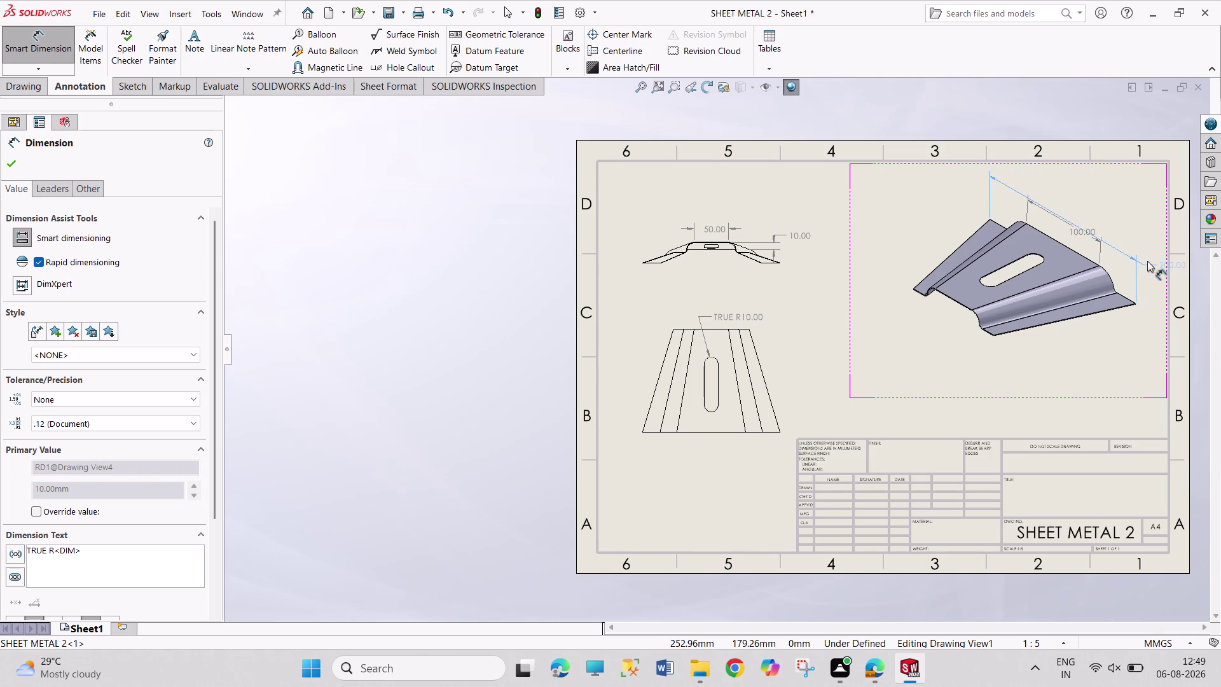
Place the 200.00 length dimension on the isometric view and move the 100.00 dimension below it.
drag(1147, 262, 1142, 241)
drag(1091, 234, 1092, 240)
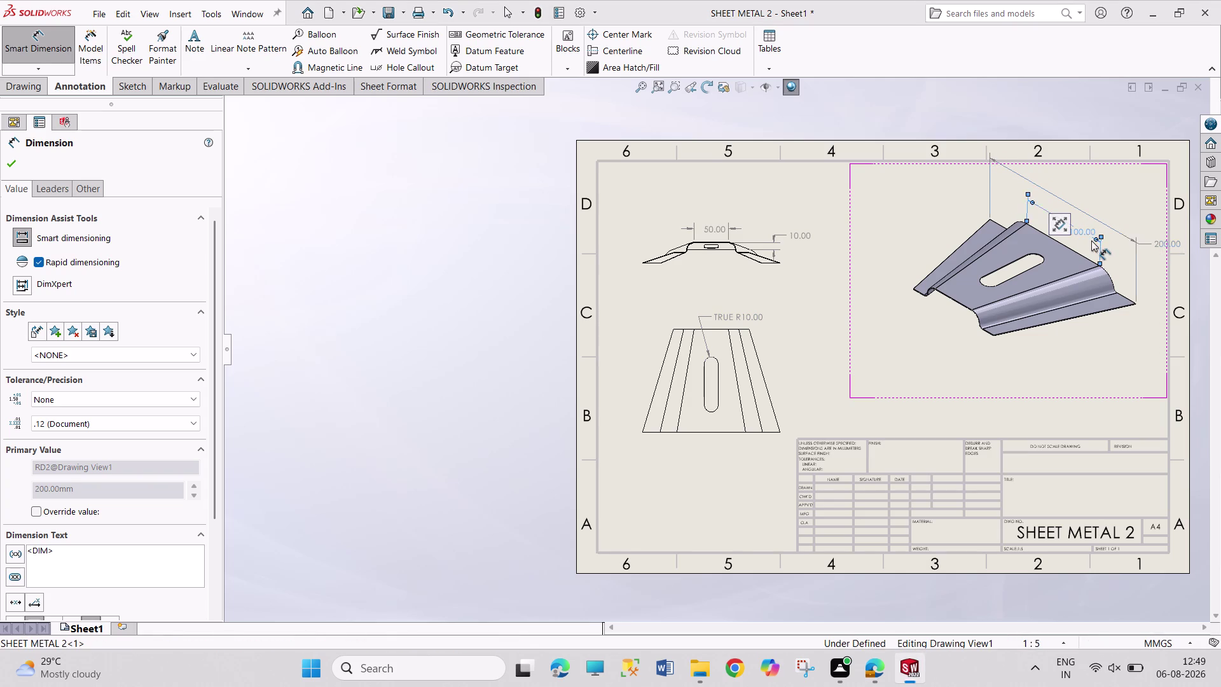
drag(1091, 240, 1091, 242)
drag(1166, 246, 1121, 232)
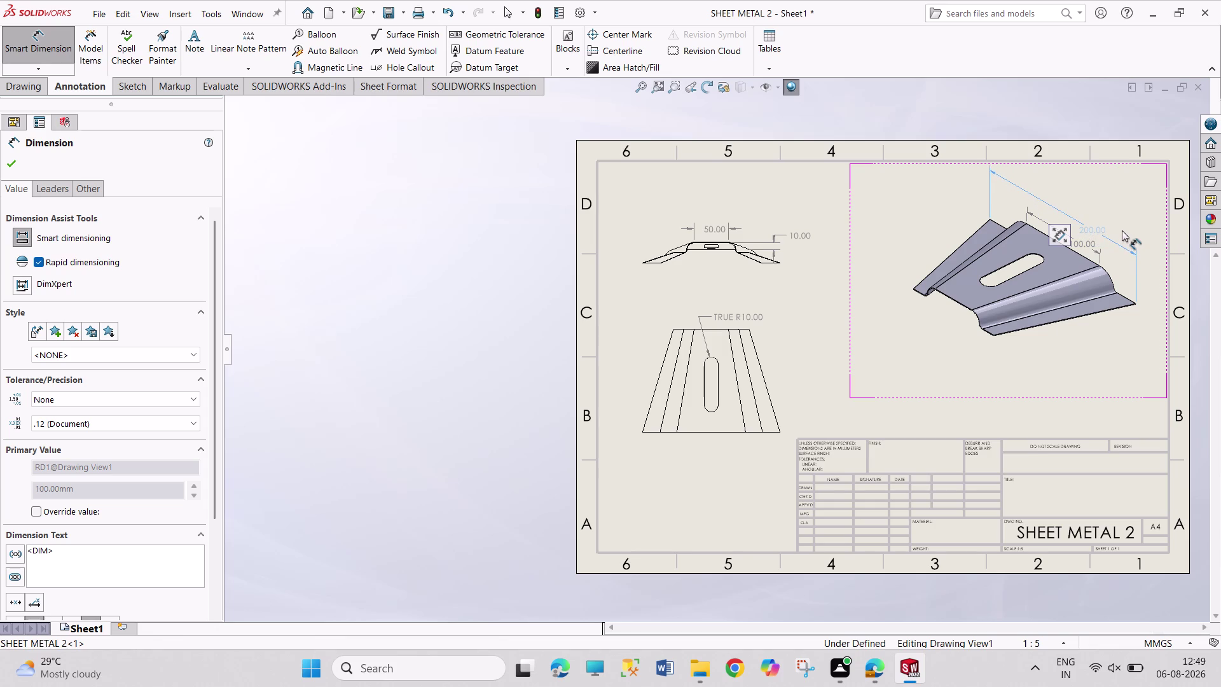
drag(1121, 231, 1123, 230)
click(730, 487)
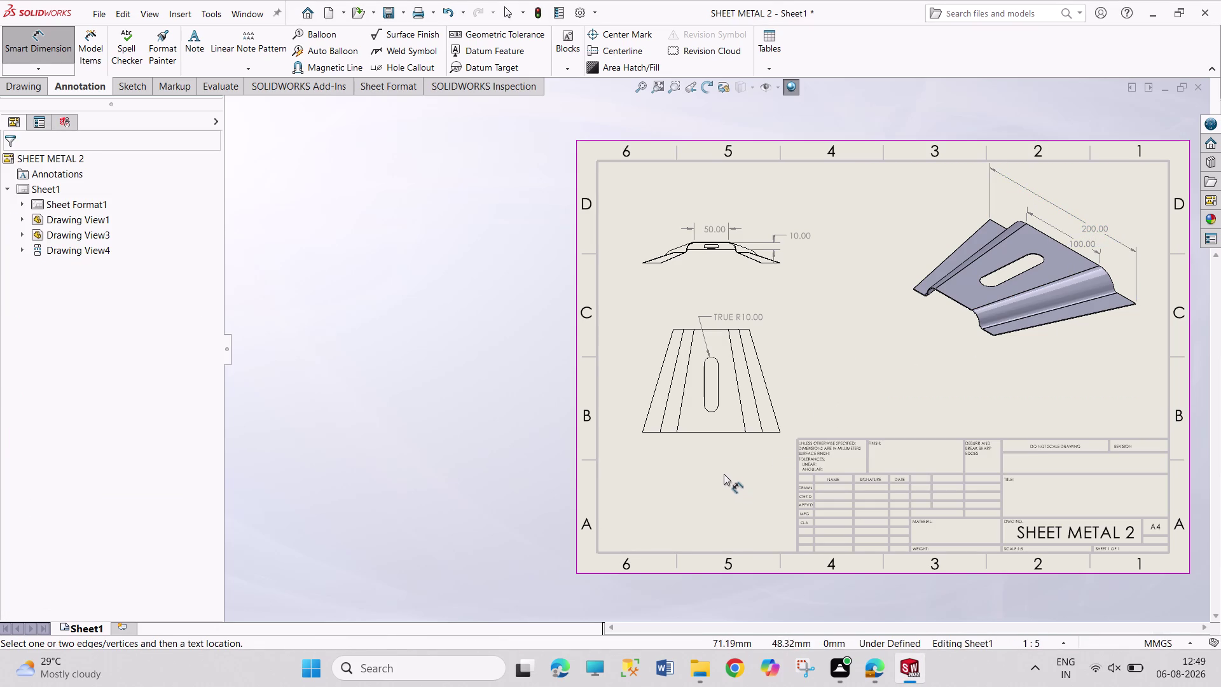
Zoom into the front view and dimension across its two bend points as 100.00, above the 50.00.
scroll(down, 3)
scroll(down, 3)
scroll(down, 3)
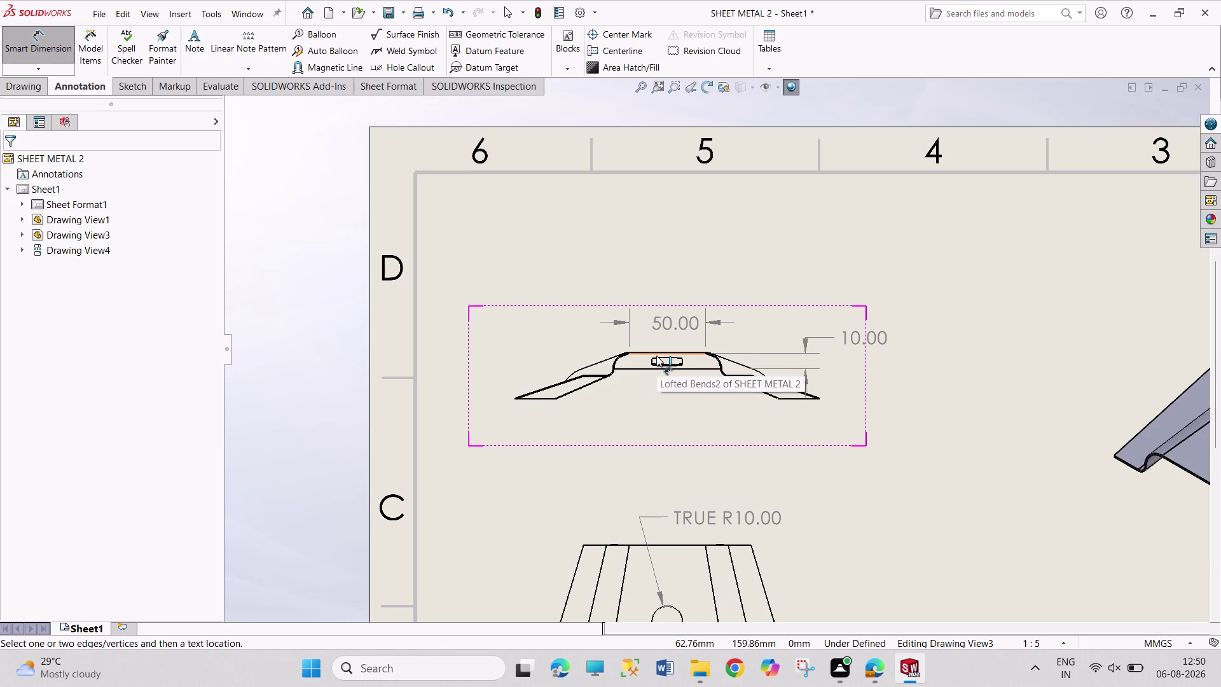
scroll(down, 3)
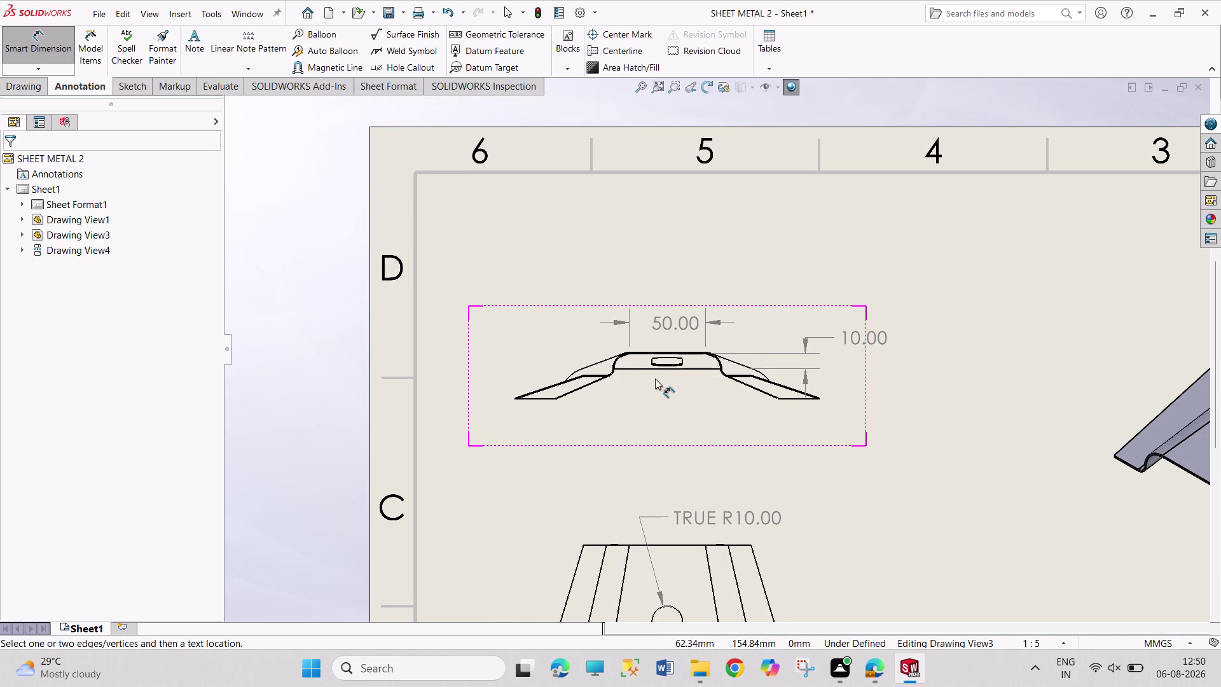
scroll(down, 3)
click(662, 357)
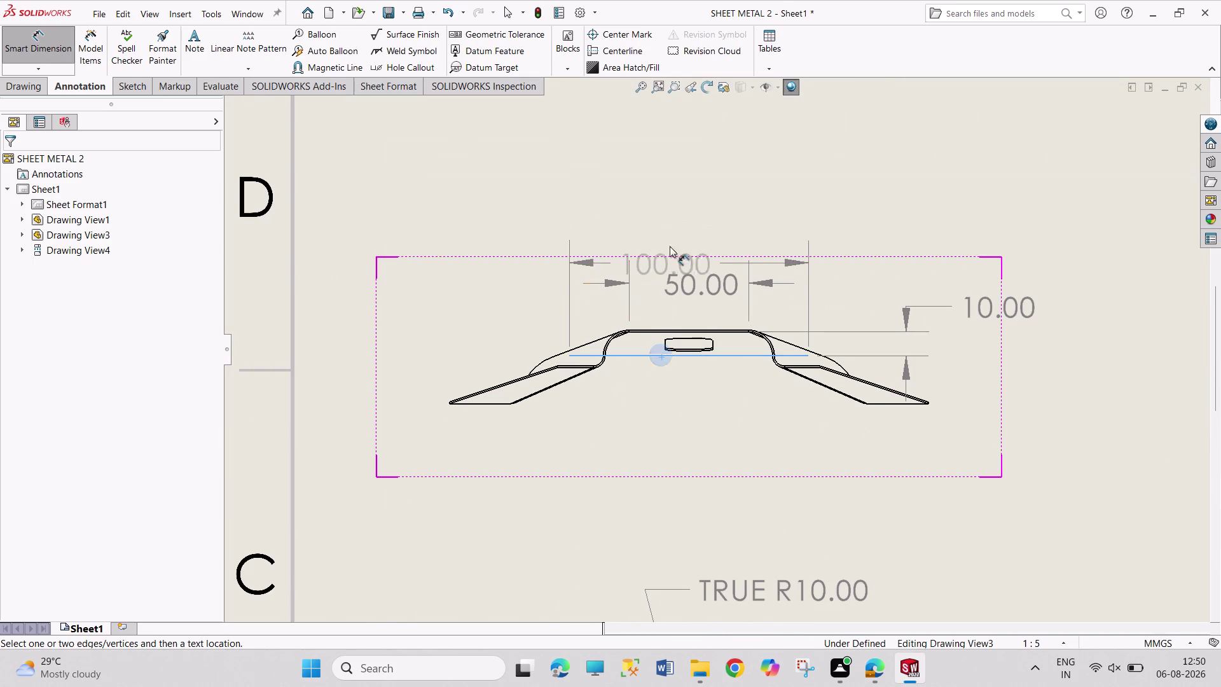
click(686, 194)
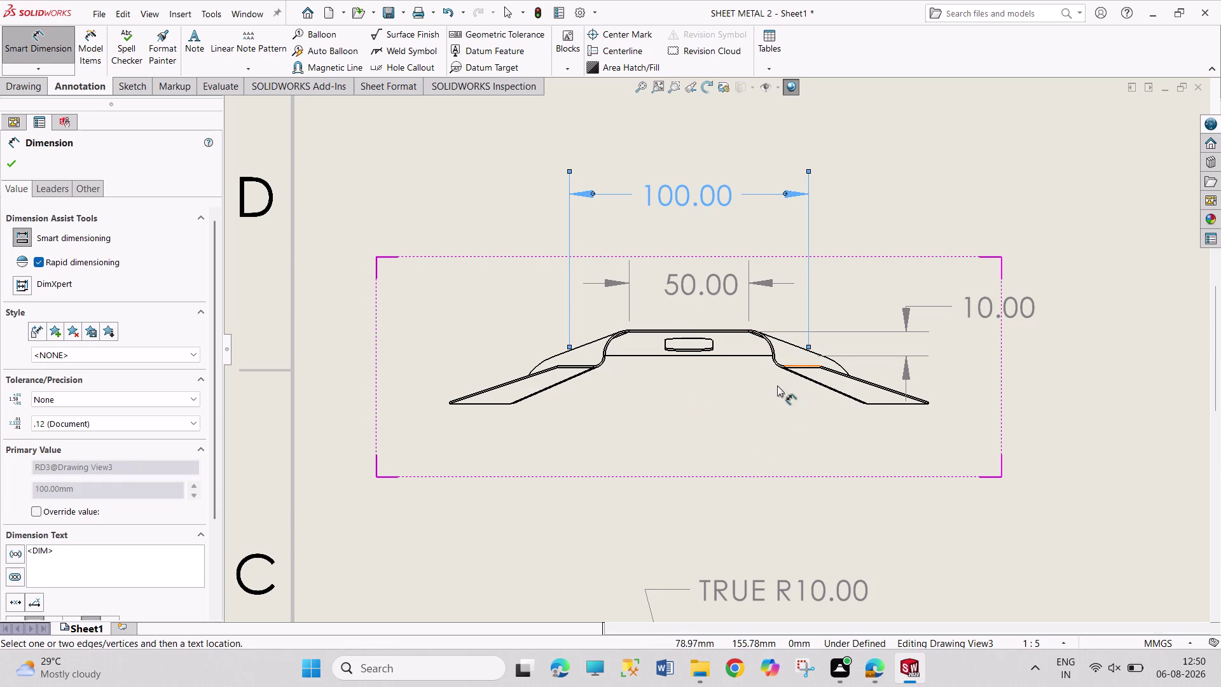
key(Escape)
key(Escape)
key(Escape)
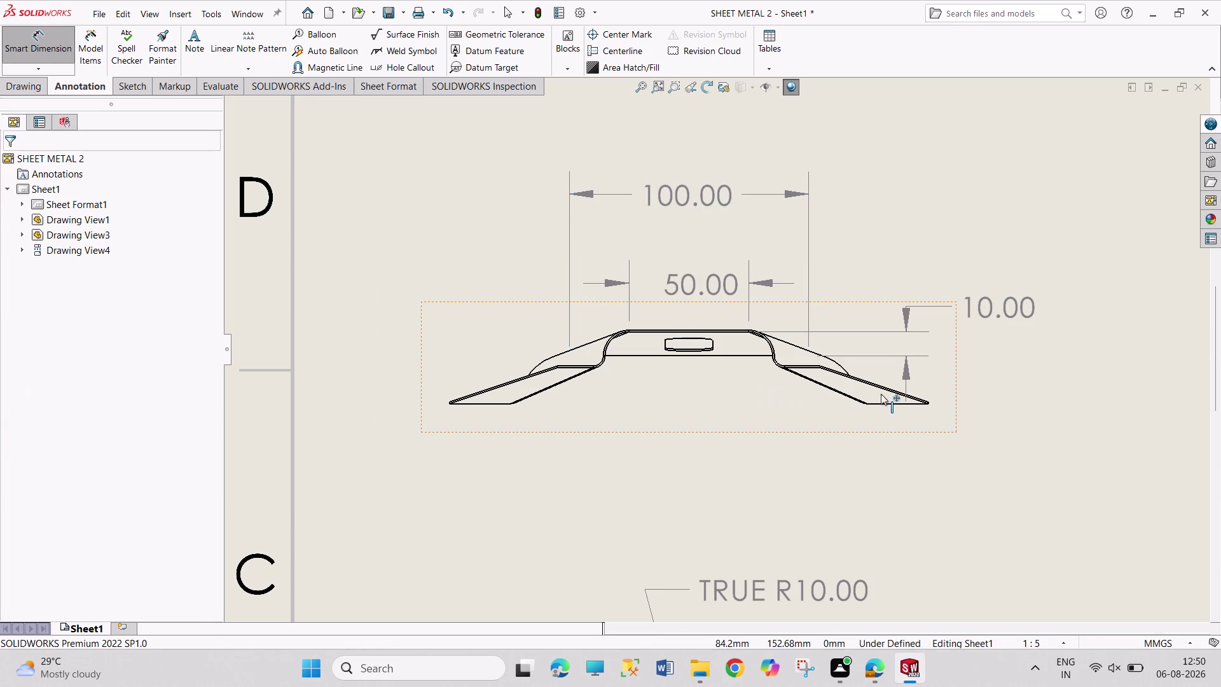
Set Drawing View3's display style to Hidden Lines Visible and confirm.
right_click(1035, 440)
click(981, 205)
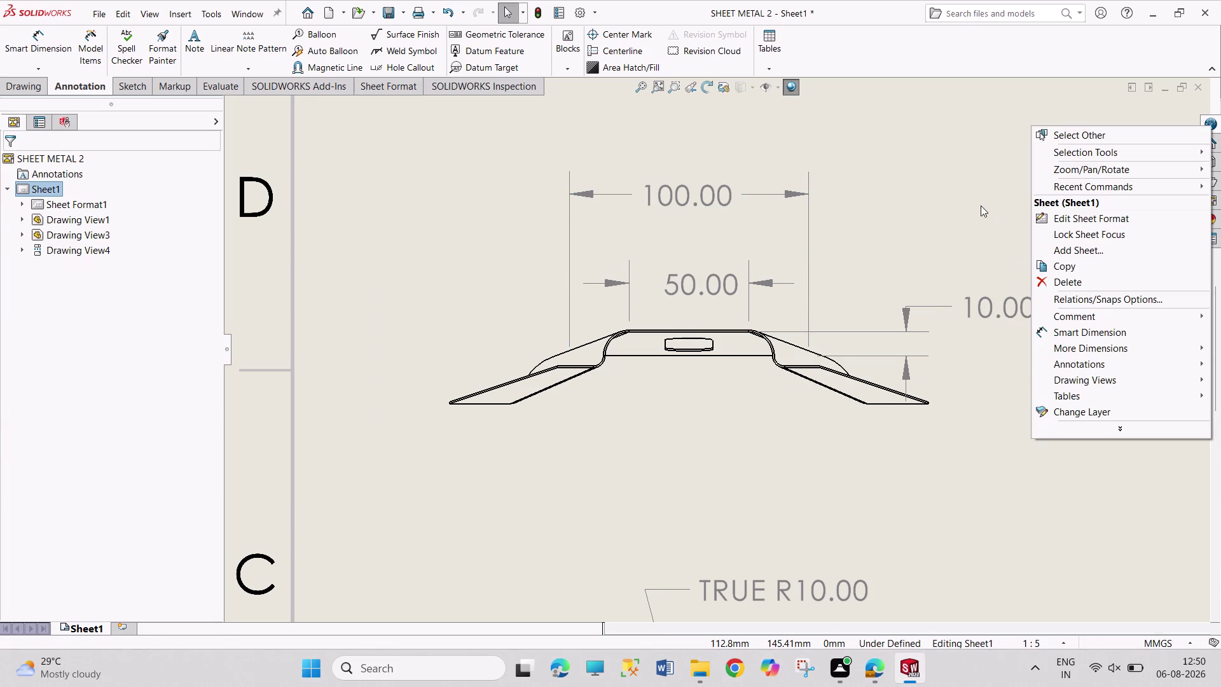
click(955, 416)
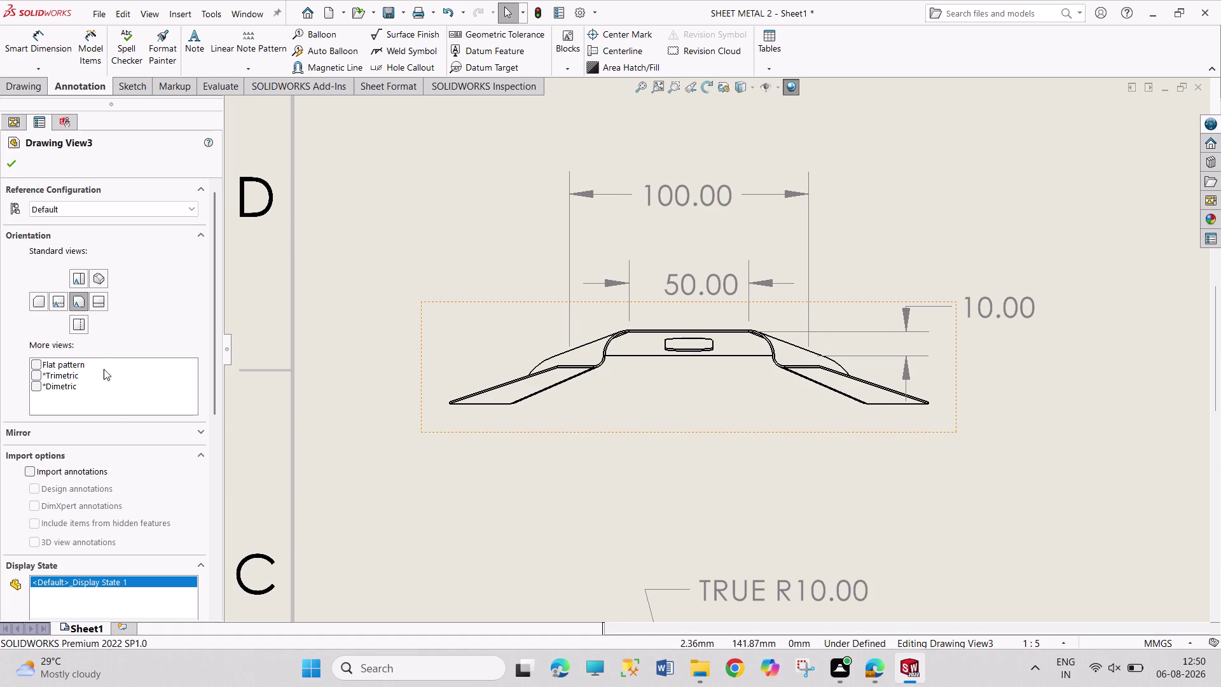
drag(218, 392, 228, 501)
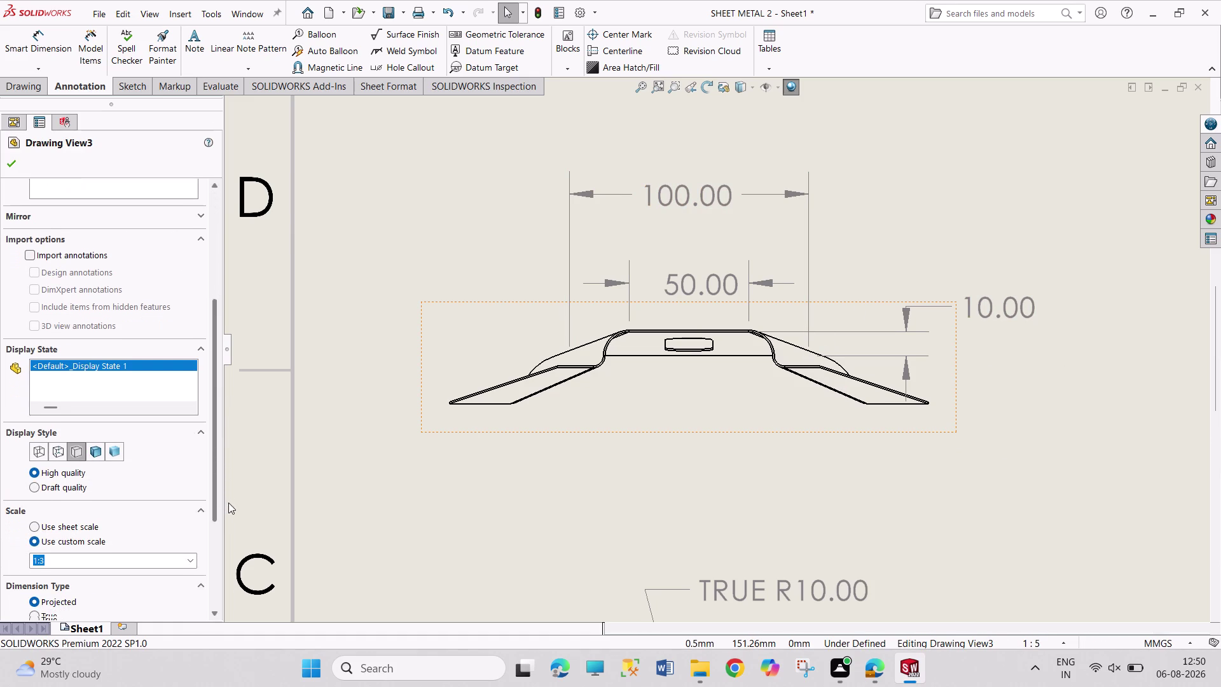
drag(229, 501, 225, 501)
click(43, 451)
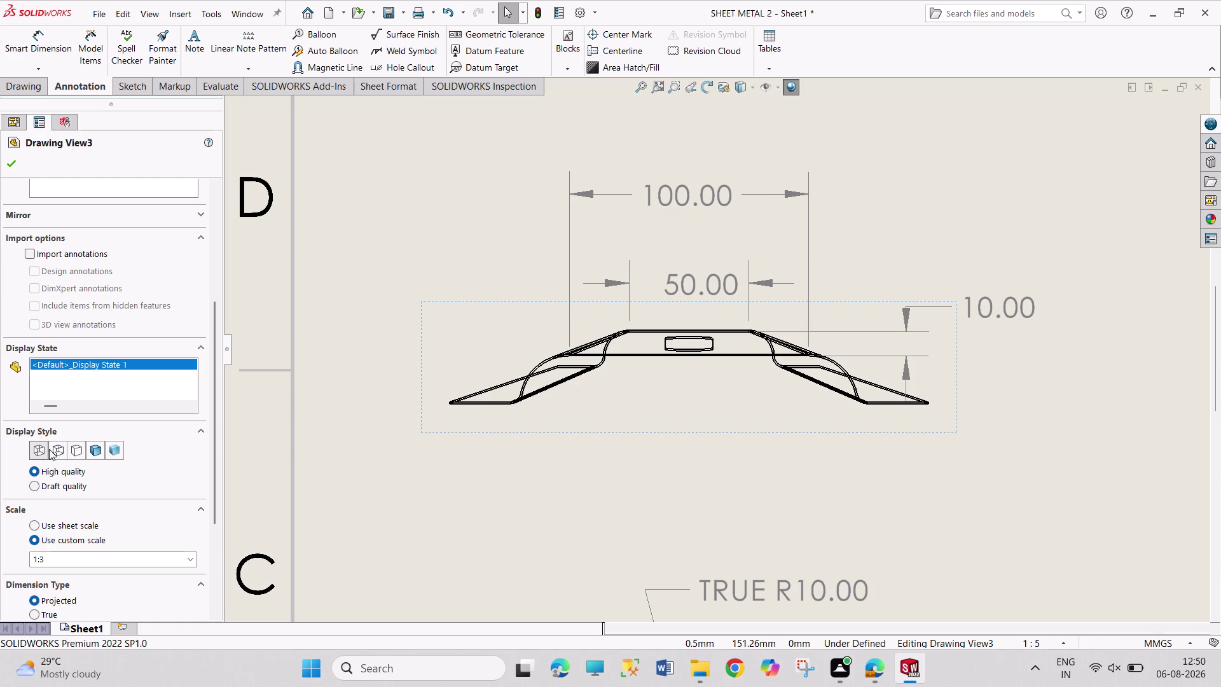
click(77, 448)
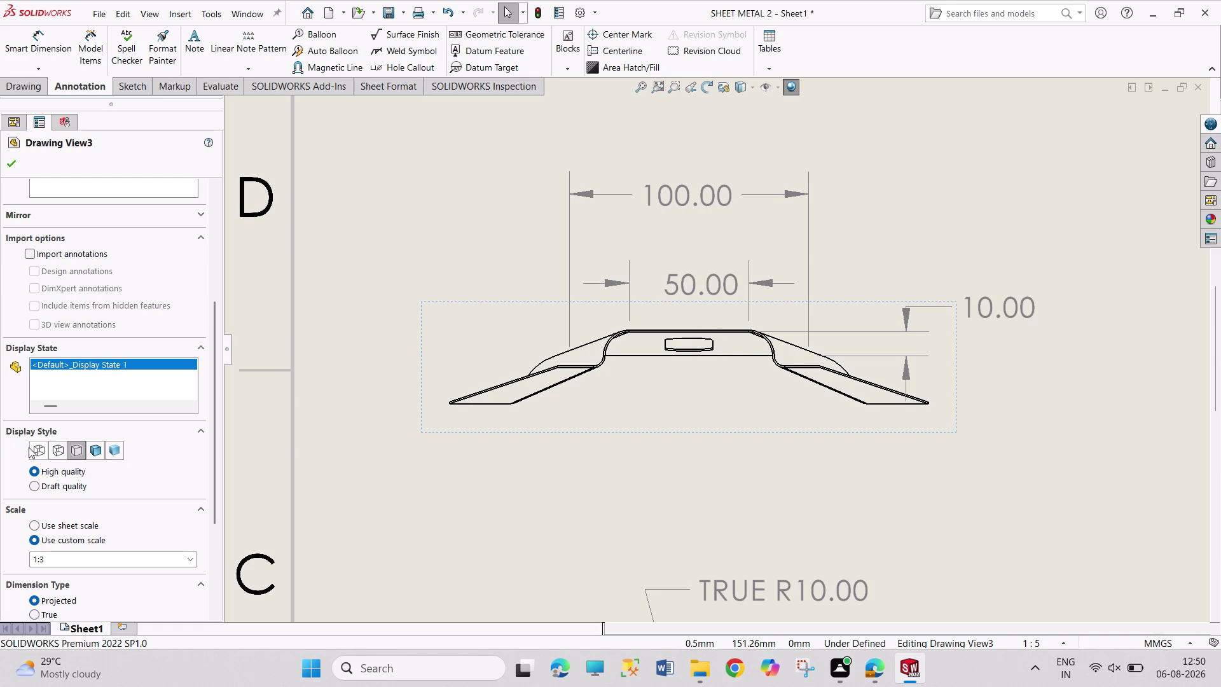
click(34, 447)
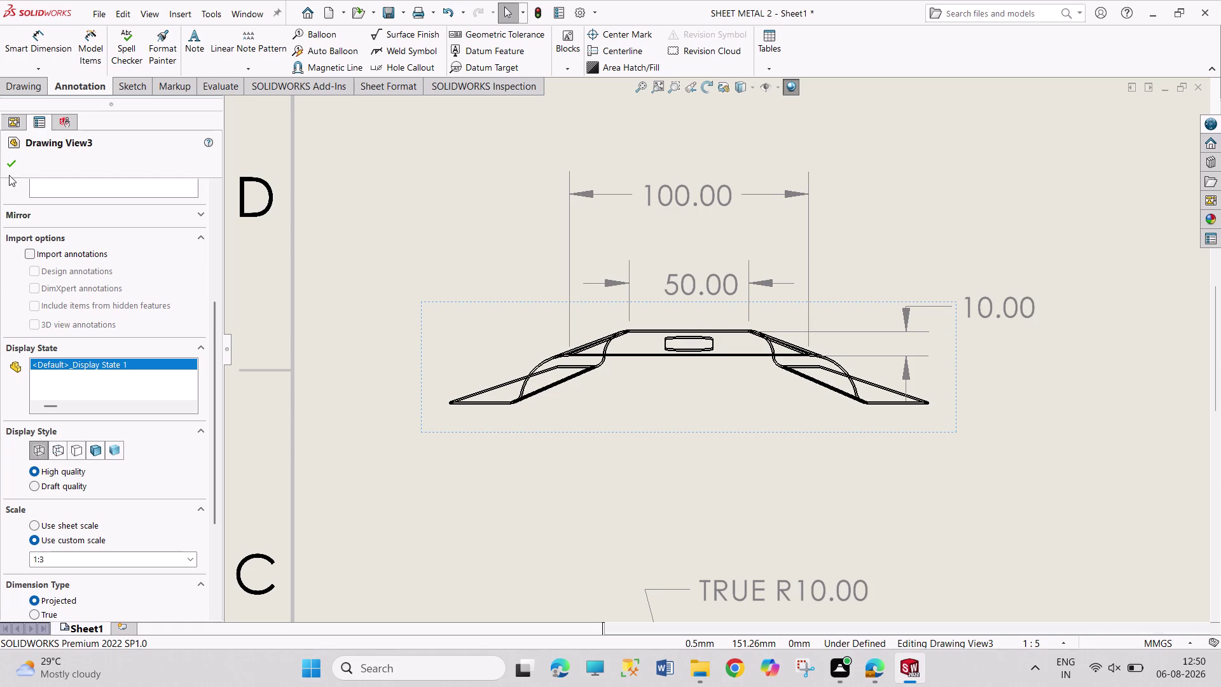
click(15, 160)
right_drag(765, 513, 752, 453)
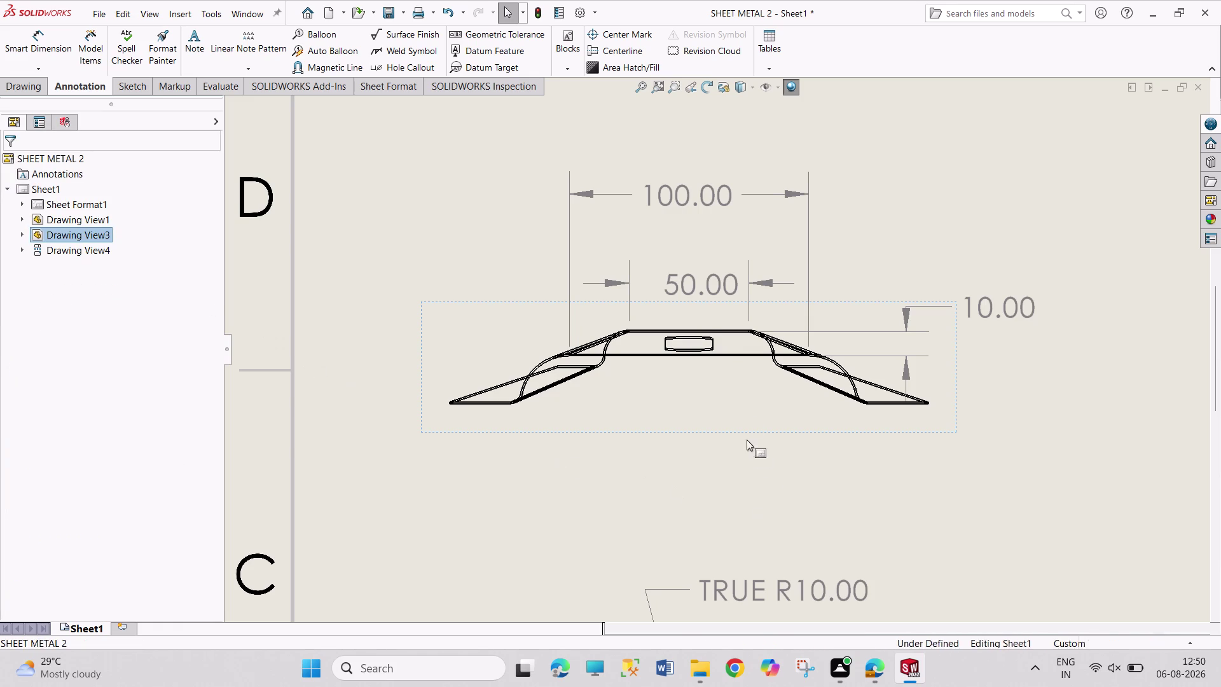
right_drag(752, 453, 707, 311)
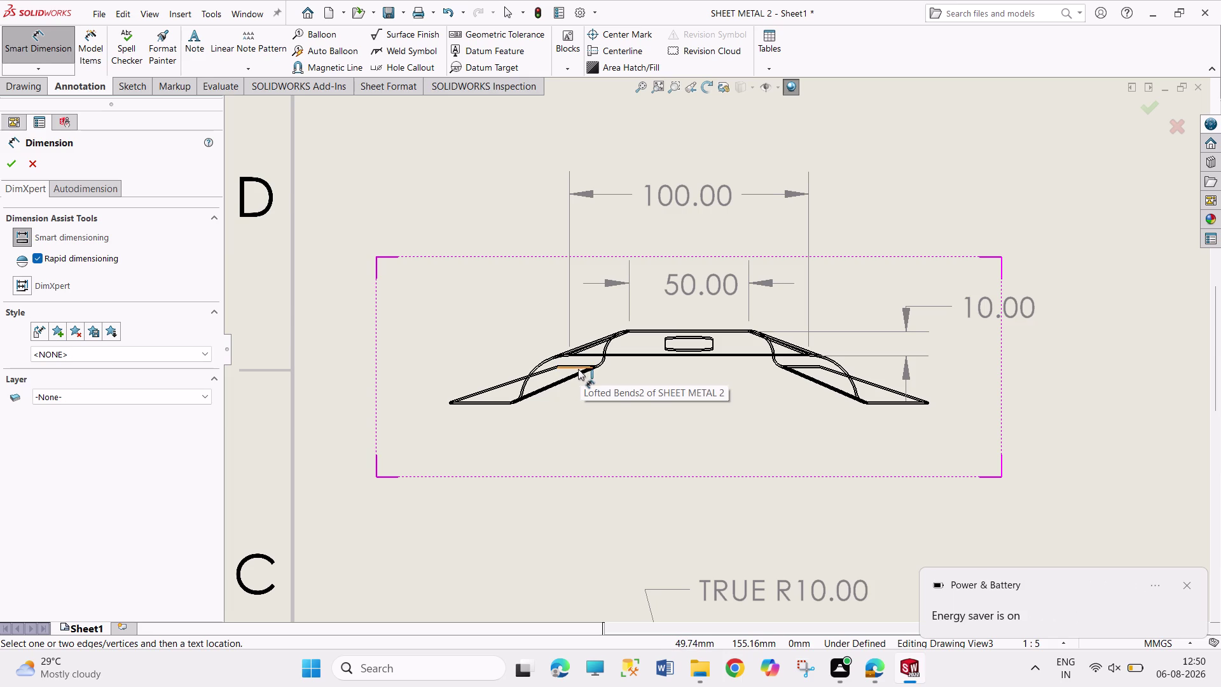
click(578, 369)
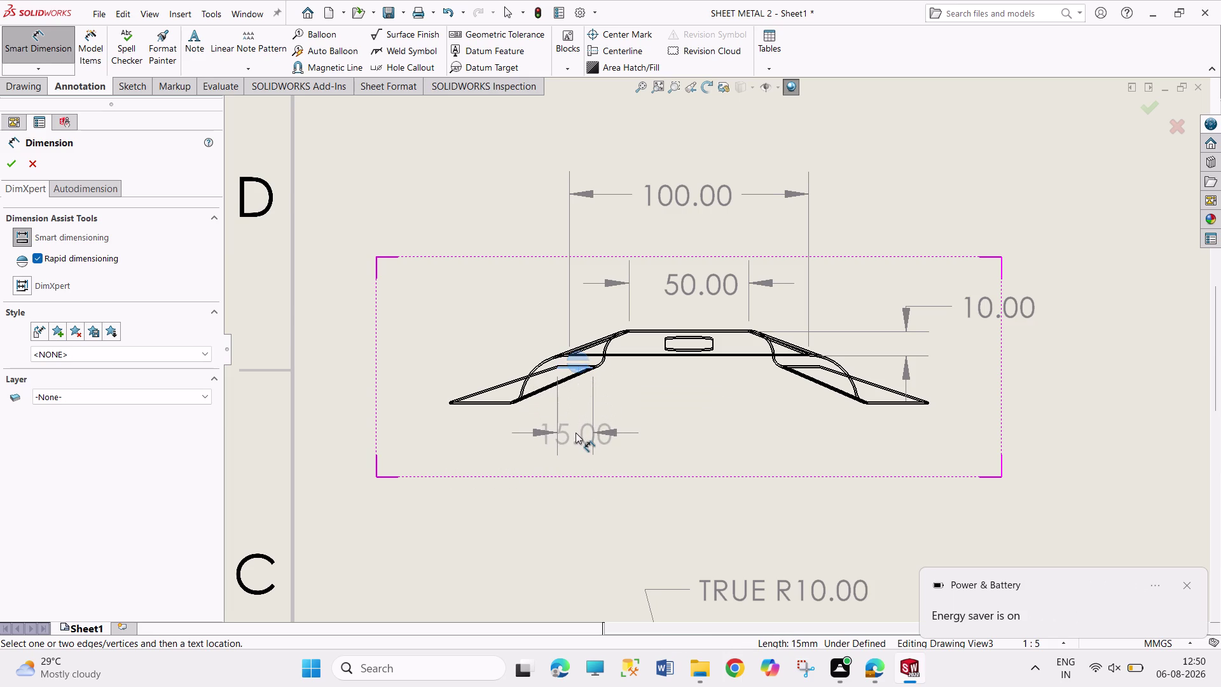
key(Escape)
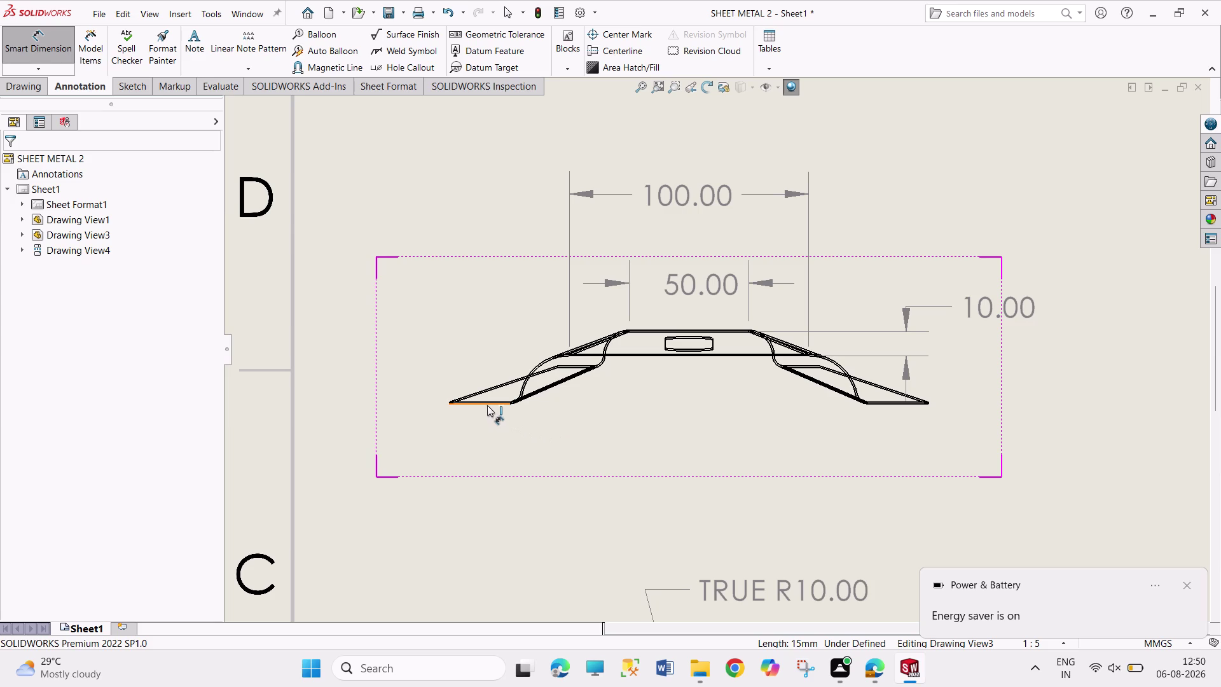
click(487, 404)
key(Escape)
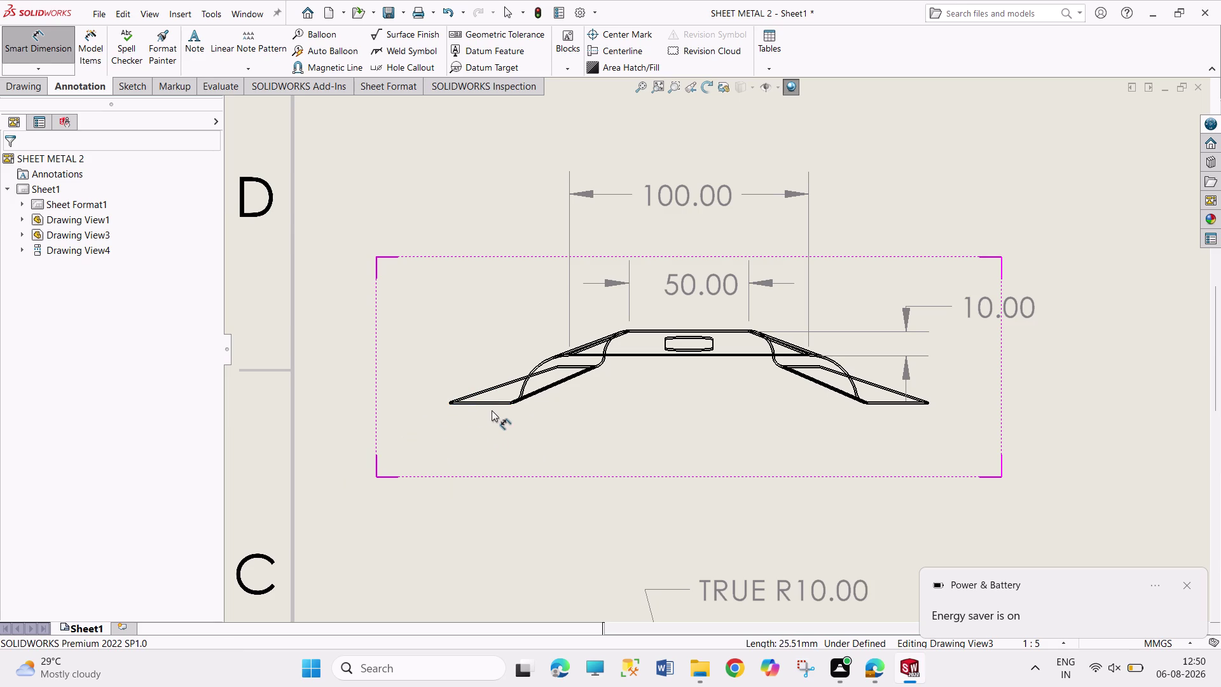
click(492, 402)
key(Escape)
click(1187, 582)
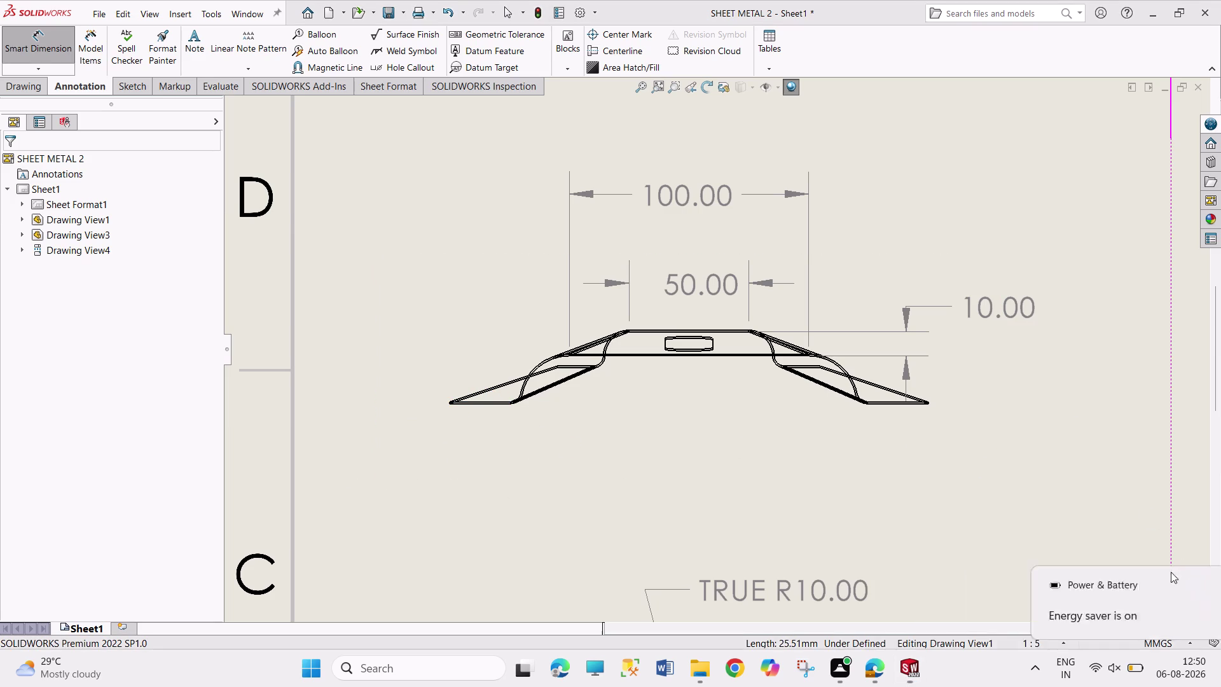
Zoom in and dimension the isometric view's short flange edge as 15.00, placed below the flange.
scroll(up, 3)
scroll(up, 3)
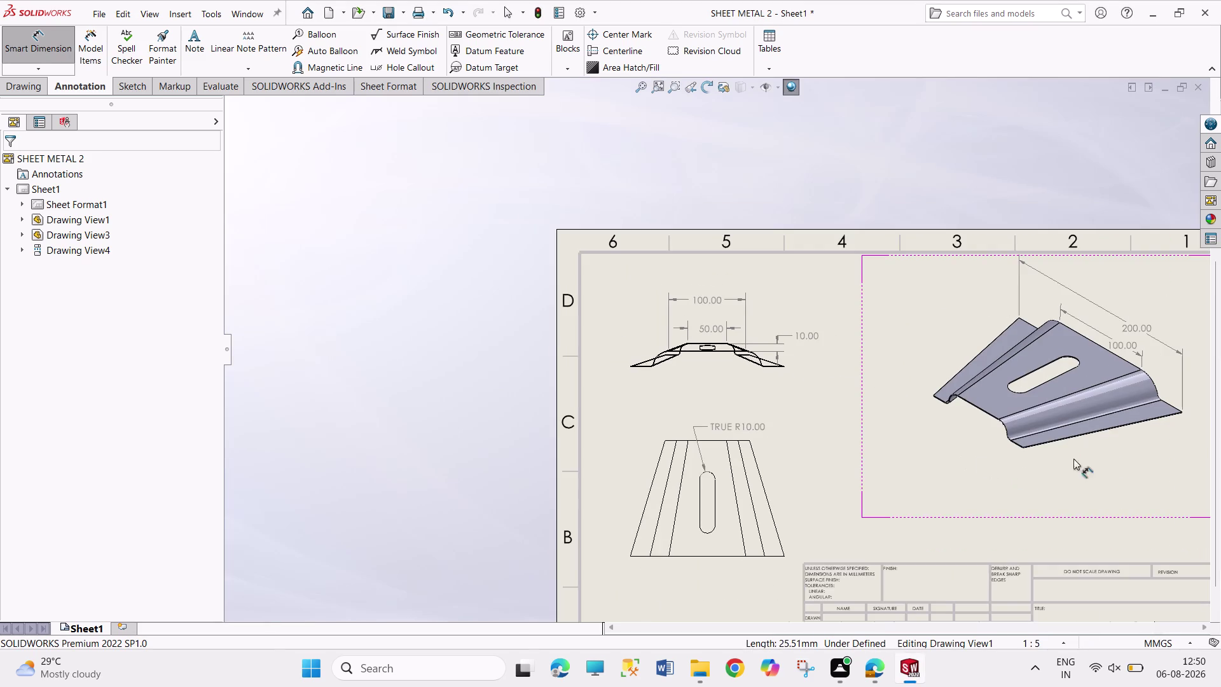
scroll(up, 3)
scroll(down, 3)
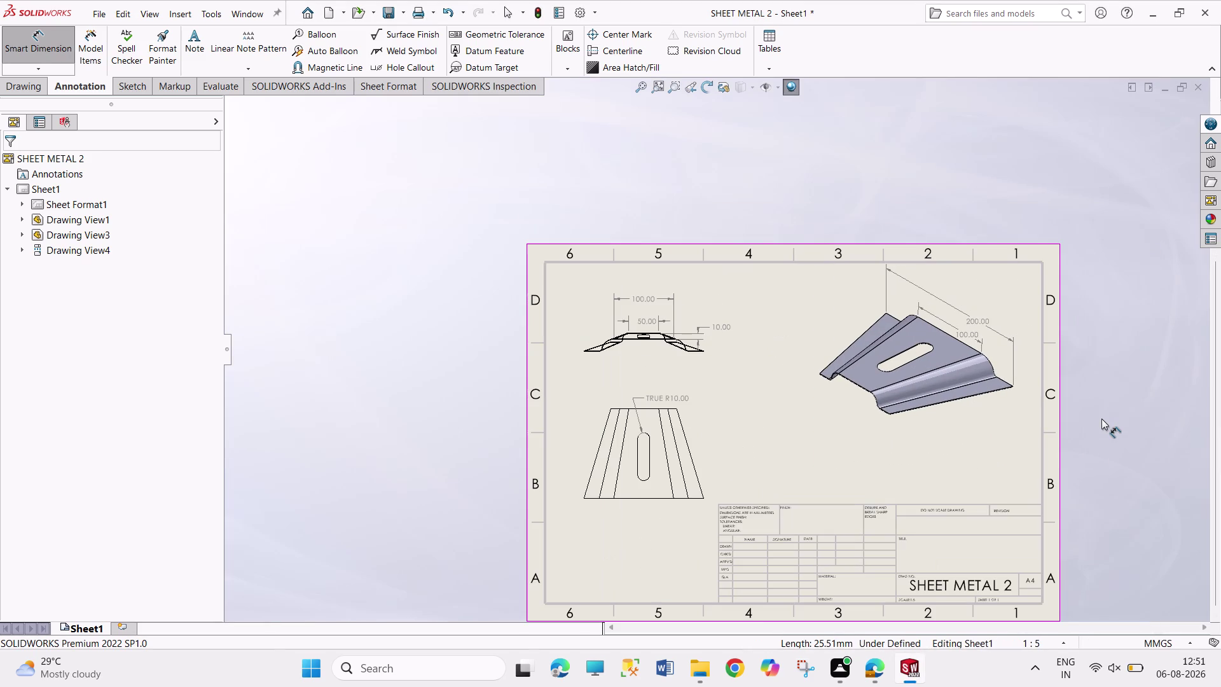
scroll(down, 3)
scroll(down, 3)
scroll(down, 3)
scroll(down, 3)
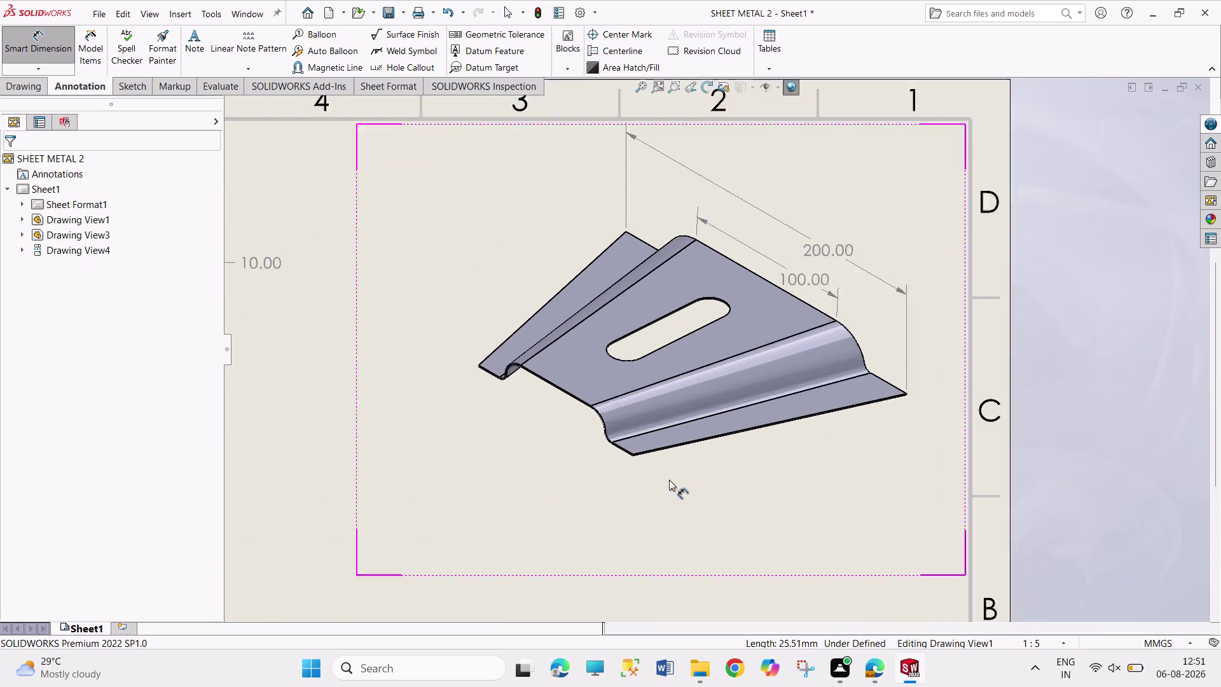
scroll(down, 3)
scroll(down, 3)
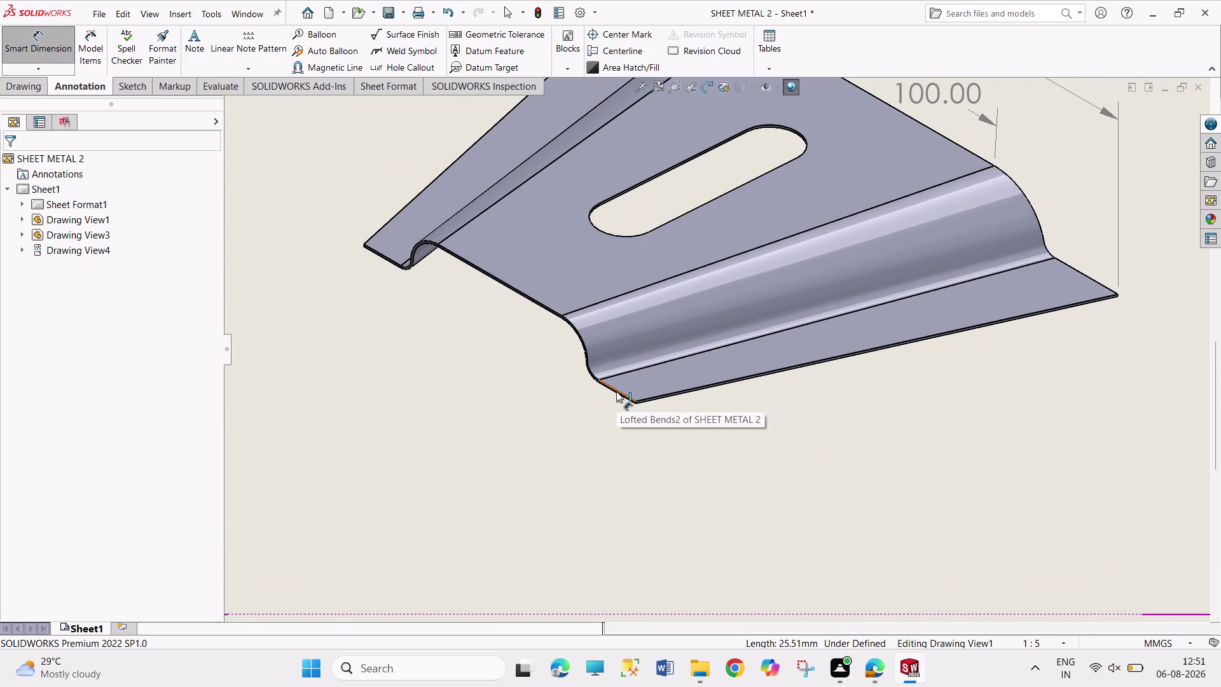
click(616, 391)
key(Escape)
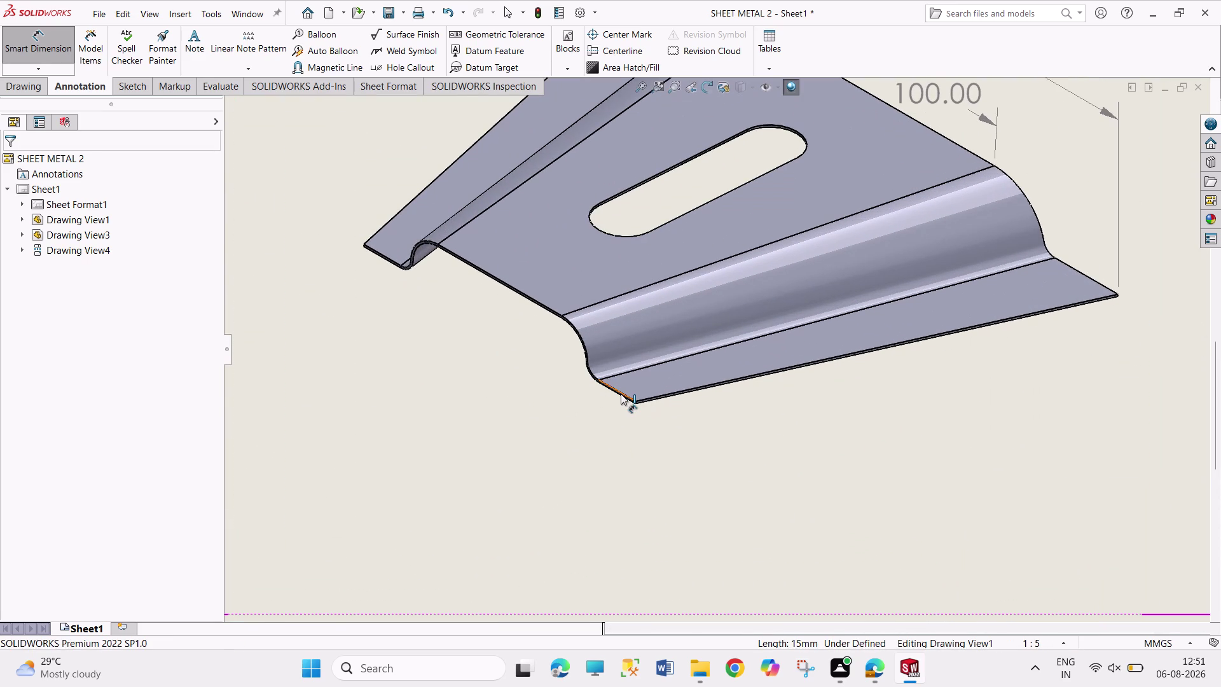
click(620, 394)
click(578, 420)
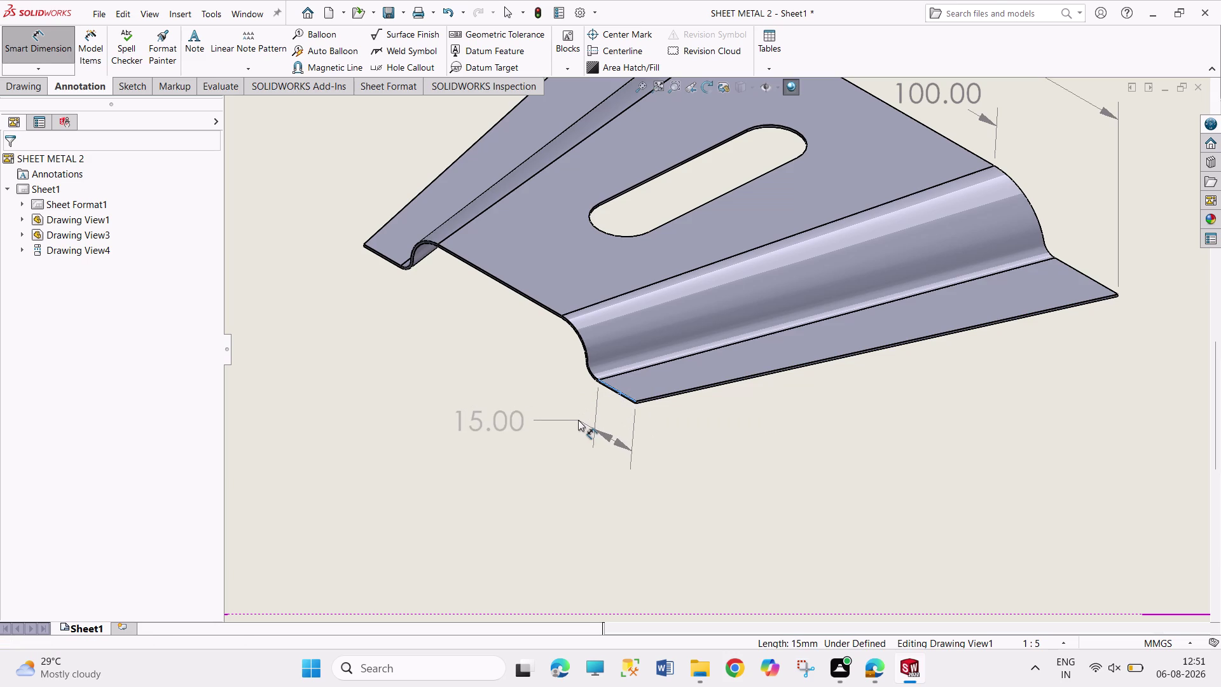
click(1084, 274)
key(Escape)
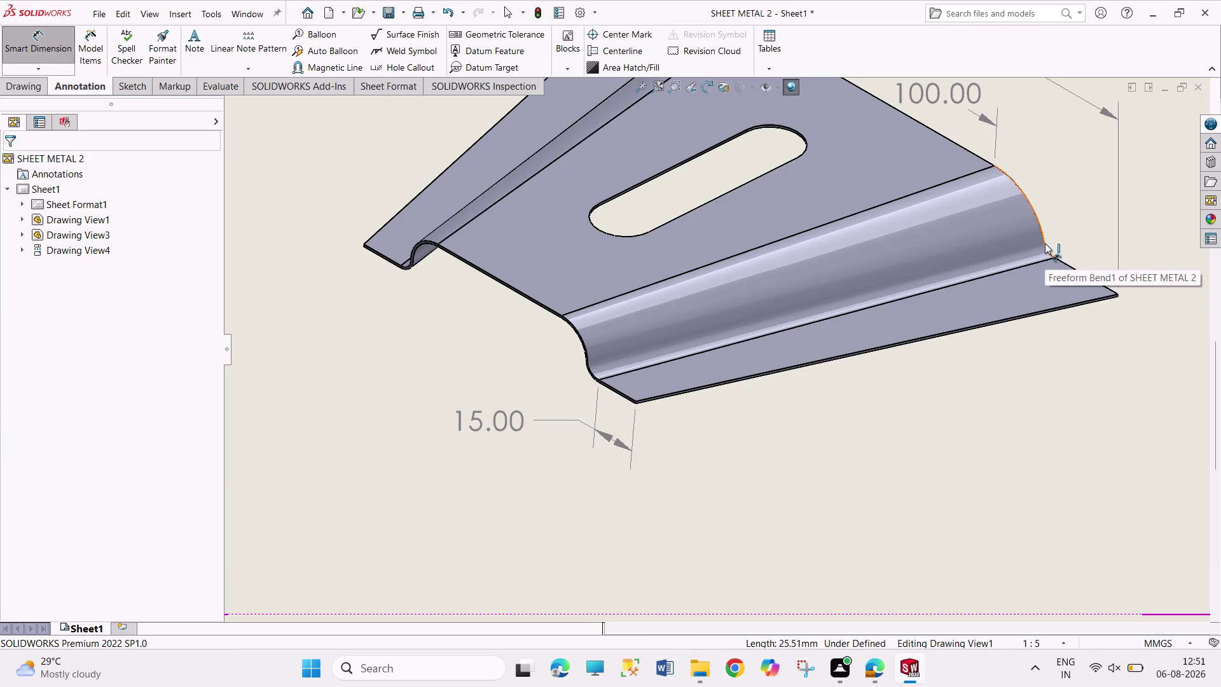
scroll(up, 3)
scroll(up, 3)
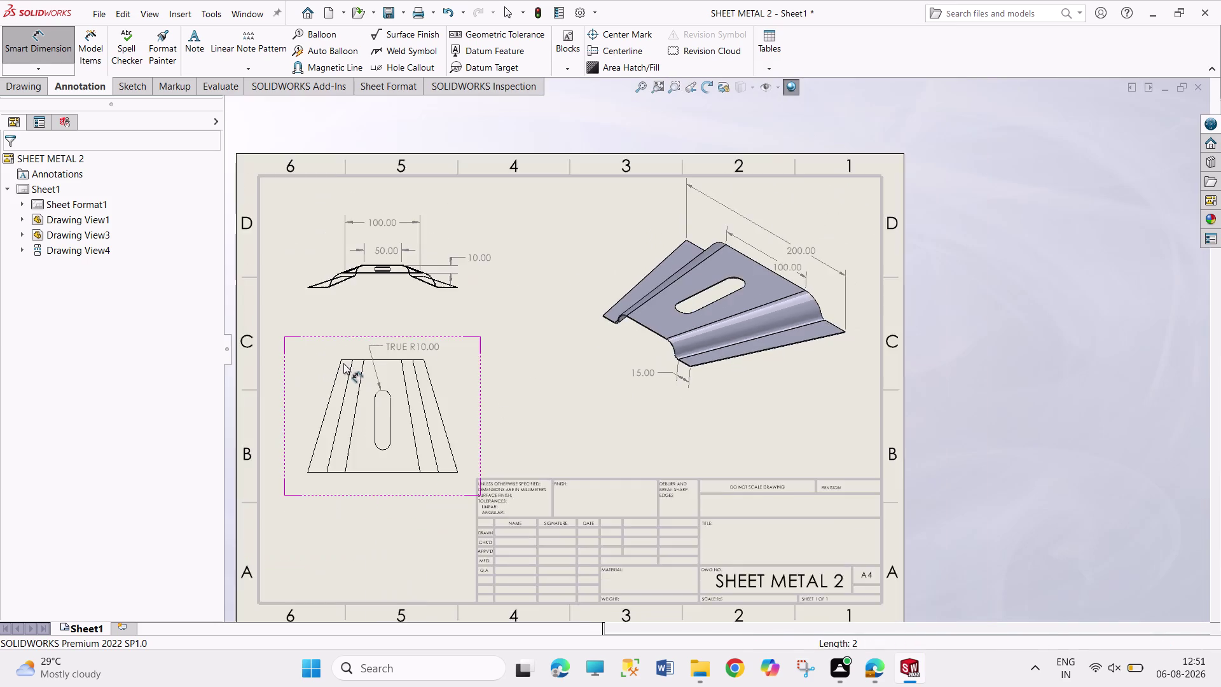
scroll(down, 3)
scroll(down, 3)
scroll(down, 3)
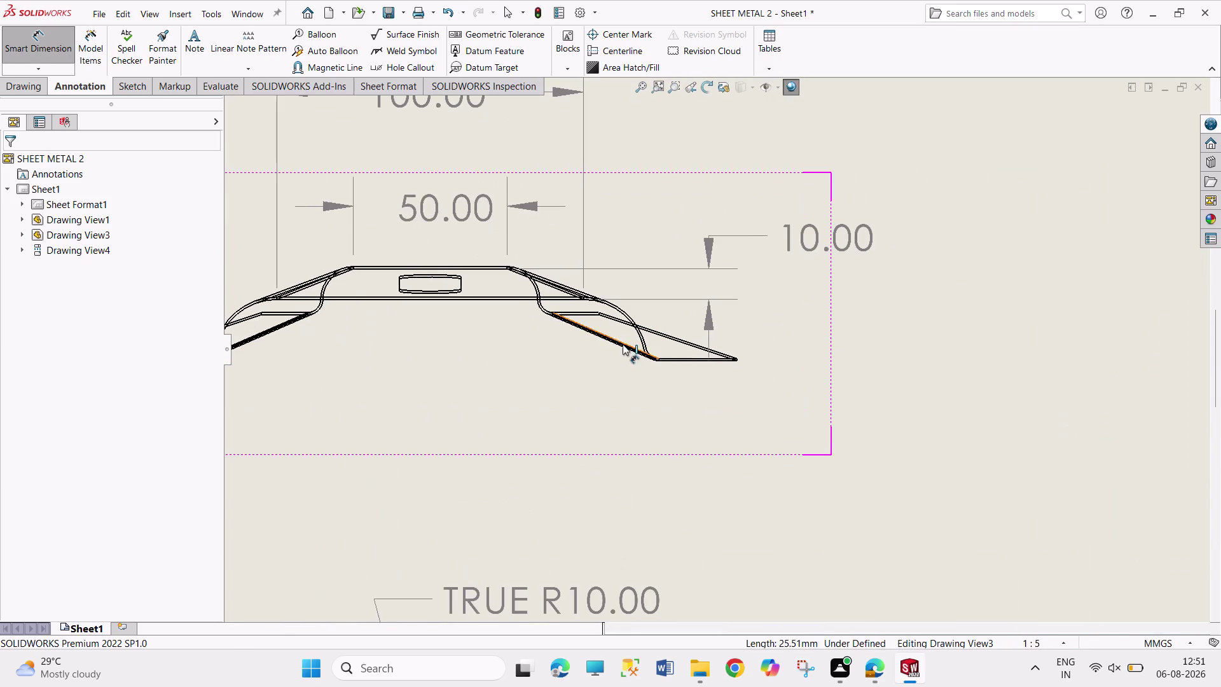
scroll(up, 3)
scroll(down, 3)
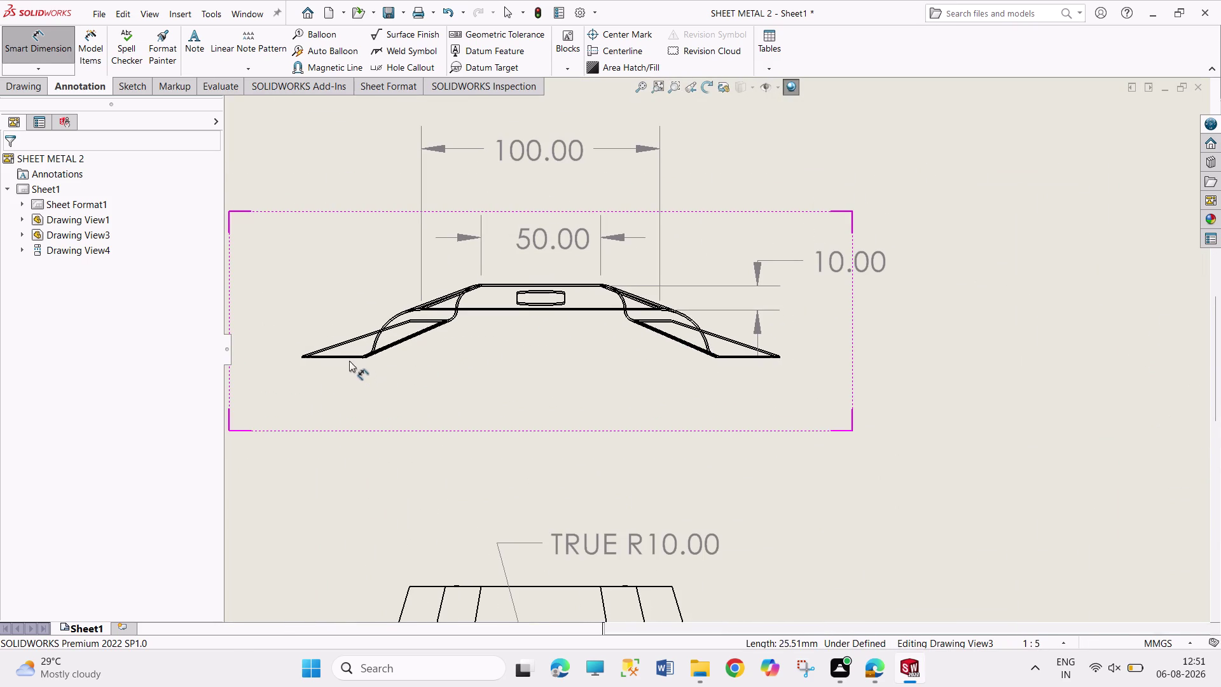
click(349, 357)
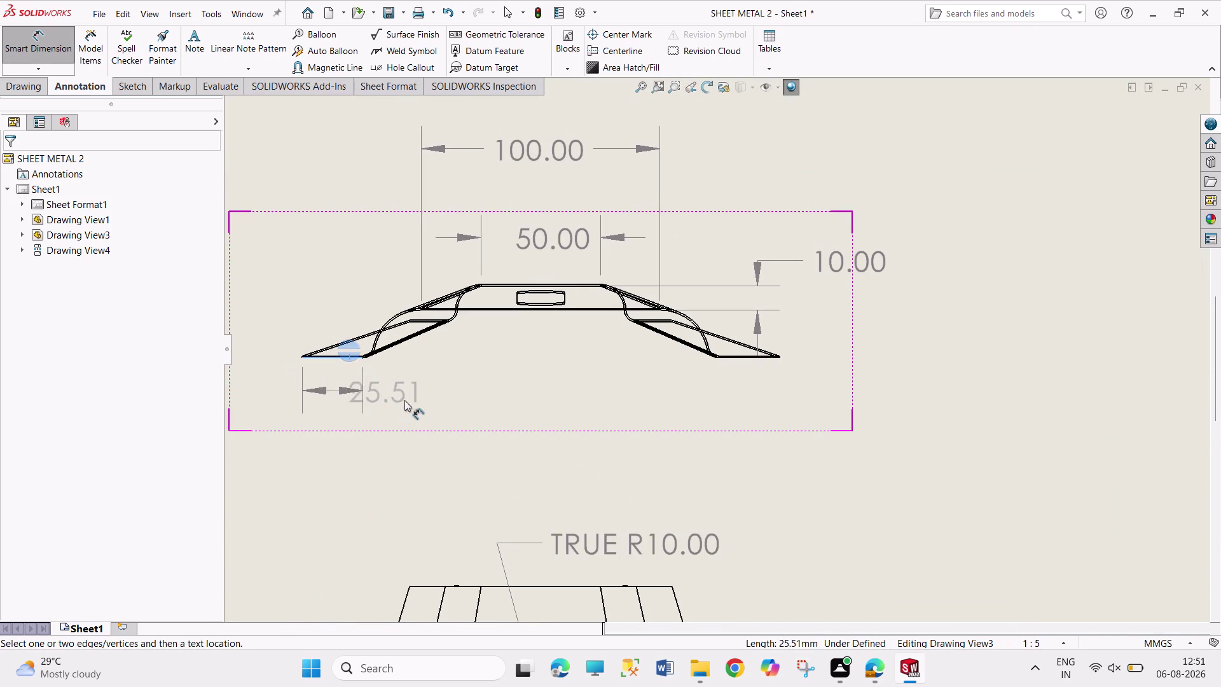
key(Escape)
scroll(down, 3)
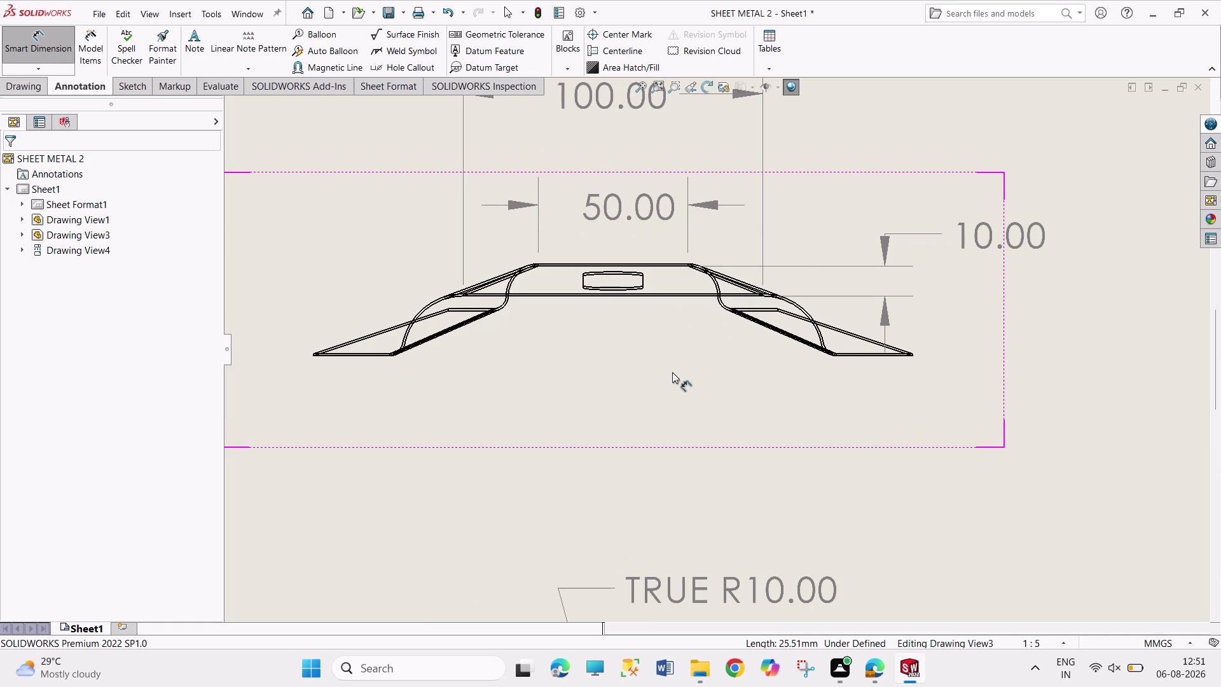
scroll(up, 3)
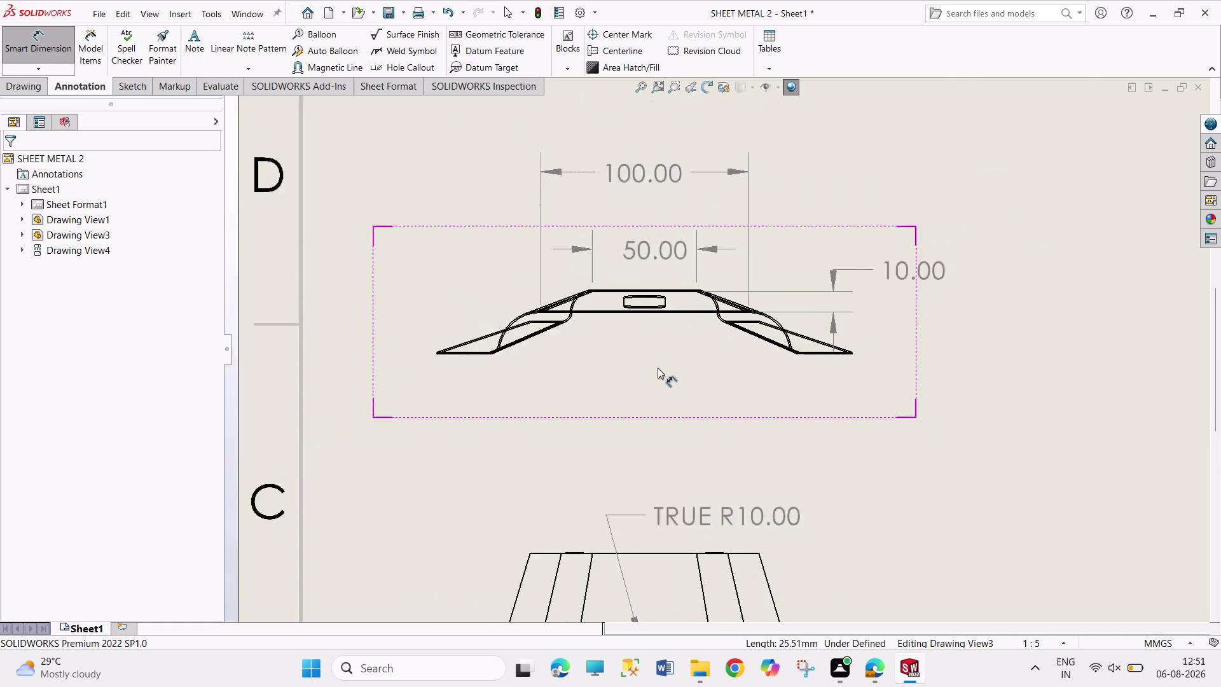
scroll(up, 3)
scroll(up, 3)
scroll(up, 3)
scroll(down, 3)
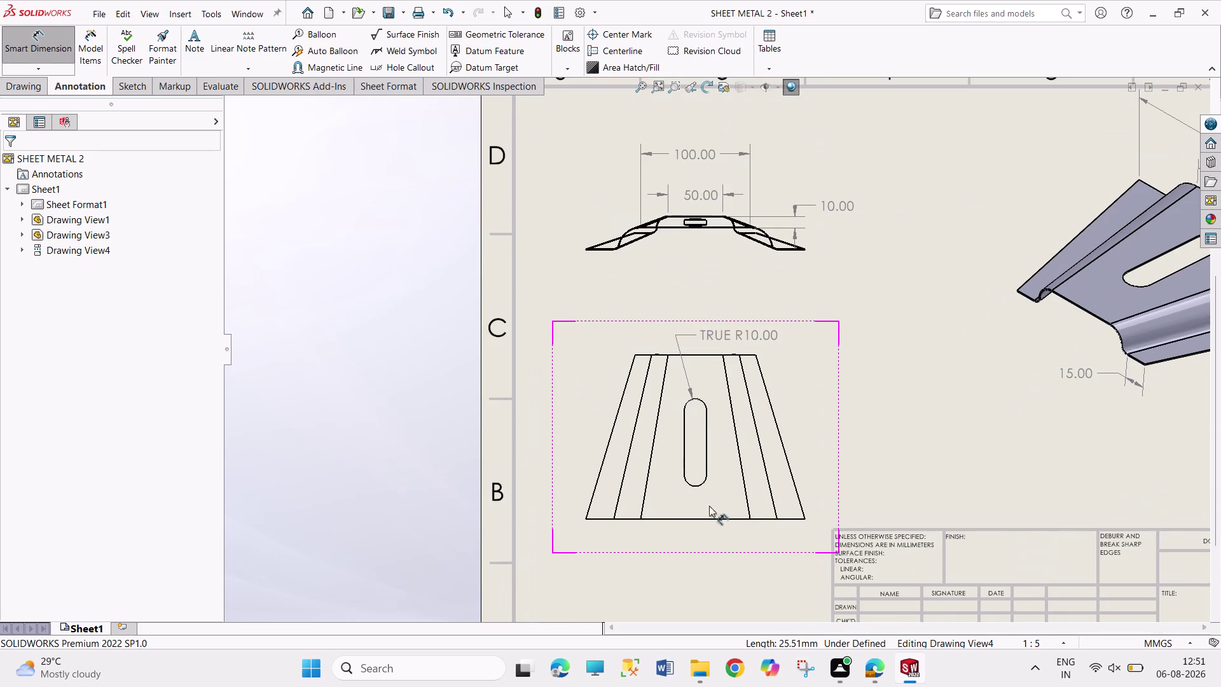
click(700, 487)
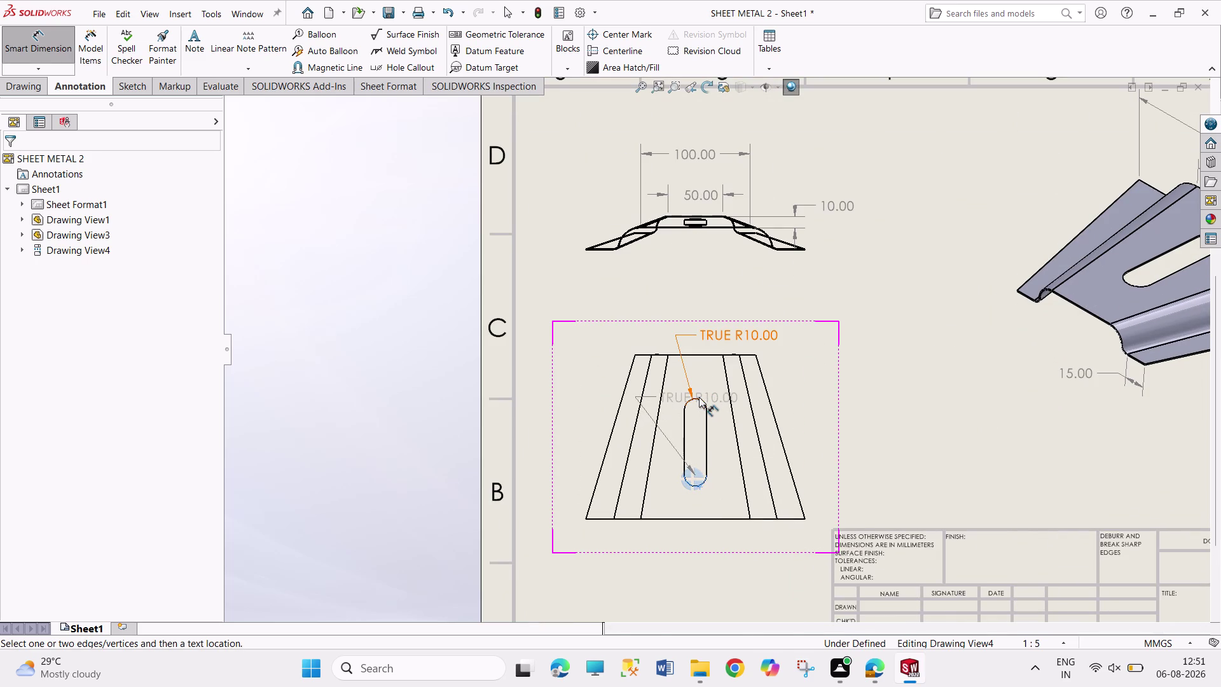
click(700, 399)
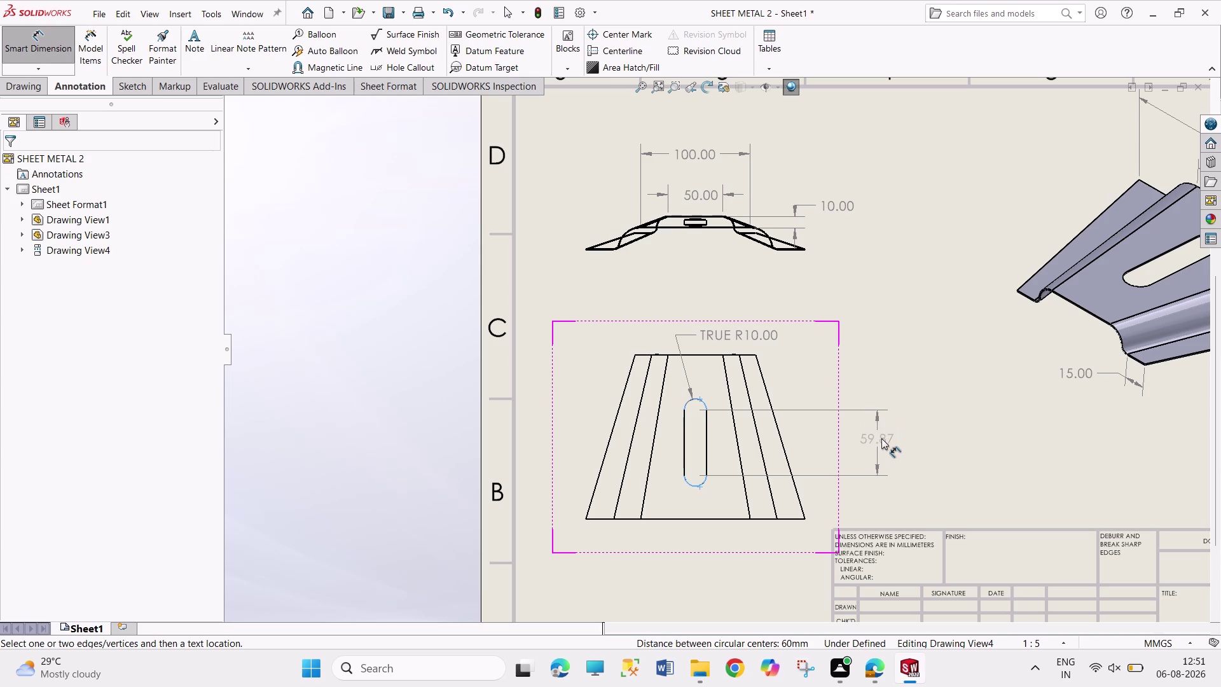
key(Escape)
key(Escape)
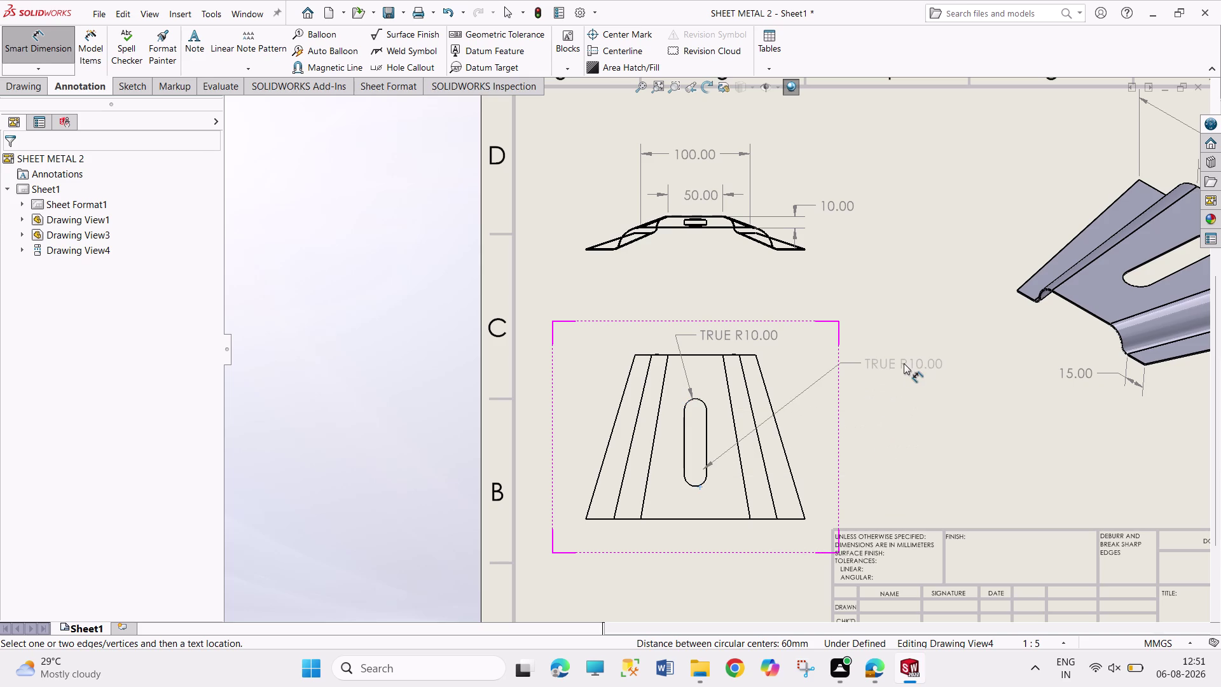
key(Escape)
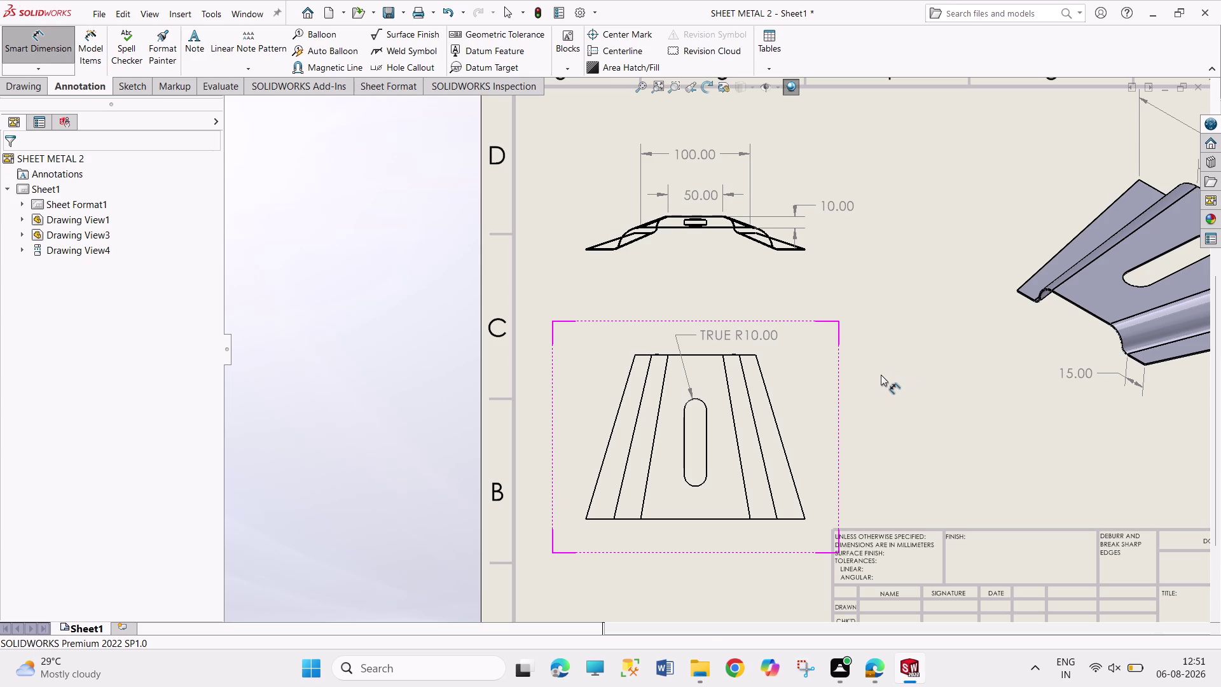
scroll(up, 3)
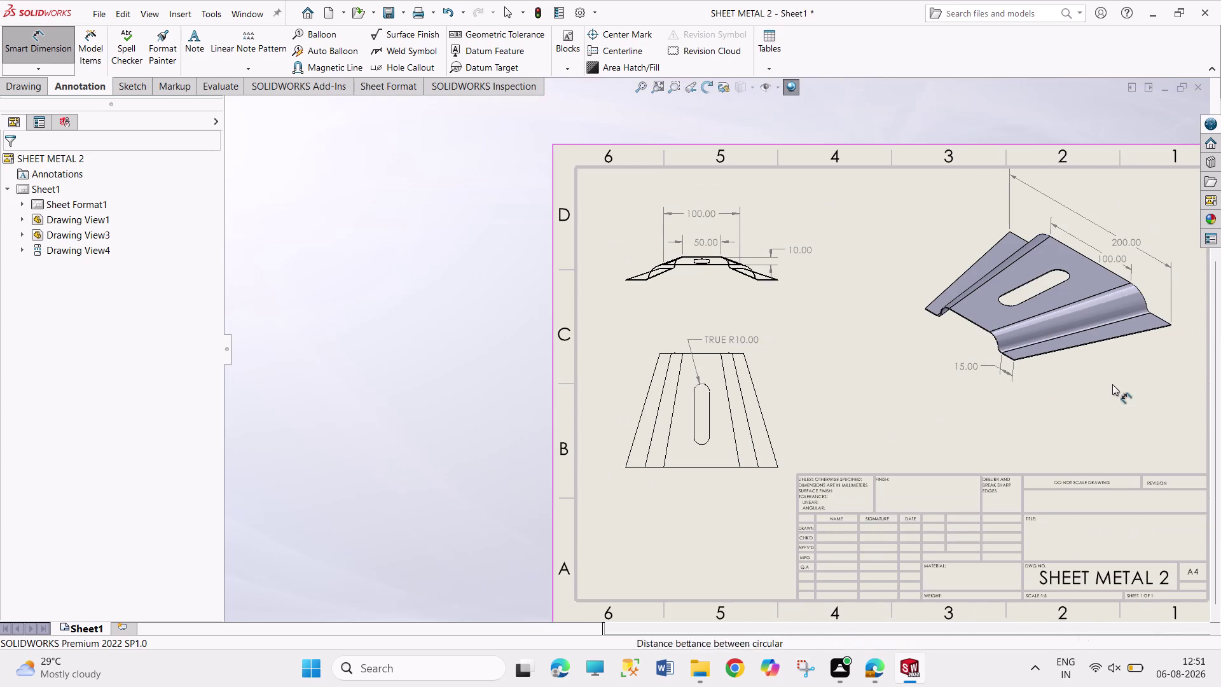
Try dimensioning isometric edges and the bend, cancelling the unwanted 50.00 dimension.
scroll(down, 3)
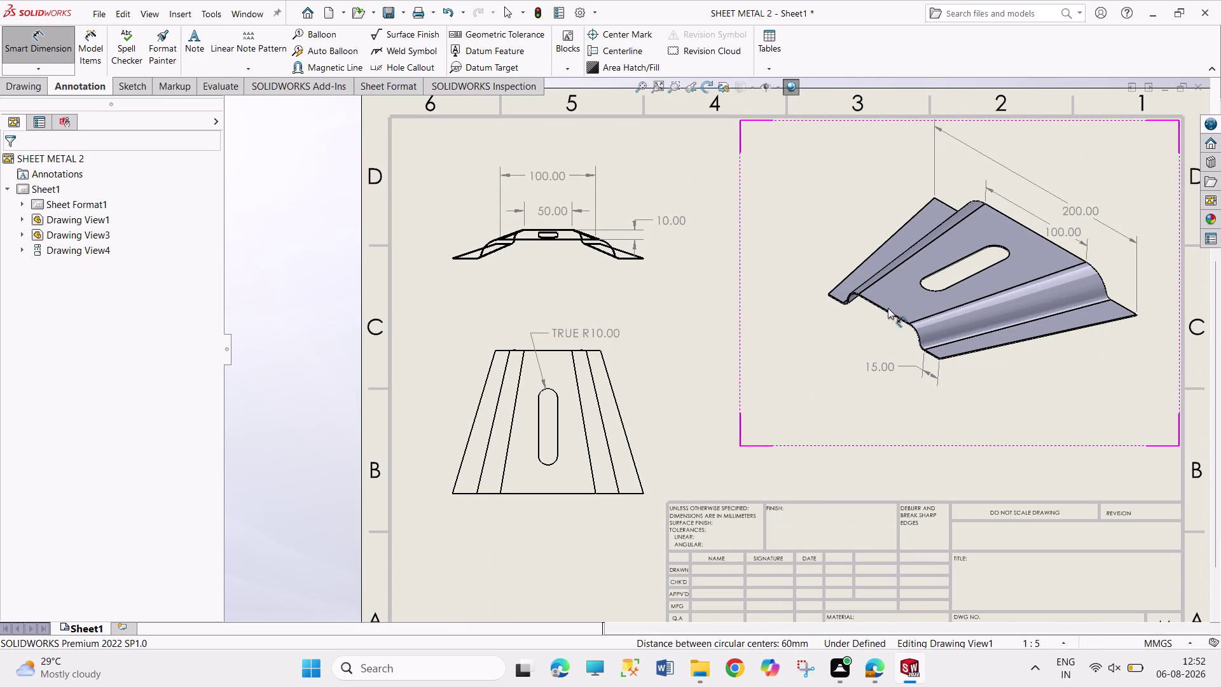
click(888, 311)
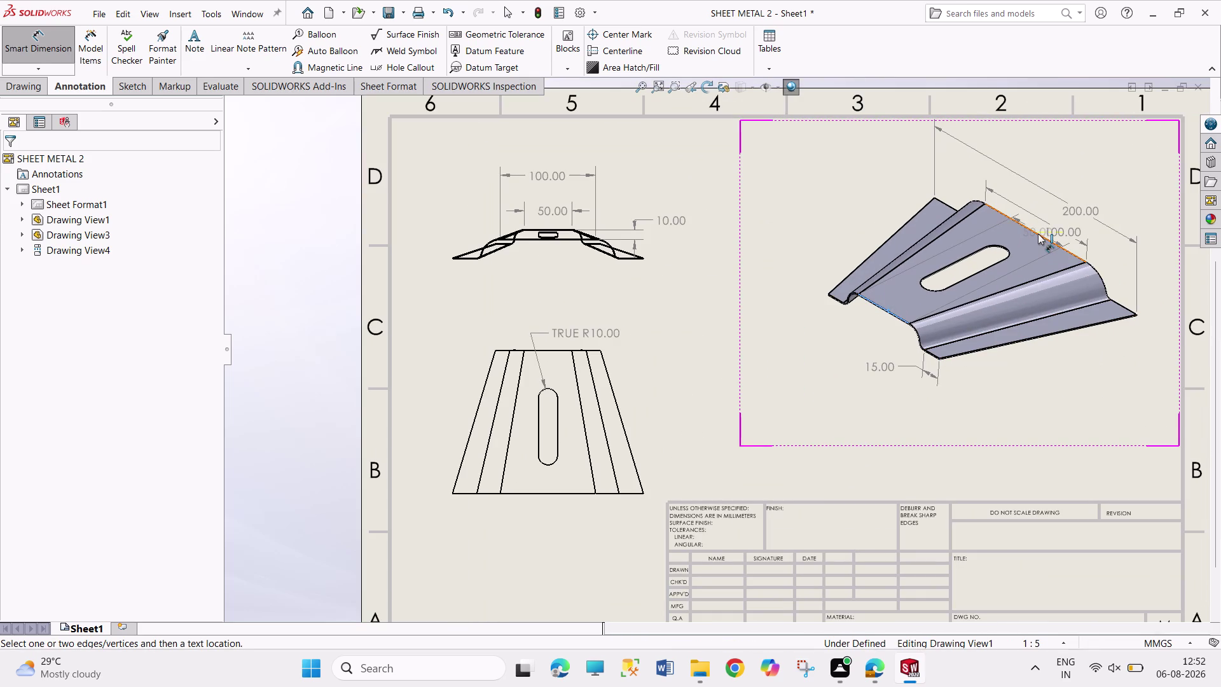
click(1038, 233)
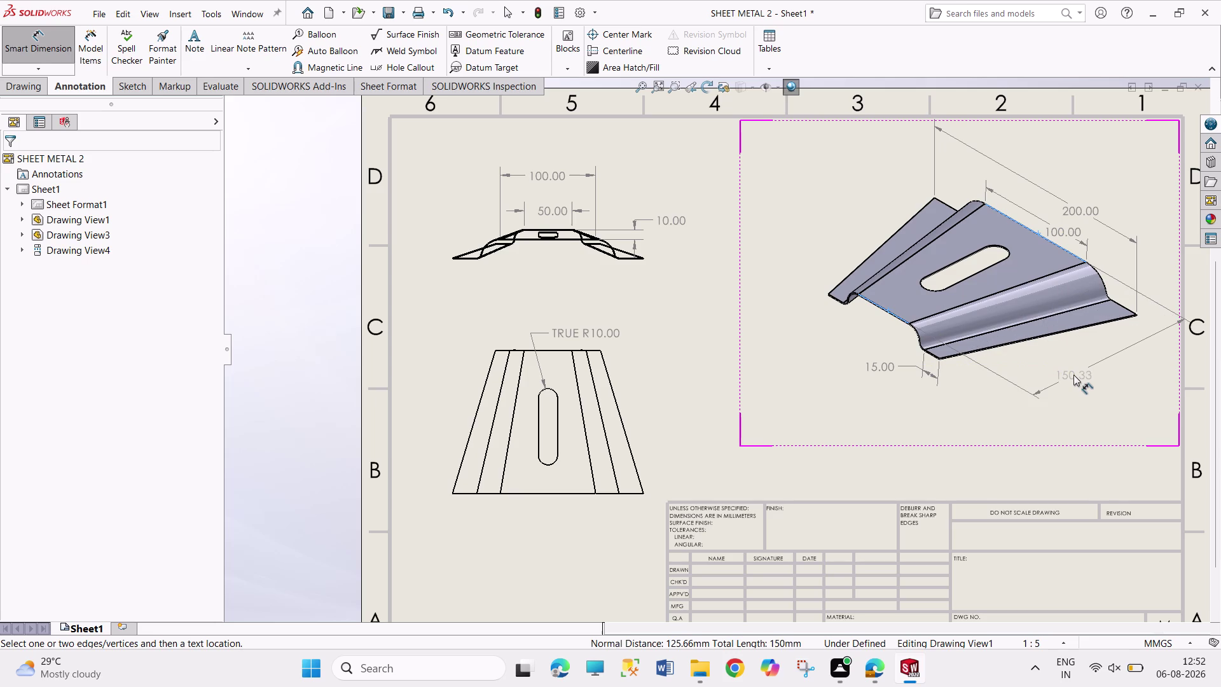
key(Escape)
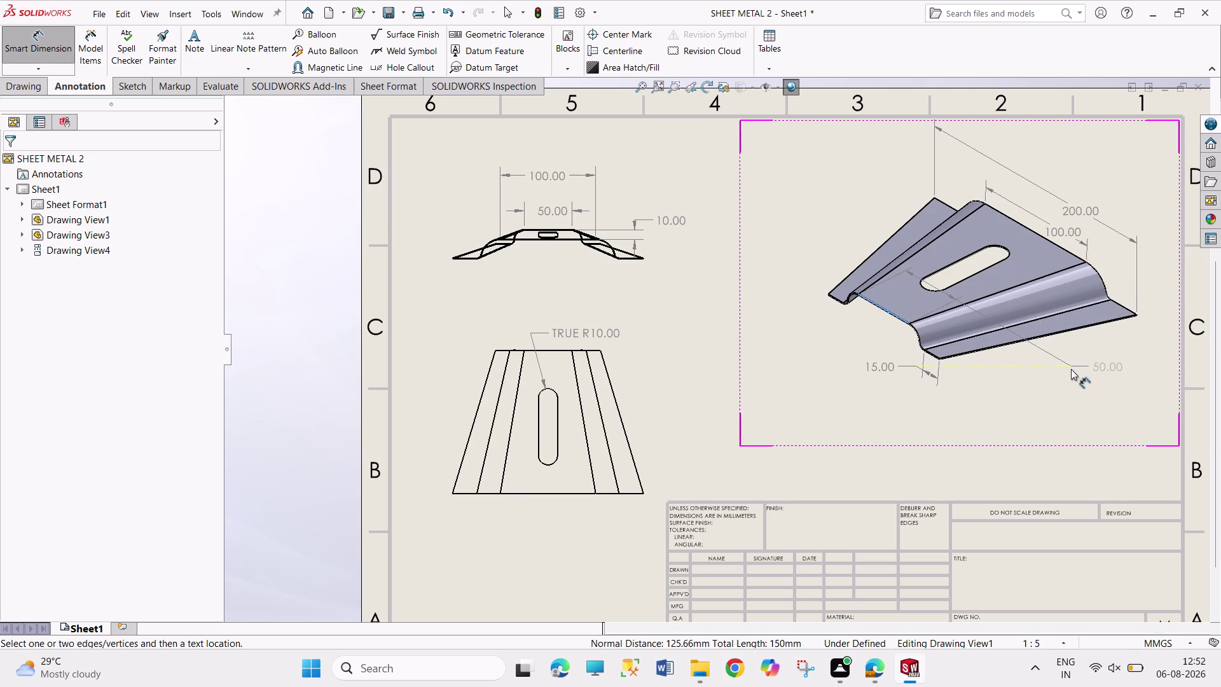
key(Escape)
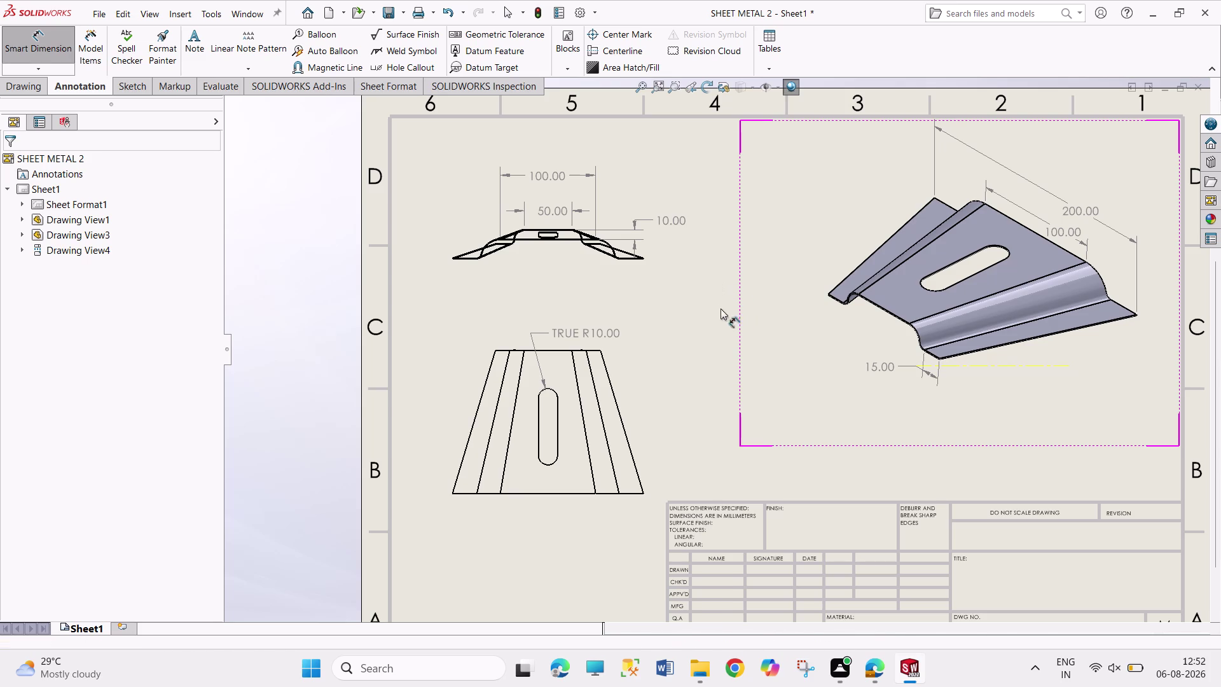
scroll(down, 3)
scroll(down, 3)
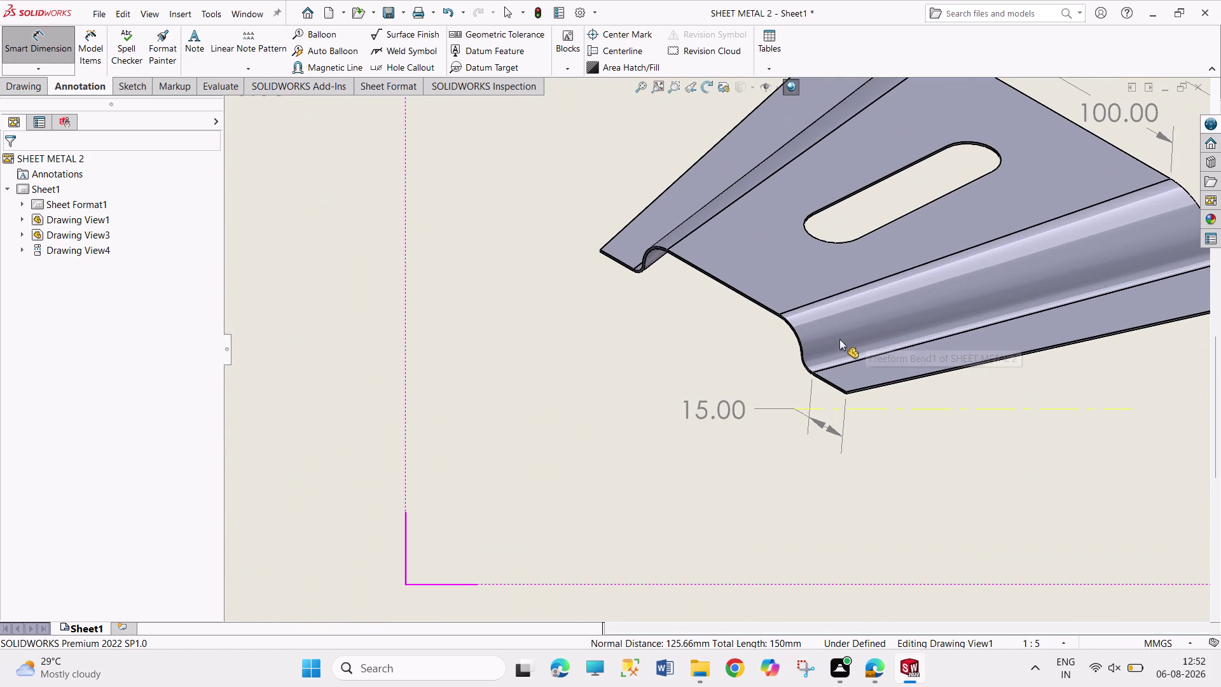
click(801, 342)
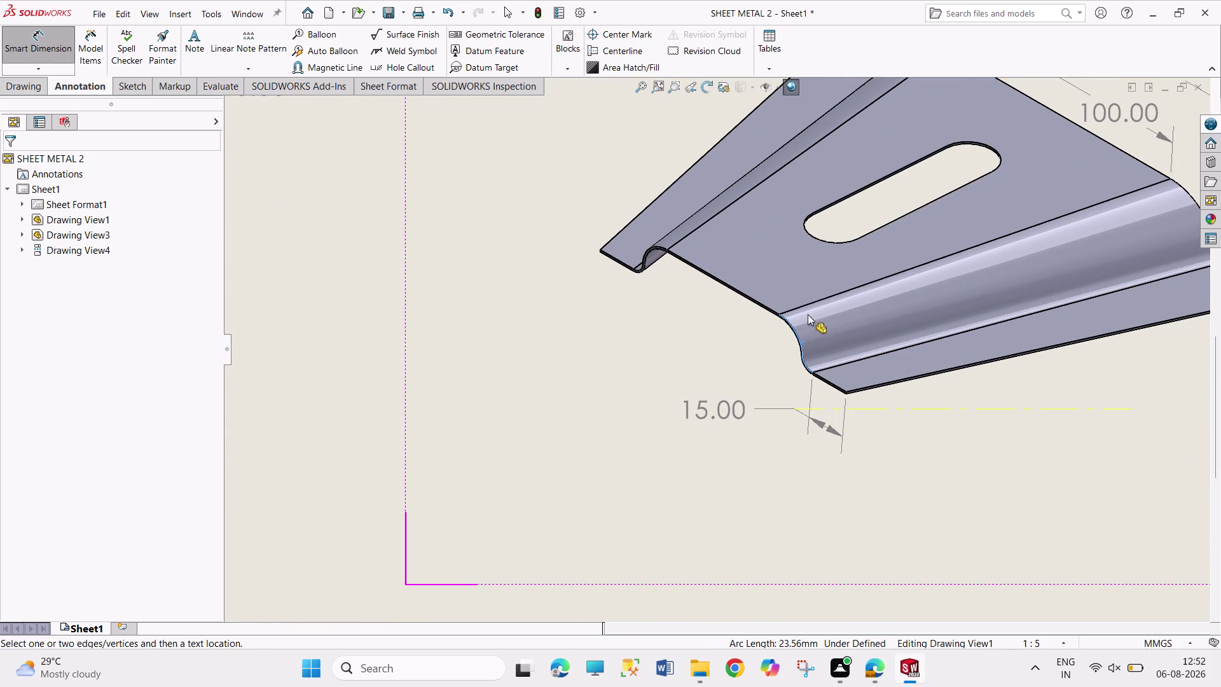
click(797, 342)
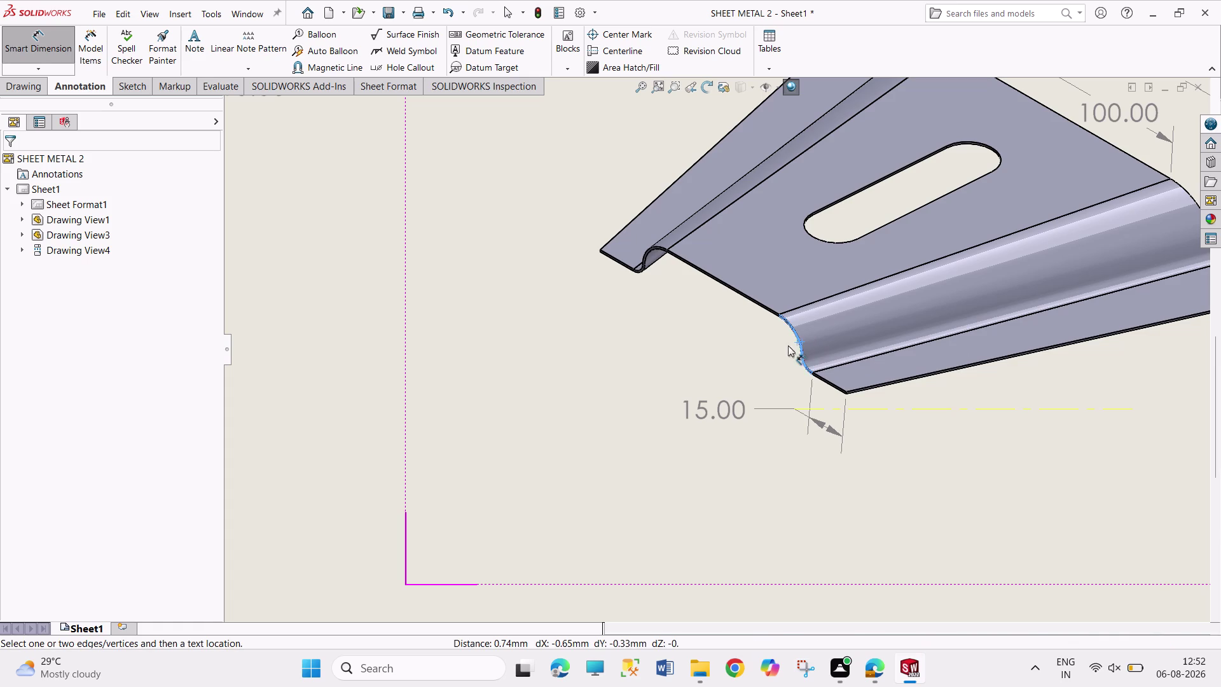
key(Escape)
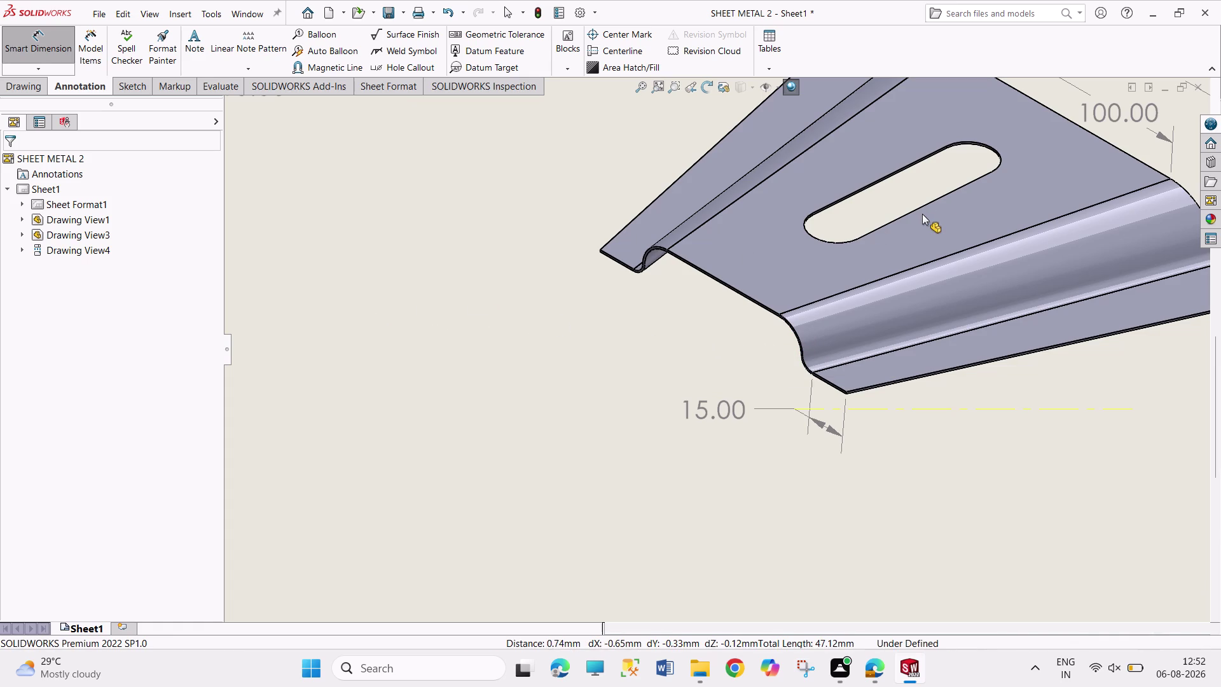
Dimension the slot's straight edge as 60.00 and drag it clear of the part.
click(918, 208)
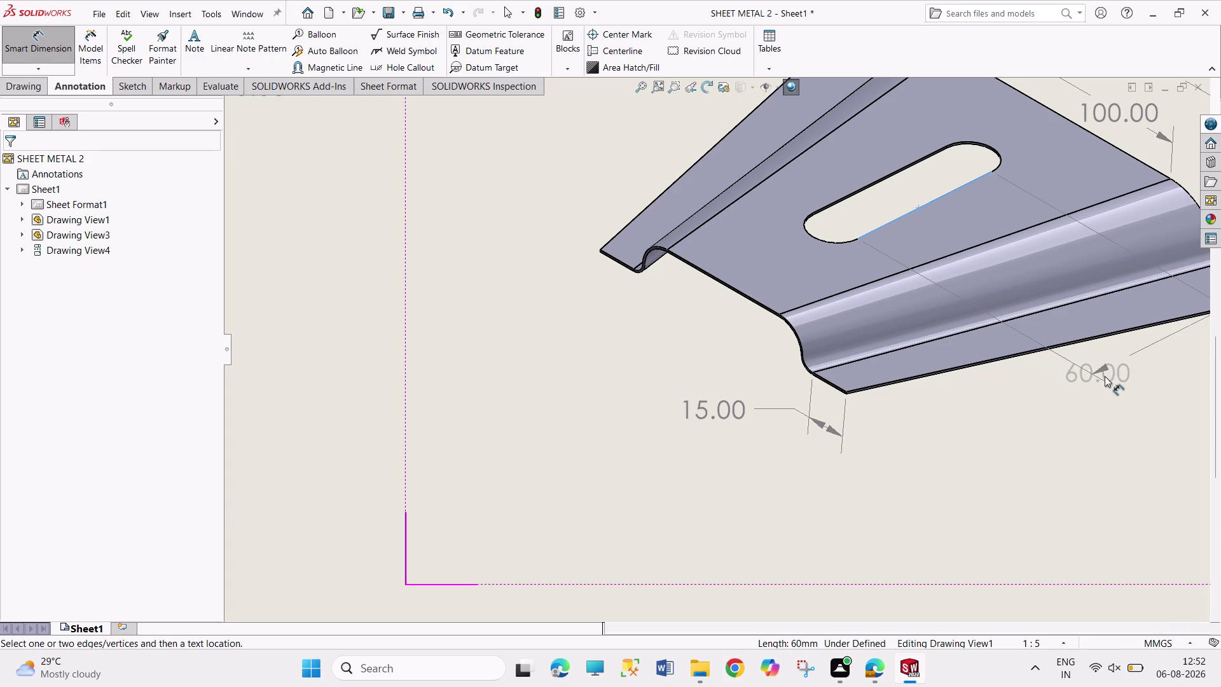
click(1165, 362)
scroll(up, 3)
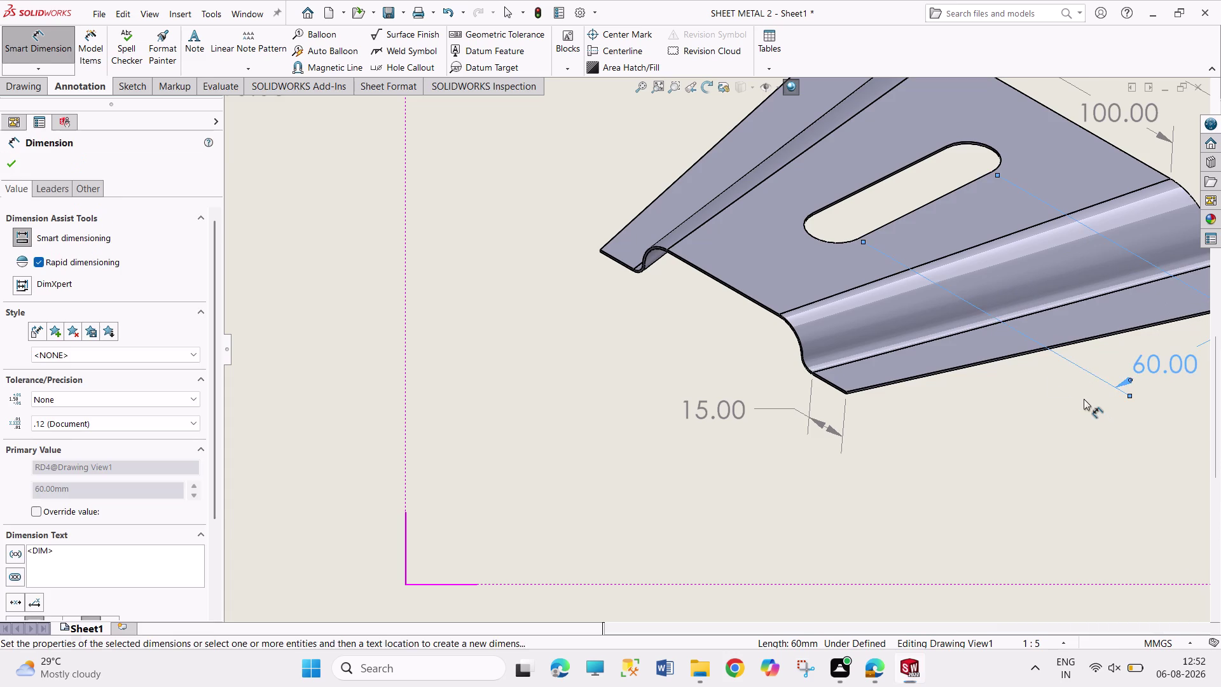
scroll(up, 3)
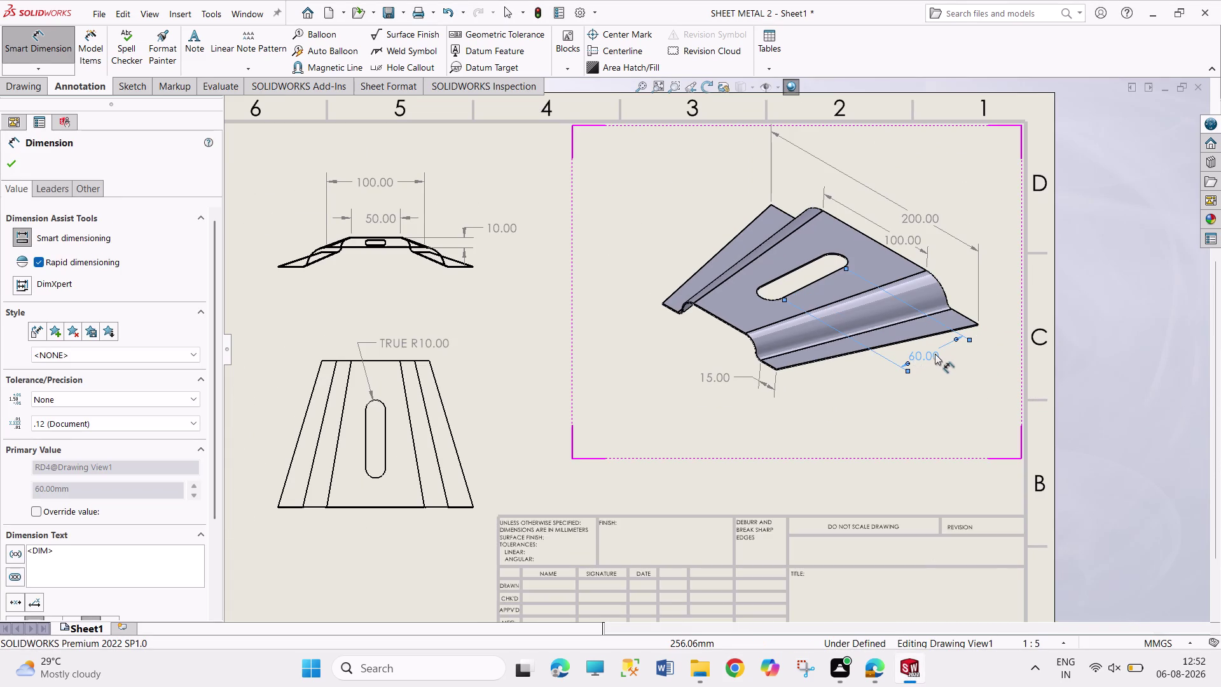
drag(933, 352, 945, 370)
click(969, 417)
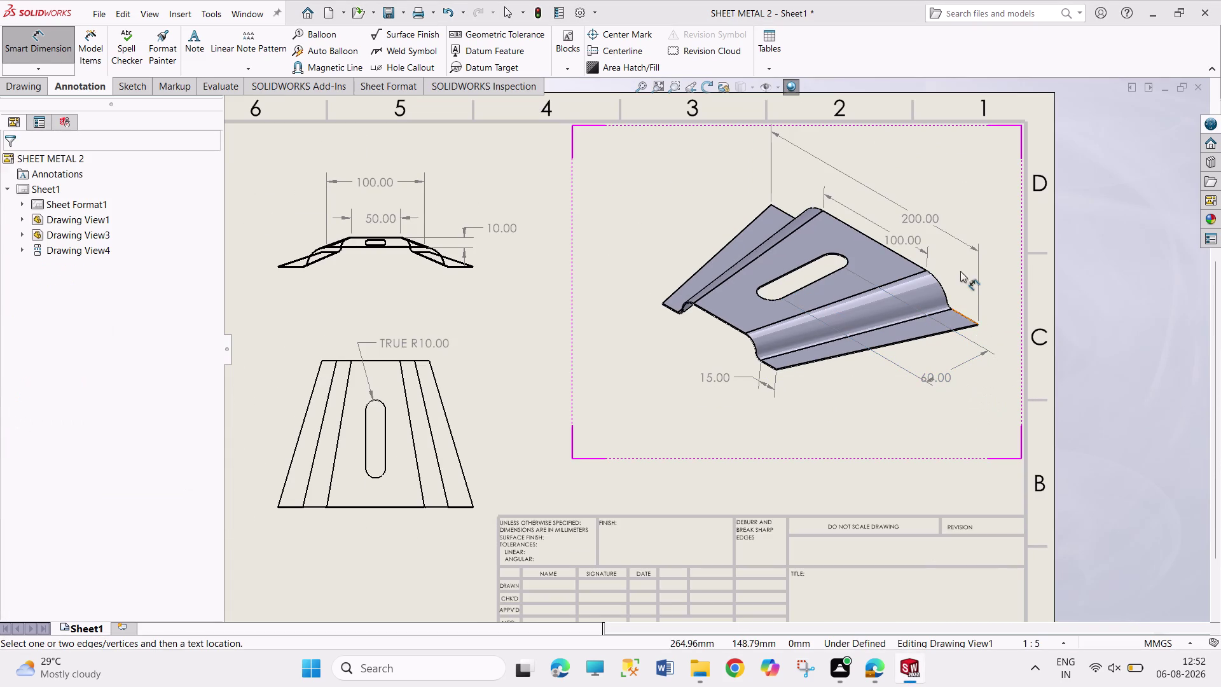
Pick further bend and flange edges, then cancel them and exit Smart Dimension.
click(938, 285)
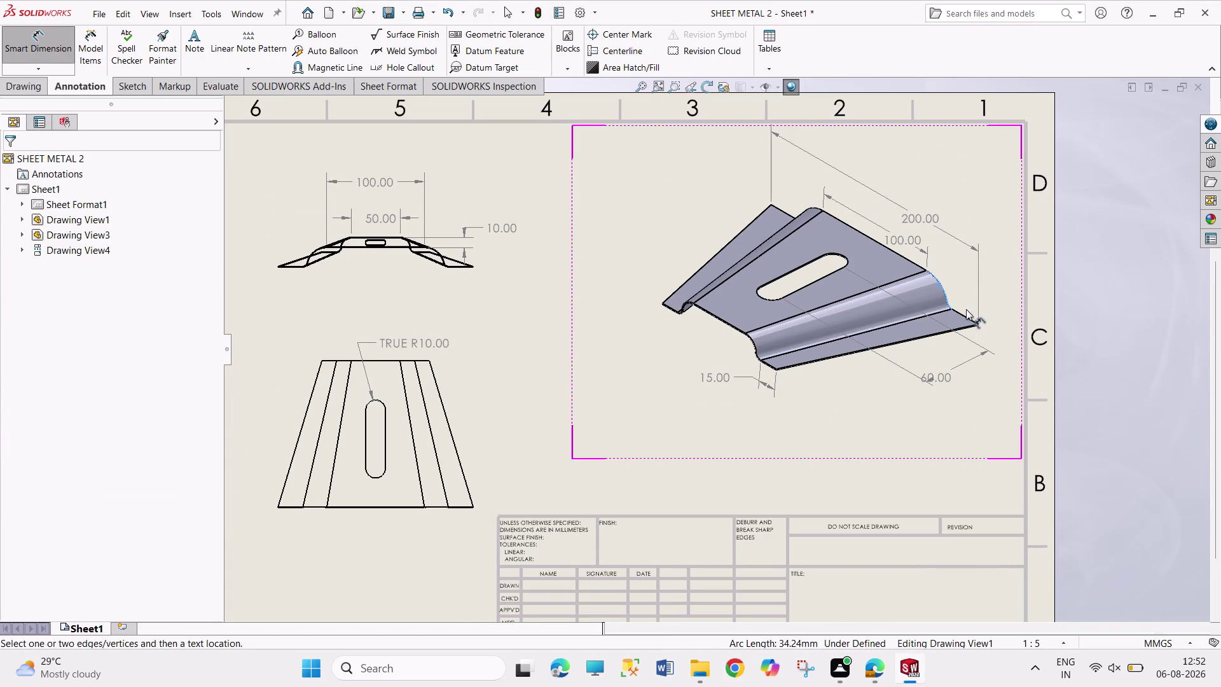
click(963, 315)
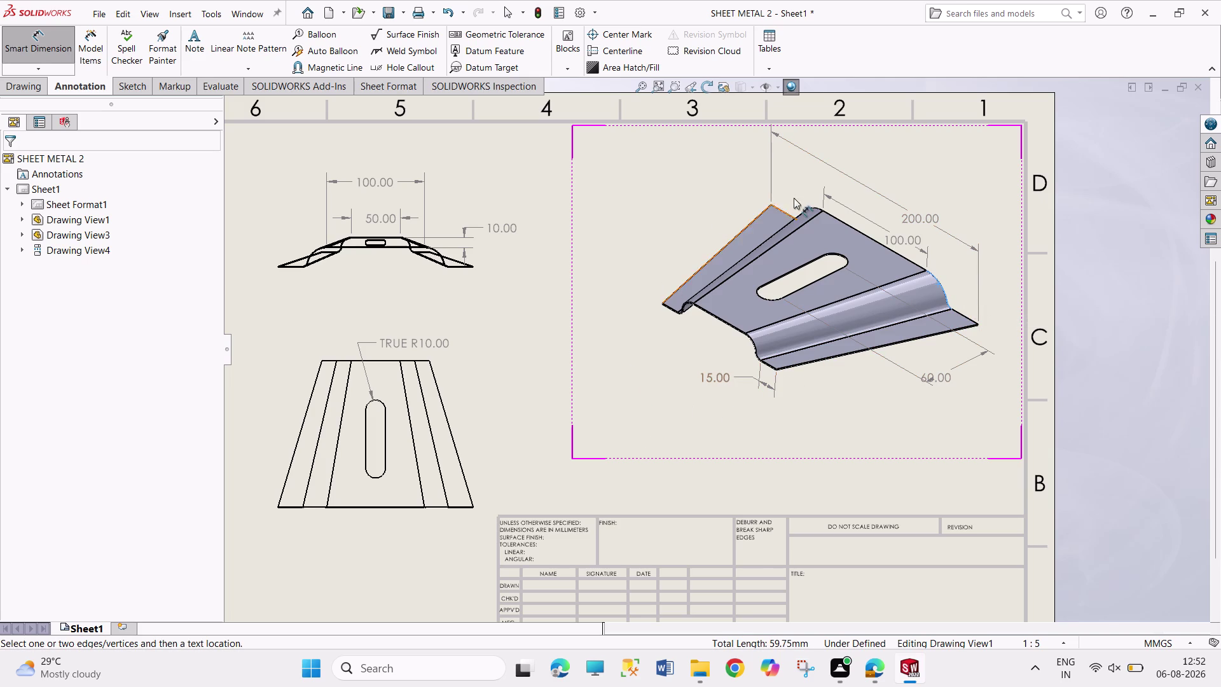
scroll(down, 3)
scroll(down, 3)
scroll(down, 3)
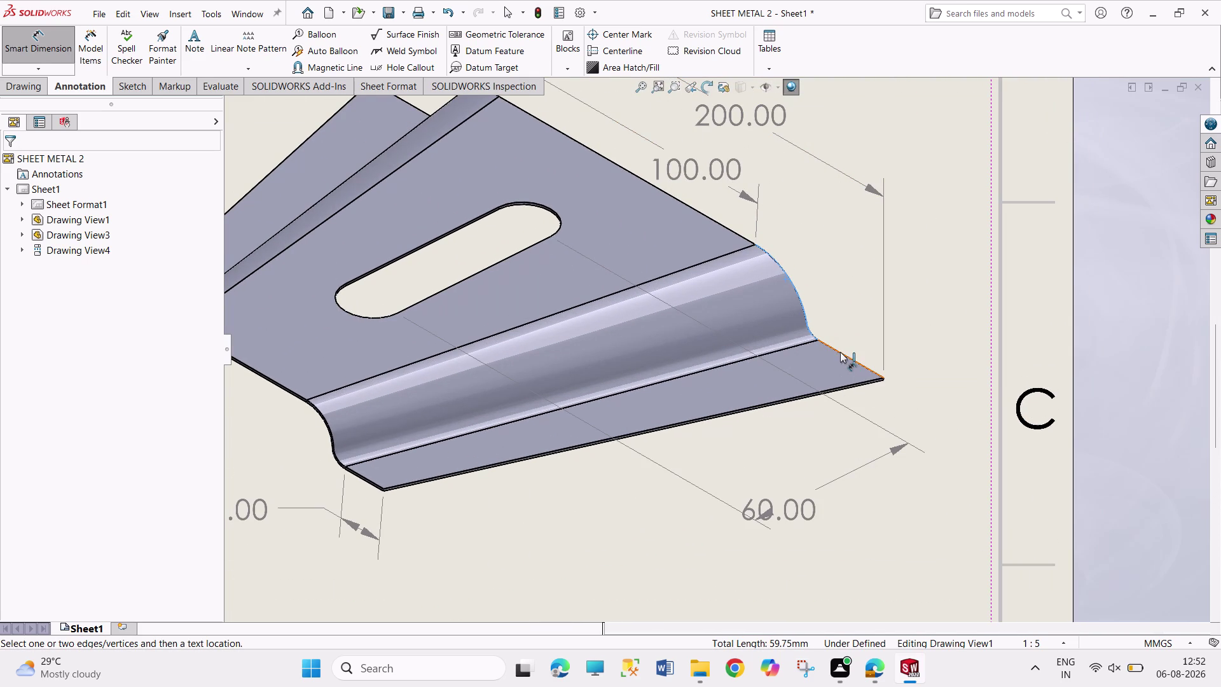
click(841, 353)
key(Escape)
key(Escape)
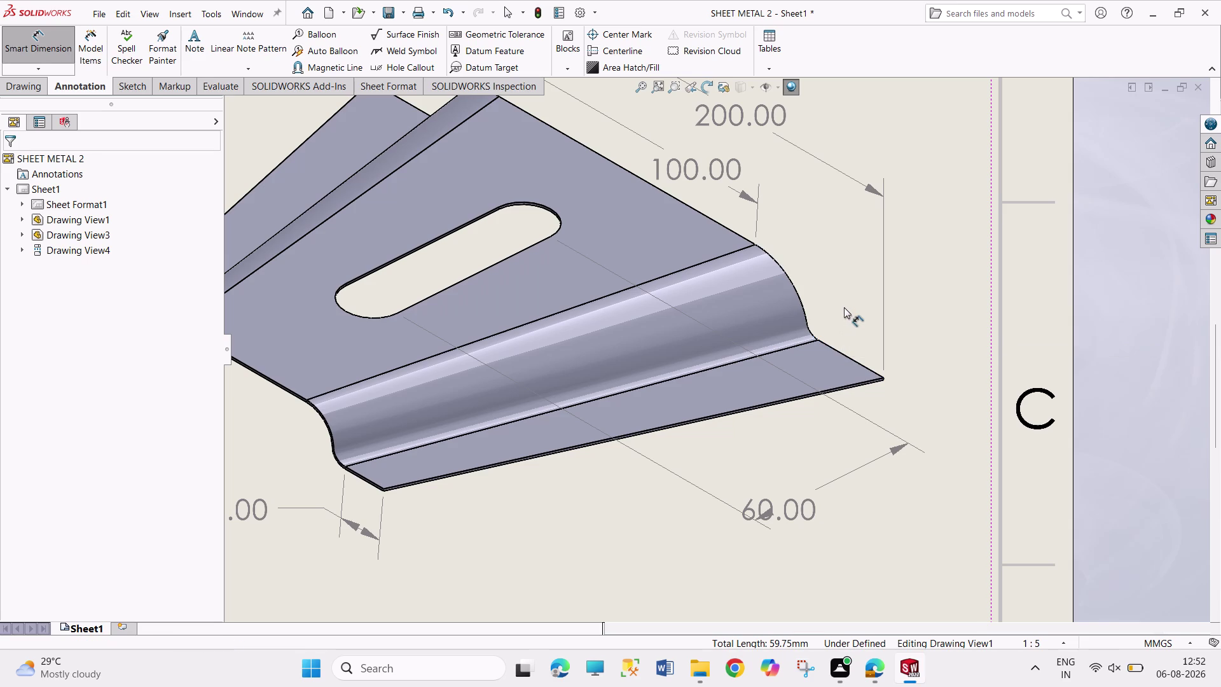
key(Escape)
key(Escape)
scroll(up, 3)
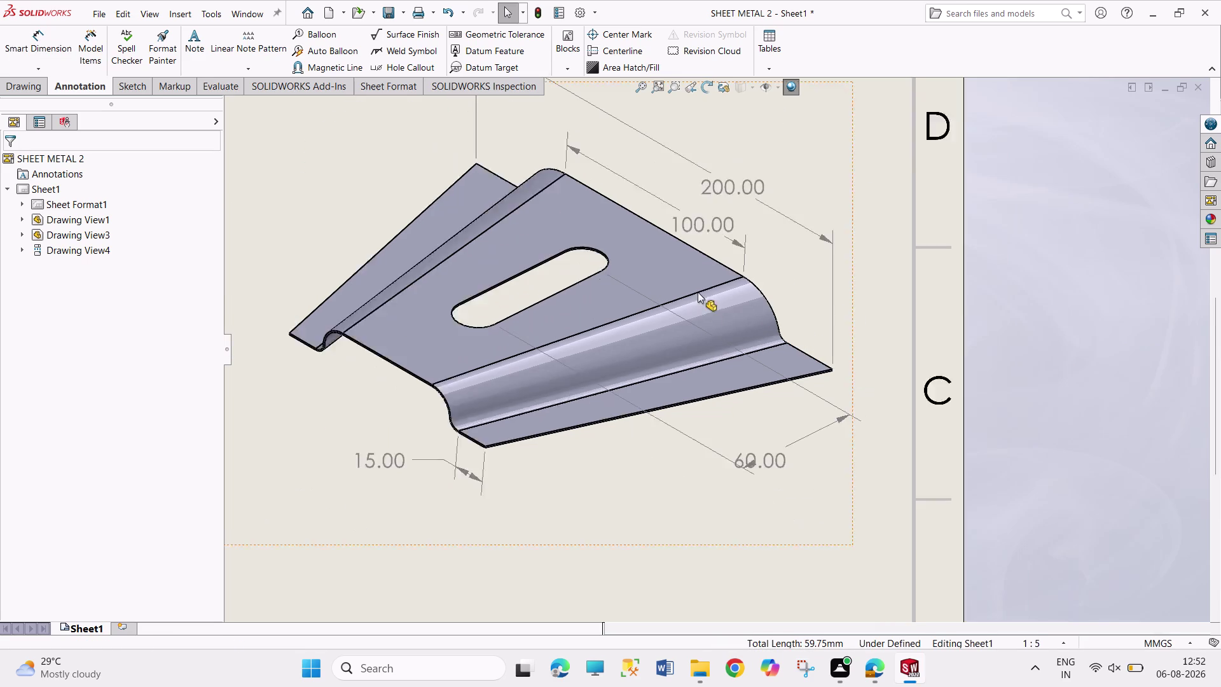
scroll(up, 3)
scroll(up, 3)
scroll(up, 3)
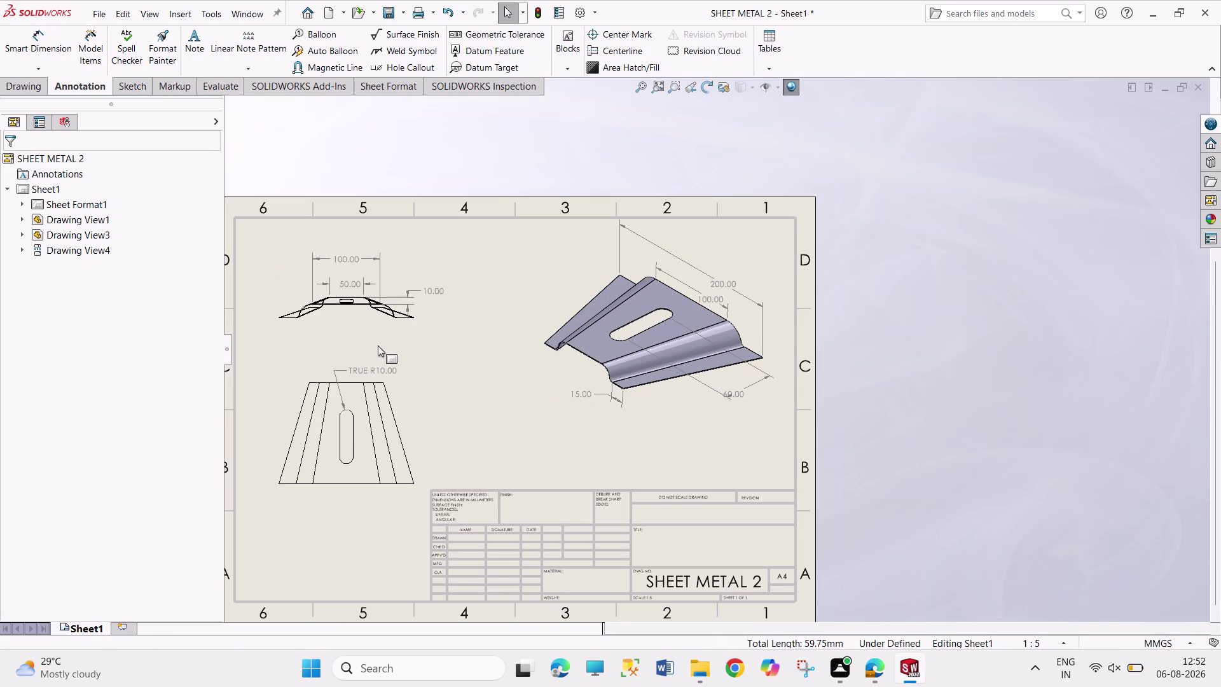
scroll(up, 3)
scroll(down, 3)
scroll(down, 3)
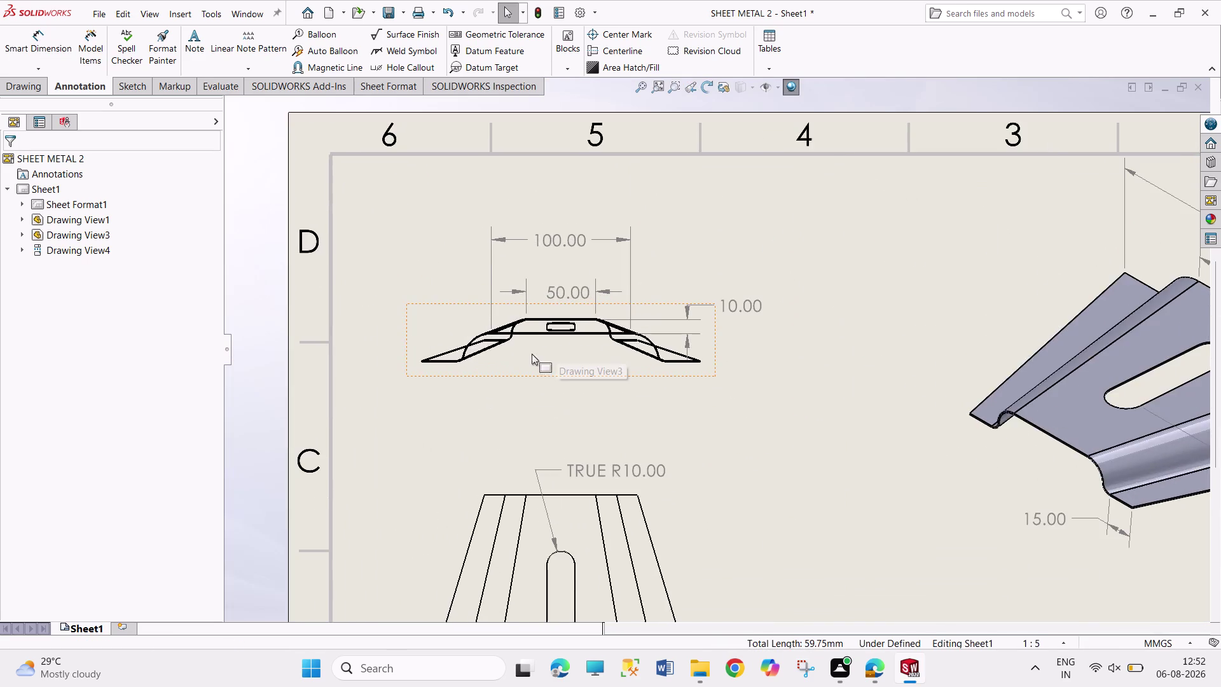
scroll(down, 3)
scroll(down, 3)
right_drag(549, 442, 551, 291)
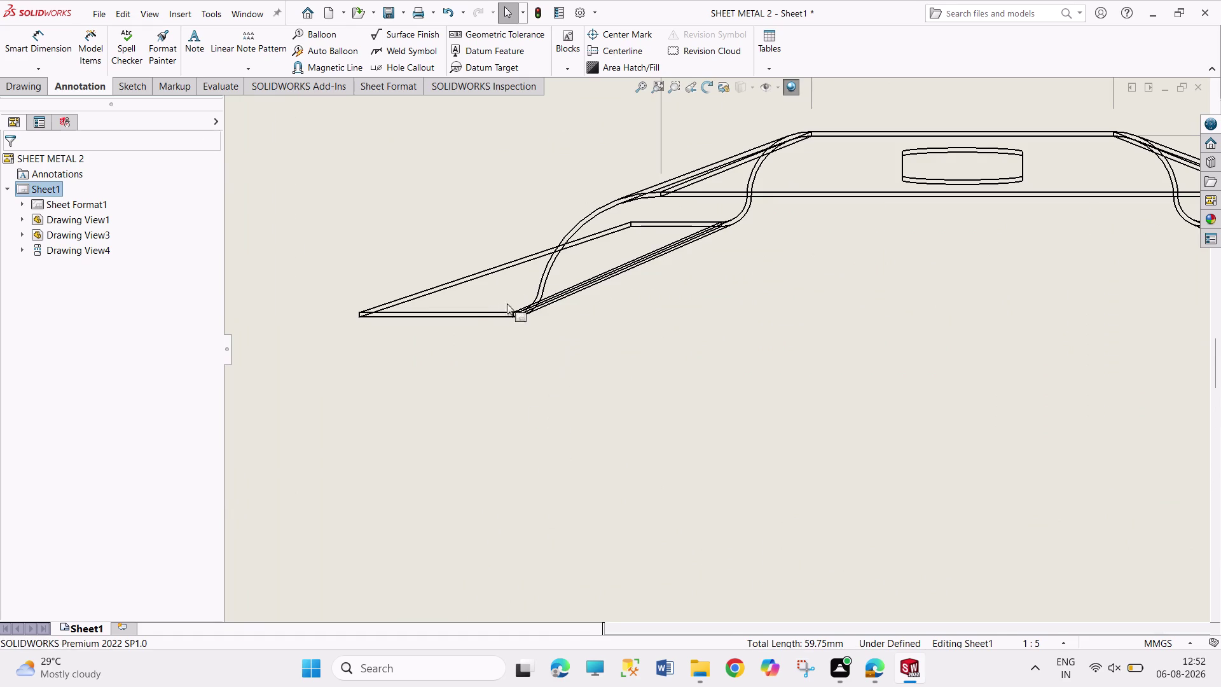
click(471, 316)
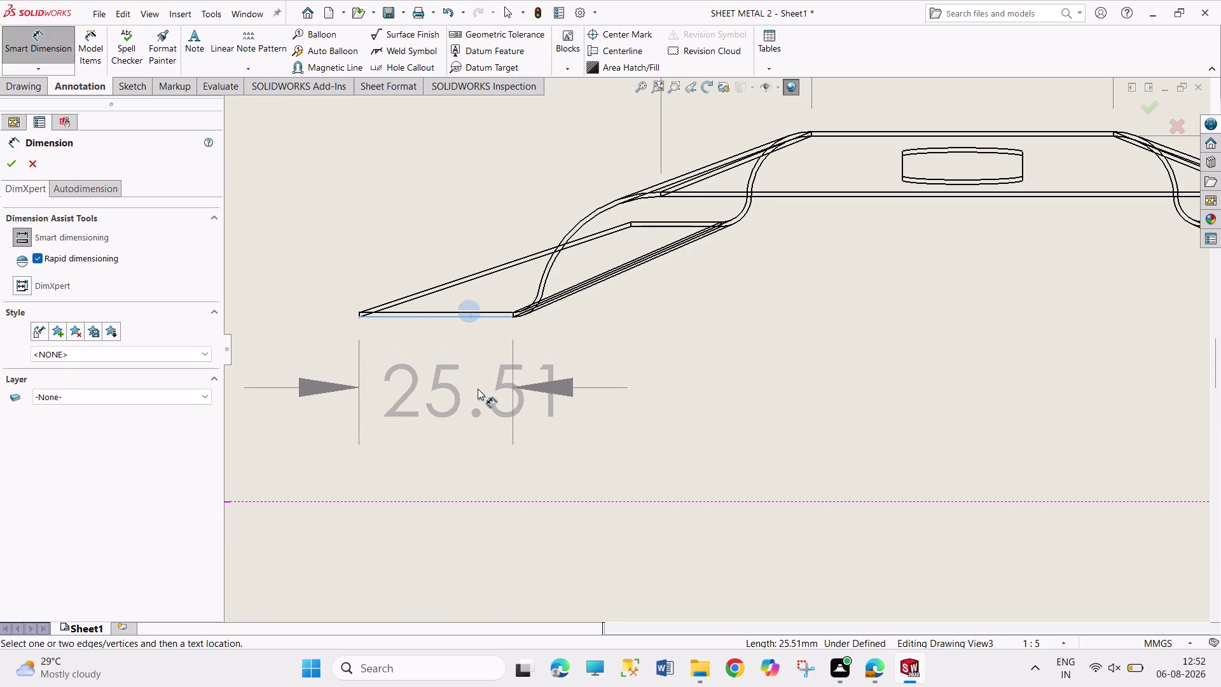
key(Escape)
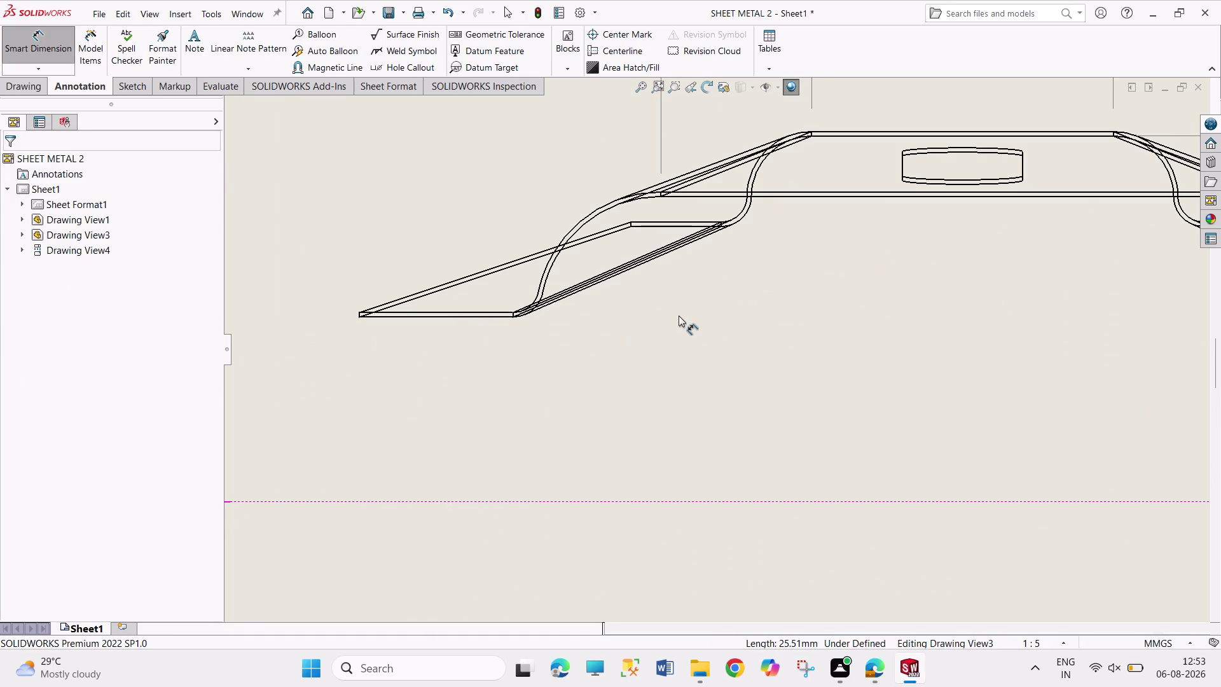
scroll(down, 3)
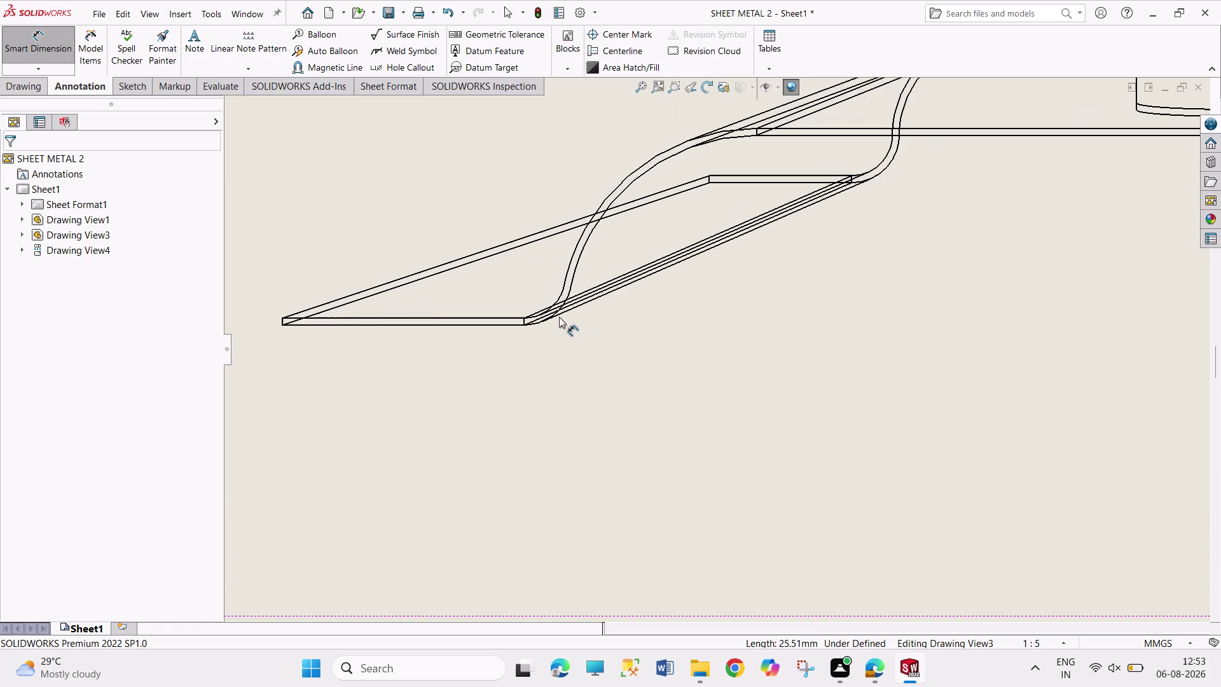
scroll(up, 3)
scroll(up, 3)
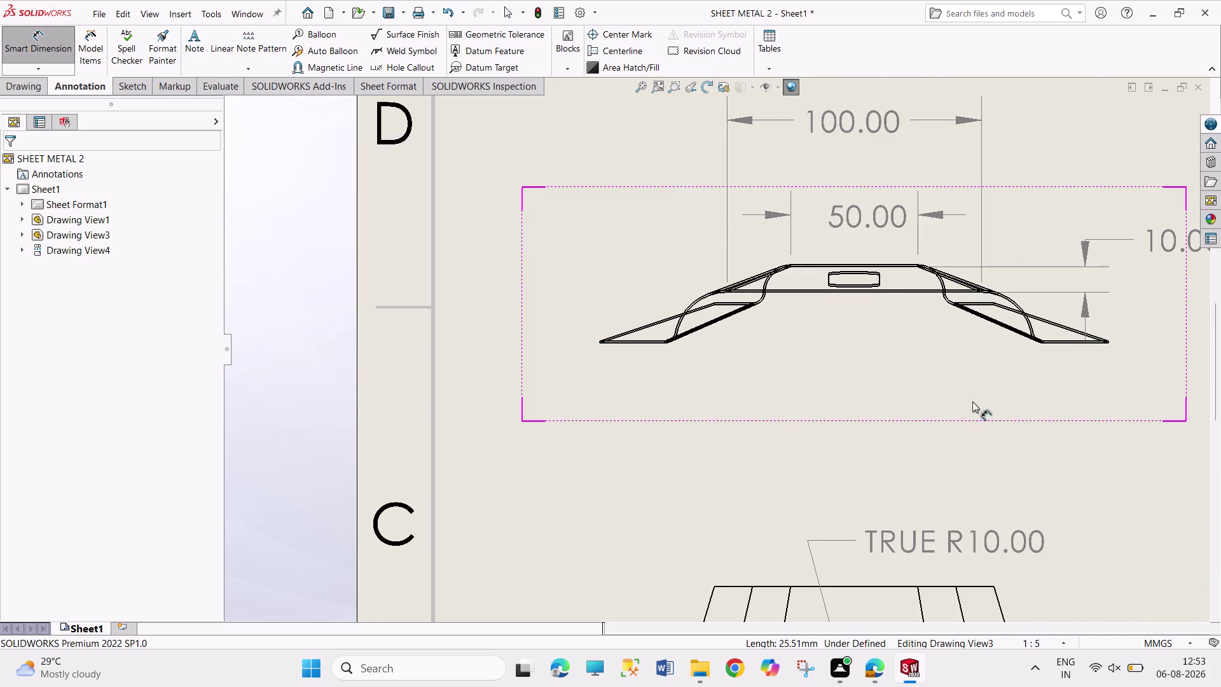
scroll(up, 3)
scroll(up, 3)
scroll(up, 3)
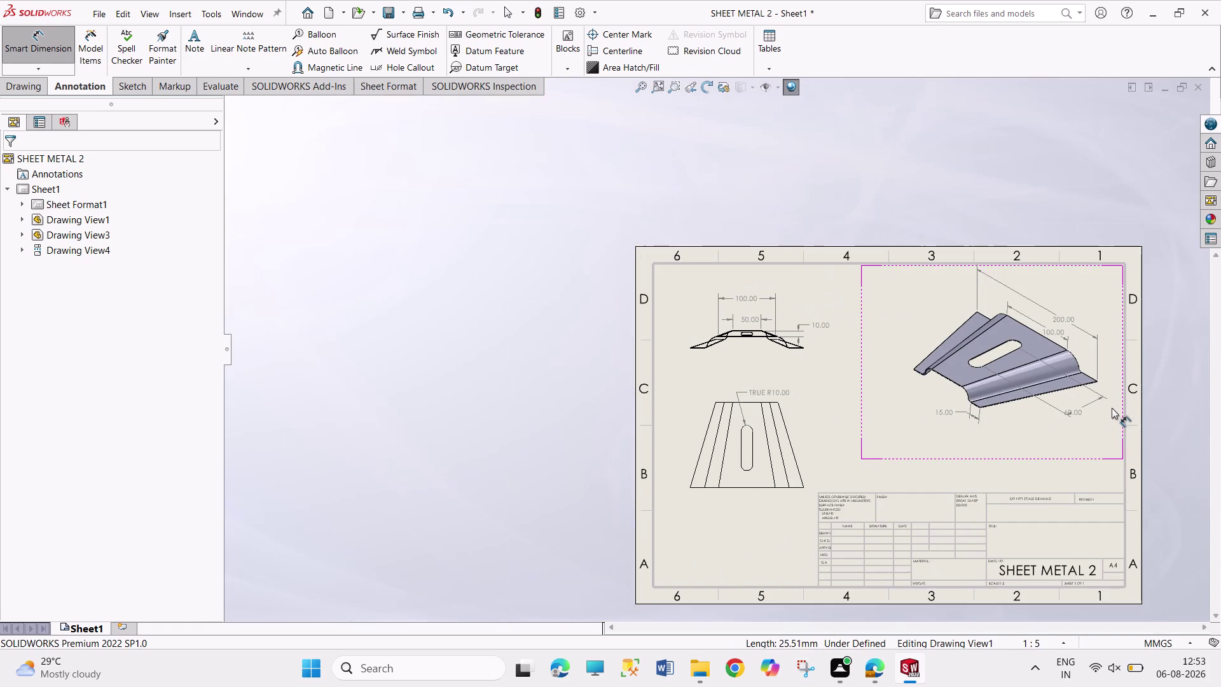
scroll(down, 3)
scroll(down, 3)
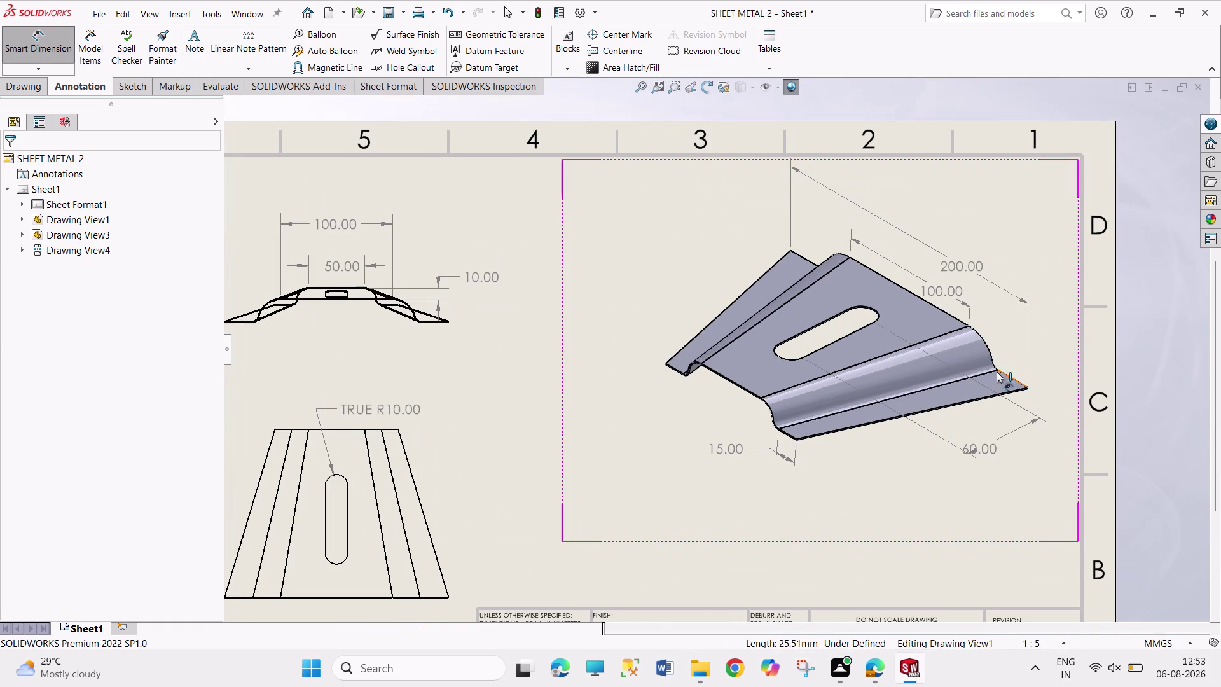
Try dimensioning a plate edge and the hem edge, cancelling the unwanted preview.
click(805, 258)
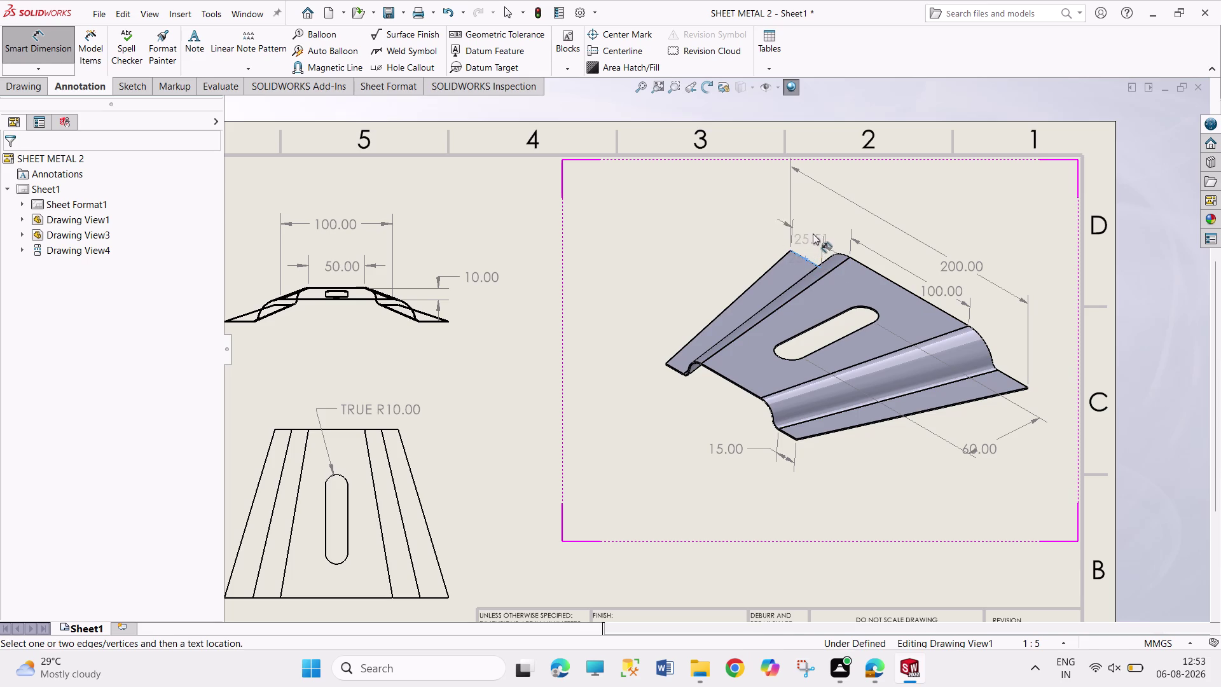
key(Escape)
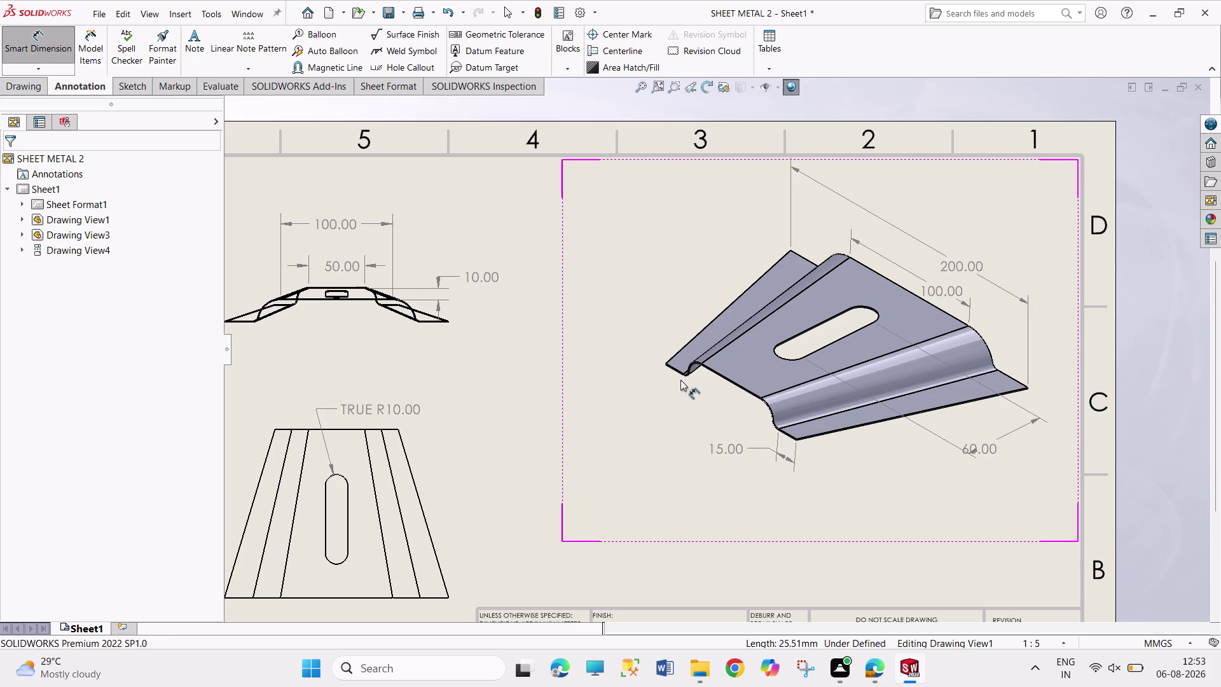
click(691, 365)
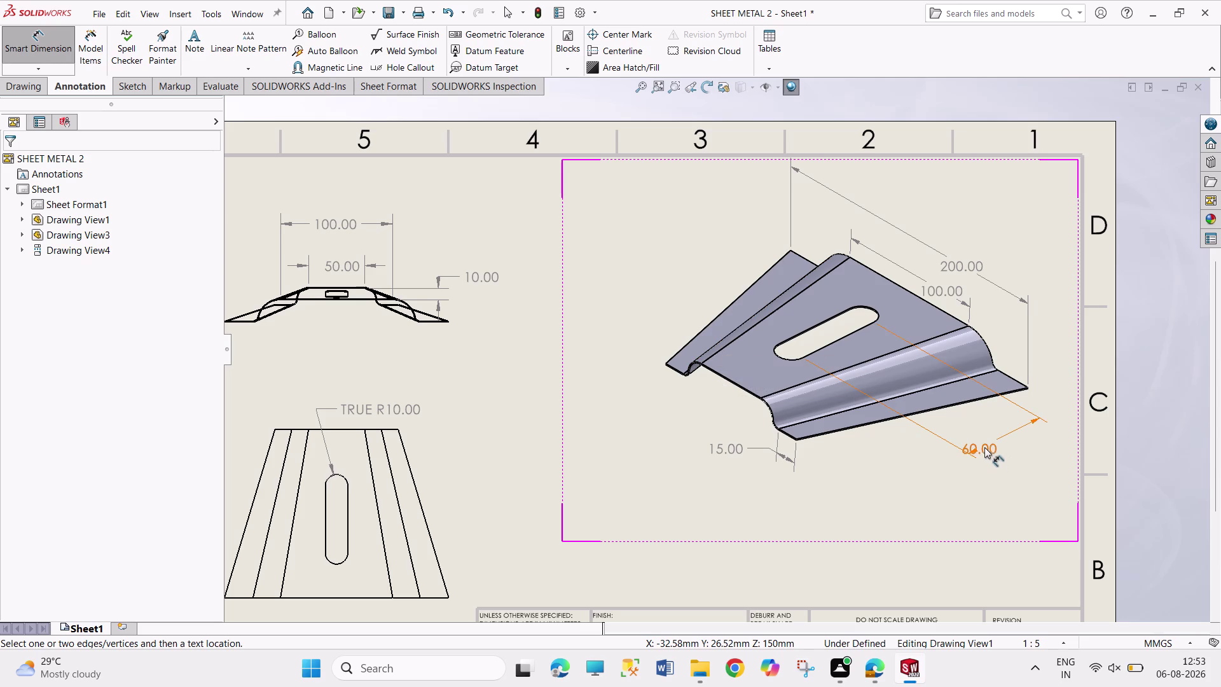
Drag the 60.00 dimension closer to the plate and deselect it.
drag(988, 445, 1005, 434)
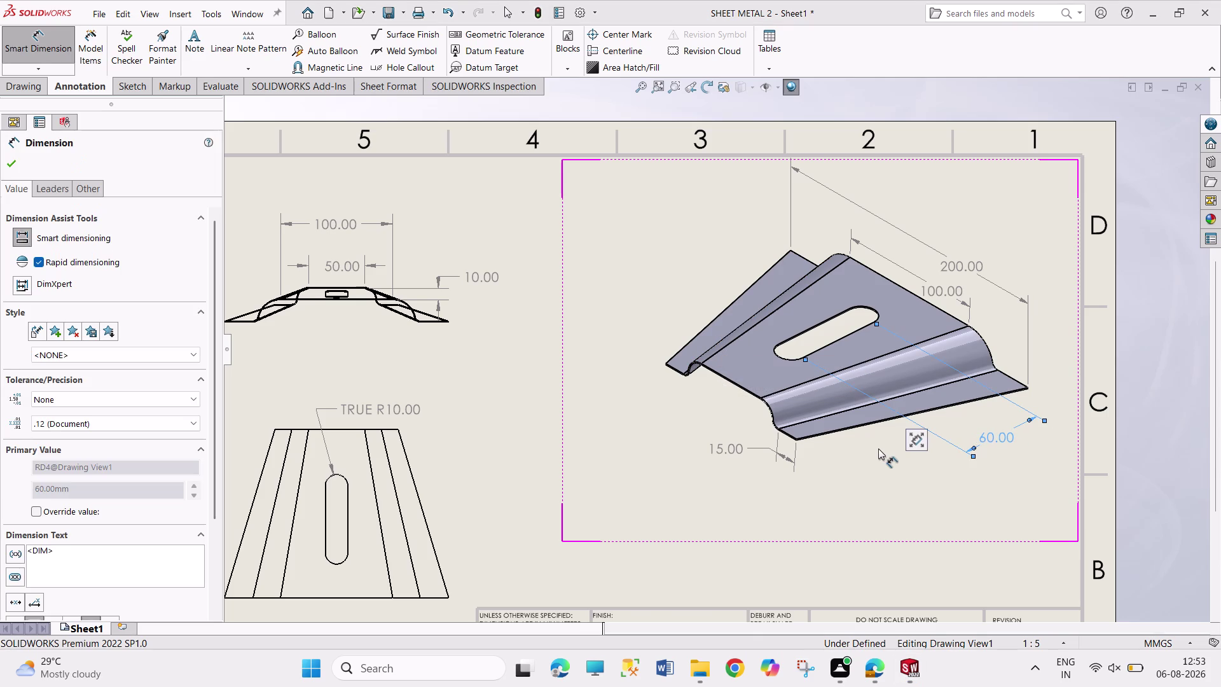
click(877, 452)
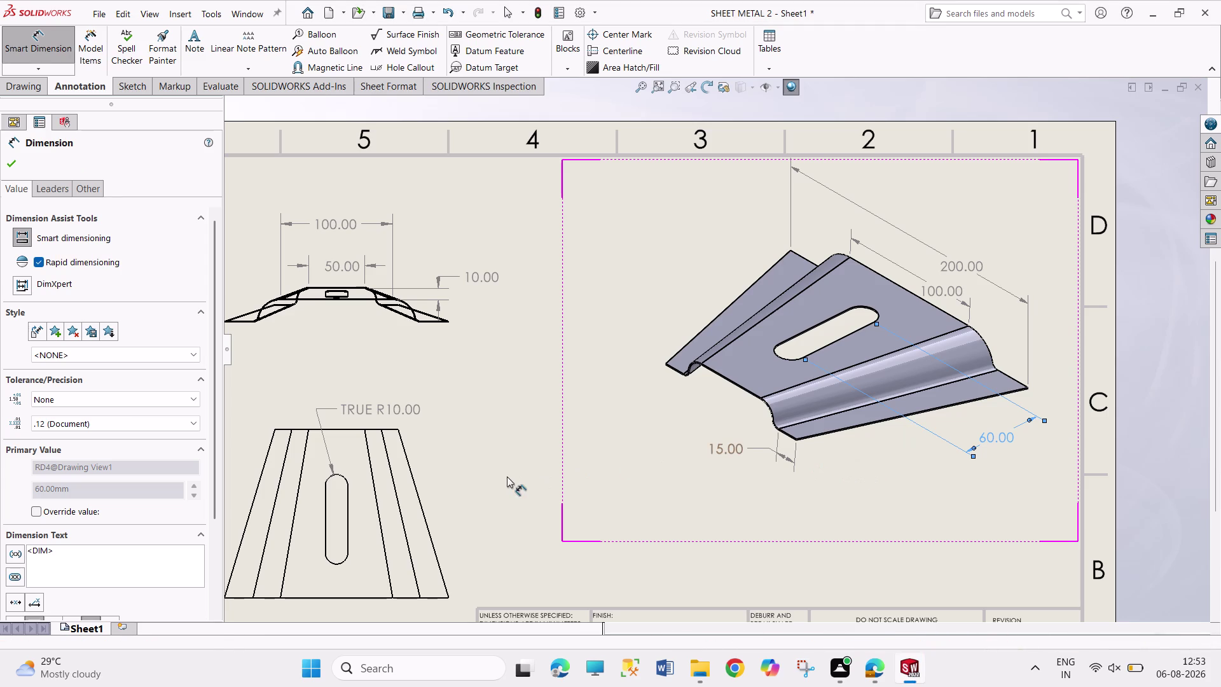
click(873, 311)
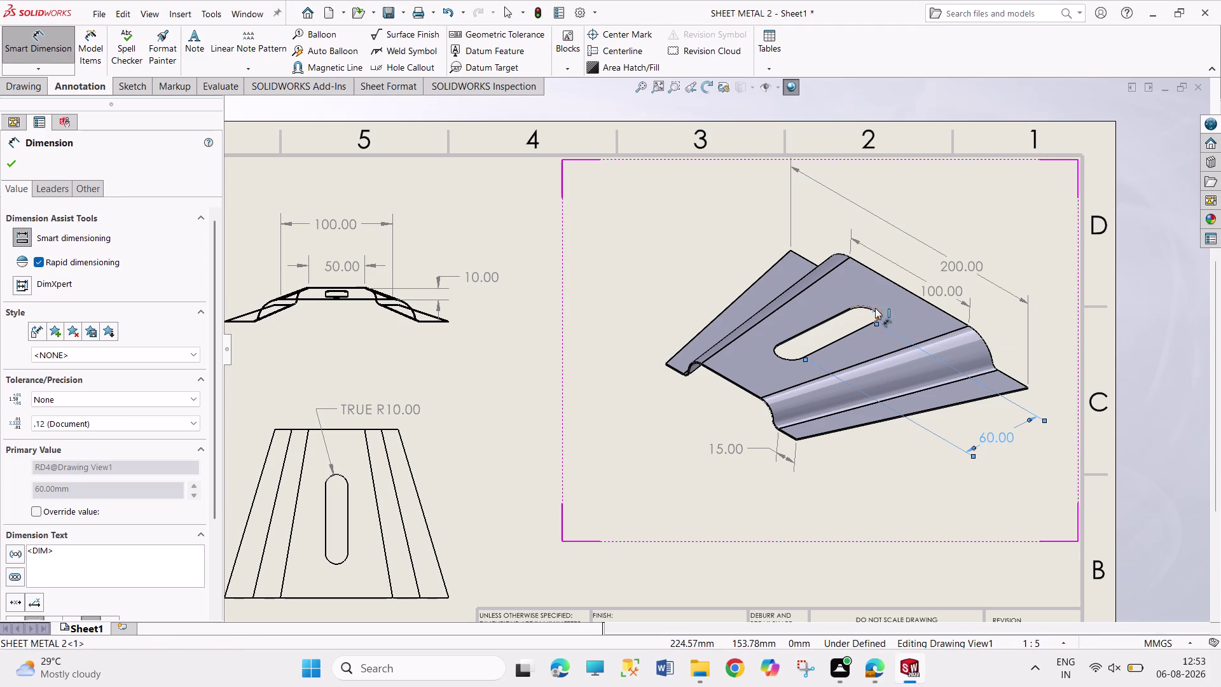
click(901, 287)
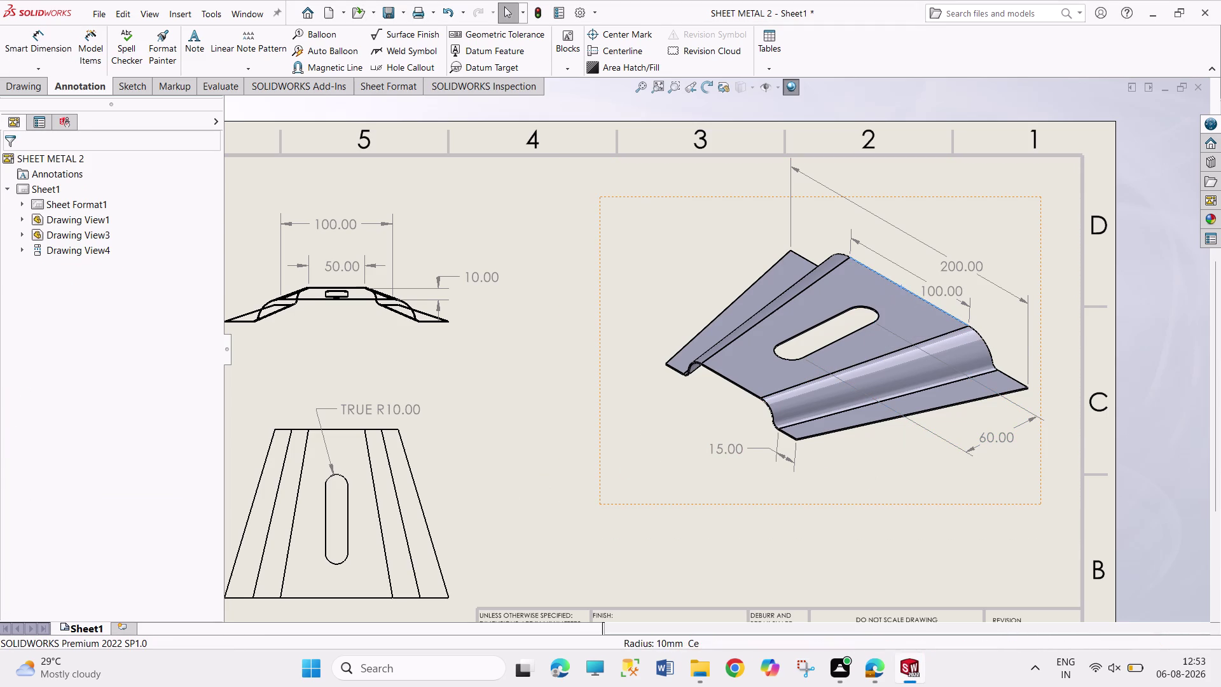
key(Escape)
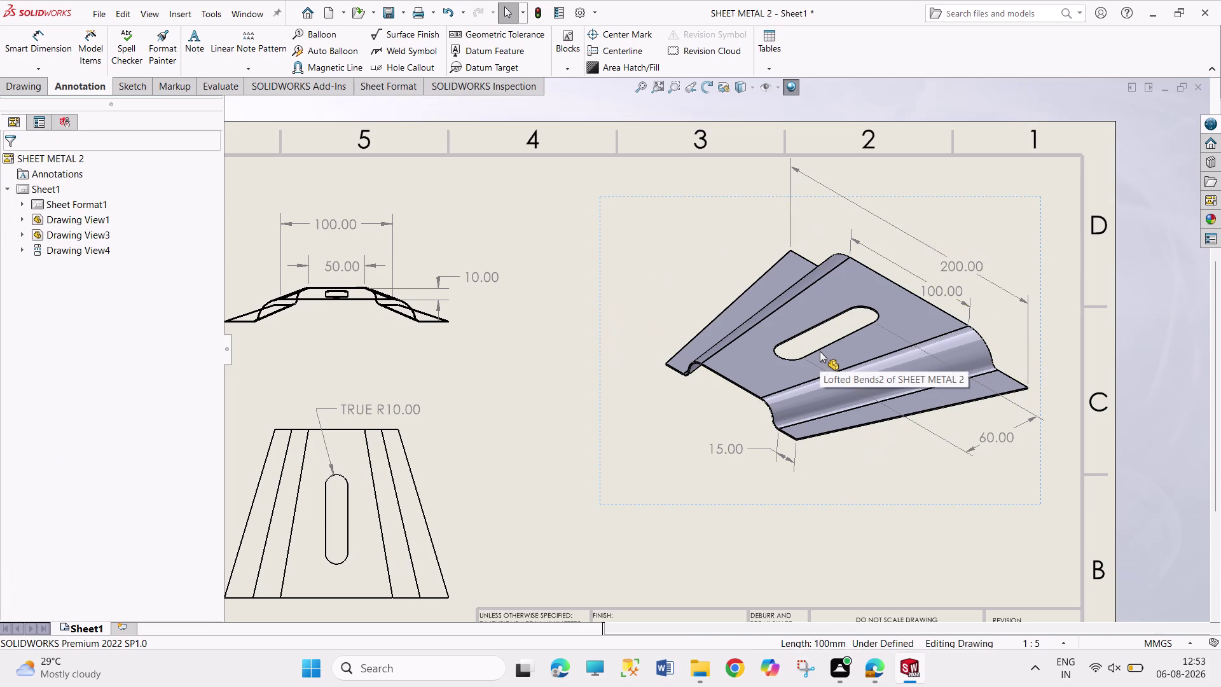
right_drag(559, 368, 558, 357)
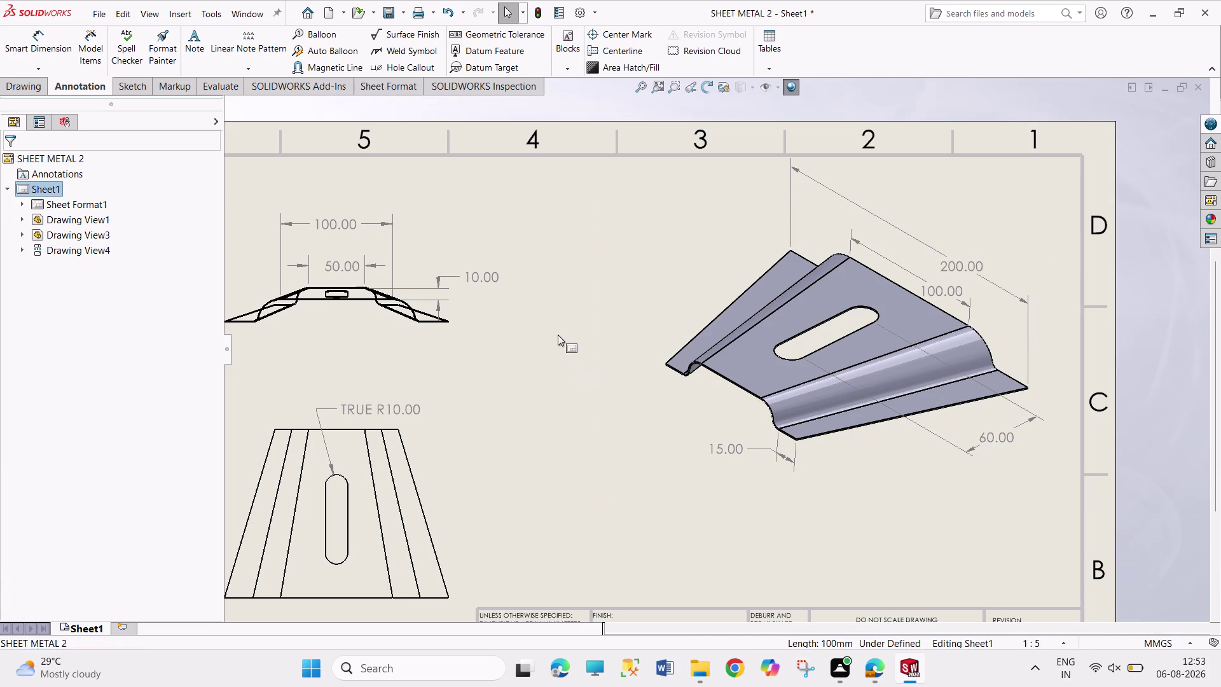
right_drag(559, 358, 562, 244)
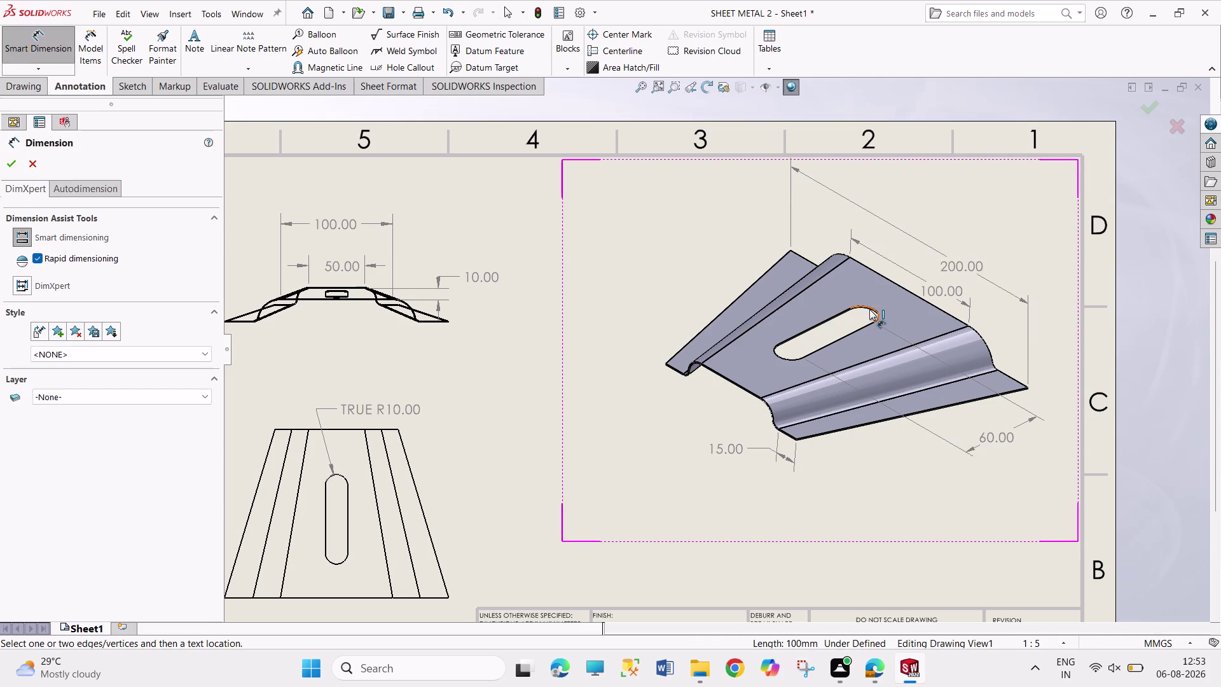
Dimension the plate's top edge as 40.00, placed above the plate at upper left.
click(869, 309)
click(901, 286)
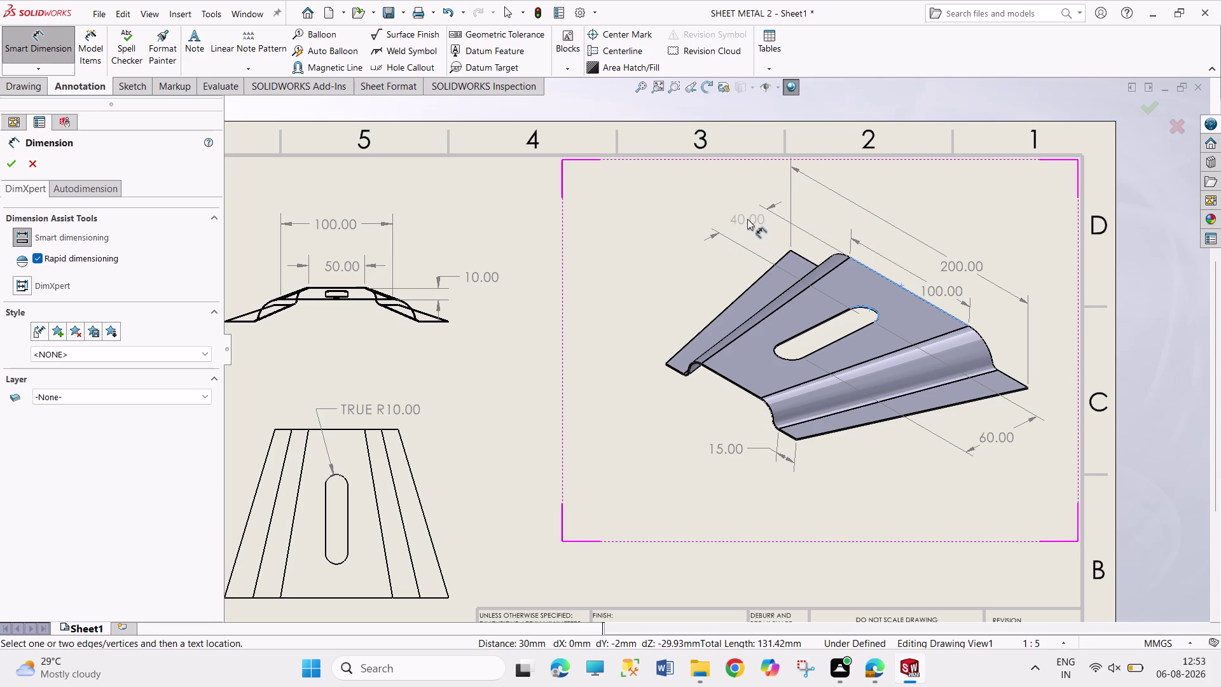
click(746, 218)
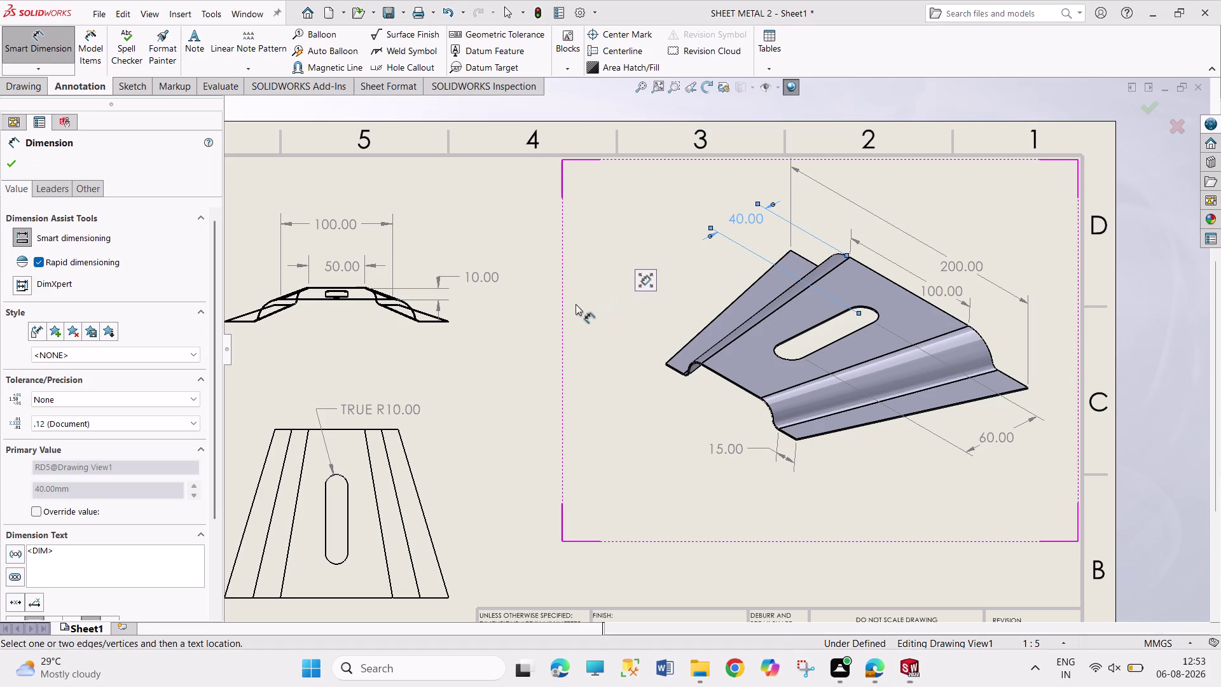
key(Escape)
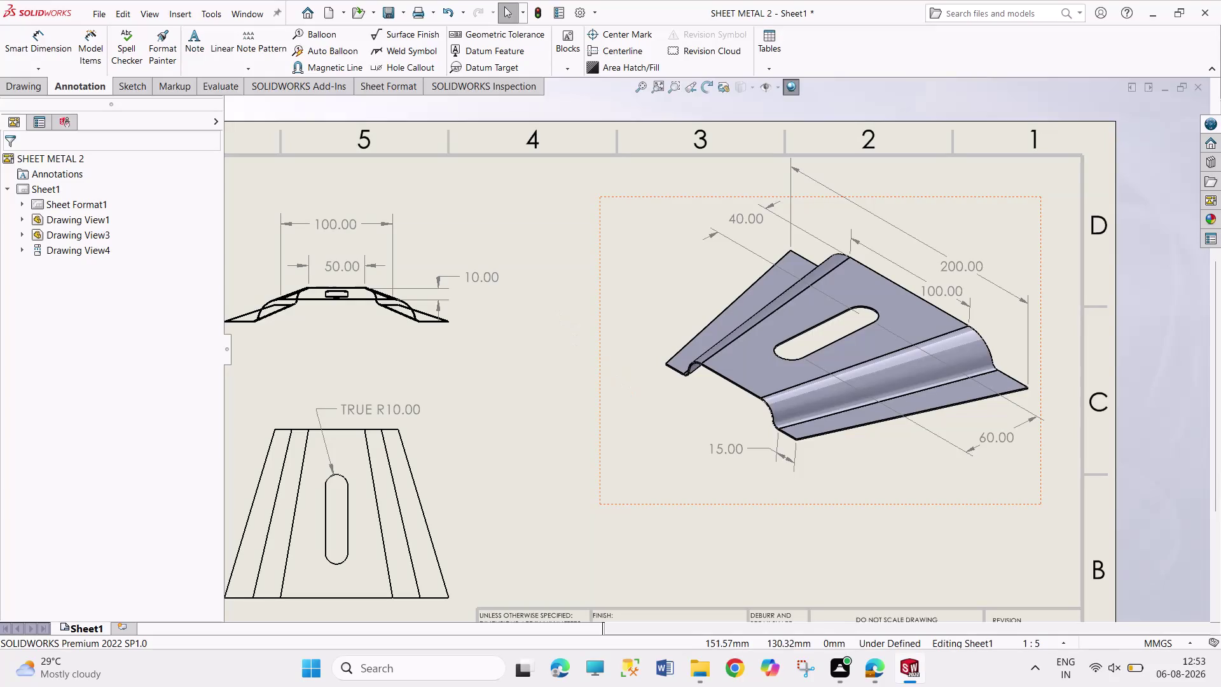
scroll(down, 3)
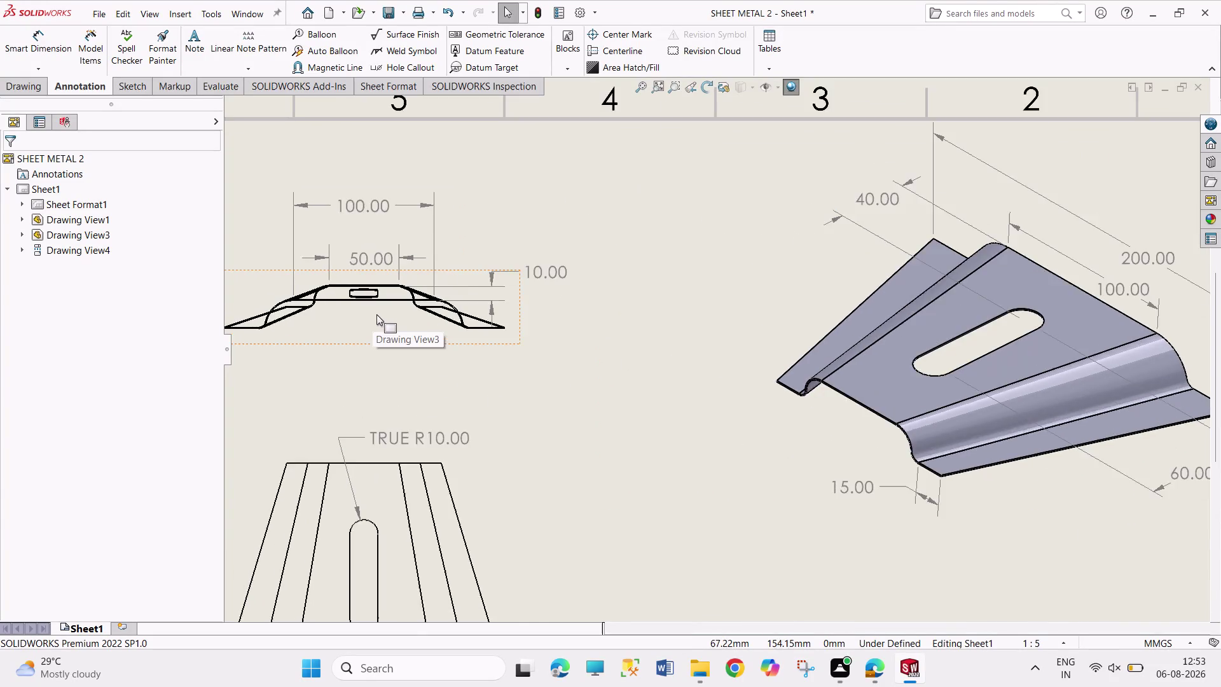
scroll(down, 3)
scroll(down, 3)
scroll(down, 3)
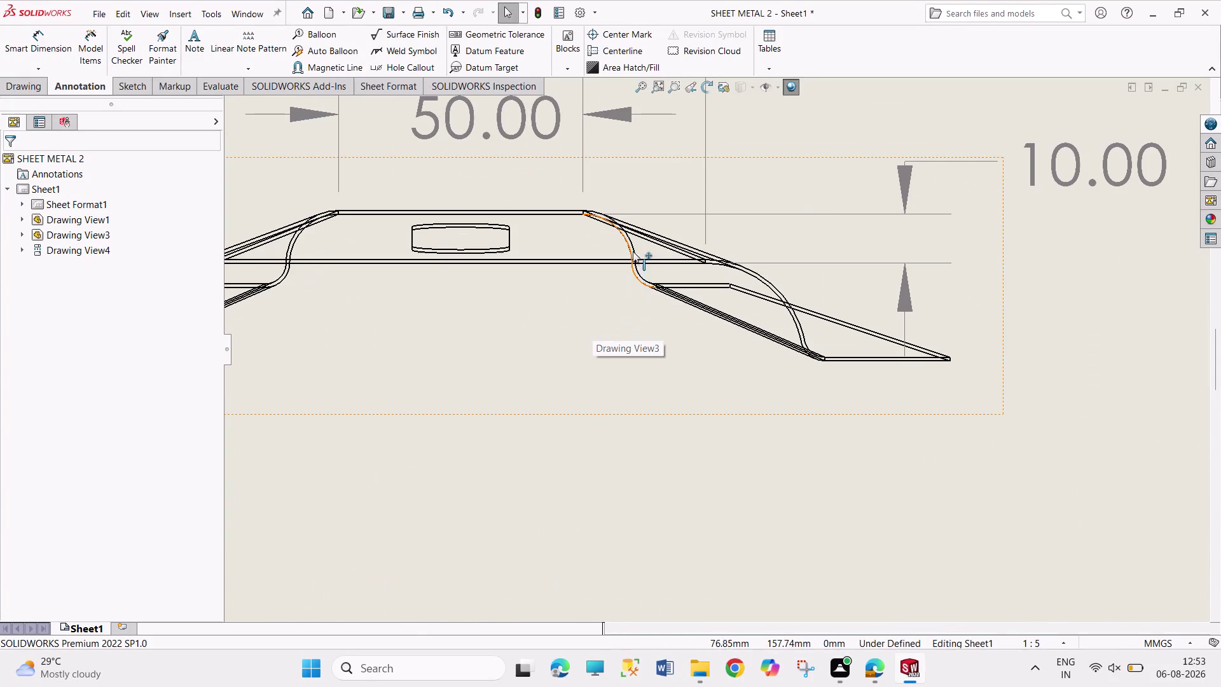
click(634, 249)
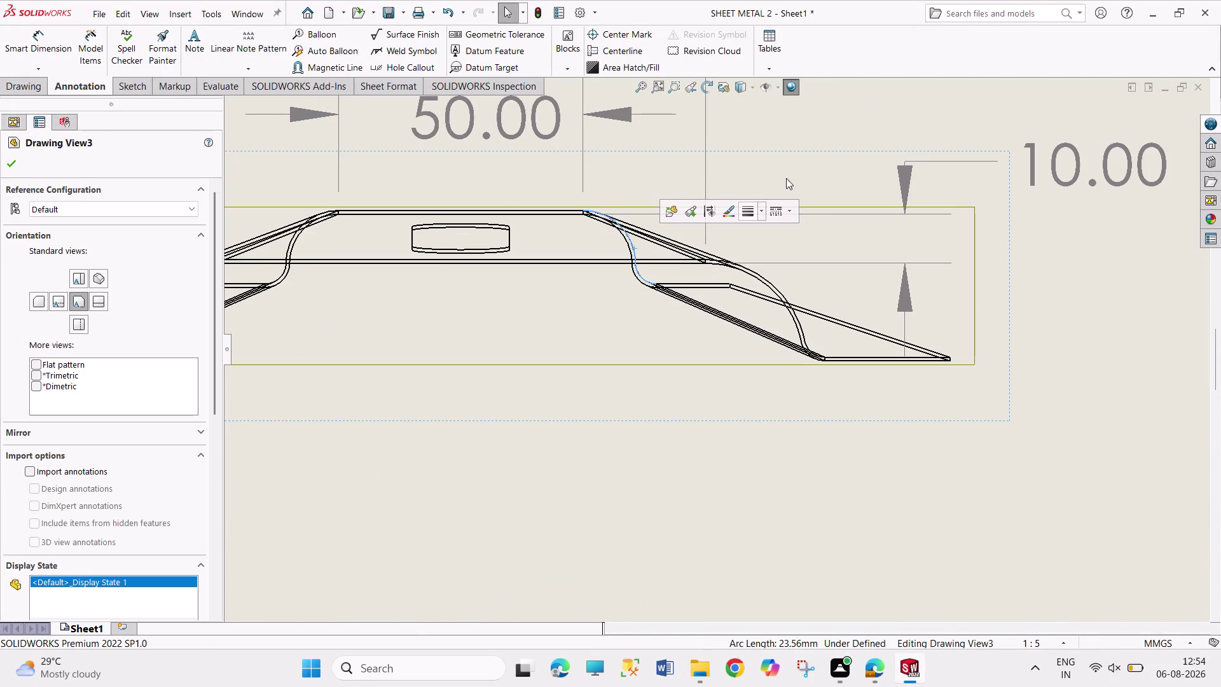
key(Escape)
key(Escape)
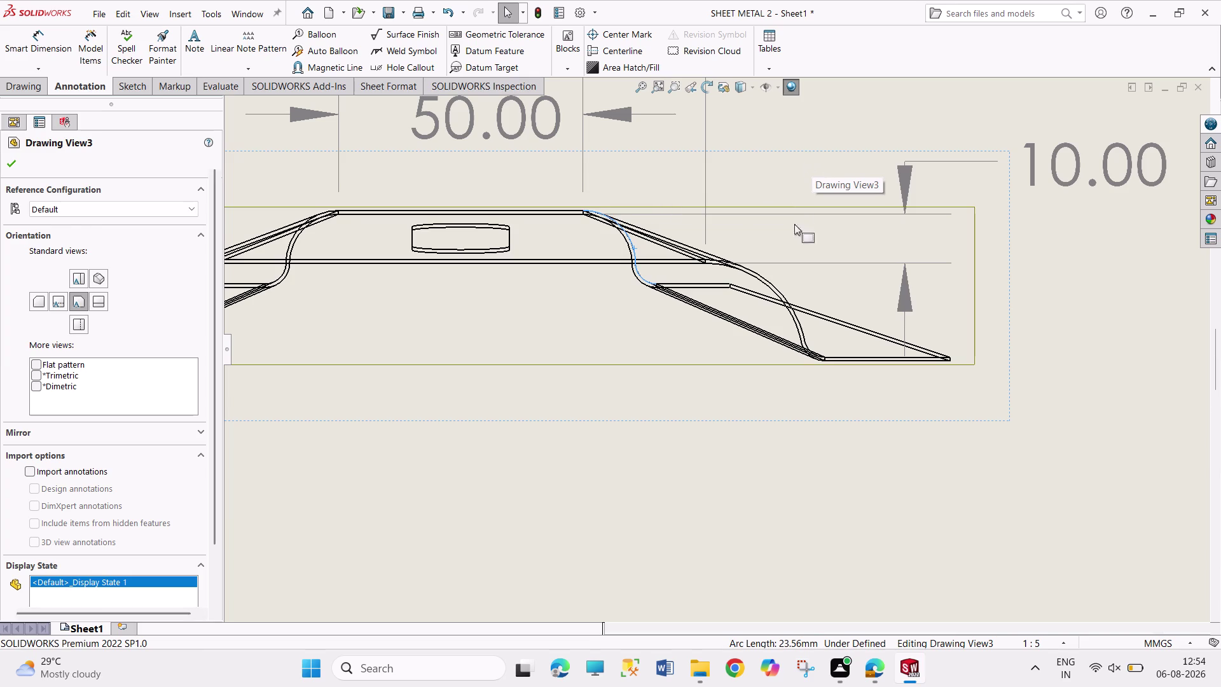
click(39, 45)
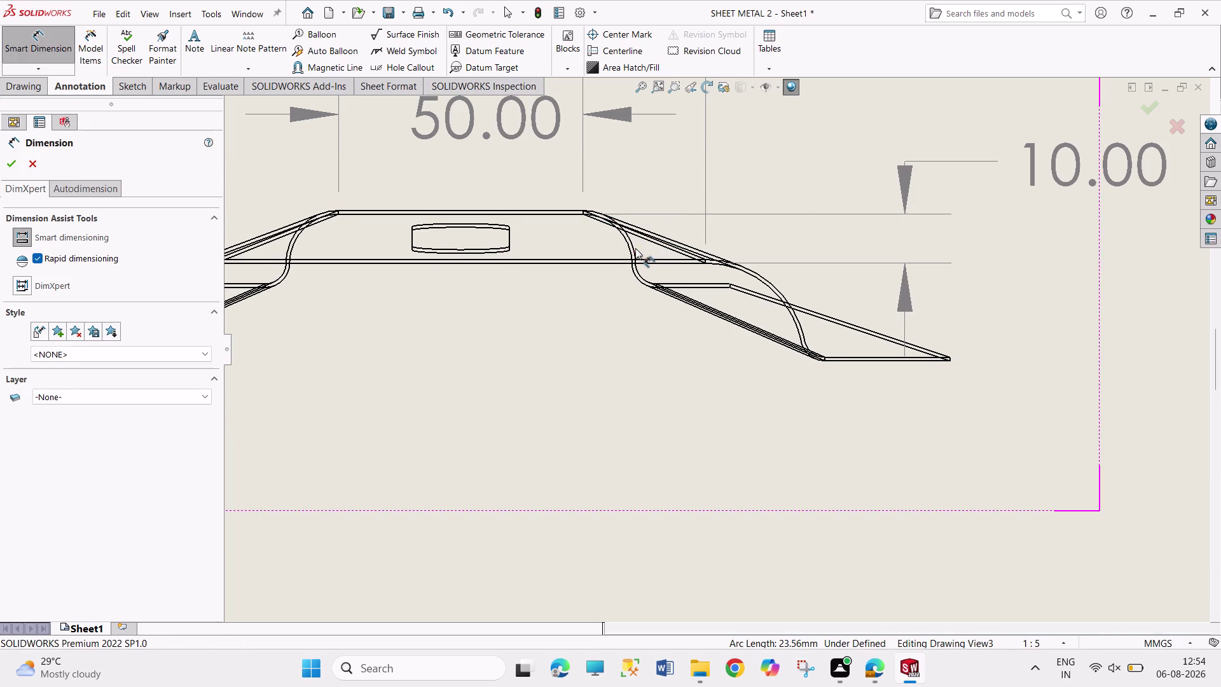
click(633, 248)
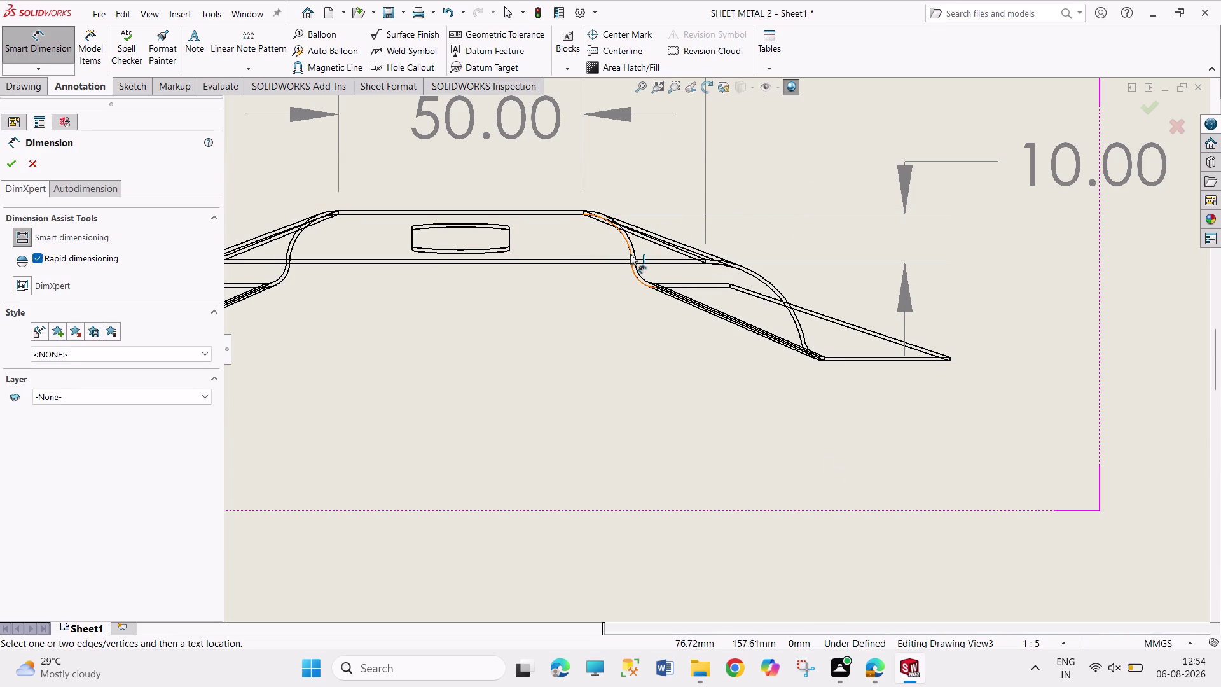
click(630, 254)
key(Escape)
key(Escape)
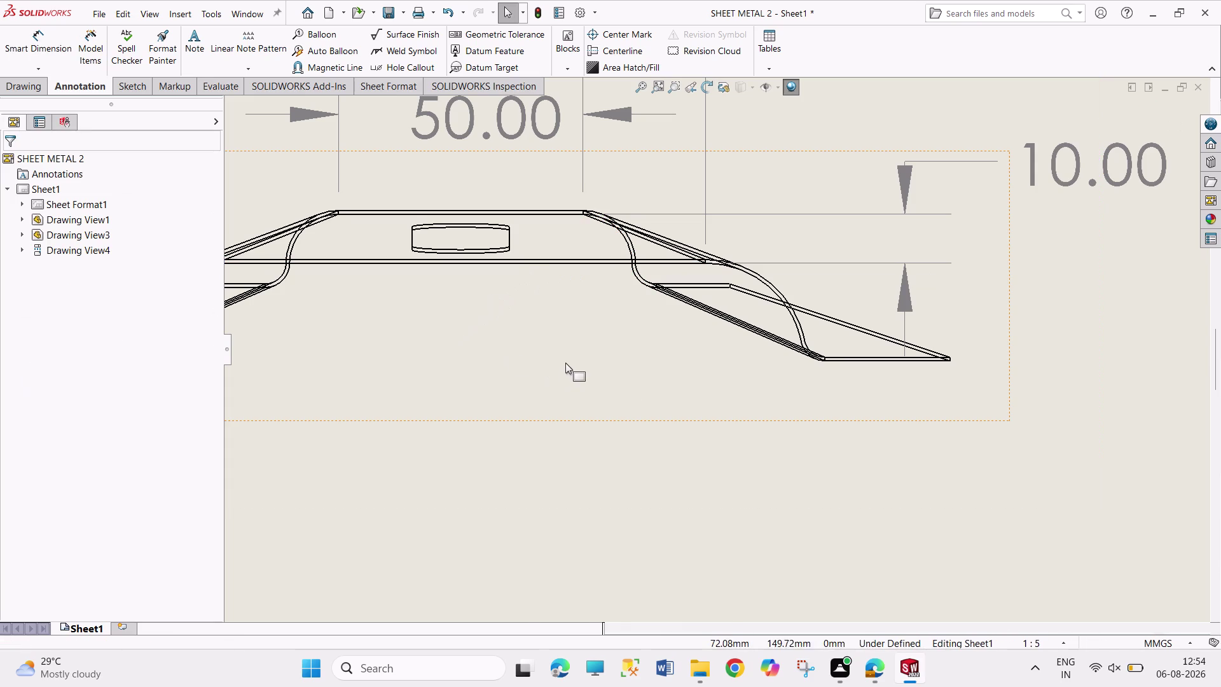
scroll(up, 3)
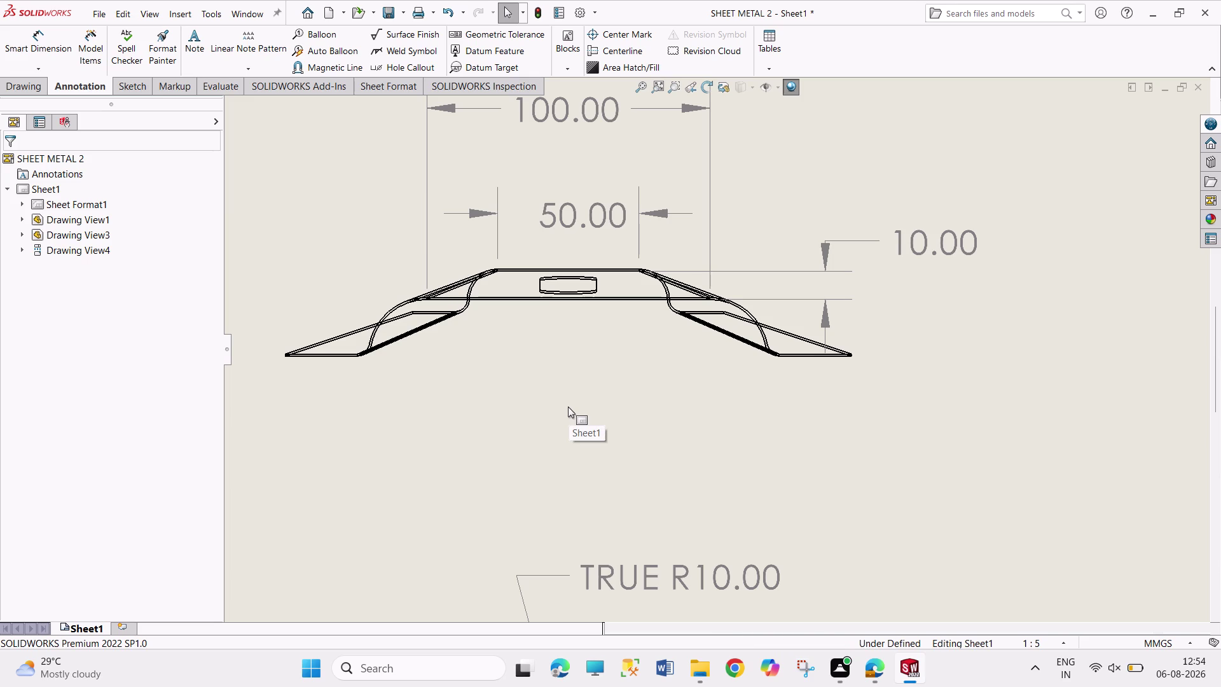
scroll(up, 3)
scroll(up, 3)
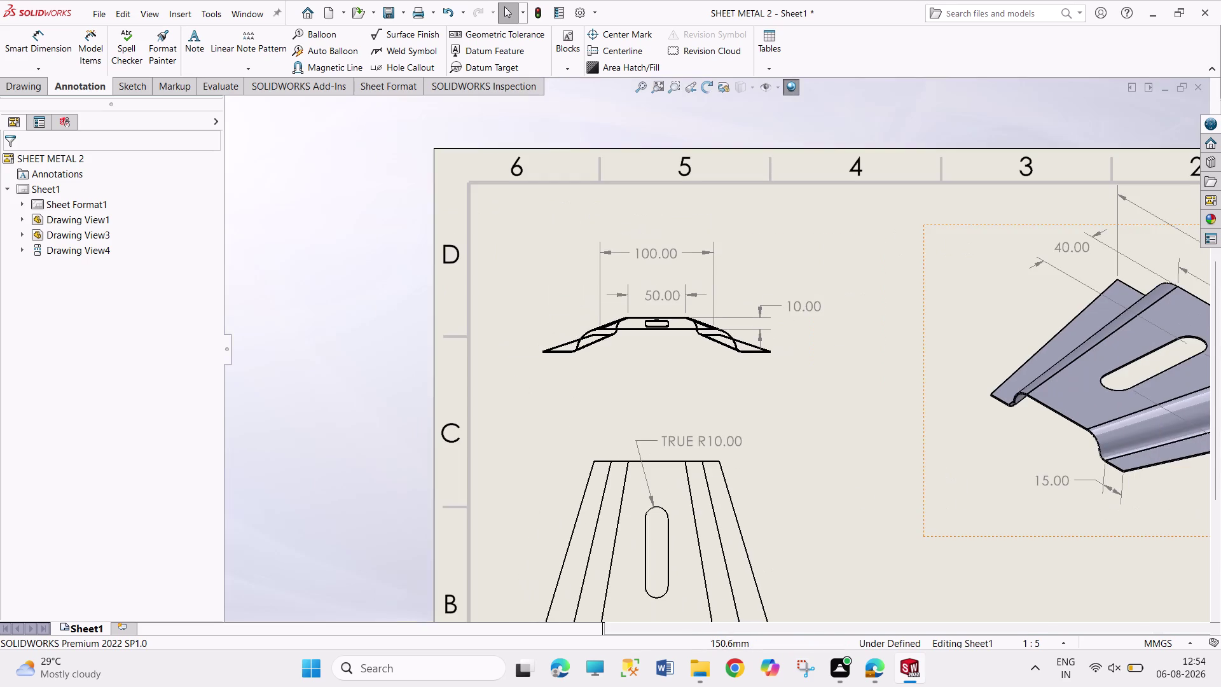
scroll(up, 3)
scroll(down, 3)
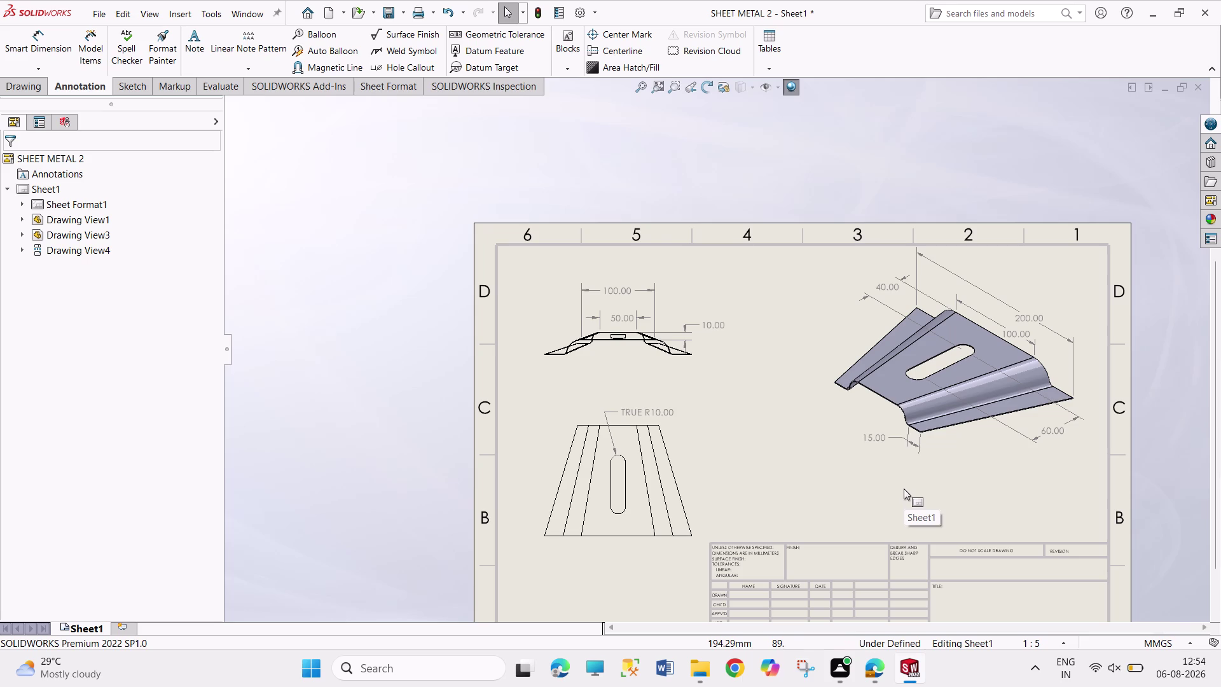
scroll(down, 3)
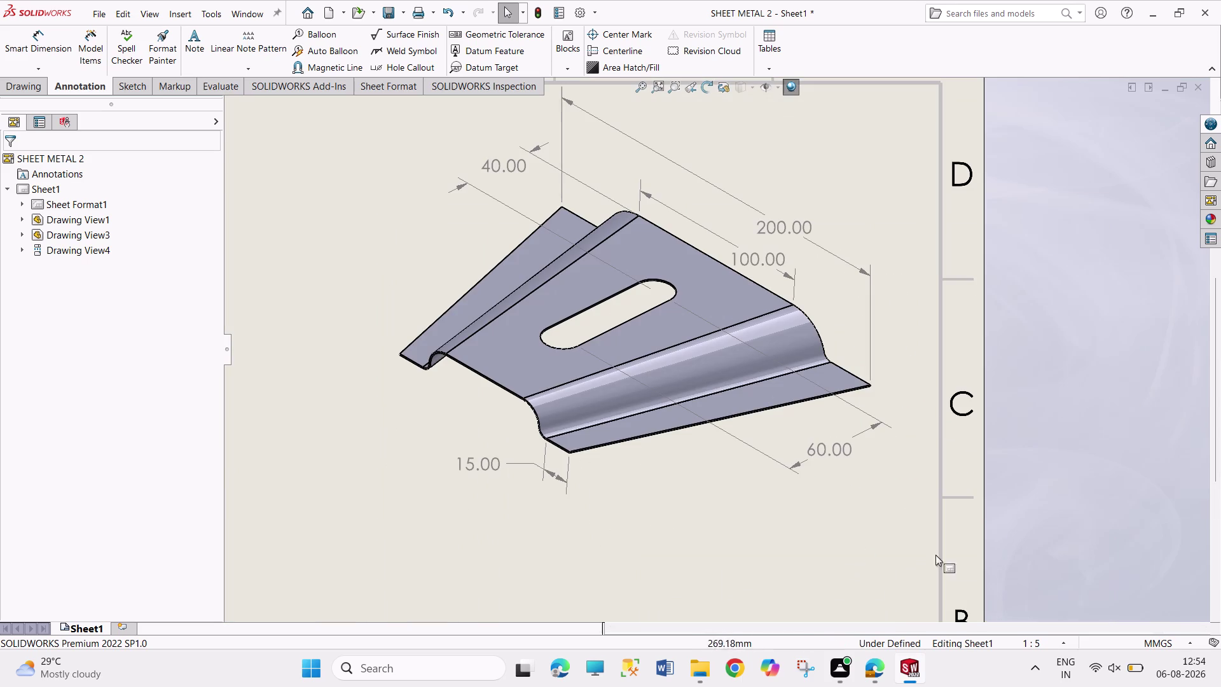
Cancel trial 25.51 and bend-line dimensions, then zoom out to the full sheet.
right_drag(1064, 490, 1052, 336)
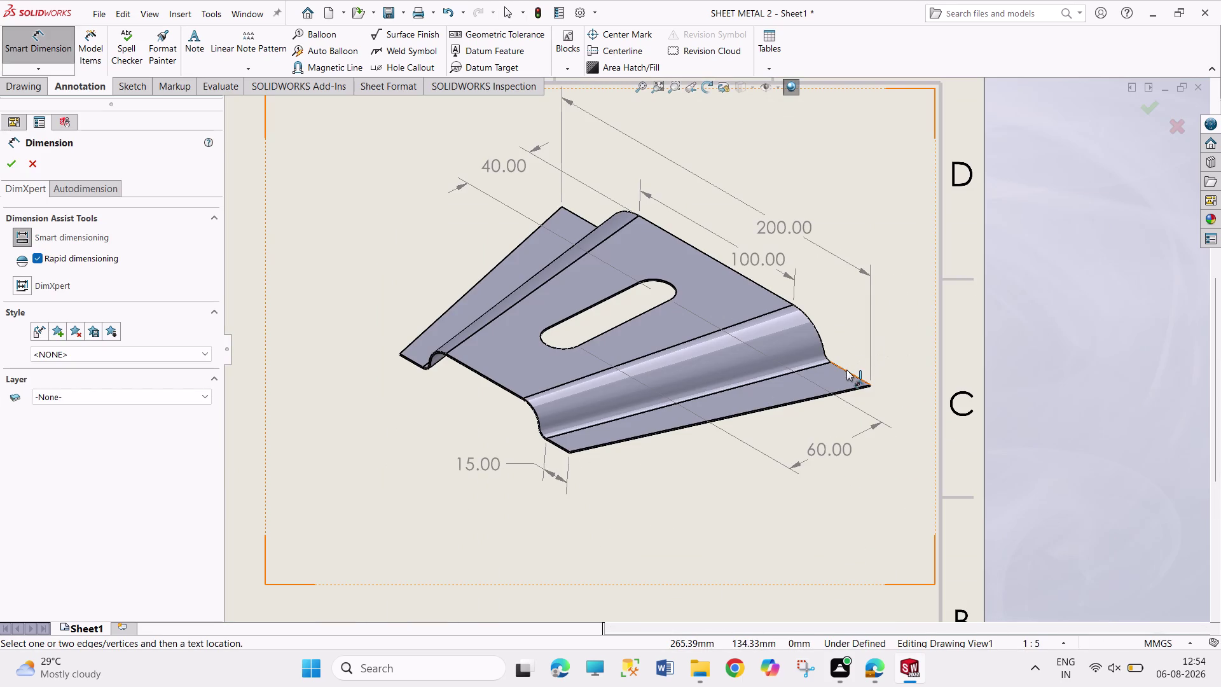
click(847, 370)
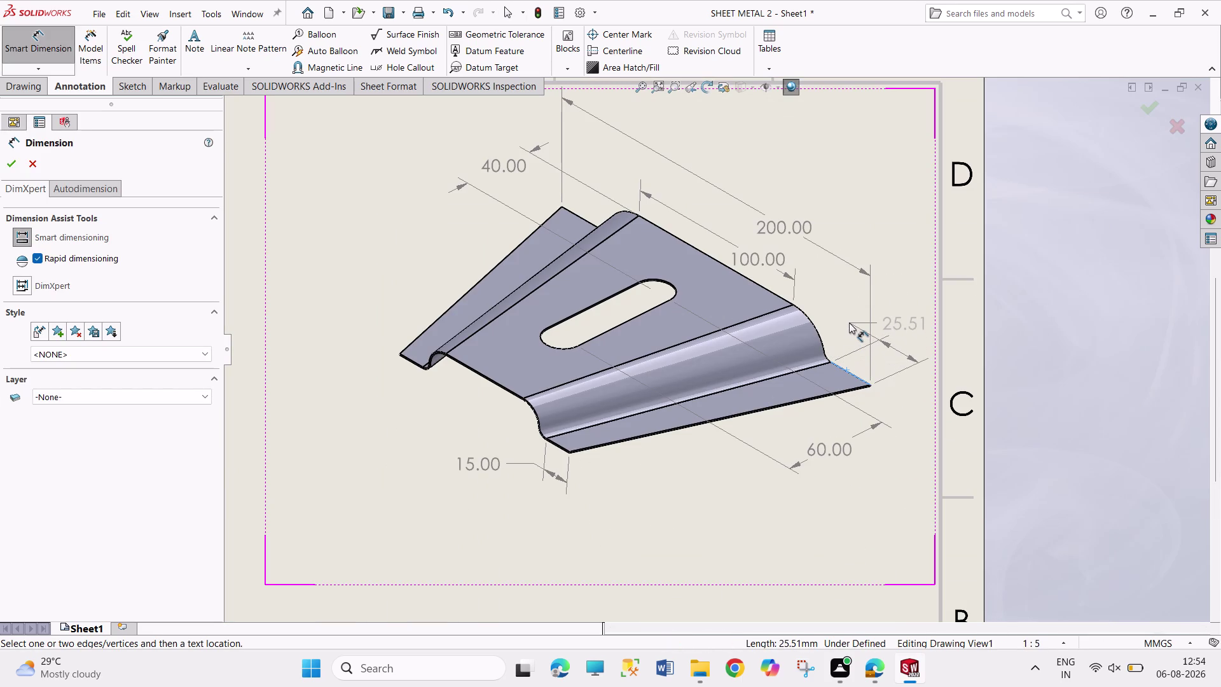
key(Escape)
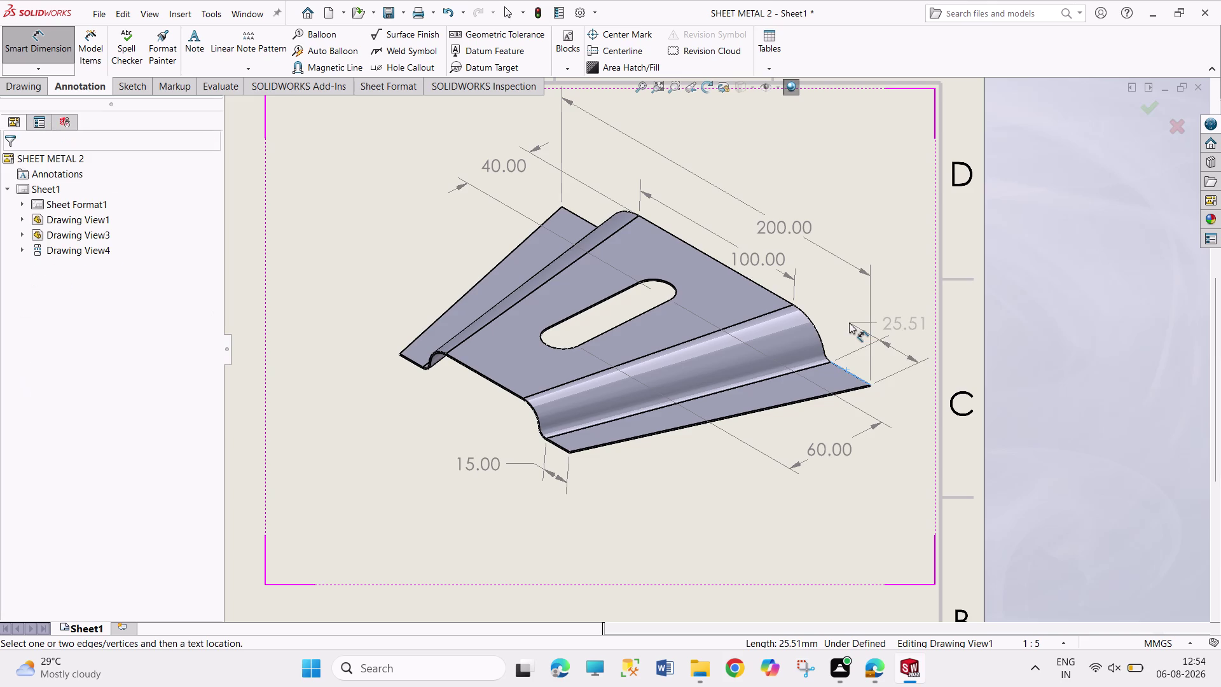
click(776, 309)
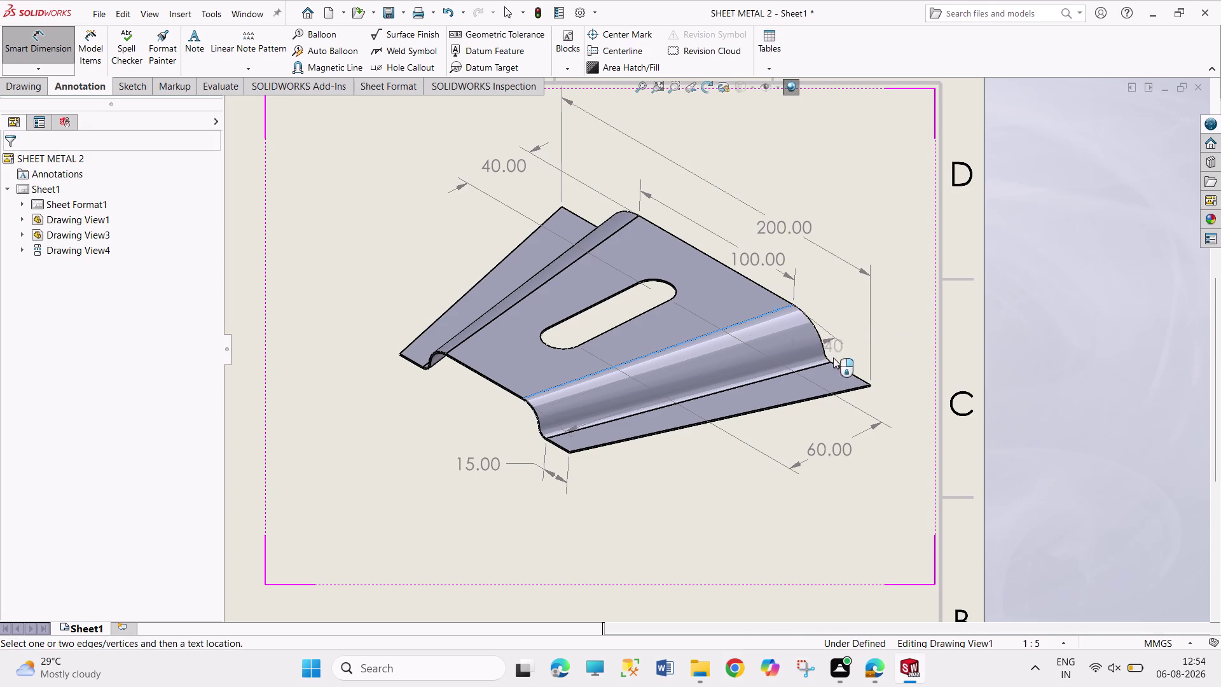
click(851, 388)
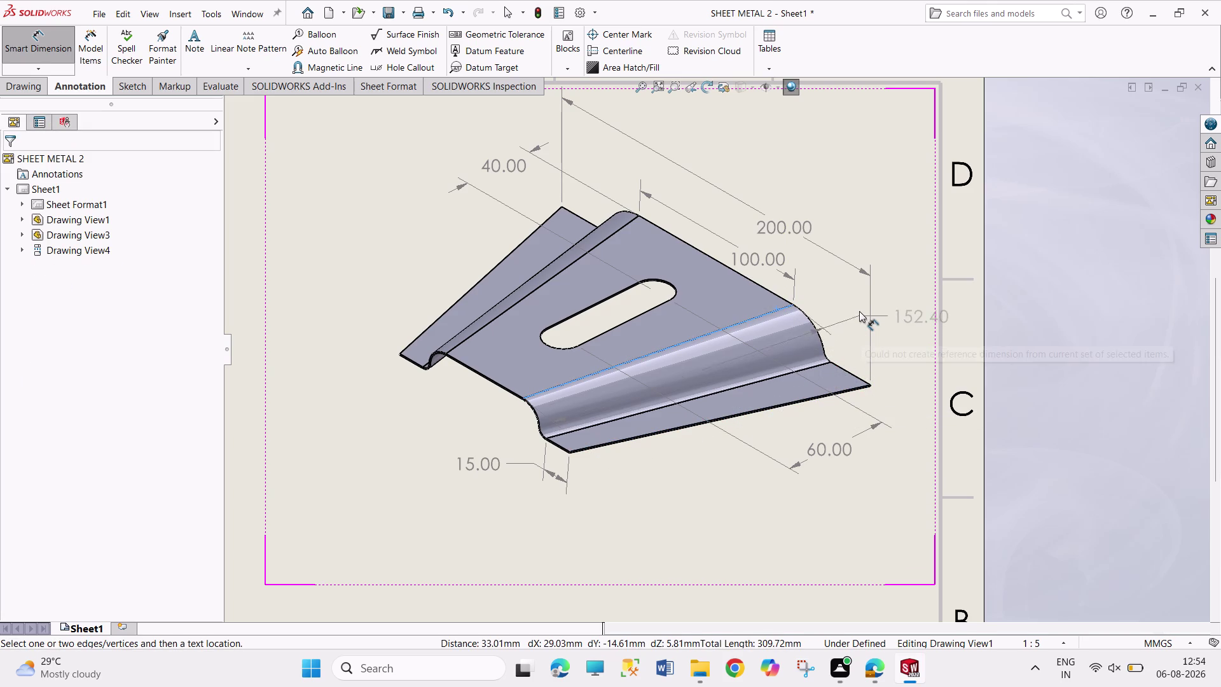
key(Escape)
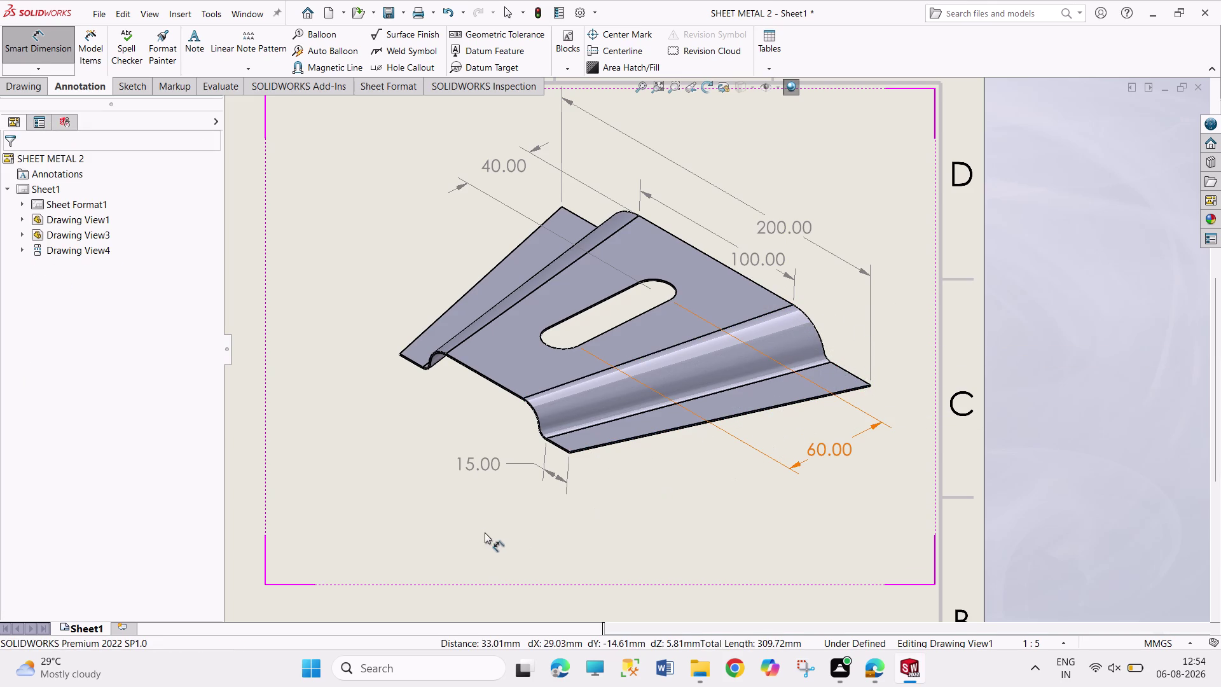
scroll(up, 3)
scroll(up, 3)
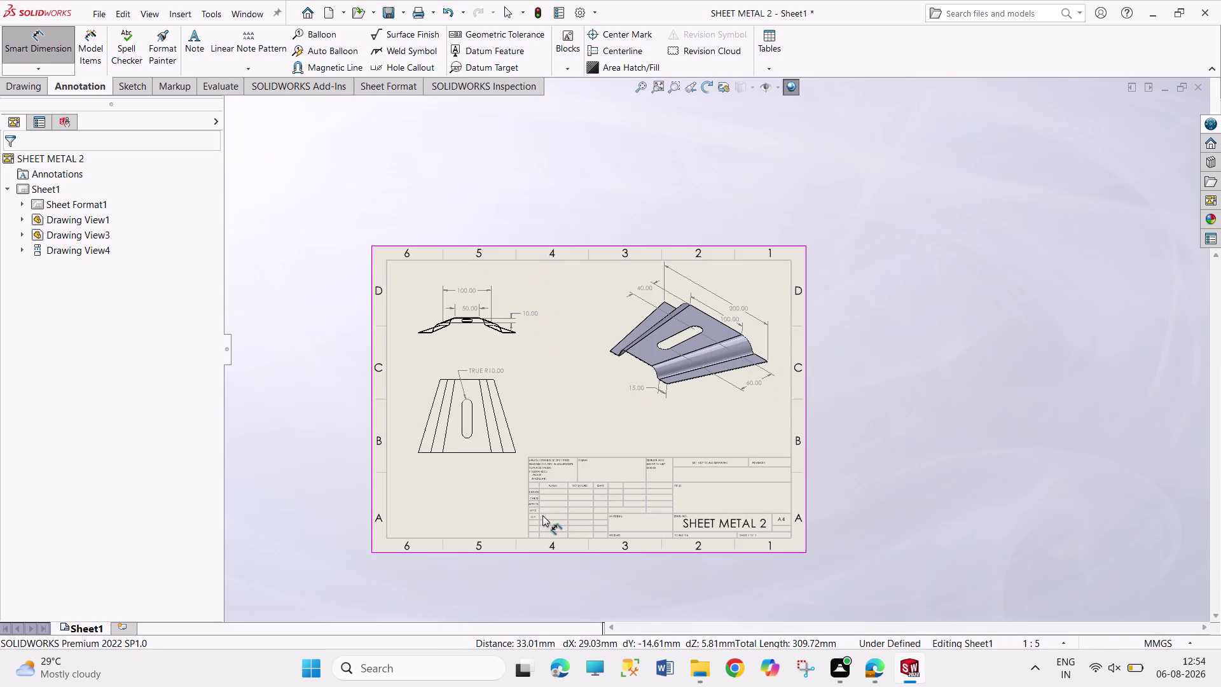
scroll(down, 3)
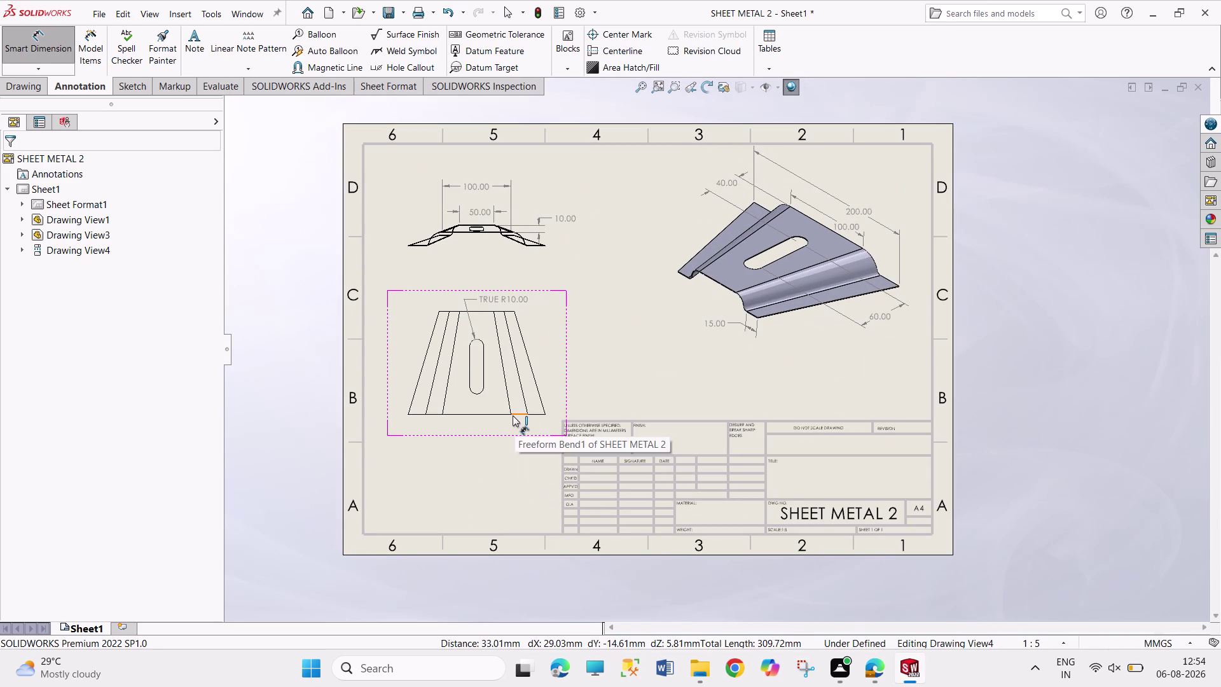
click(512, 415)
click(545, 414)
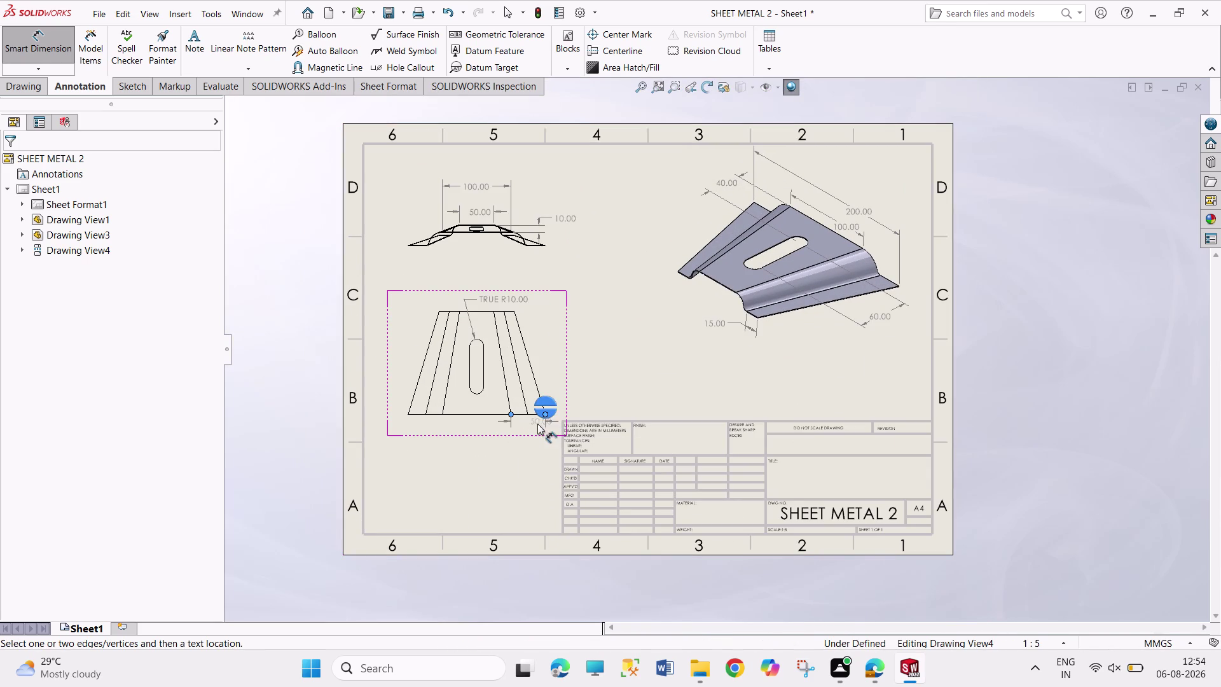
key(Escape)
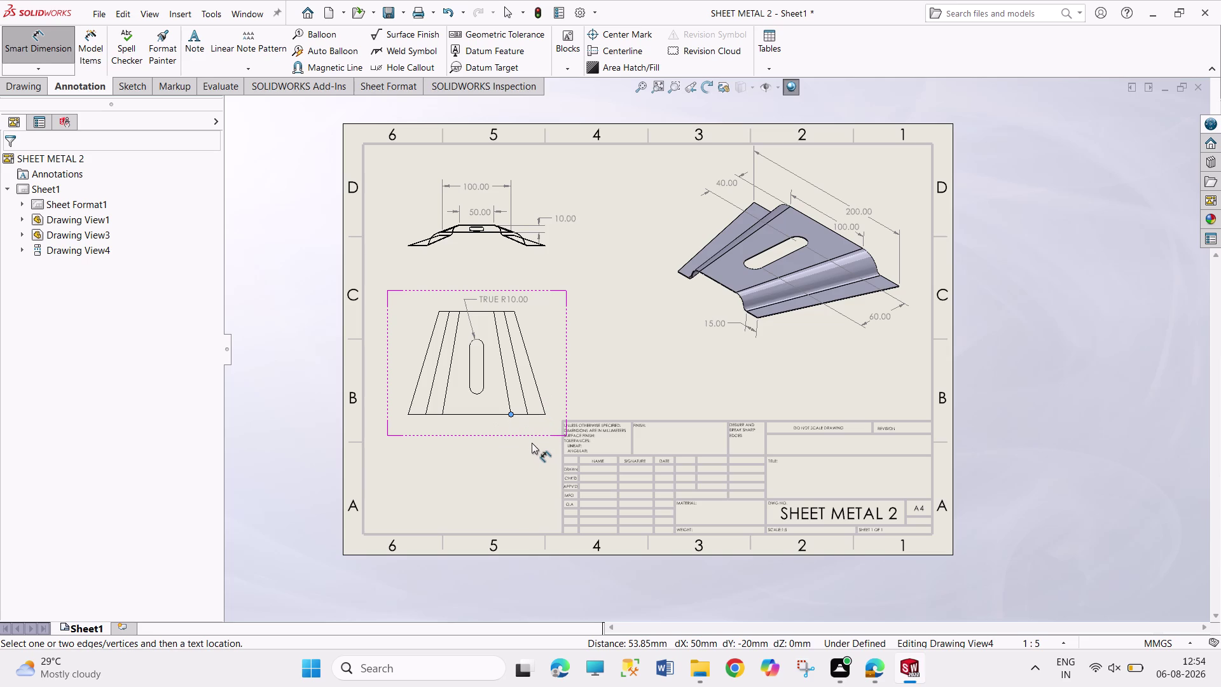
key(Escape)
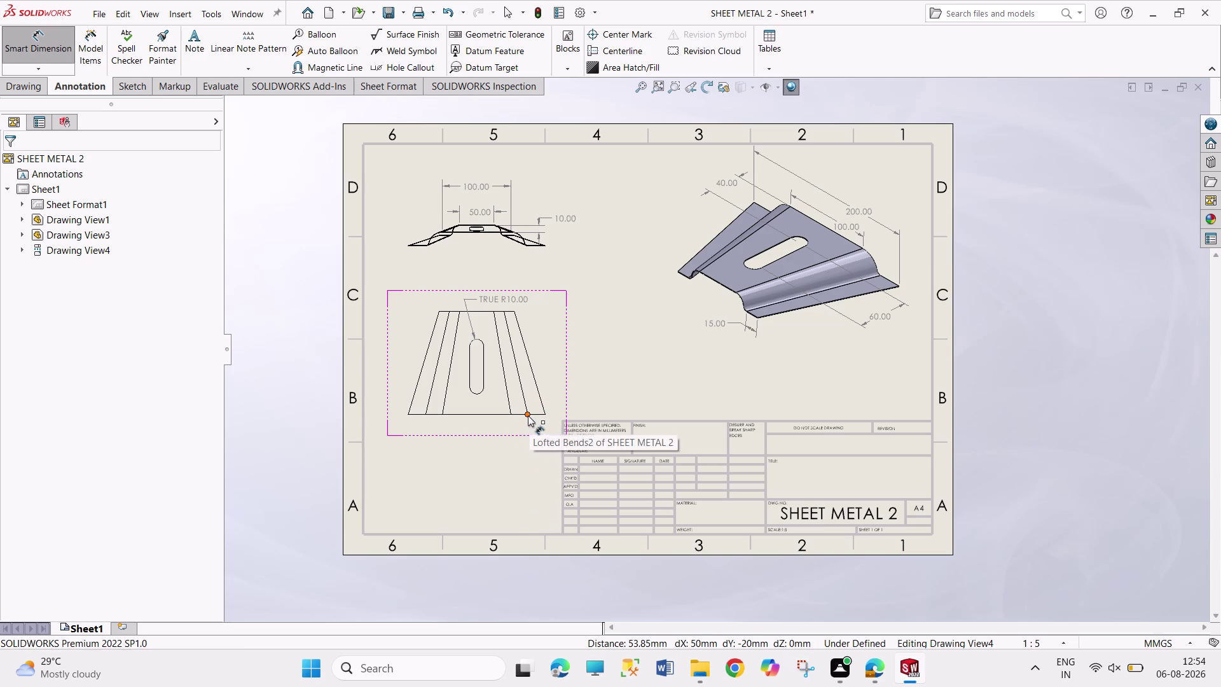
click(527, 416)
click(544, 414)
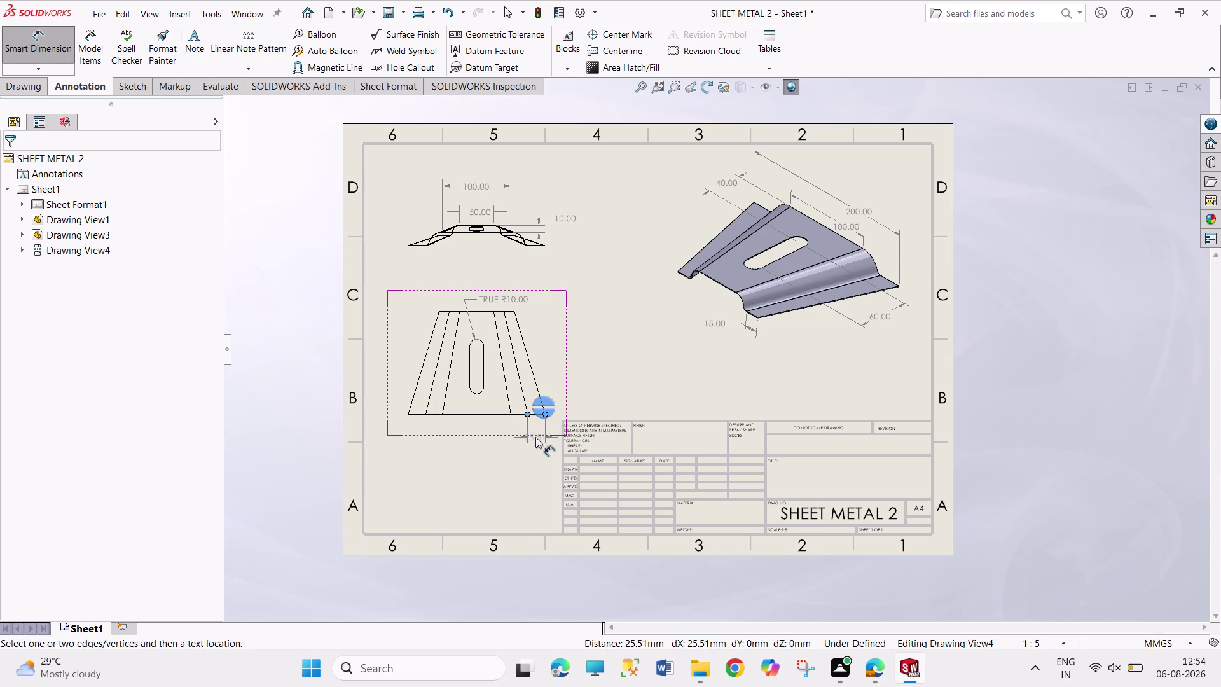
key(Escape)
click(511, 416)
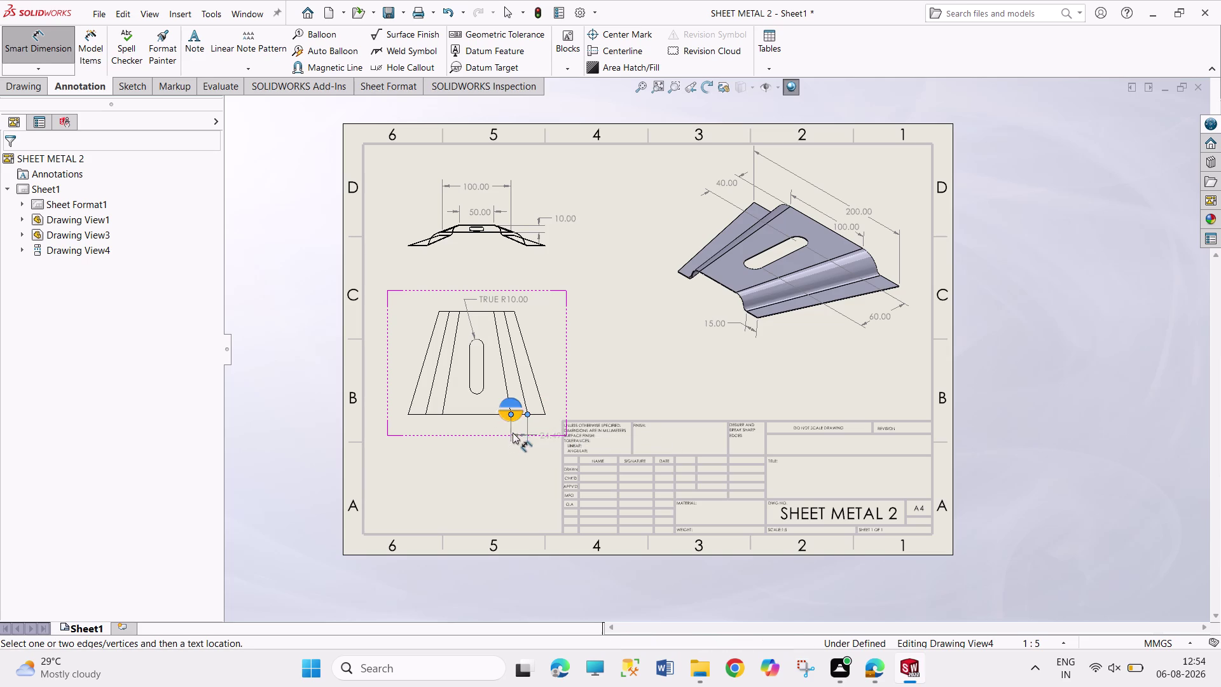
key(Escape)
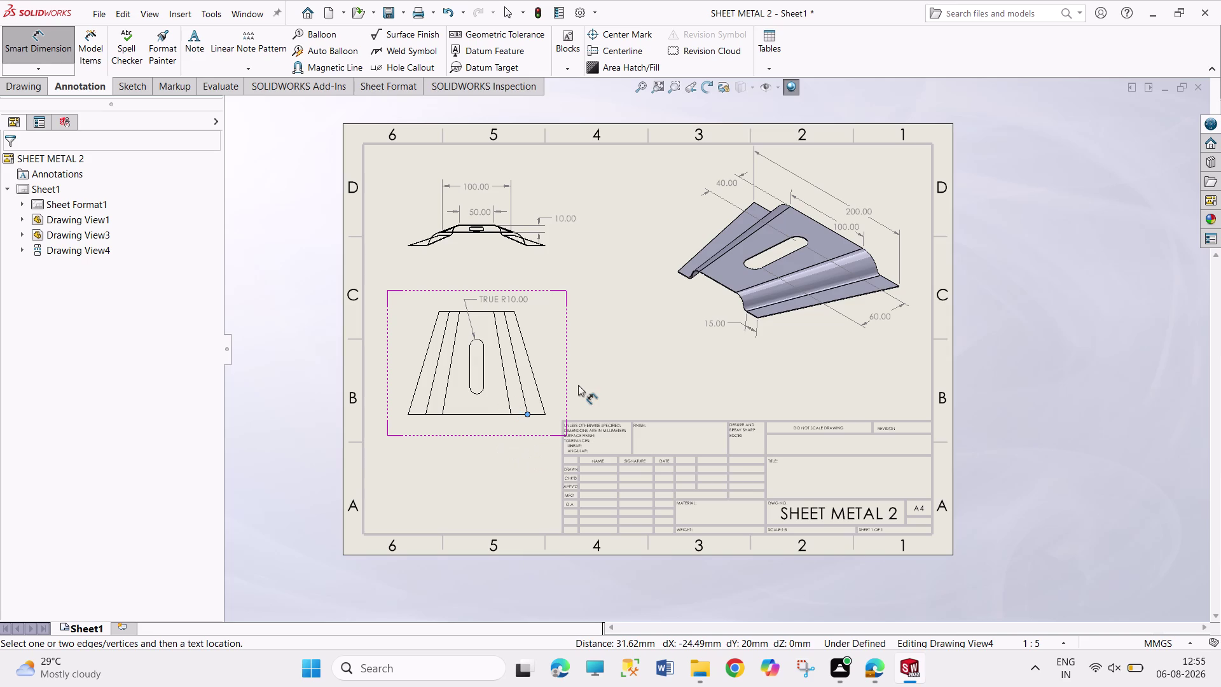
key(Escape)
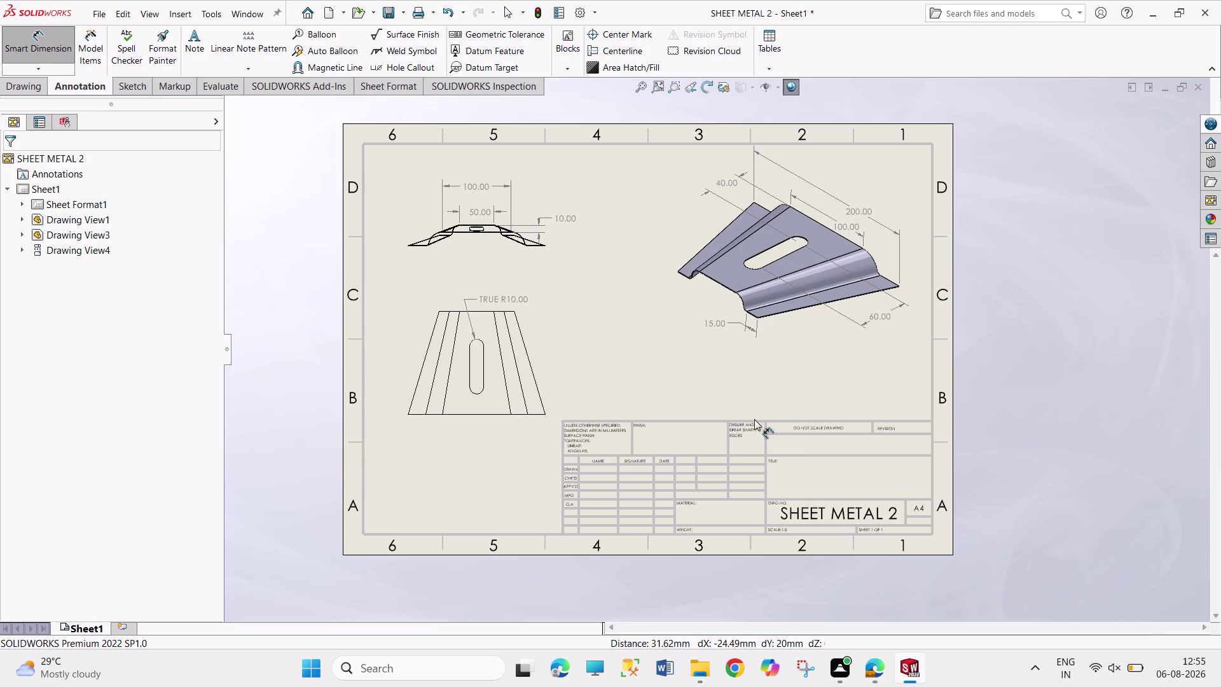
scroll(down, 3)
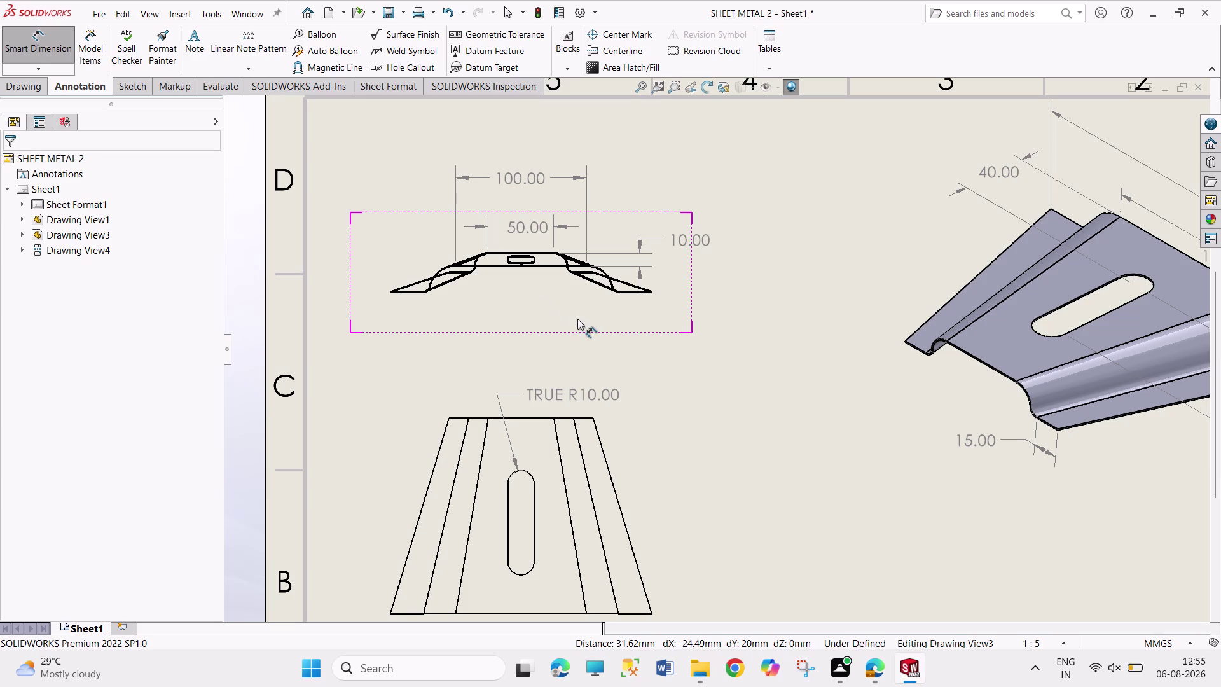
scroll(up, 3)
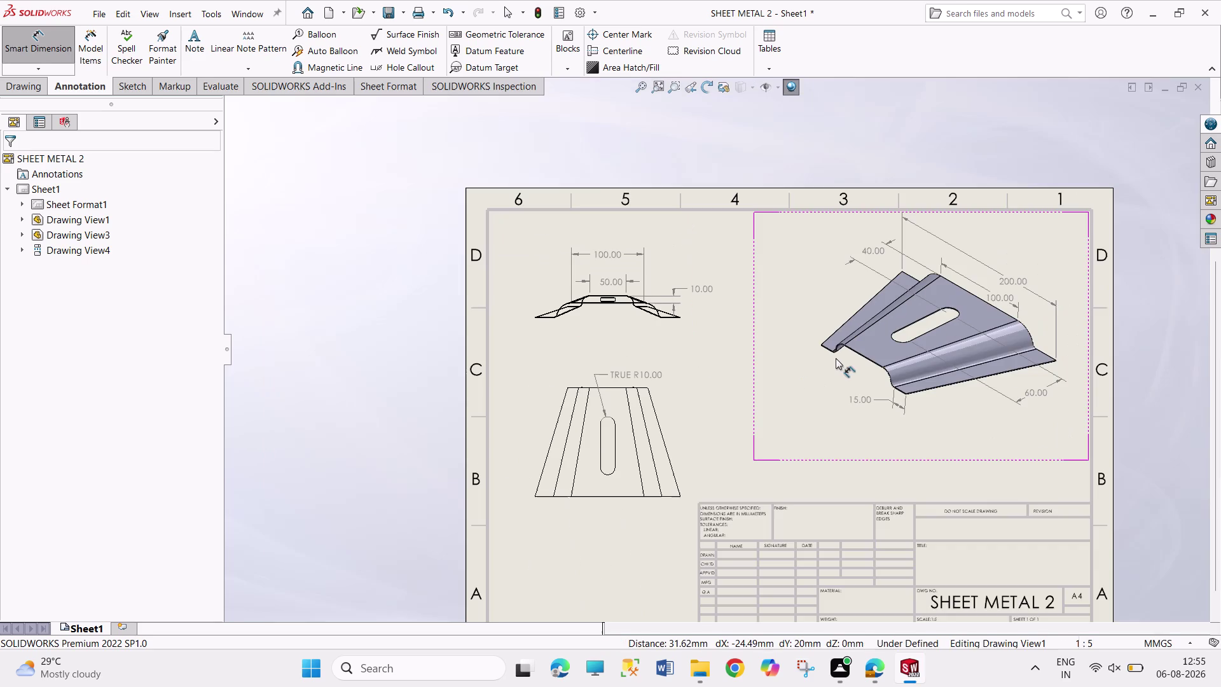
scroll(down, 3)
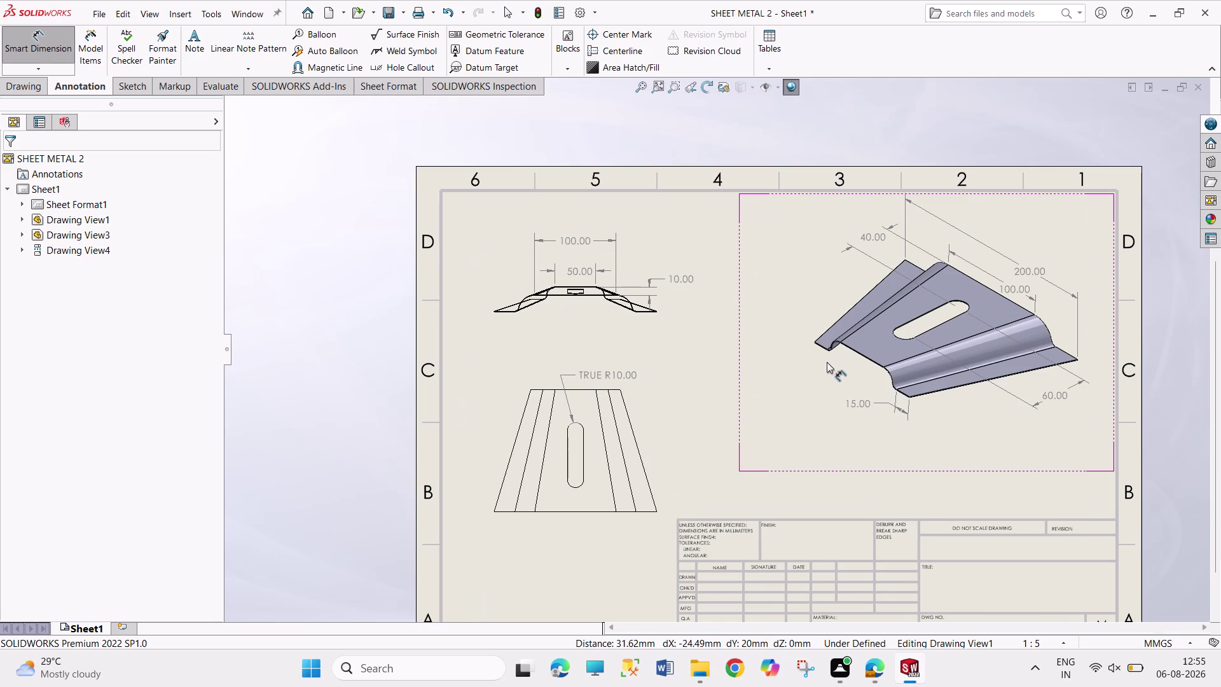
scroll(down, 3)
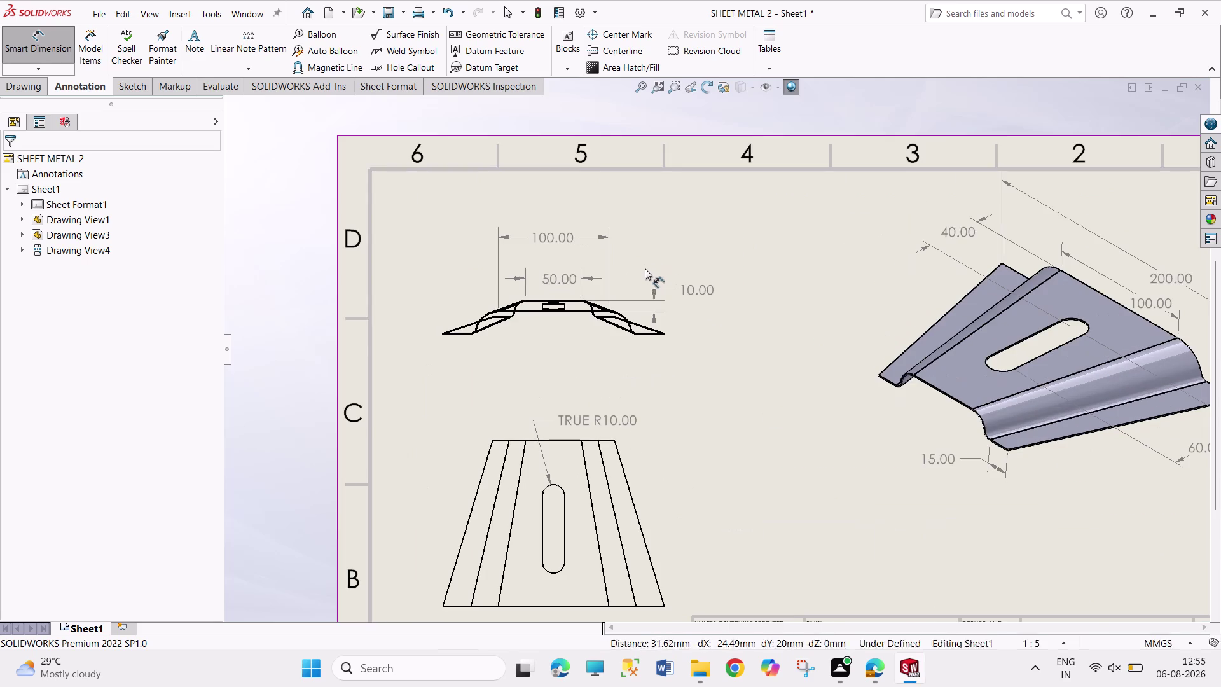
scroll(down, 3)
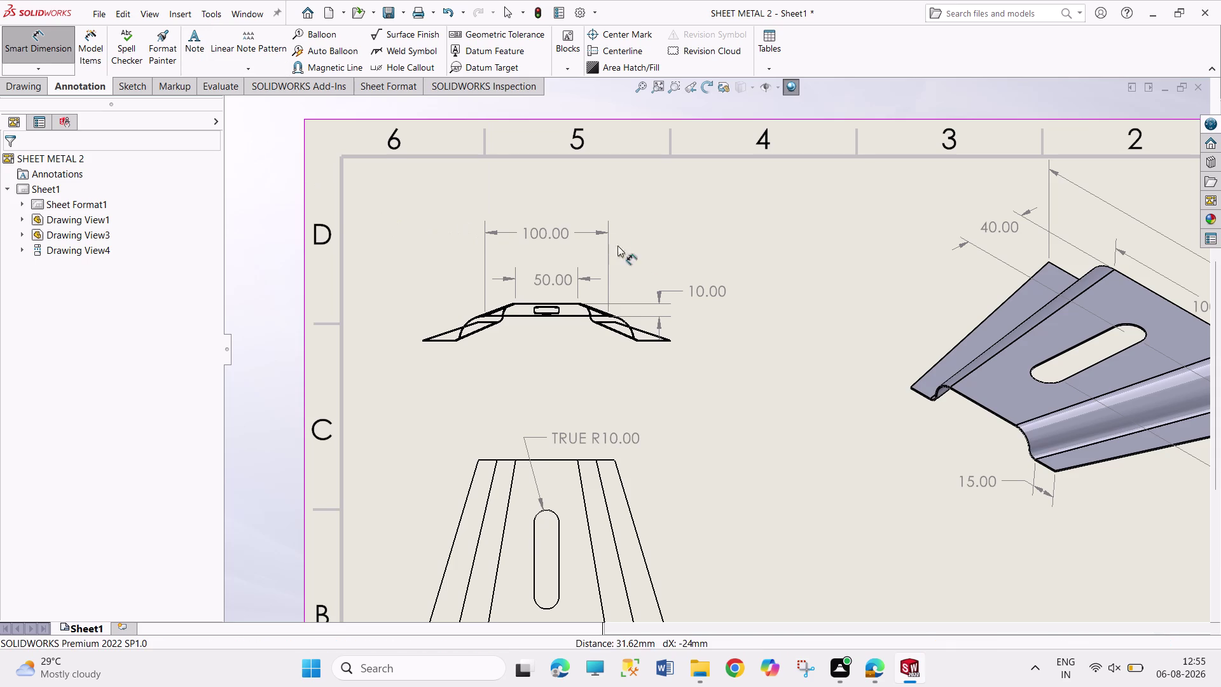
scroll(up, 3)
scroll(up, 3)
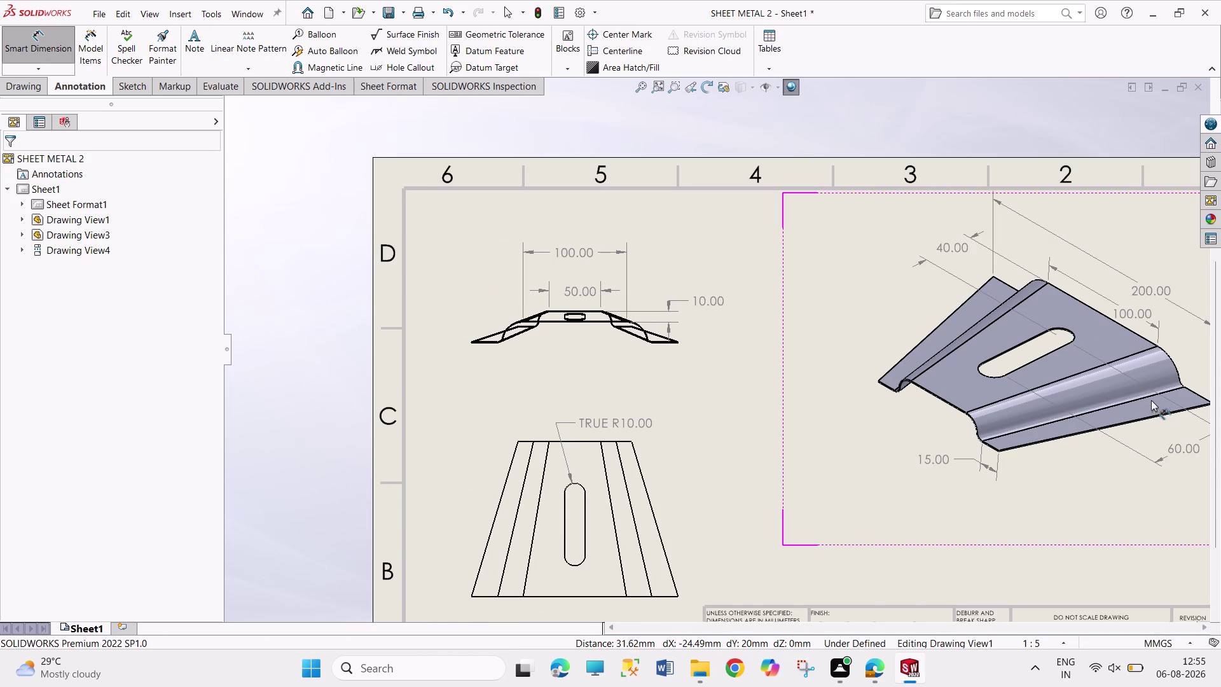
scroll(down, 3)
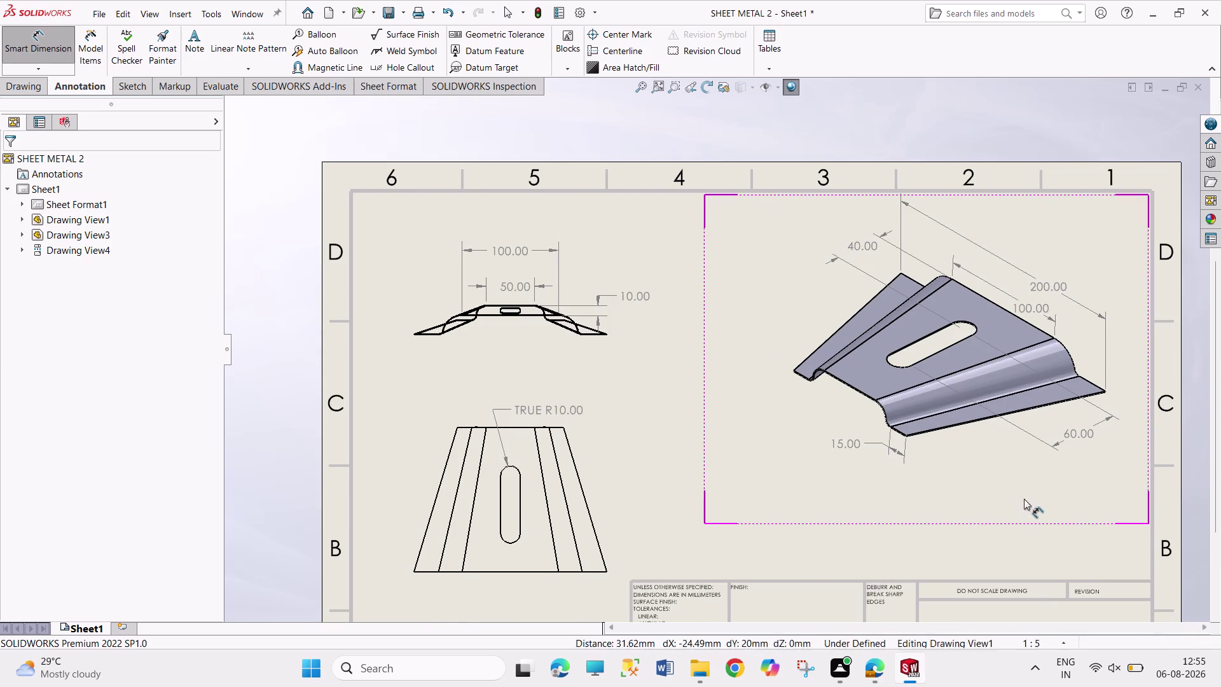
right_drag(1024, 494, 1026, 388)
right_drag(952, 504, 952, 334)
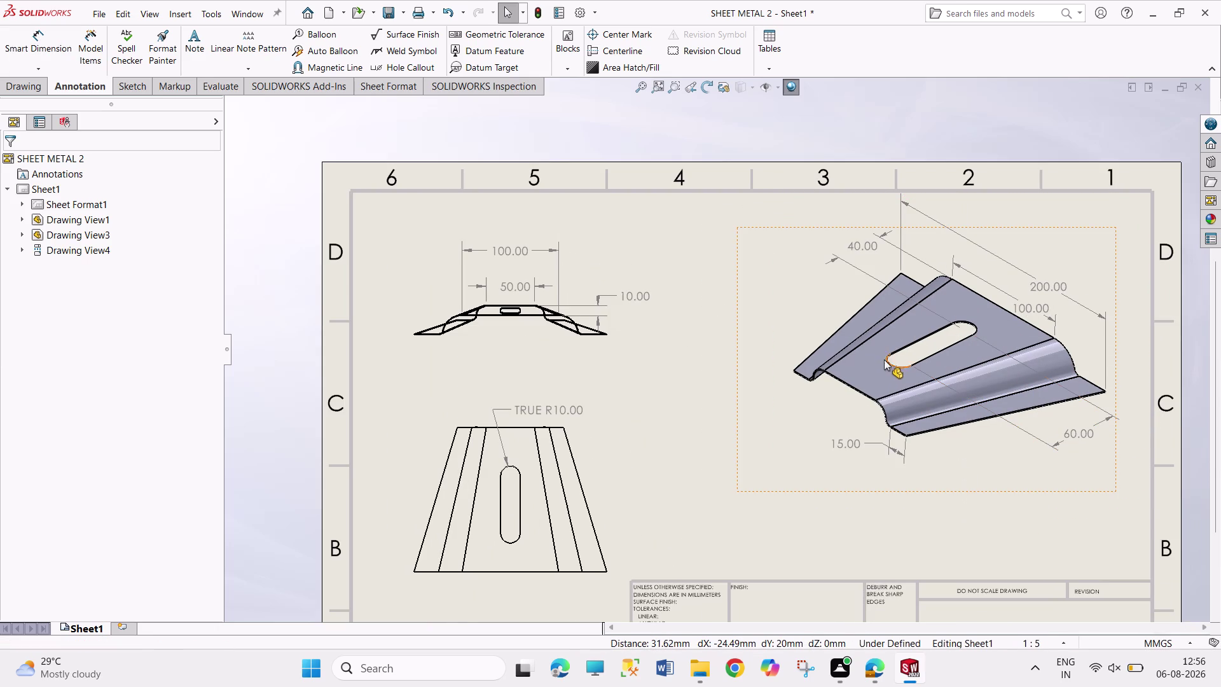
click(10, 48)
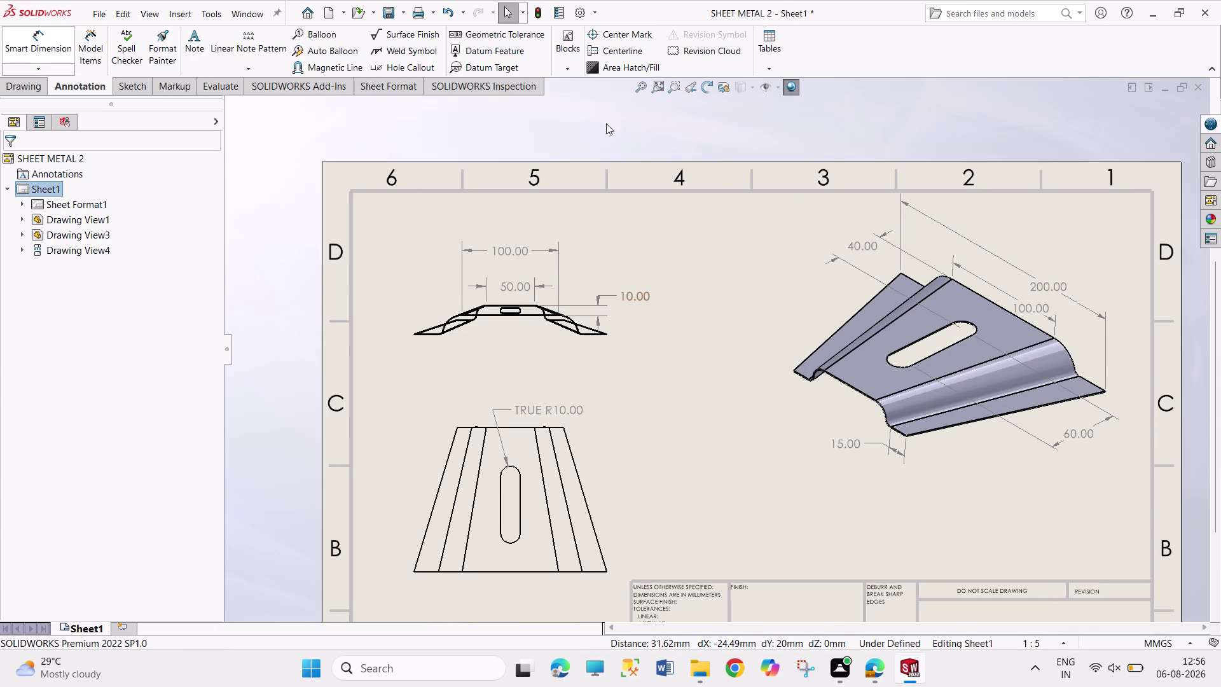
Dimension the isometric view's bend as TRUE R10.00, placed to the left.
click(890, 363)
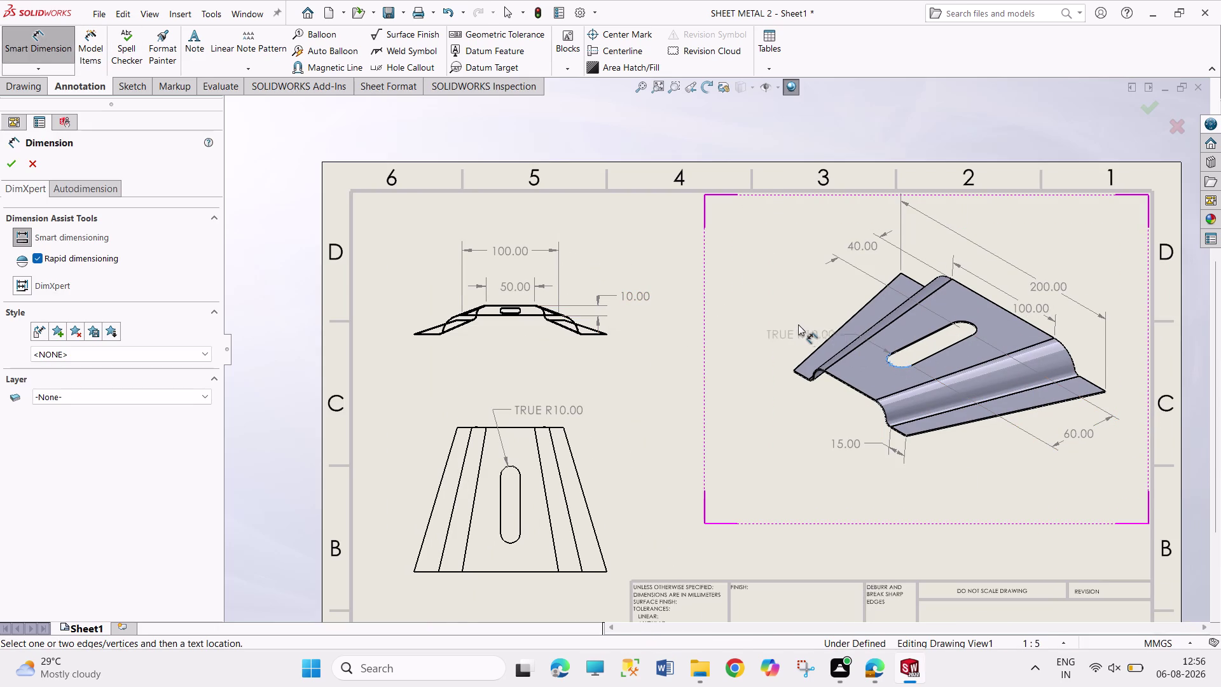
click(777, 305)
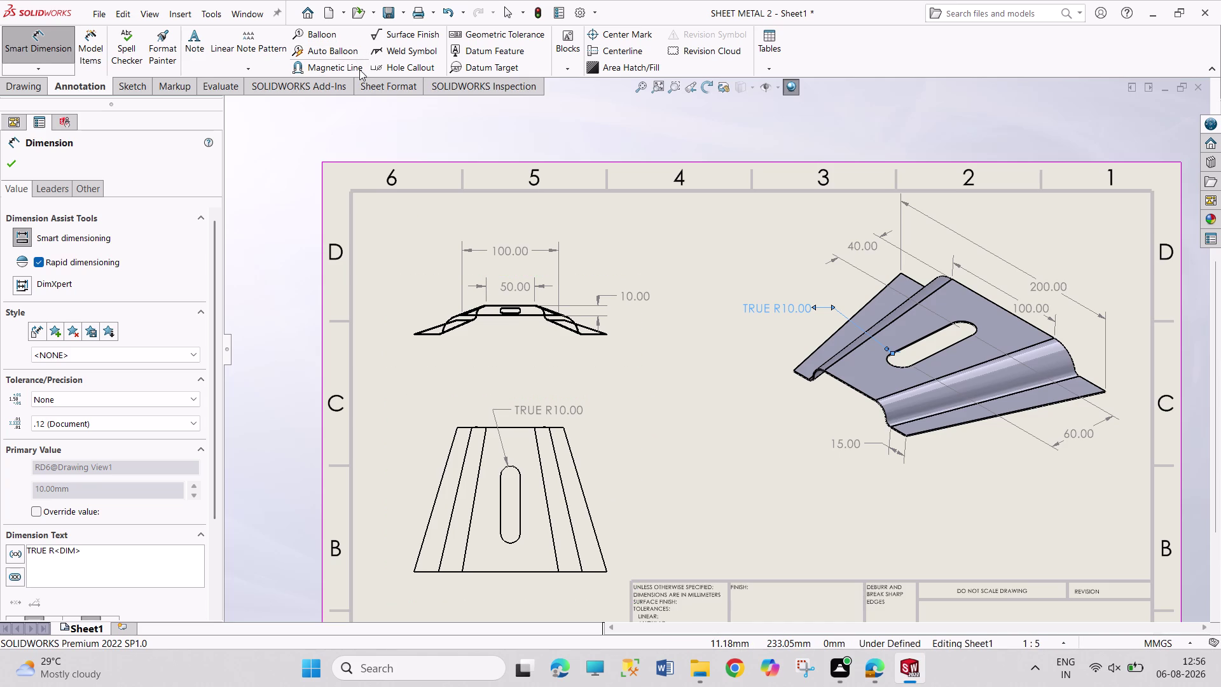
click(198, 47)
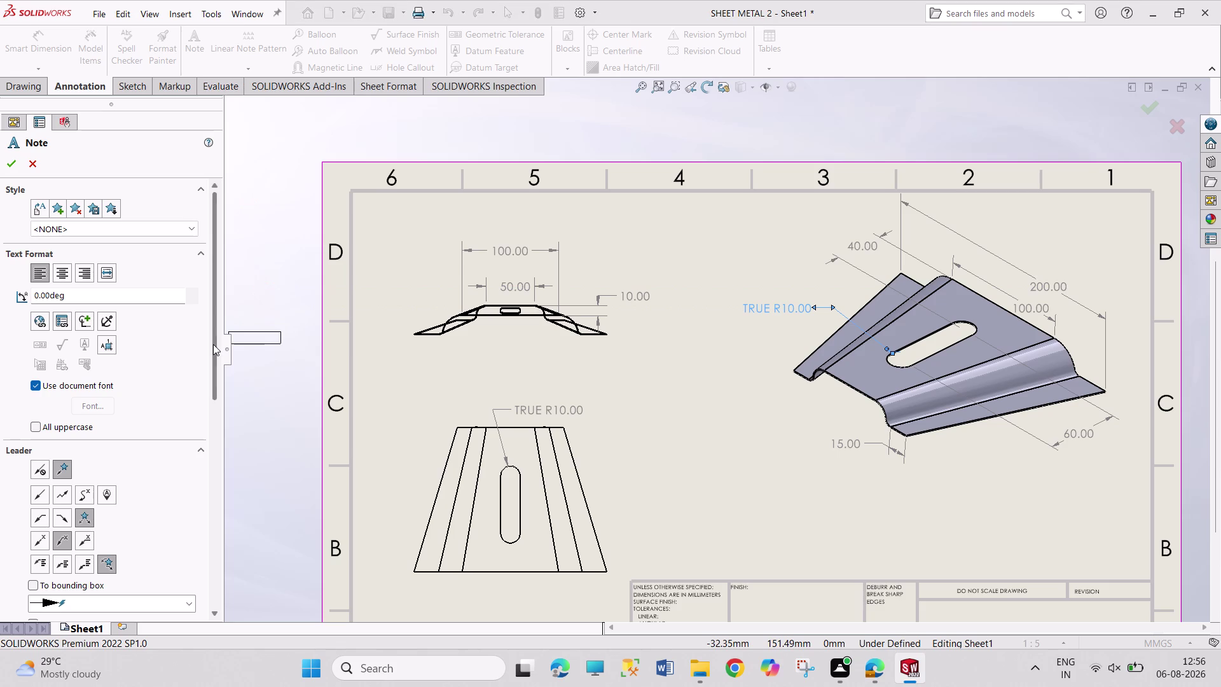
Add an 'R10' note with a straight leader pointing to the bend in Drawing View3.
drag(213, 344, 210, 403)
click(44, 371)
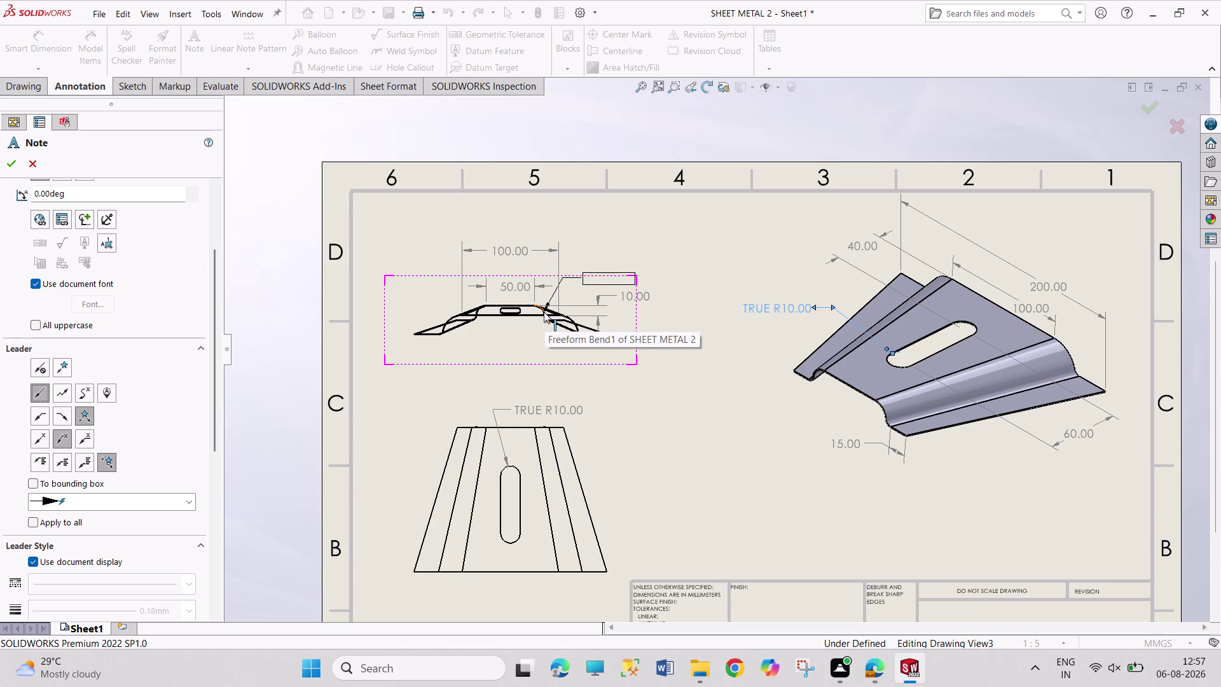
drag(544, 311, 583, 272)
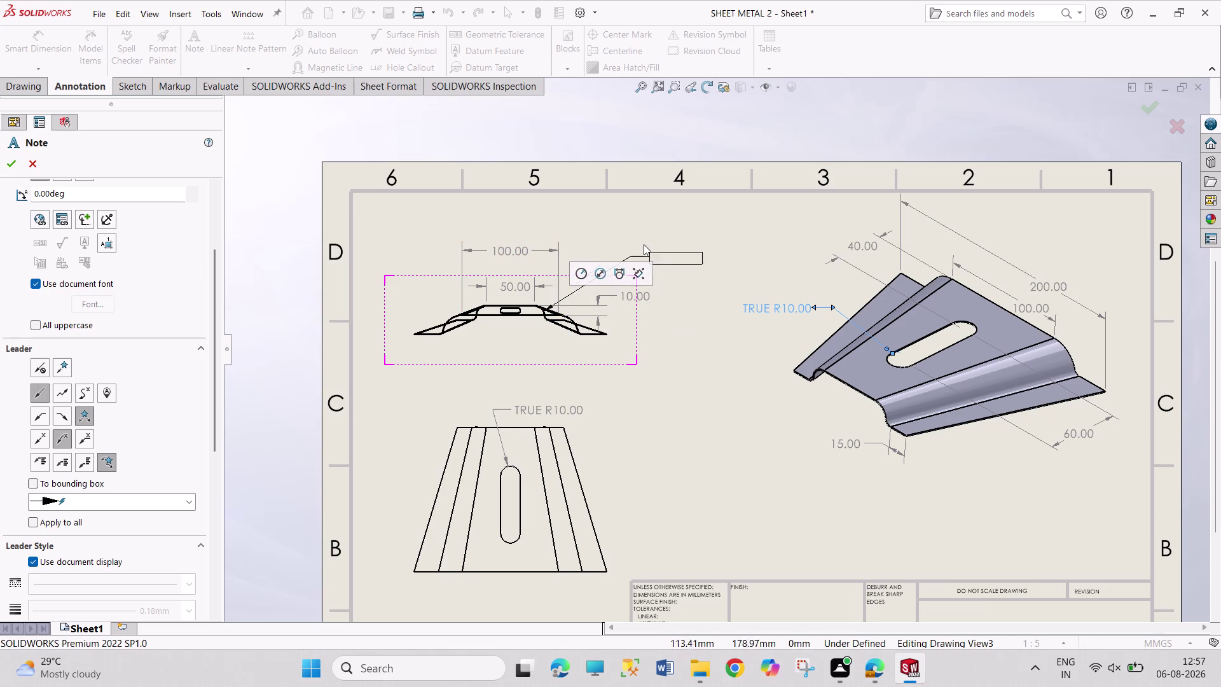
click(582, 269)
click(600, 251)
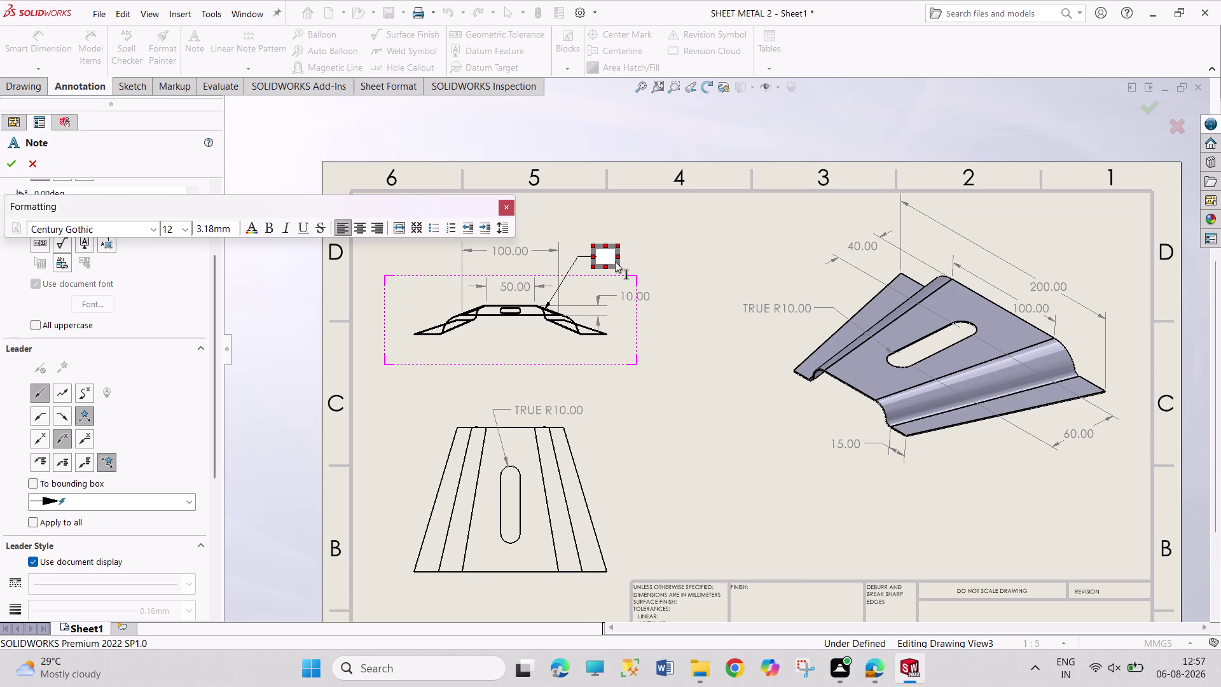
key(r)
text(10)
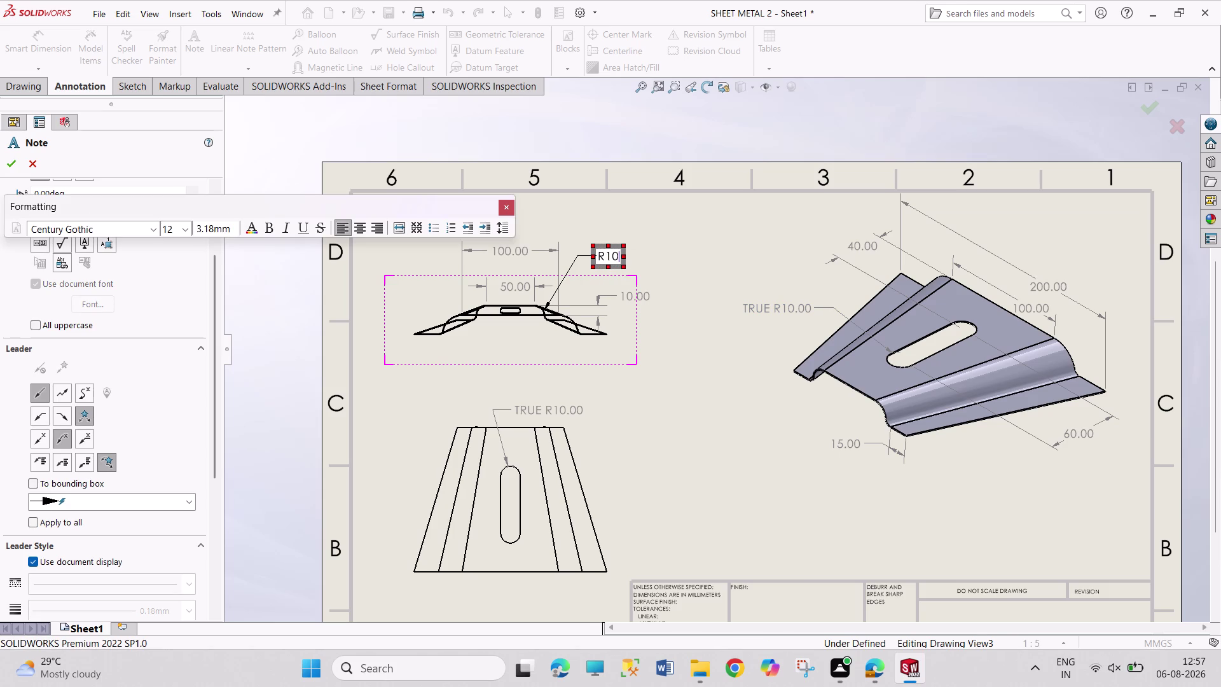
key(Escape)
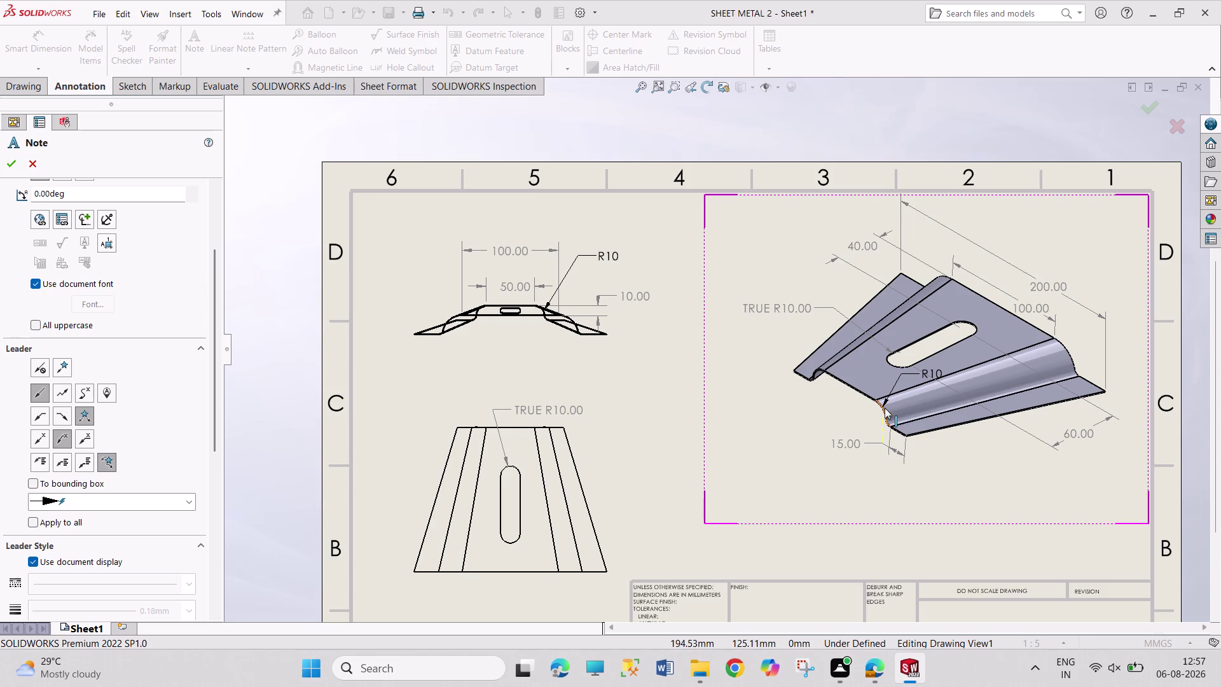
Start an R20 leader note on the isometric view's upper bend, then discard it.
click(1069, 352)
click(1105, 295)
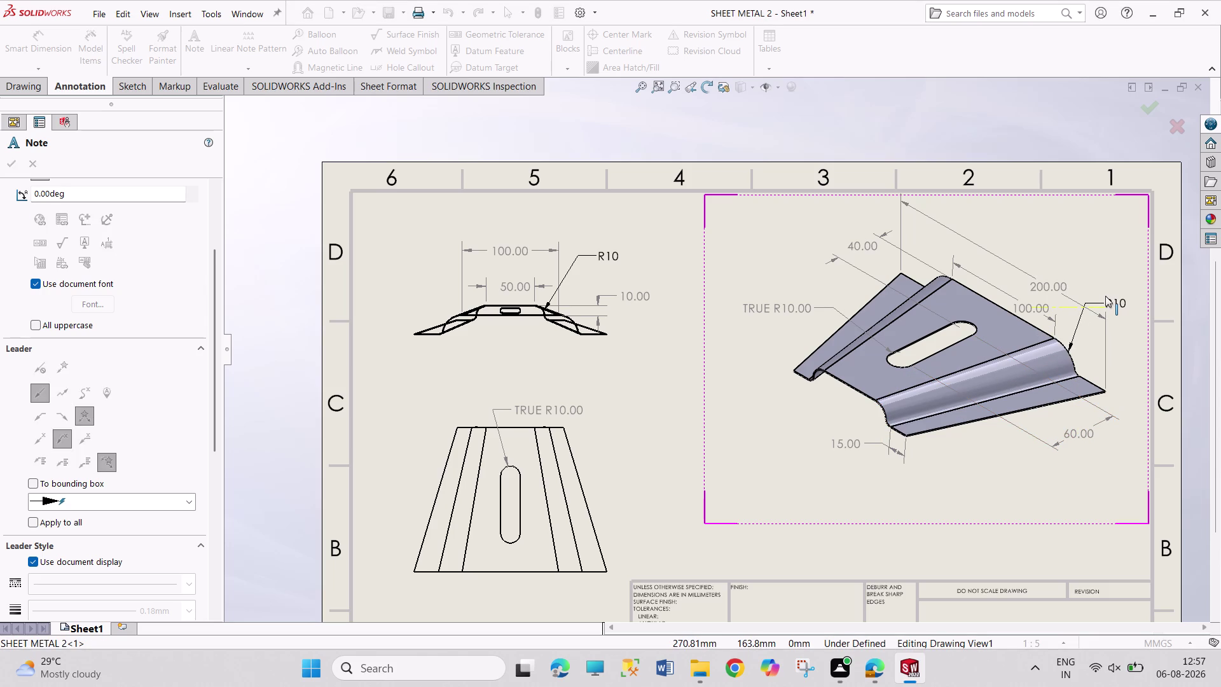
text(R)
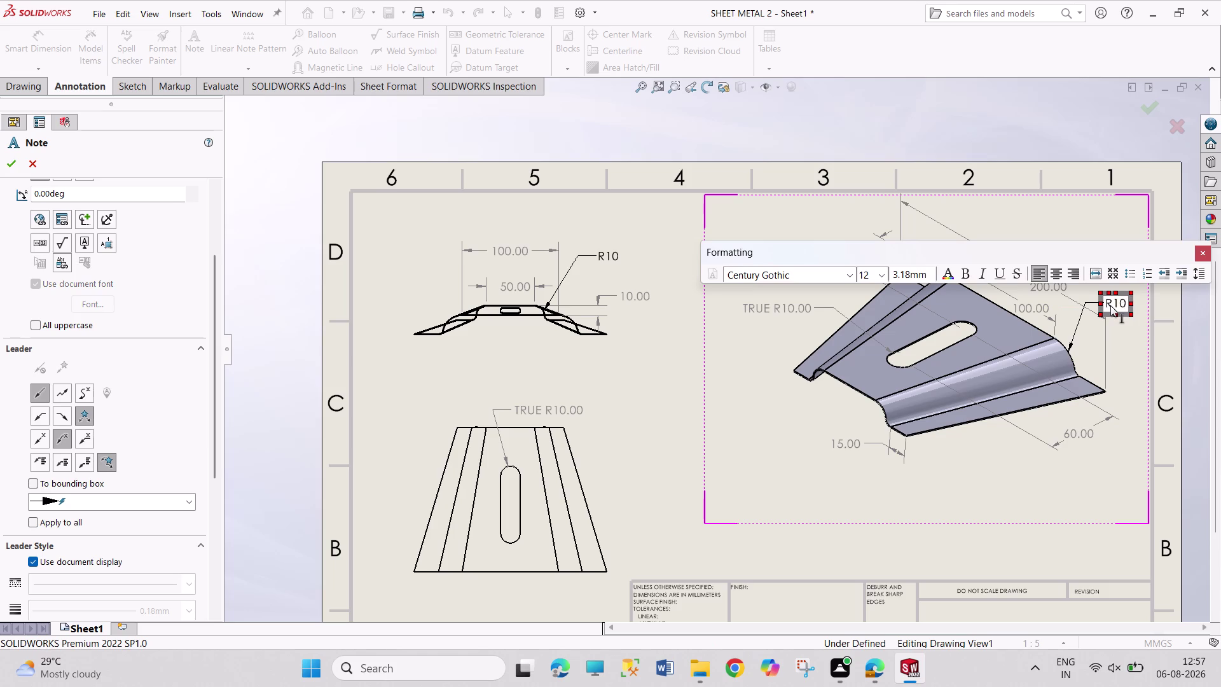
text(20)
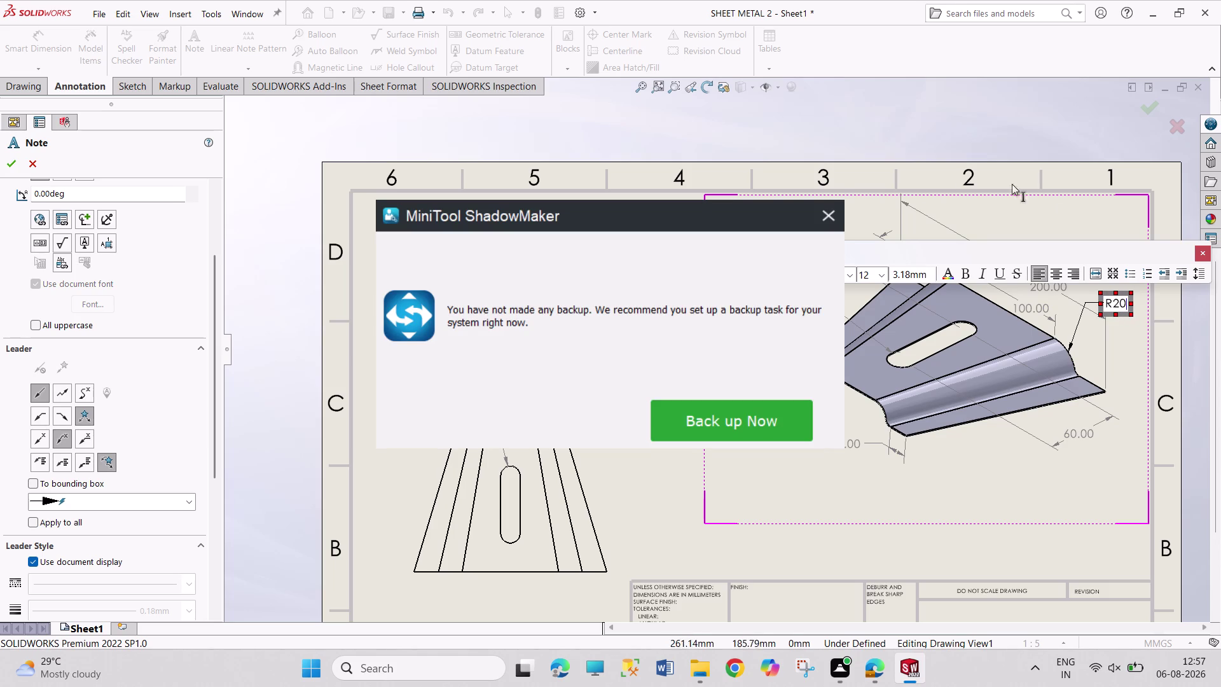
key(Escape)
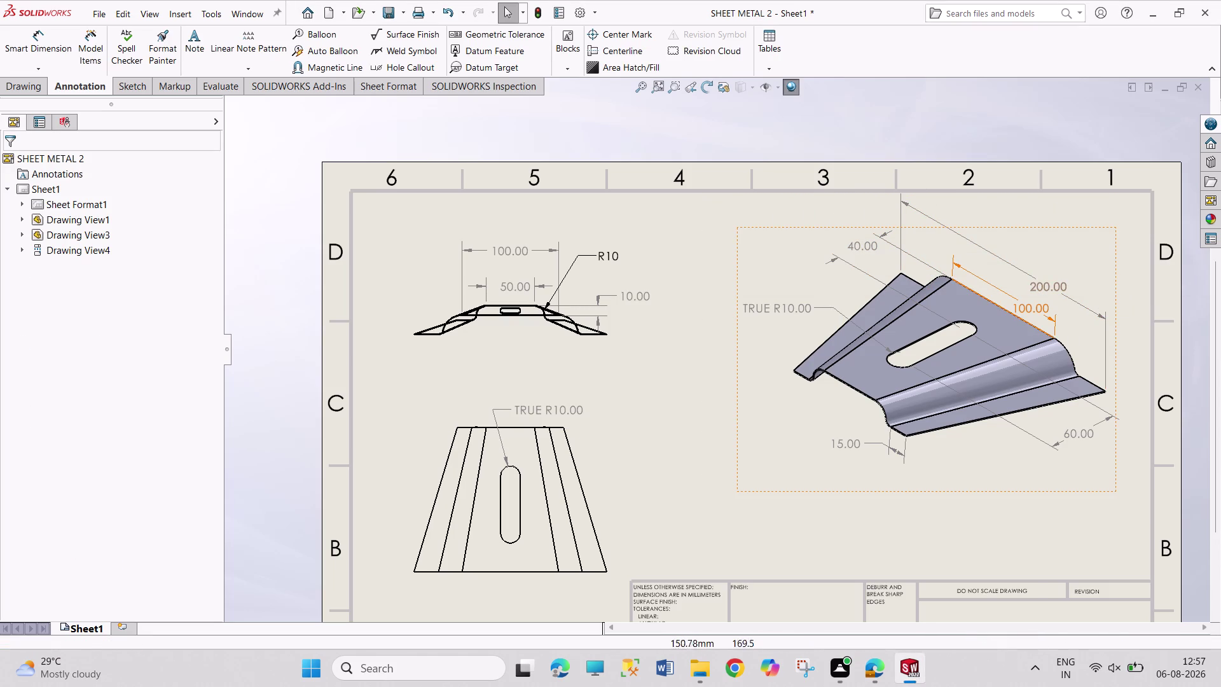
Copy the front view's existing R10 note, then deselect it.
click(604, 257)
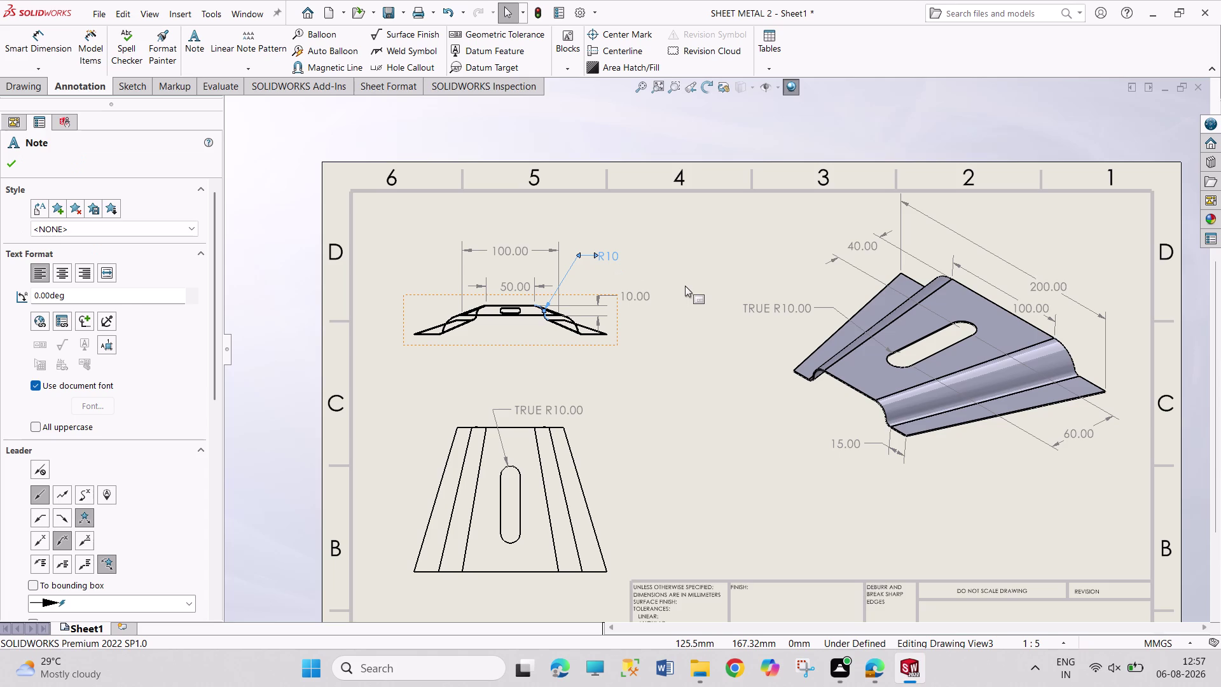
key(ctrl+c)
click(18, 172)
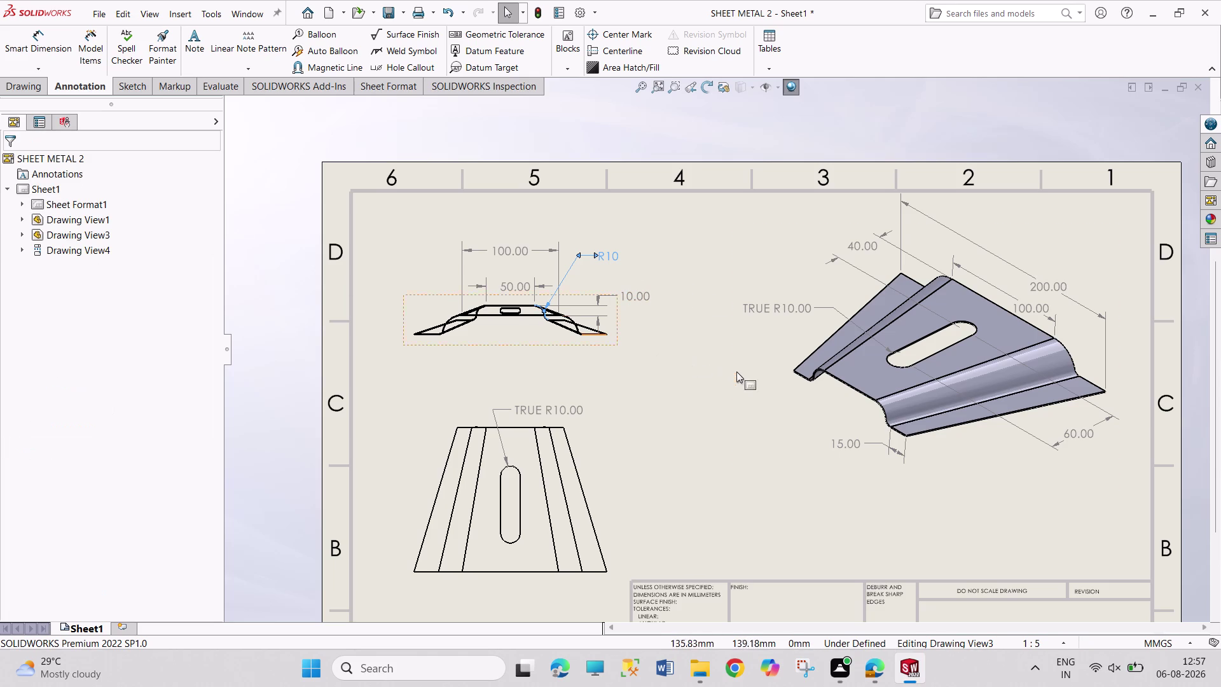
click(691, 350)
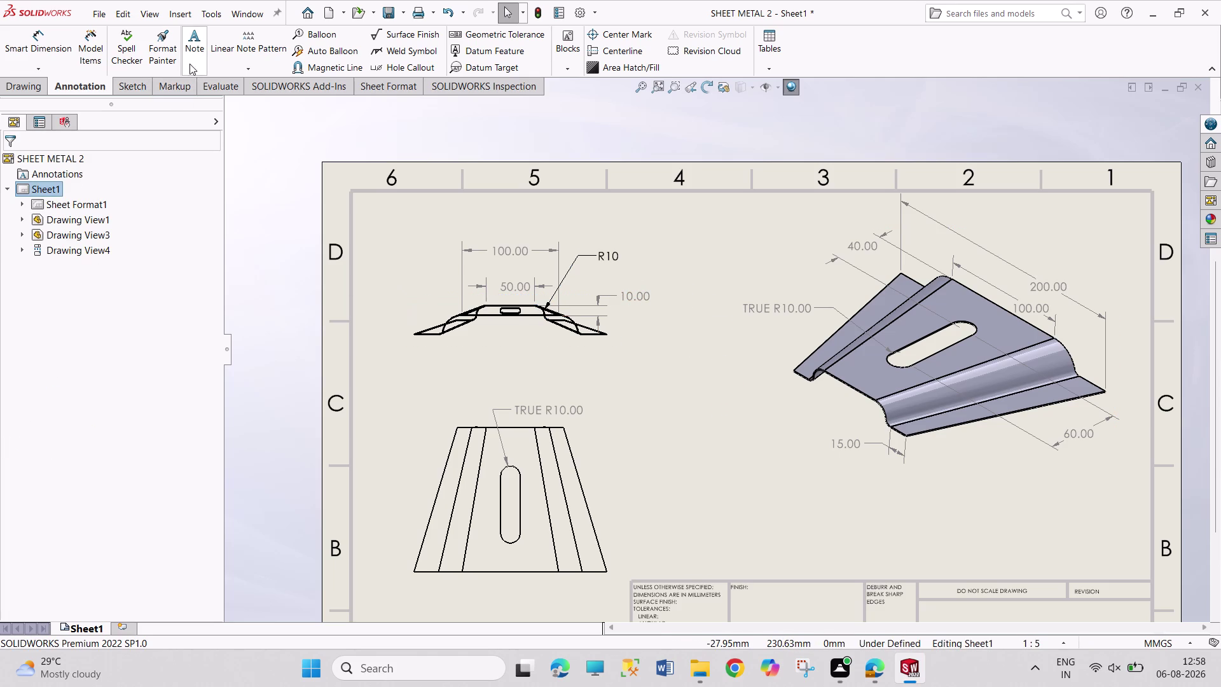
Add an R20 leader note to the isometric view's upper bend beside the 200.00 dimension.
click(193, 46)
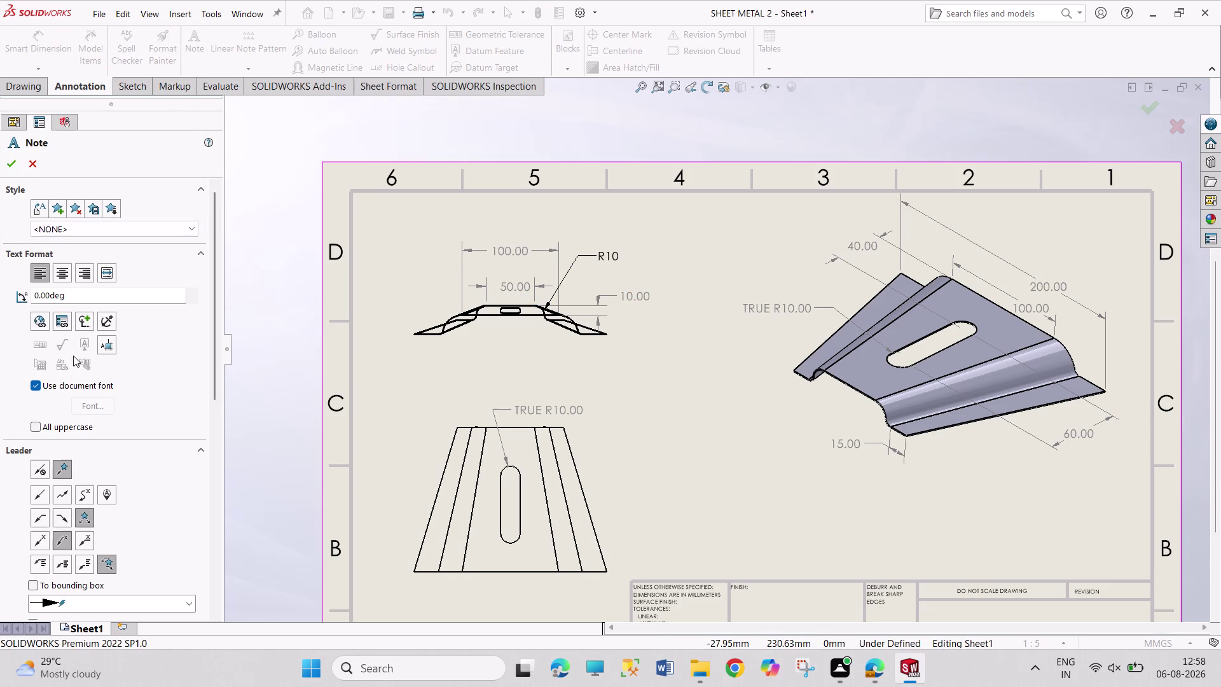
click(43, 498)
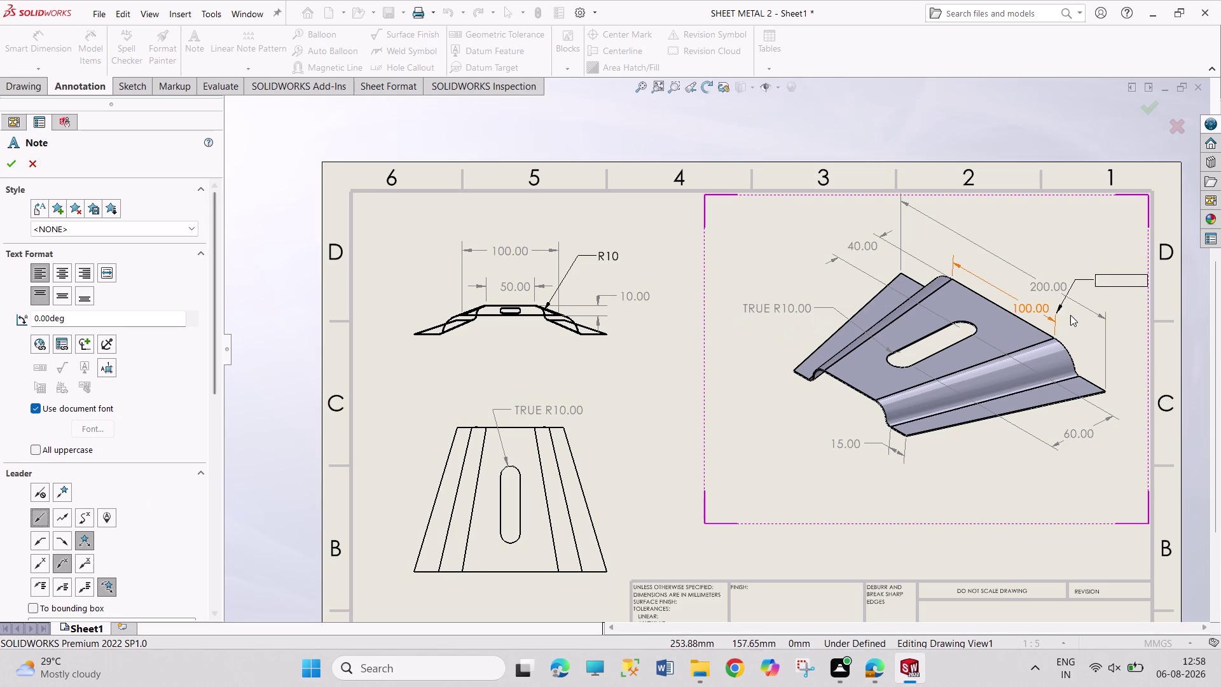
click(1064, 344)
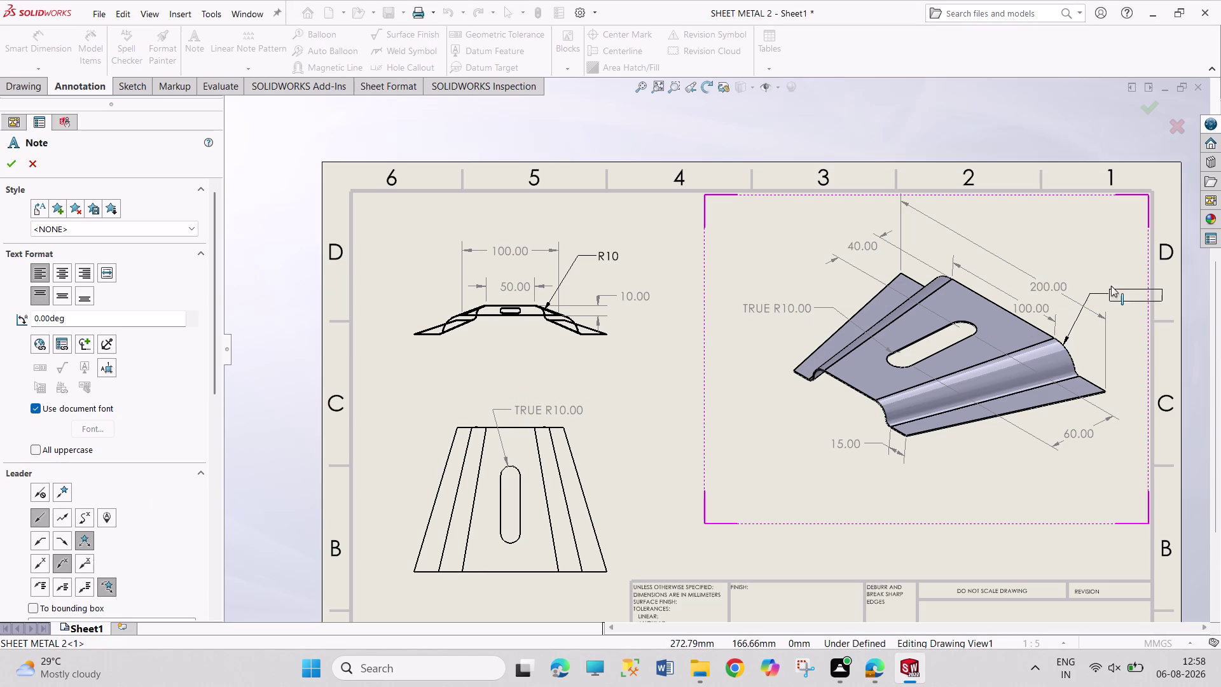
click(1093, 272)
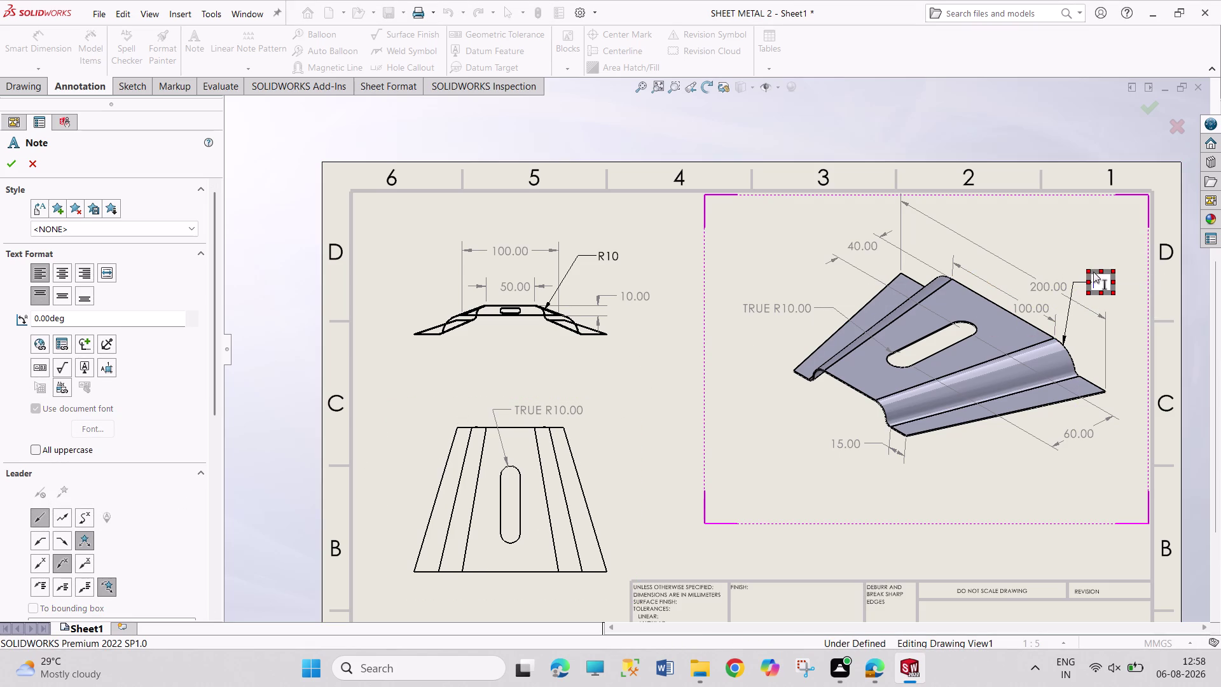
text(R20)
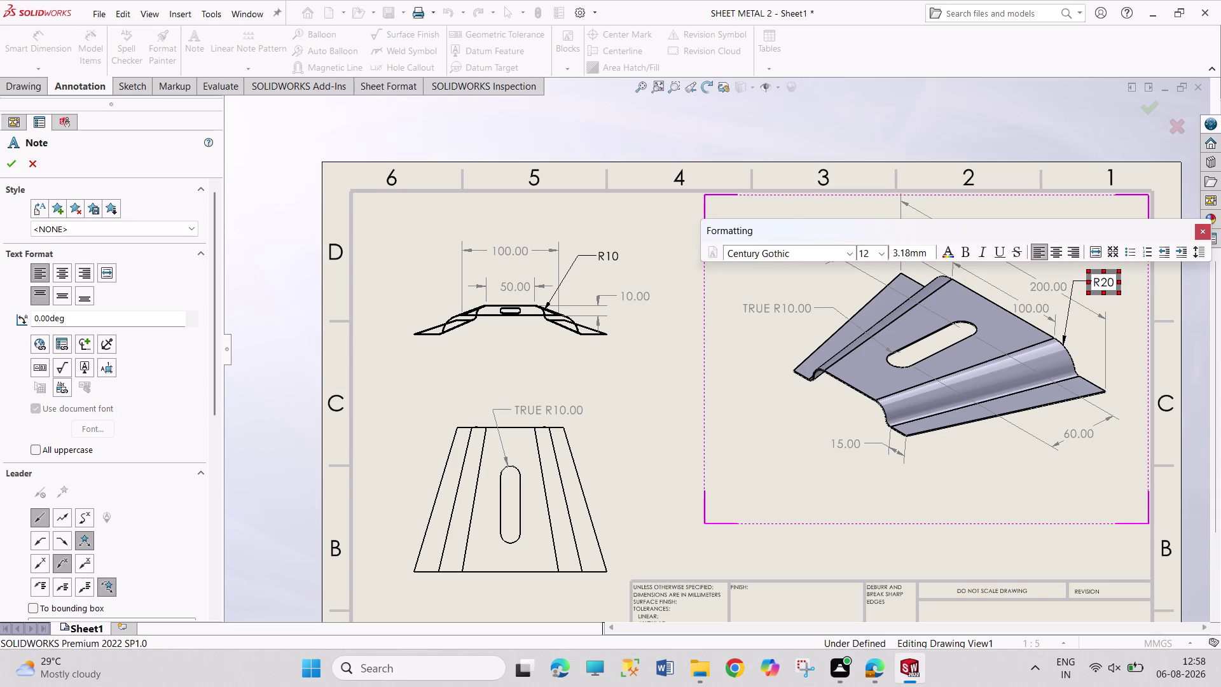
key(Return)
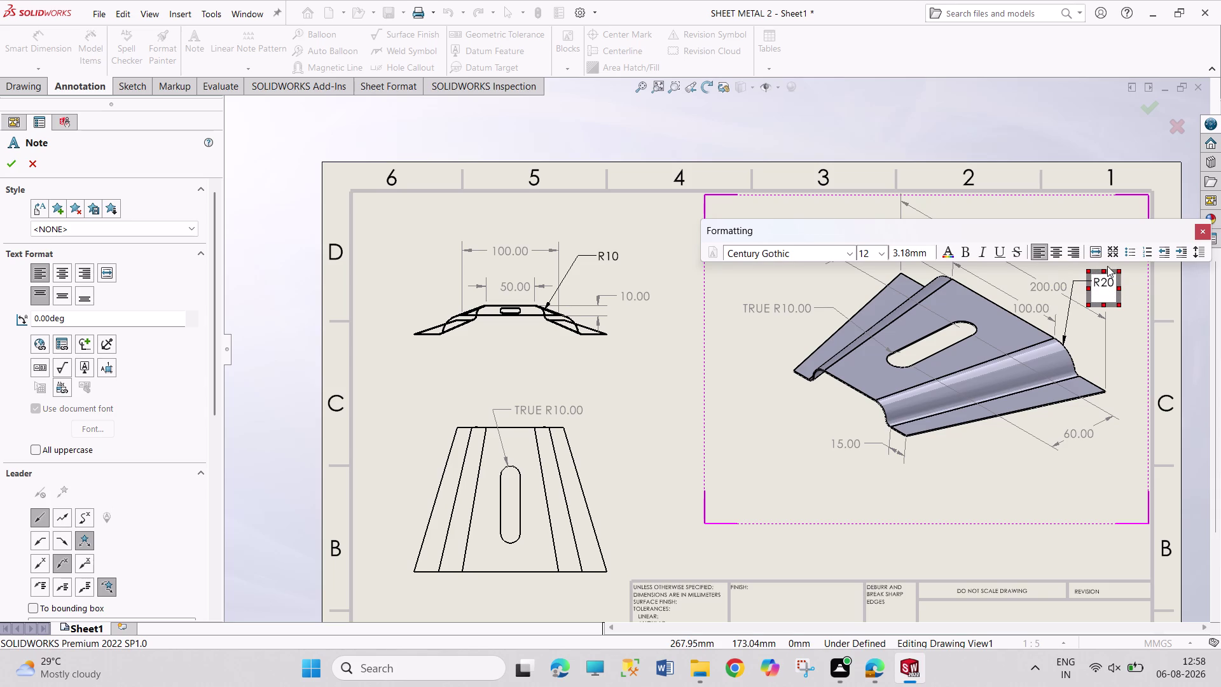
click(1076, 209)
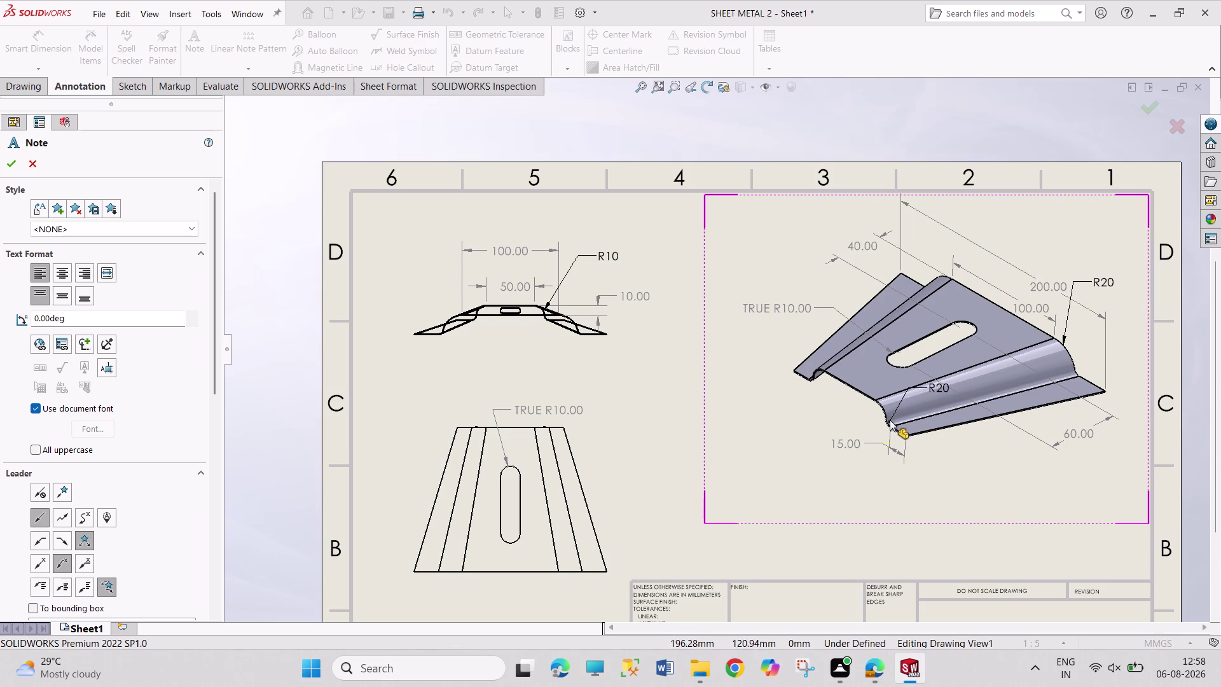
Add an R5 leader note to the lower bend, dropping the extra copy.
scroll(down, 3)
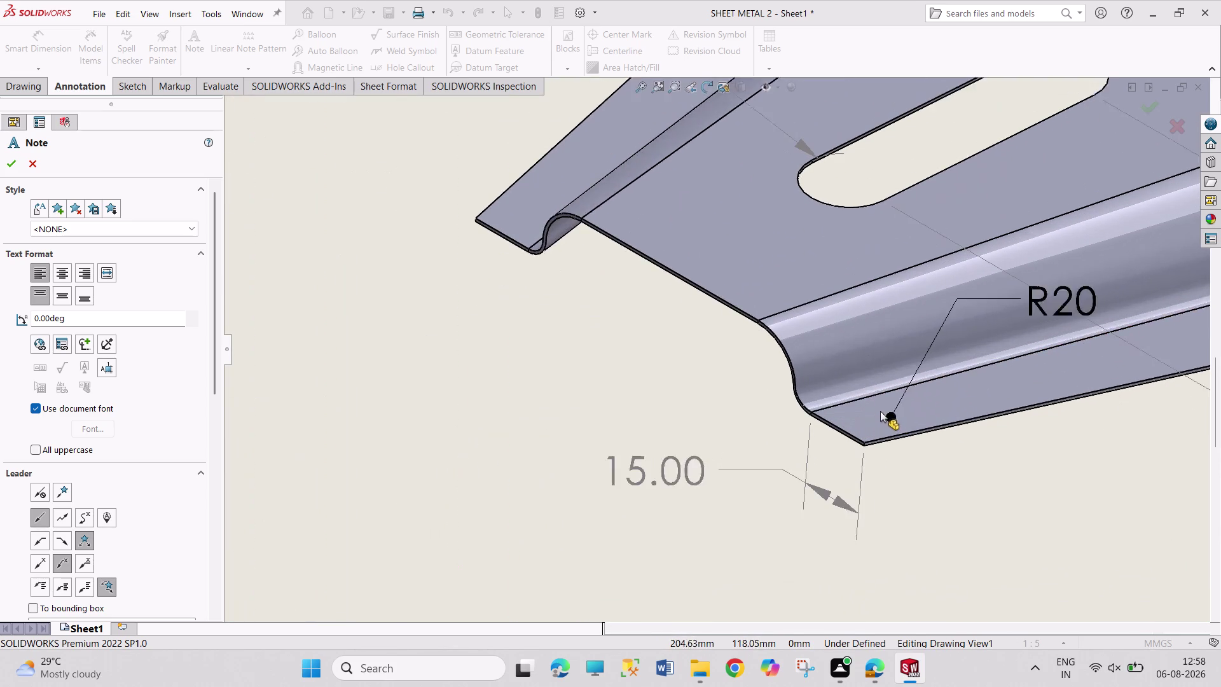
click(784, 398)
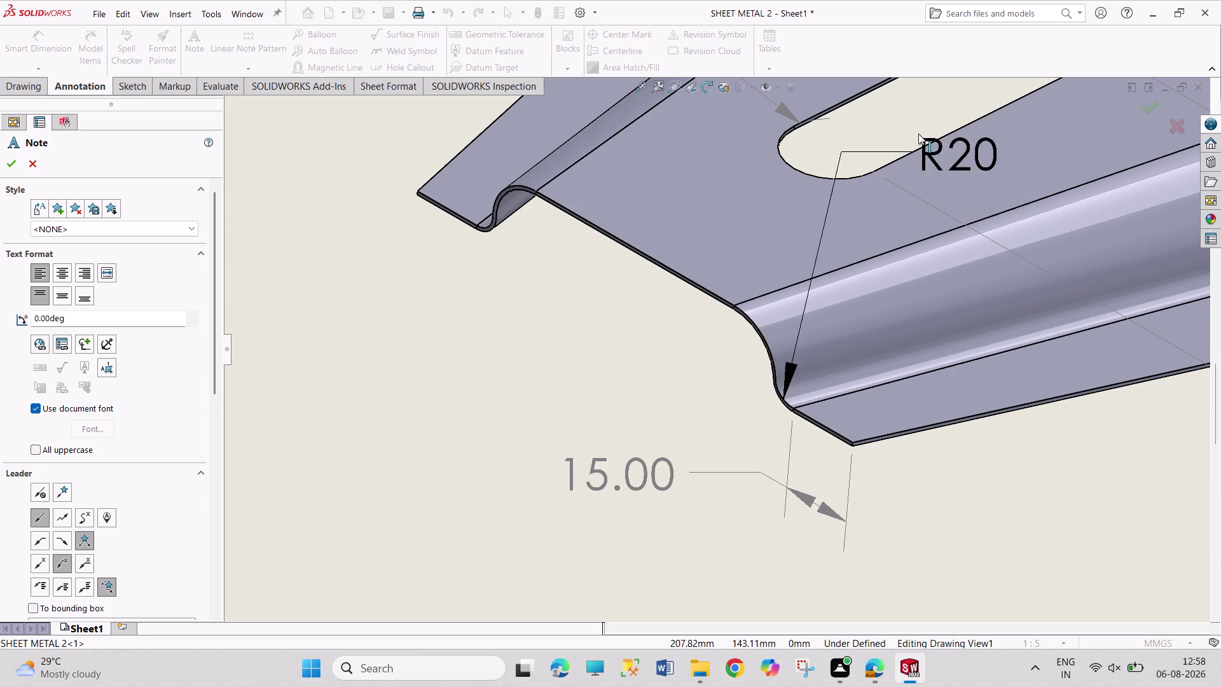
click(874, 95)
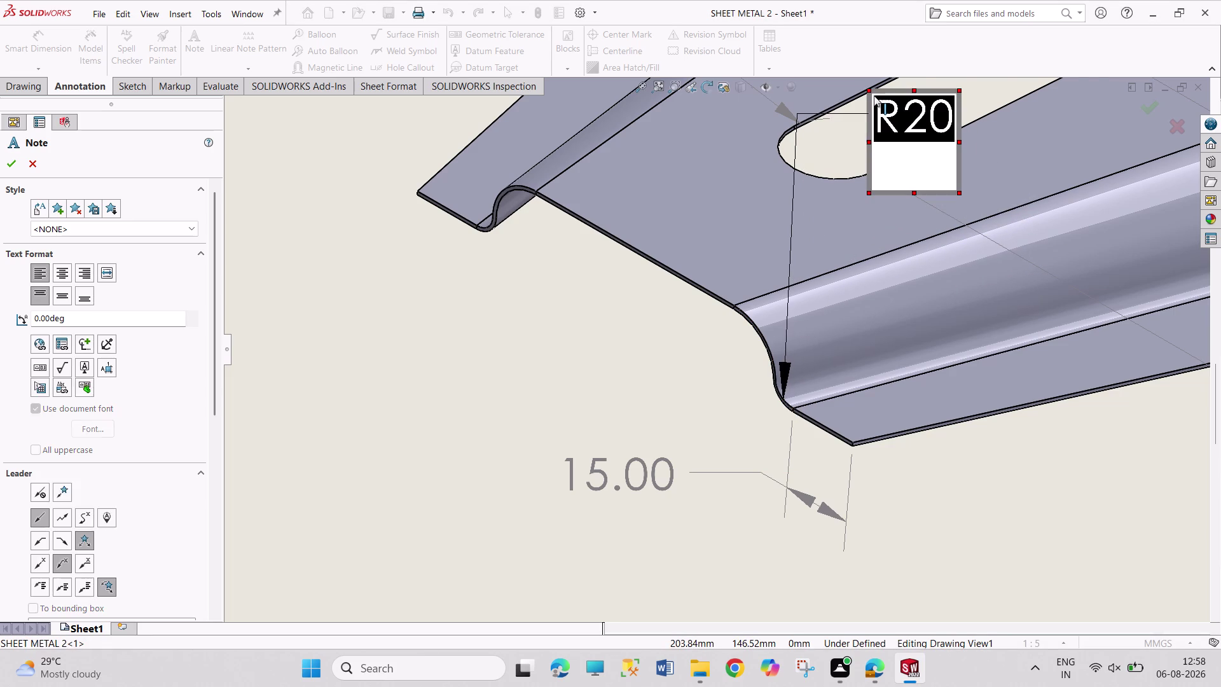
text(R5)
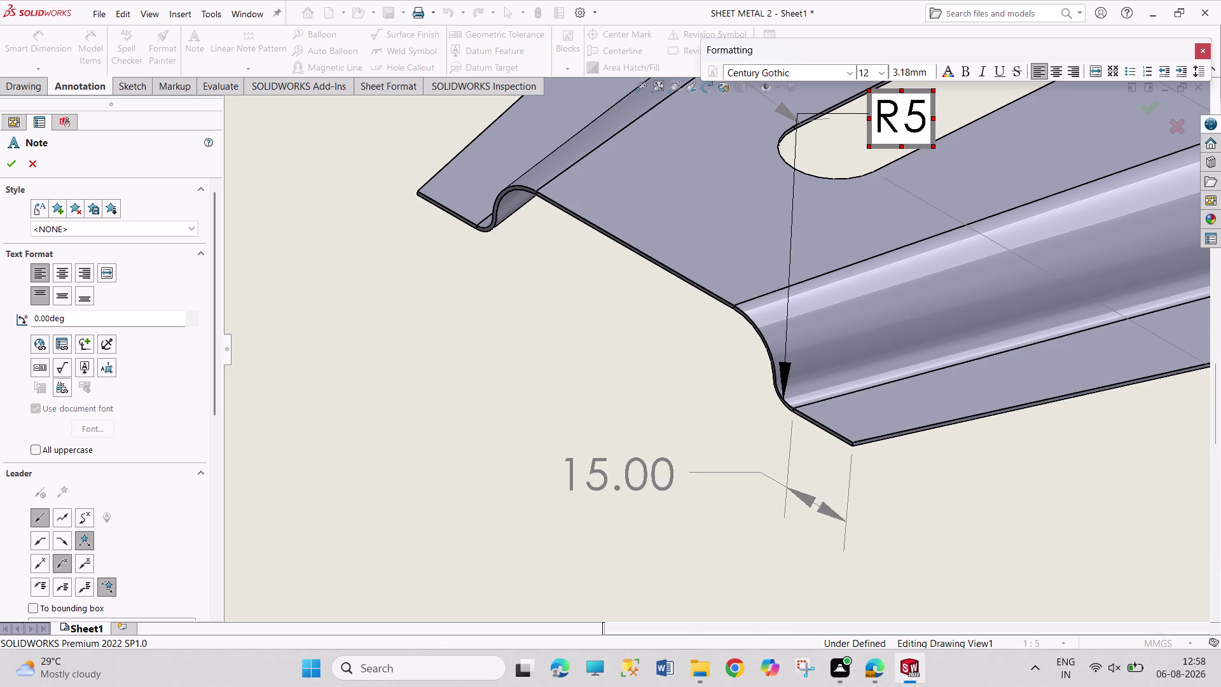
click(682, 331)
scroll(up, 3)
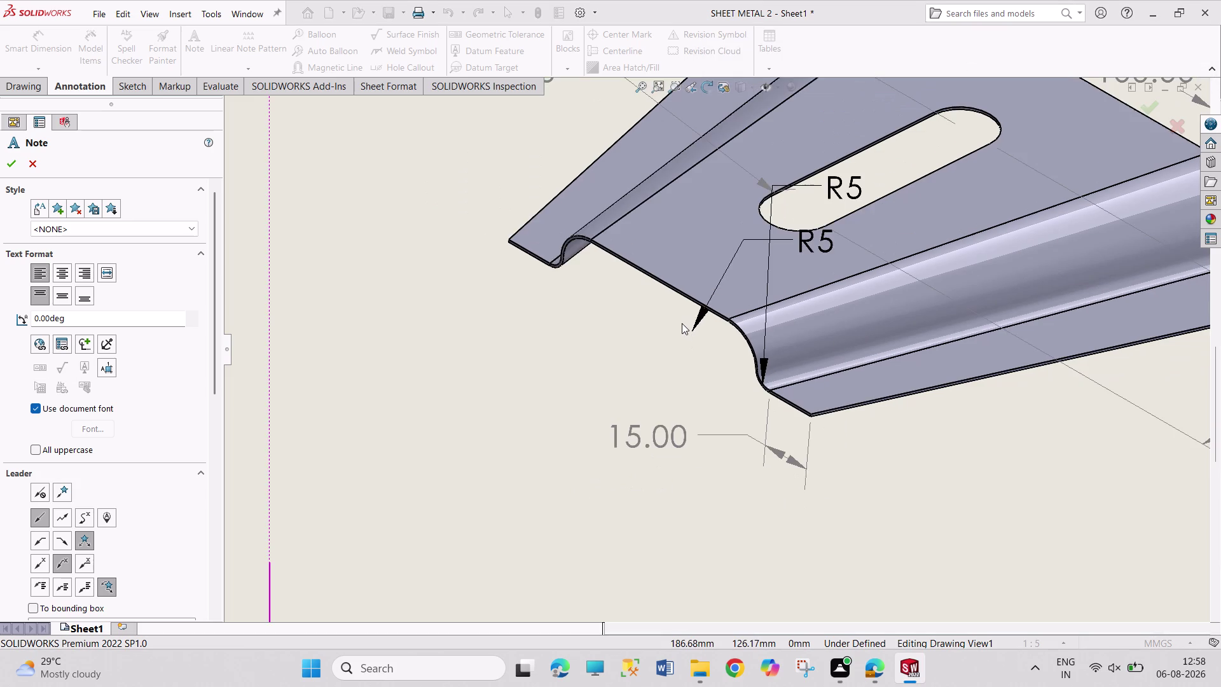
key(Escape)
Move the R5 note to the left of the bend.
scroll(up, 3)
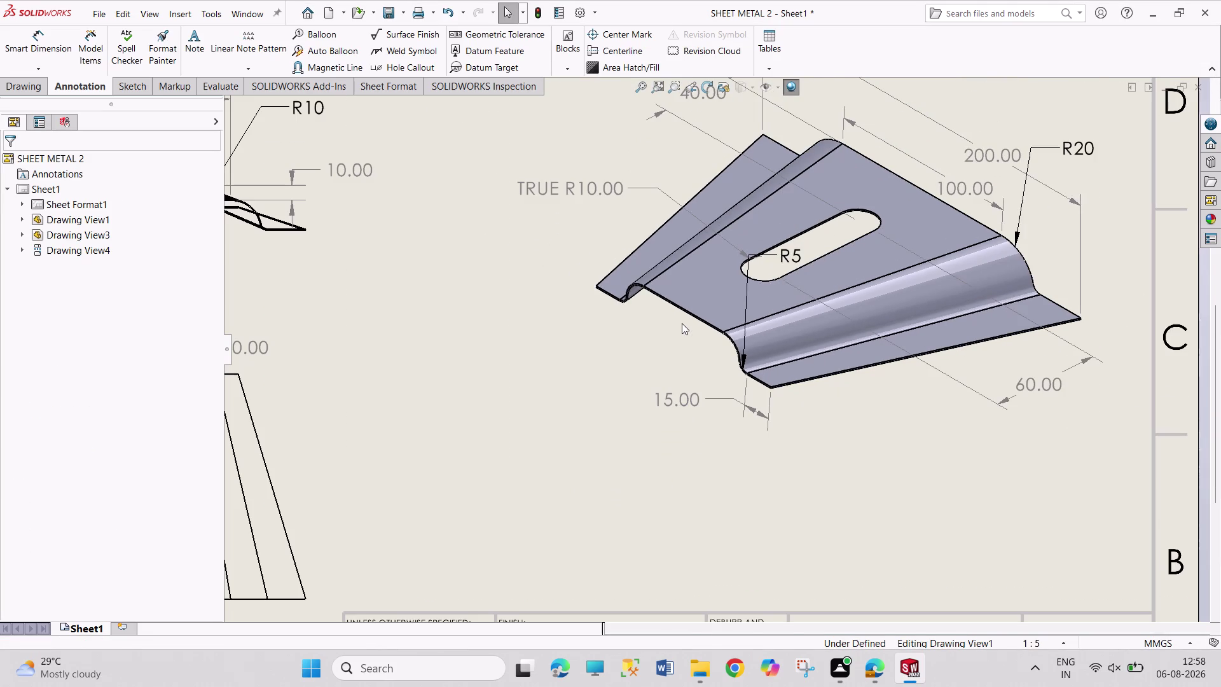
drag(787, 255, 699, 317)
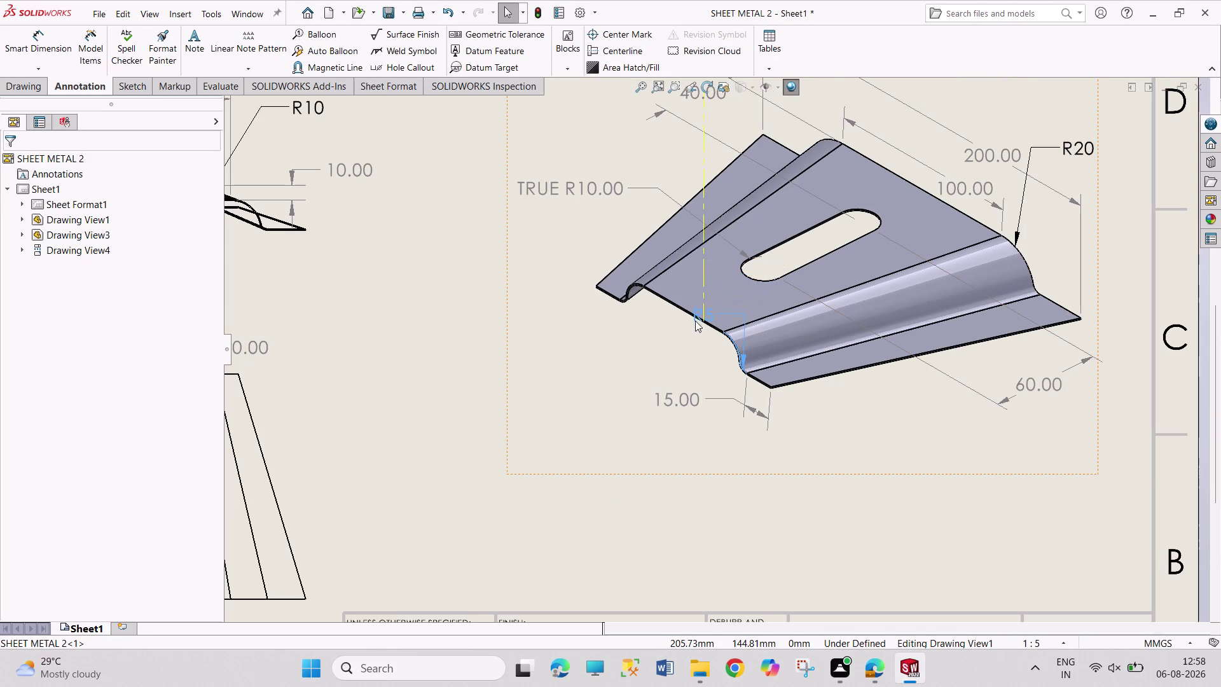
drag(699, 316, 651, 335)
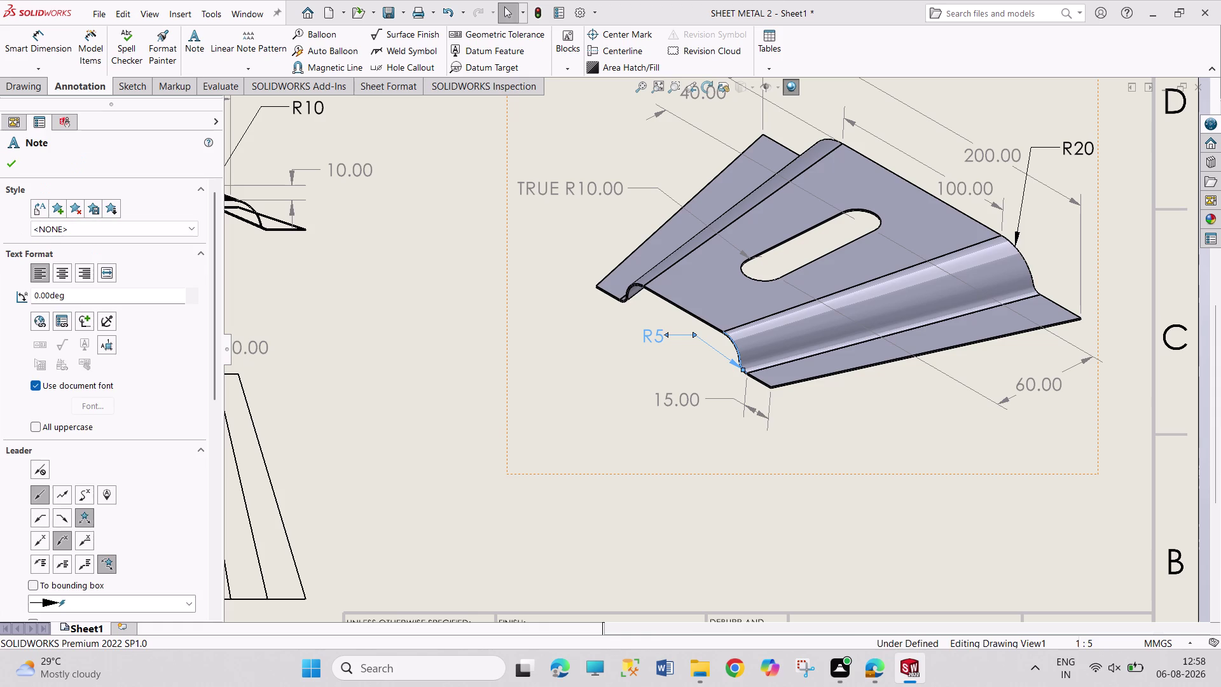
click(638, 352)
key(Escape)
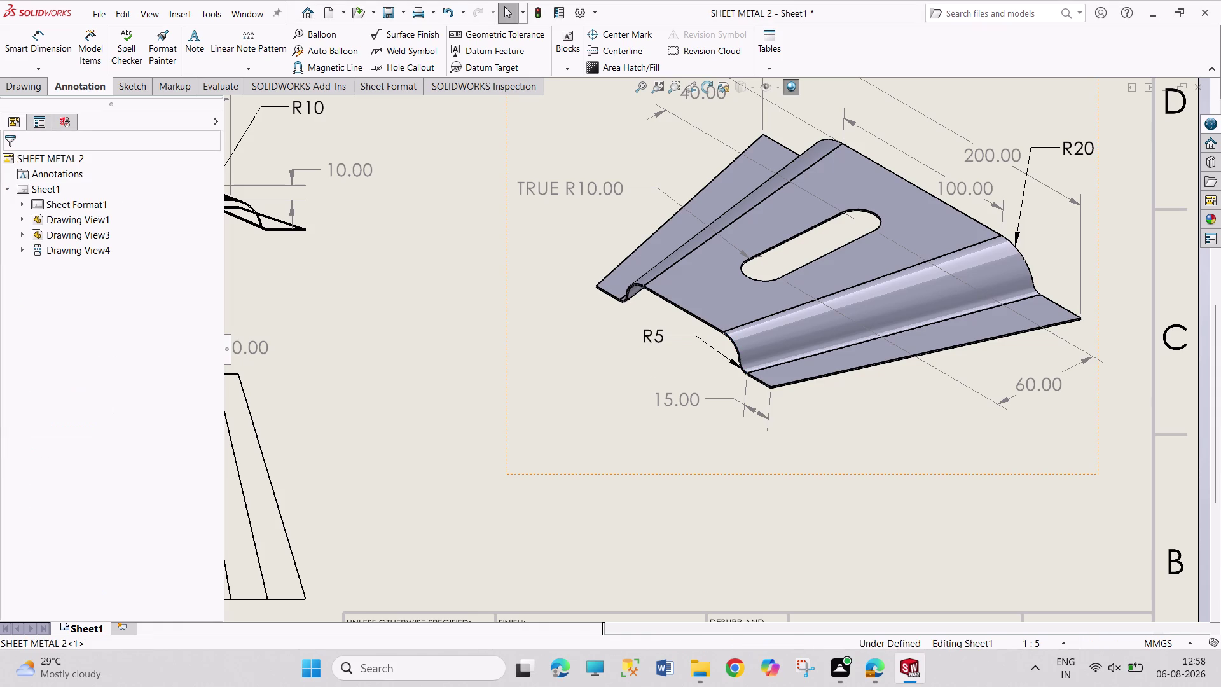
Select the front view's R10 note and shift it slightly.
scroll(up, 3)
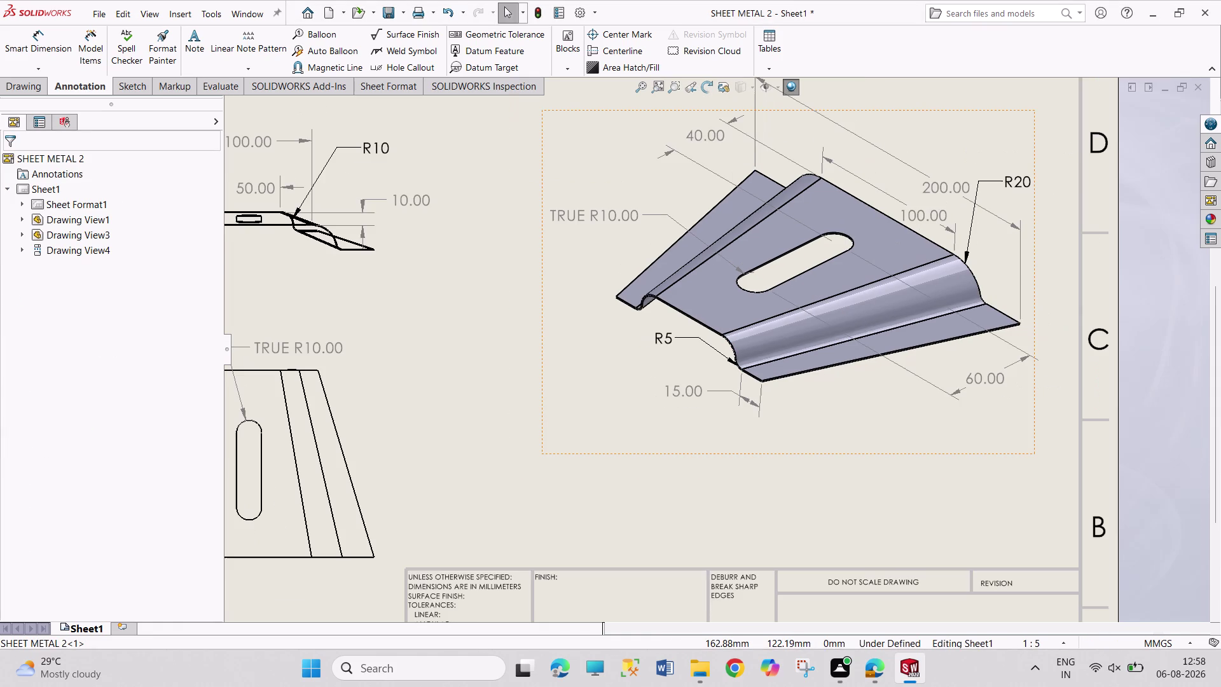
scroll(up, 3)
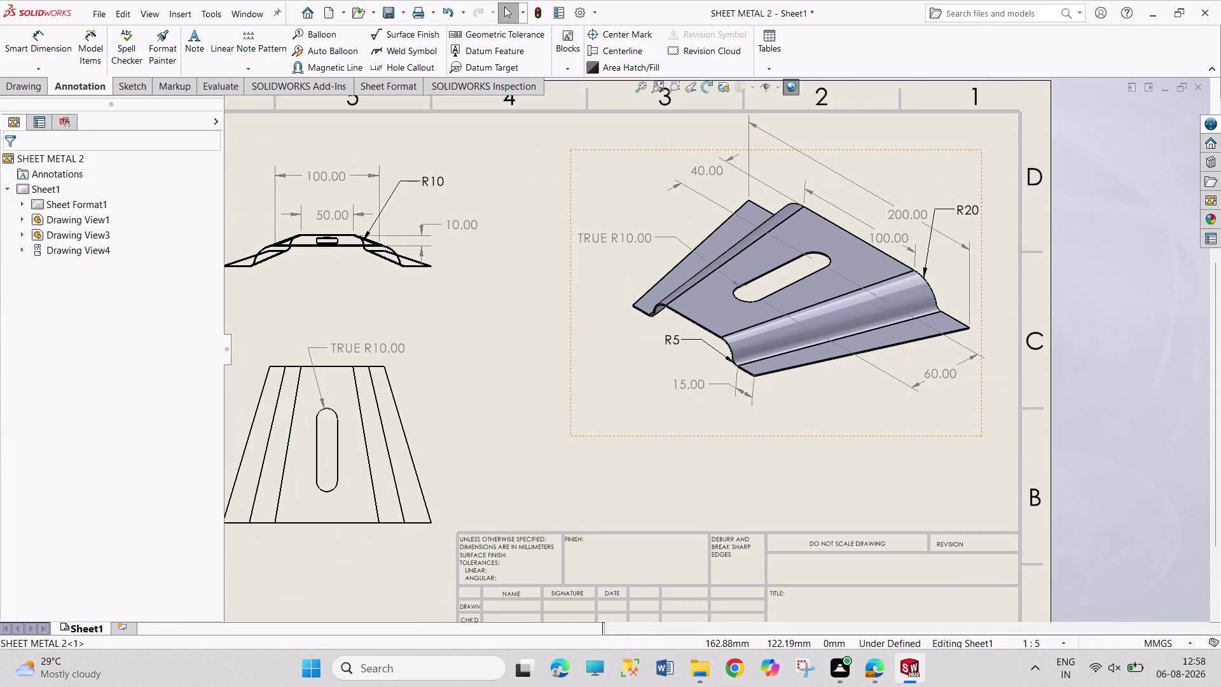
drag(417, 183, 434, 188)
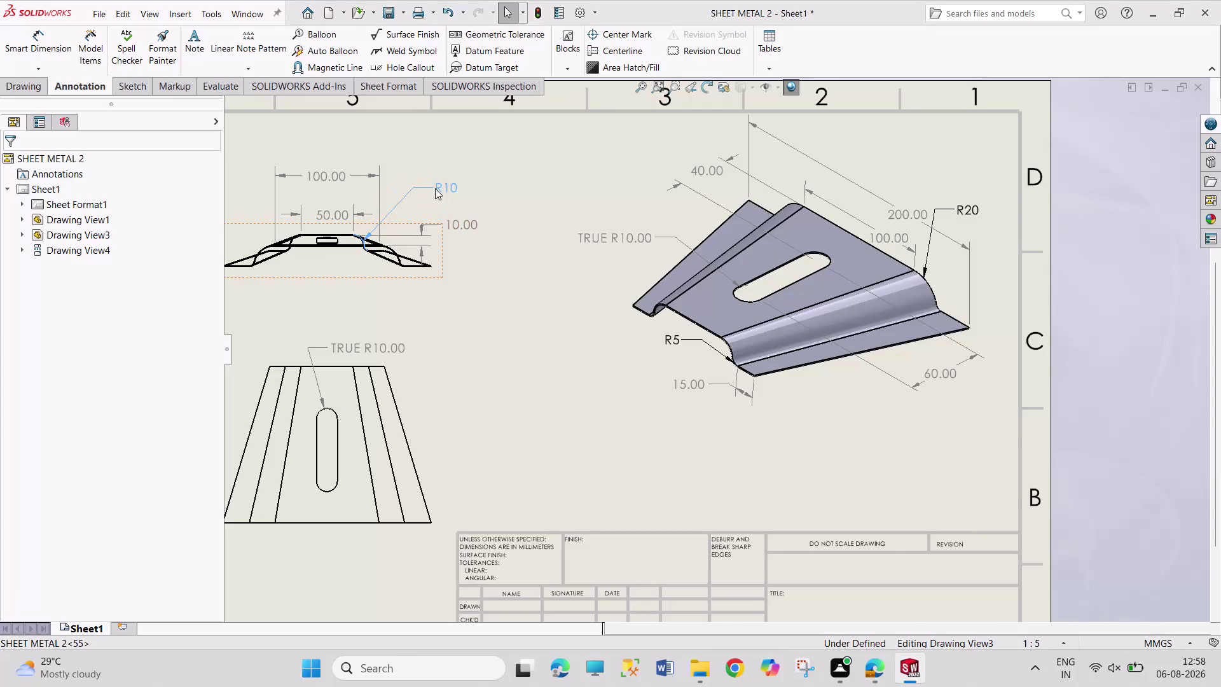
drag(434, 188, 446, 191)
key(Escape)
key(Escape)
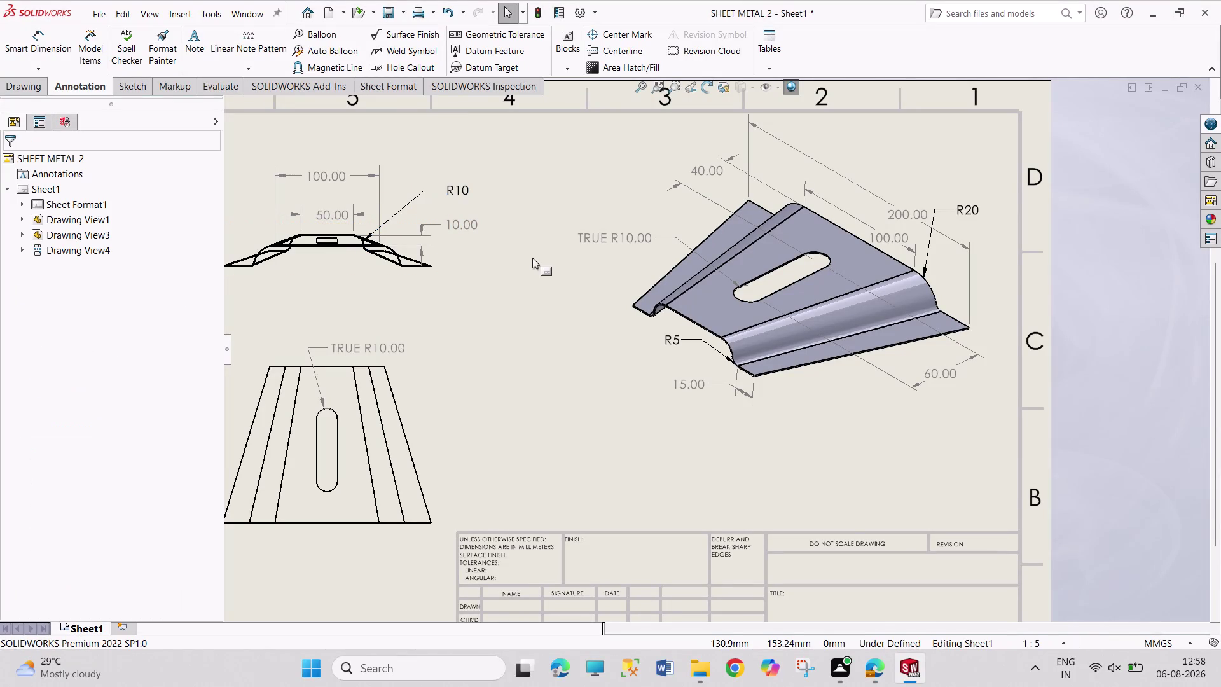
key(Escape)
Delete the front view's R10 note and select the R5 note.
key(Escape)
key(Escape)
key(Escape)
click(461, 192)
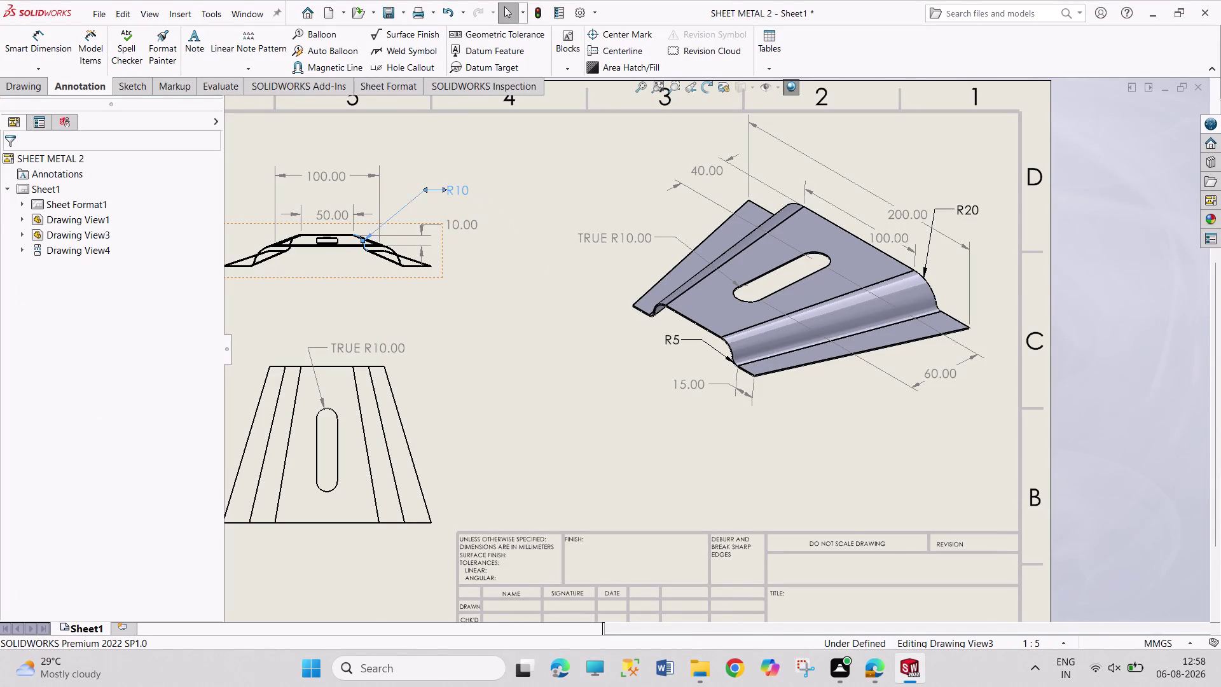
key(Delete)
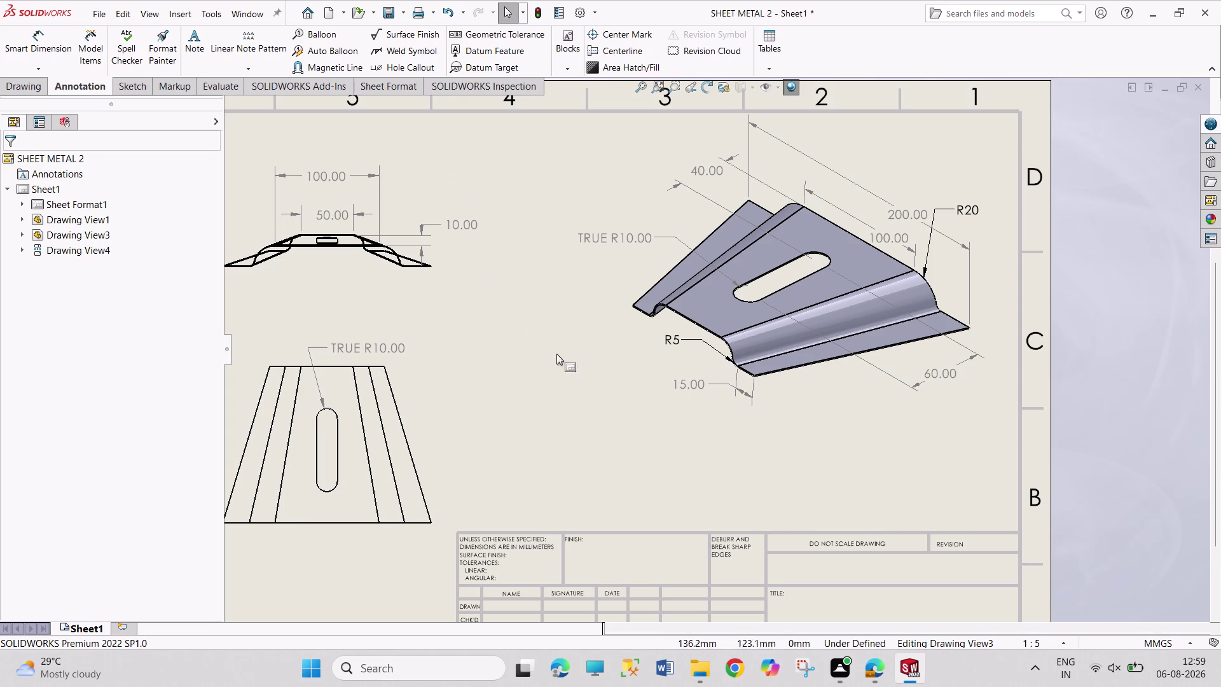
drag(668, 341, 672, 364)
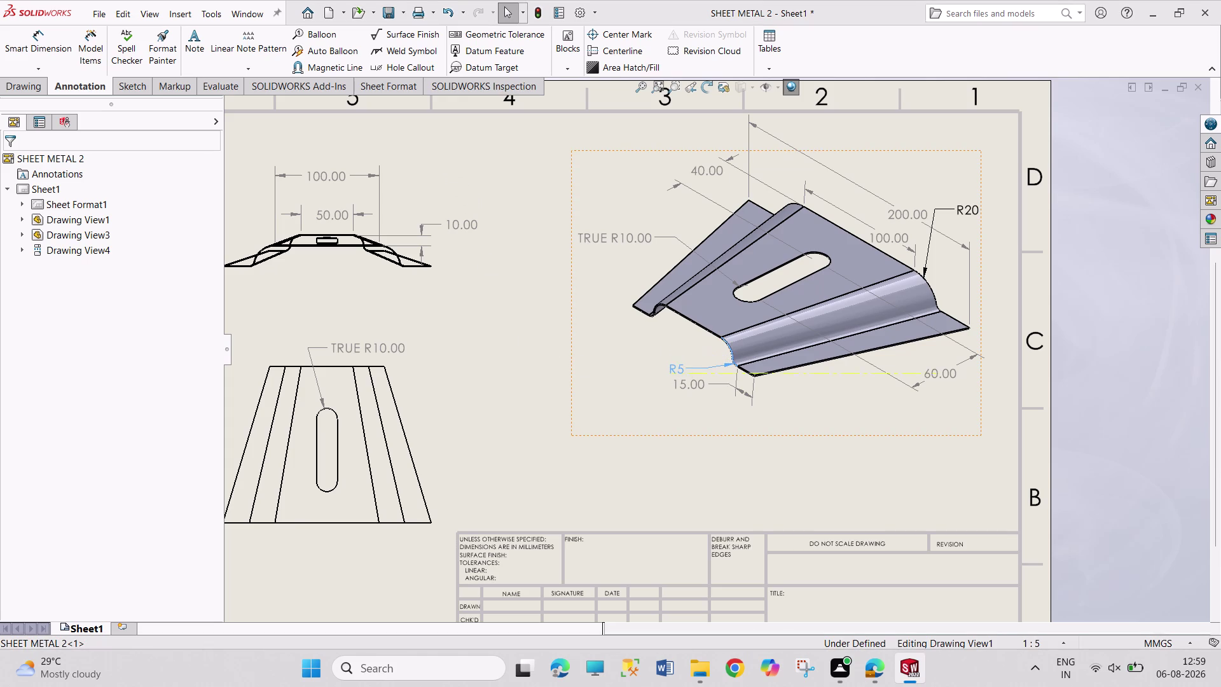
Nudge the R5 note slightly within the isometric view.
drag(680, 371, 678, 370)
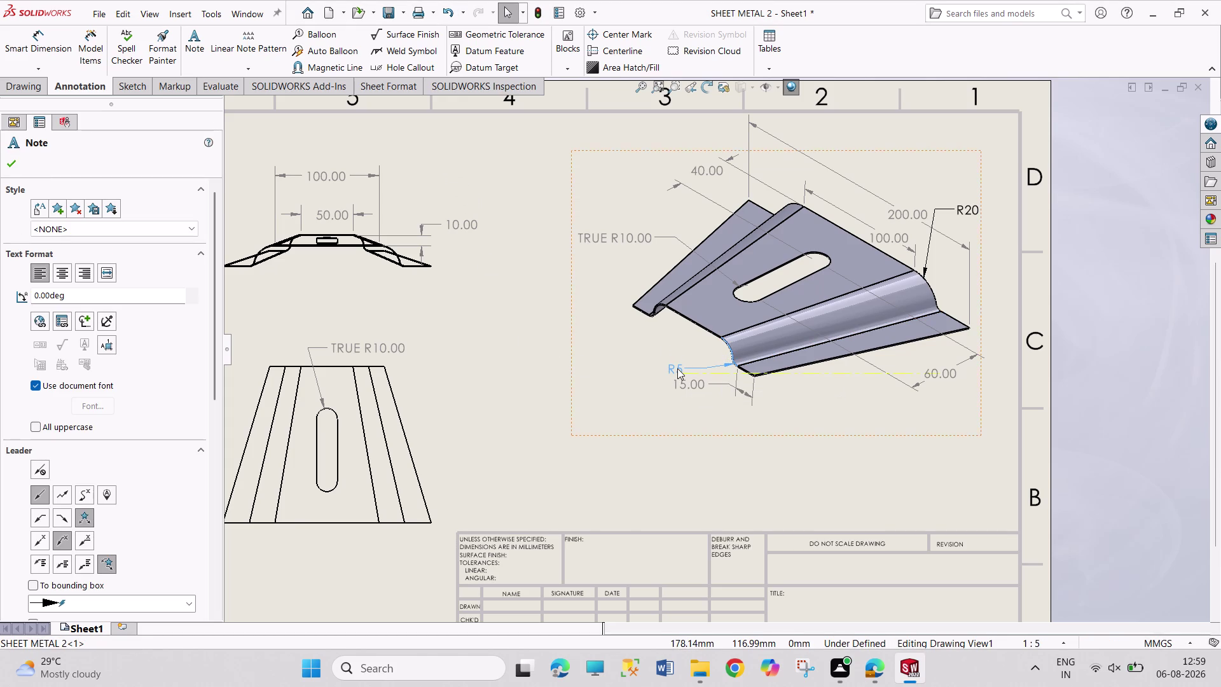
drag(678, 370, 675, 365)
click(630, 407)
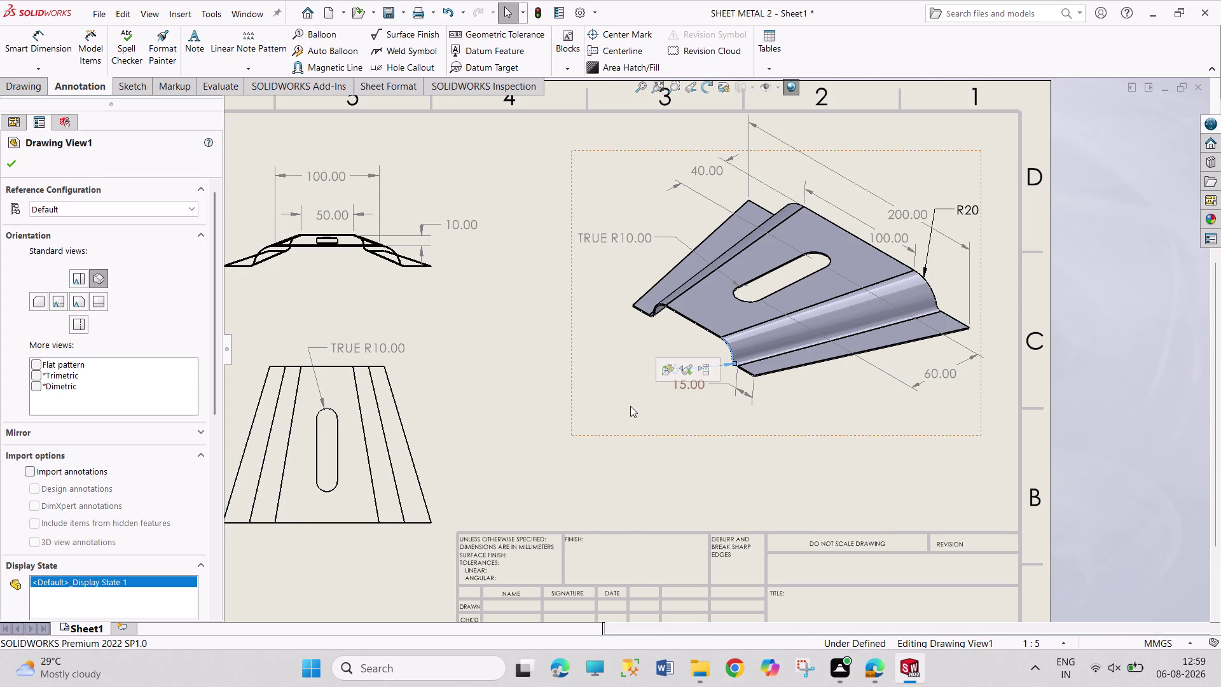
key(Escape)
Add an R10 leader note anchored on the isometric view's slot edge.
click(189, 32)
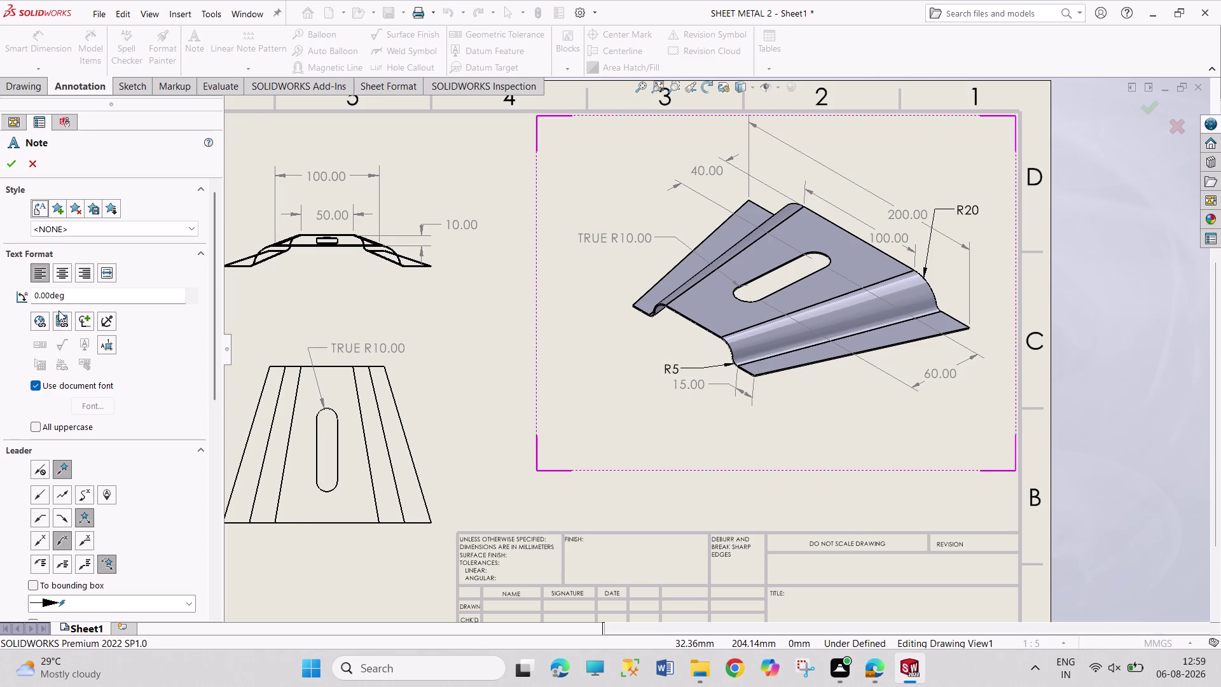
click(36, 497)
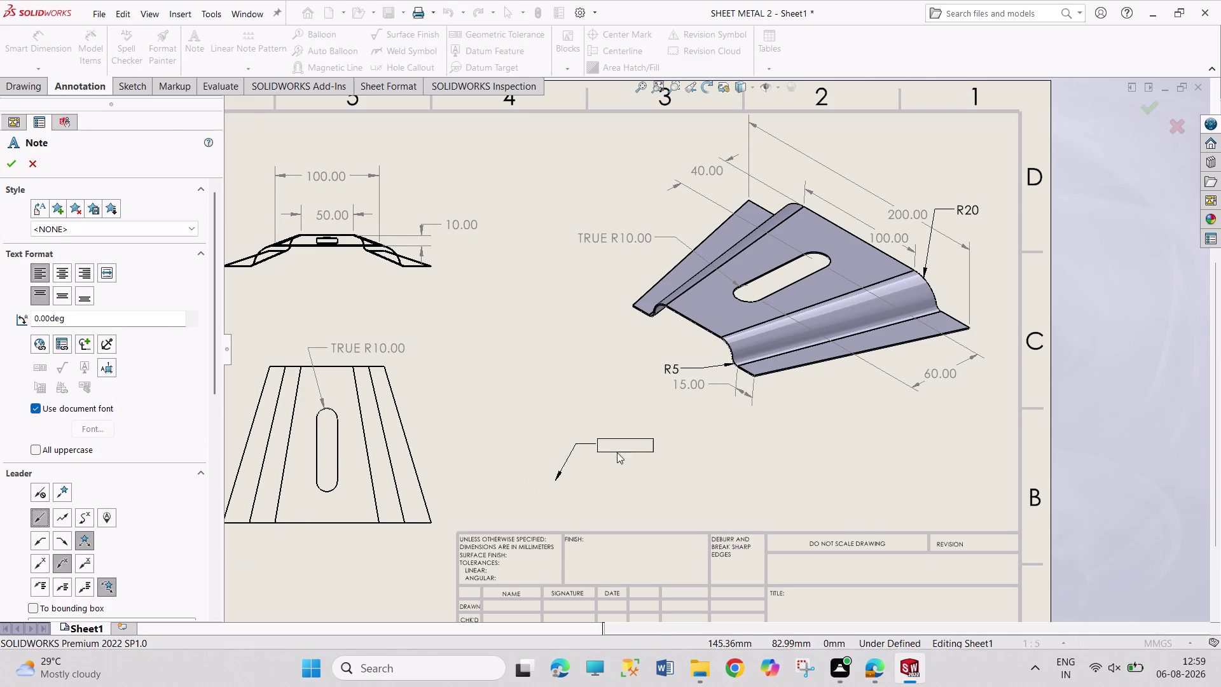
click(730, 347)
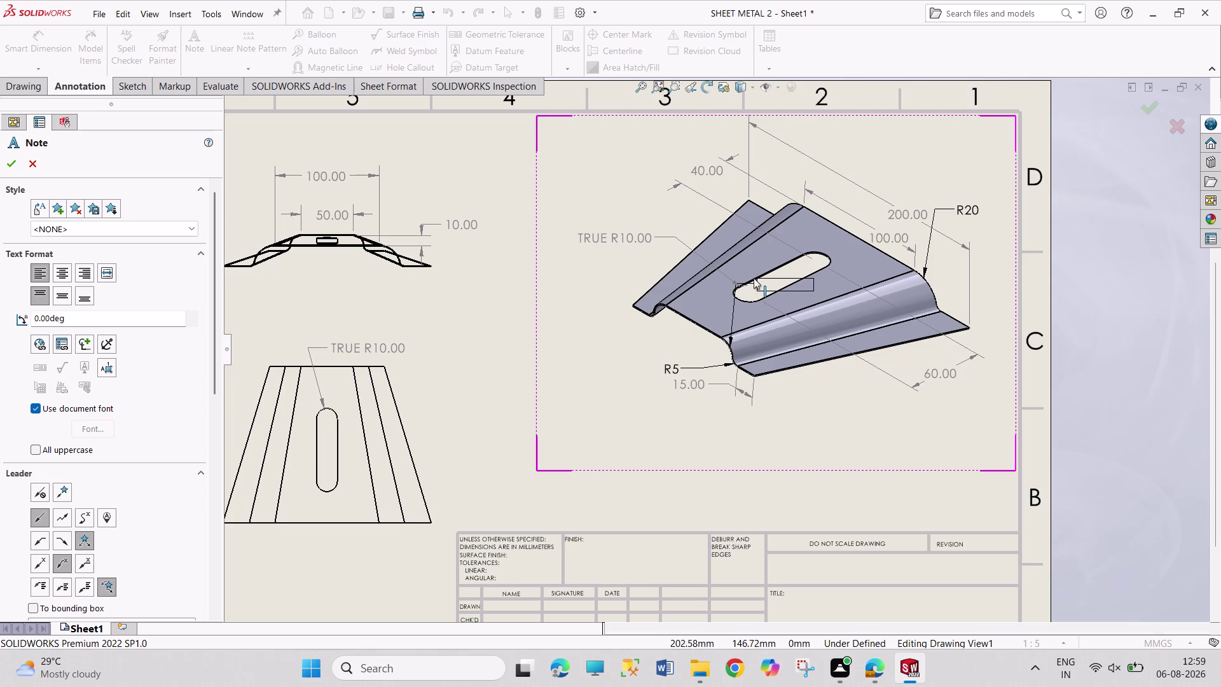
click(735, 307)
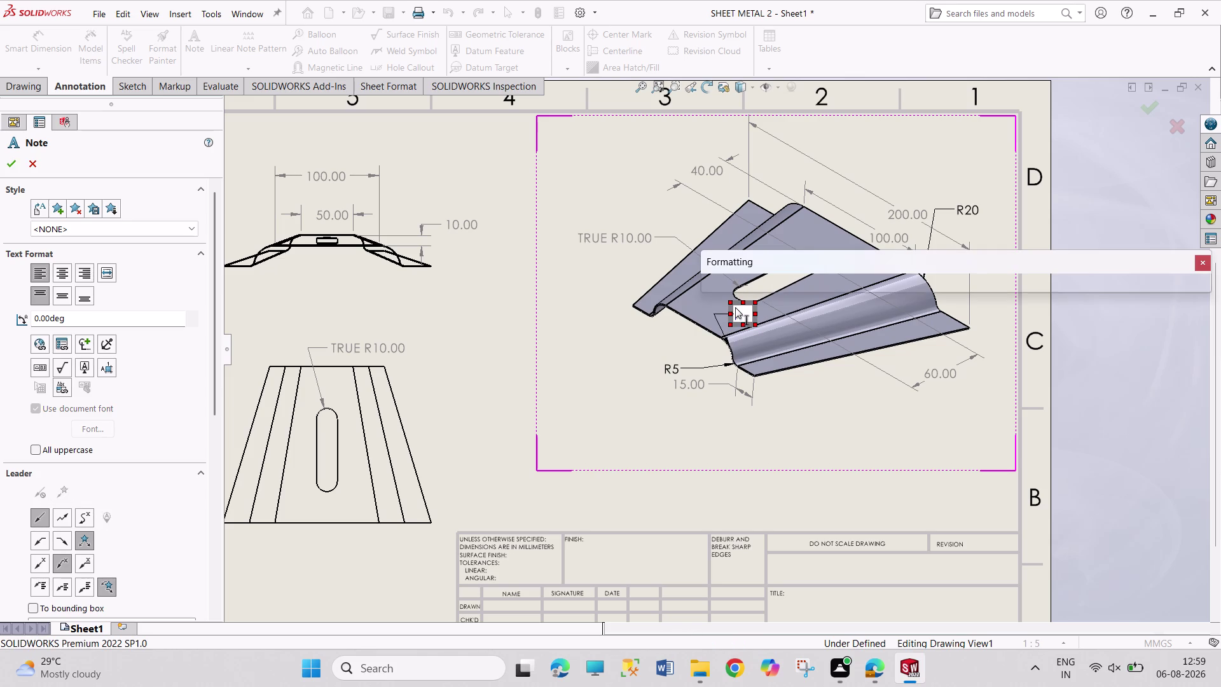
key(r)
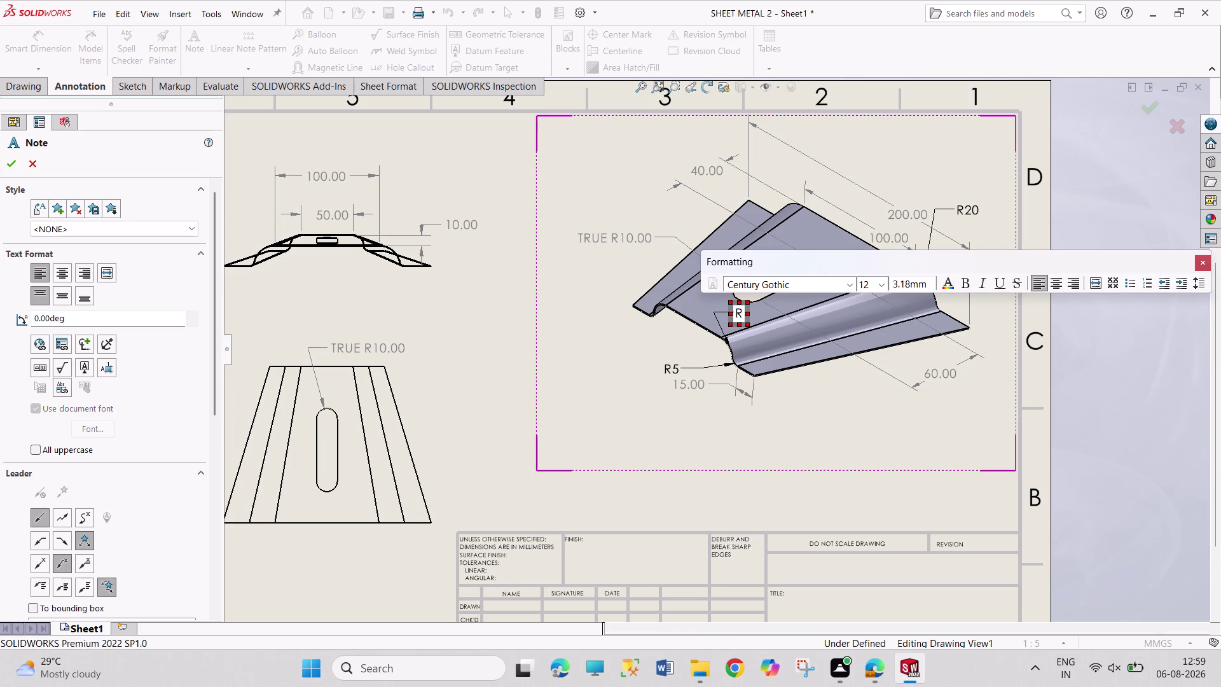
text(10)
key(Escape)
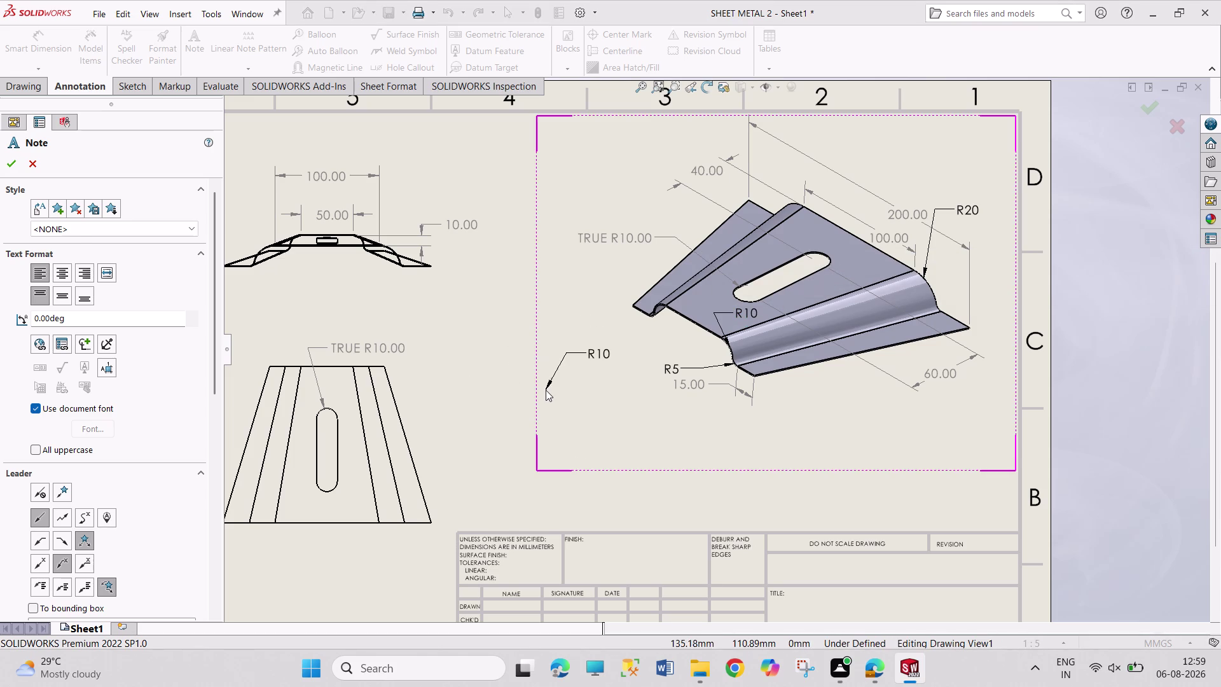
key(Escape)
Arrange the R10 note just above R5 beside the hem bend.
drag(671, 367, 739, 336)
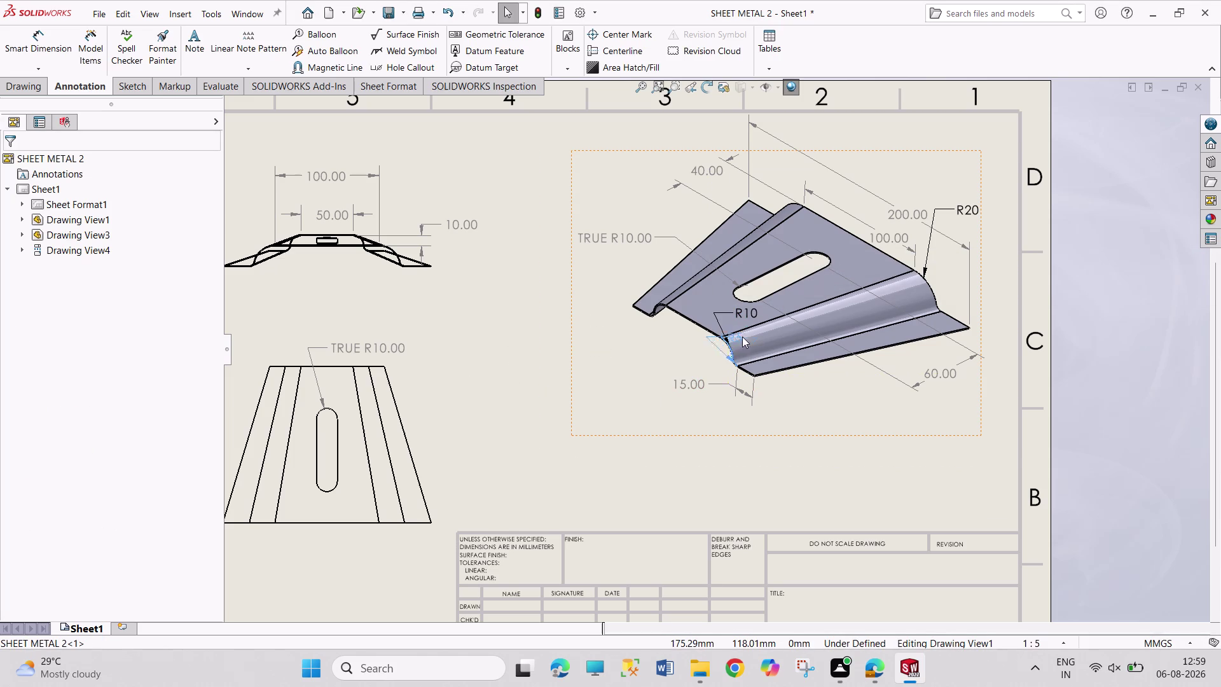
drag(740, 336, 783, 334)
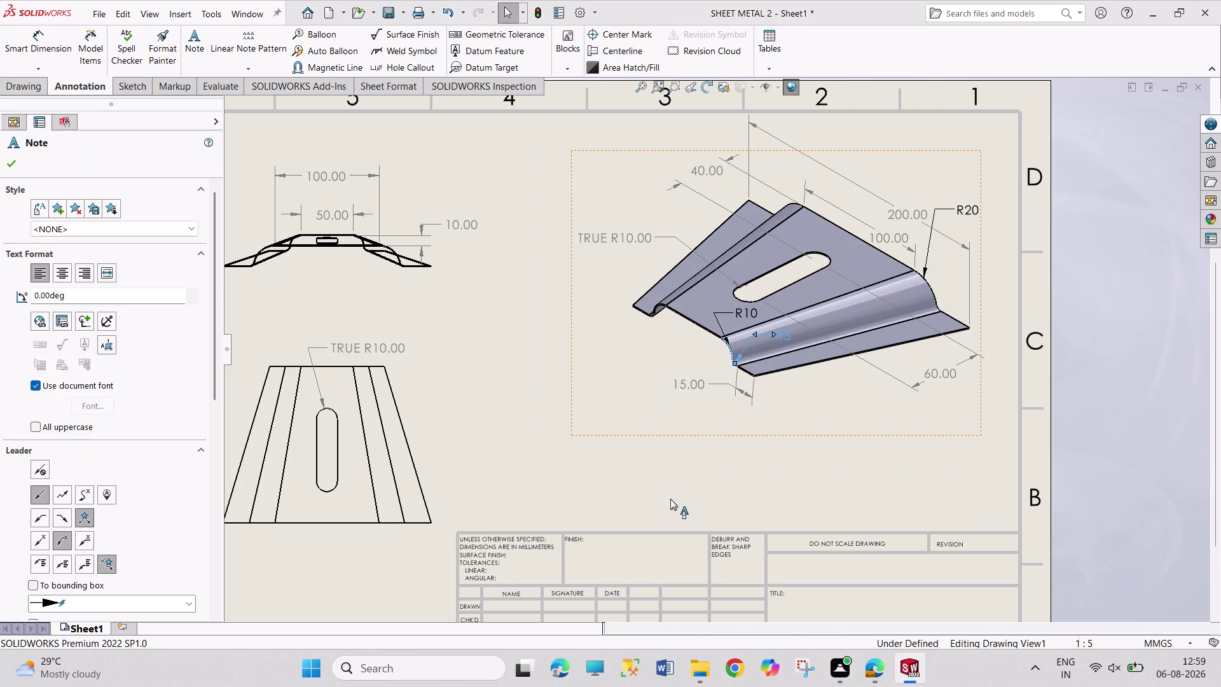
key(Escape)
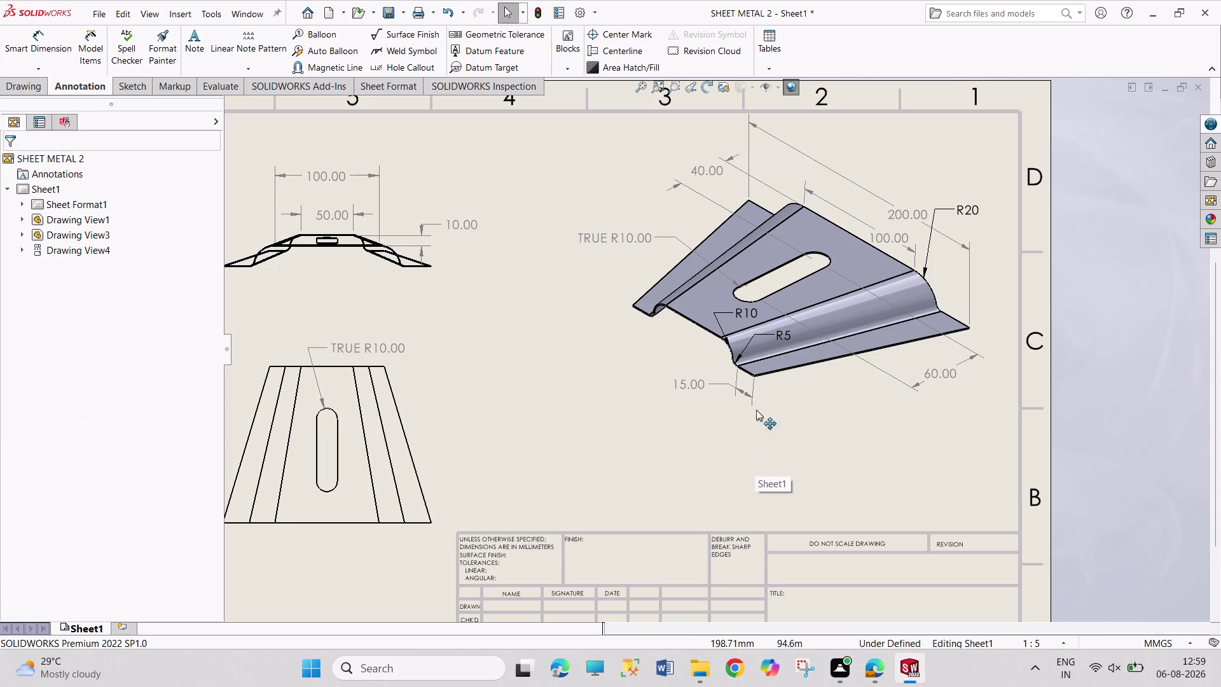
drag(752, 312, 784, 306)
key(Escape)
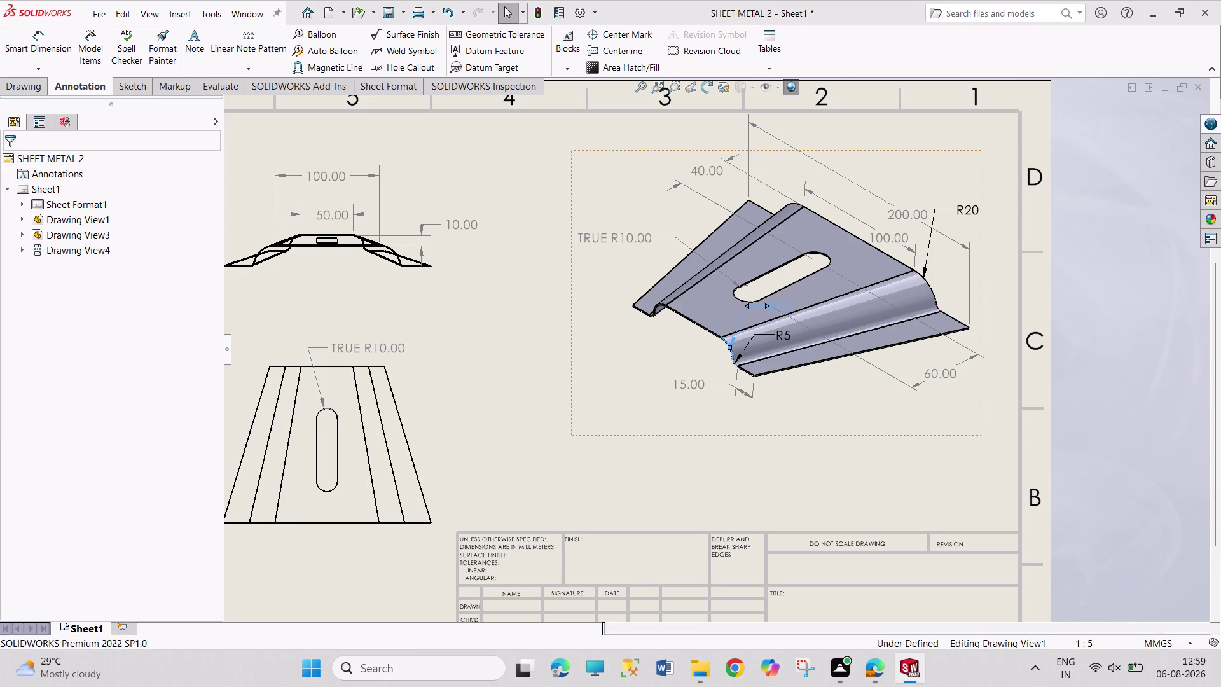
key(Escape)
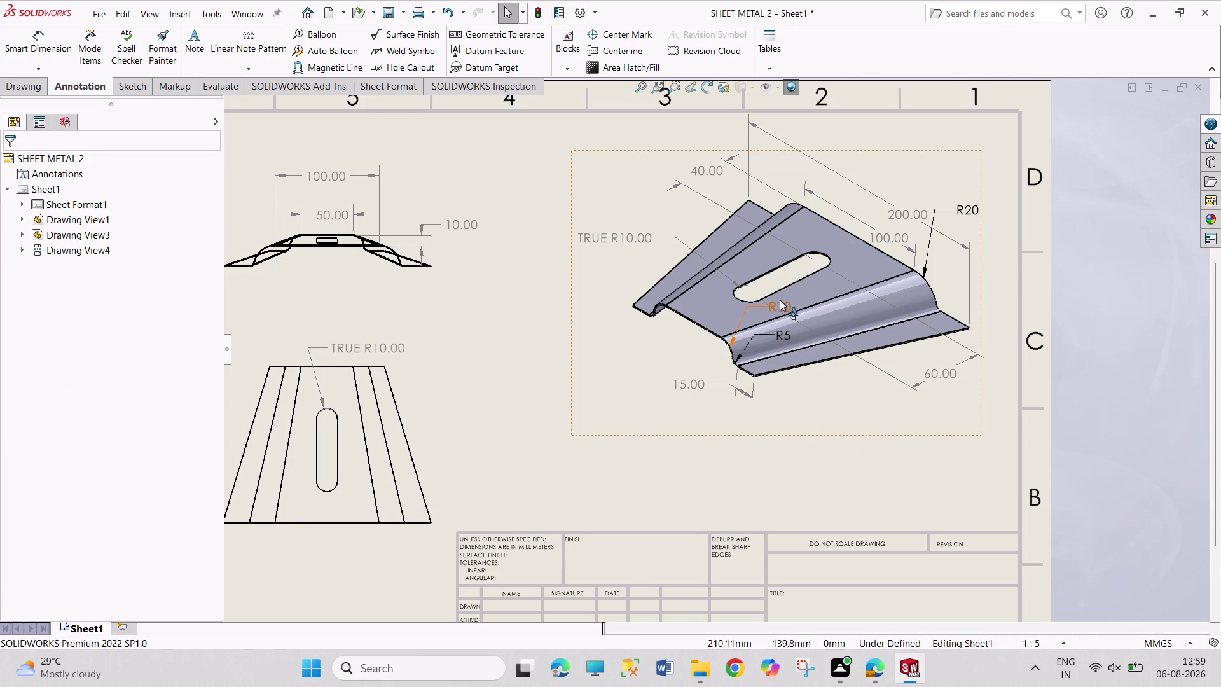
drag(779, 299, 759, 307)
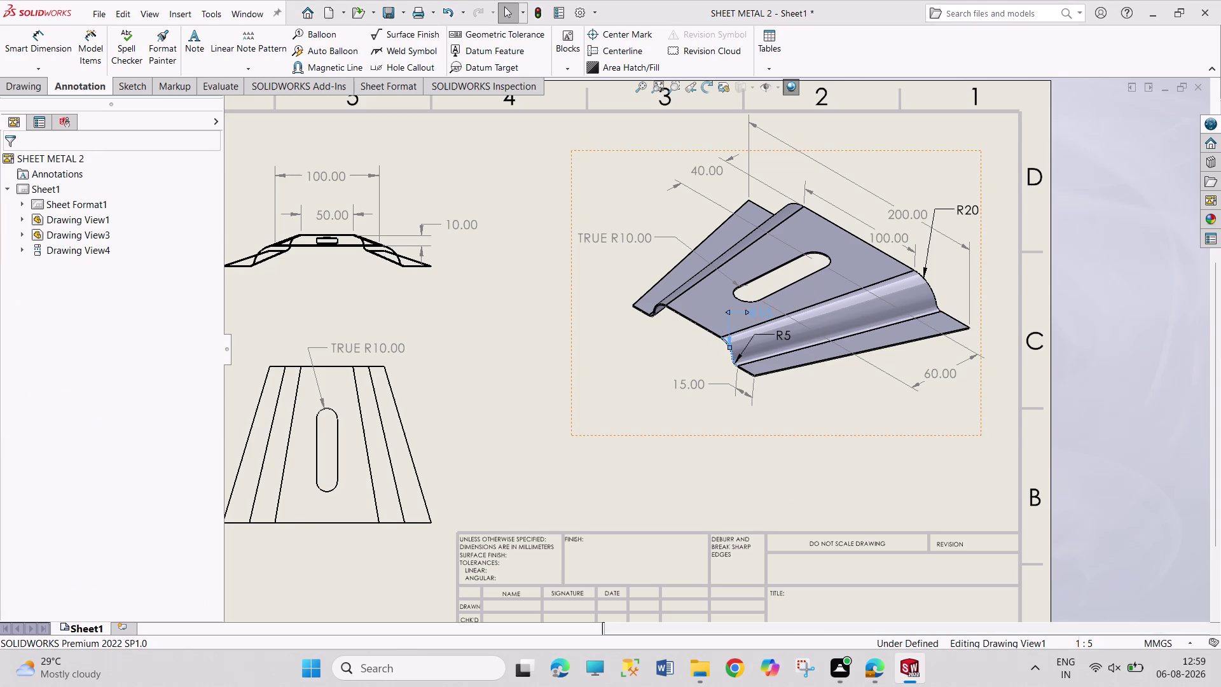
key(Escape)
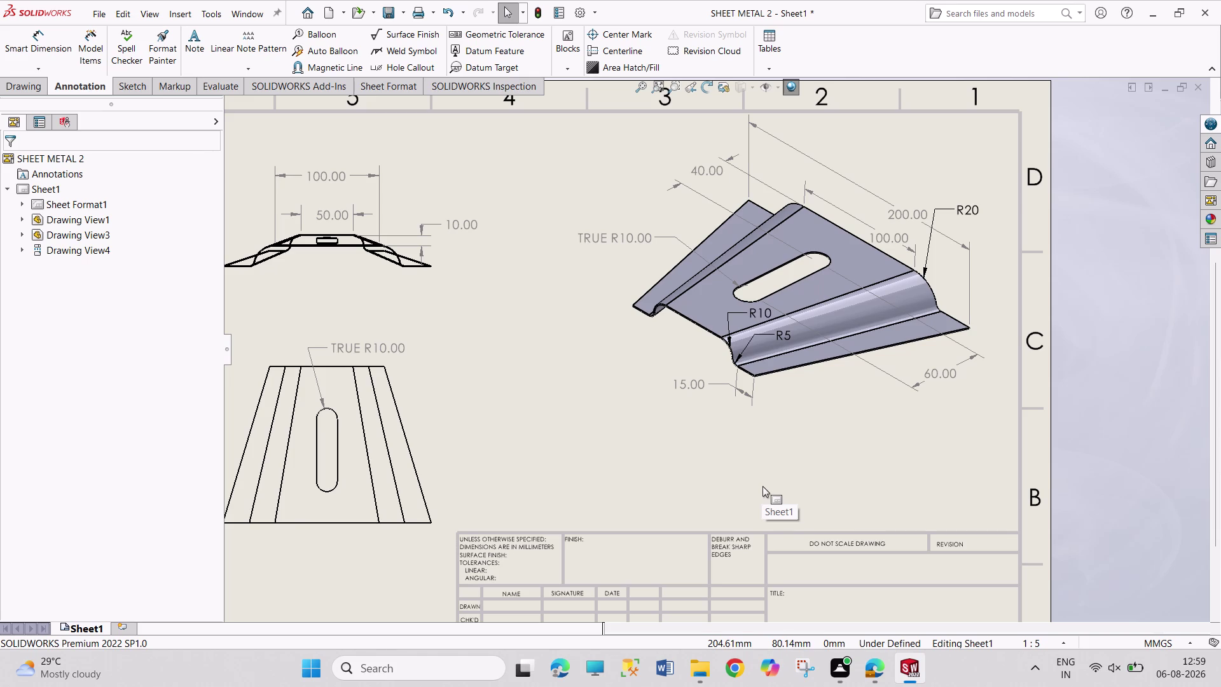
scroll(up, 3)
Place a FRONT VIEW label under the front view.
scroll(up, 3)
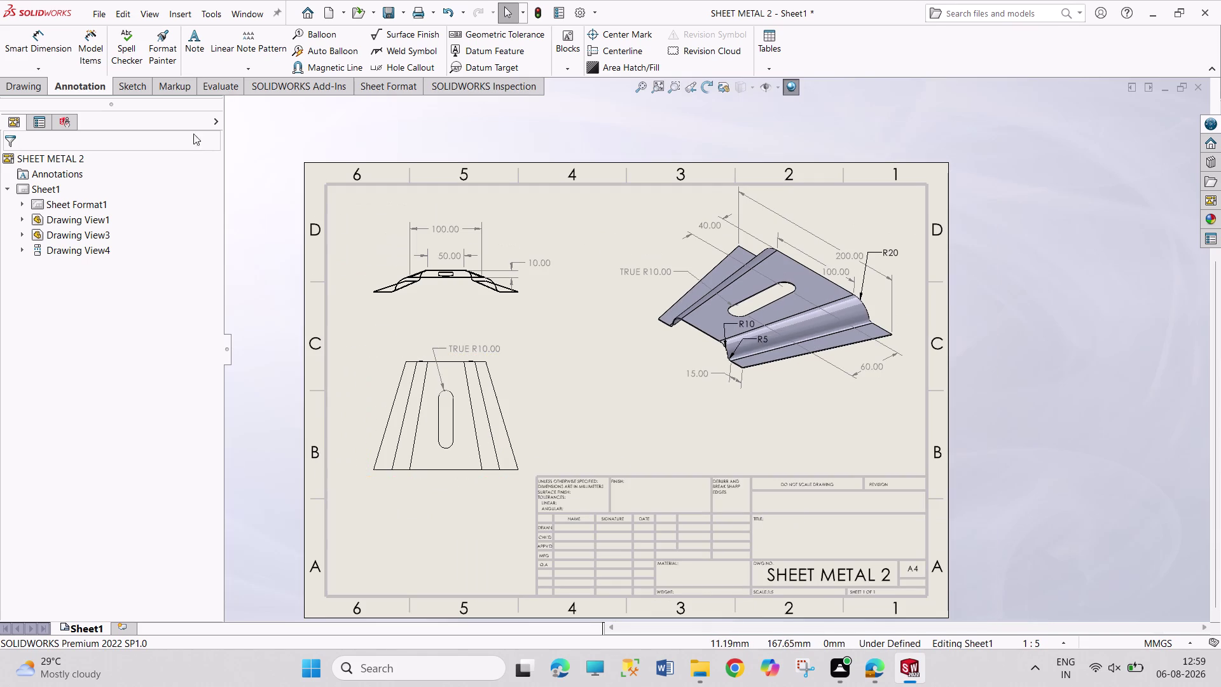
click(196, 48)
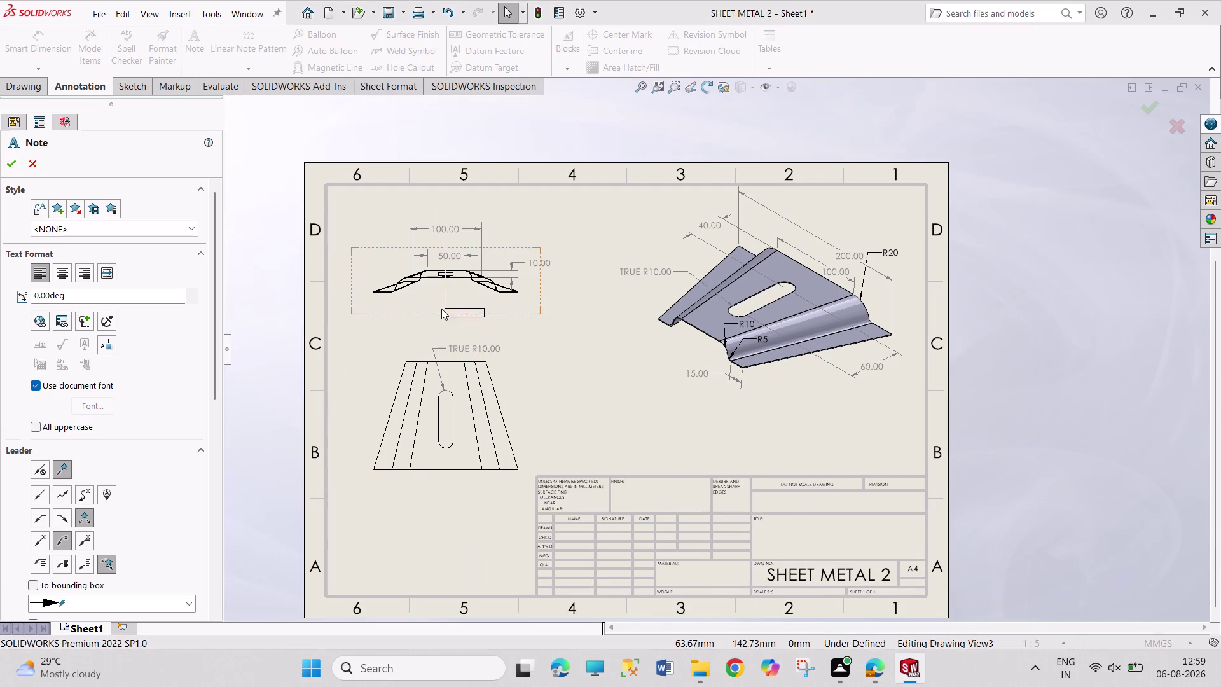
click(433, 301)
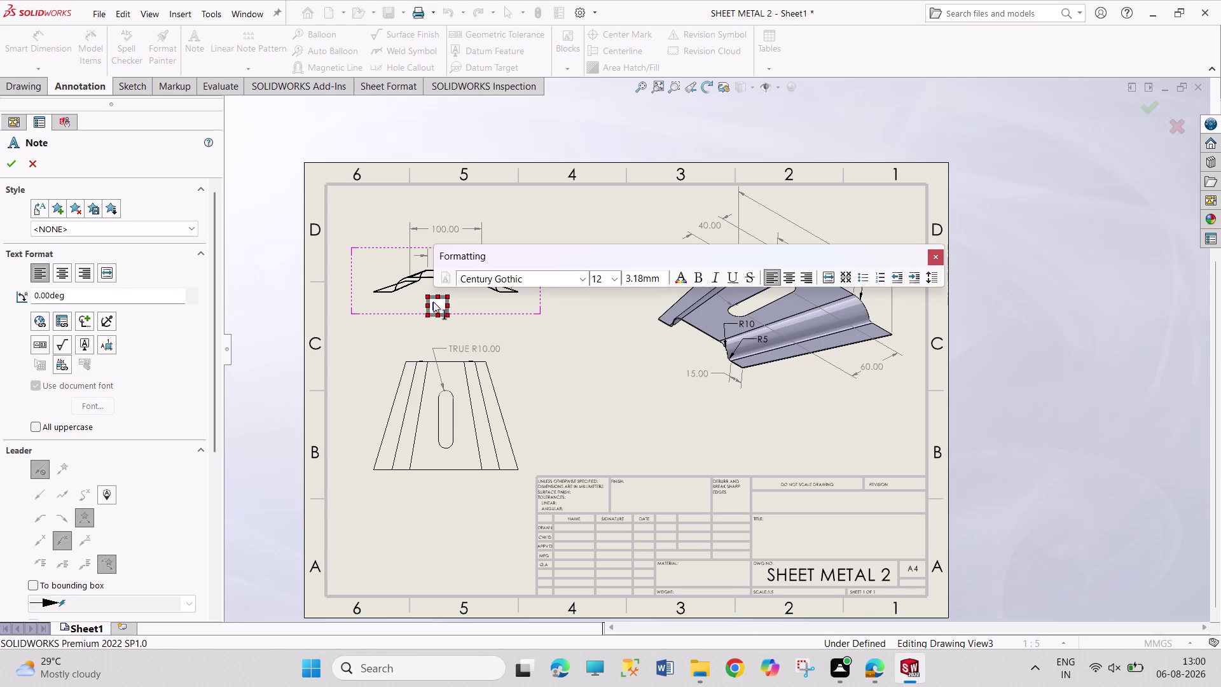
text(FRONT V)
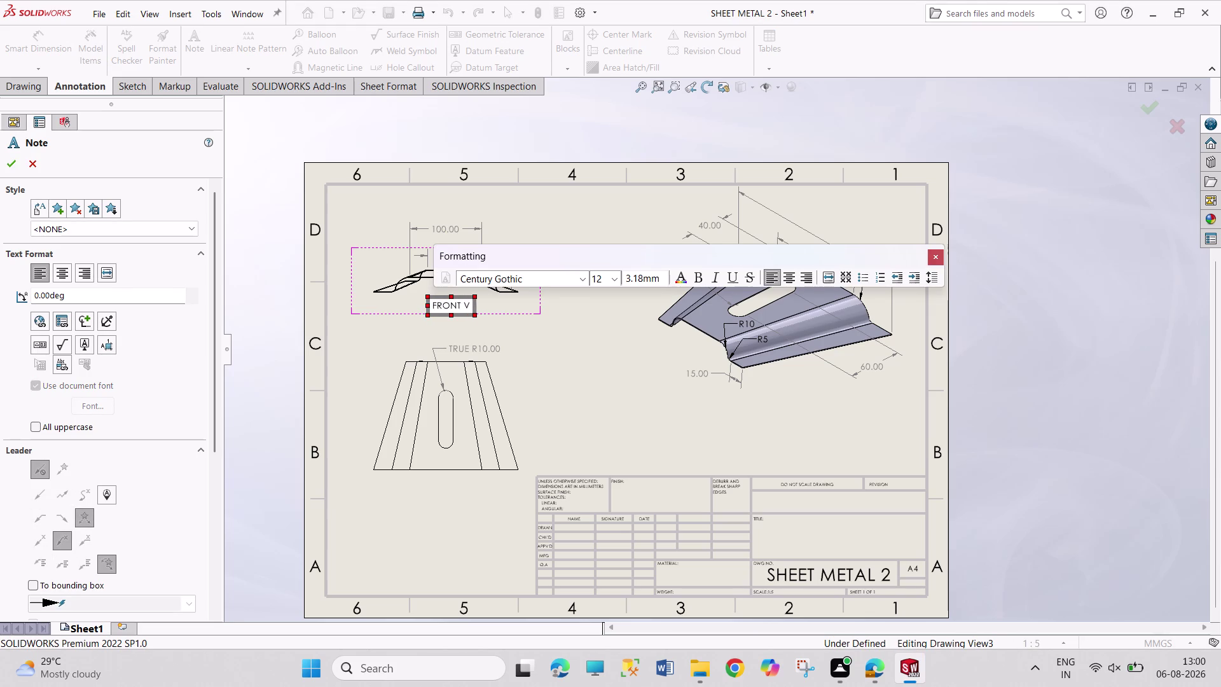
text(IEW)
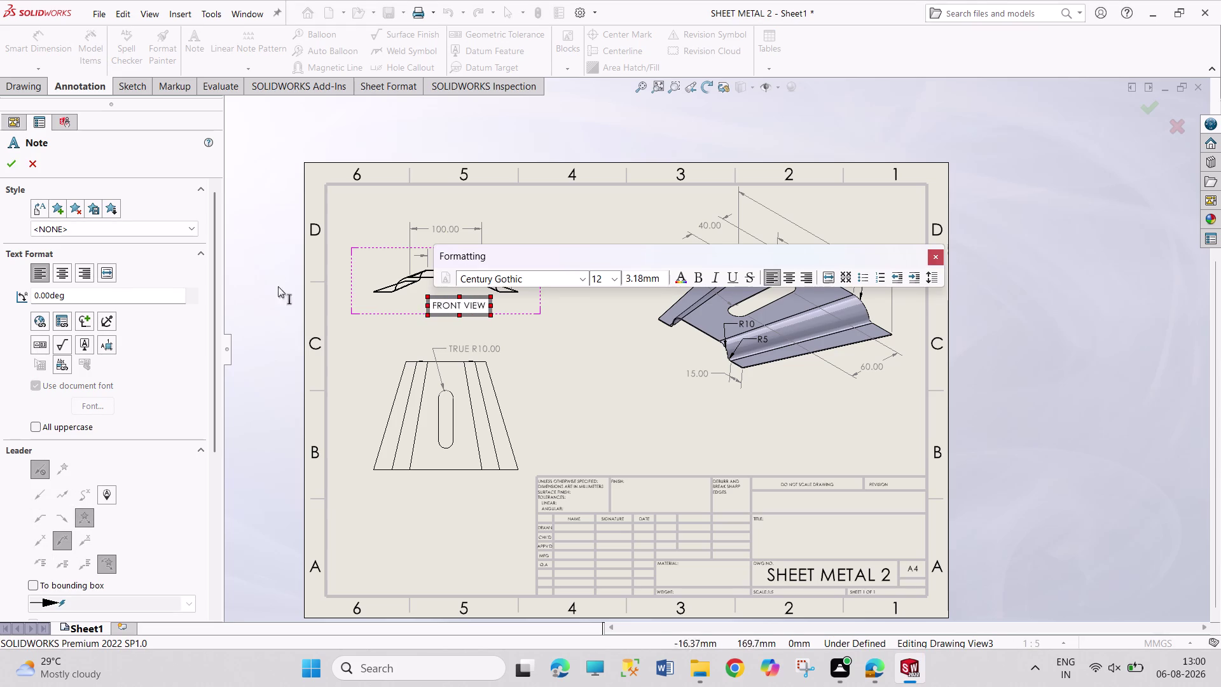
click(434, 492)
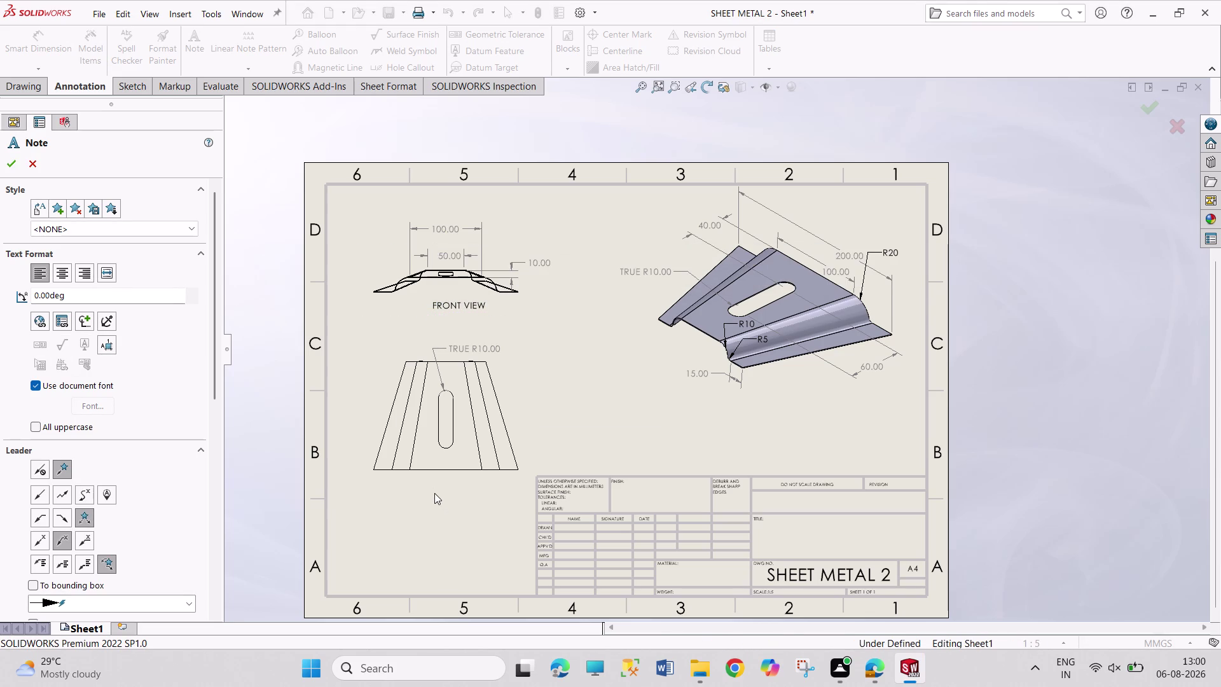
click(434, 493)
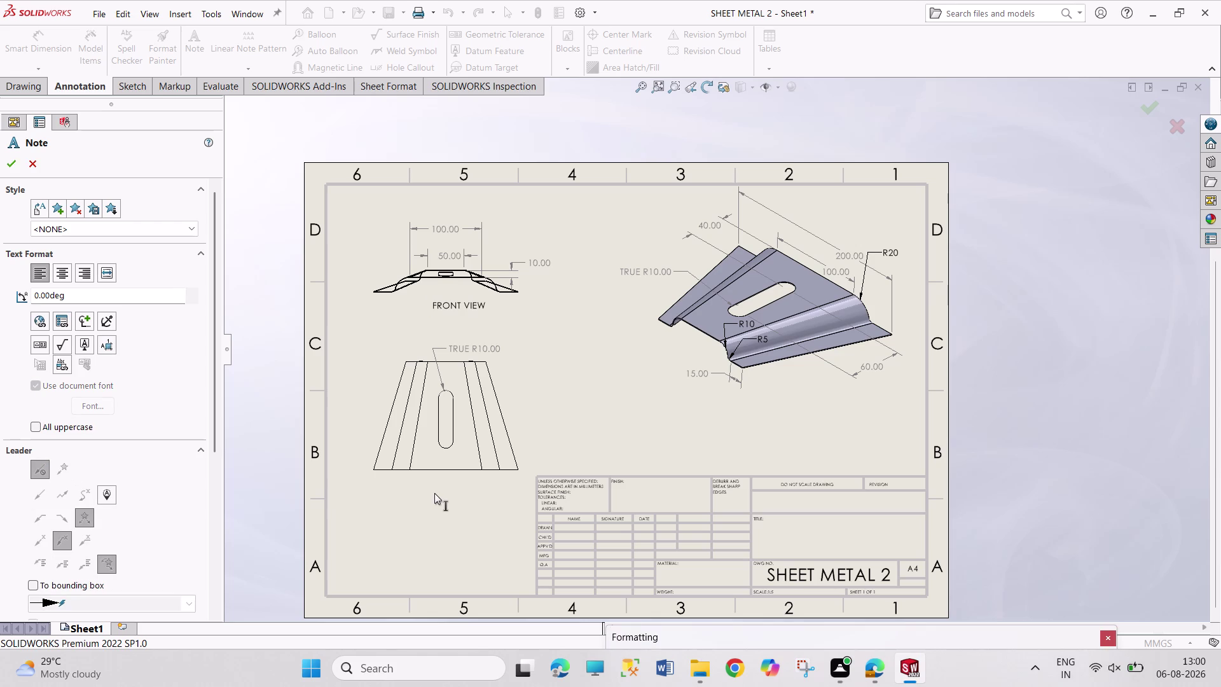
Place a TOP VIEW label under the top view.
click(437, 491)
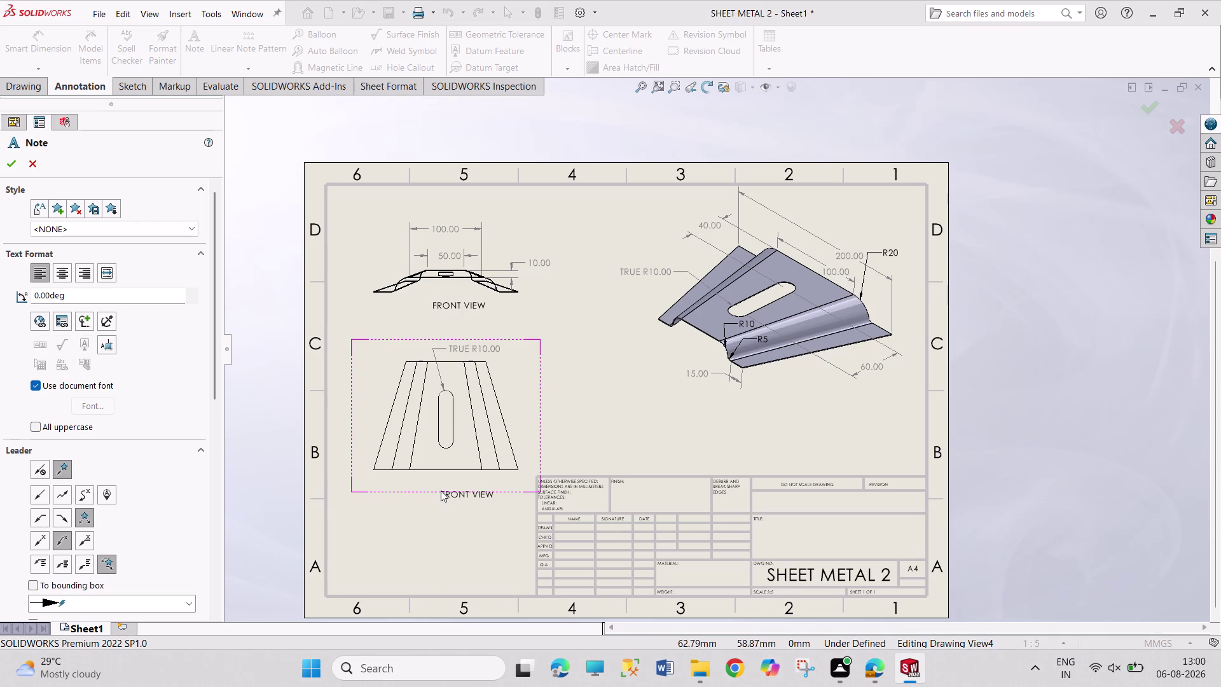
click(428, 483)
text(TP)
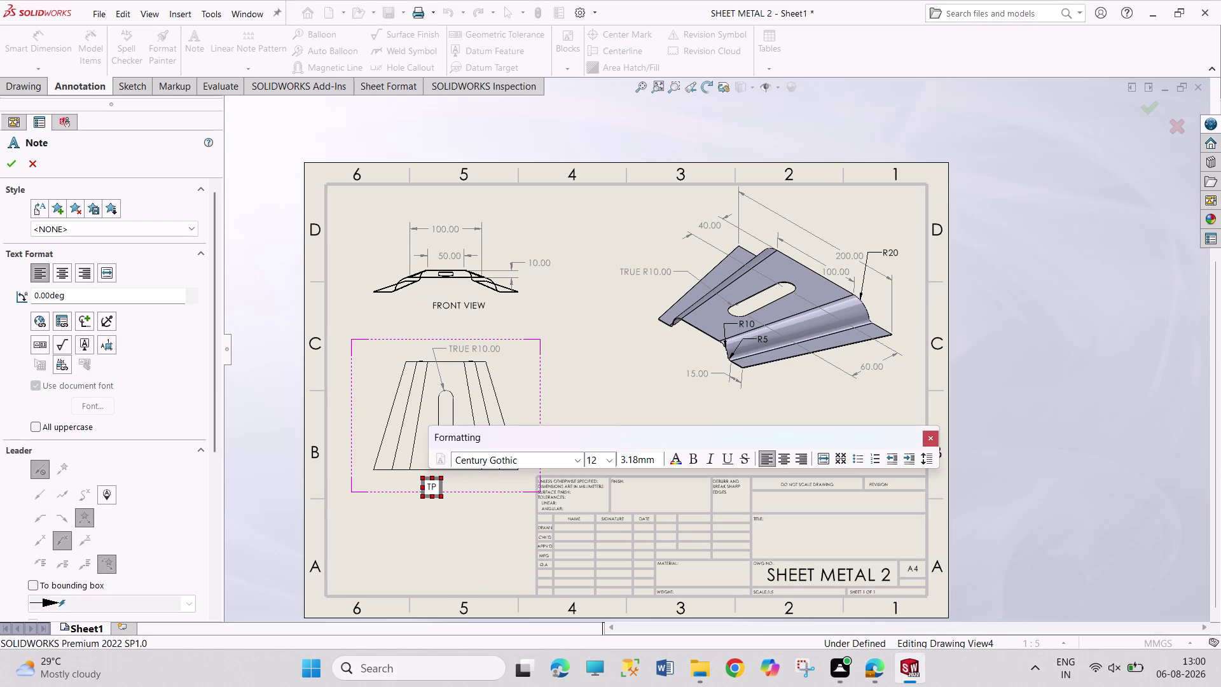
key(BackSpace)
text(OP)
key(space)
text(VIEW)
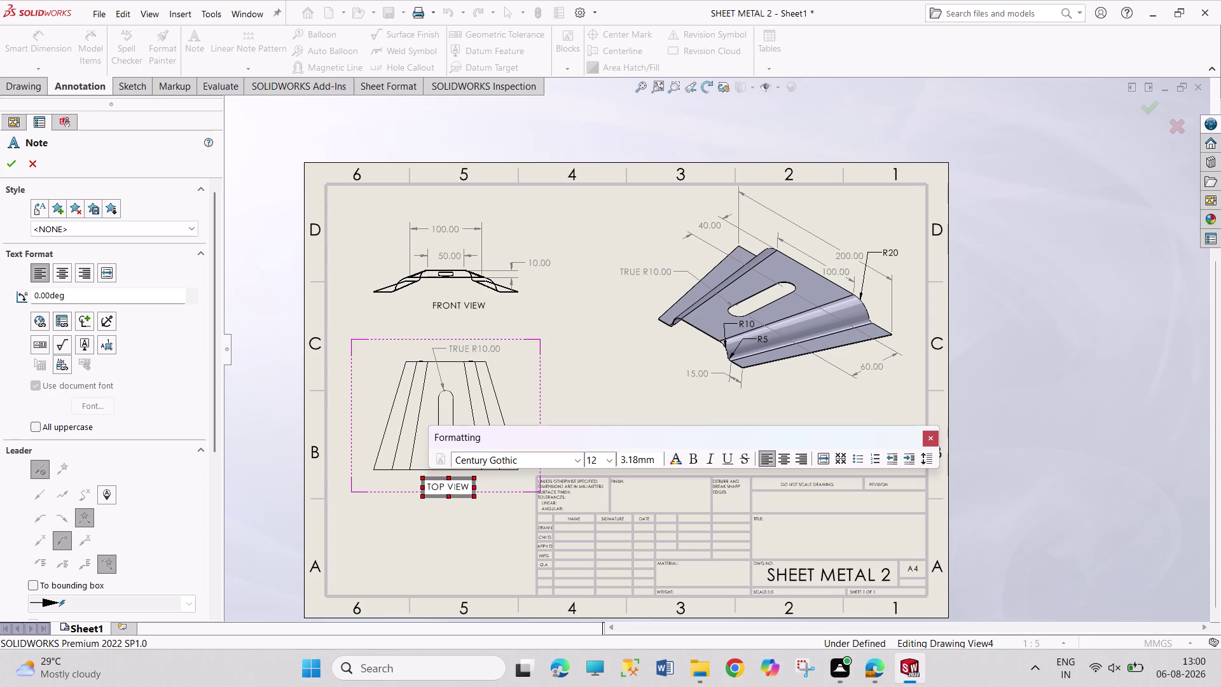
click(760, 396)
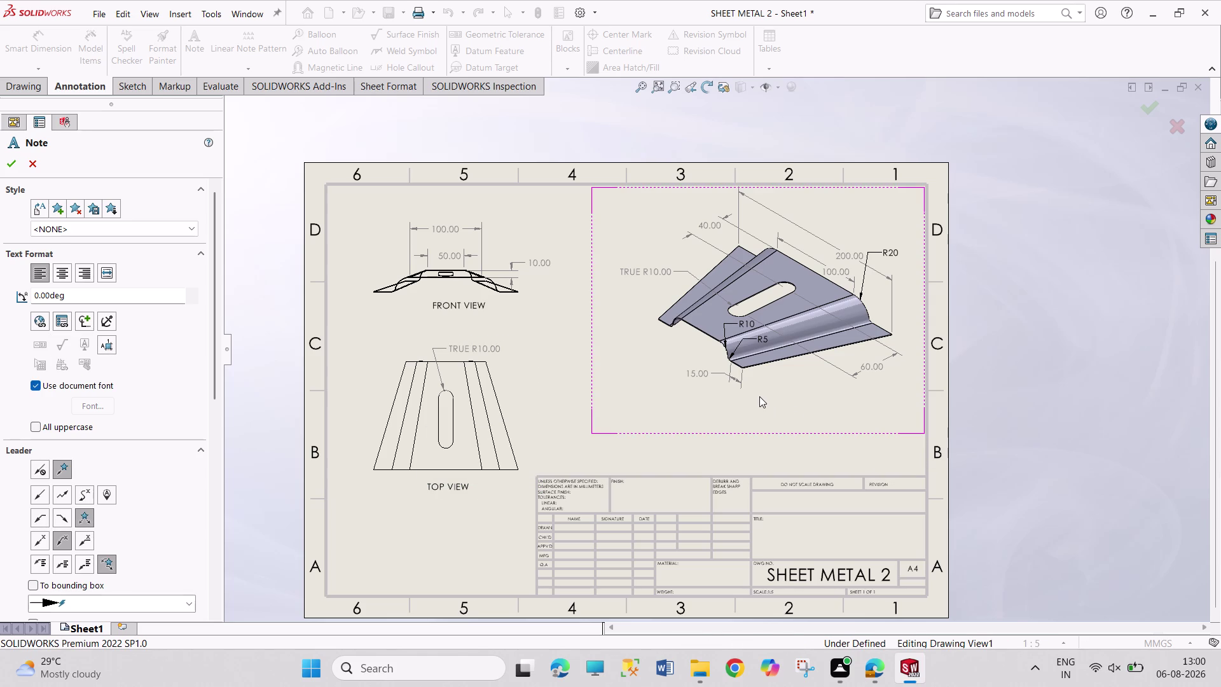
Place an ISO METRIC VIEW label under the isometric view.
click(759, 408)
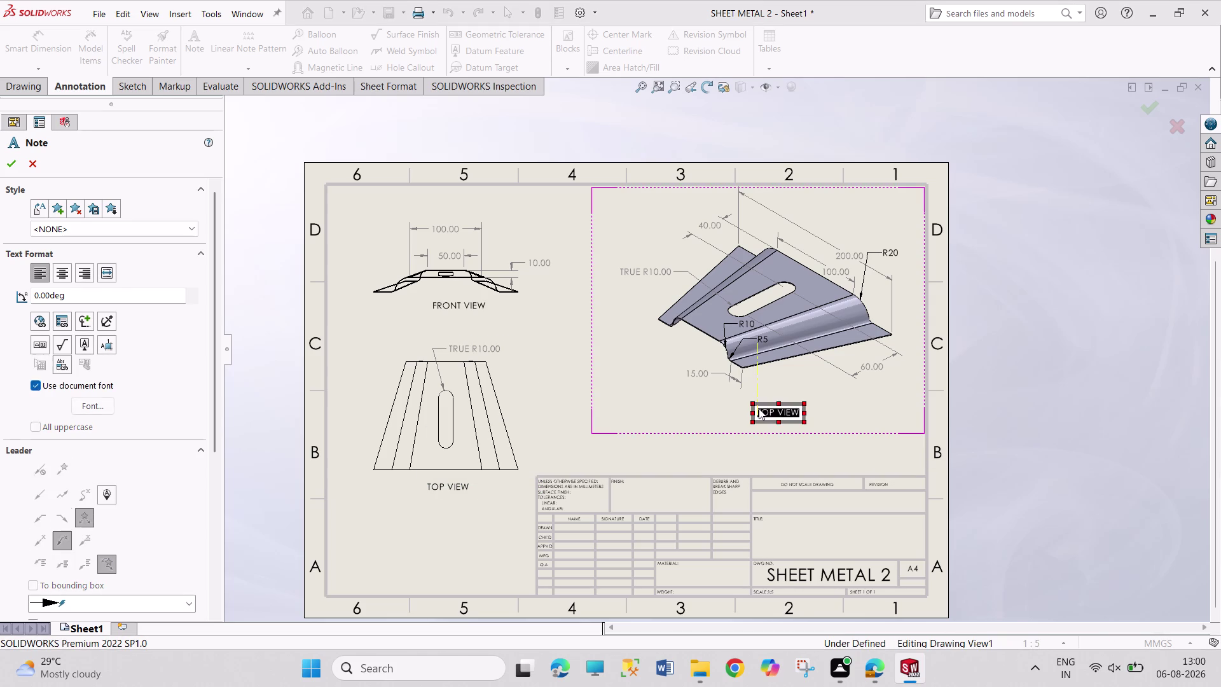
text(ISO MET)
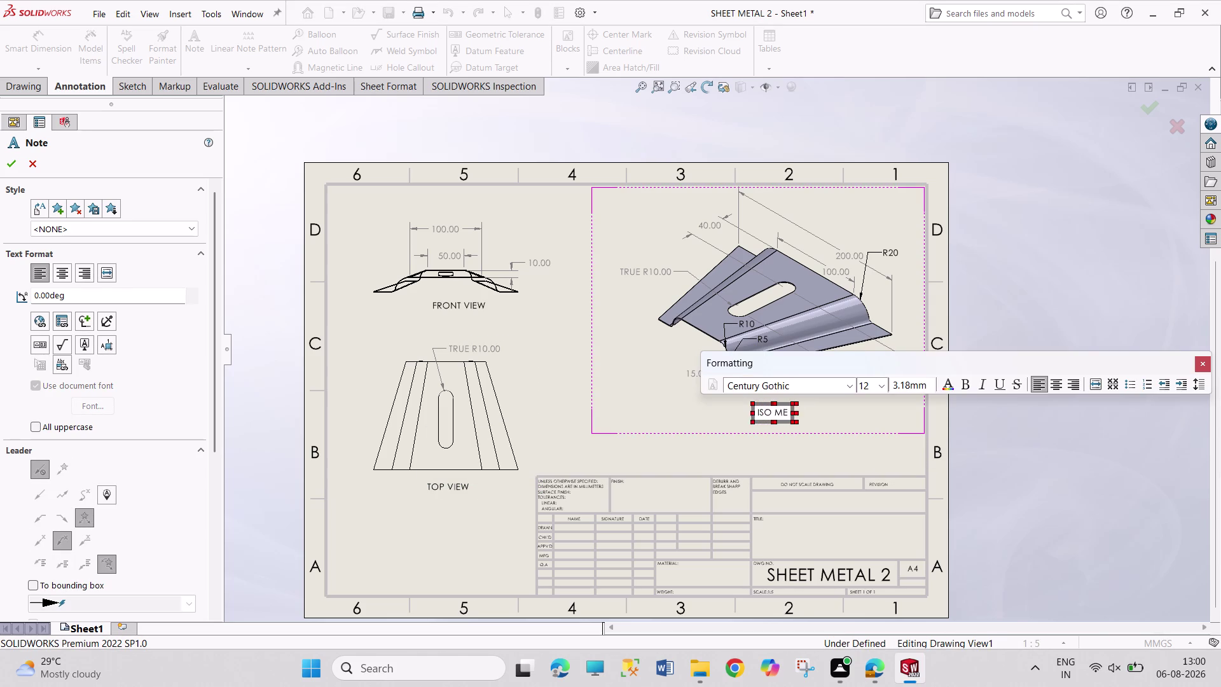
text(RIC VI)
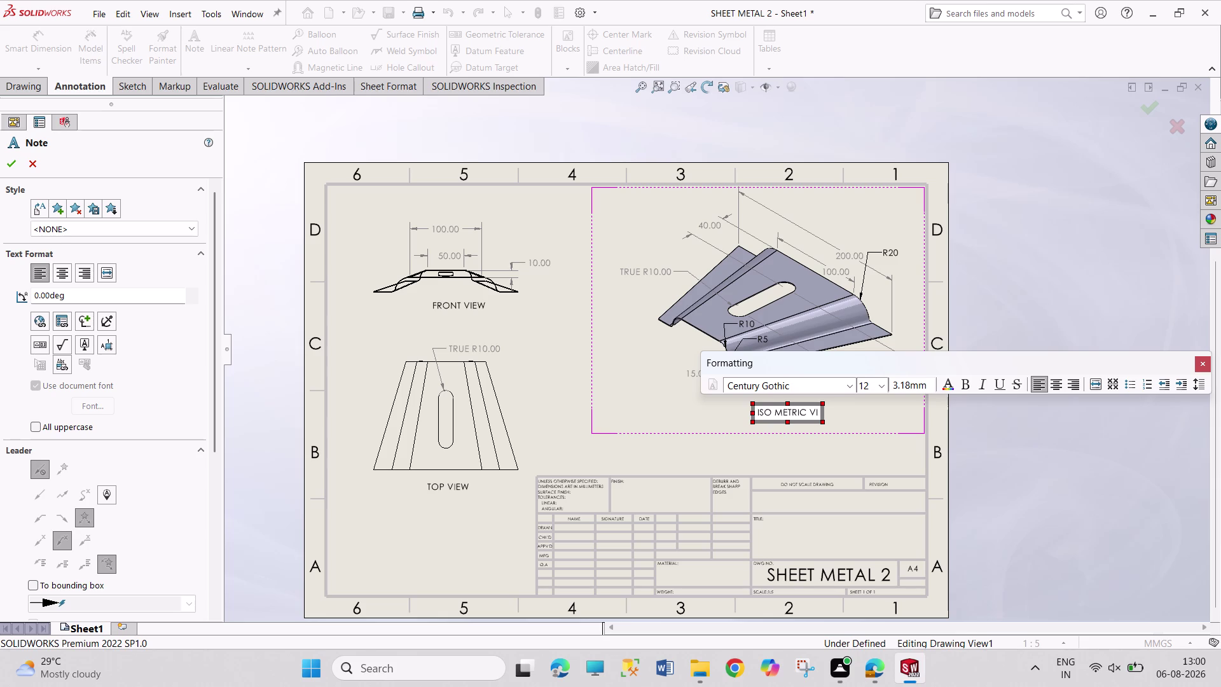
text(EW)
key(Escape)
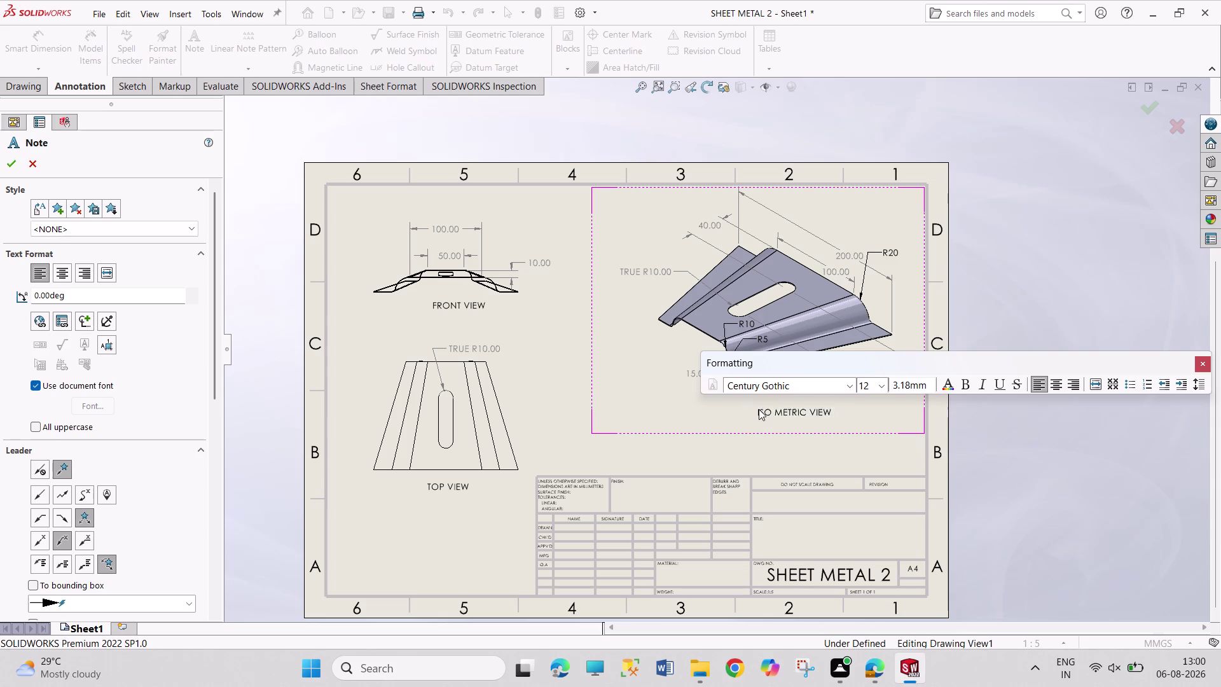
key(Escape)
key(Escape)
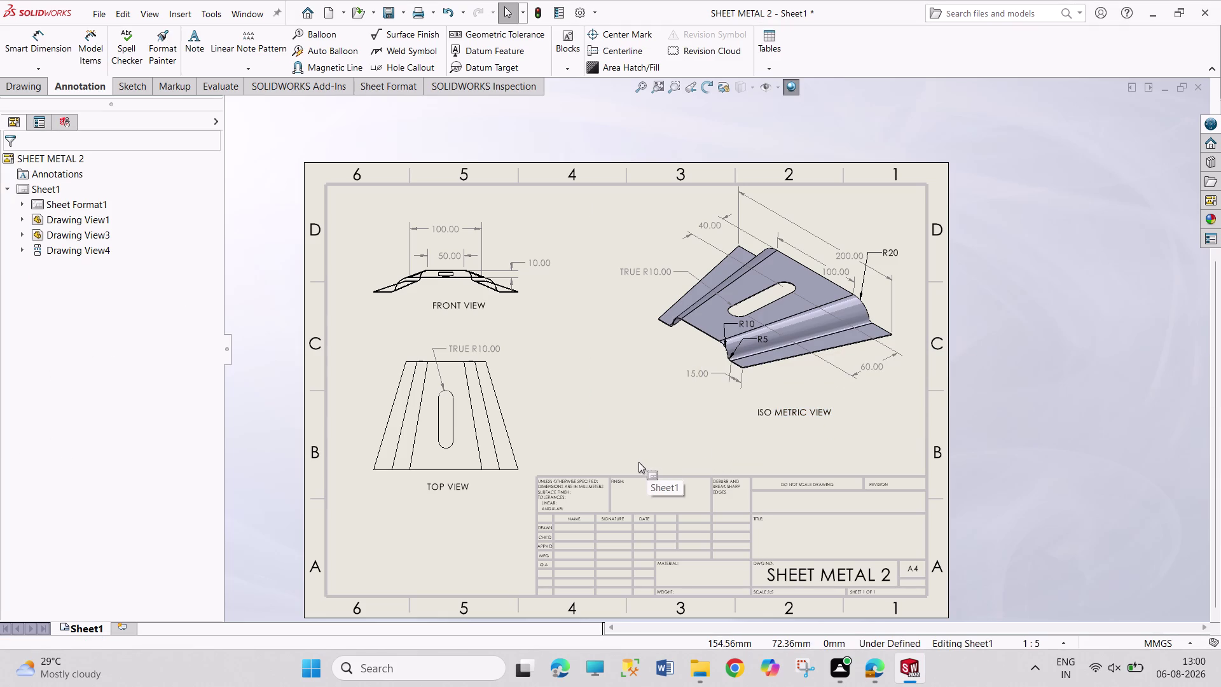
key(Escape)
Choose Edit Sheet Format from Sheet1's context menu and zoom toward the title block.
key(Escape)
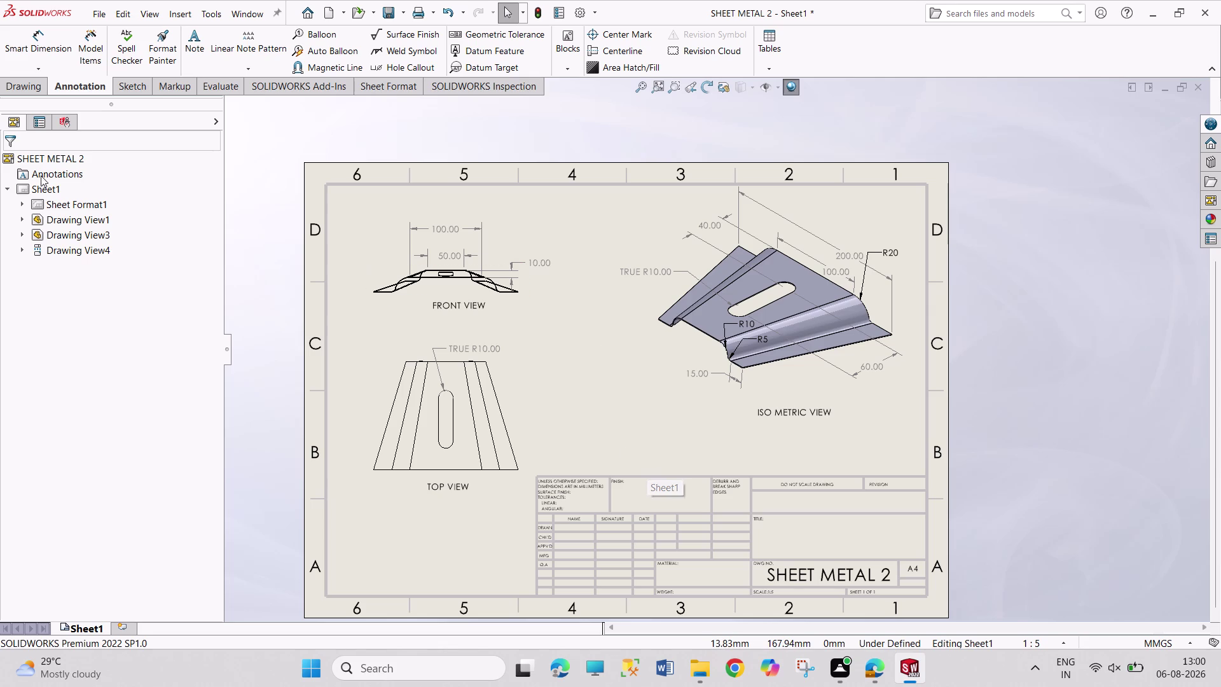
right_click(37, 194)
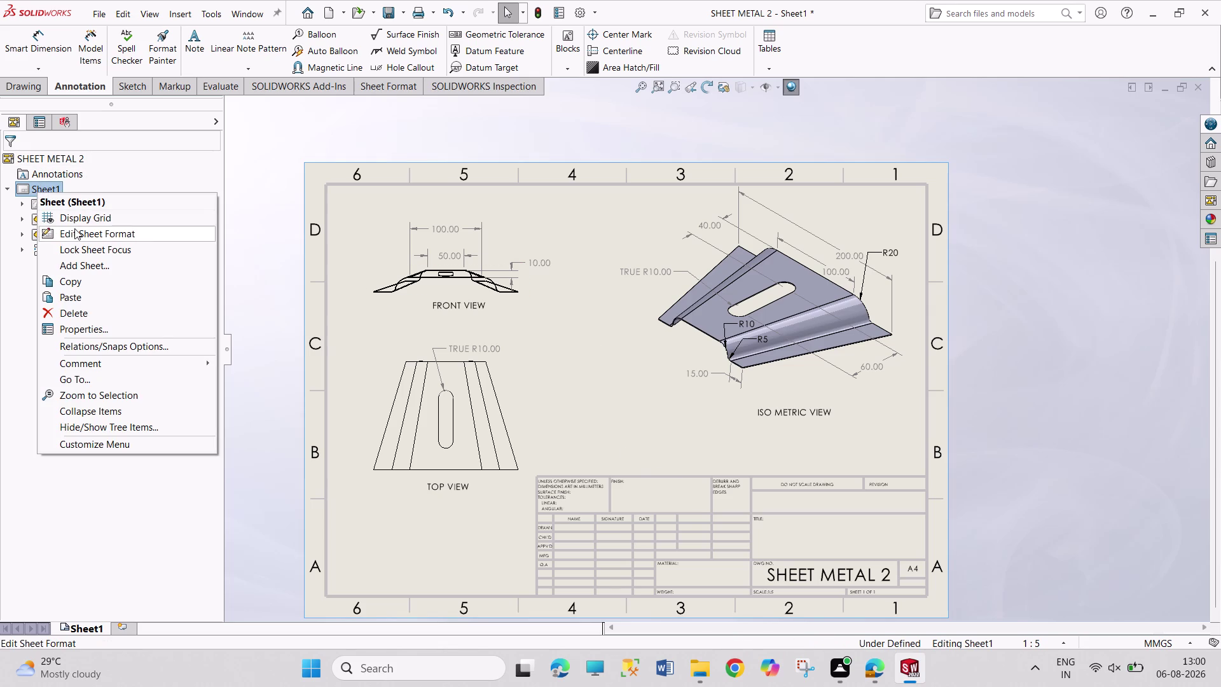
click(77, 232)
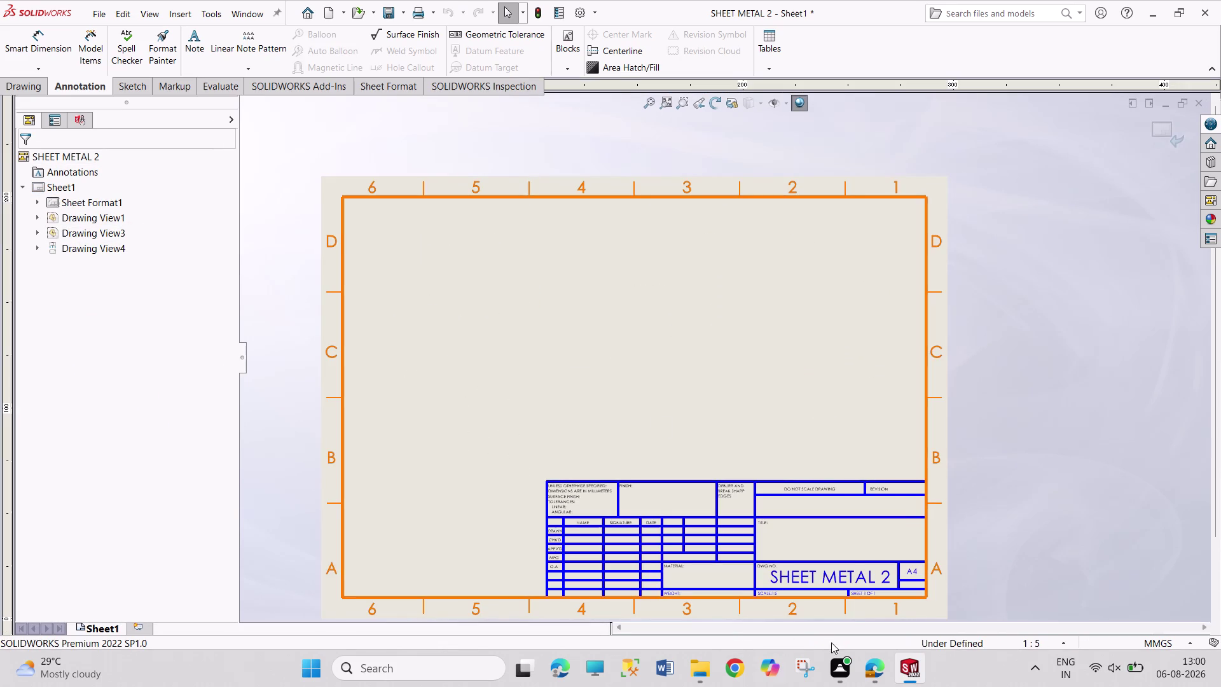
scroll(down, 3)
scroll(down, 3)
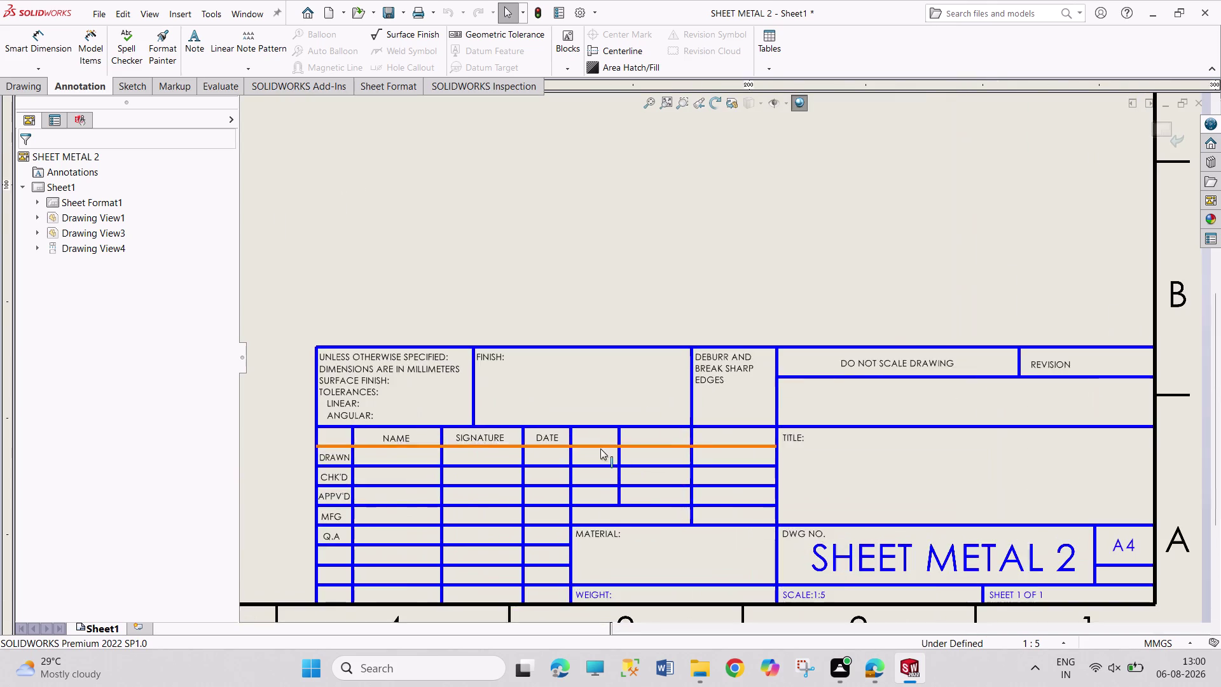
scroll(down, 3)
Enter SHEET METAL as the title-block title.
click(377, 452)
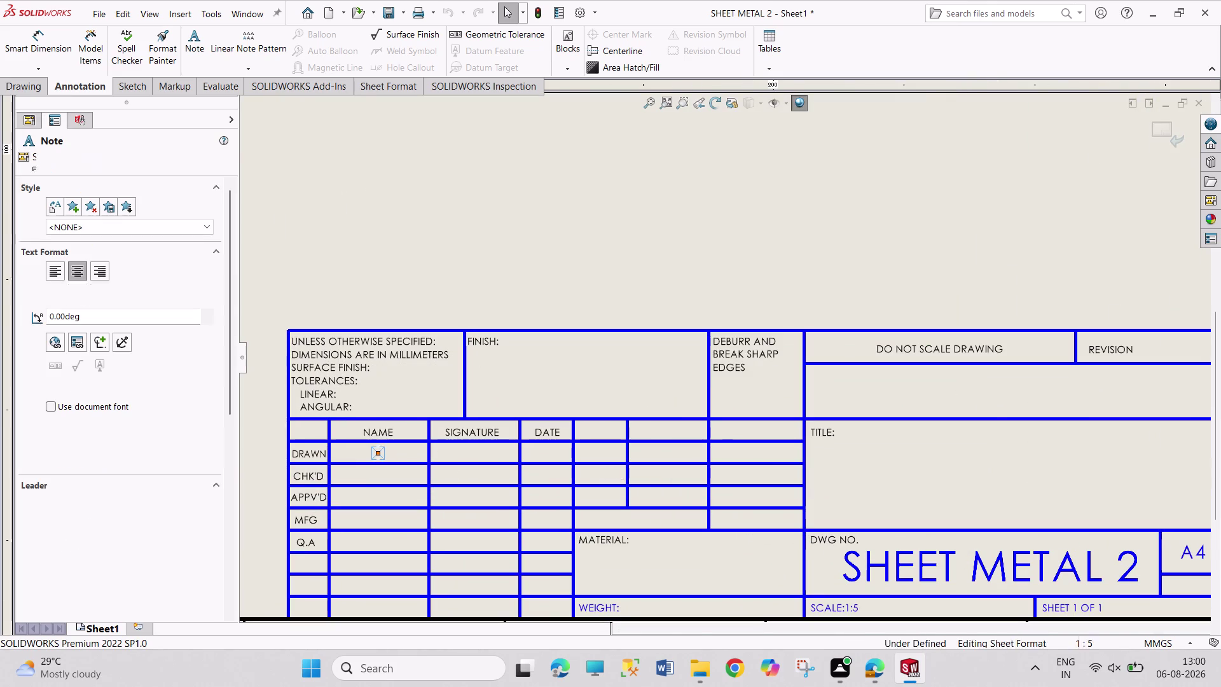
click(952, 474)
double_click(952, 475)
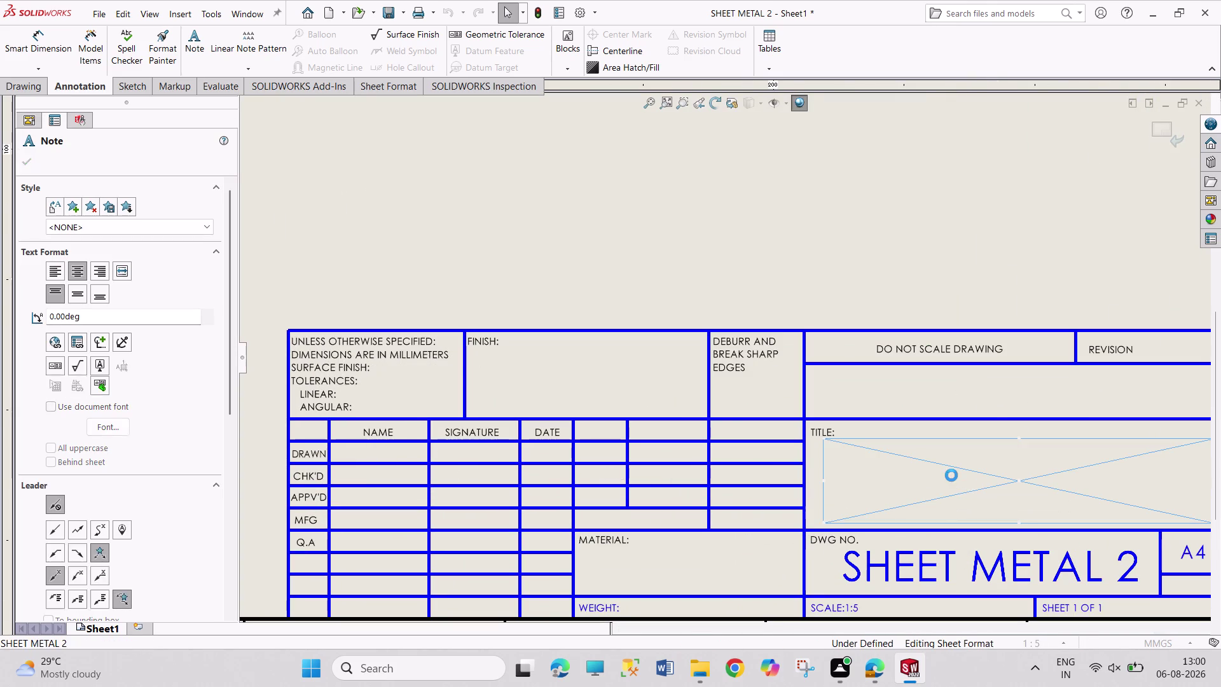
text(SHEET)
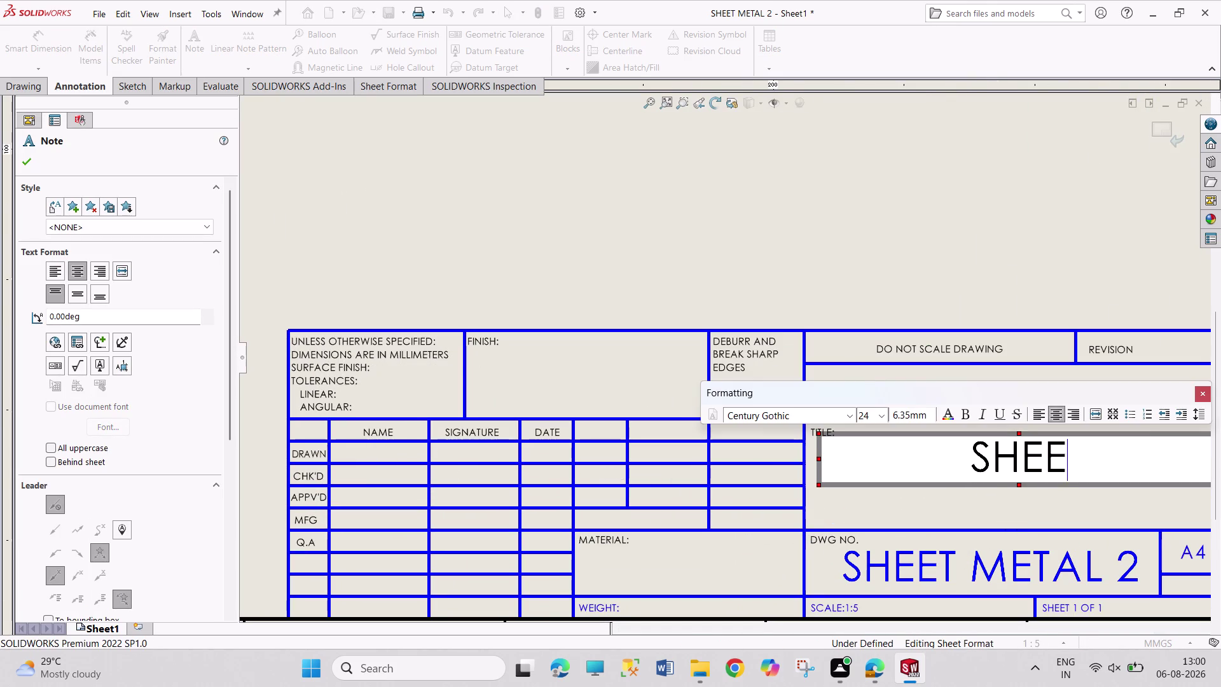
key(space)
text(ME)
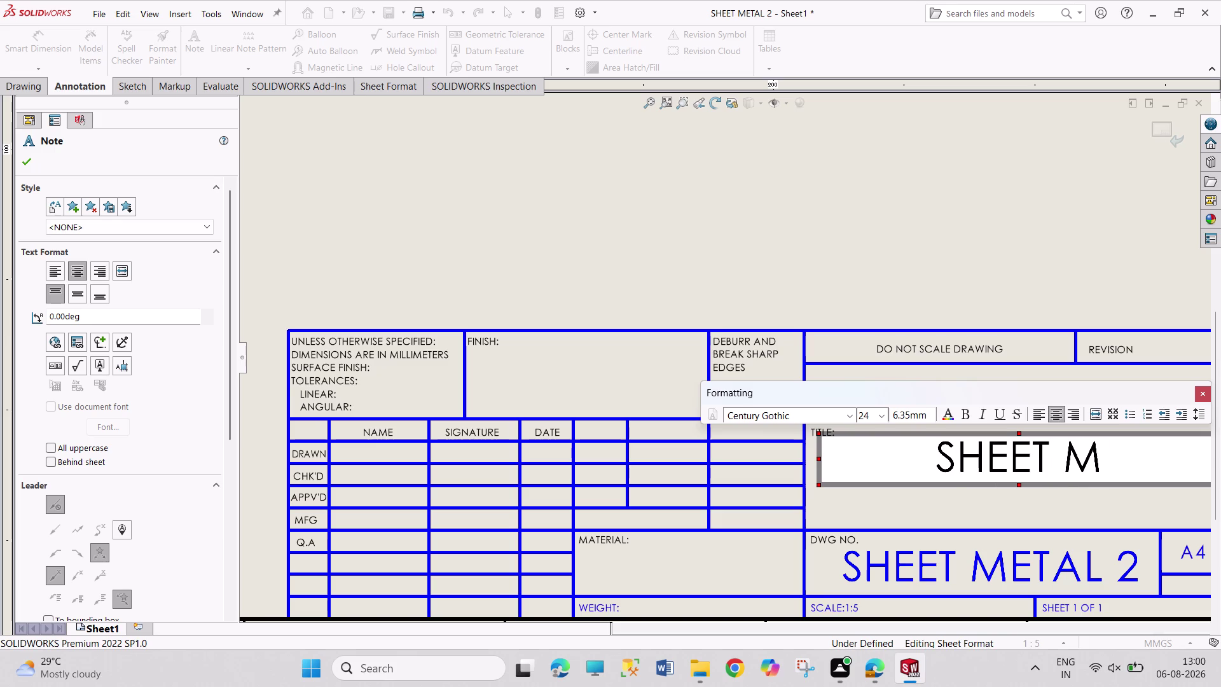
text(TAL)
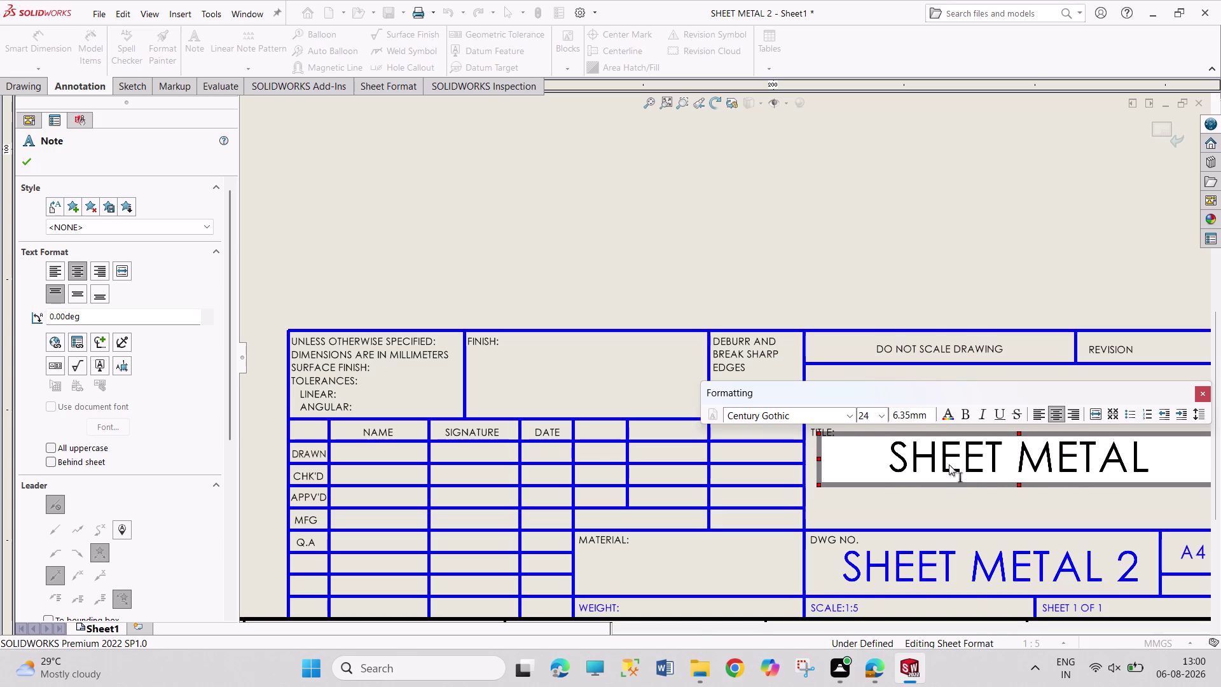
scroll(up, 3)
scroll(down, 3)
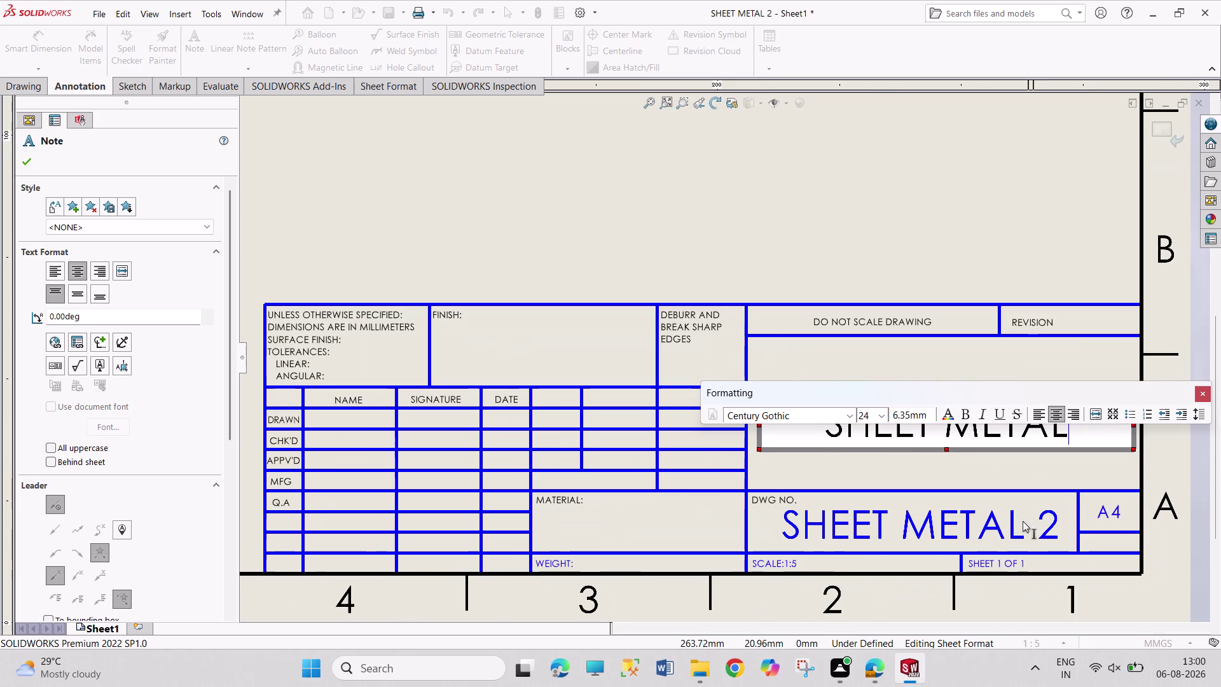
Append the word SHEET to the drawing number and set its size to 16.
double_click(938, 523)
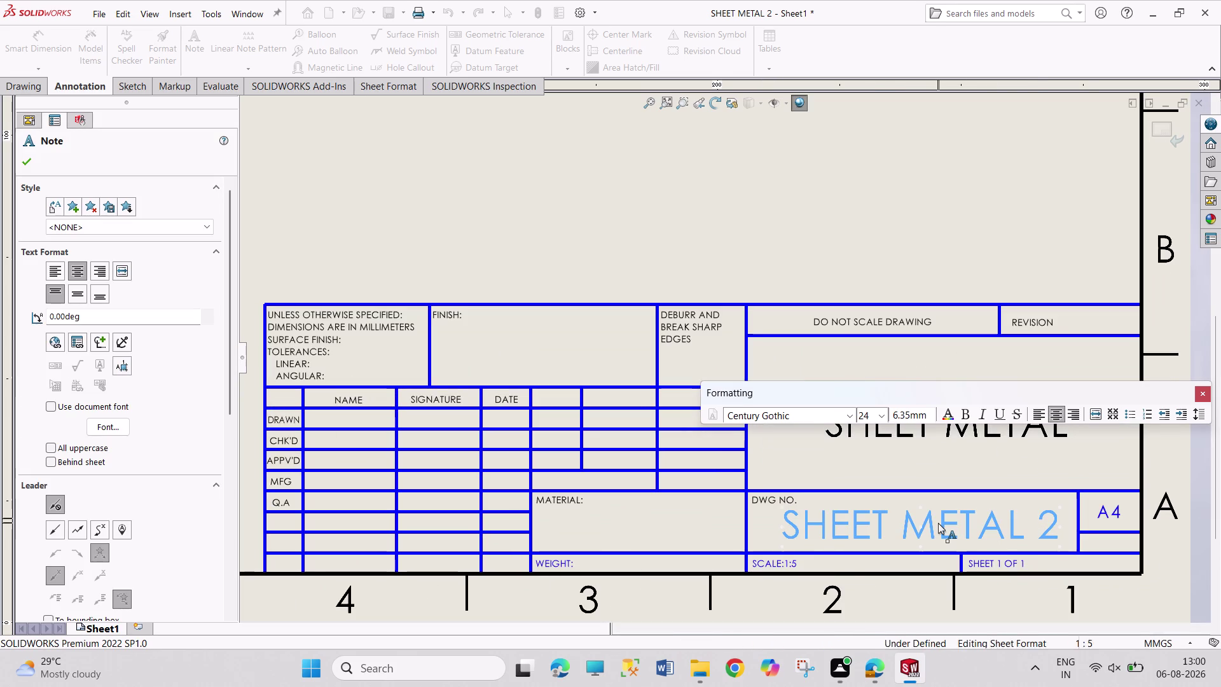
double_click(938, 522)
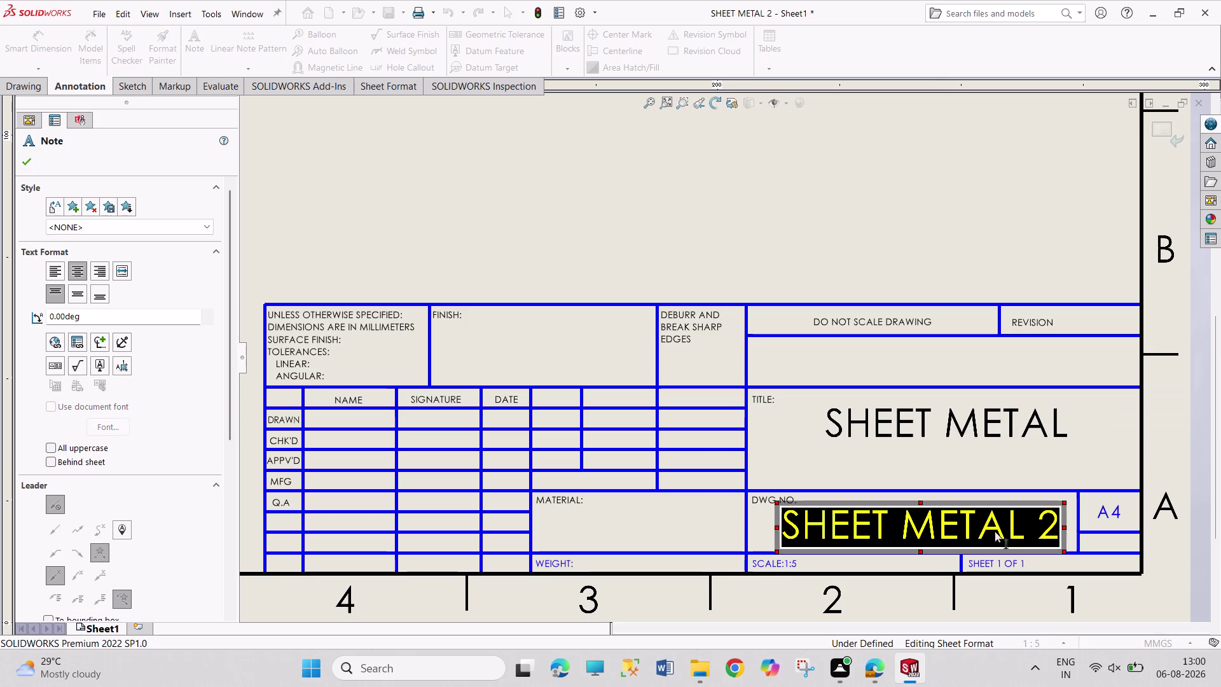
click(1033, 529)
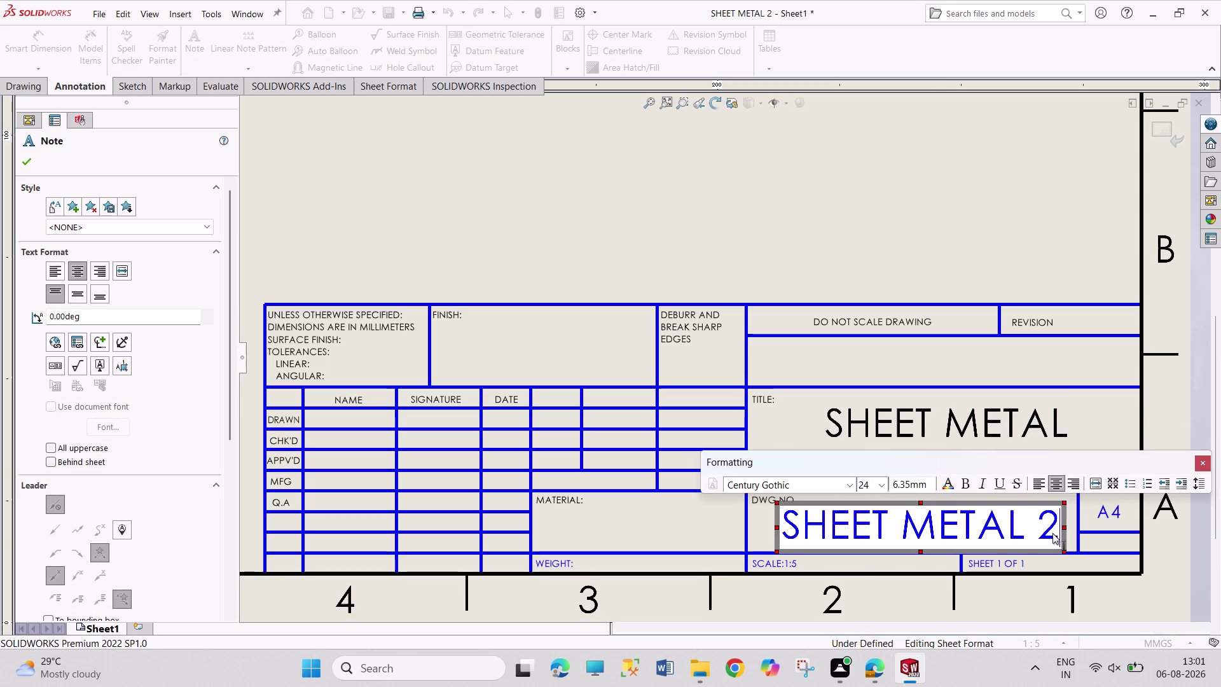
key(space)
text(SH)
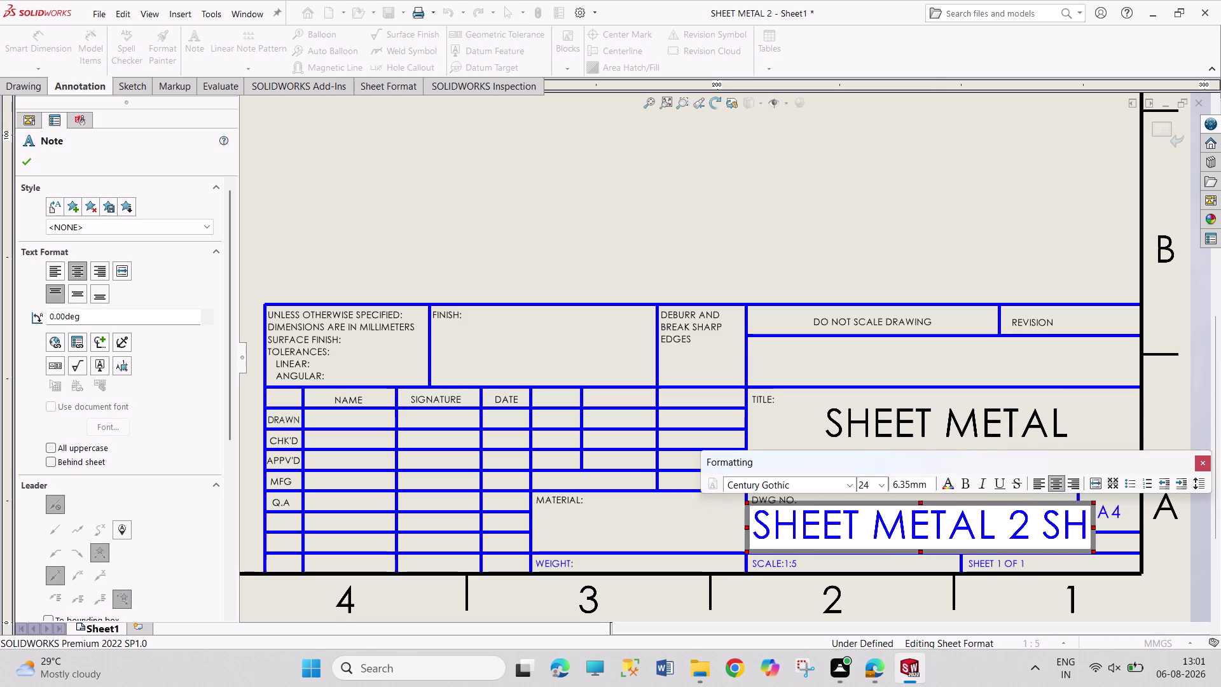
text(EET)
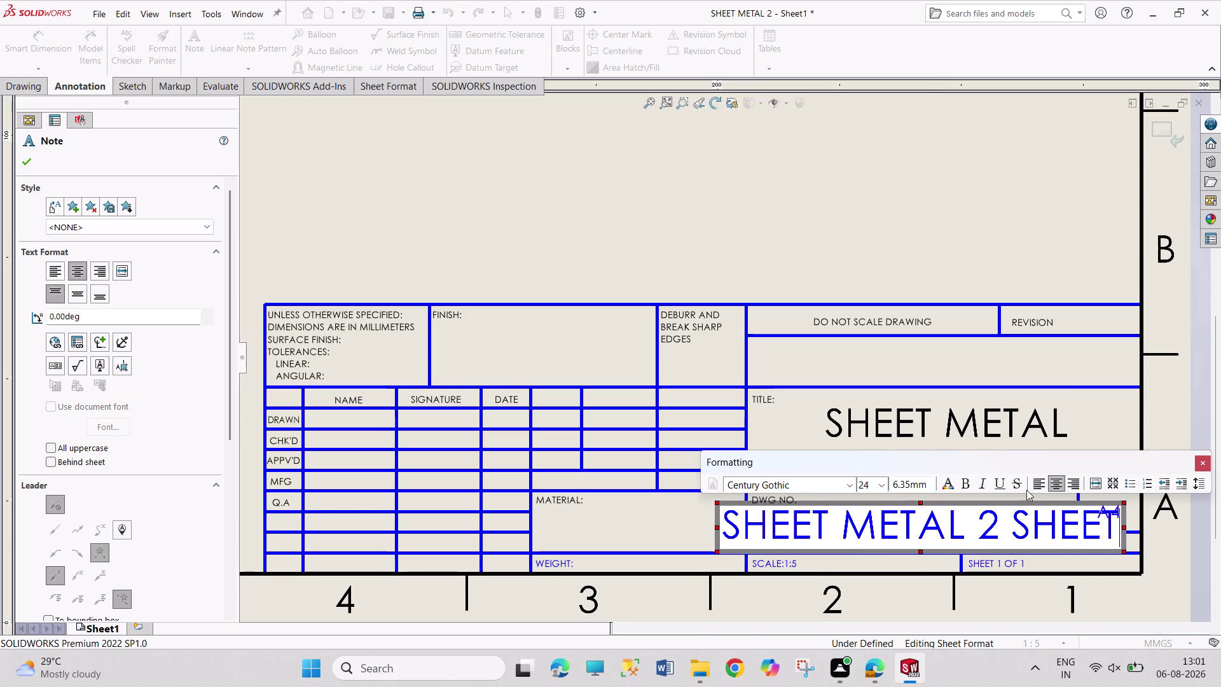
click(885, 484)
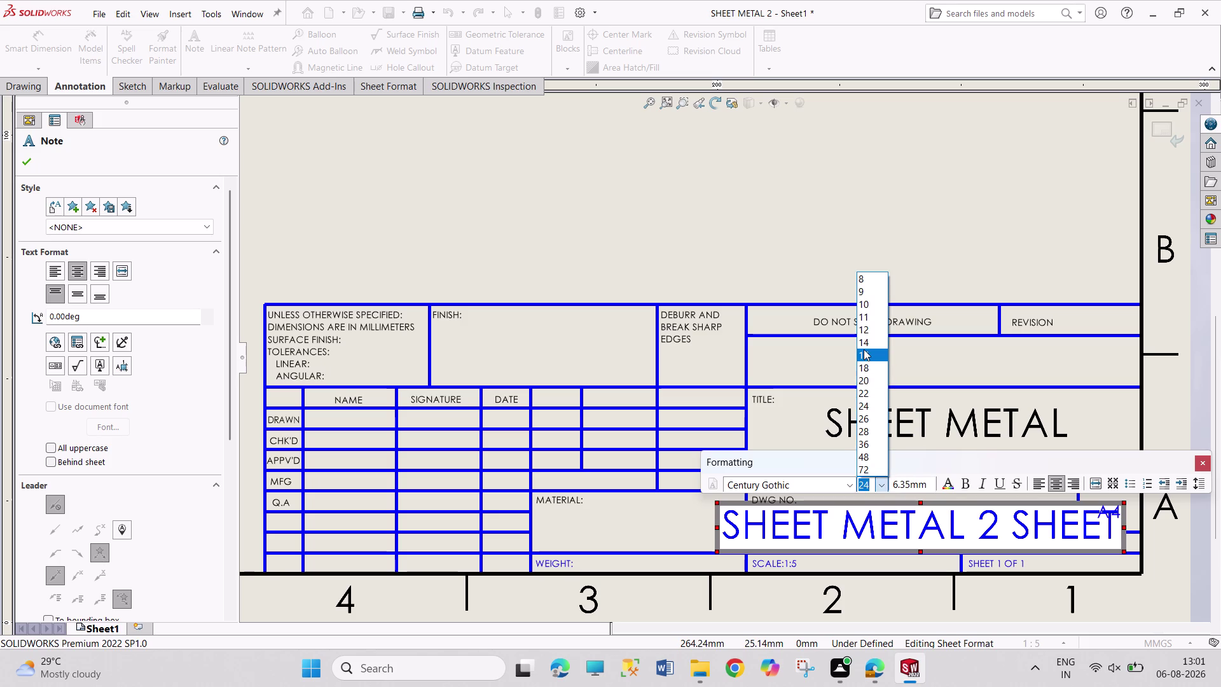
click(864, 349)
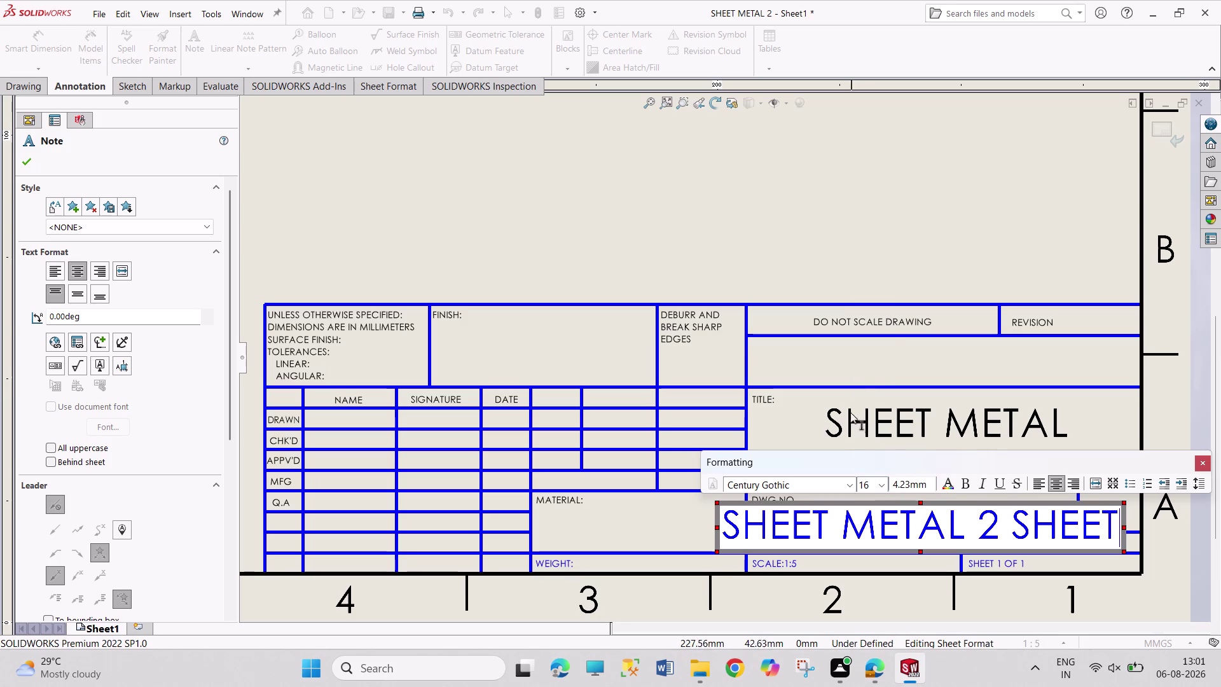
click(839, 261)
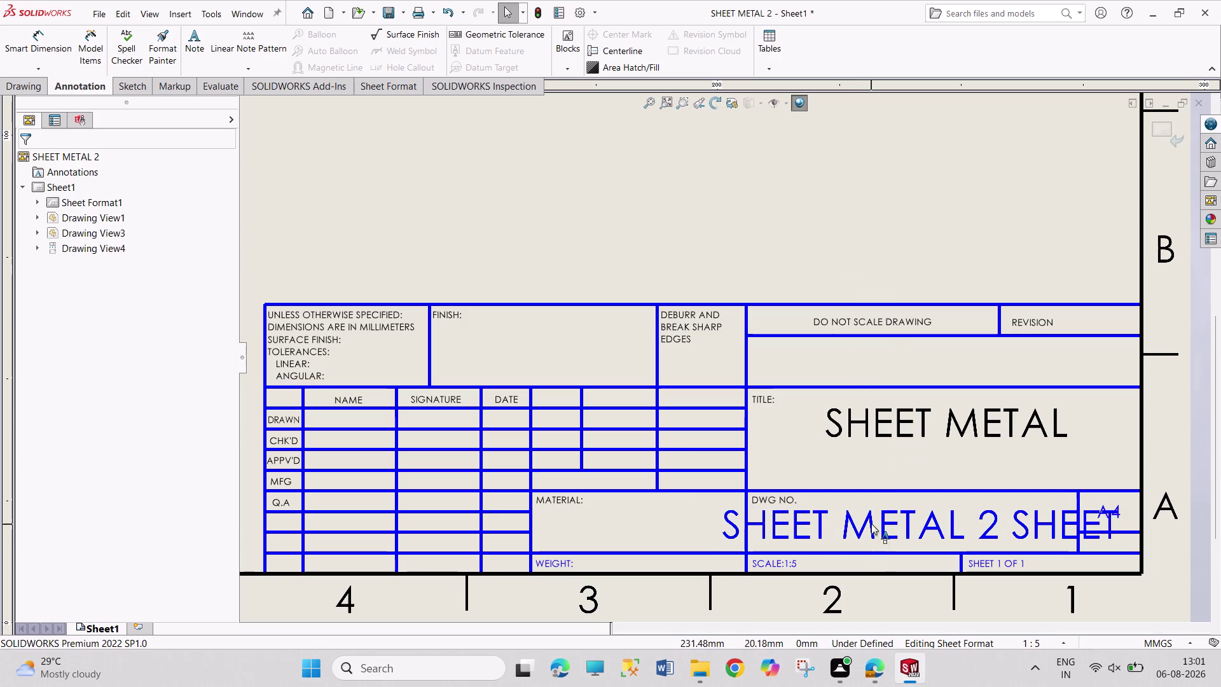
Change the drawing number text size to 18.
click(871, 524)
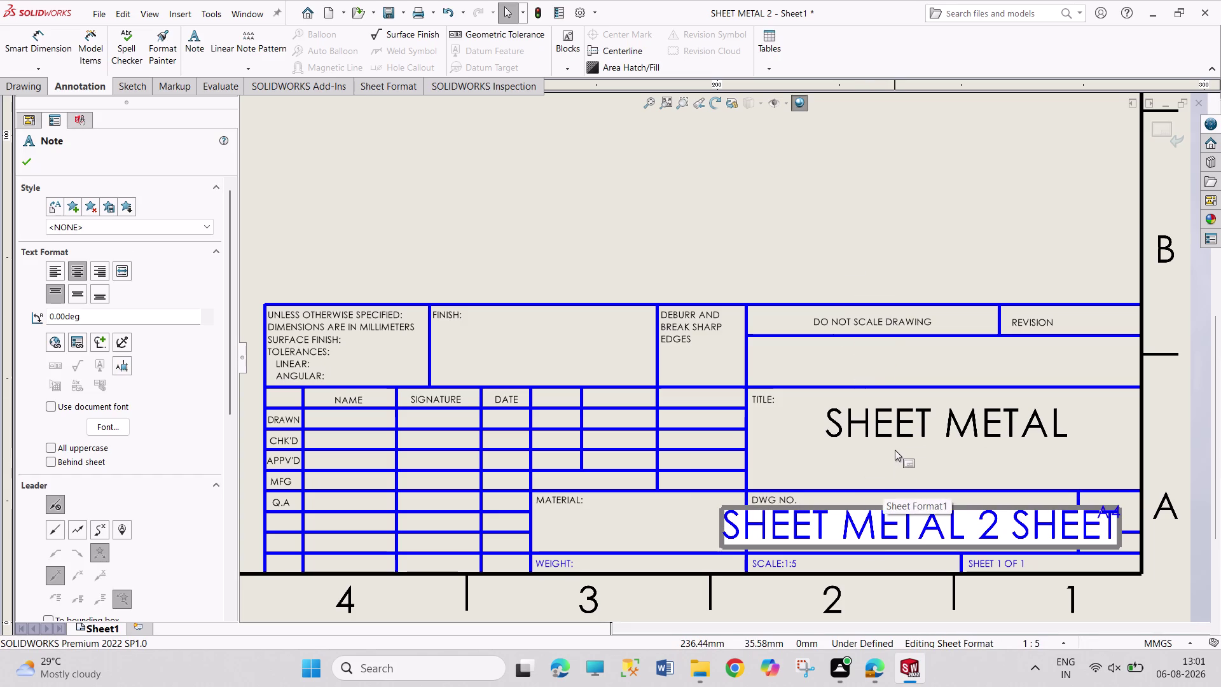
double_click(882, 518)
double_click(882, 517)
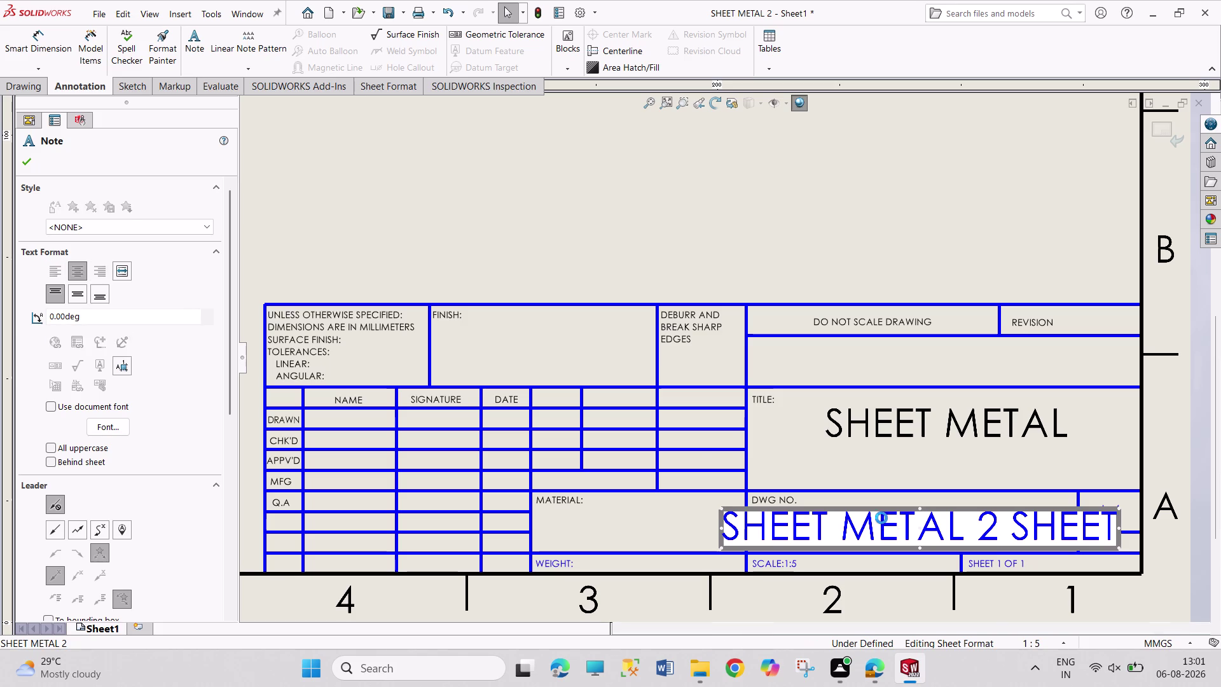
click(881, 485)
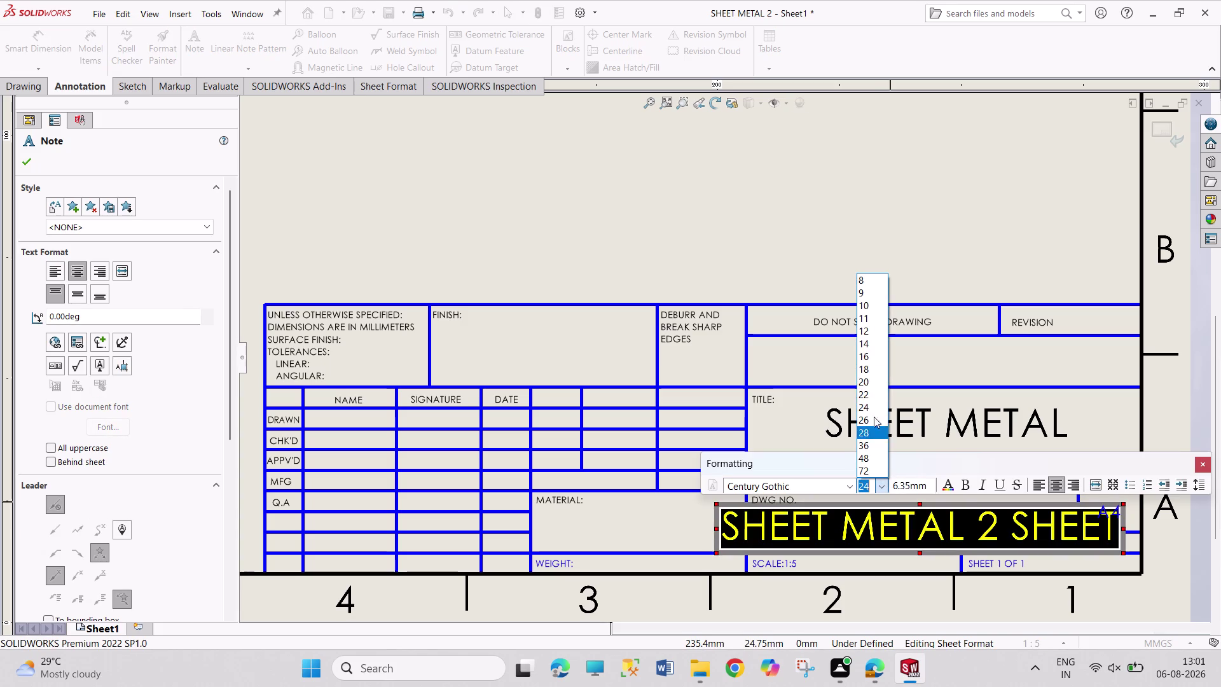
click(879, 365)
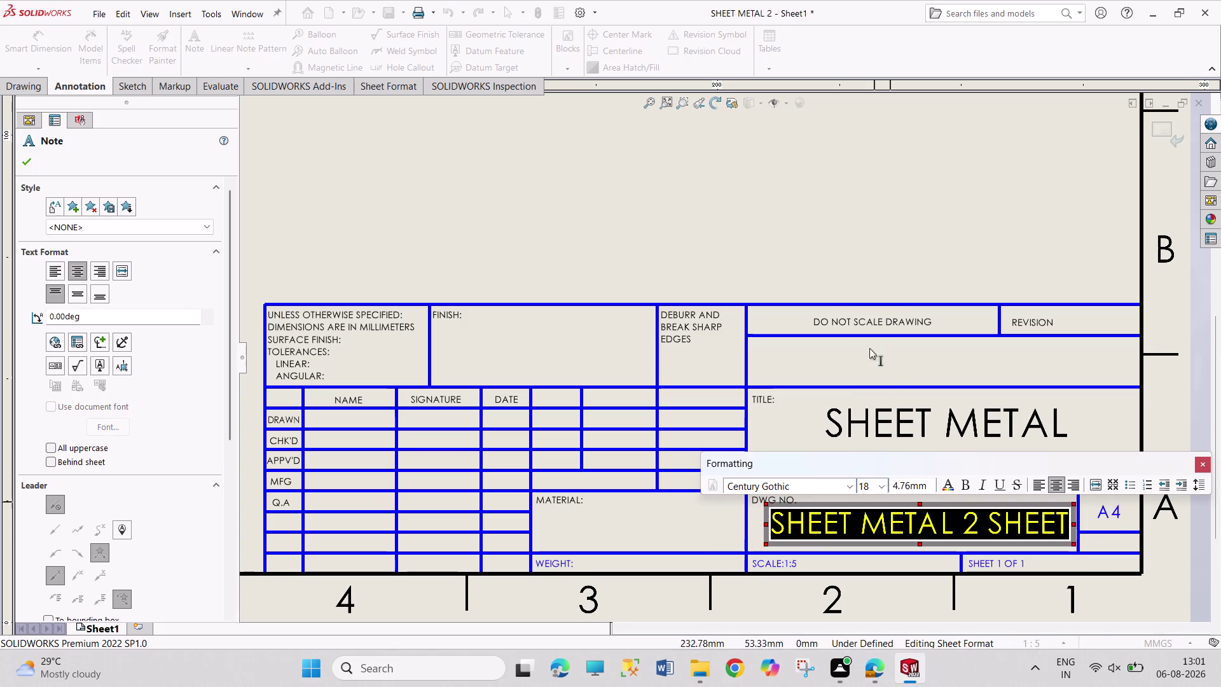
Remove the extra word so the drawing number reads SHEET METAL 2.
click(1044, 527)
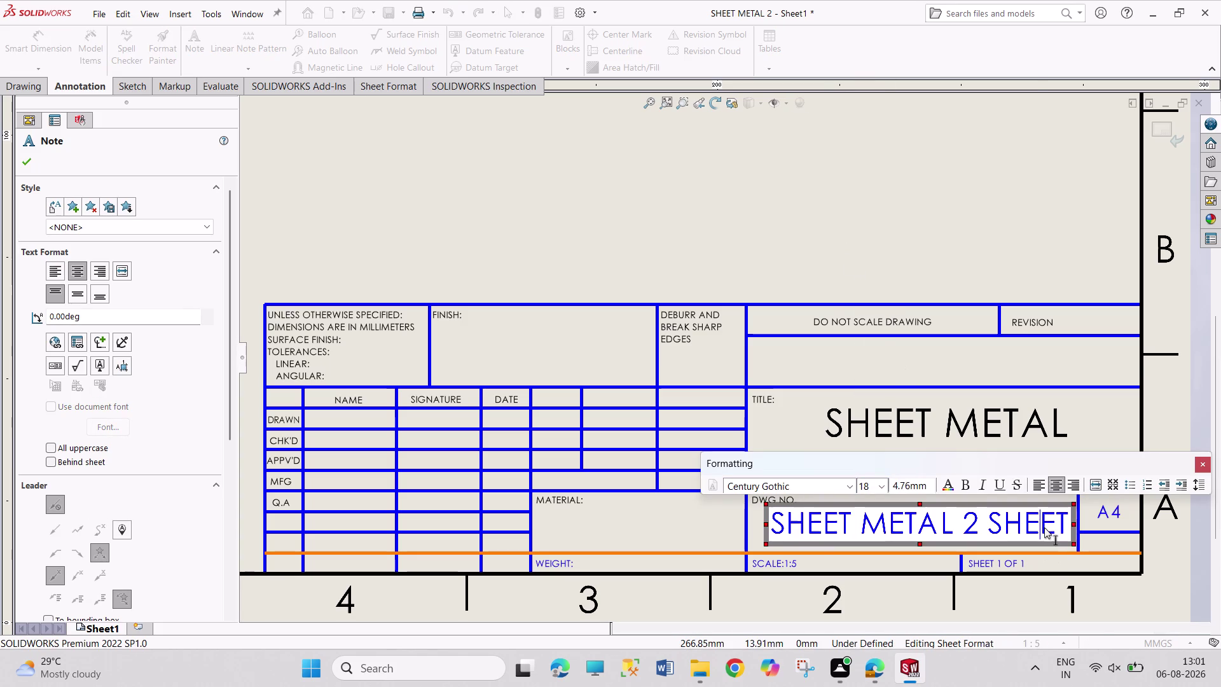
click(1065, 520)
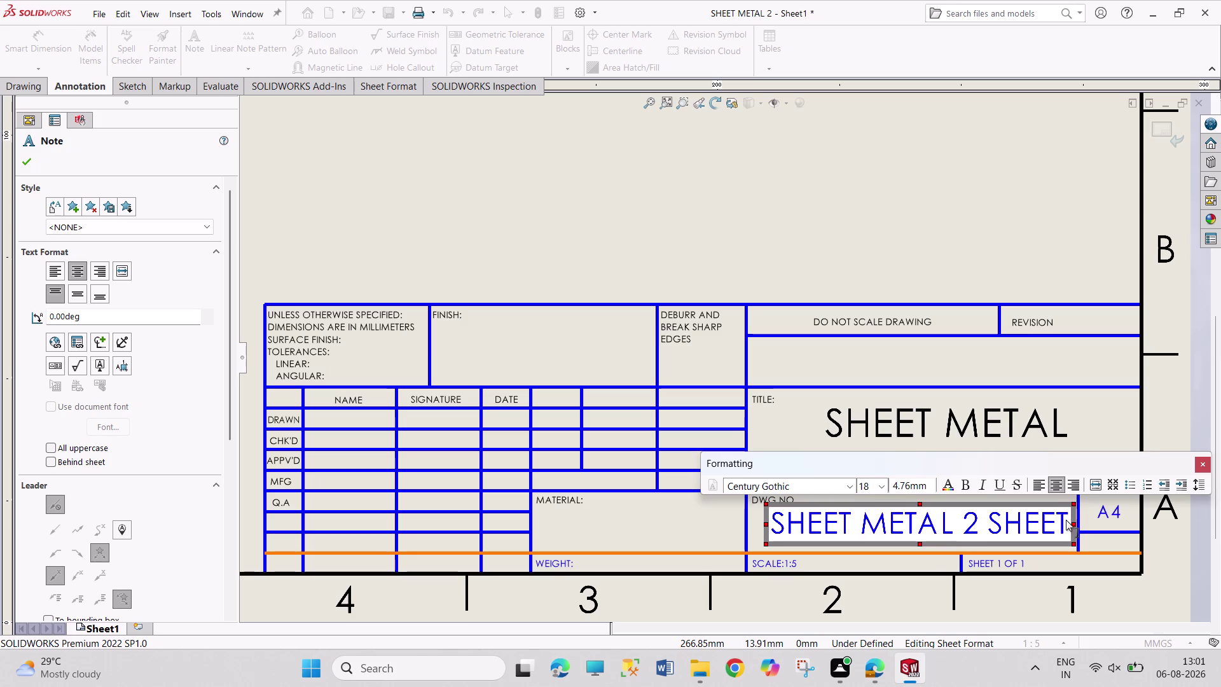
key(BackSpace)
key(BackSpace)
key(BackSpace)
key(BackSpace)
key(BackSpace)
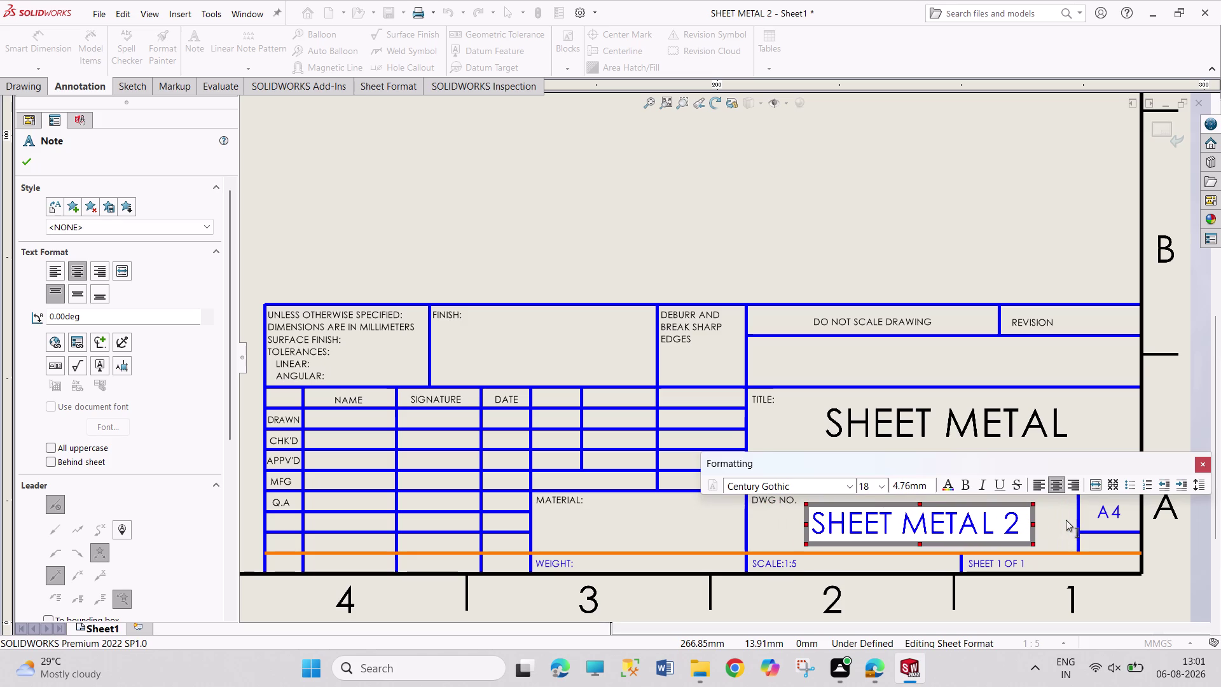
key(Escape)
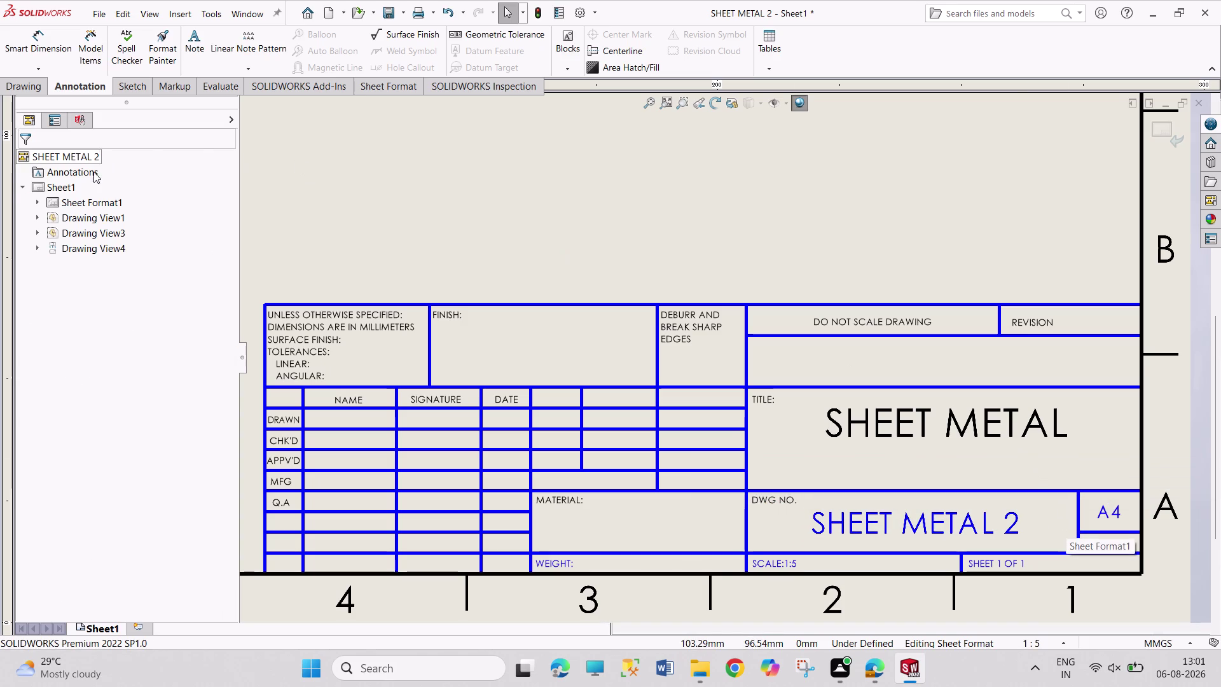
Make selections in the sheet format near the title block's DRAWN row.
drag(443, 145, 582, 219)
drag(404, 140, 570, 215)
drag(399, 156, 599, 236)
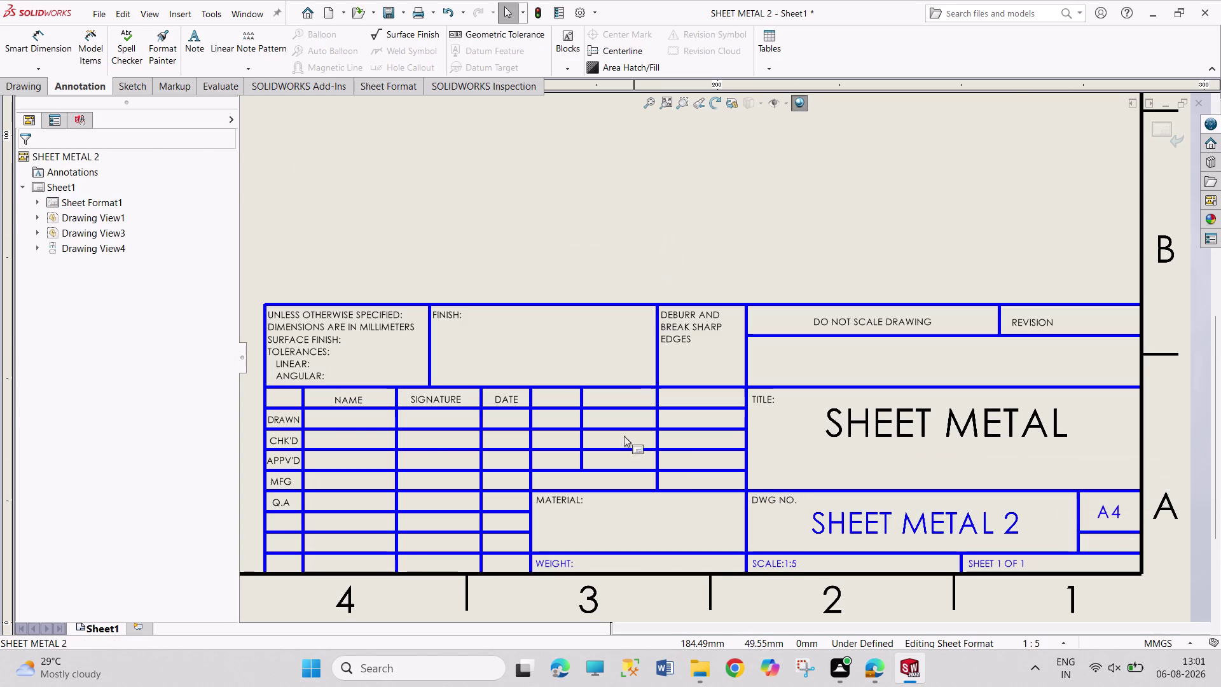
double_click(336, 419)
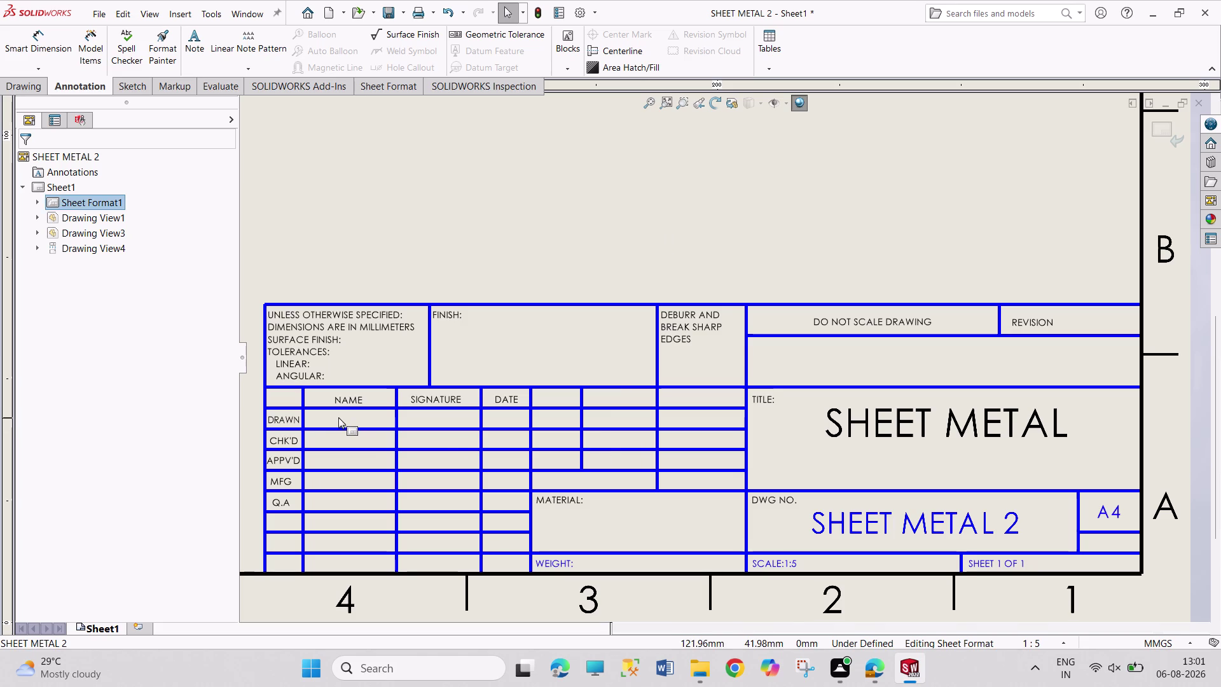
double_click(338, 417)
key(Escape)
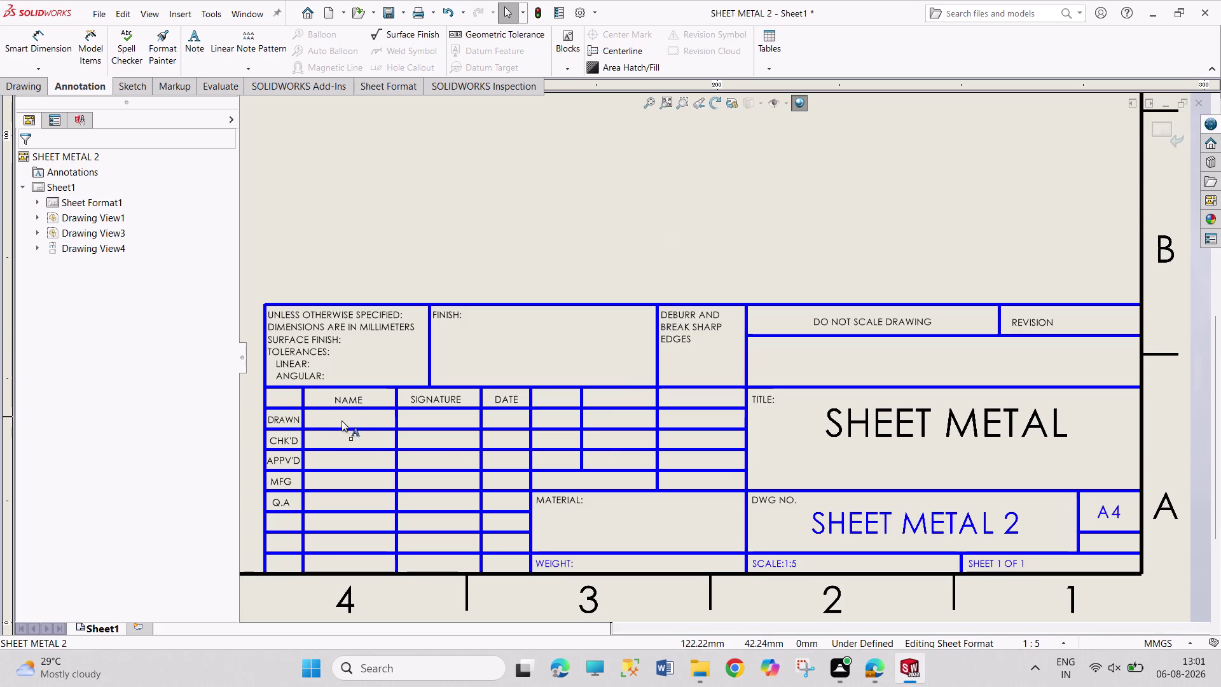
Enter PRAVEEN KUMAR in the DRAWN row's NAME cell.
double_click(344, 418)
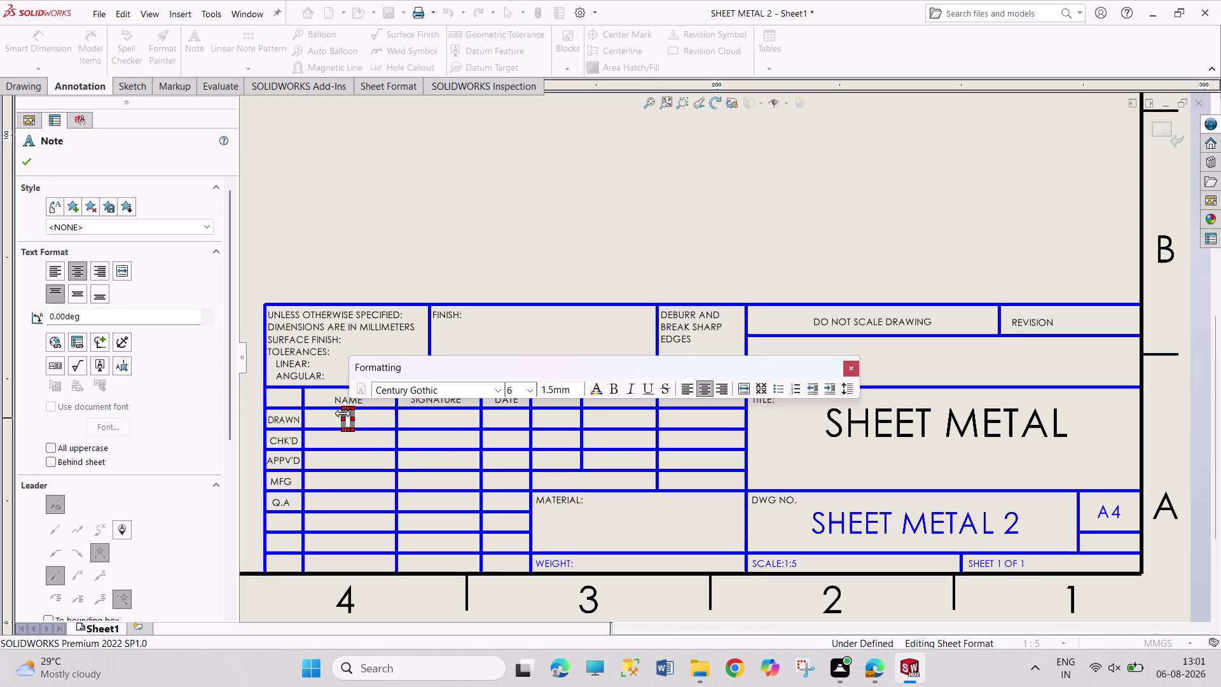
key(p)
text(RAVE)
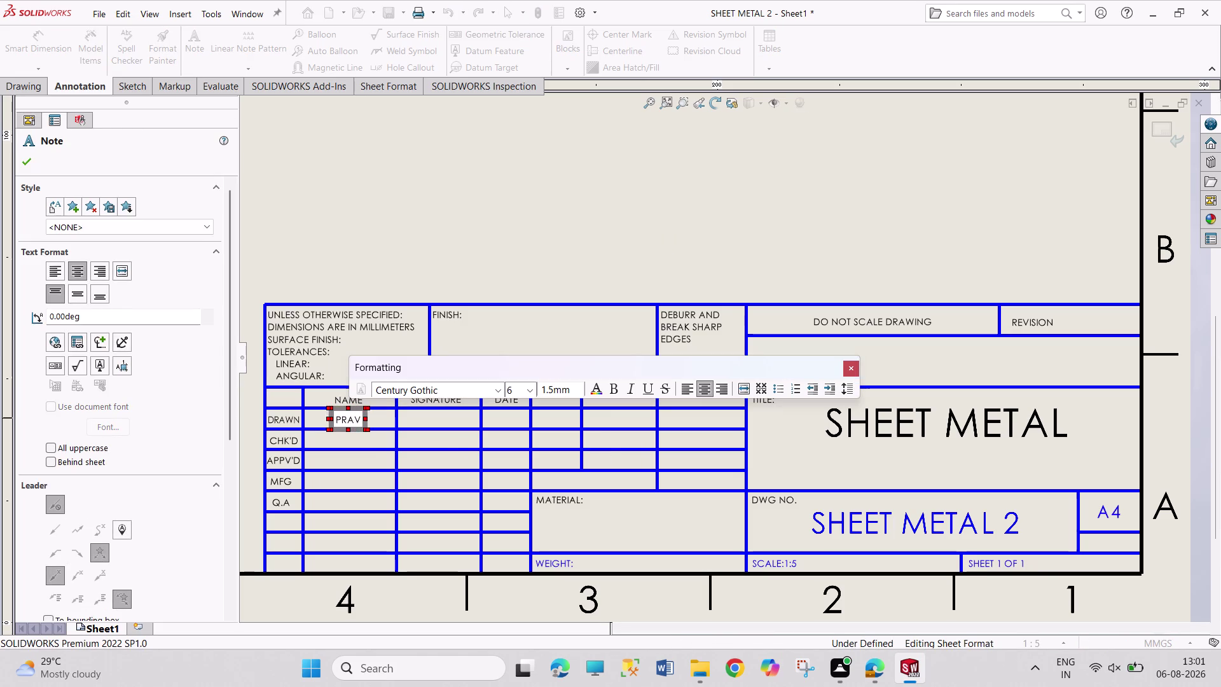
text(EN KUM)
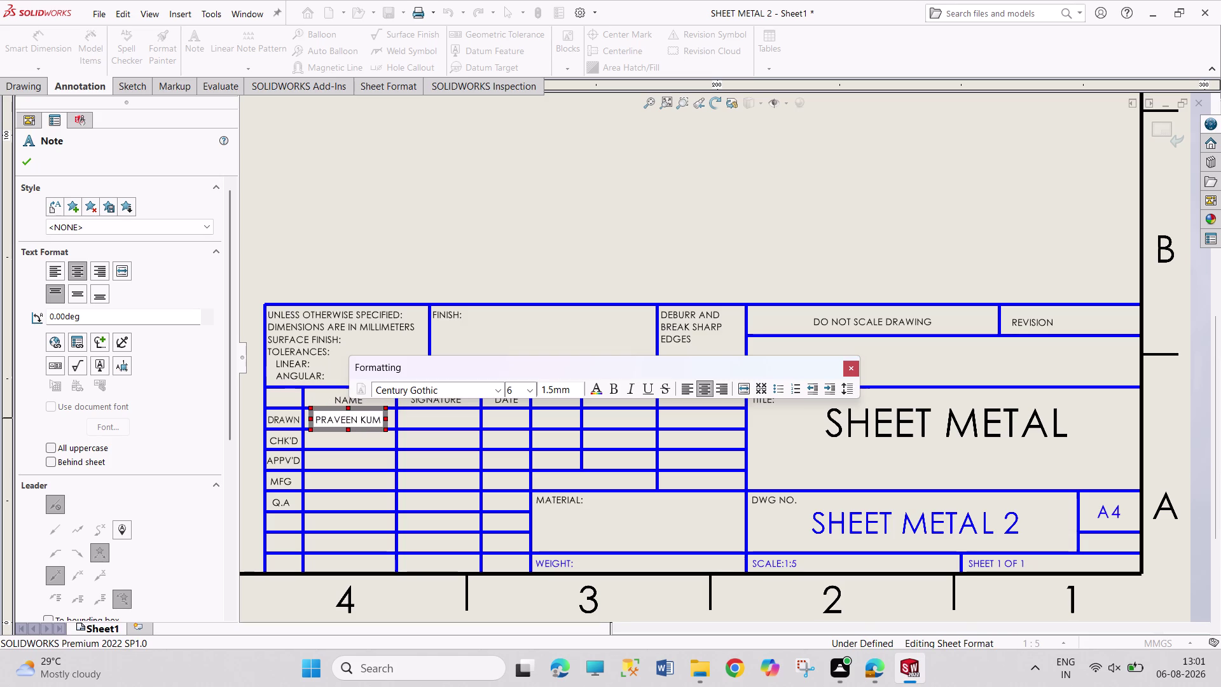
text(AR)
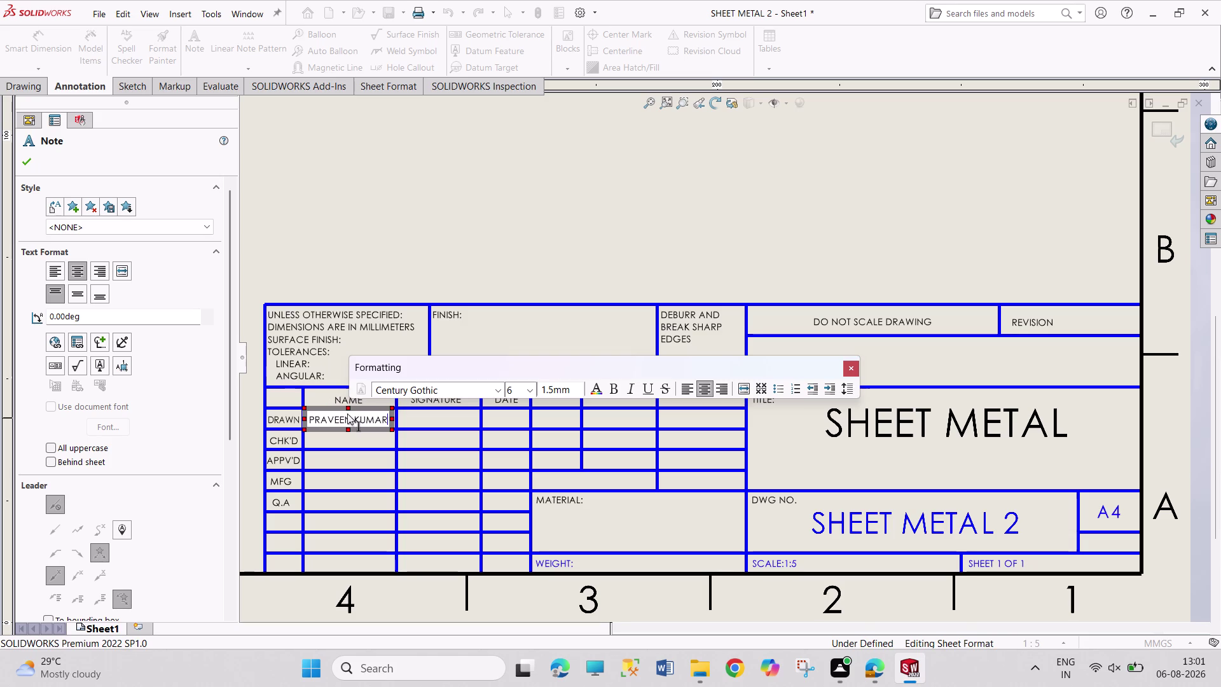
click(455, 233)
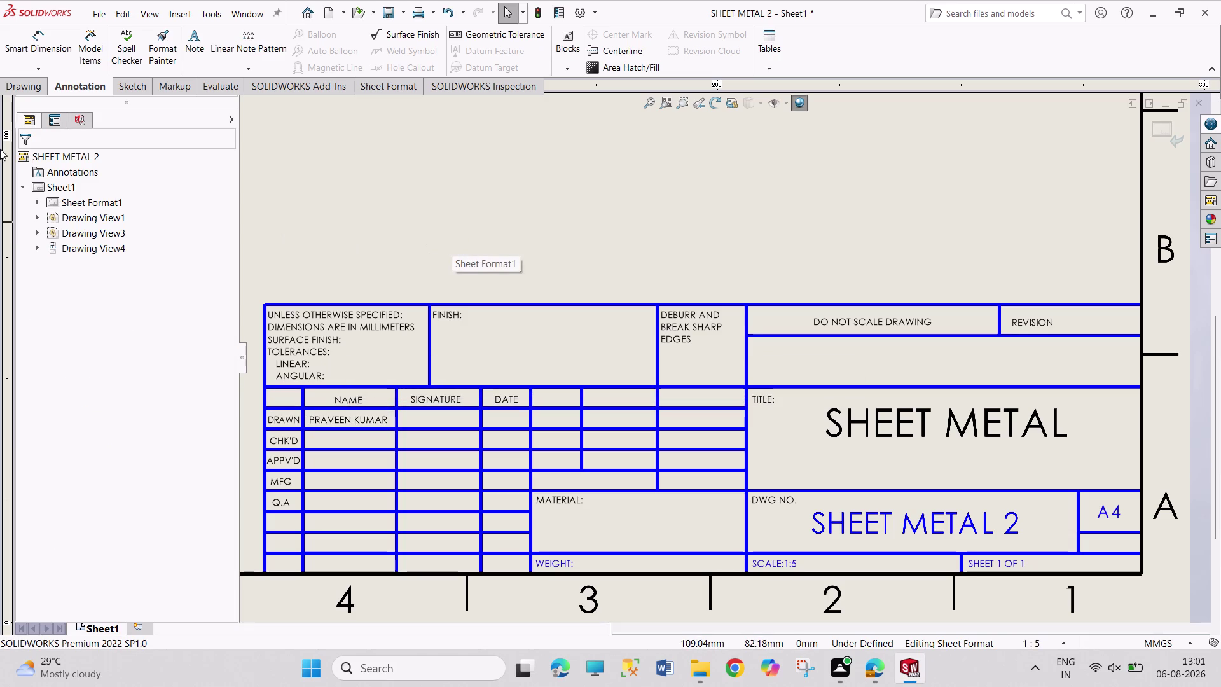
Leave the sheet's options and return to editing the drawing sheet itself.
right_click(64, 185)
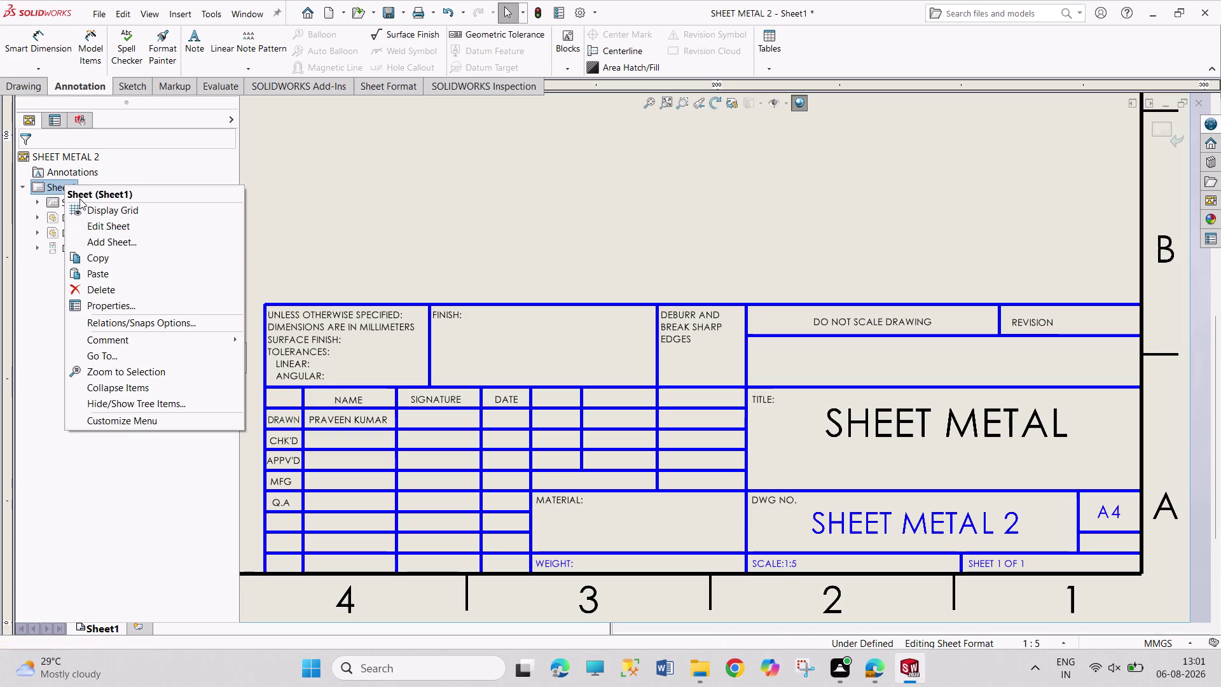
click(94, 225)
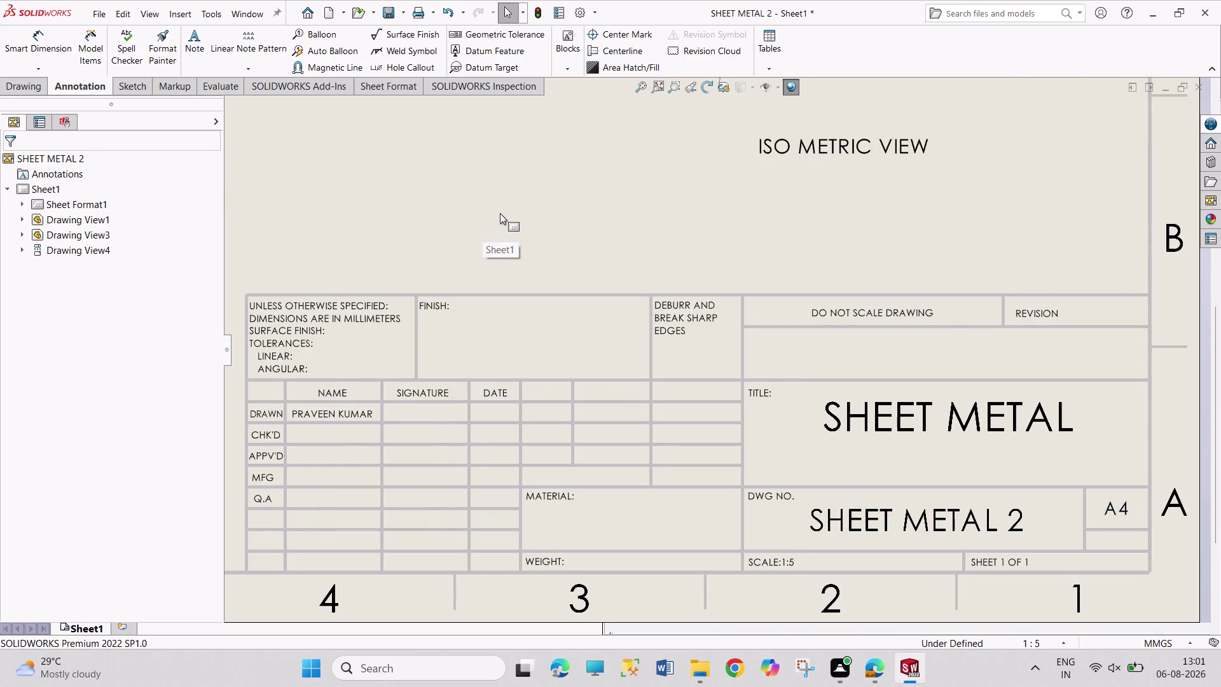
scroll(up, 3)
scroll(up, 3)
scroll(up, 3)
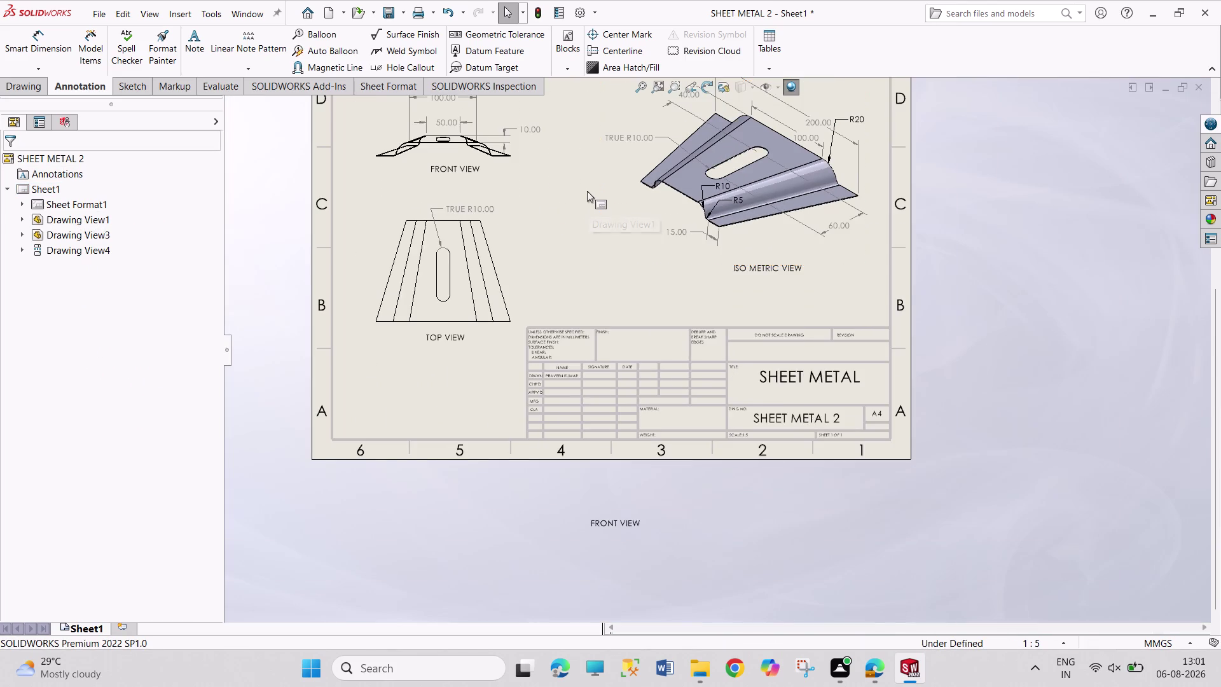
scroll(up, 3)
scroll(up, 3)
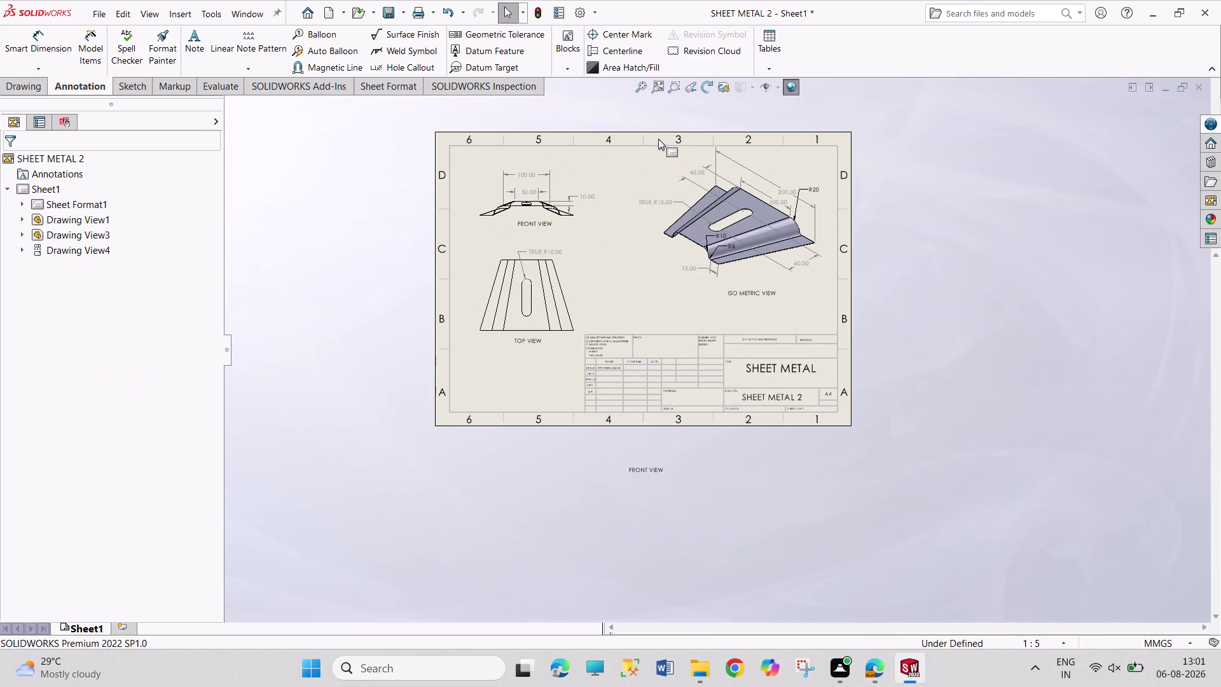
scroll(down, 3)
Save the drawing and its part, choosing Save All for the modified documents.
key(ctrl+s)
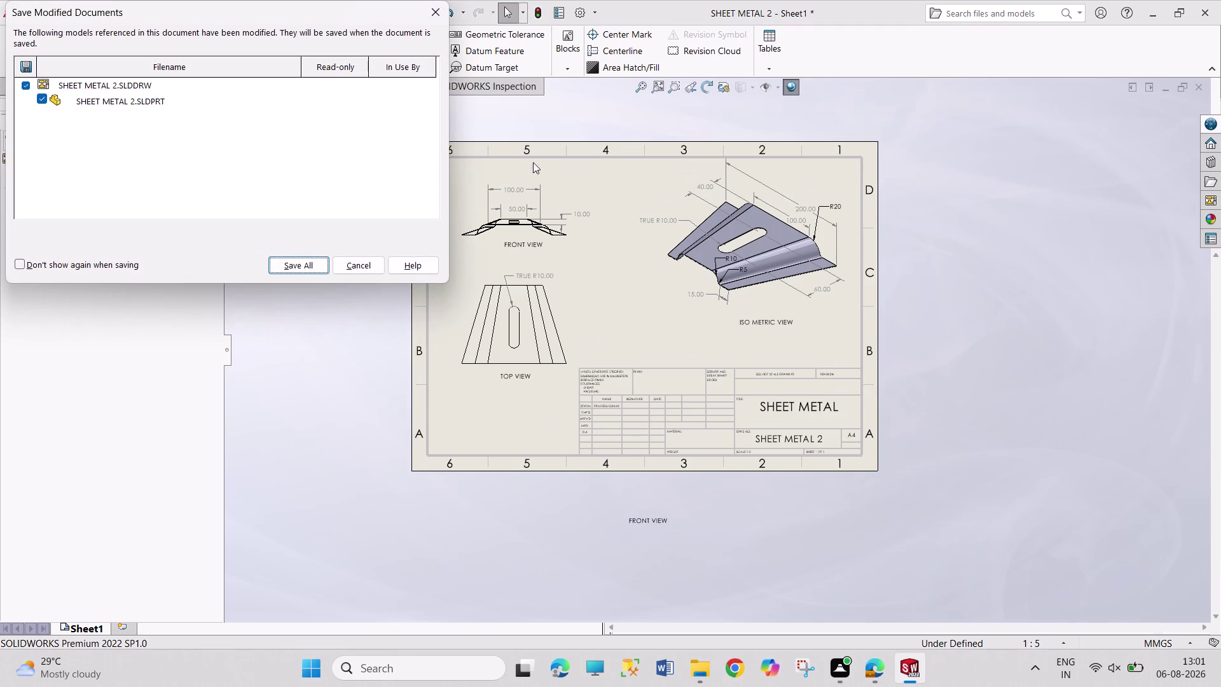
click(316, 265)
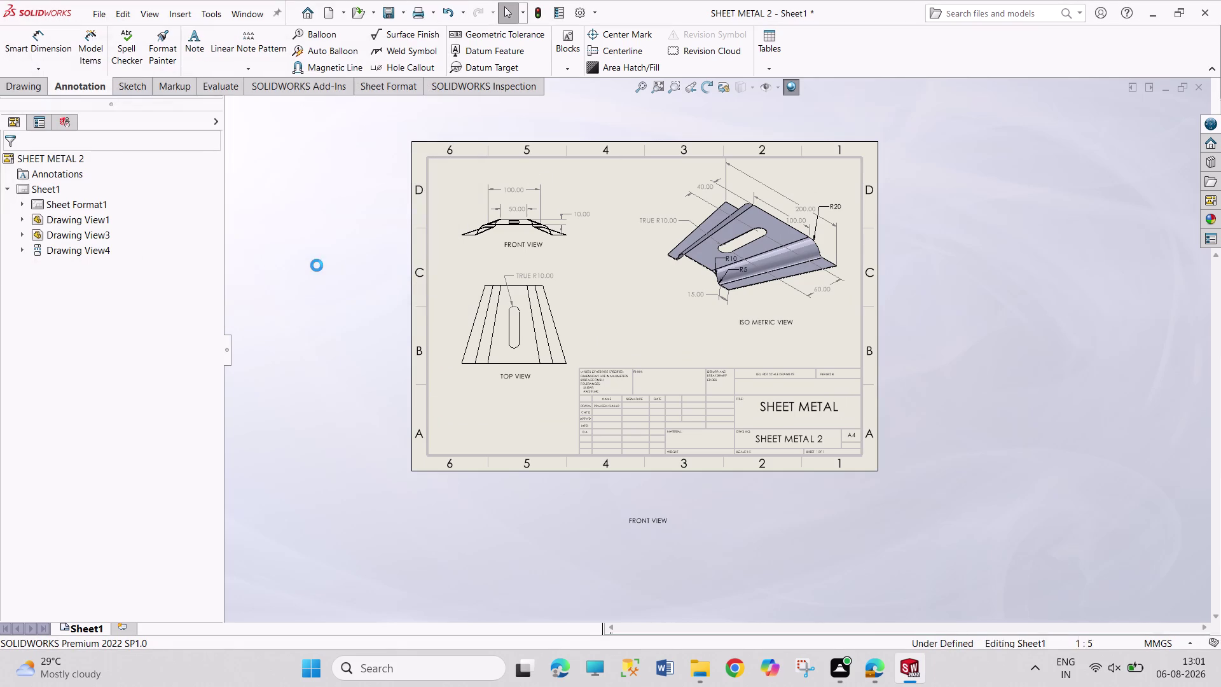
key(s)
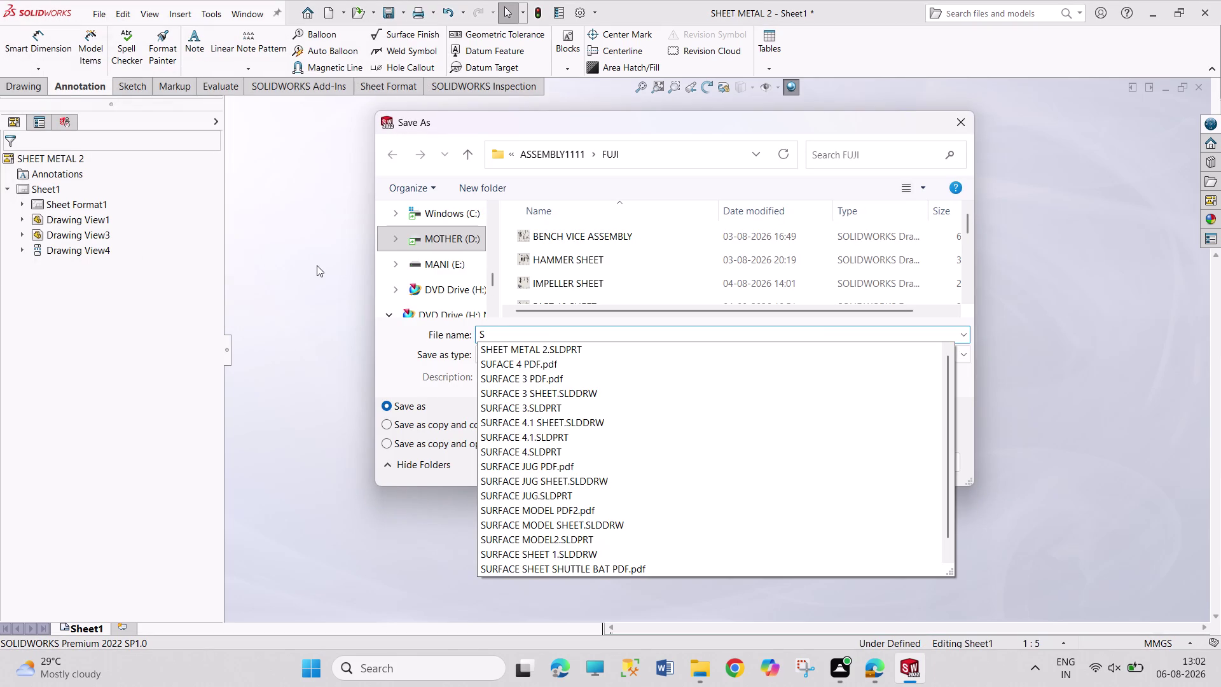
key(Escape)
key(Escape)
Save the drawing under the new name SHEET METAL 2 SHEET.
key(ctrl+s)
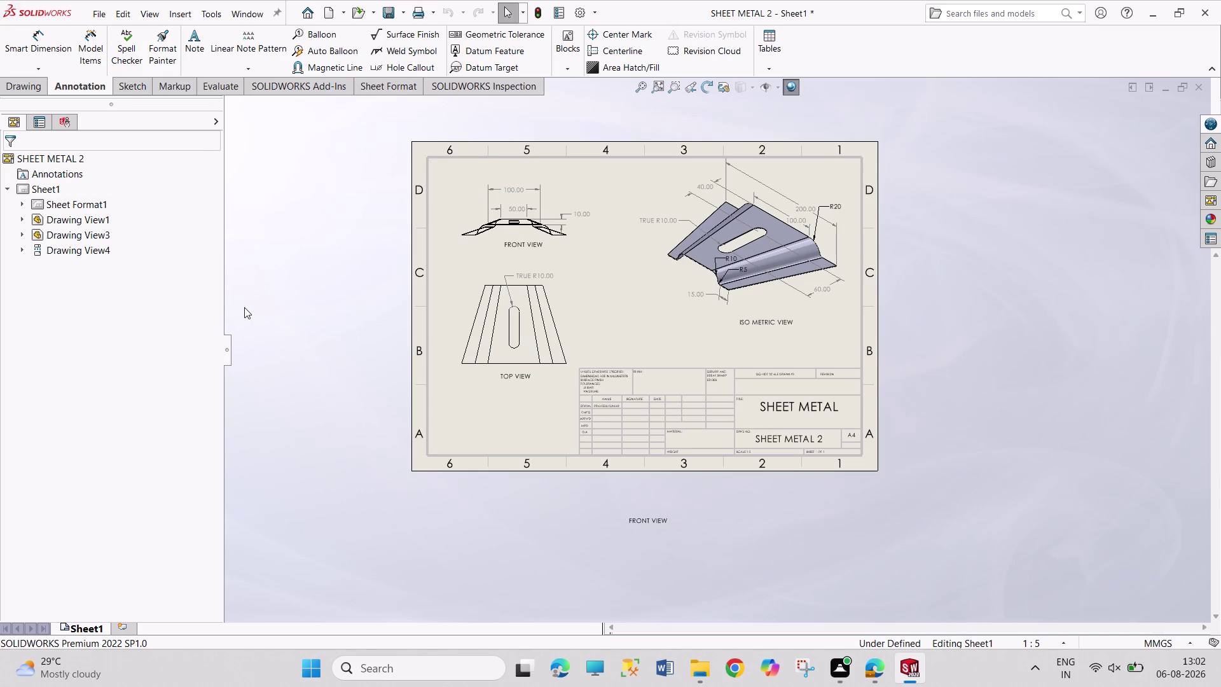
click(287, 253)
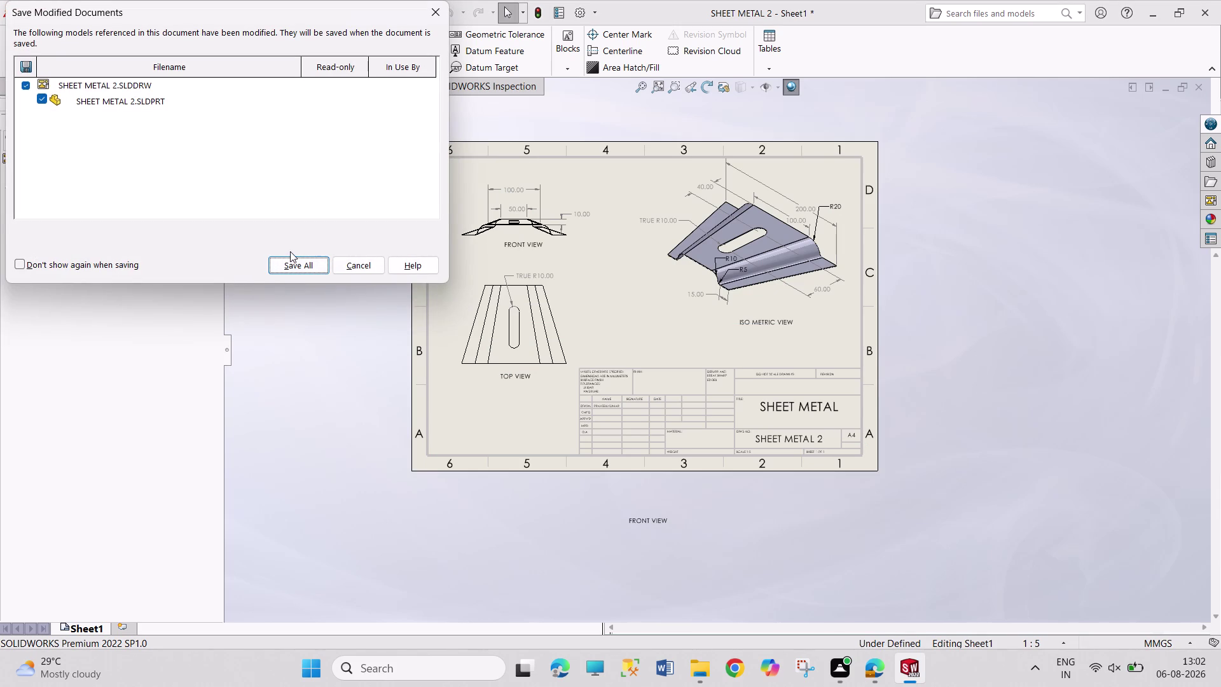
click(302, 265)
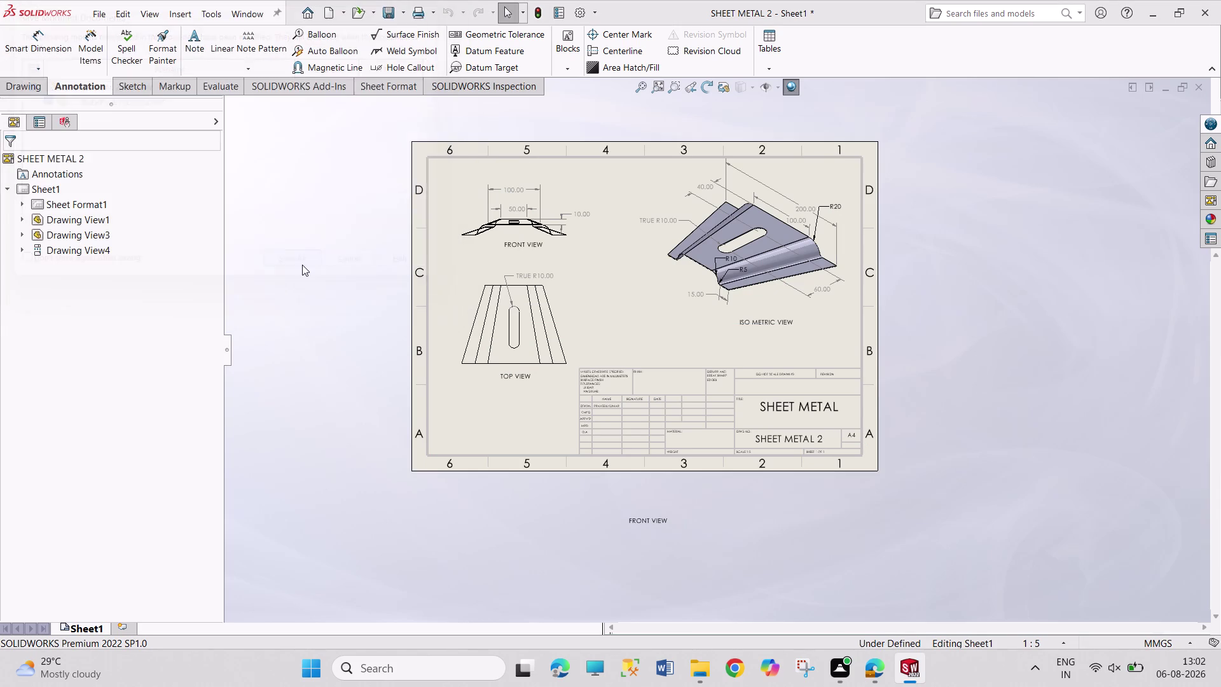
click(561, 335)
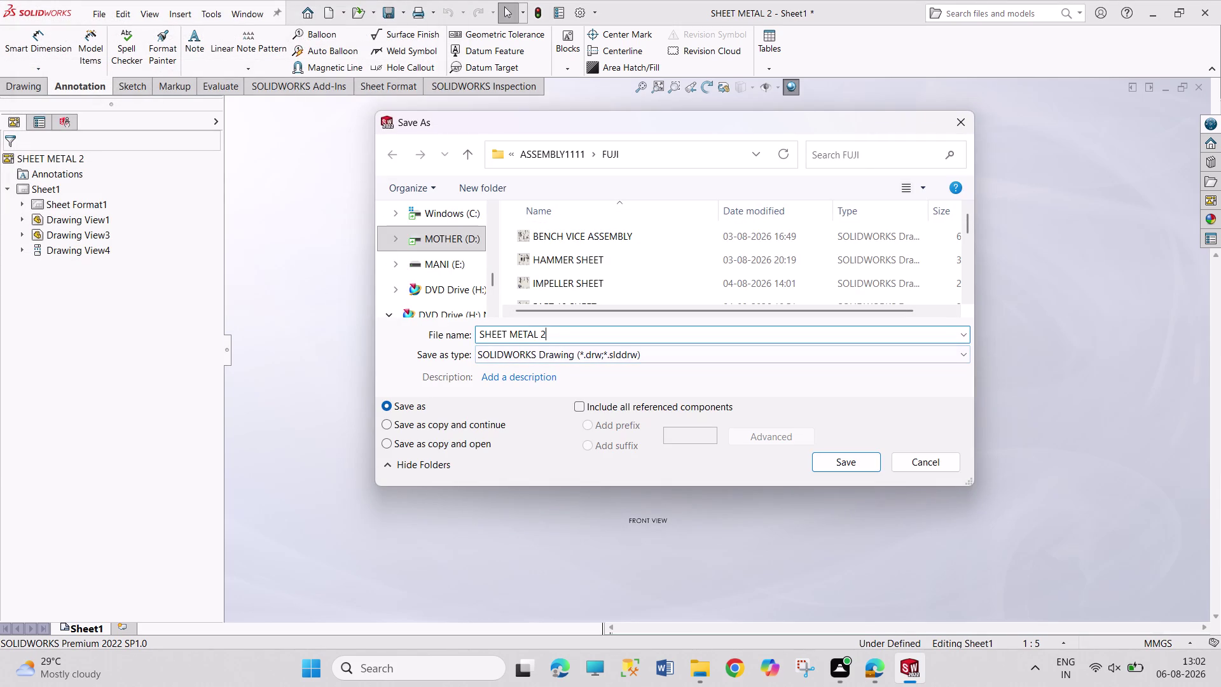
key(space)
text(SH)
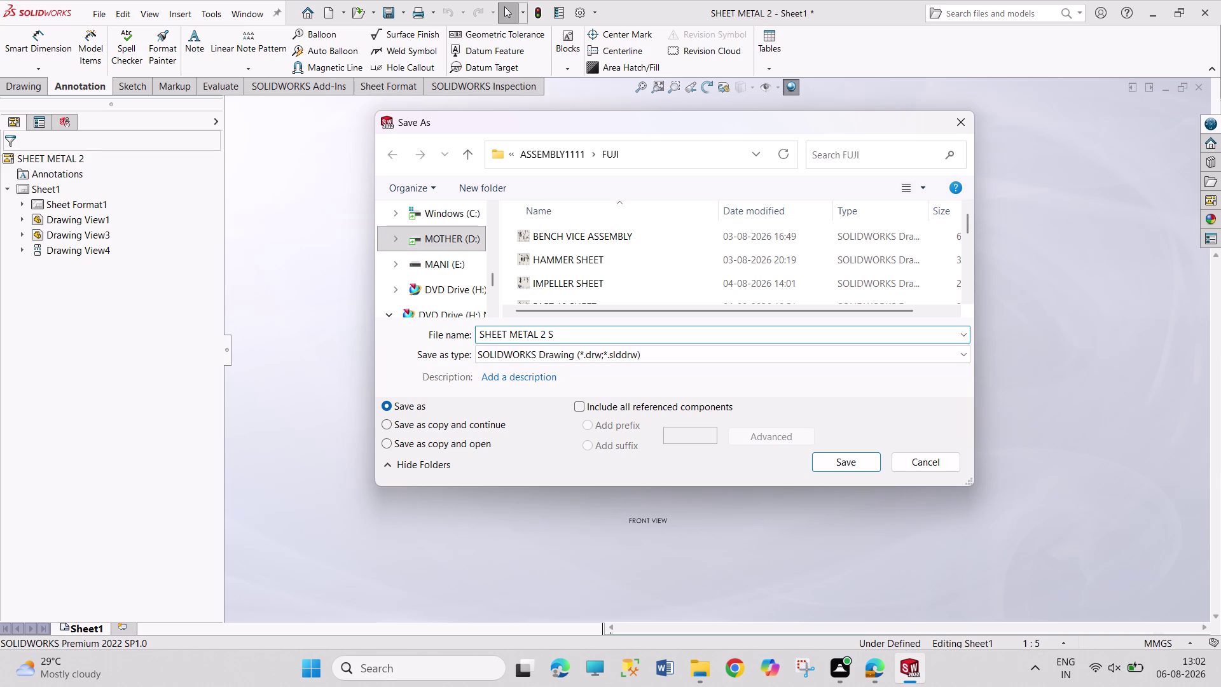
text(EET)
key(Return)
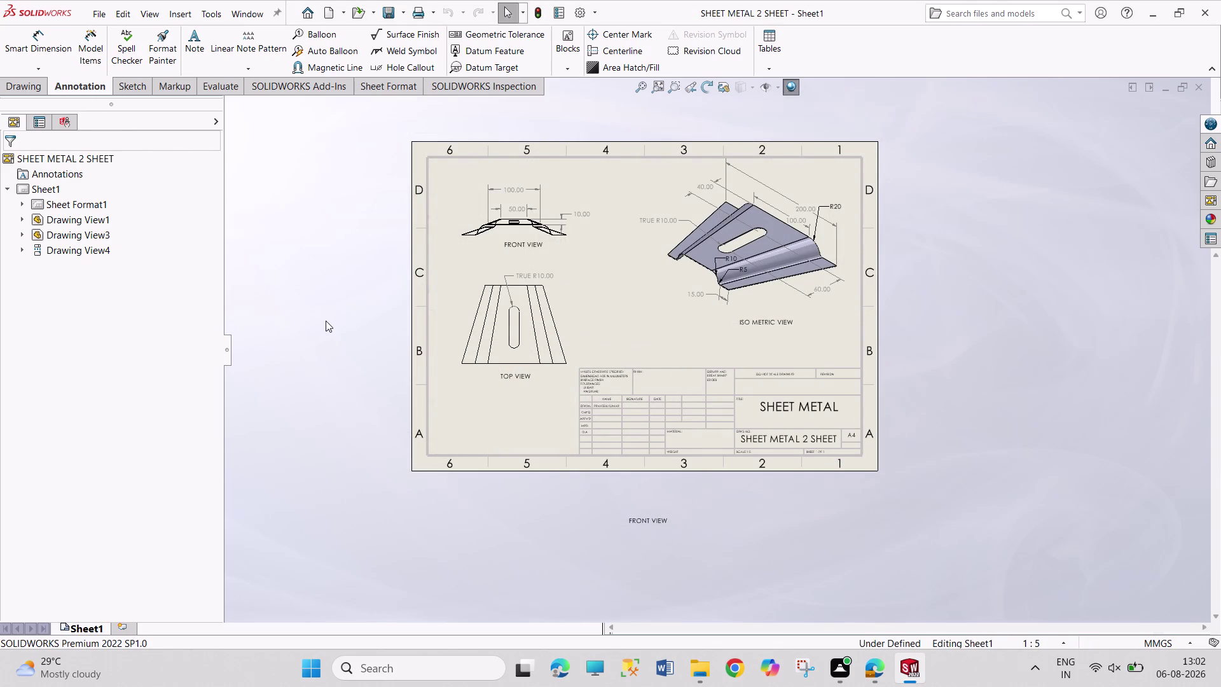
key(ctrl+s)
Set the drawing's print page setup to A4 paper size.
key(ctrl+p)
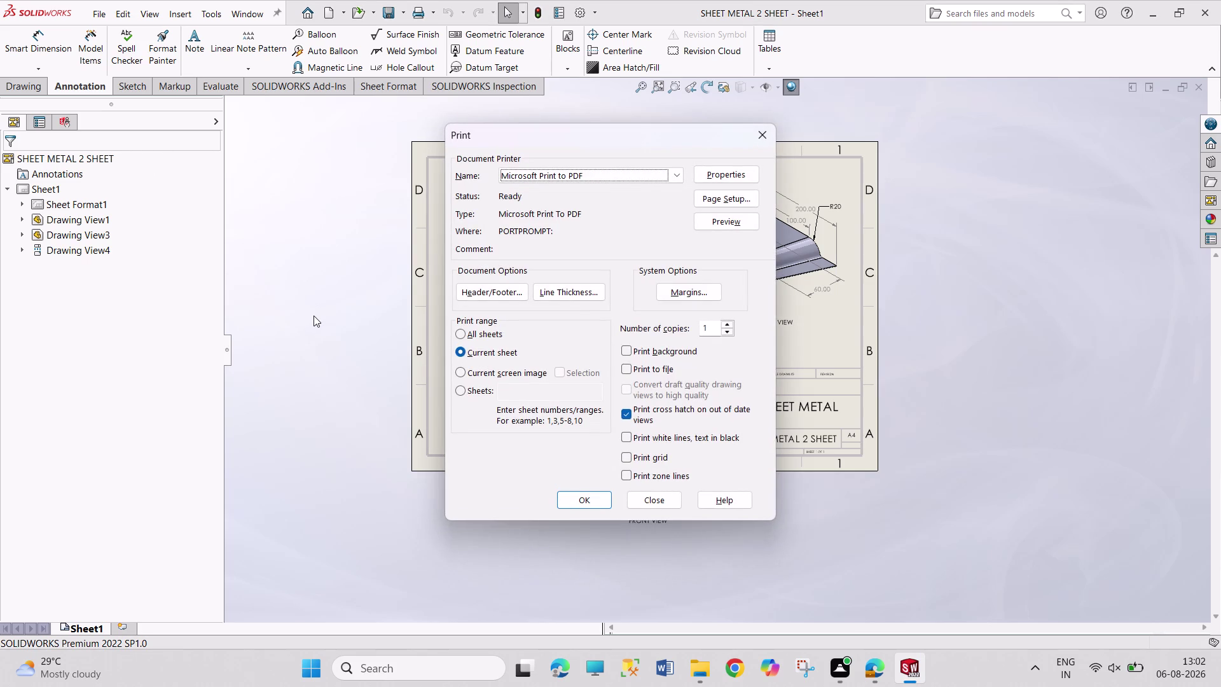
click(752, 198)
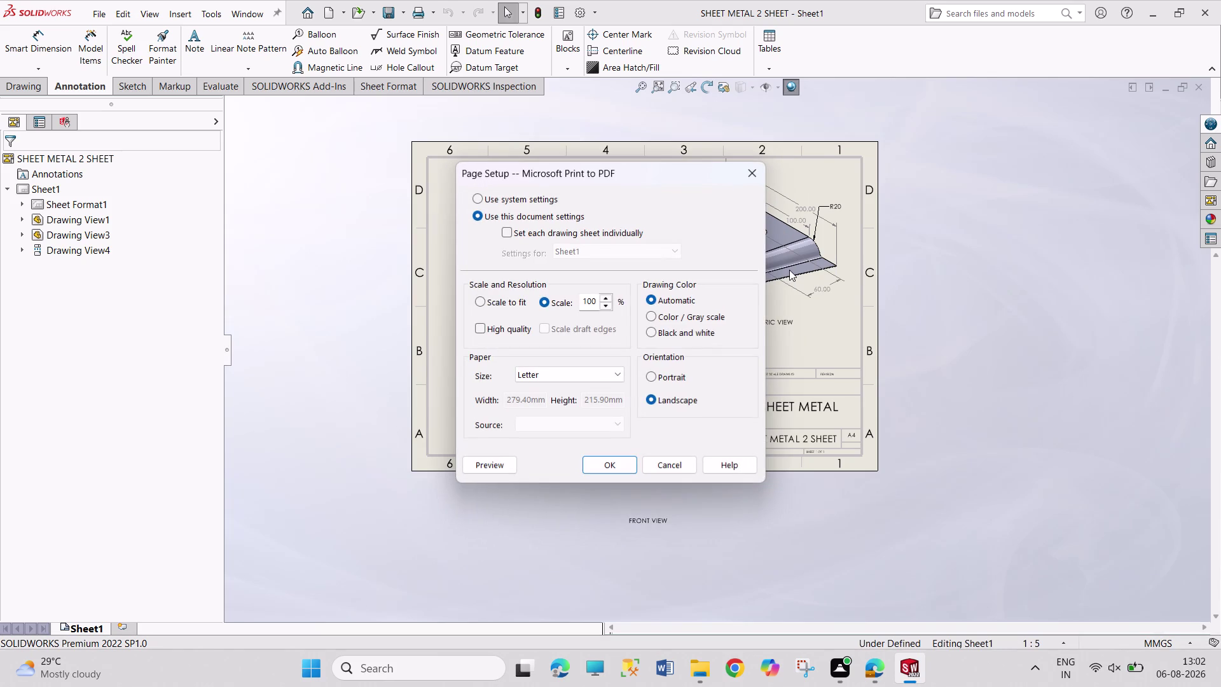
click(574, 366)
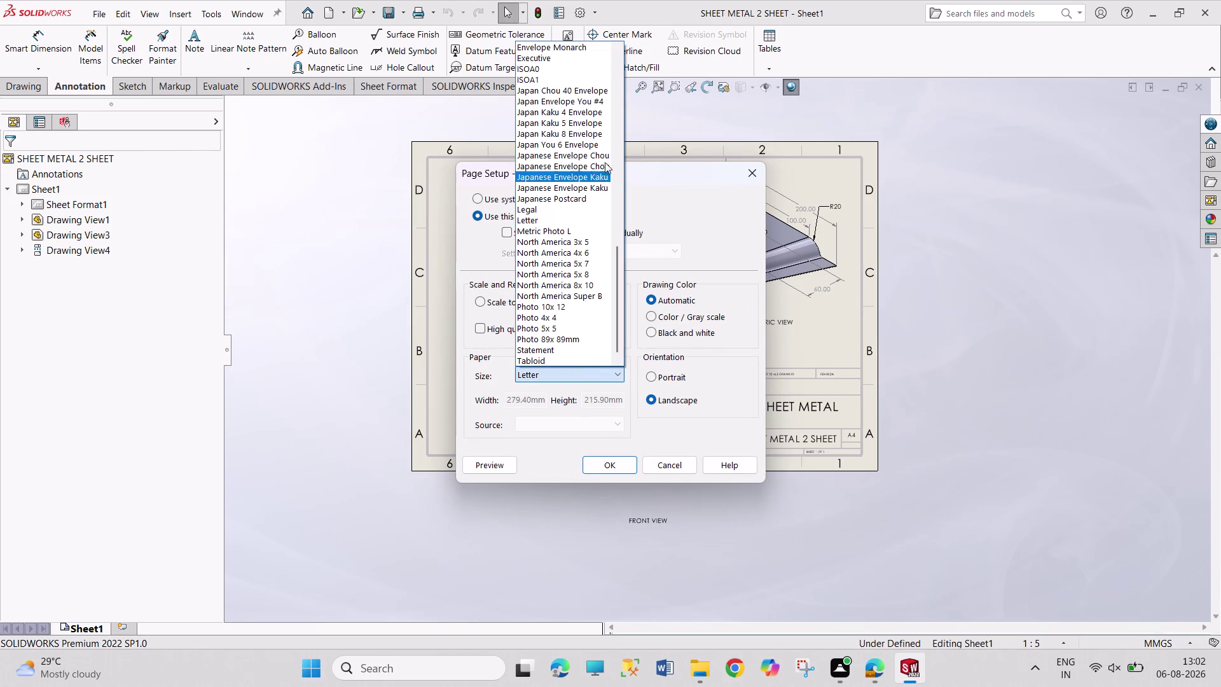
scroll(up, 3)
scroll(up, 3)
scroll(up, 3)
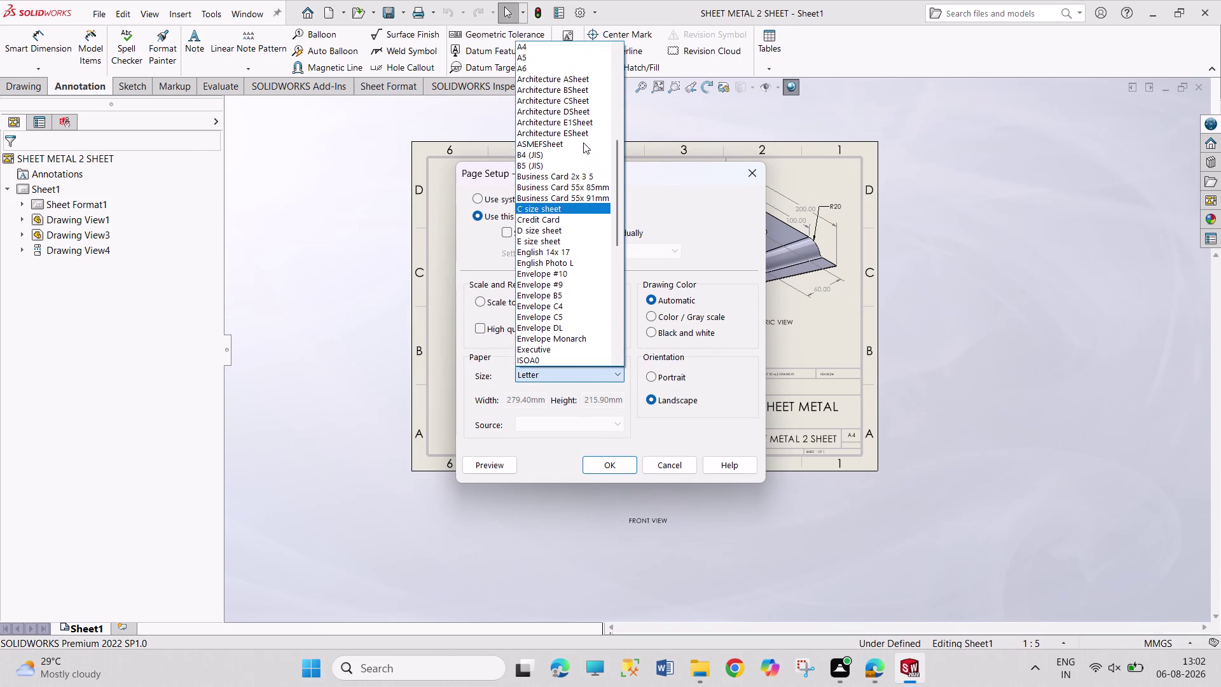
click(548, 81)
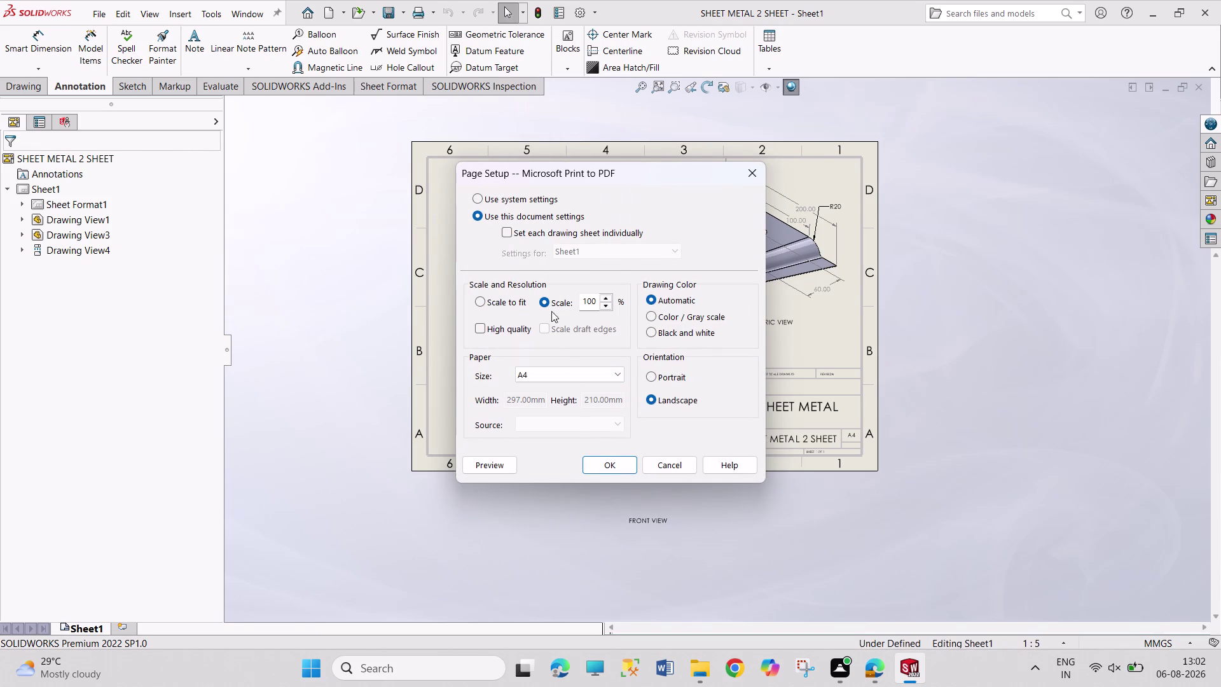
click(601, 459)
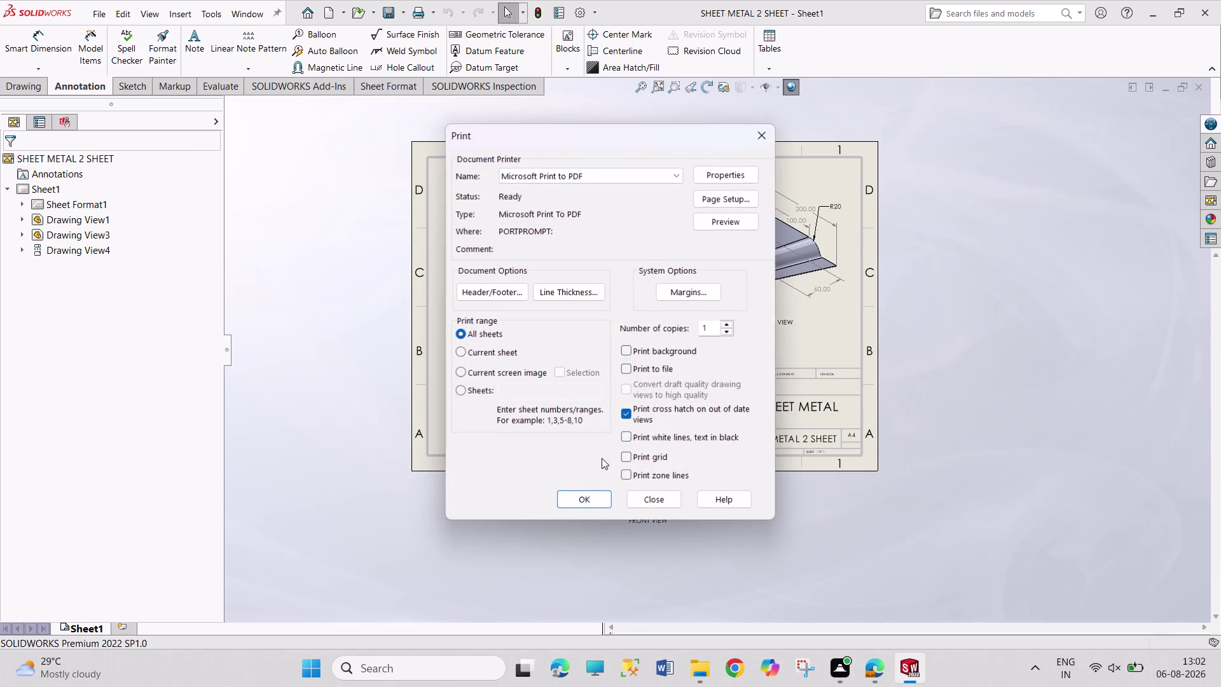
Print all sheets to a PDF named SHEET METAL 2 PDF, then dismiss the memory notice.
click(601, 499)
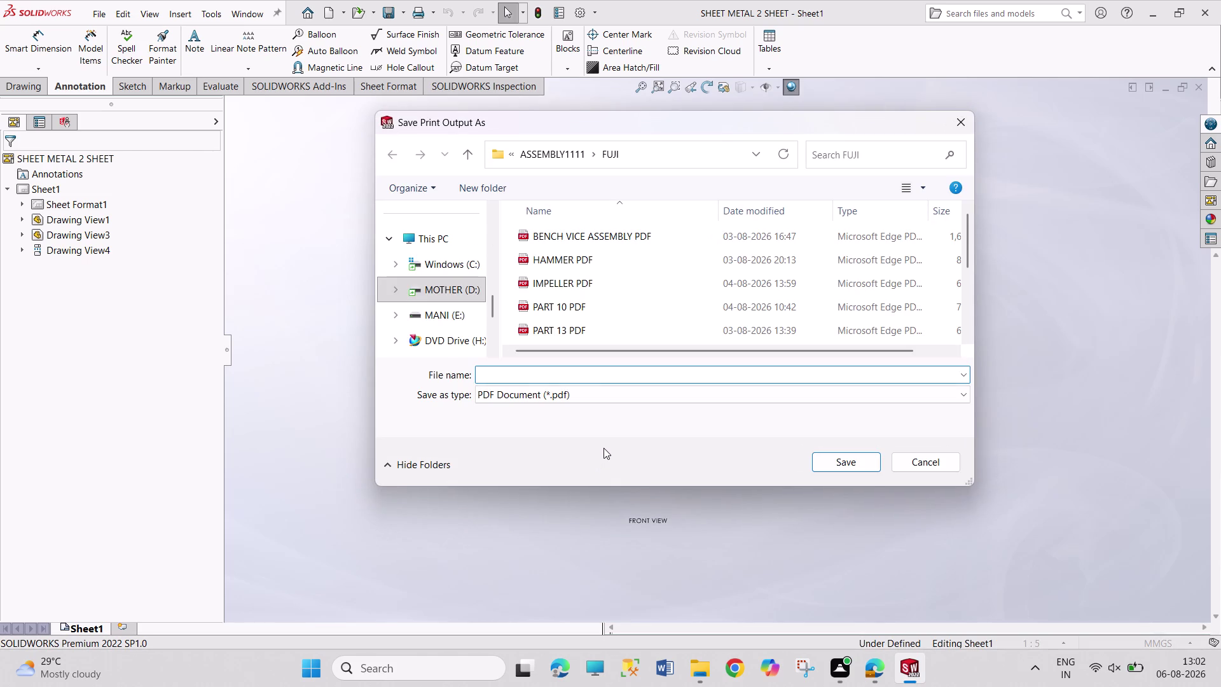
text(SHEET)
key(space)
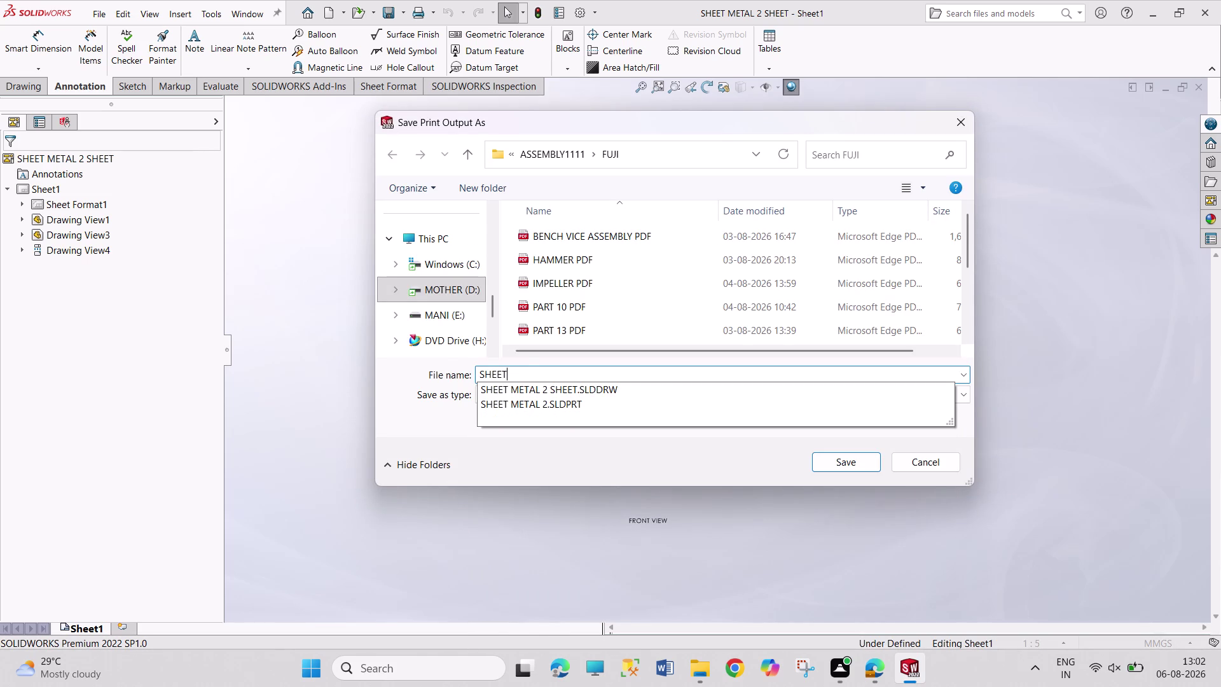
text(MET)
text(AL)
key(space)
text(2)
key(space)
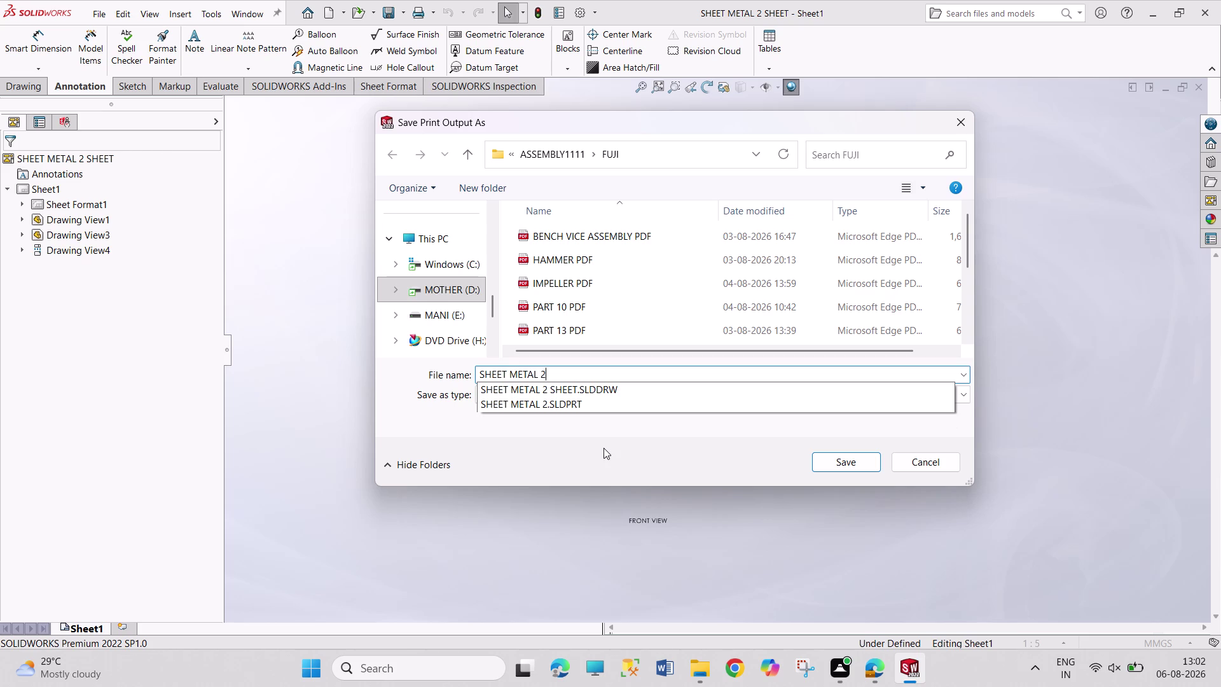
text(PDF)
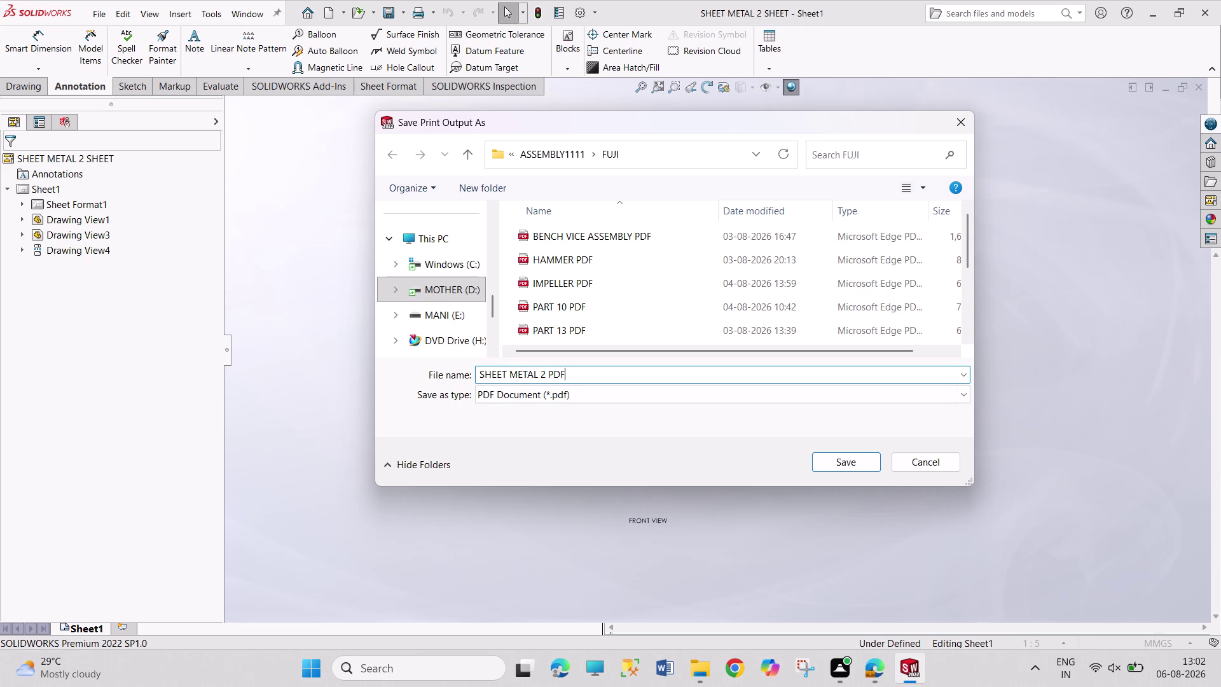
key(Return)
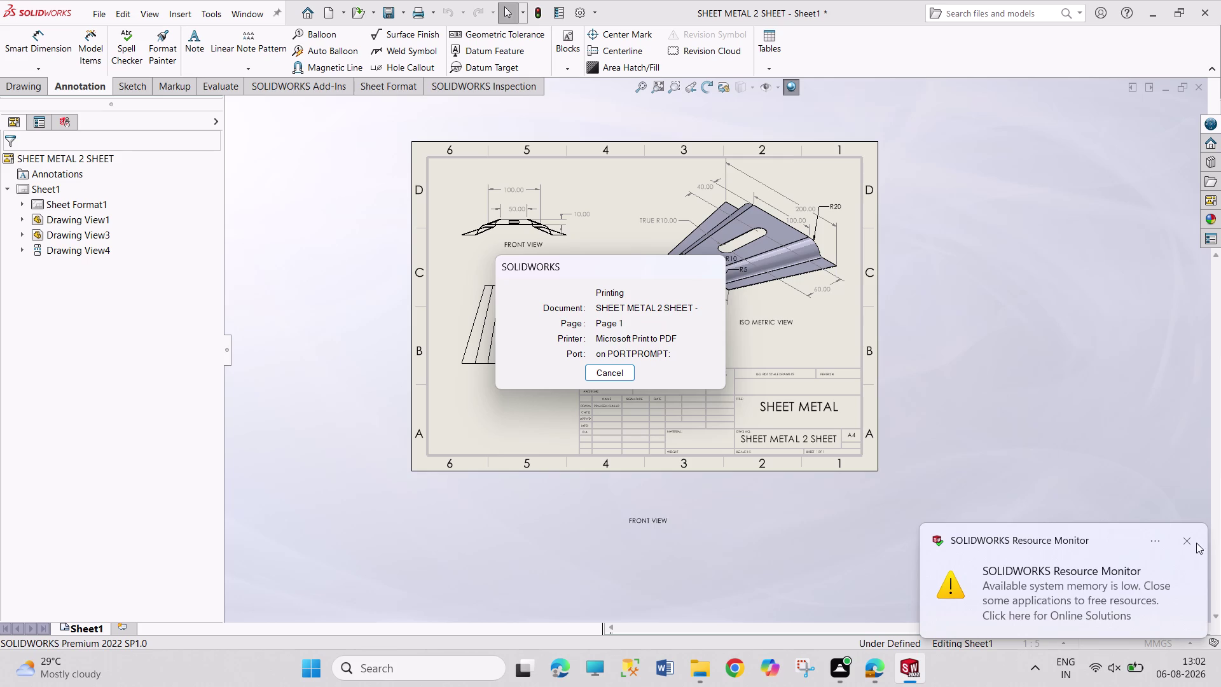
click(1188, 540)
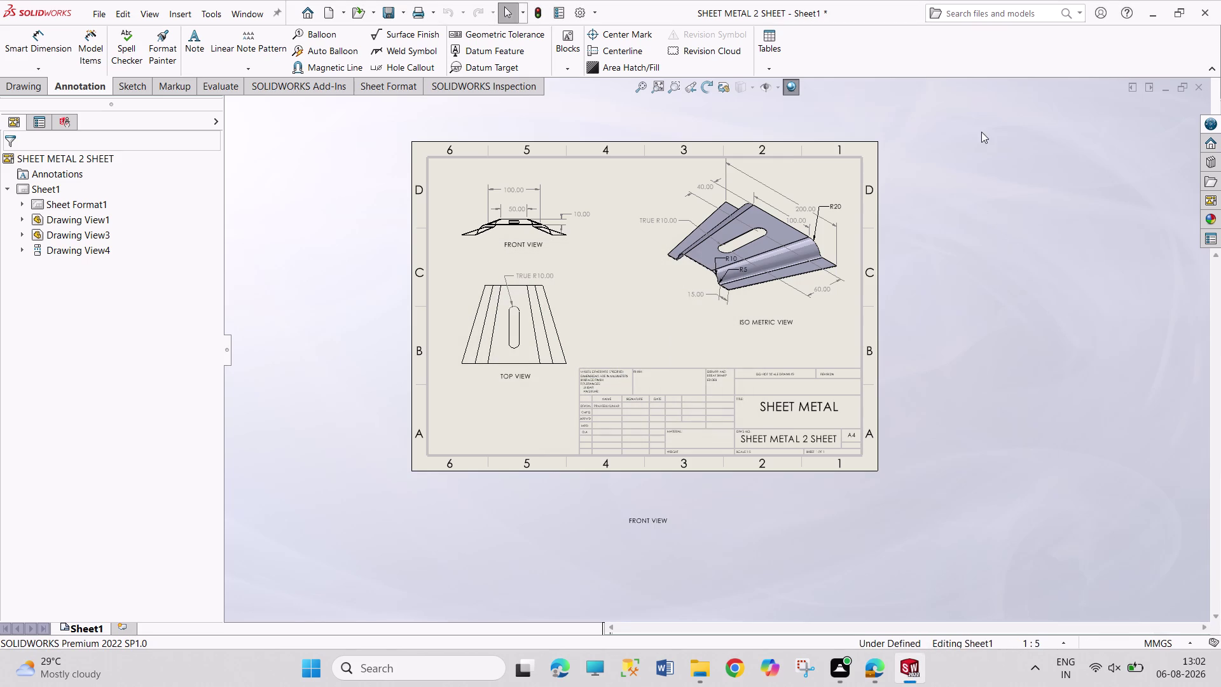
Dismiss the Resource Monitor popup and switch to the SHEET METAL 2 part window.
drag(954, 150, 1126, 314)
drag(959, 157, 959, 158)
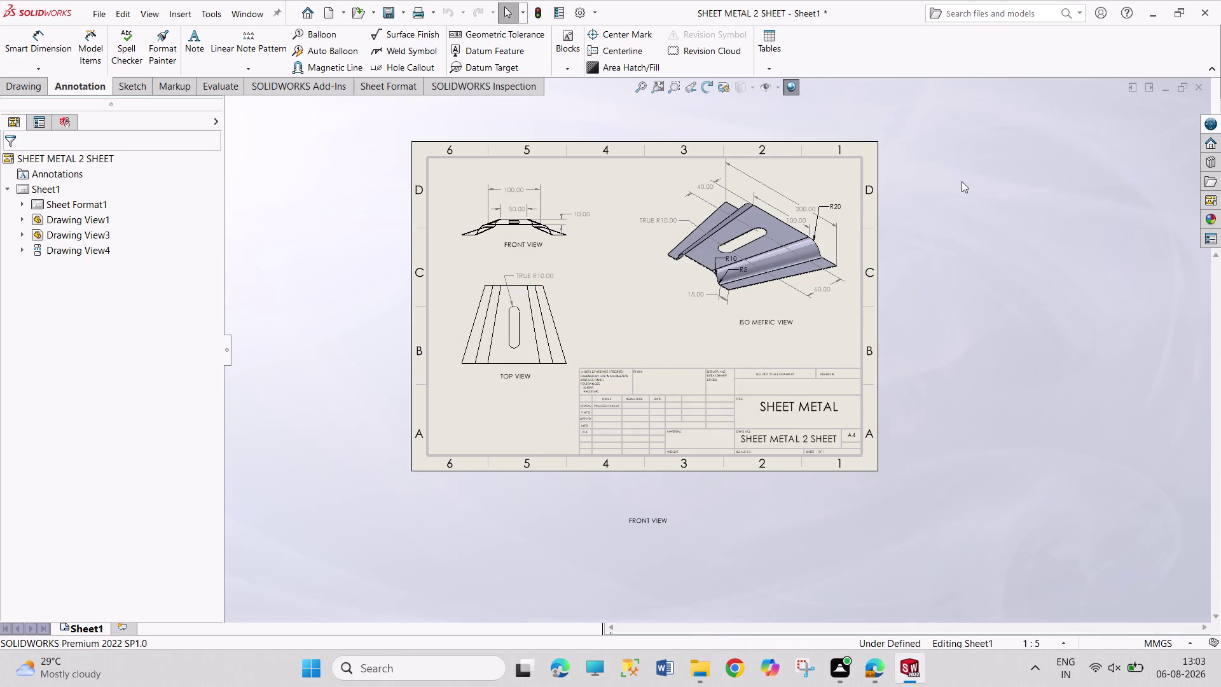
drag(959, 158, 1121, 388)
drag(978, 187, 1078, 391)
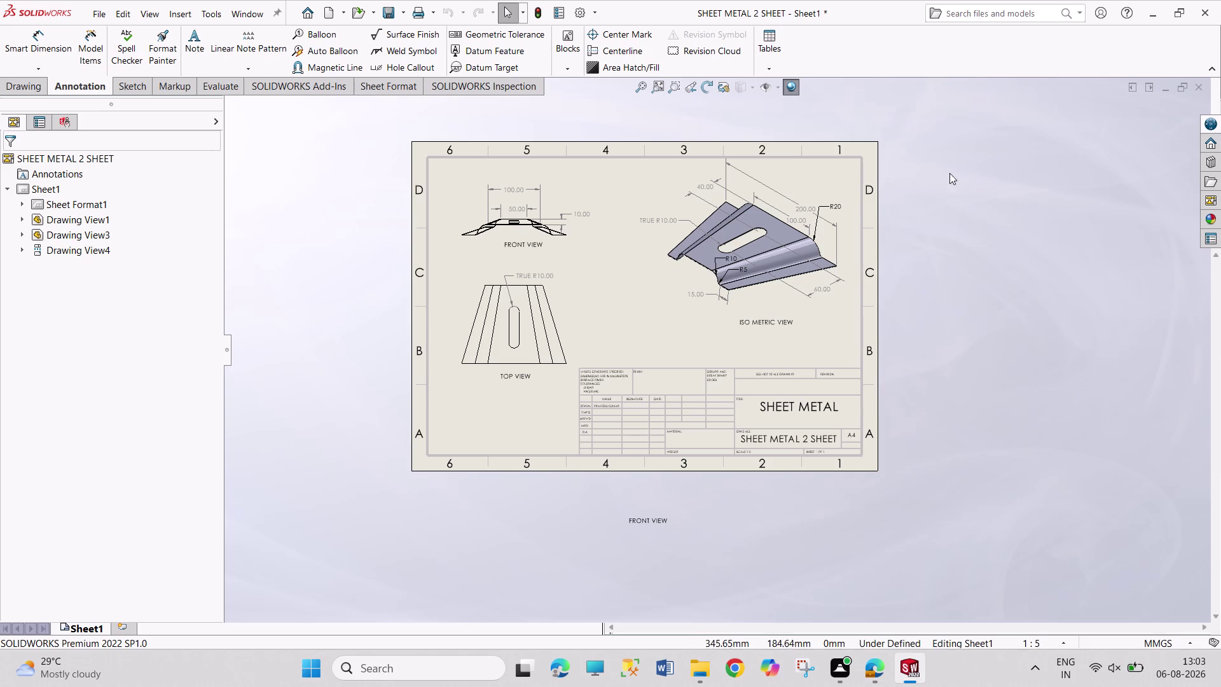
drag(933, 142, 1076, 419)
click(1199, 82)
click(649, 311)
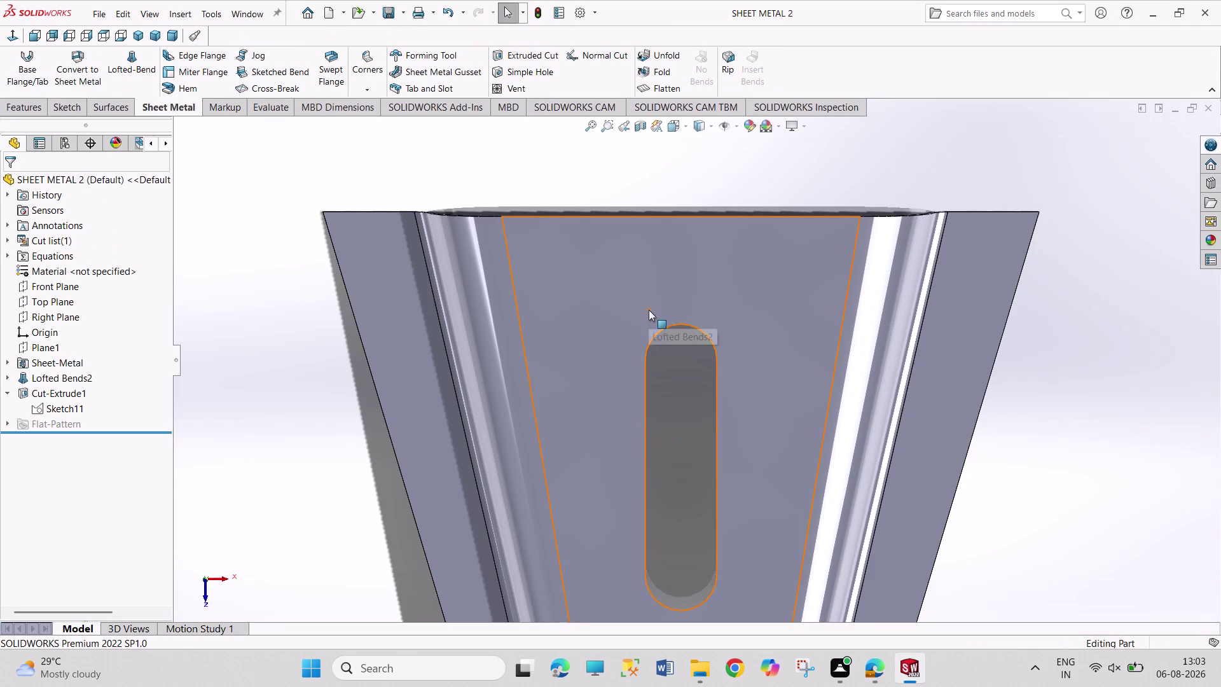
Select Lofted Bends2 and bring up the new-document window with Ctrl+N.
scroll(up, 3)
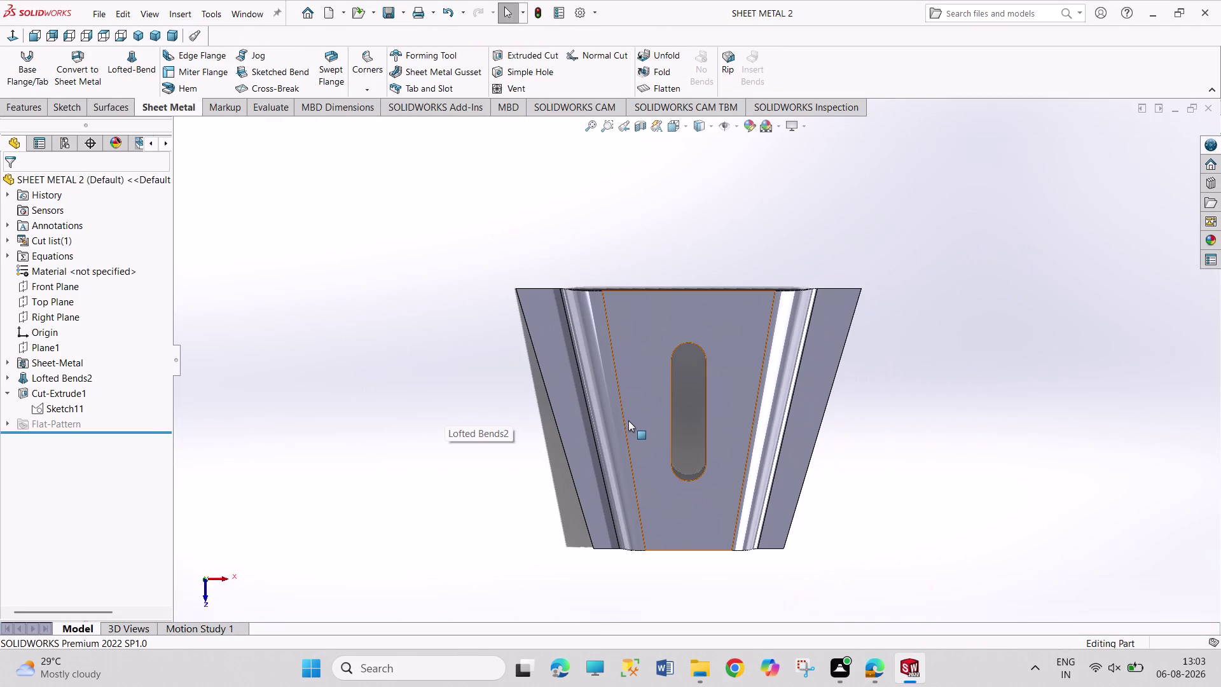
click(629, 406)
key(ctrl+n)
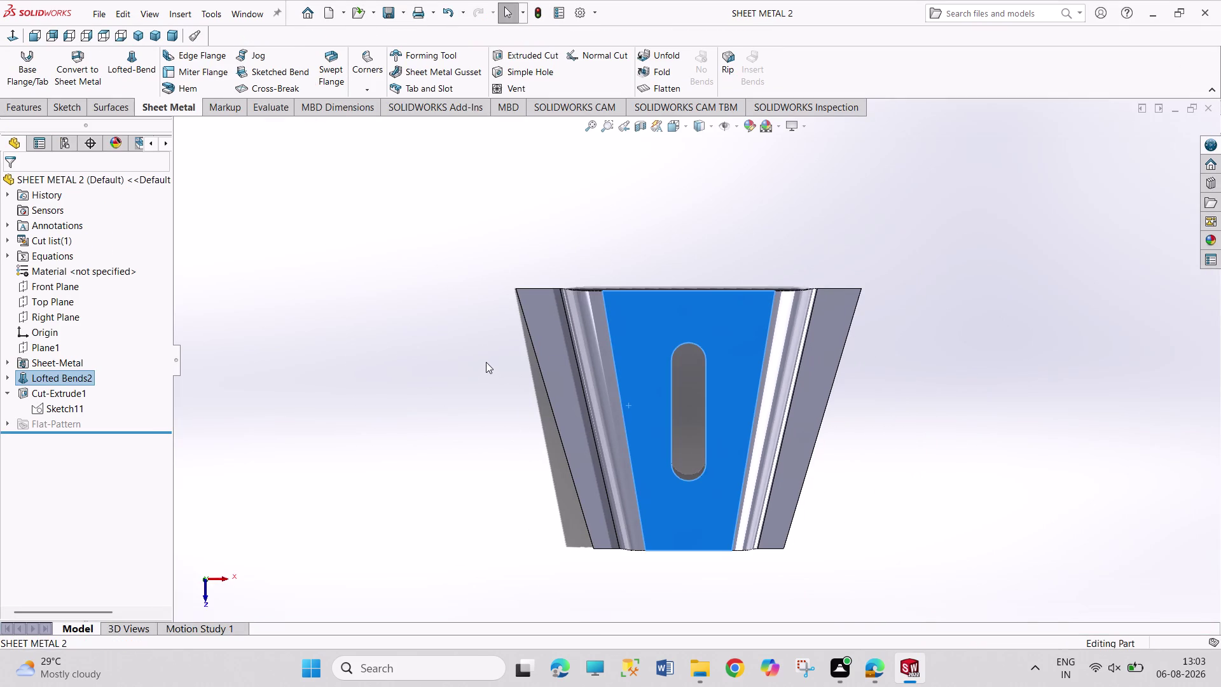
key(ctrl+n)
key(Left)
key(Left)
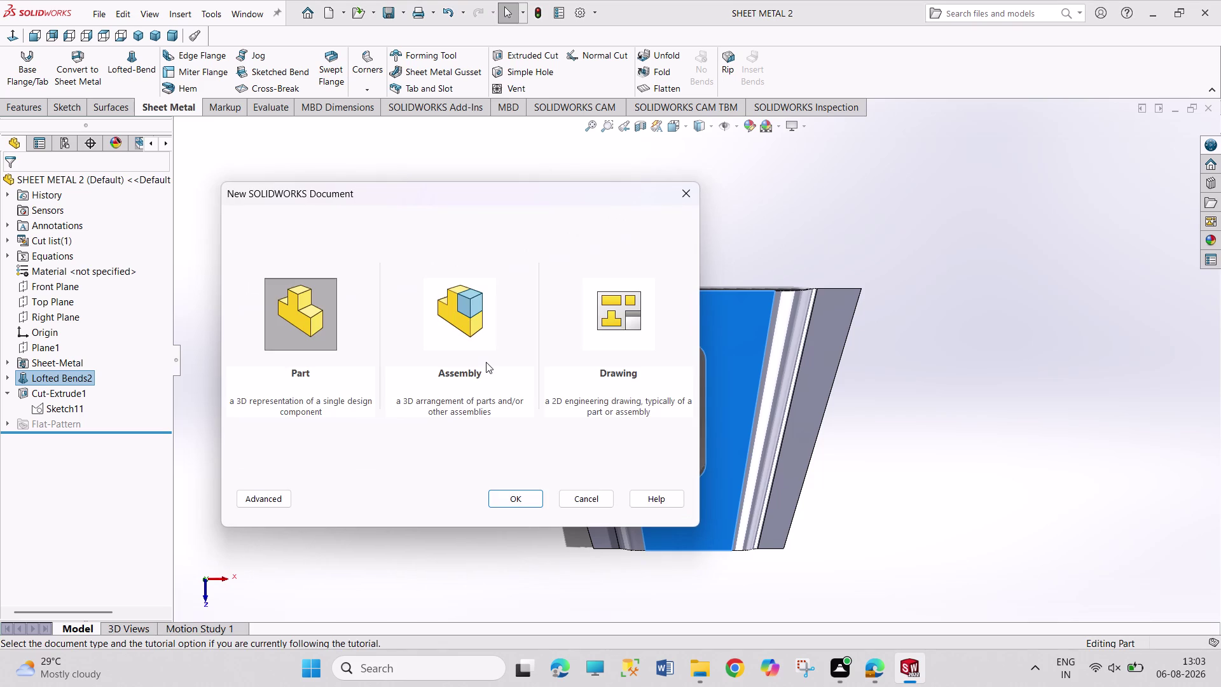
Confirm Part as the new document type, opening the blank Part3.
key(Return)
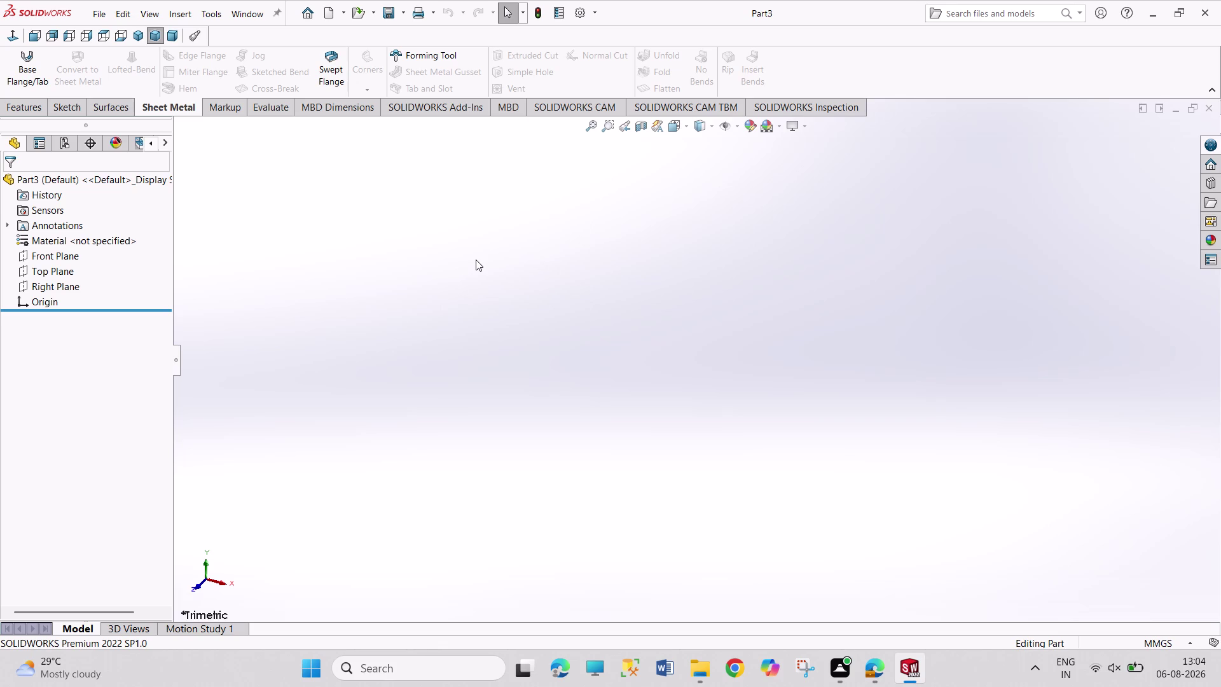
drag(428, 205, 511, 370)
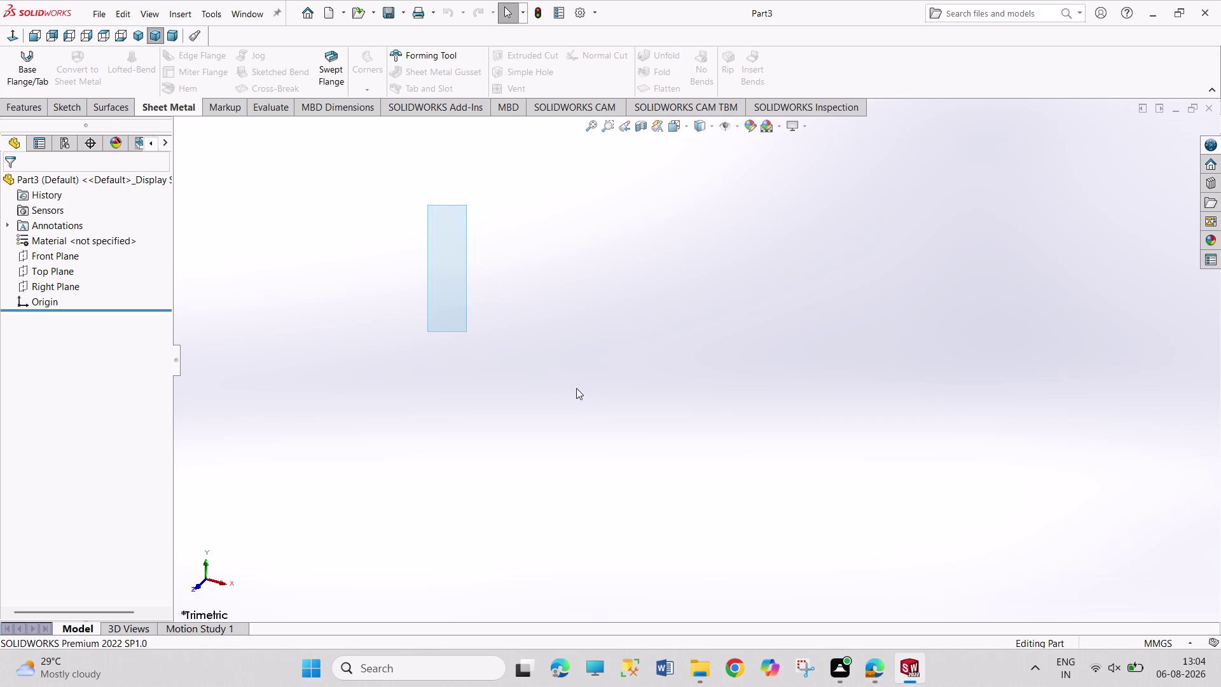
drag(511, 370, 720, 357)
drag(380, 210, 727, 483)
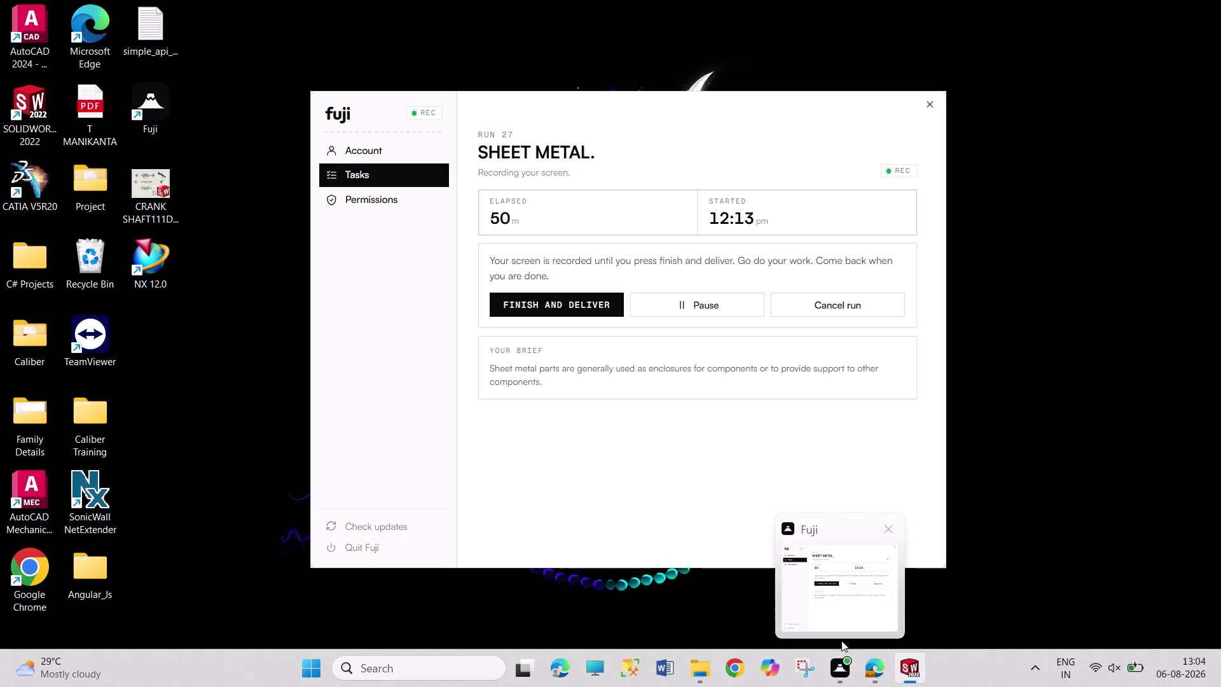
drag(789, 243, 922, 383)
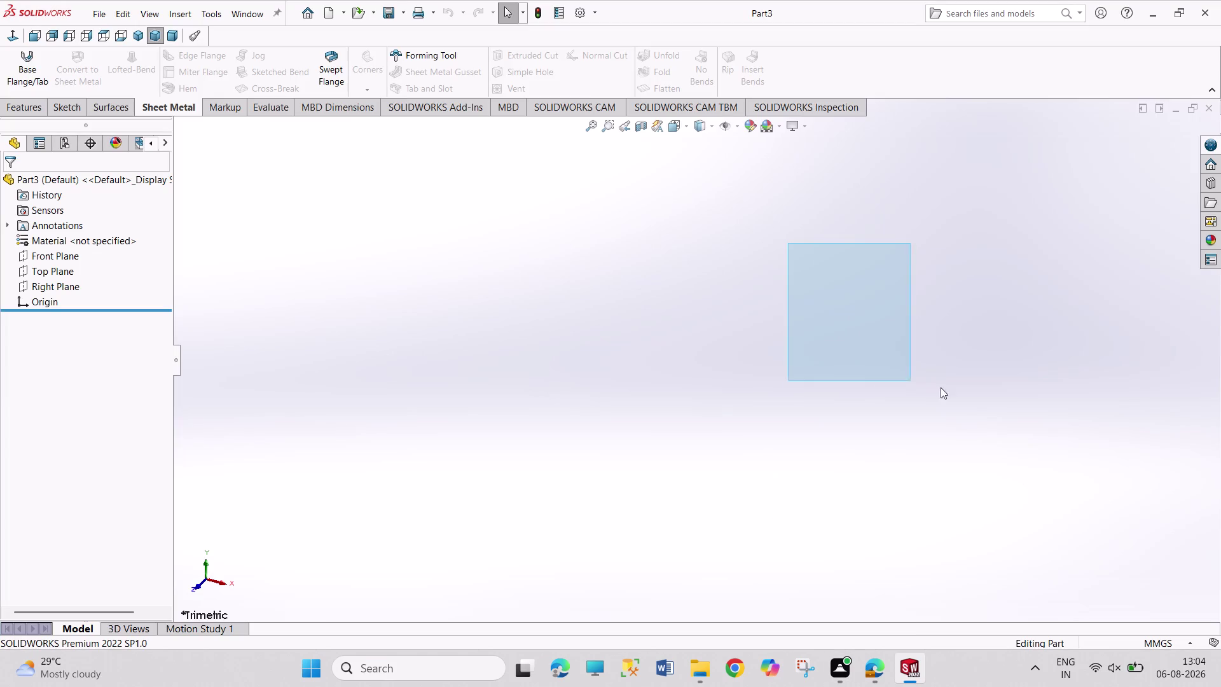
drag(923, 382, 948, 387)
drag(762, 234, 1011, 430)
drag(741, 234, 804, 373)
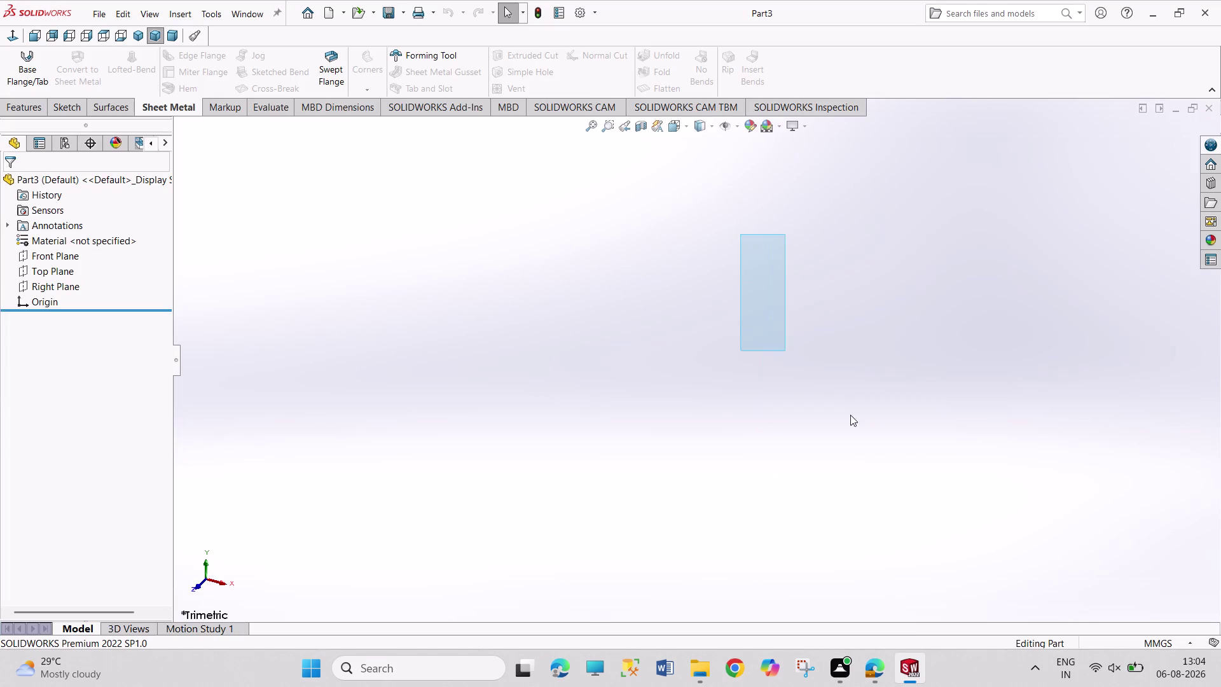
drag(804, 373, 907, 447)
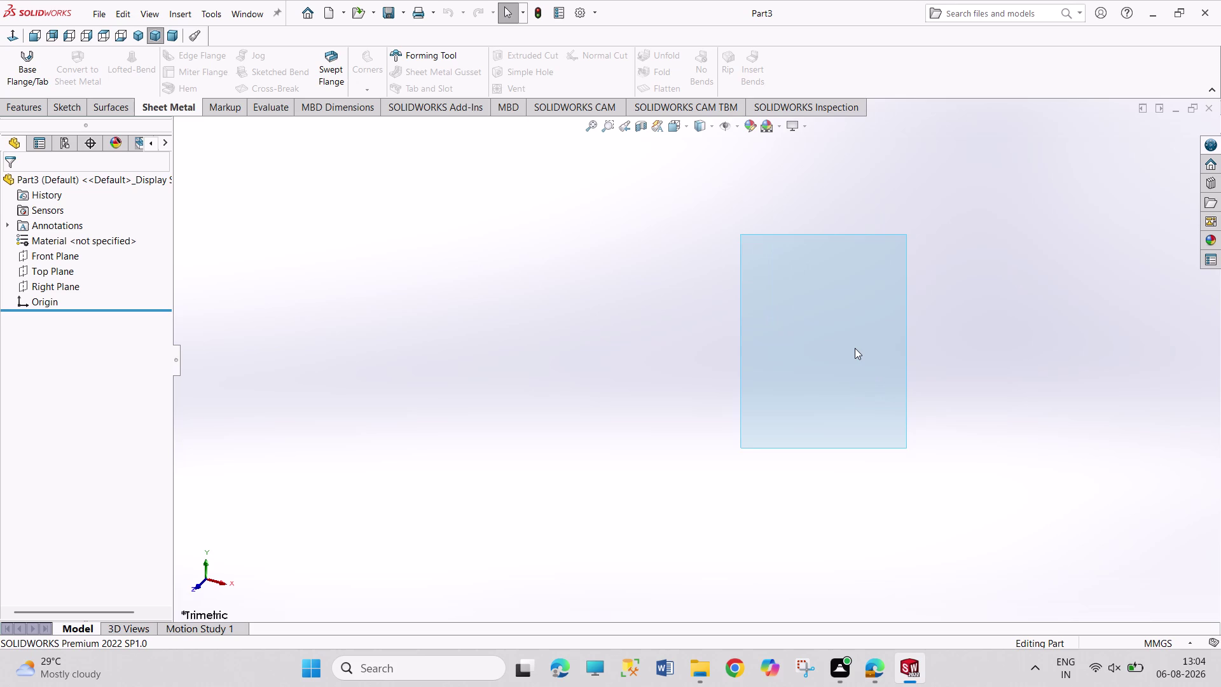
drag(217, 192, 396, 356)
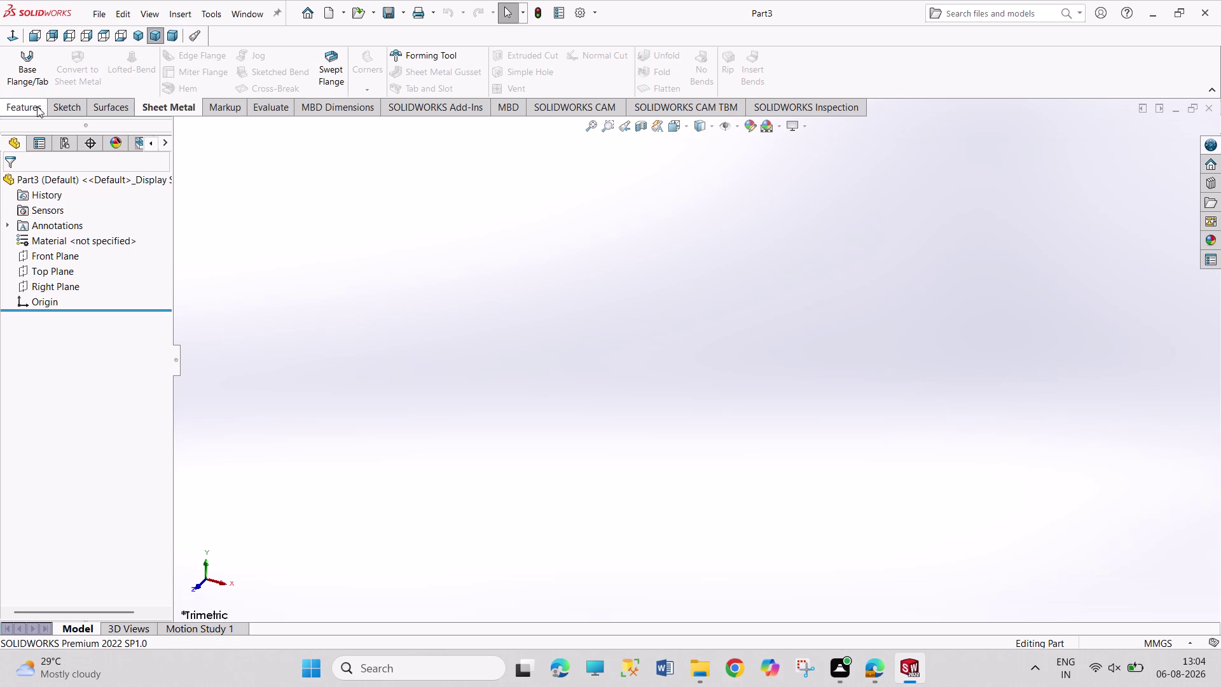
Start a sketch on the Top Plane and draw a centre rectangle around the origin.
click(75, 107)
click(18, 69)
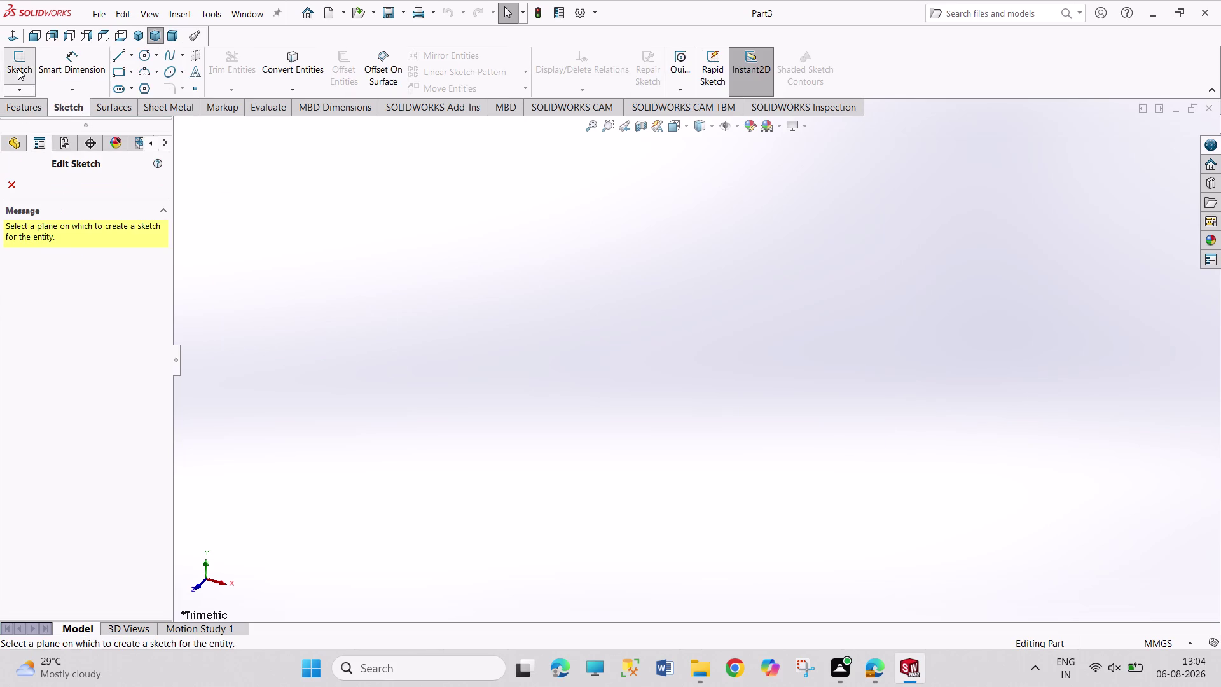
click(479, 350)
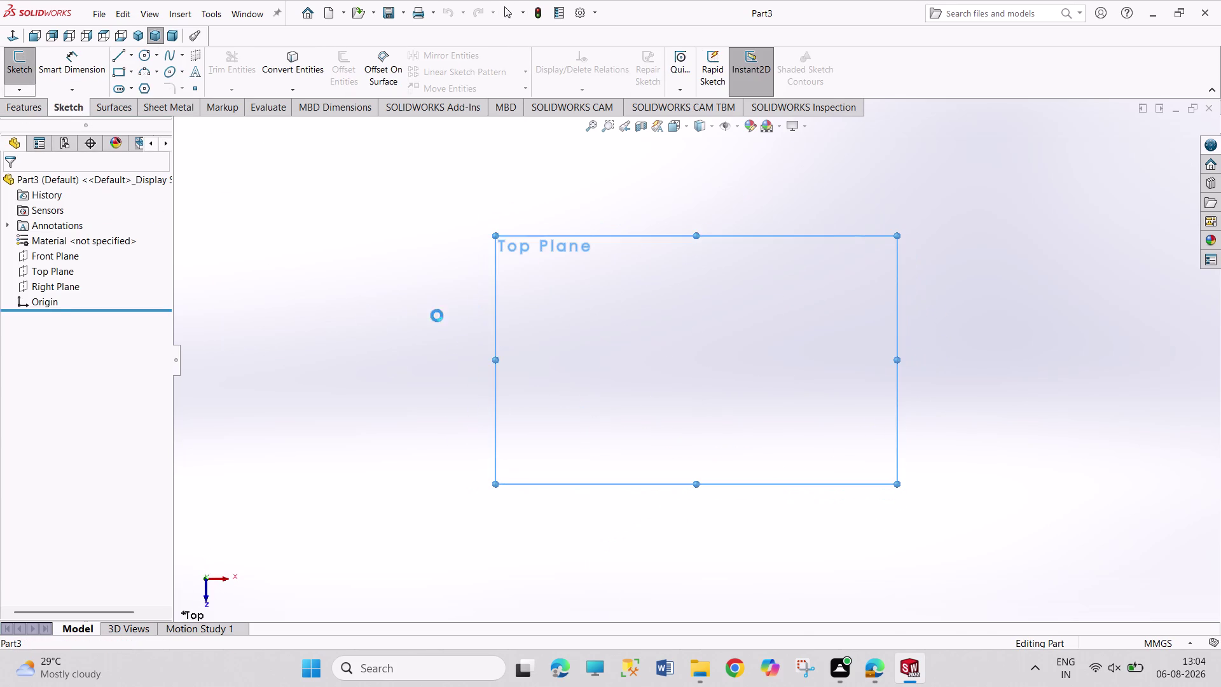
click(130, 72)
drag(151, 105, 149, 112)
click(696, 361)
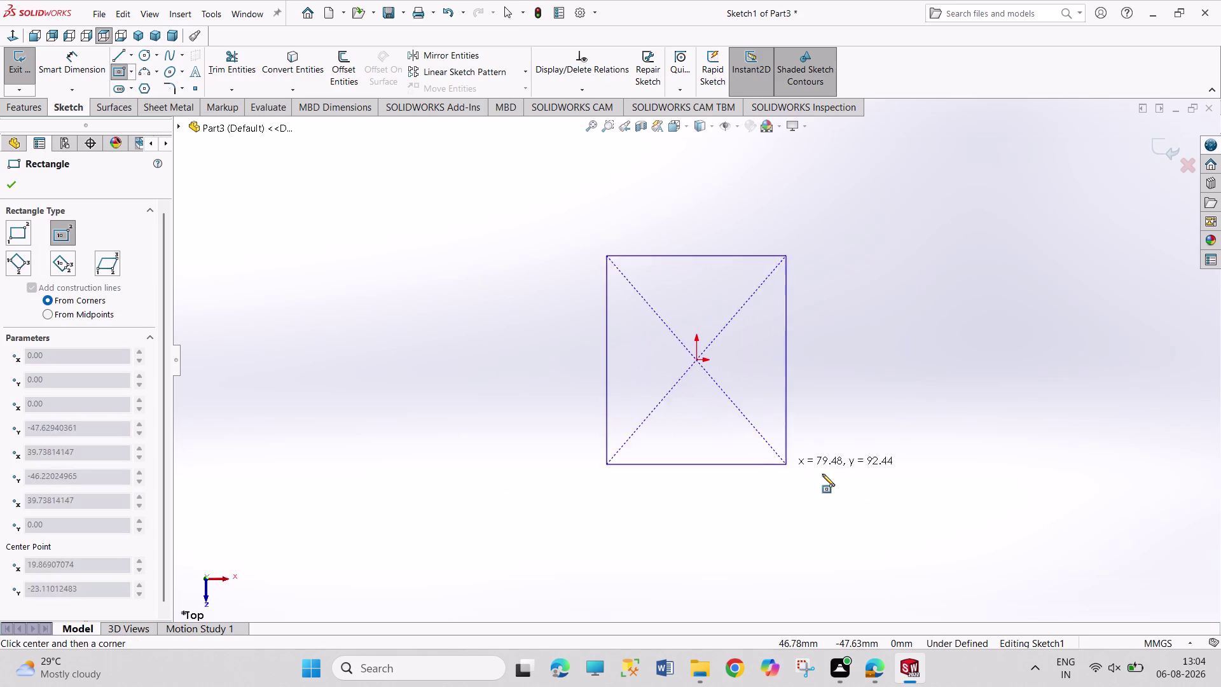
click(972, 485)
right_drag(1071, 414, 987, 140)
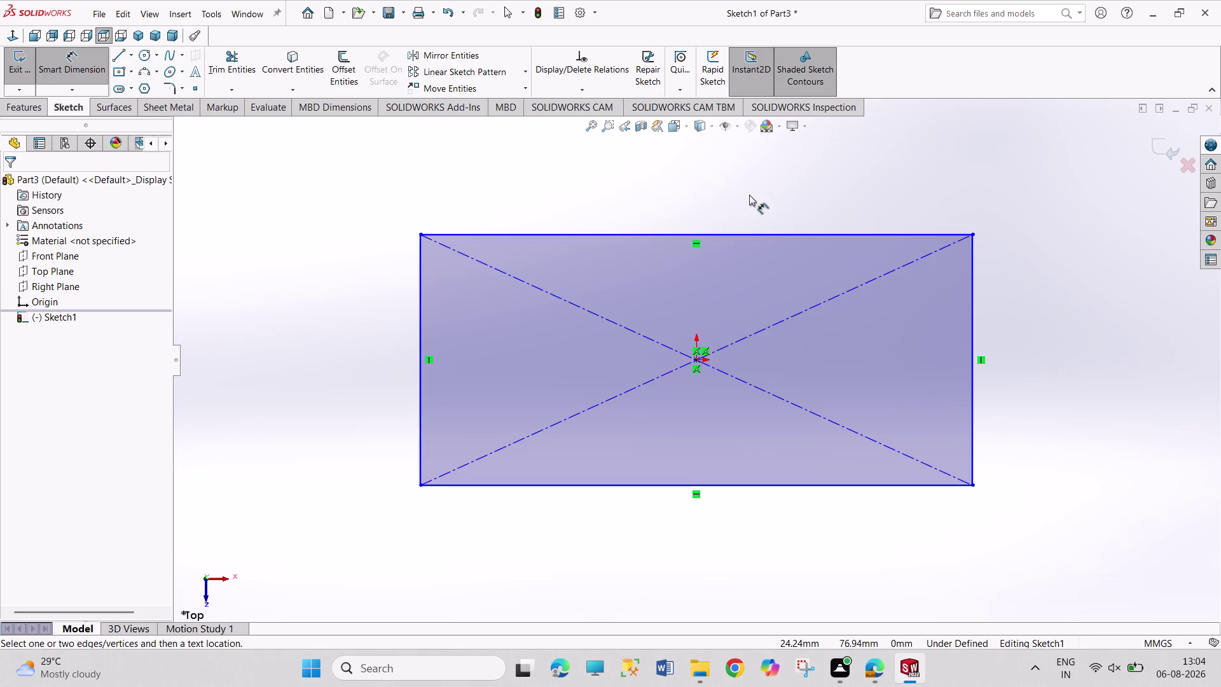
Dimension the rectangle 200 wide and 60 high, then exit the sketch.
drag(749, 232, 750, 221)
click(748, 192)
text(2)
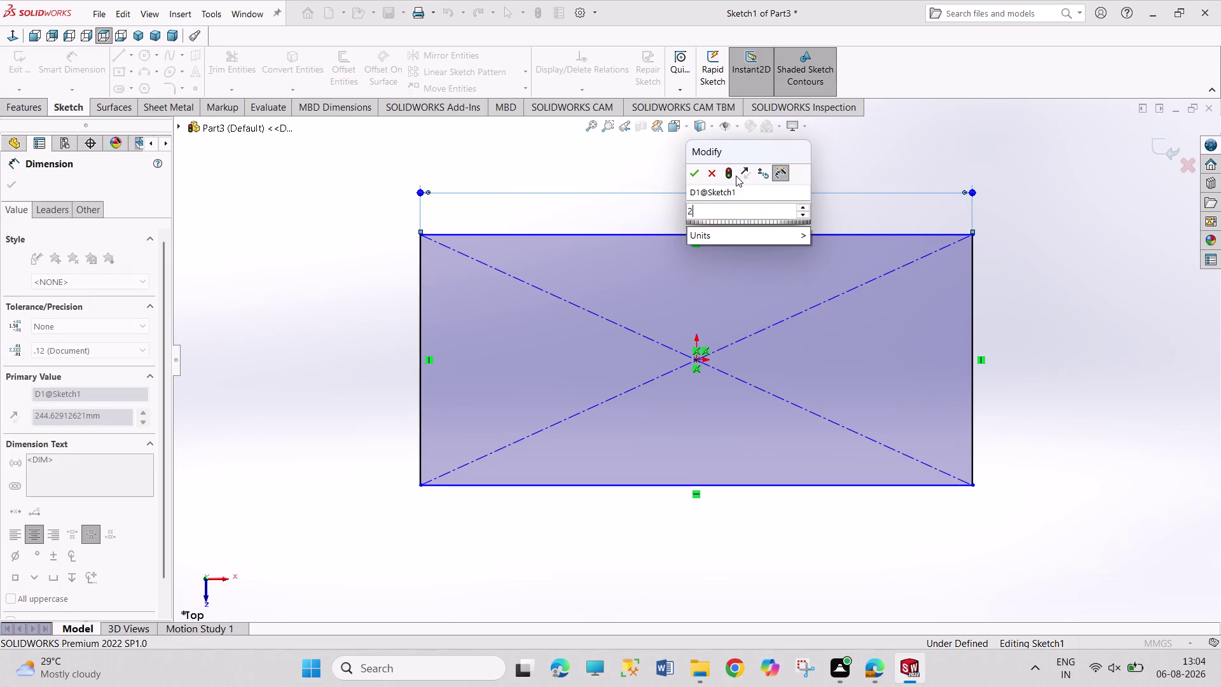
text(00)
key(Return)
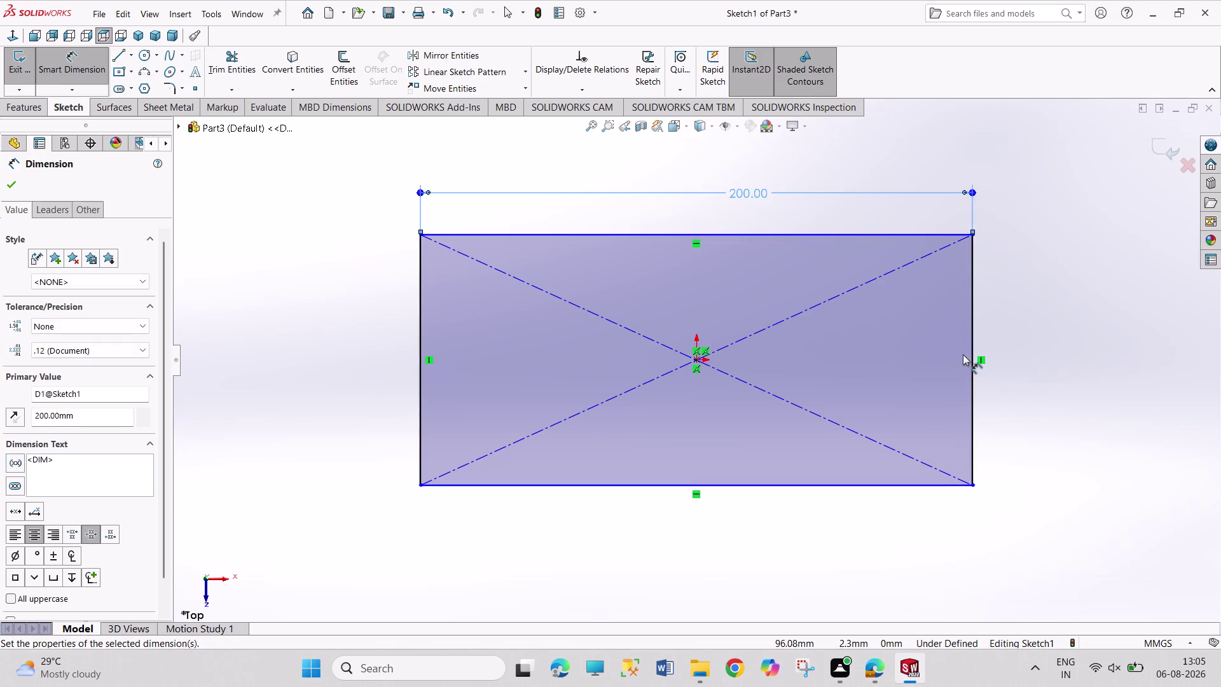
click(970, 355)
click(1012, 348)
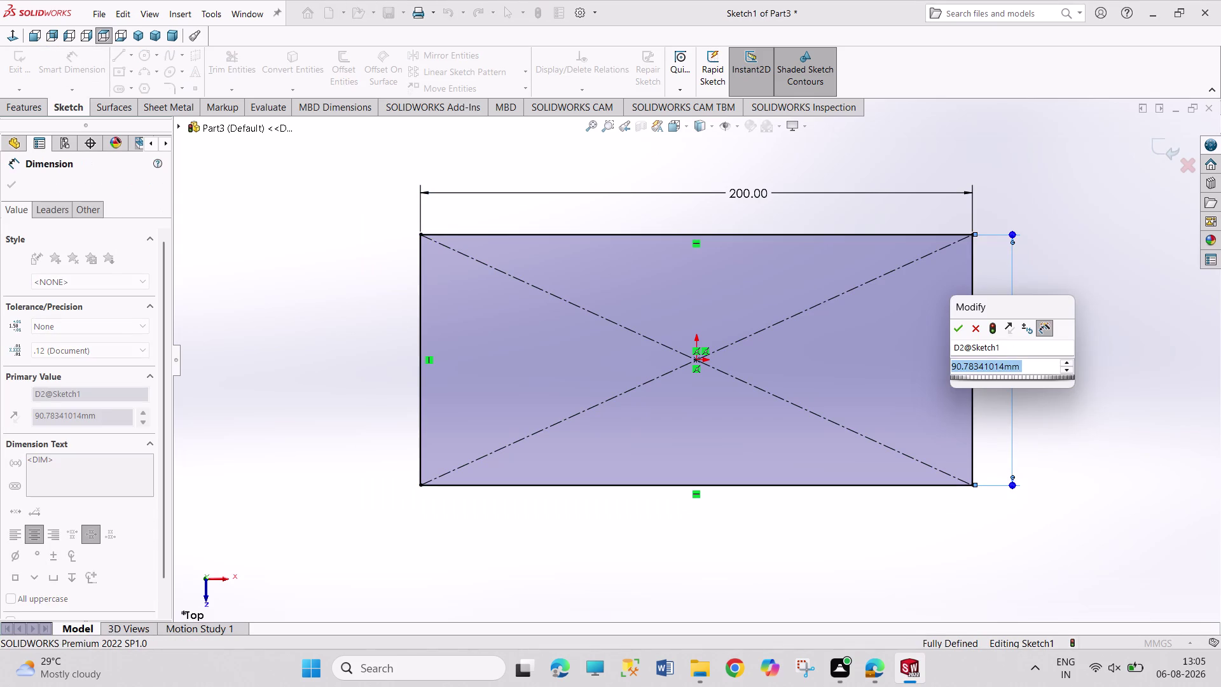
text(60)
key(Return)
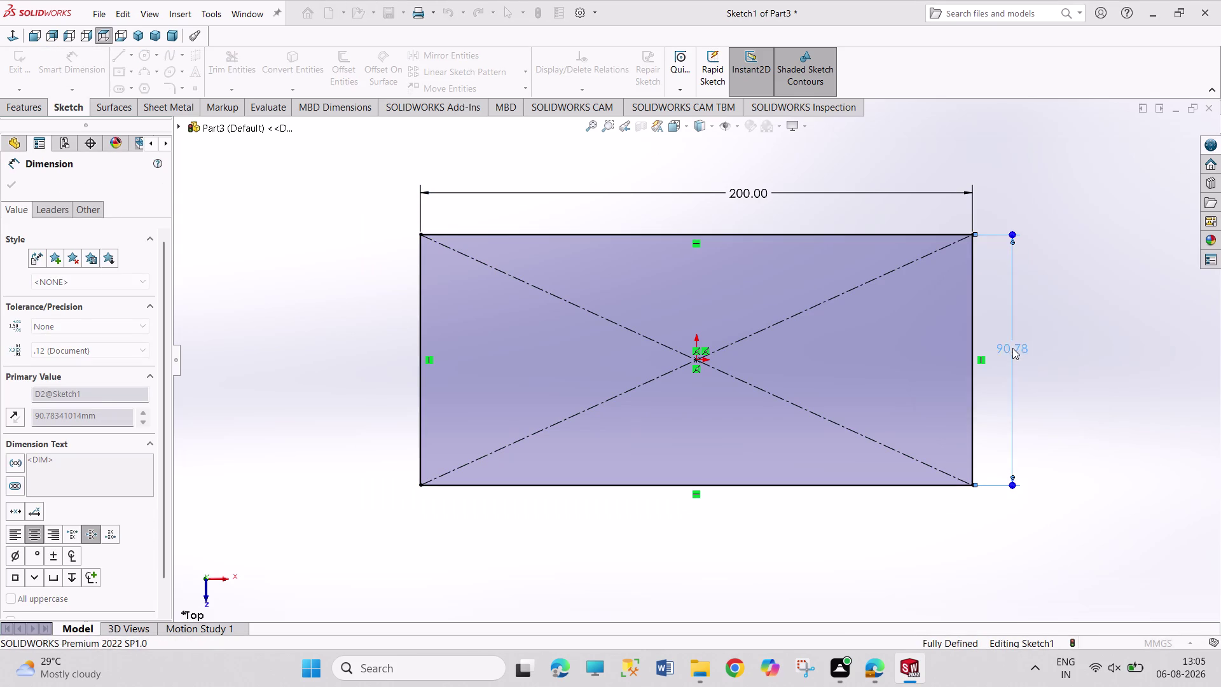
right_click(1102, 318)
click(1119, 360)
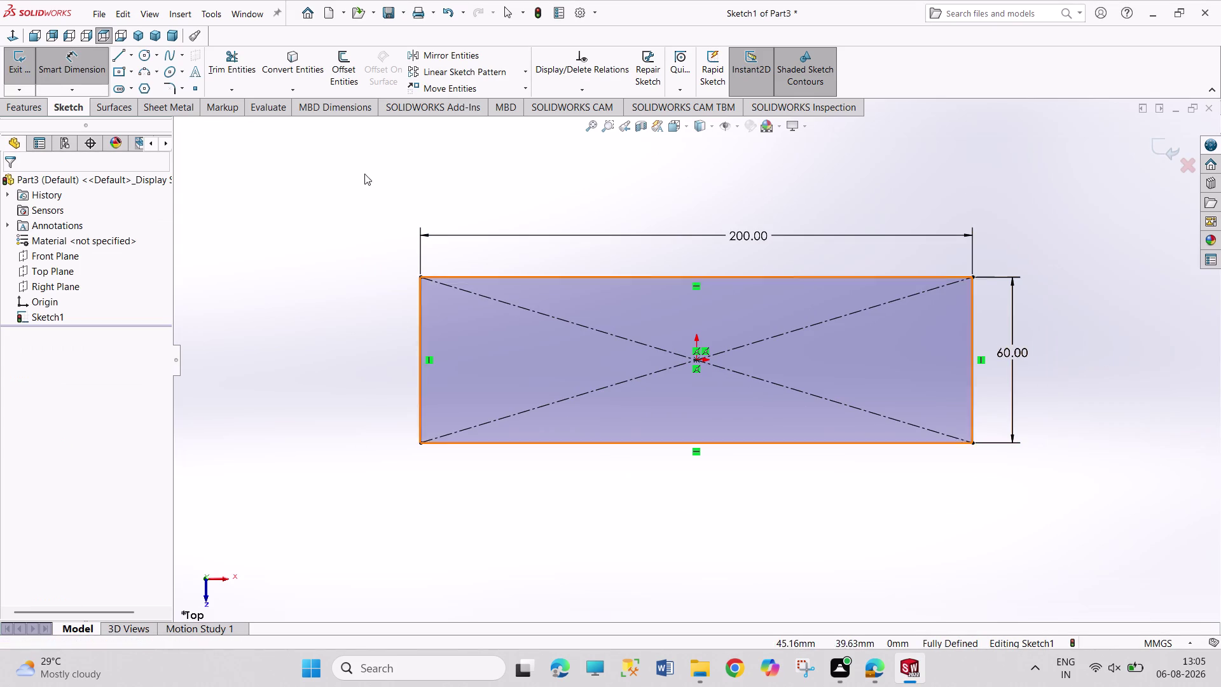
click(28, 65)
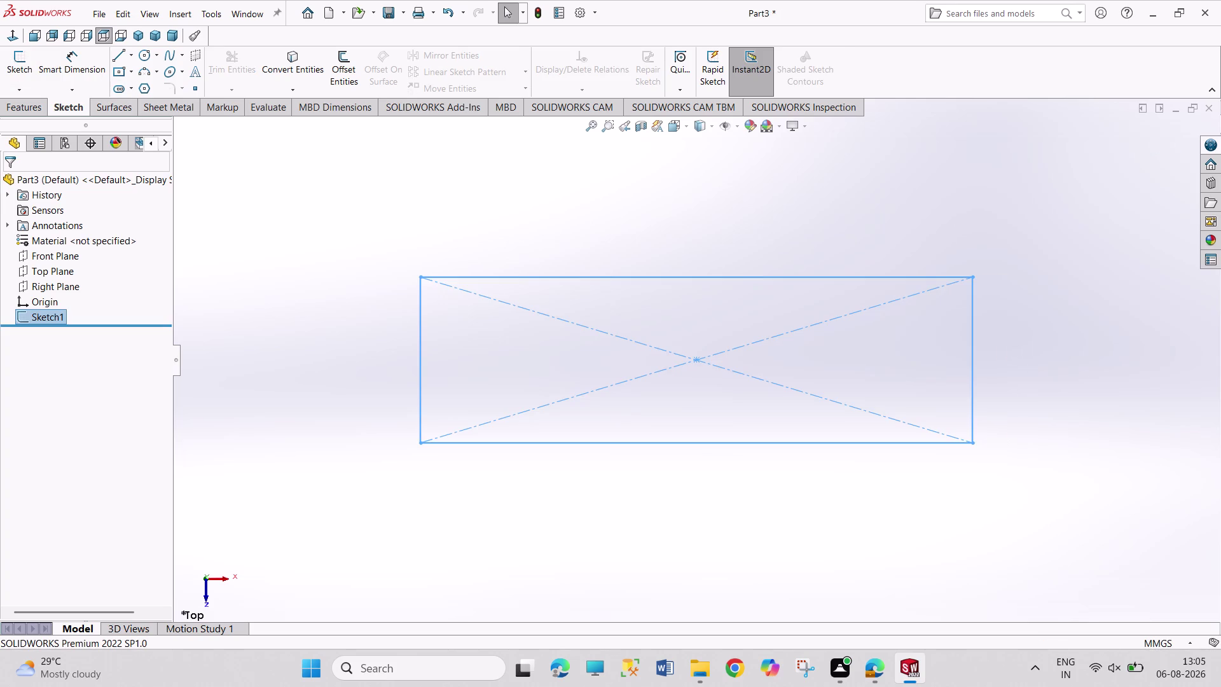
click(160, 112)
Create Base-Flange1 from the rectangle sketch, accepting the default thickness.
click(19, 79)
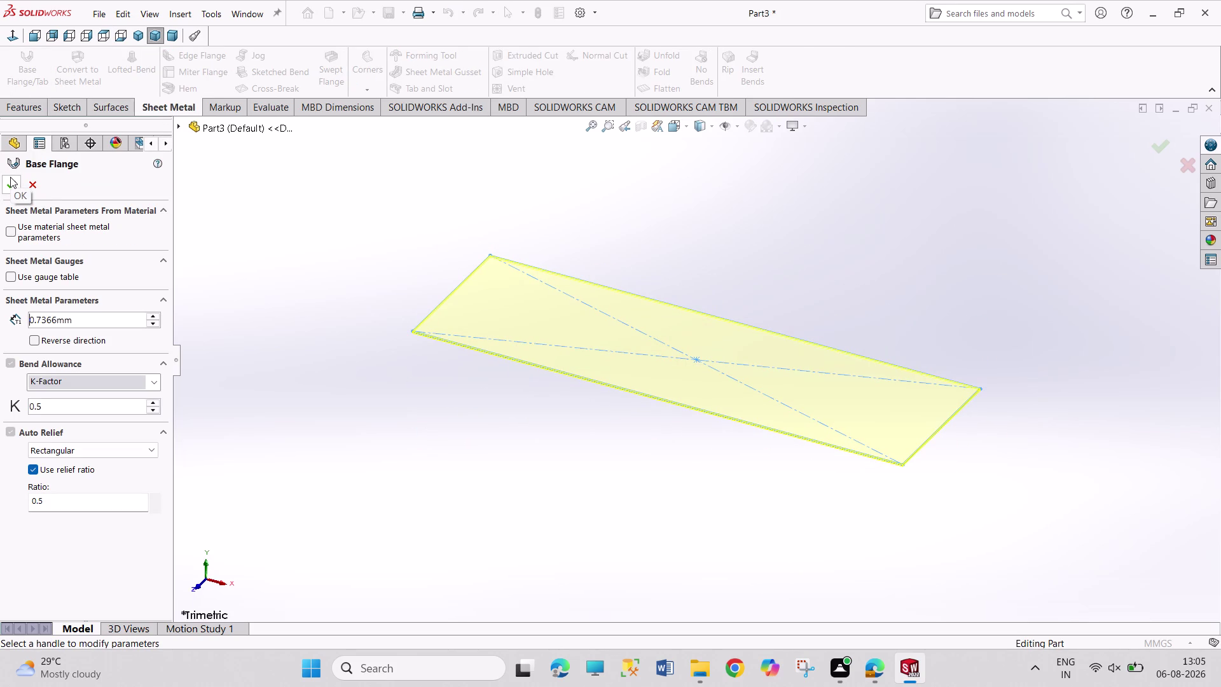
click(10, 177)
click(408, 195)
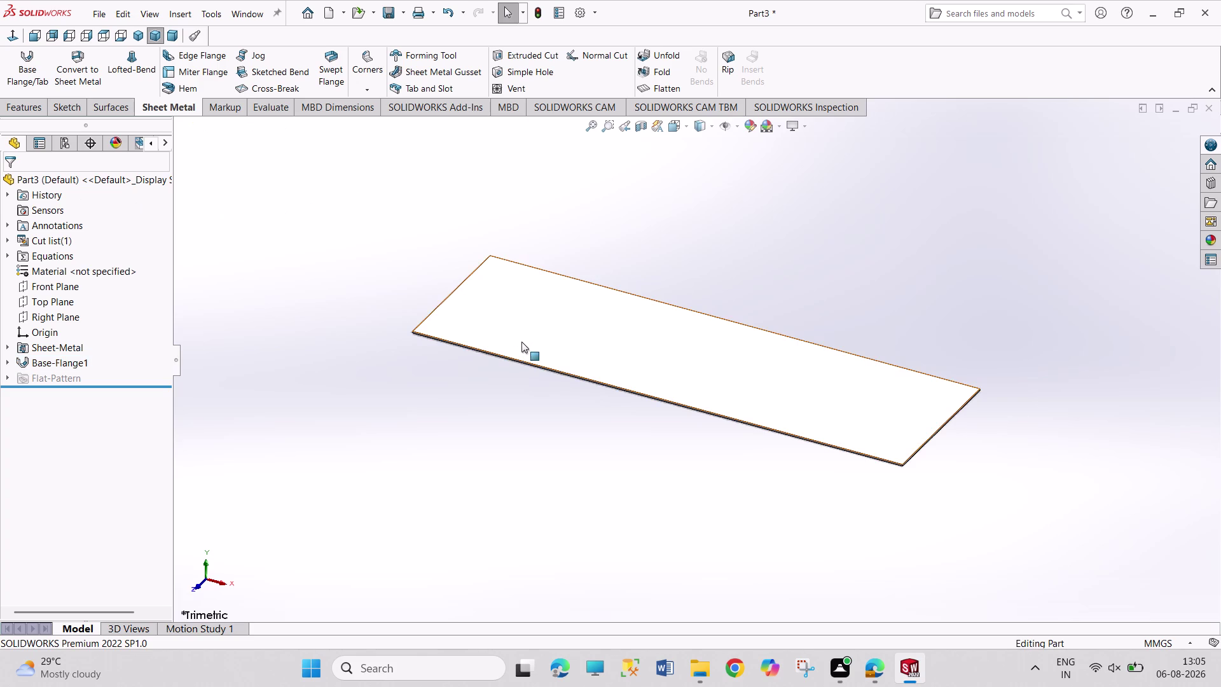
scroll(down, 3)
scroll(down, 3)
scroll(down, 3)
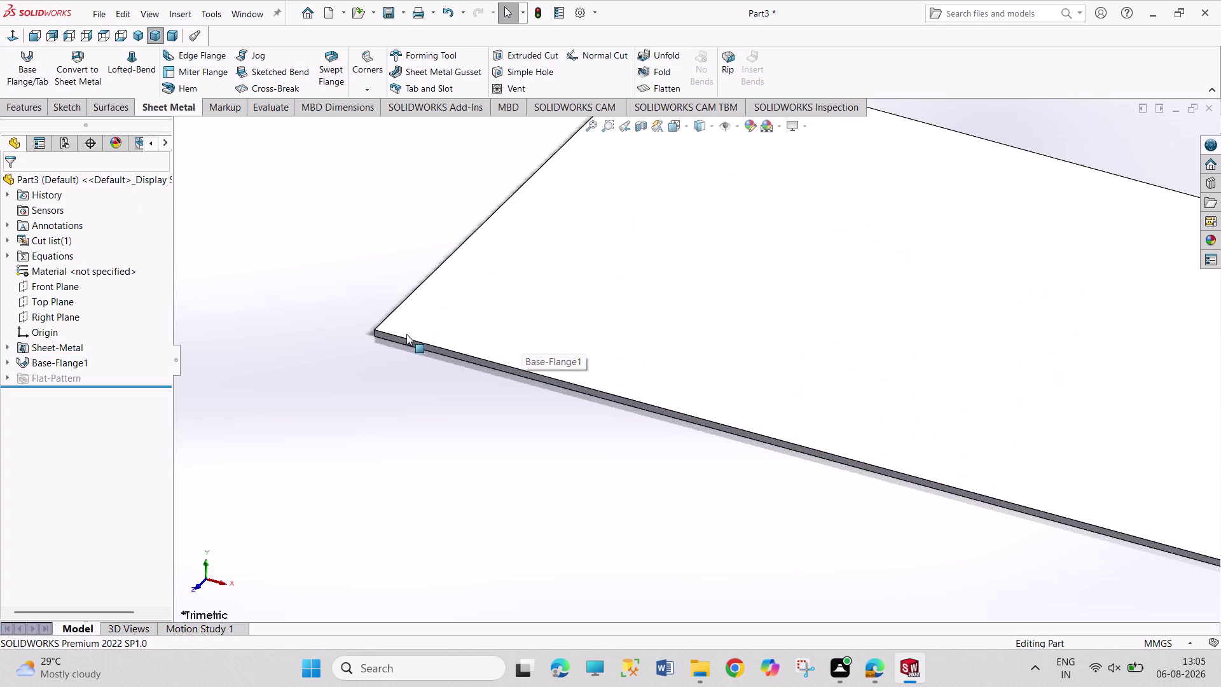
scroll(down, 3)
scroll(down, 3)
scroll(down, 3)
scroll(down, 3)
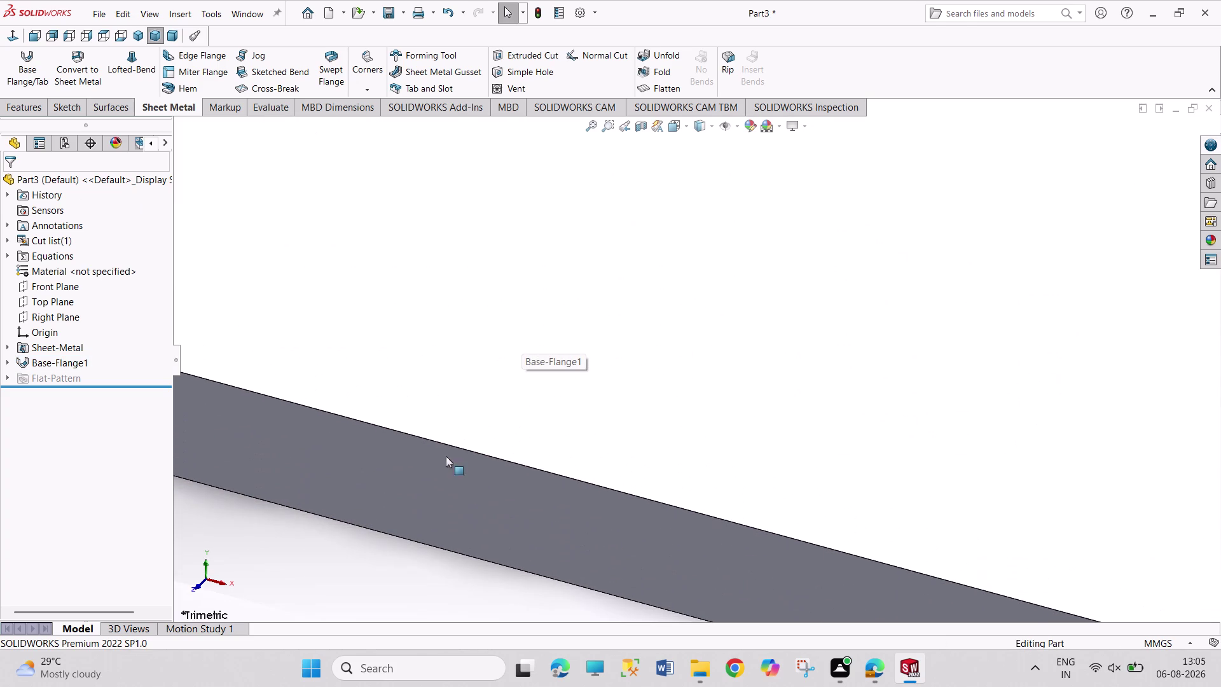
Zoom and reframe the view to inspect the flat plate.
scroll(up, 3)
scroll(down, 3)
scroll(down, 3)
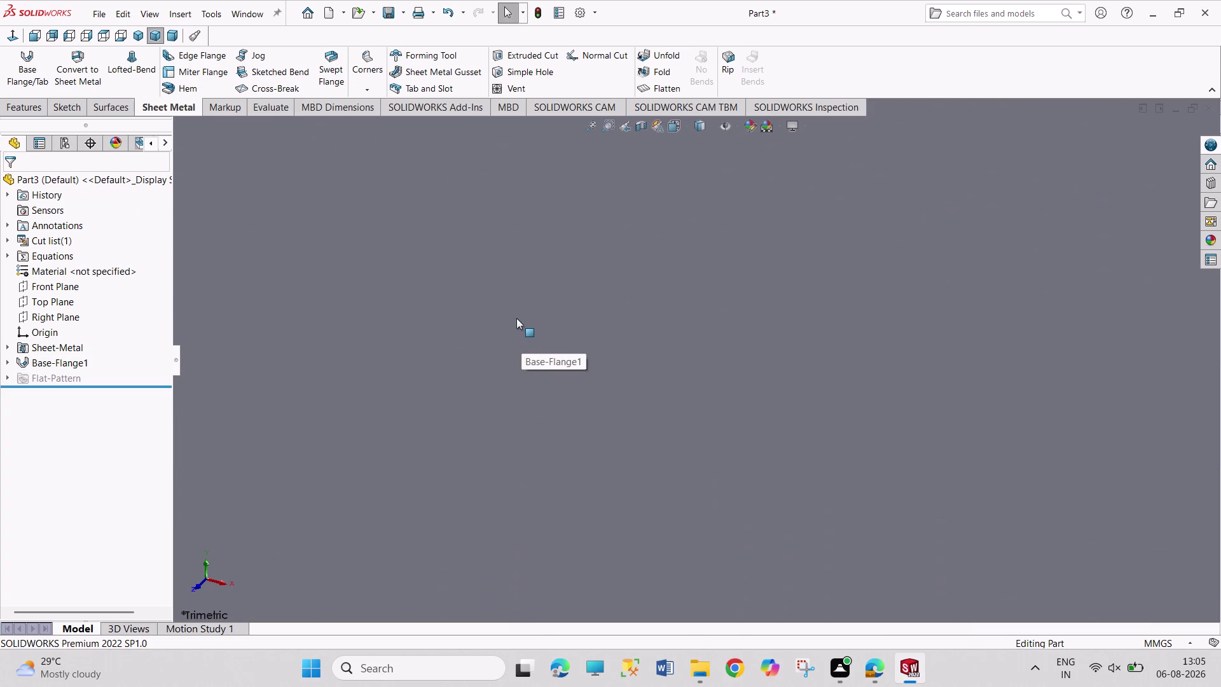
scroll(down, 3)
scroll(down, 3)
scroll(up, 3)
scroll(up, 3)
scroll(up, 3)
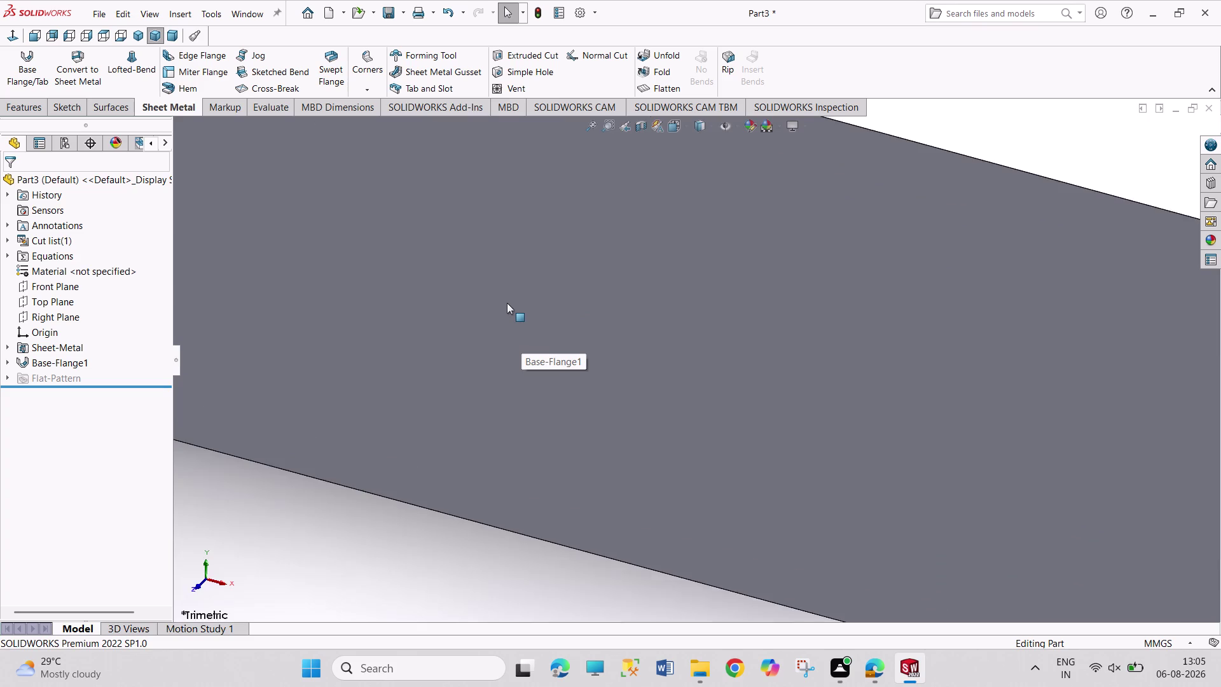
scroll(up, 3)
scroll(up, 3)
scroll(up, 3)
scroll(up, 3)
scroll(up, 3)
scroll(up, 3)
scroll(down, 3)
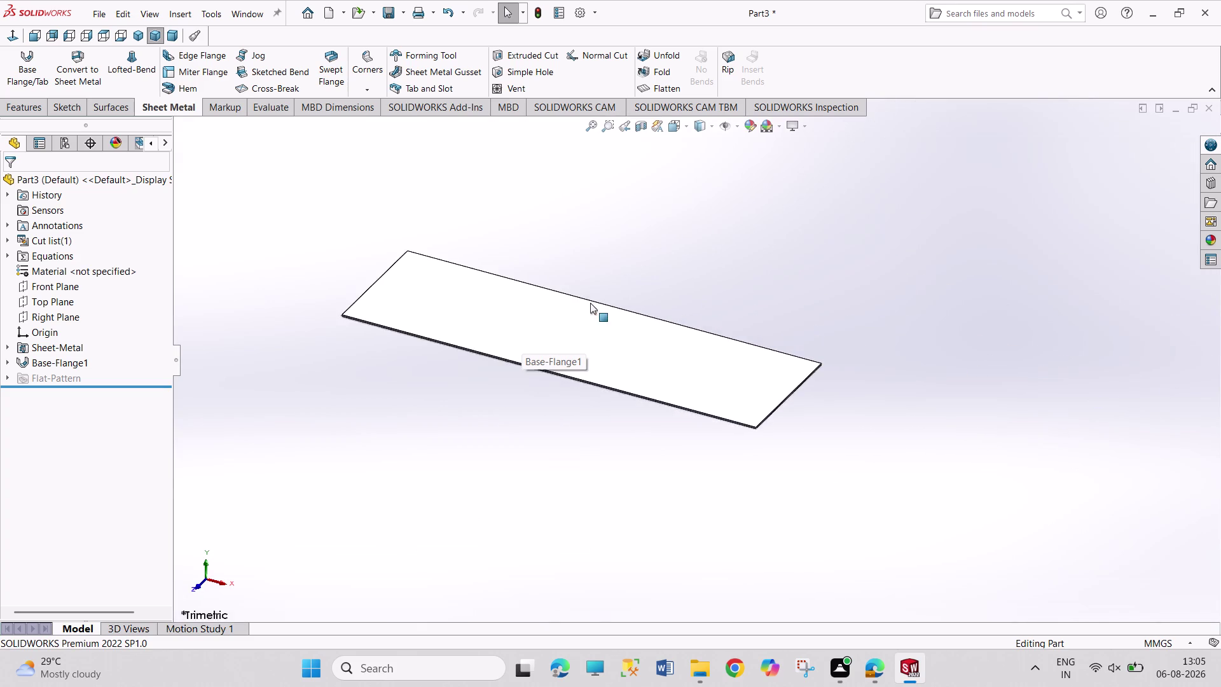
scroll(down, 3)
scroll(down, 3)
drag(415, 270, 522, 340)
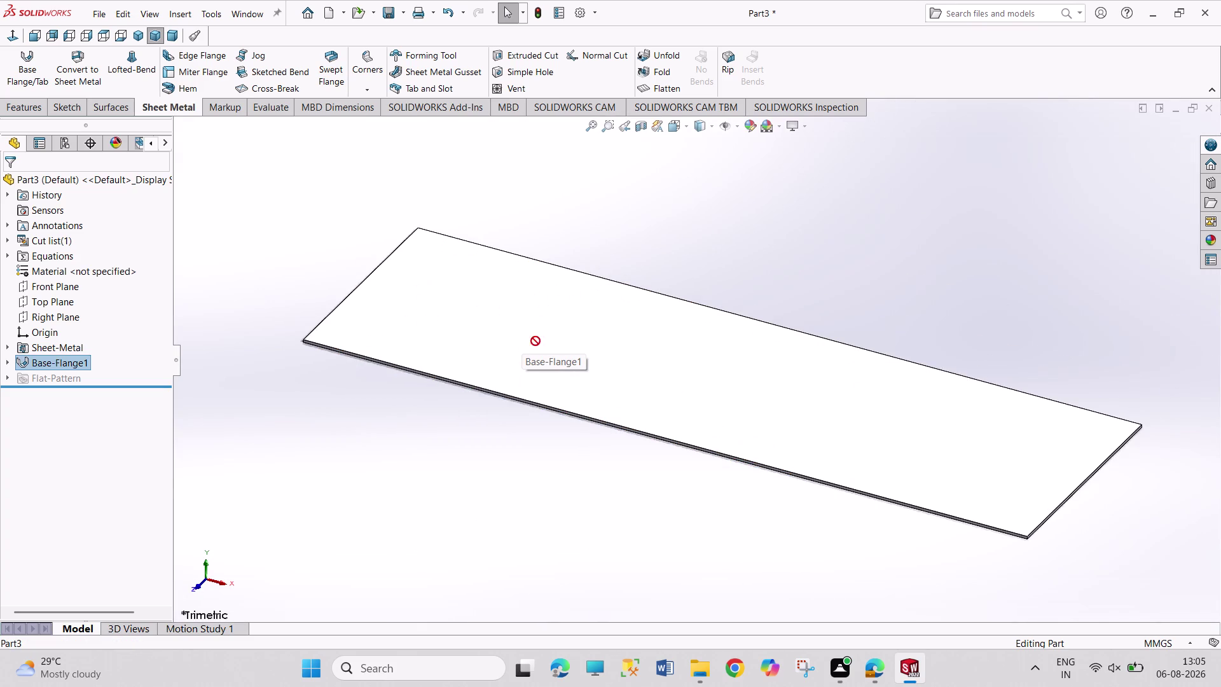
drag(521, 340, 553, 343)
click(619, 223)
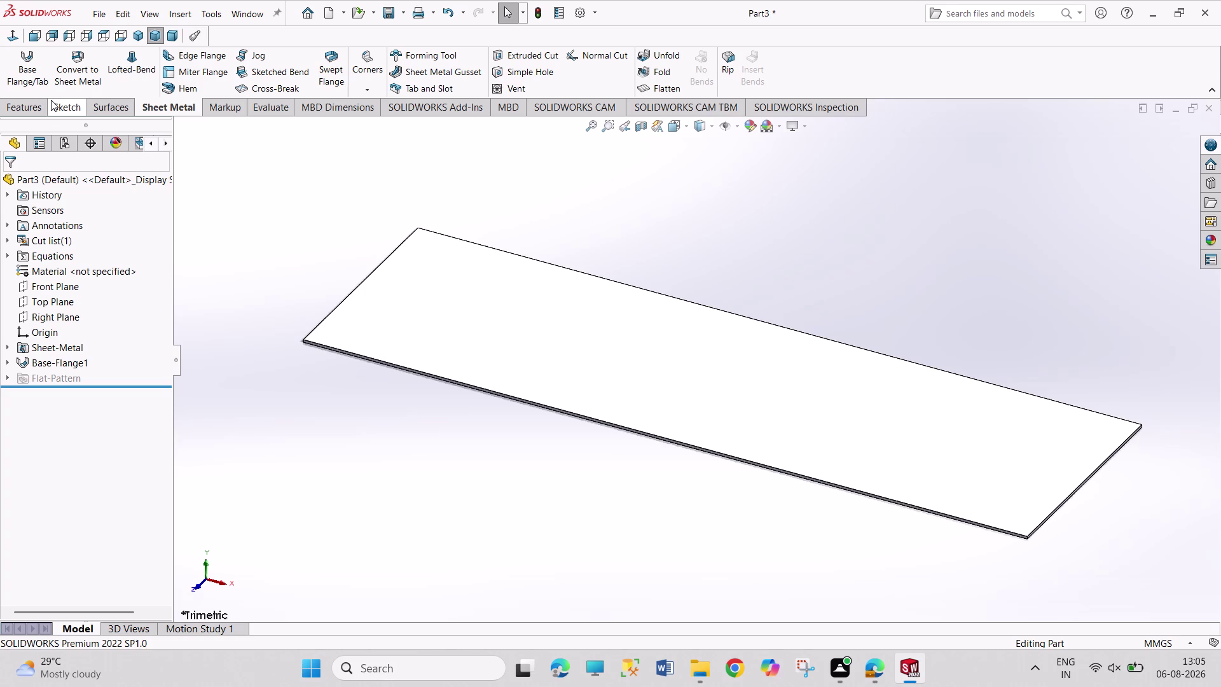
click(79, 84)
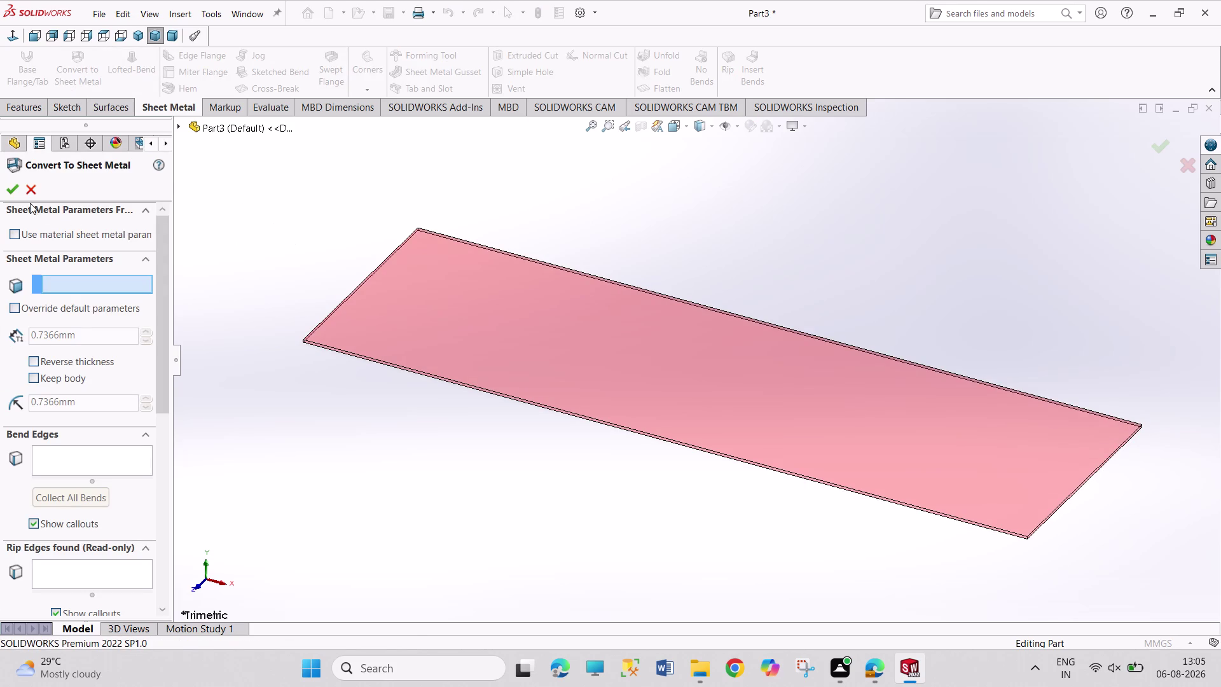
click(17, 191)
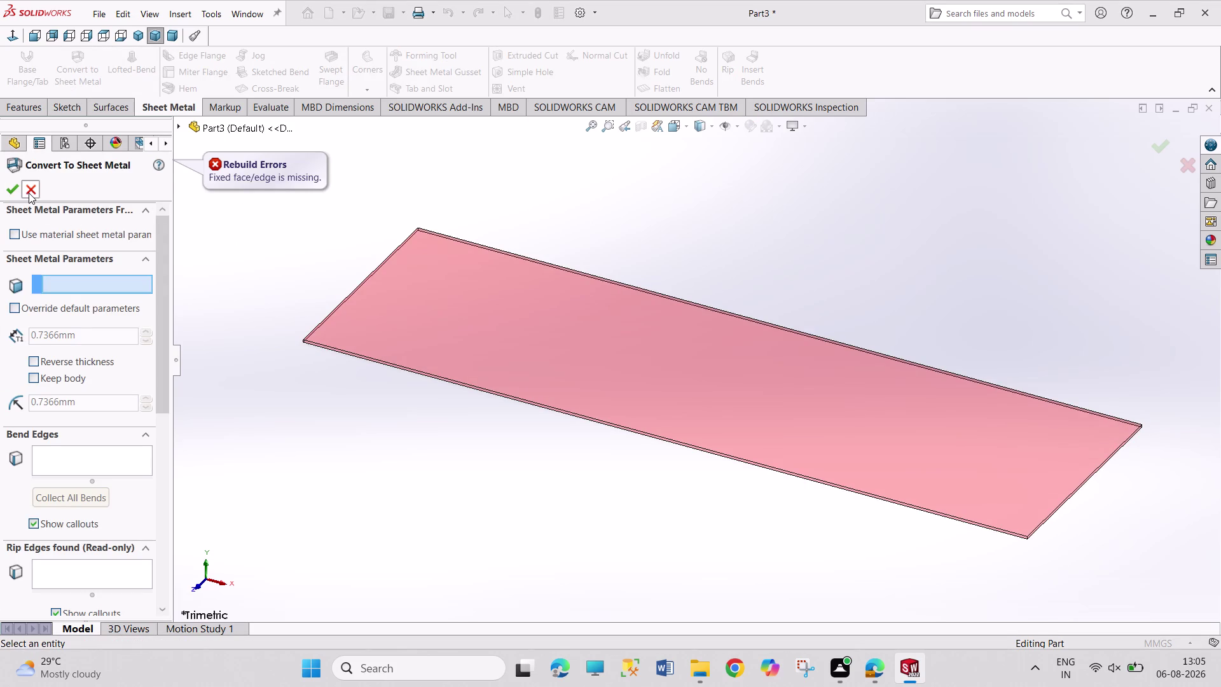
click(404, 354)
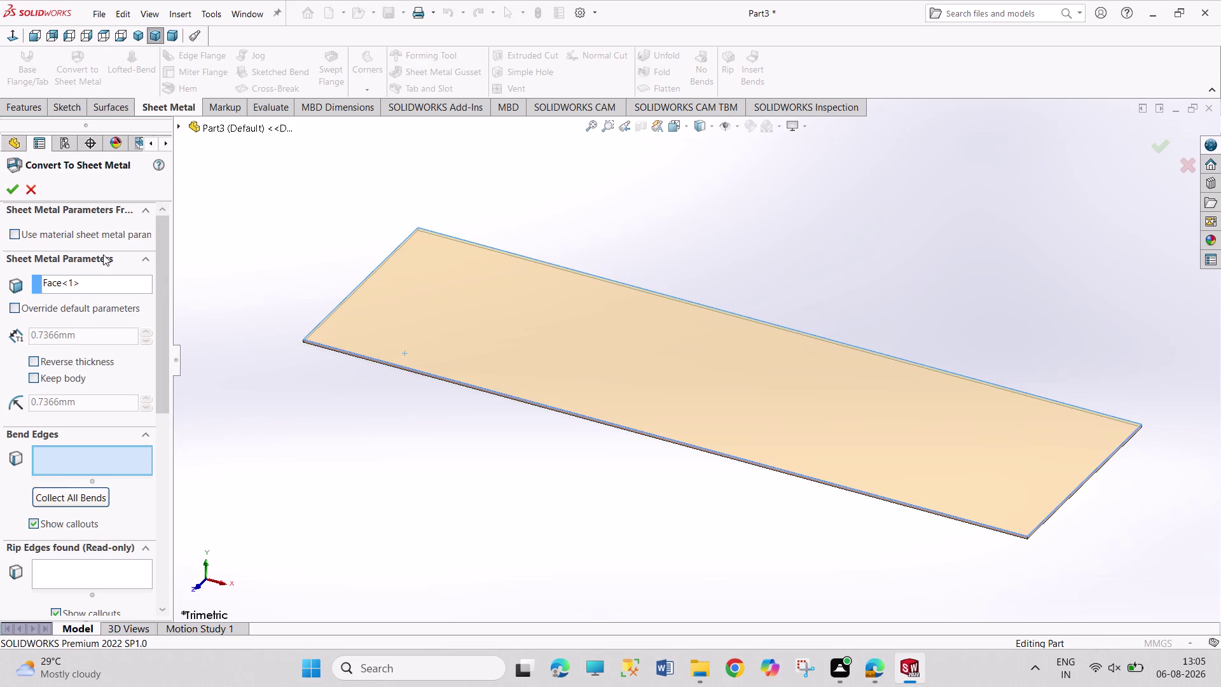
click(14, 184)
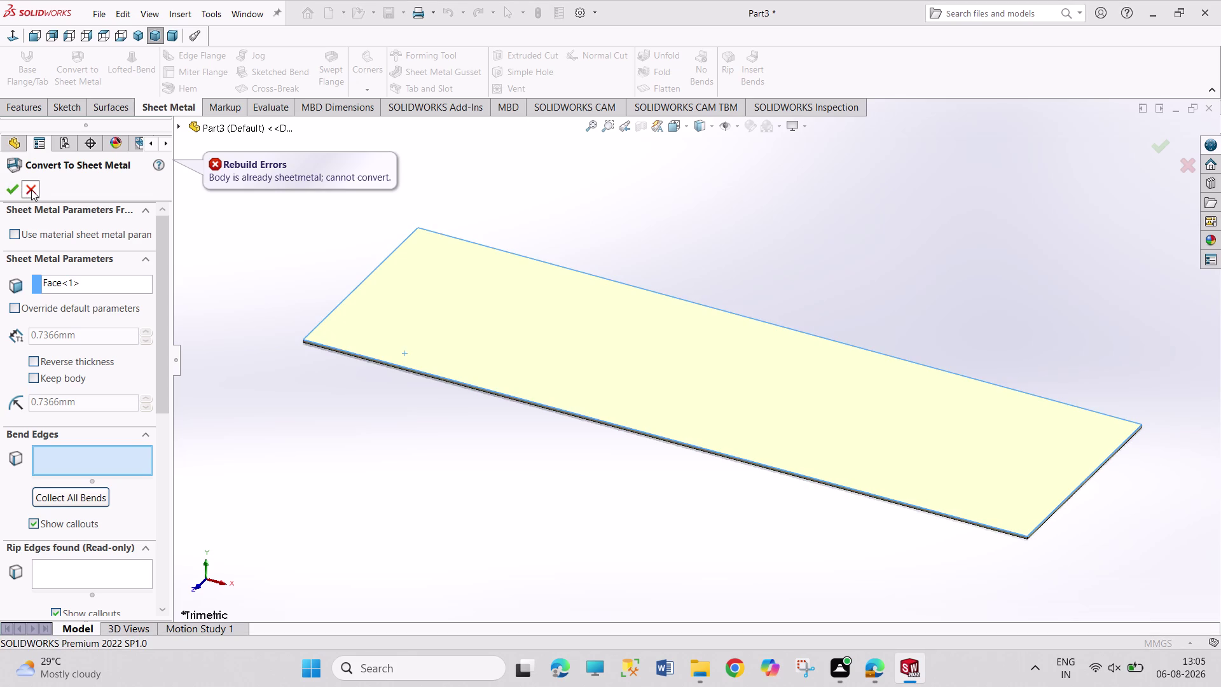
click(32, 189)
click(288, 220)
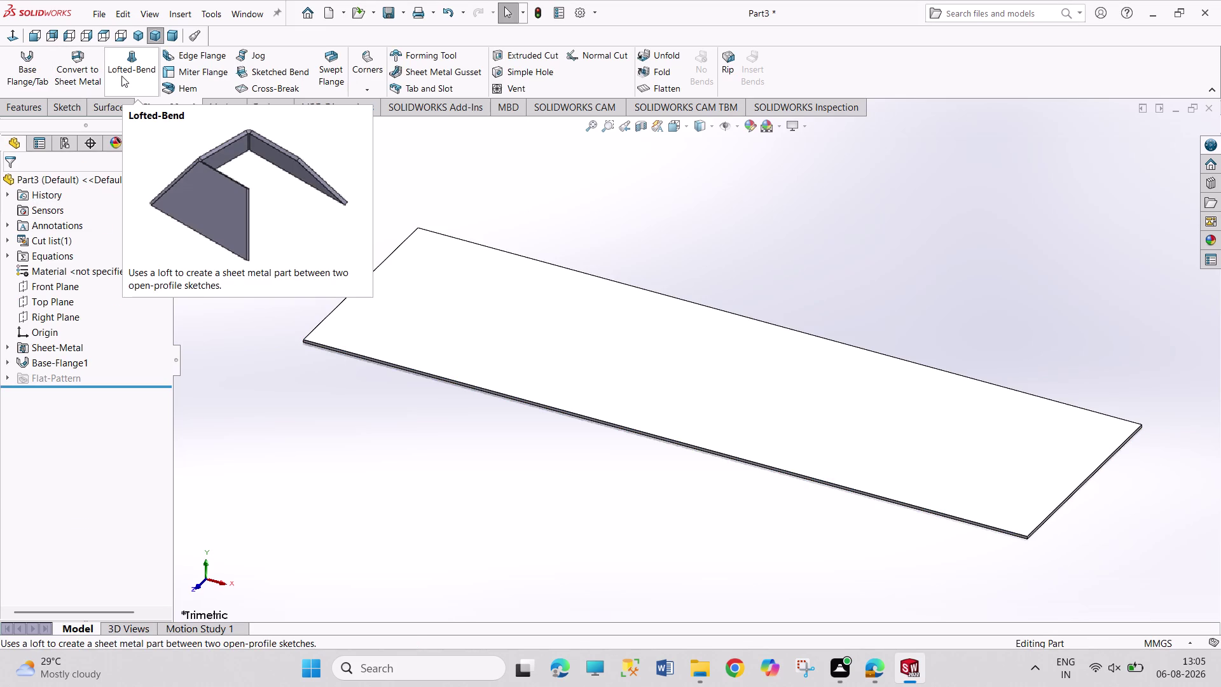
Start an edge flange on the front long and right short edges, about 36 mm high.
click(182, 50)
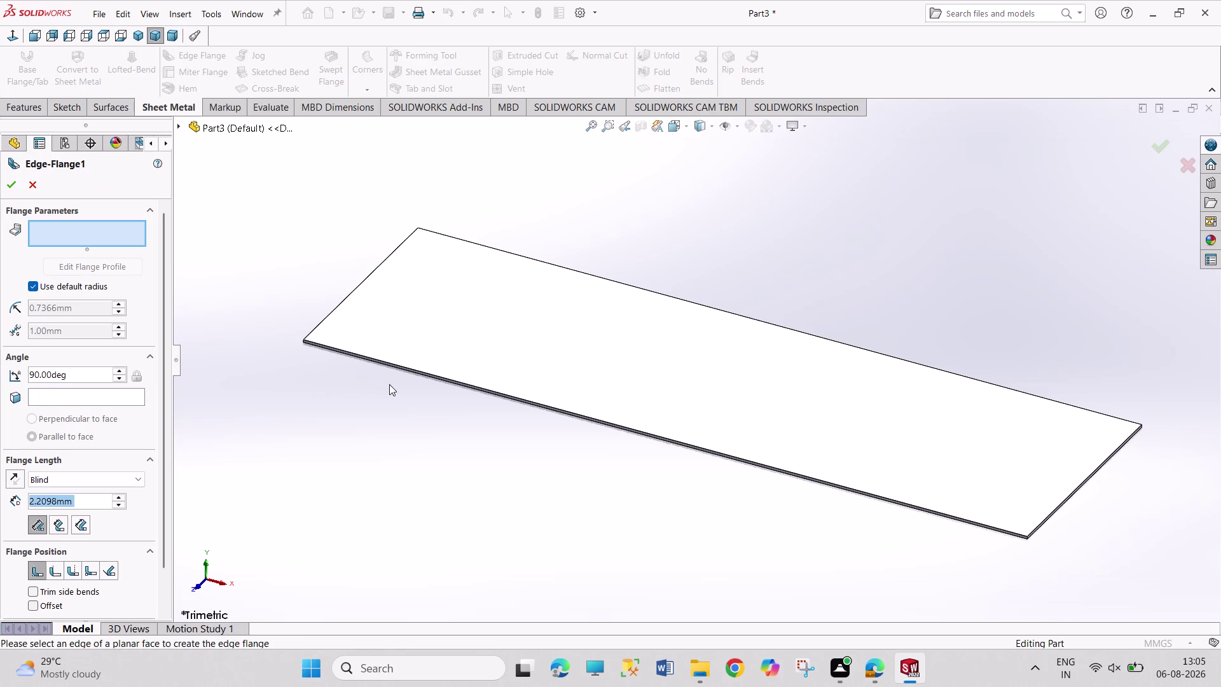
click(403, 369)
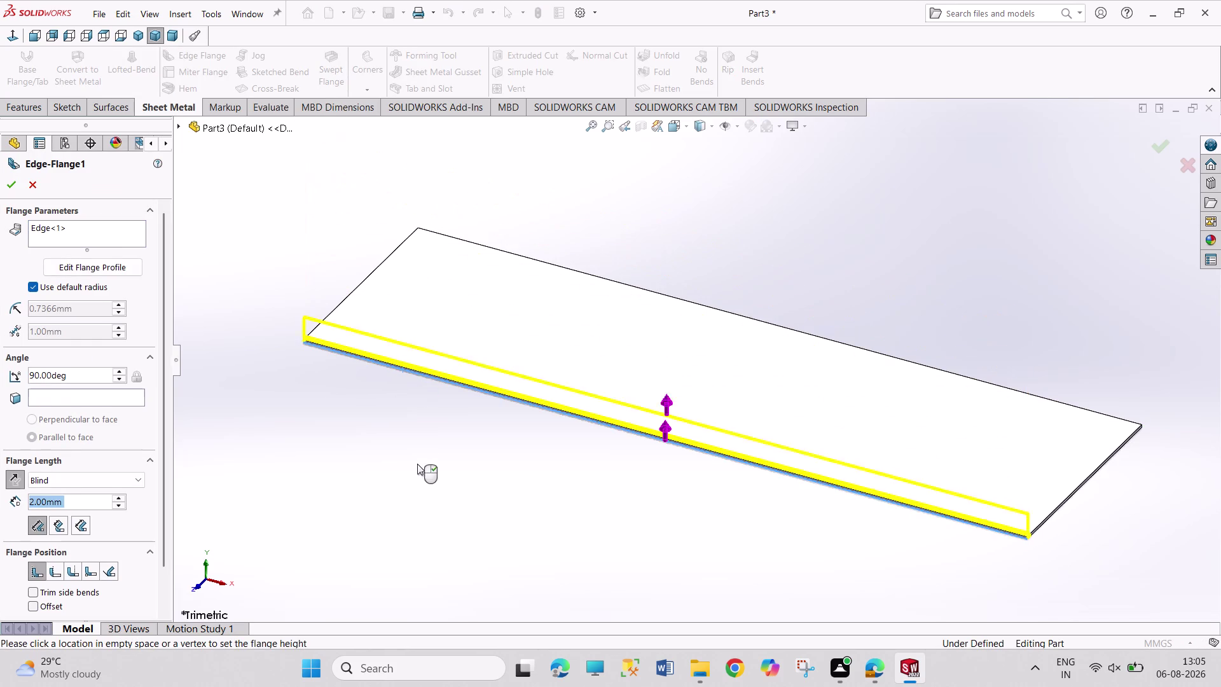
click(467, 310)
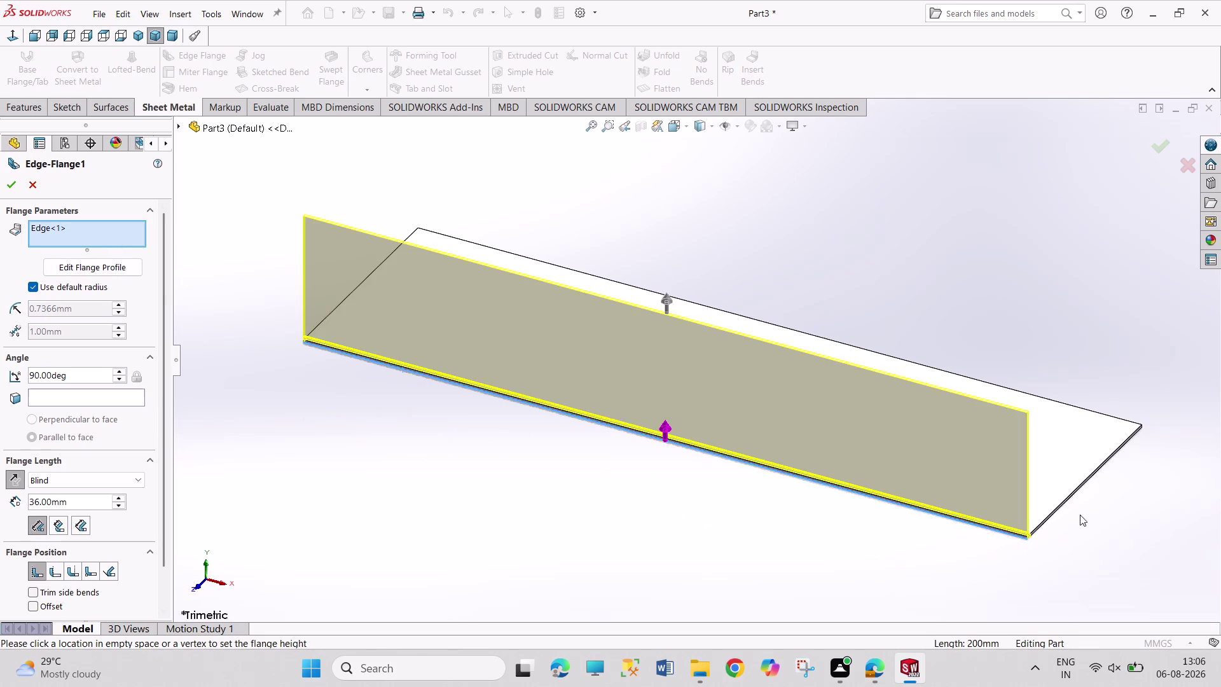
drag(1069, 497, 1067, 490)
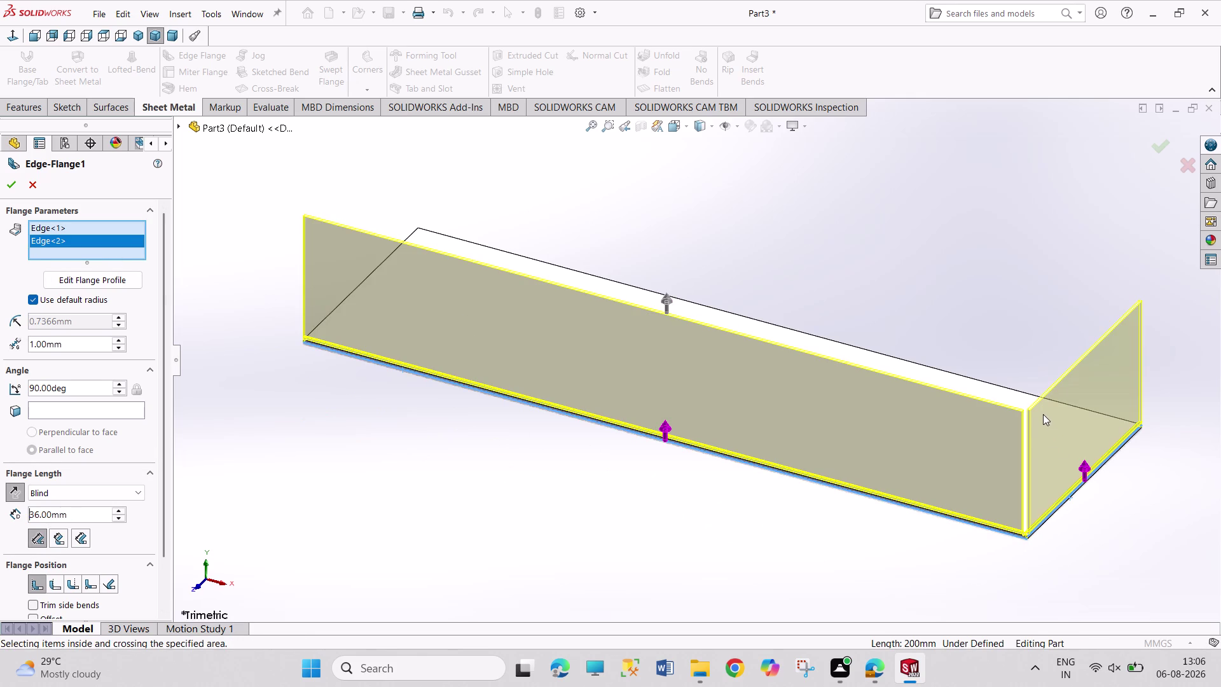
click(1041, 408)
Add the back and remaining plate edges, then accept the 36 mm four-edge flange.
middle_drag(1004, 545, 905, 545)
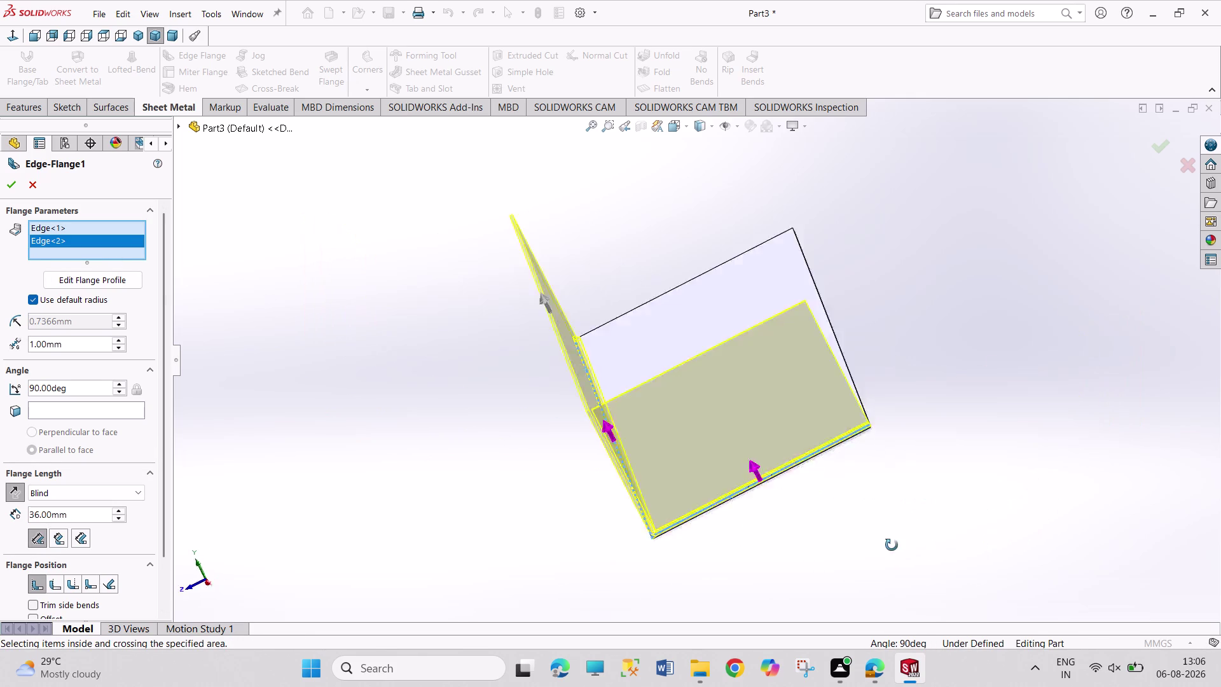
middle_drag(905, 545, 833, 629)
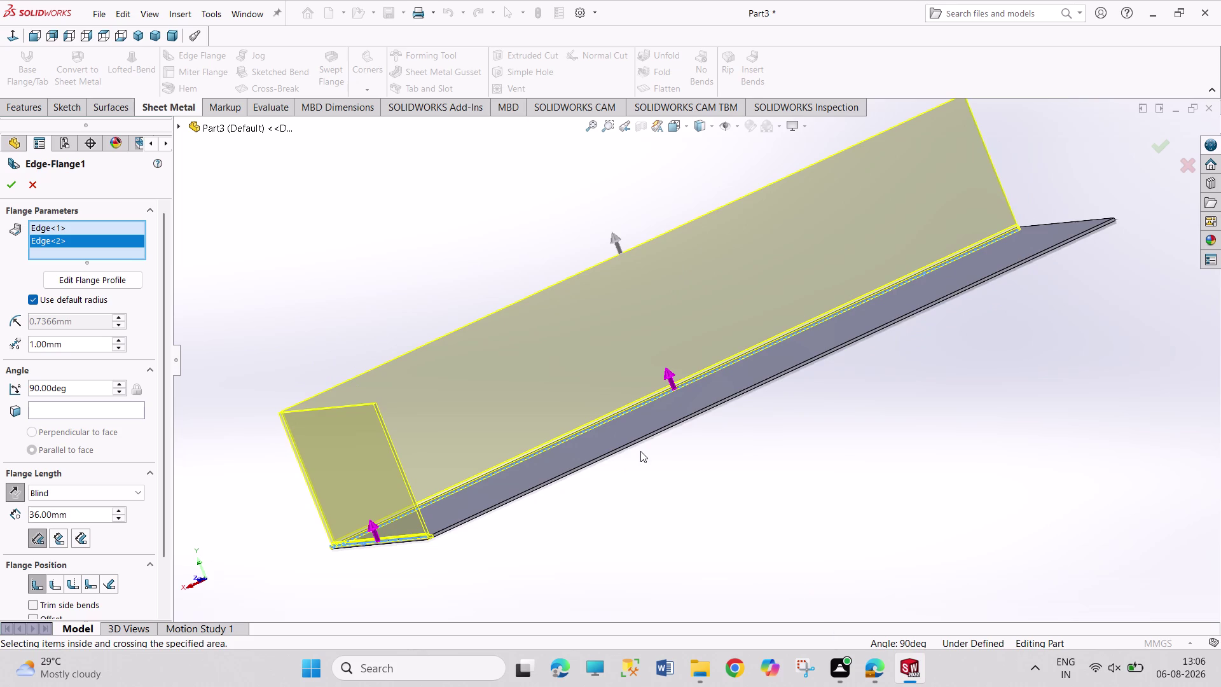
click(636, 443)
click(610, 374)
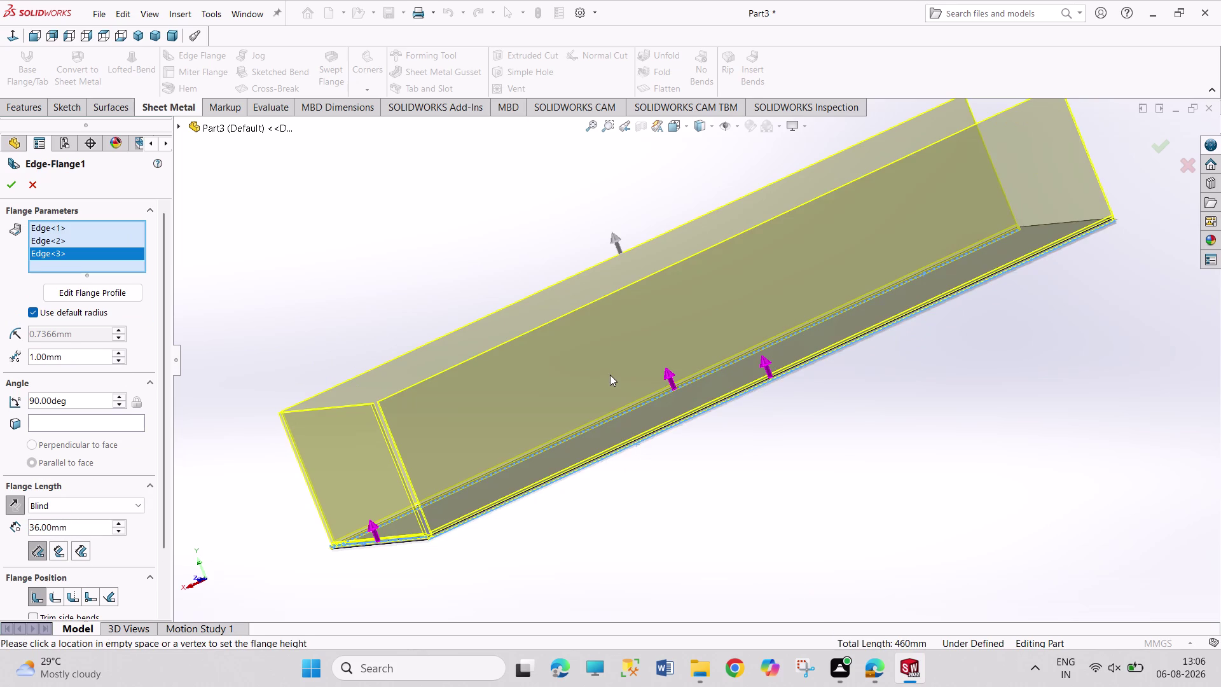
middle_drag(924, 377, 793, 550)
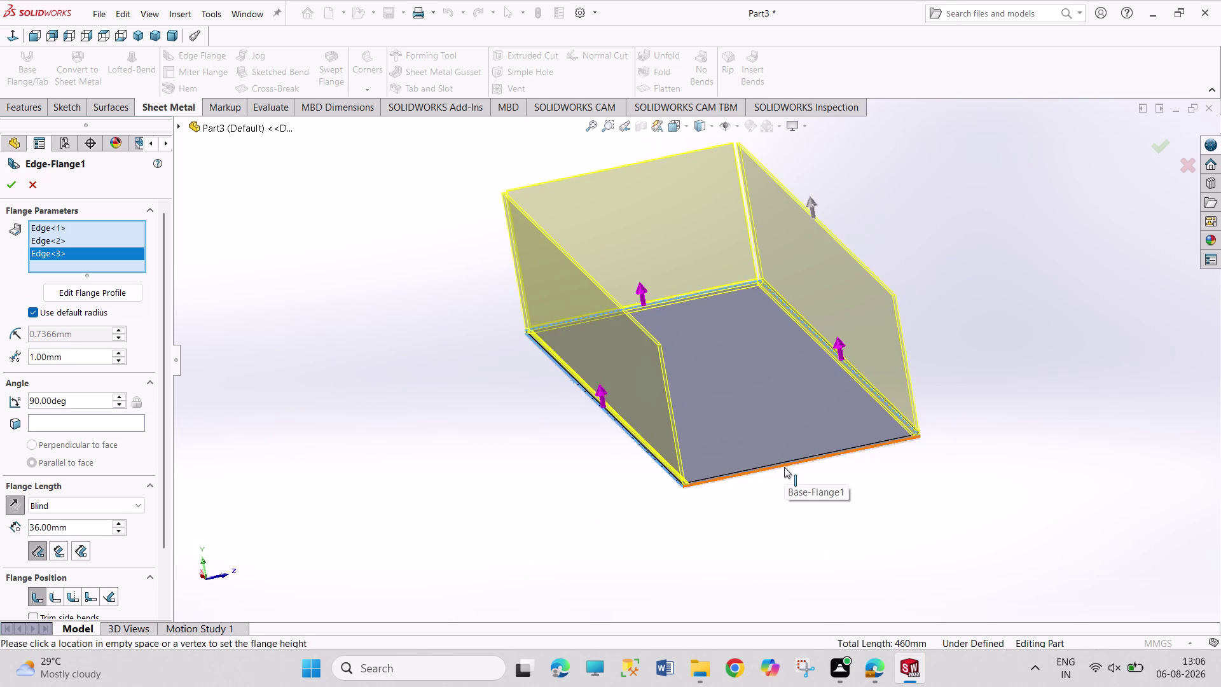
click(784, 467)
click(688, 352)
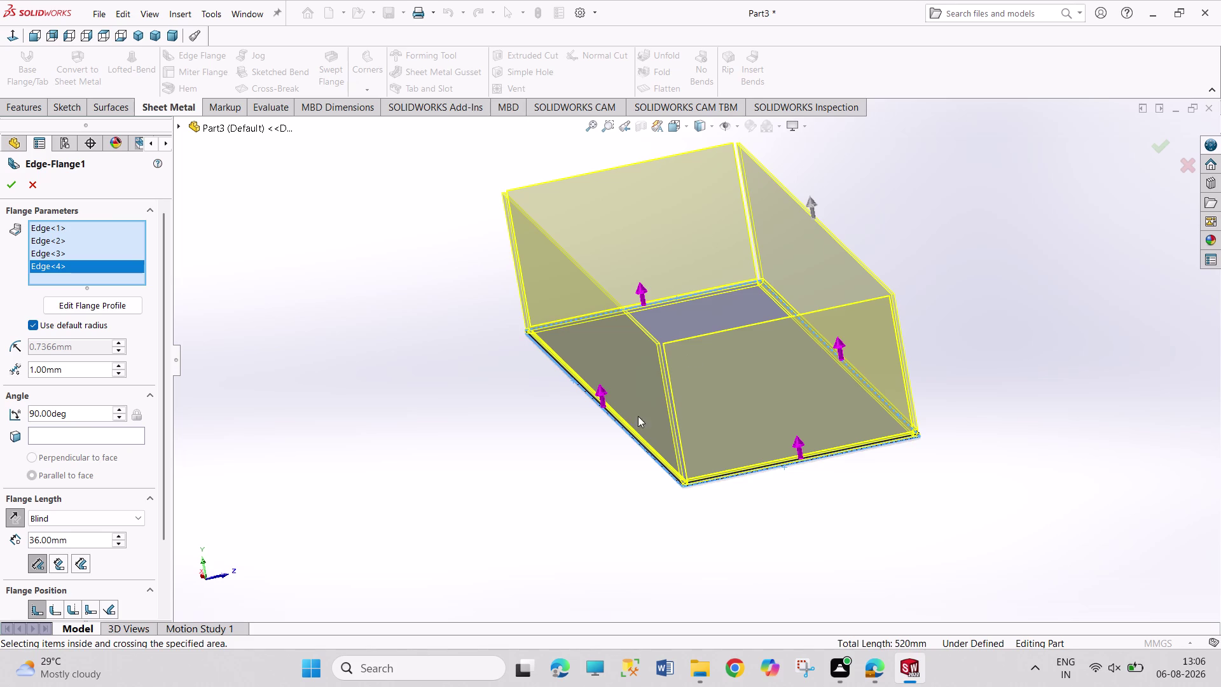
click(9, 186)
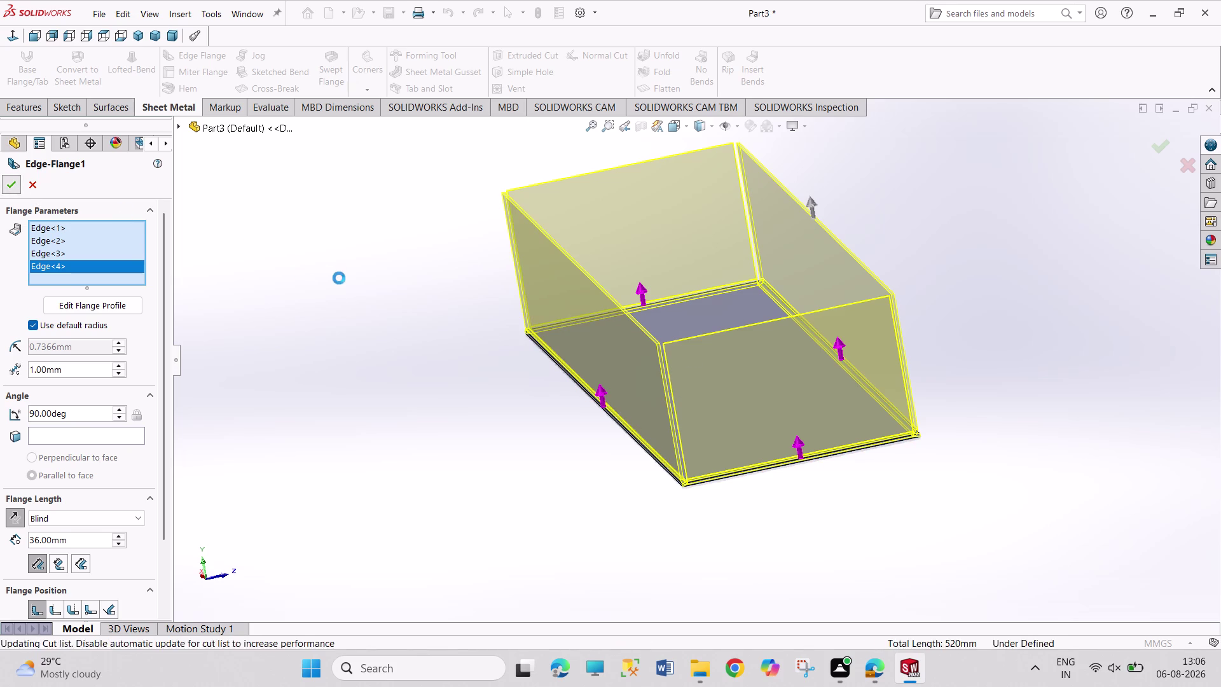
click(339, 278)
scroll(up, 3)
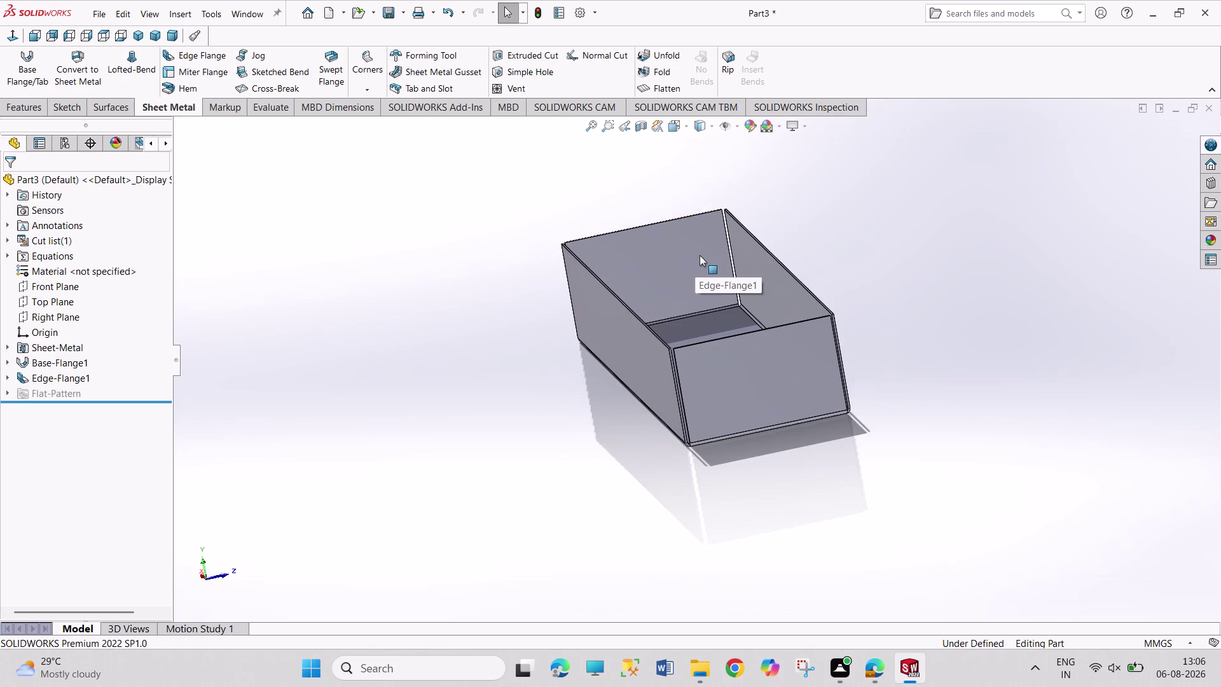
scroll(down, 3)
middle_drag(684, 158, 690, 312)
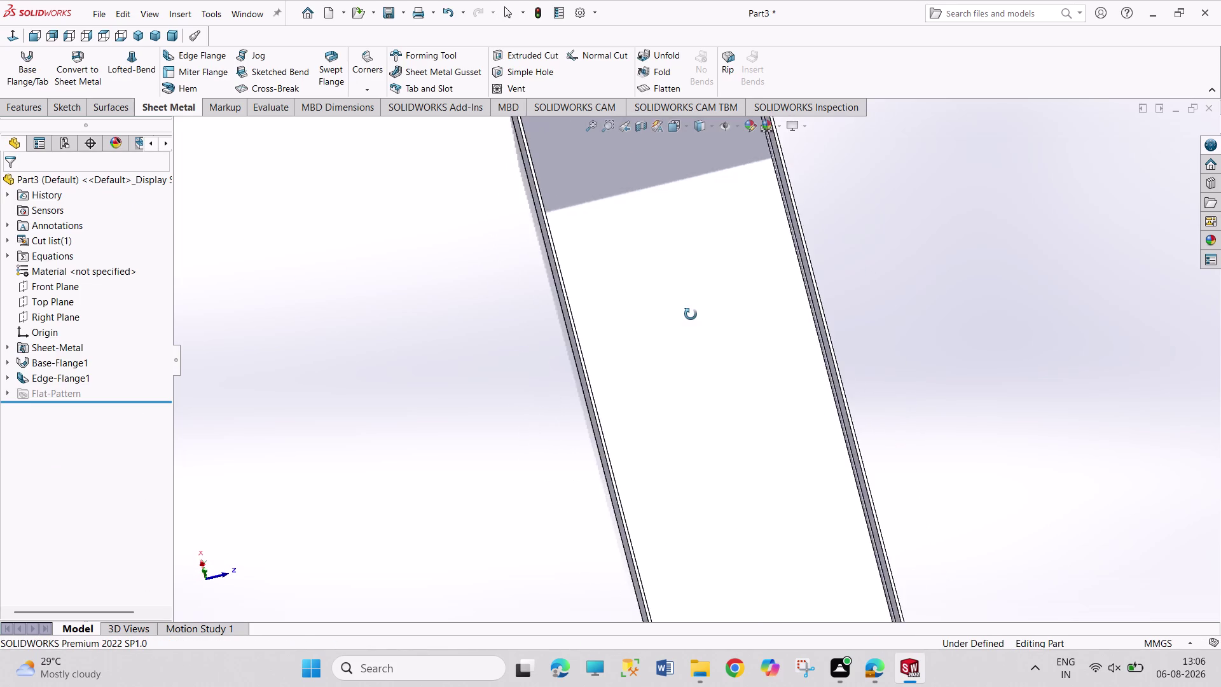
middle_drag(690, 312, 691, 314)
scroll(up, 3)
middle_drag(572, 398, 605, 315)
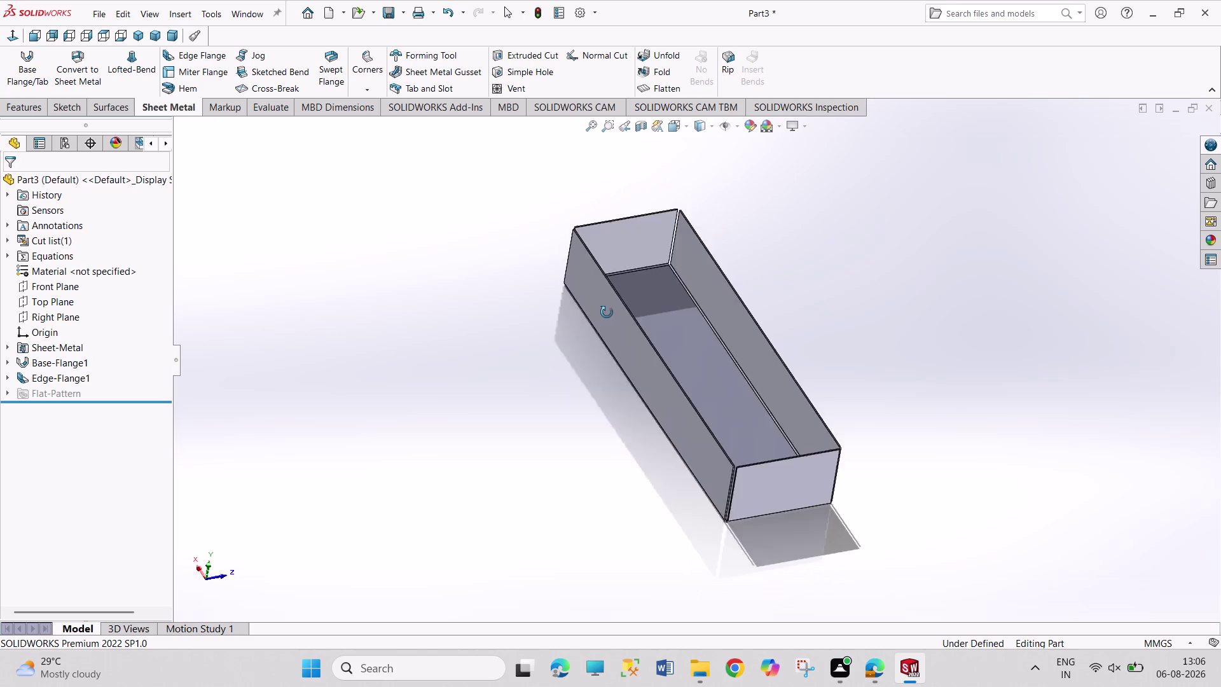
middle_drag(605, 315, 592, 278)
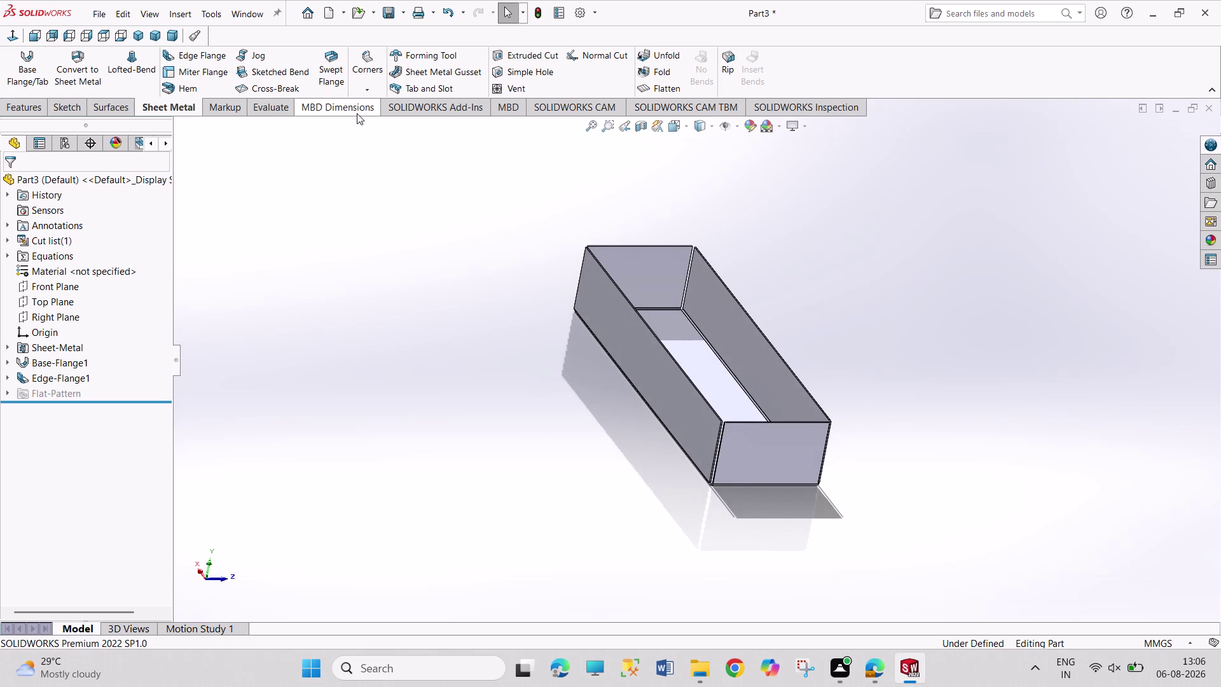
click(212, 57)
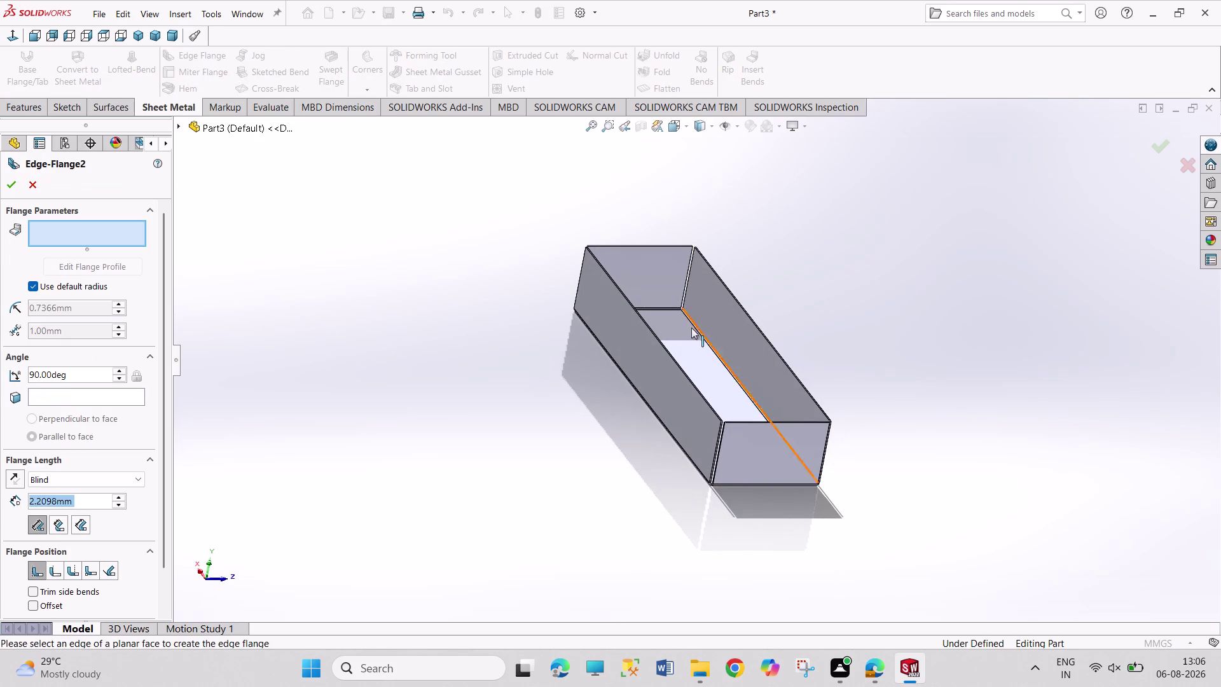
Add Edge-Flange2 on the top long edge, spanning the box top at 61 mm.
click(665, 350)
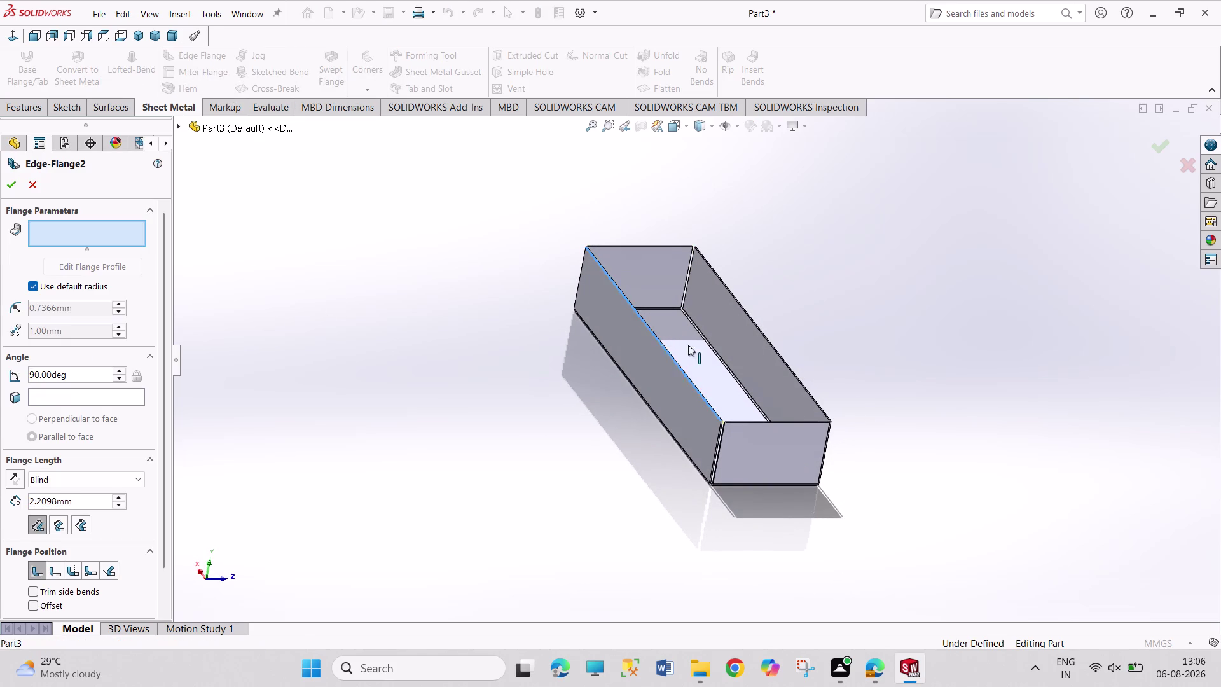
click(767, 347)
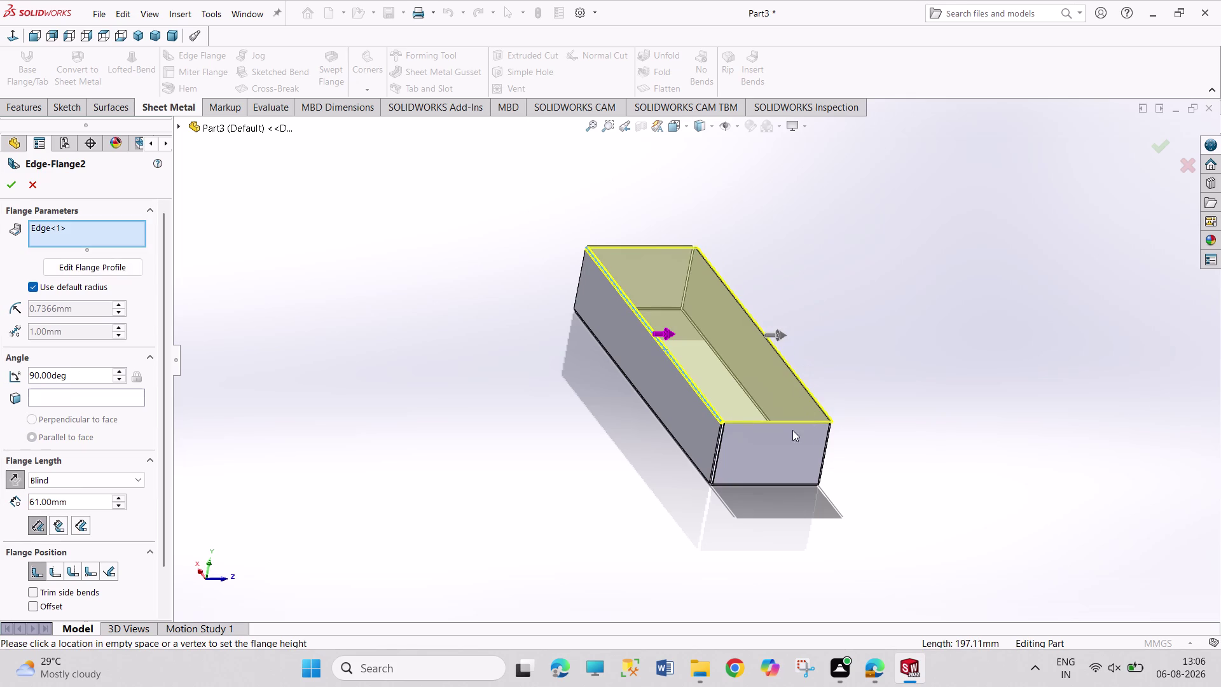
click(8, 178)
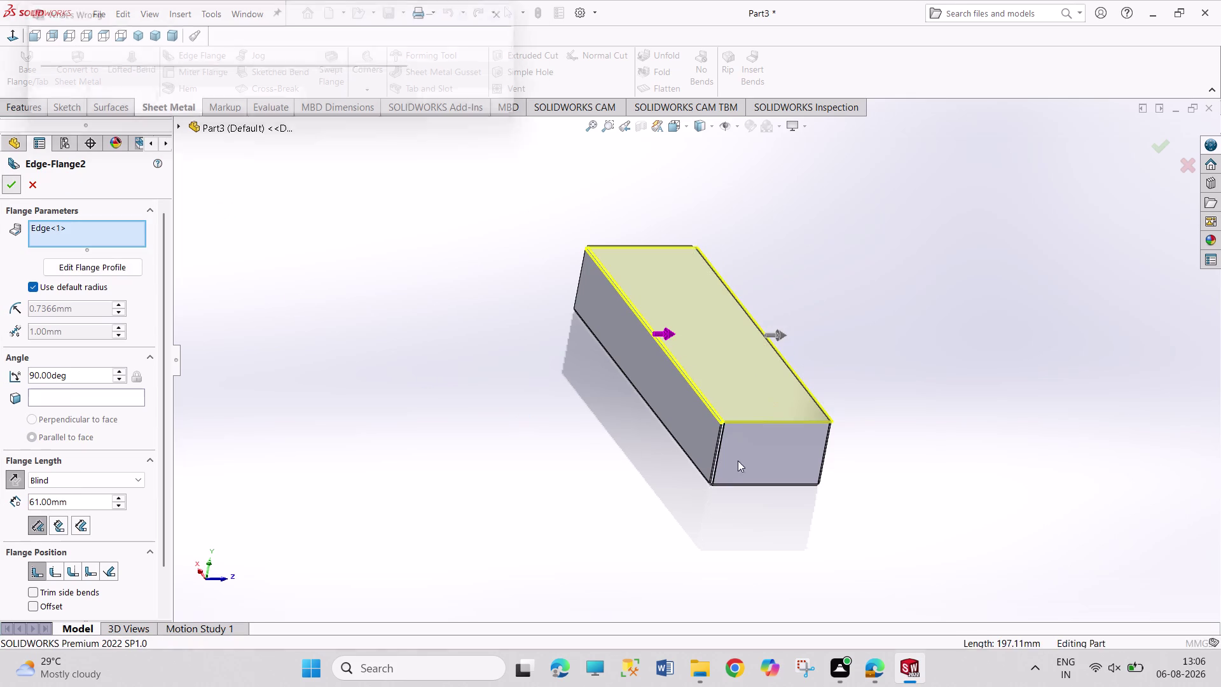
scroll(up, 3)
click(450, 100)
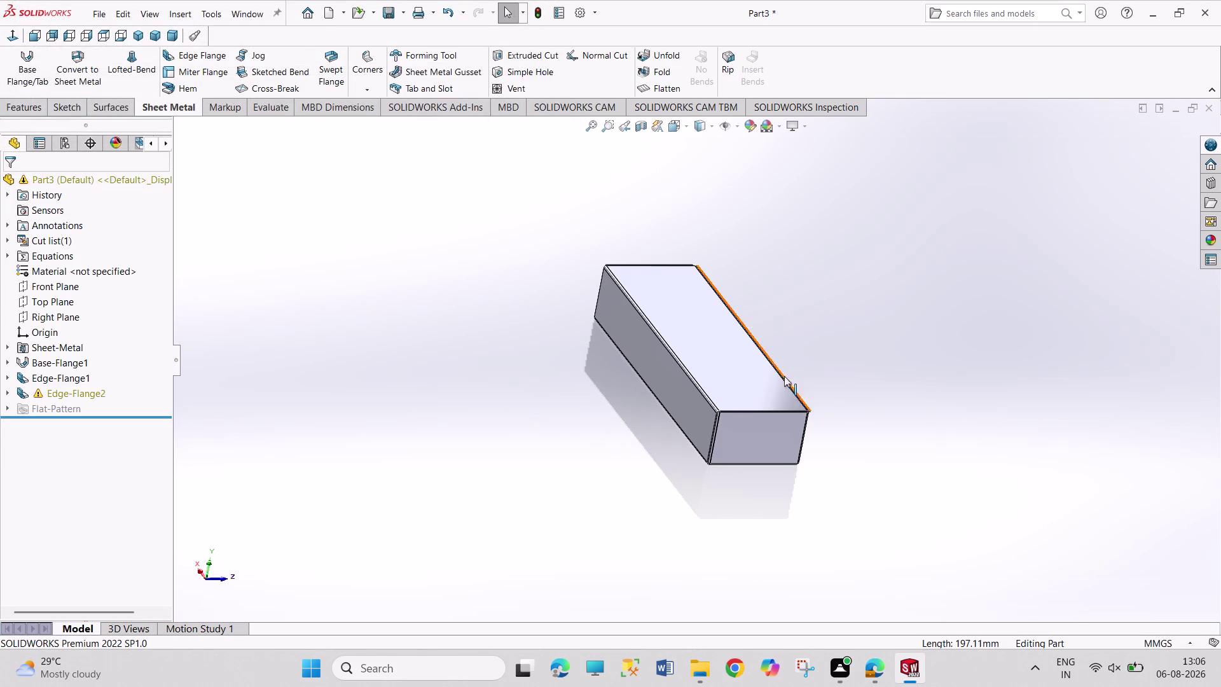
Inspect the new flange, then undo both edge flanges back to the flat plate.
middle_drag(805, 412, 698, 354)
scroll(down, 3)
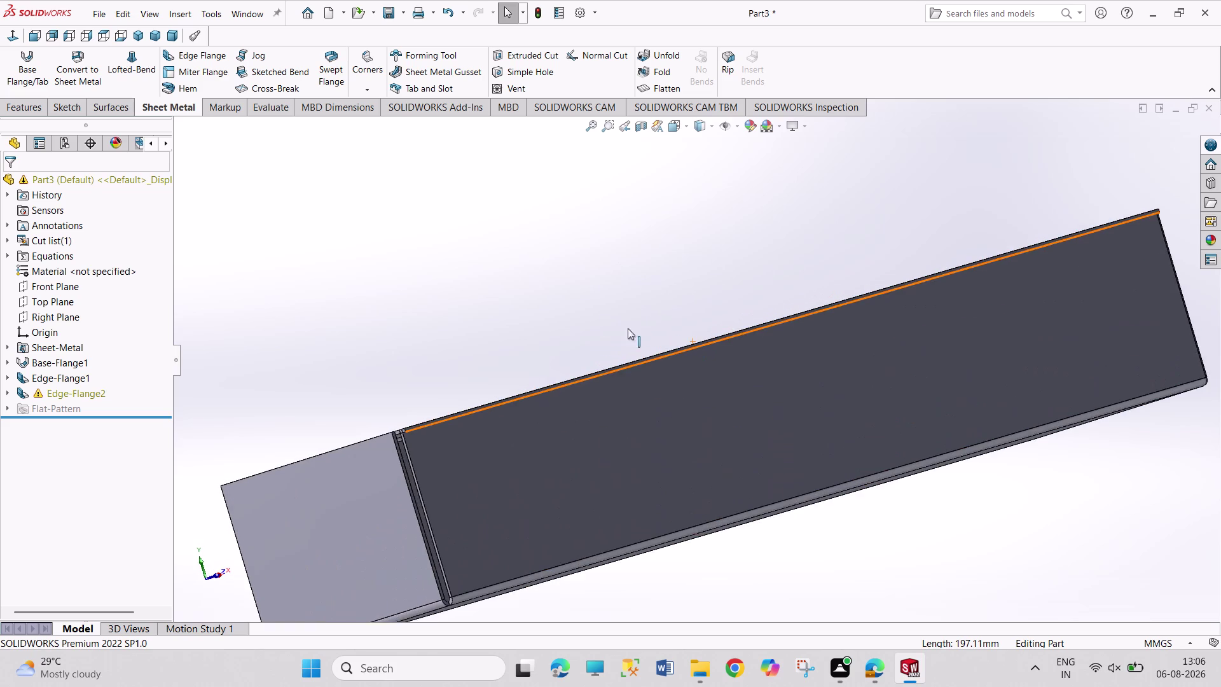
middle_drag(603, 316, 664, 395)
scroll(down, 3)
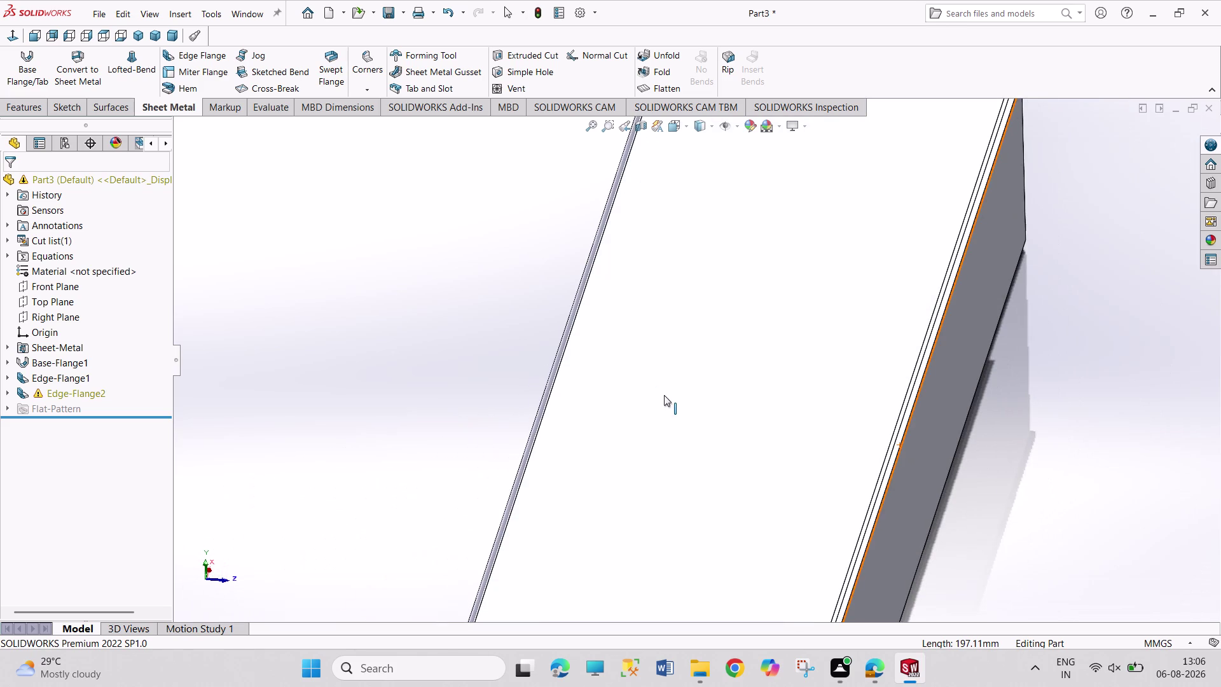
key(ctrl+z)
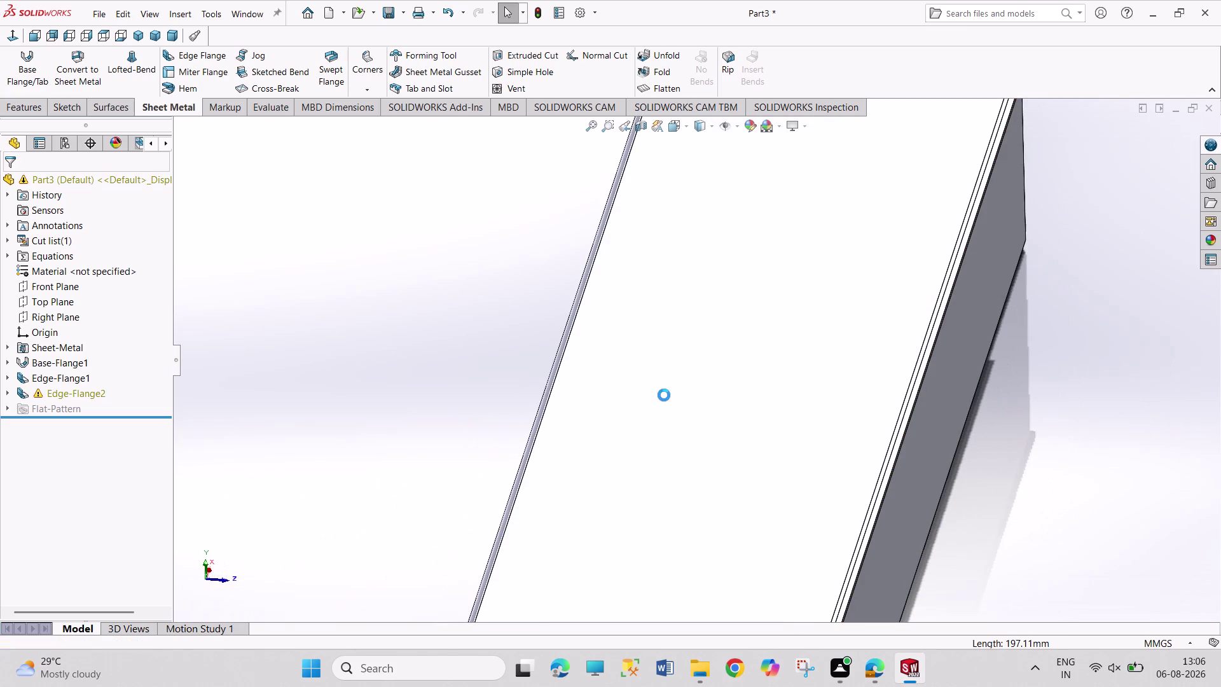
key(ctrl+z)
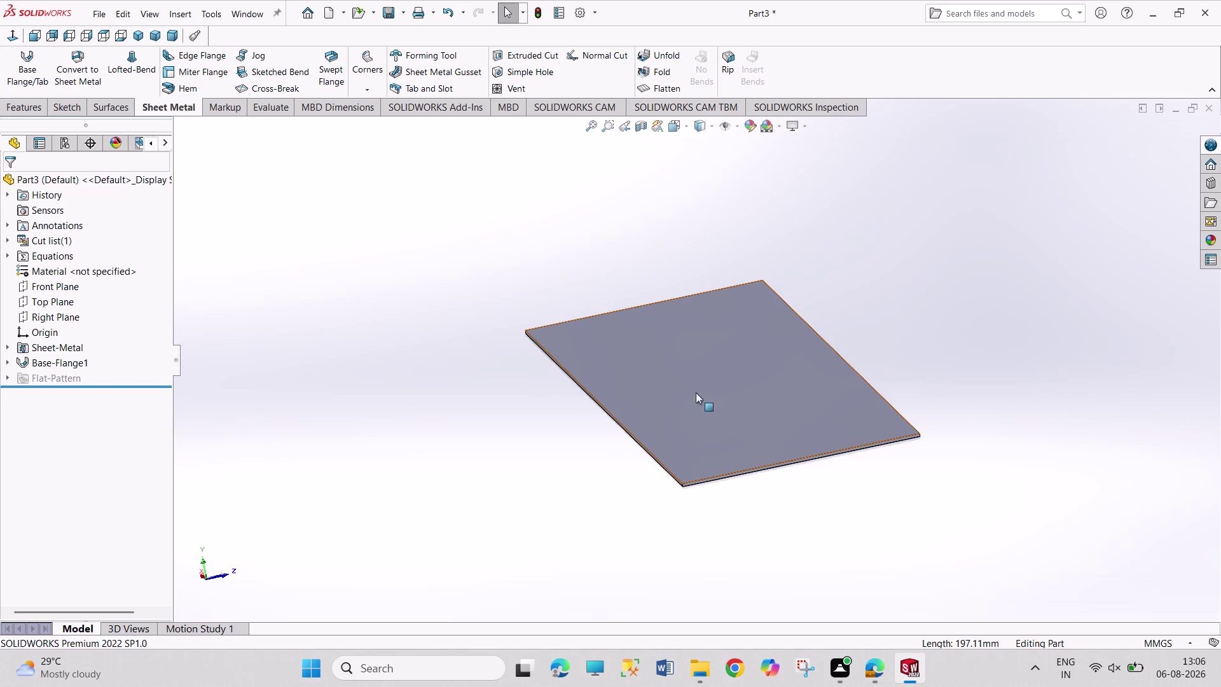
Show the flat plate in isometric view and launch the Jog command.
drag(920, 261, 1099, 425)
drag(958, 332, 1090, 444)
drag(1016, 344, 1158, 447)
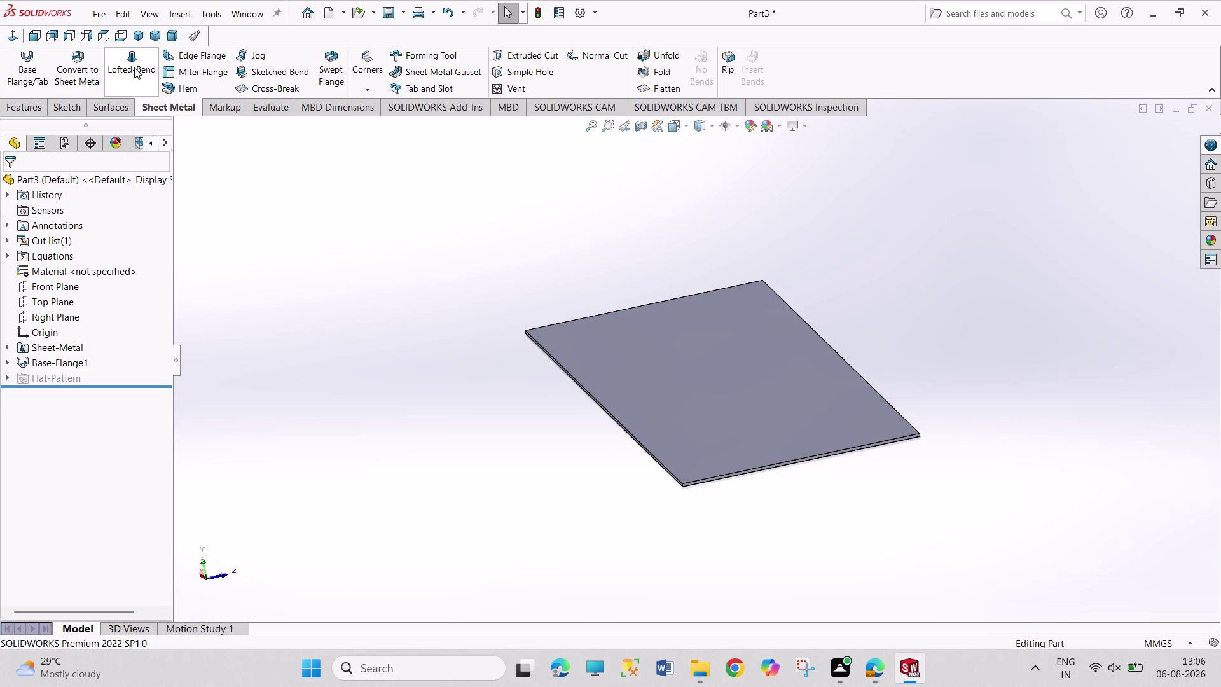
click(140, 36)
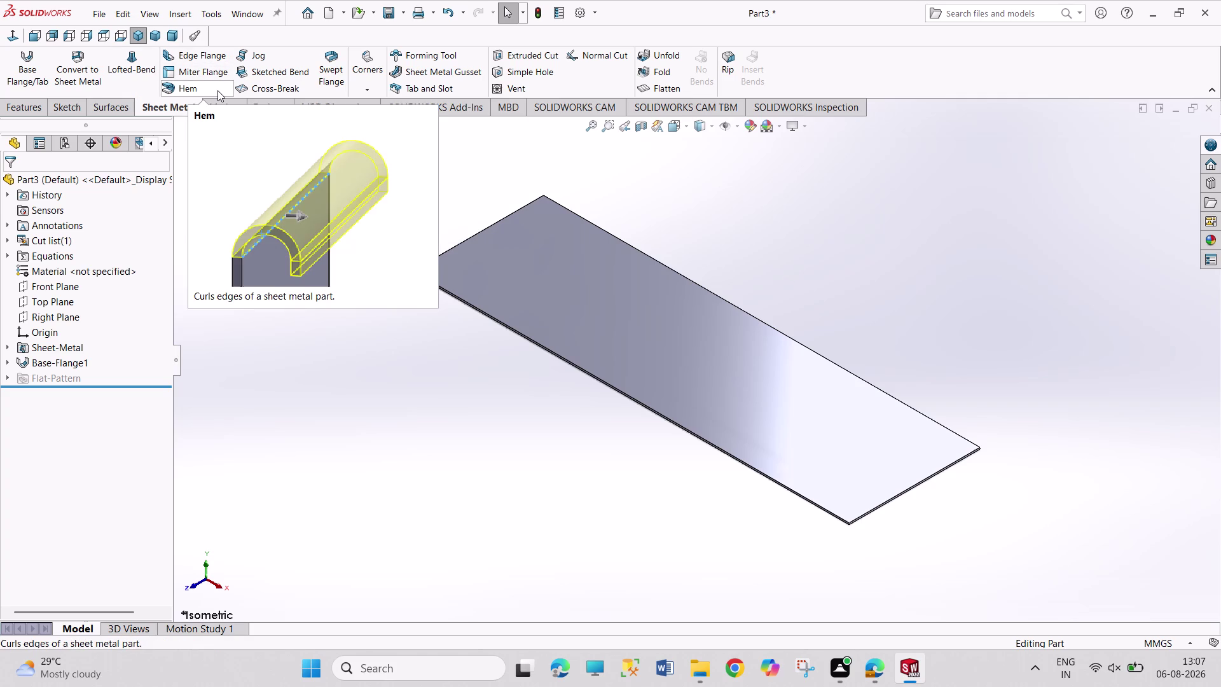
click(256, 79)
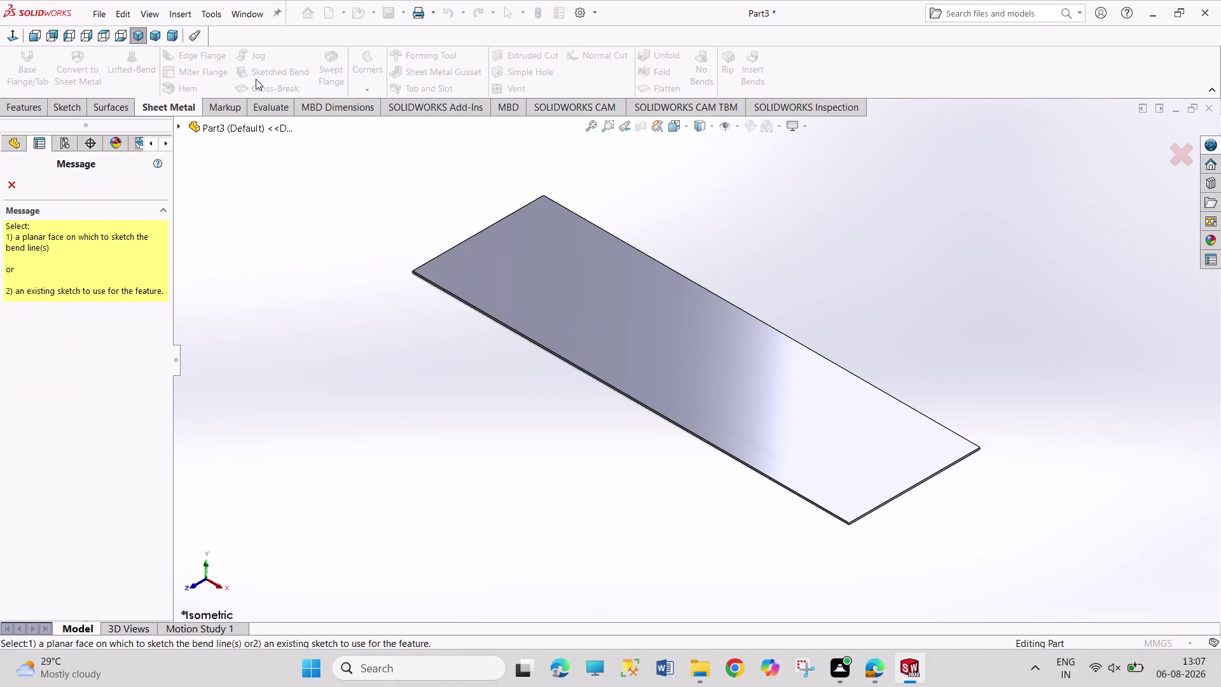
Open Sketch23 on the plate's end face, view it Isometric then Normal To, and pick Line.
scroll(down, 3)
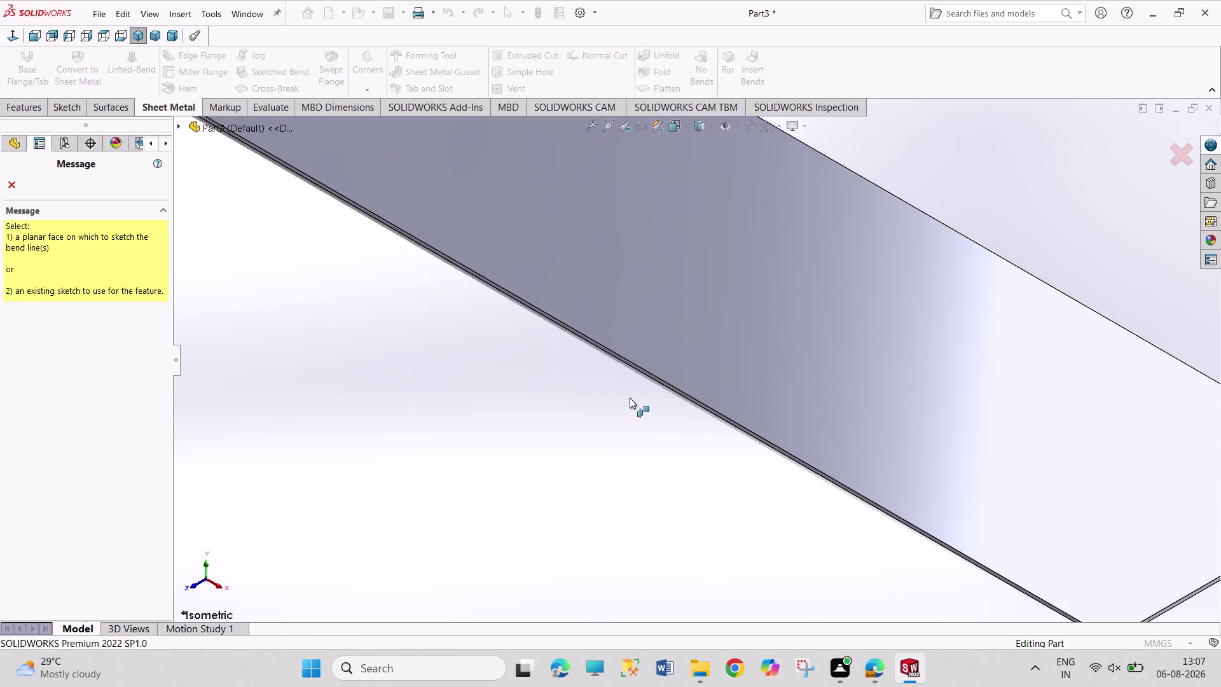
scroll(down, 3)
click(668, 351)
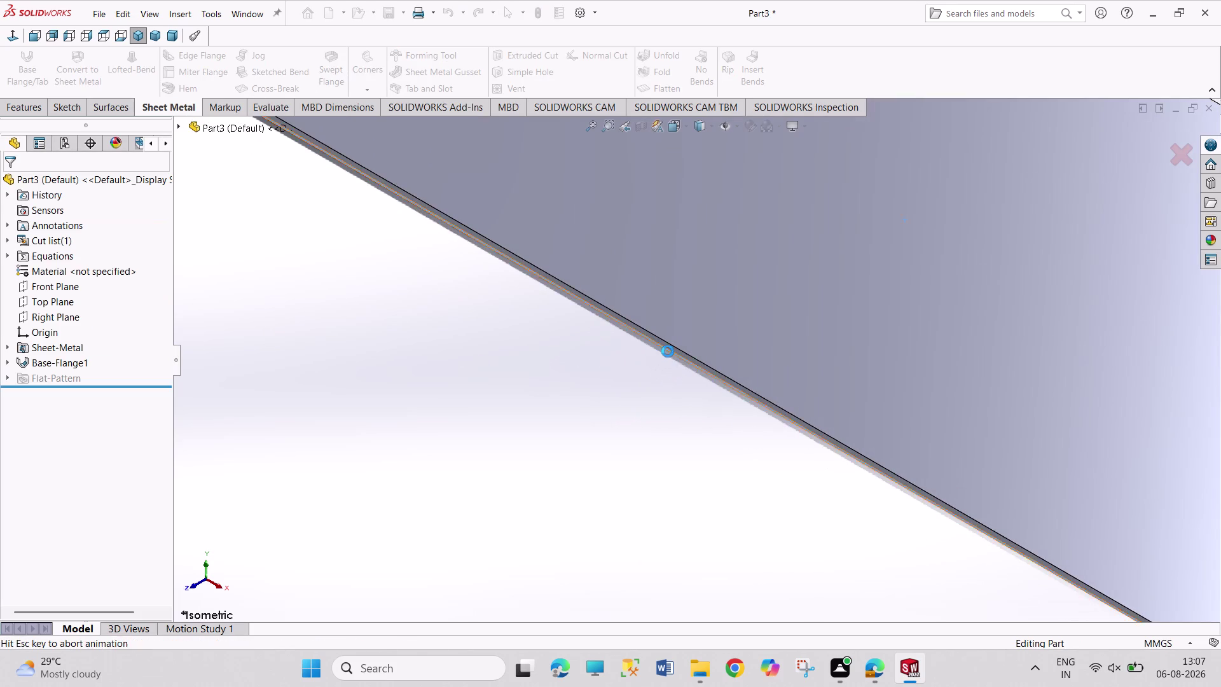
scroll(down, 3)
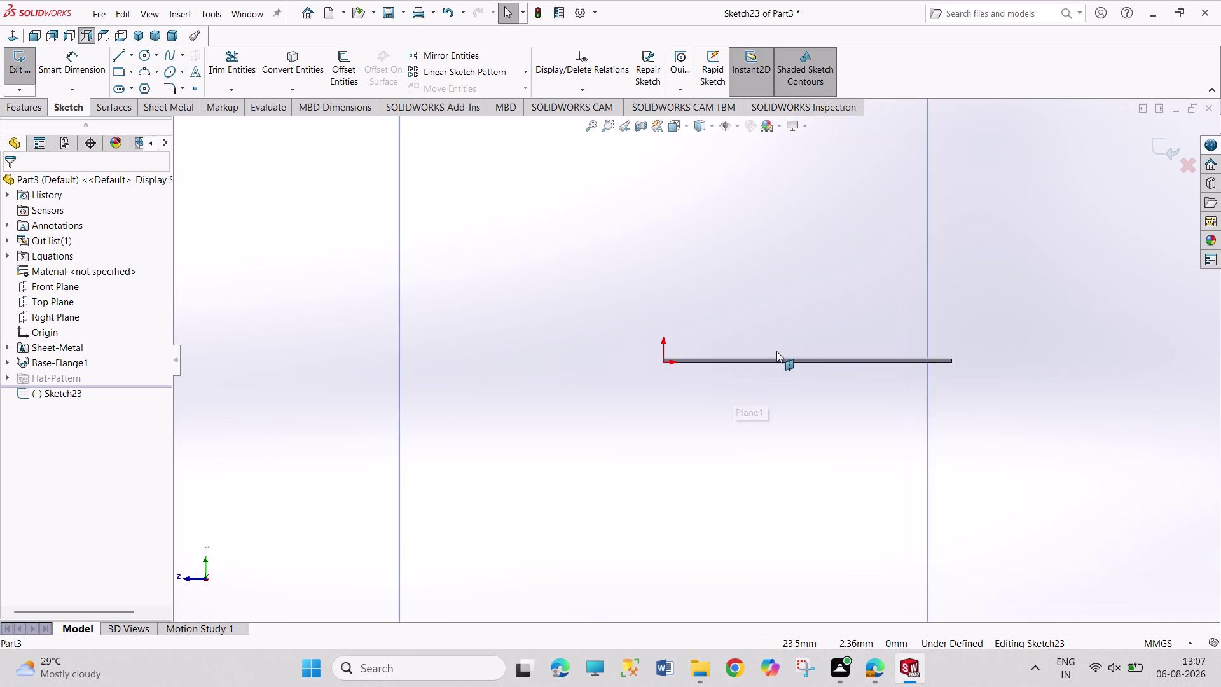
scroll(down, 3)
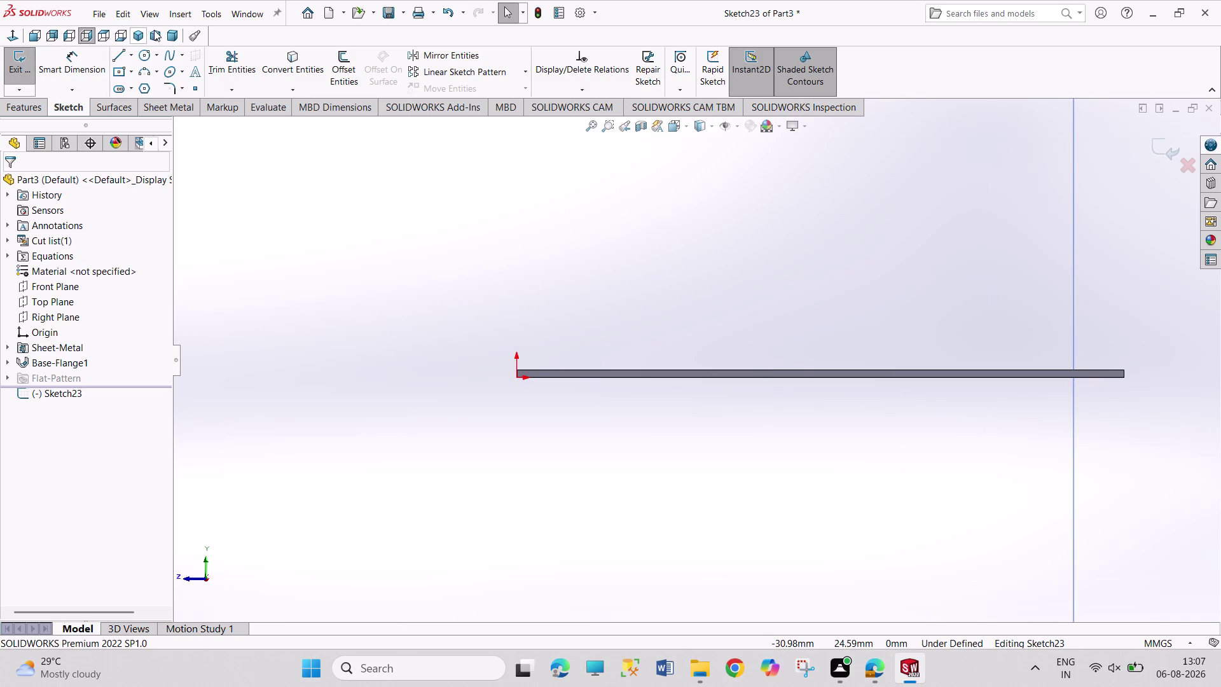
click(145, 35)
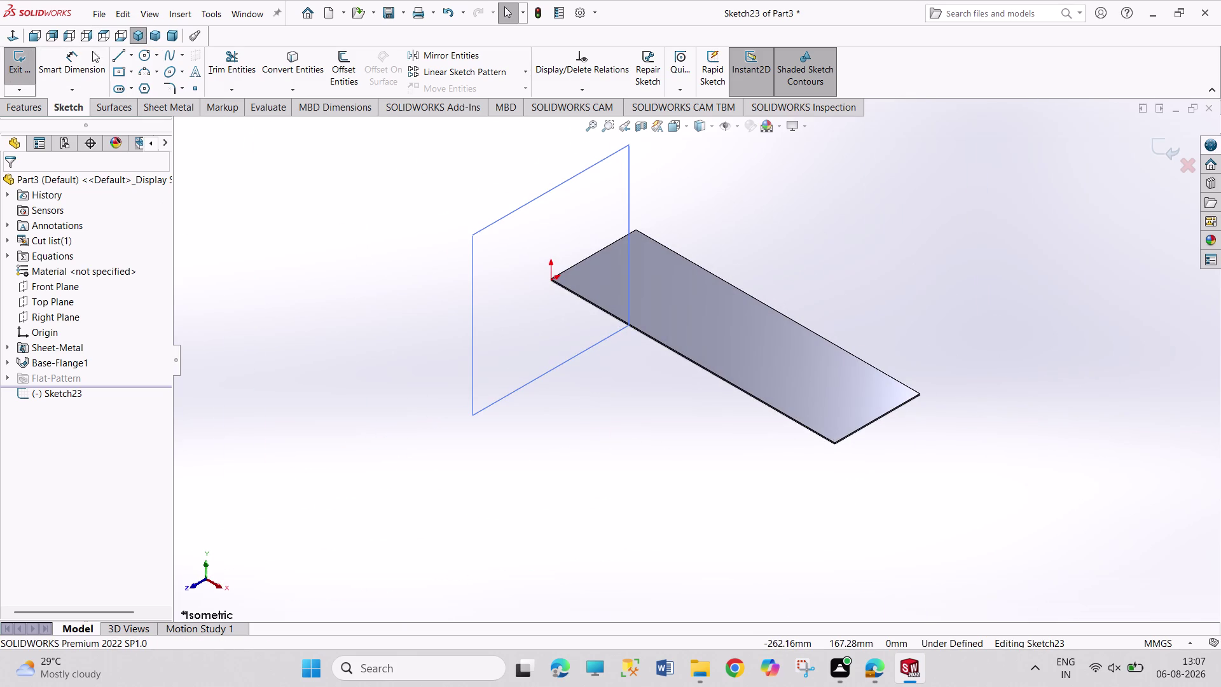
click(7, 37)
click(8, 37)
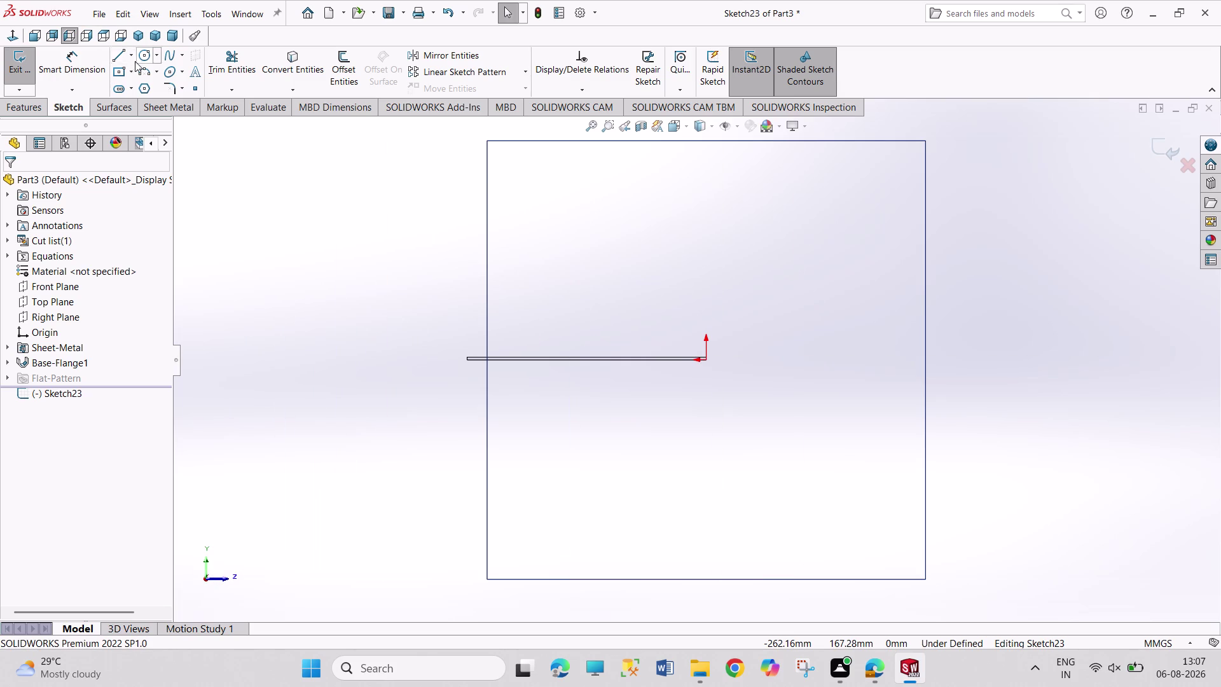
click(115, 57)
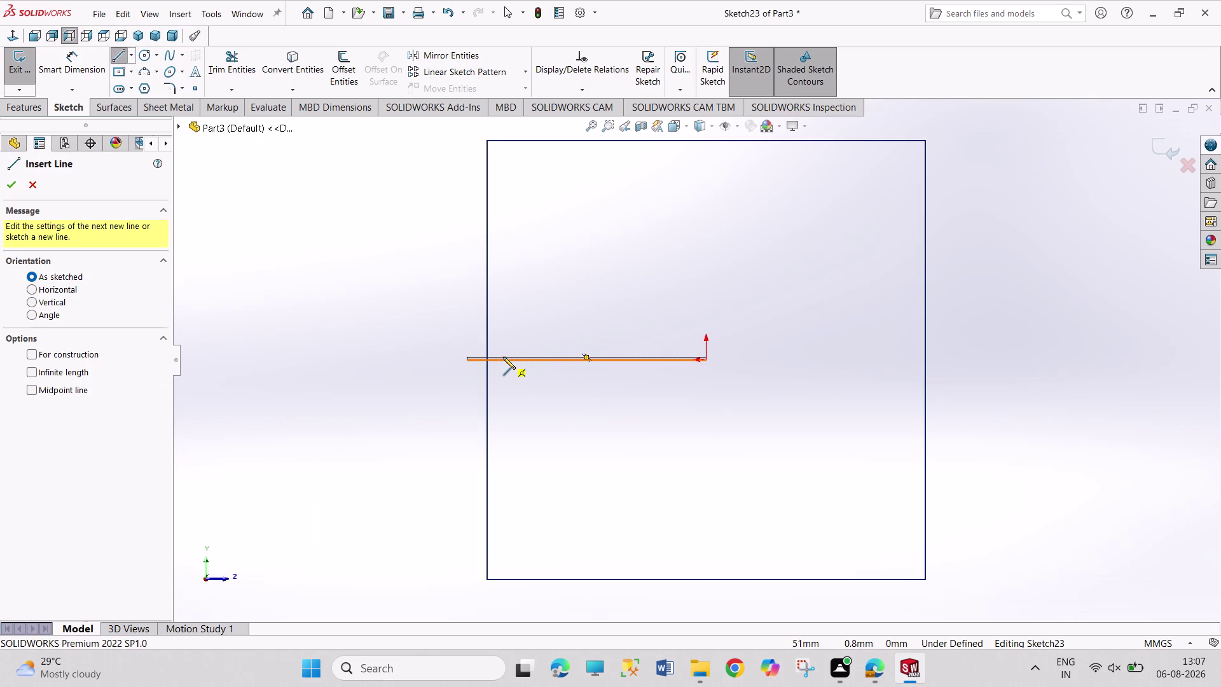
Draw a closed five-sided, house-shaped profile starting and ending on the plate's edge.
click(503, 357)
click(503, 294)
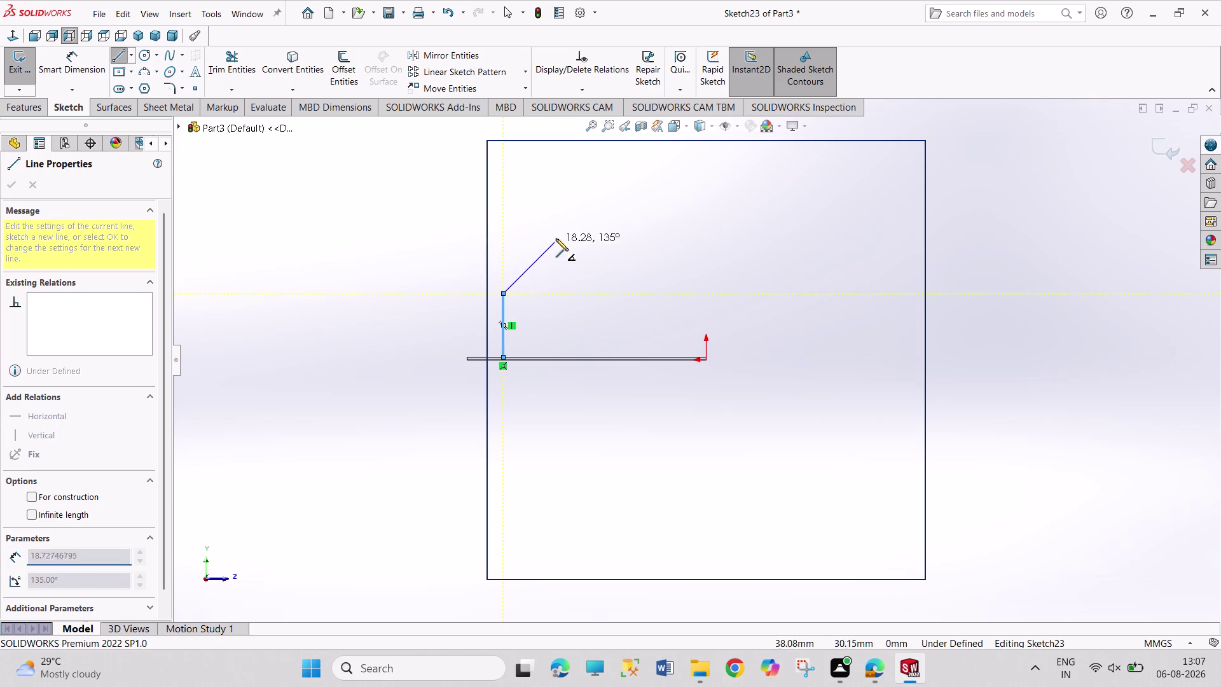
click(558, 237)
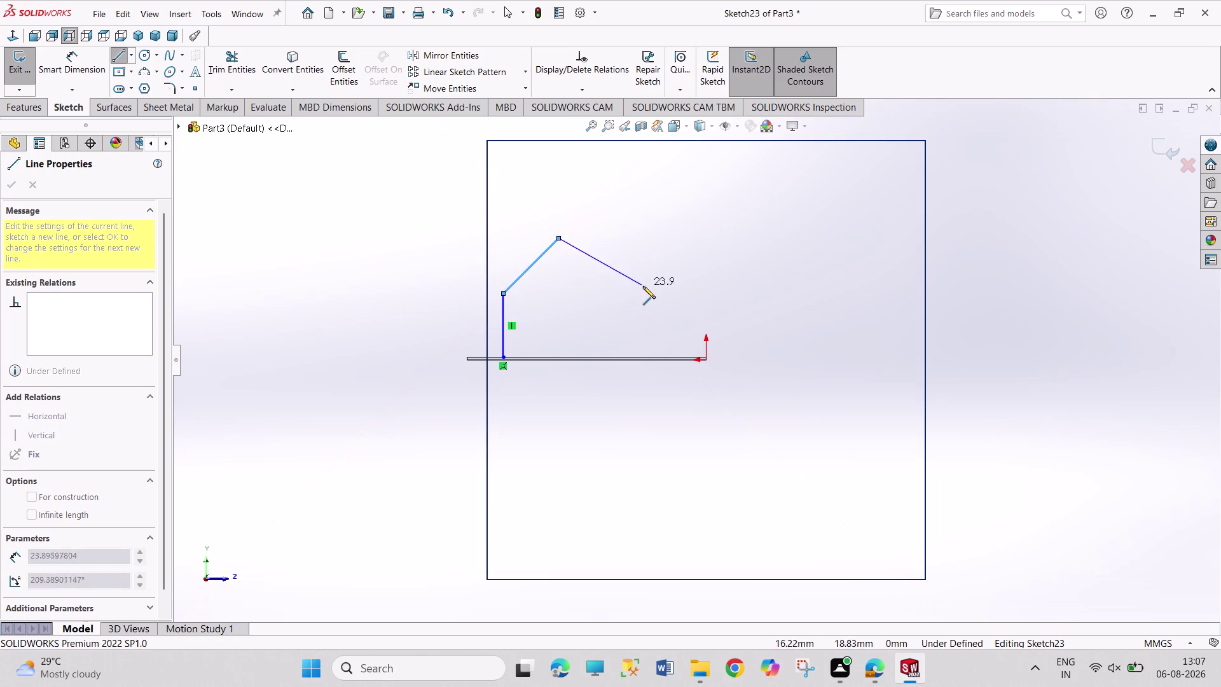
click(648, 290)
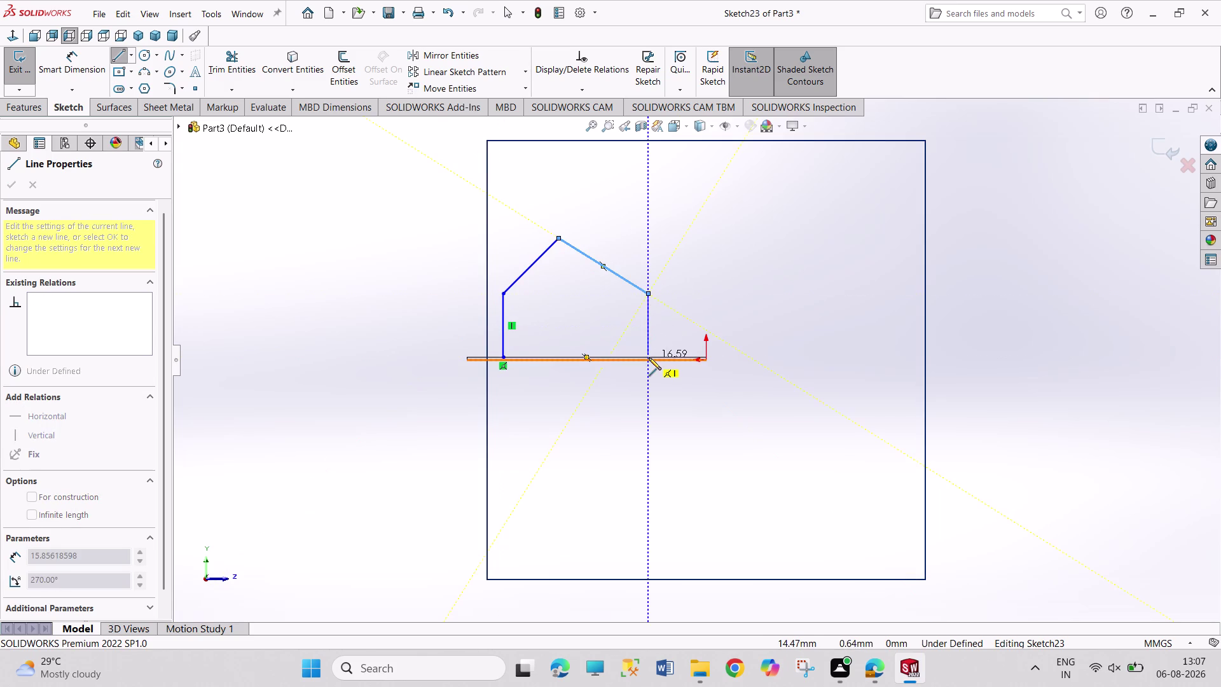
click(649, 355)
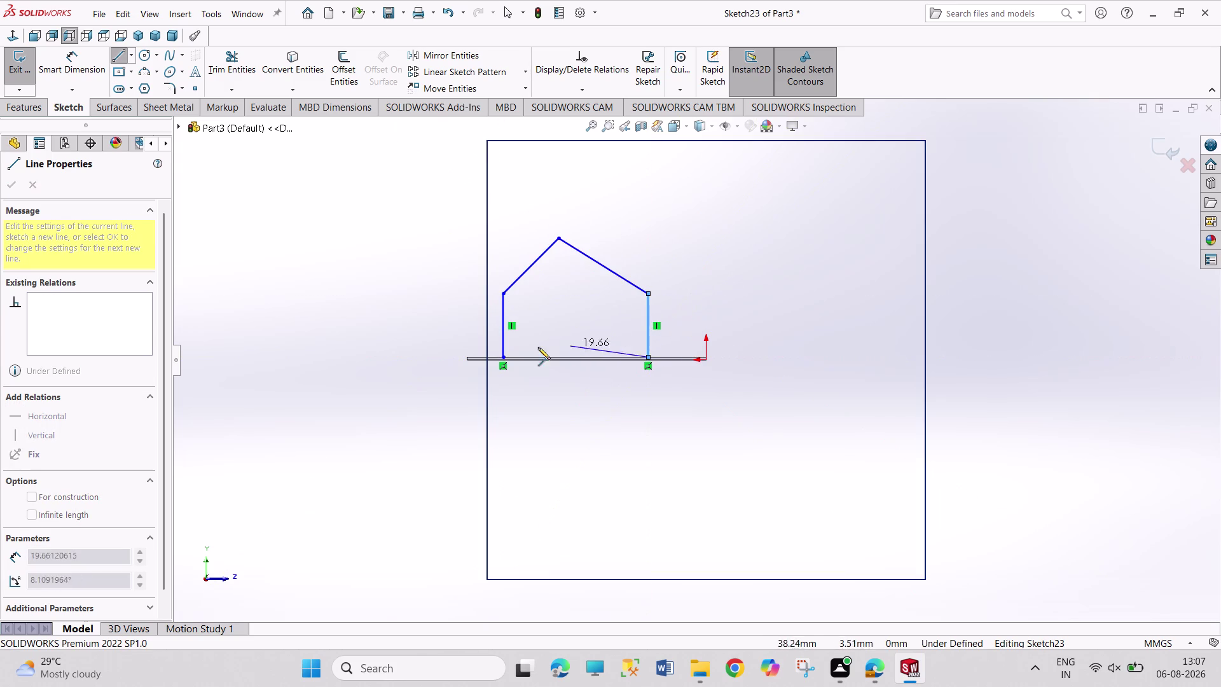
click(503, 357)
End line drawing and bring up the Sheet Metal tools.
right_click(437, 294)
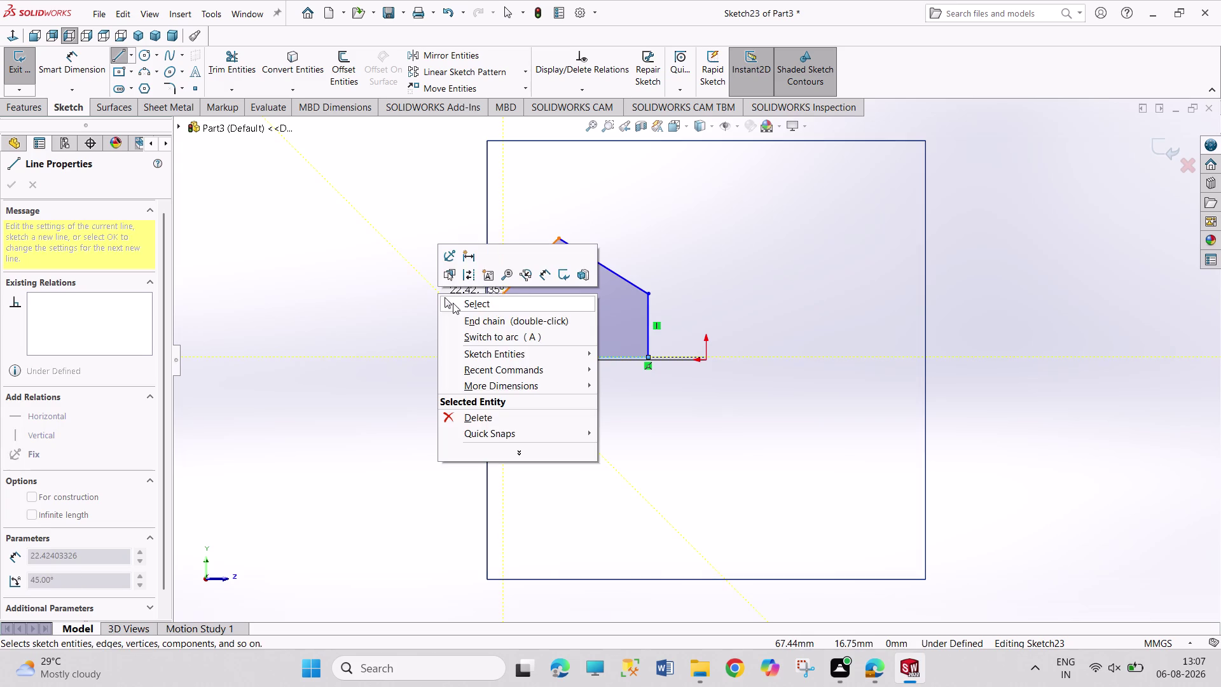
click(452, 302)
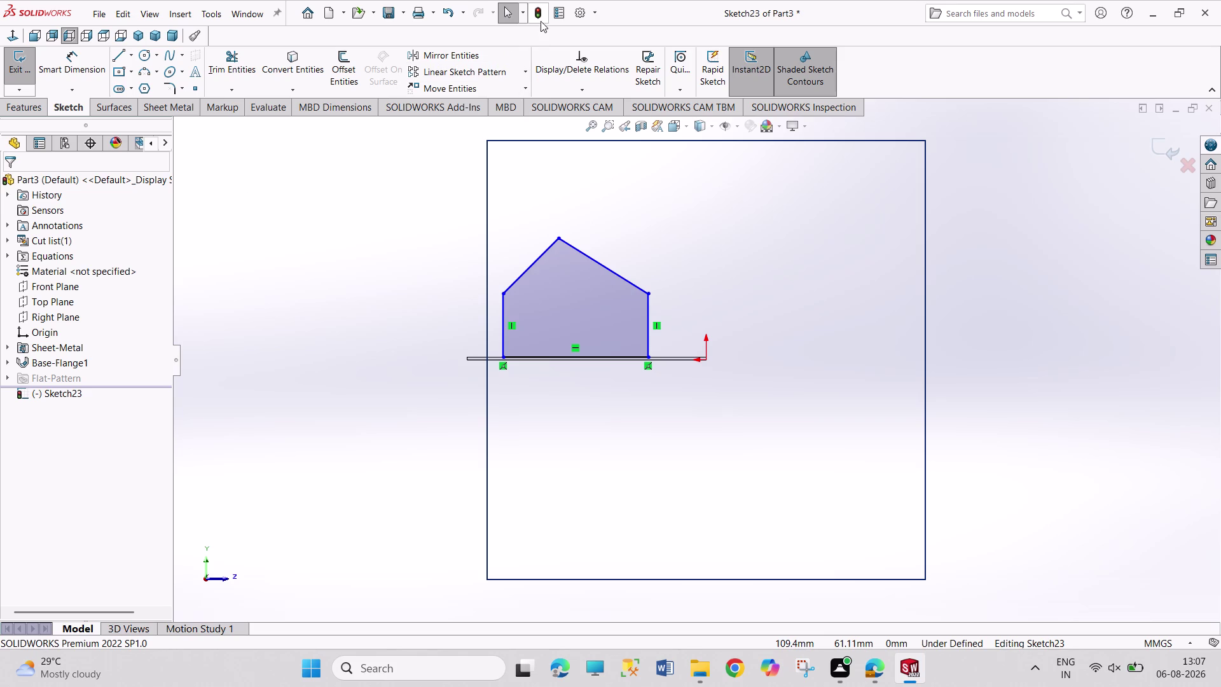
click(193, 105)
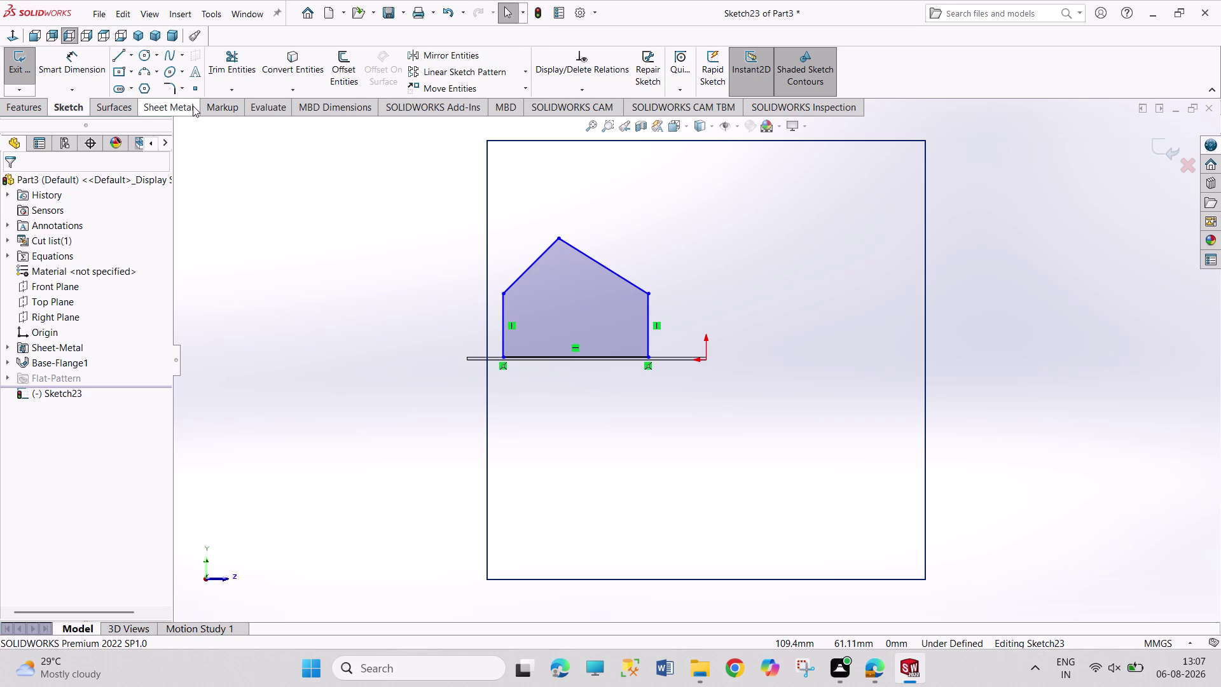
click(255, 72)
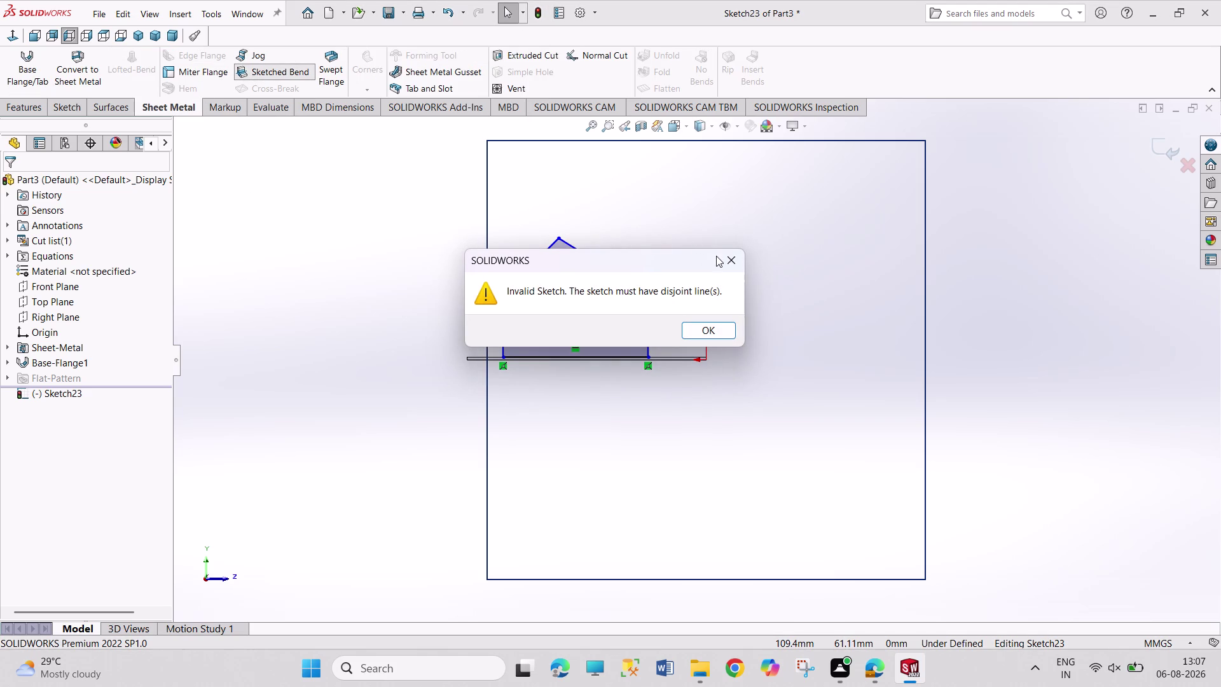
Dismiss the invalid-sketch error for the sketched bend.
click(723, 257)
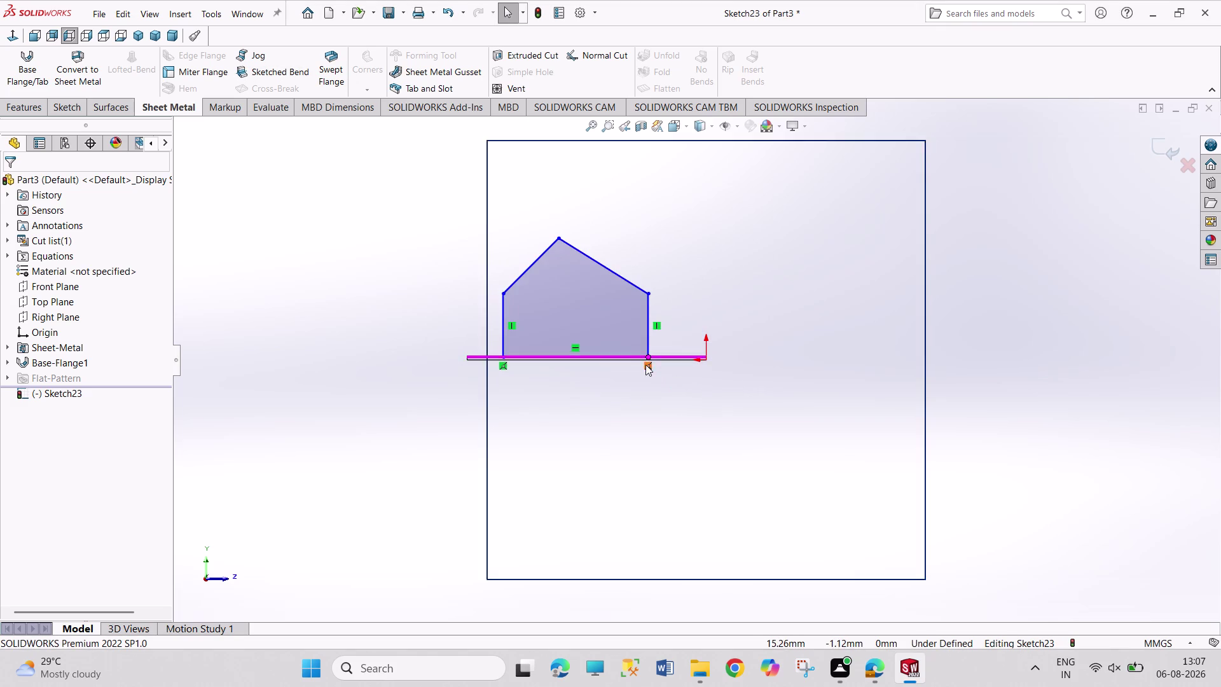
scroll(down, 3)
scroll(down, 3)
scroll(down, 3)
scroll(down, 3)
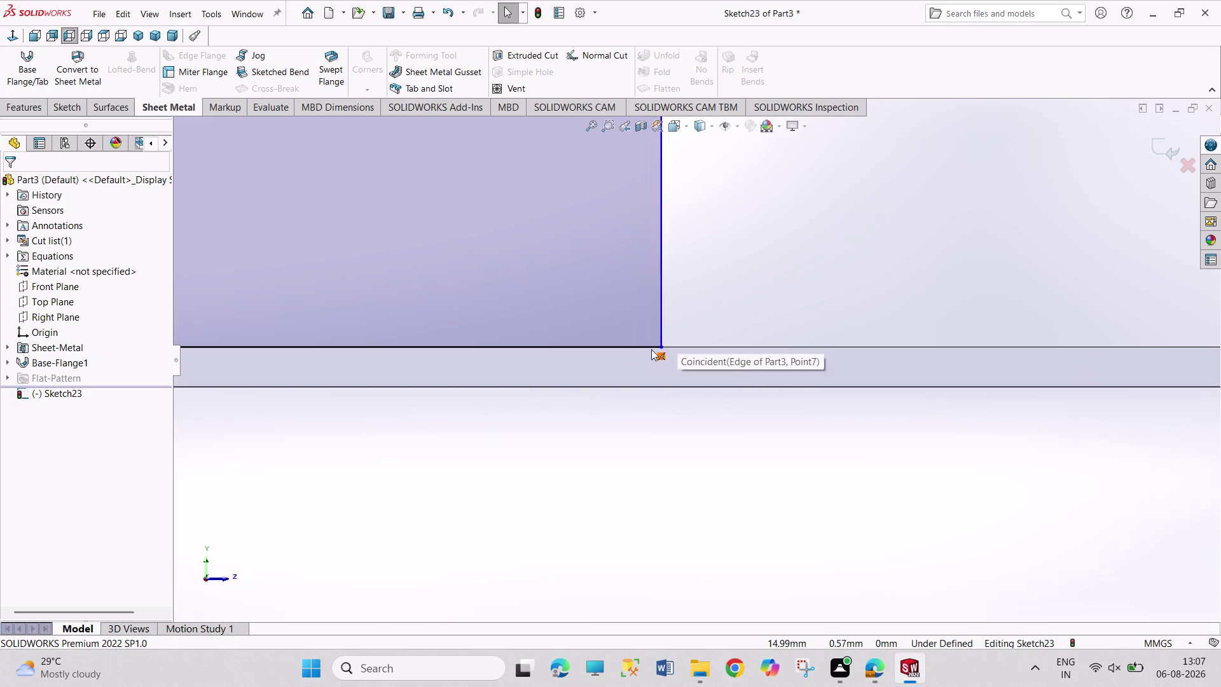
scroll(up, 3)
scroll(up, 3)
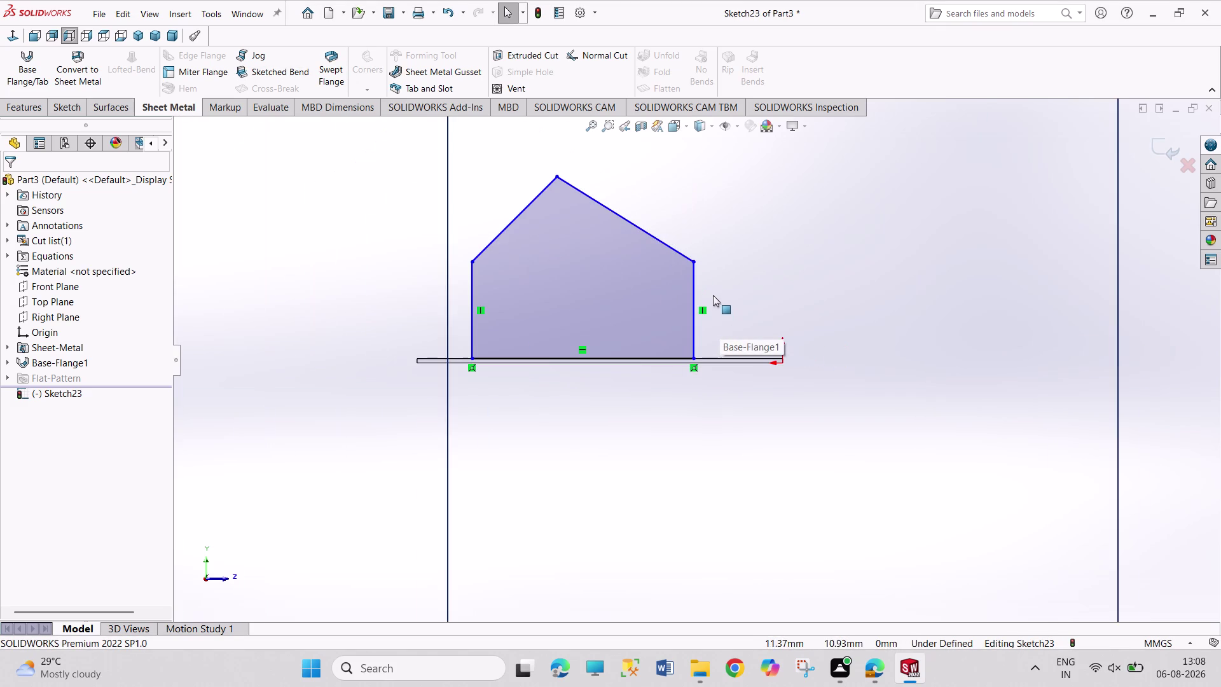
Undo the five sketch lines and retry Sketched Bend, dismissing the repeated error.
key(ctrl+z)
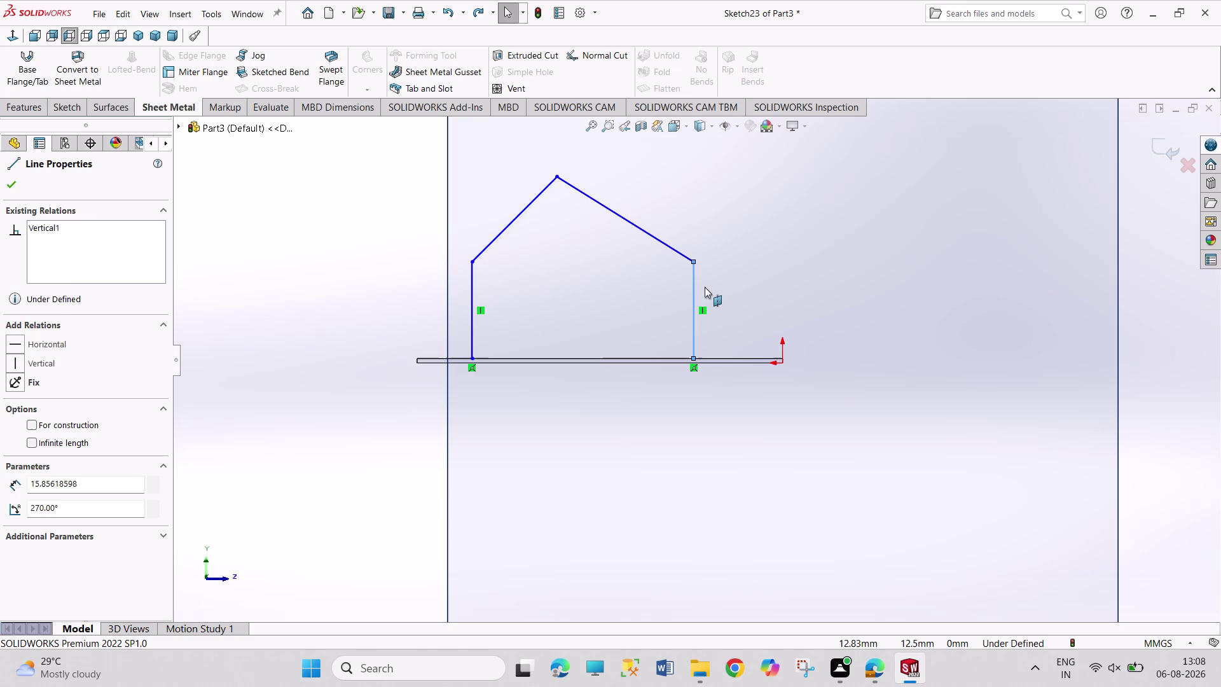
key(ctrl+z)
key(ctrl+z)
key(ctrl+z)
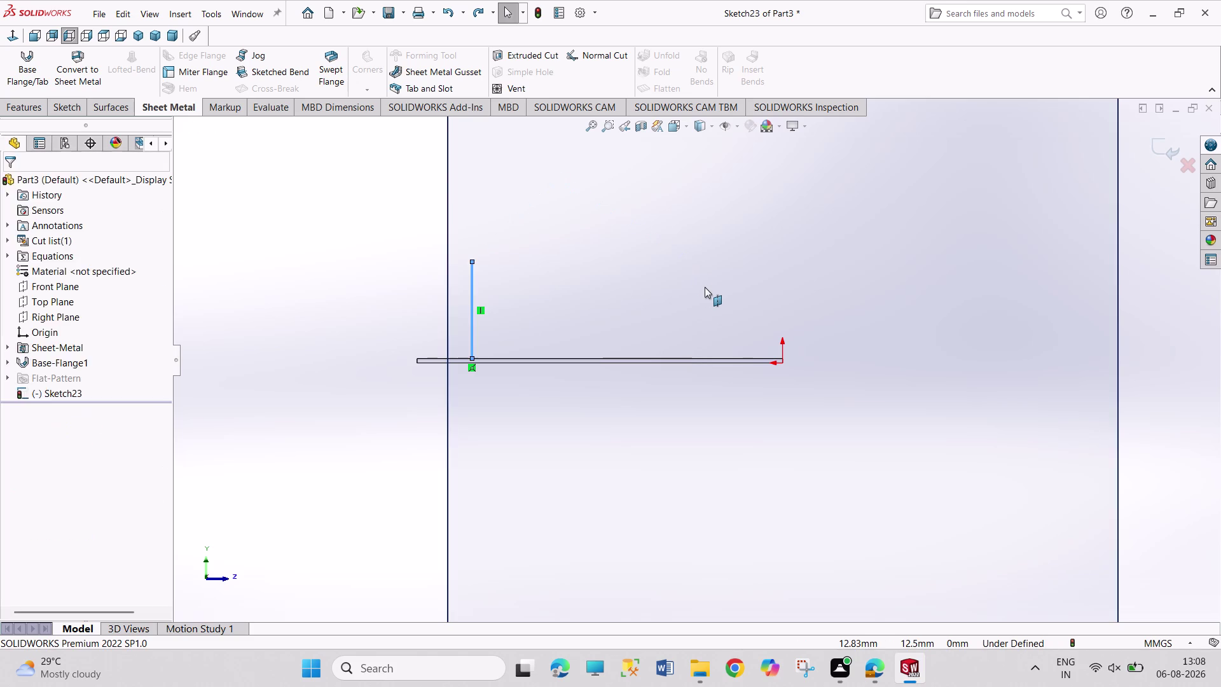
key(ctrl+z)
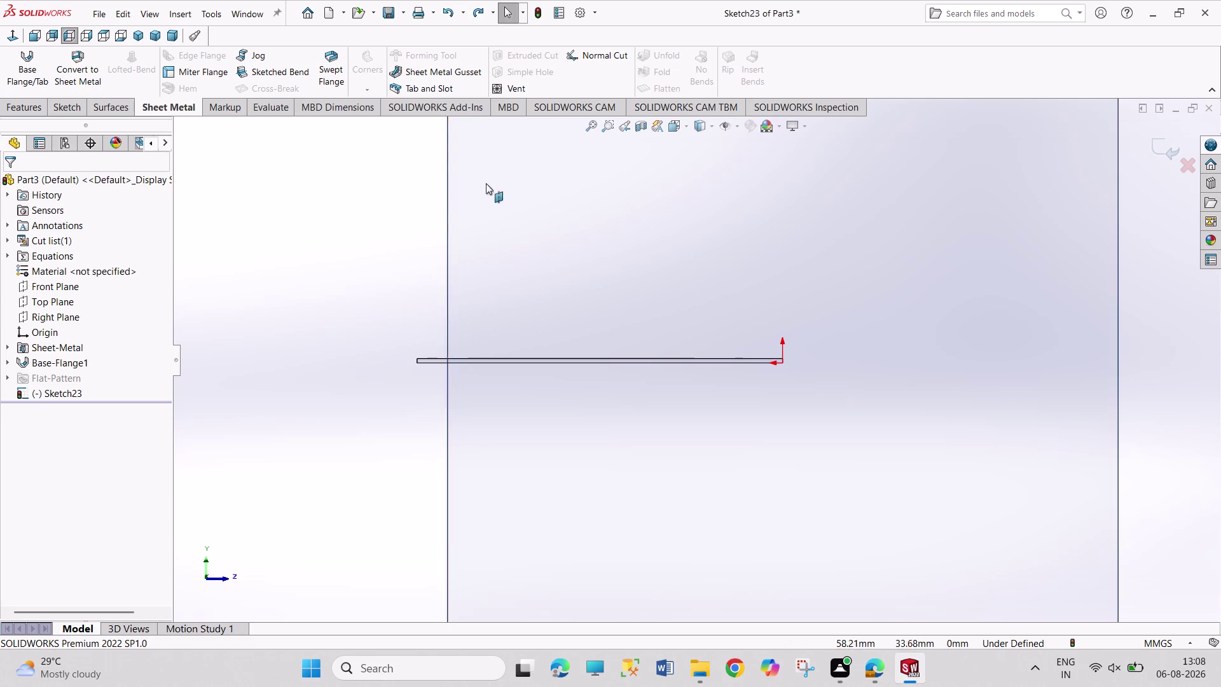
click(285, 68)
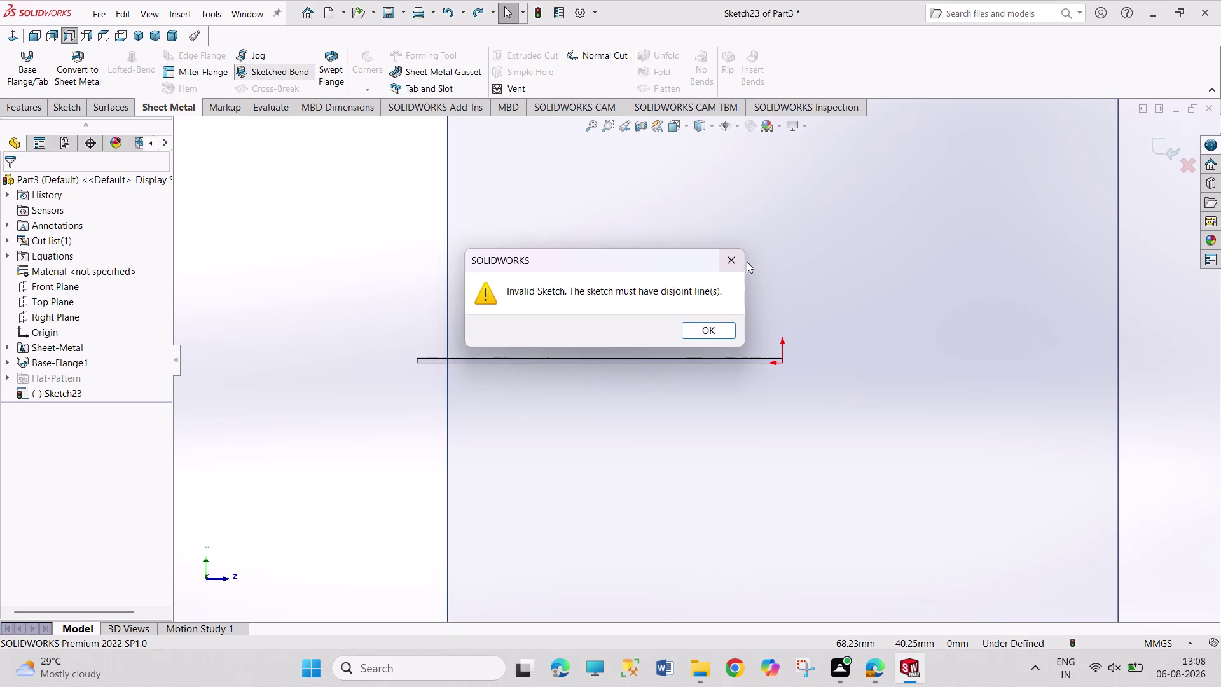
click(724, 257)
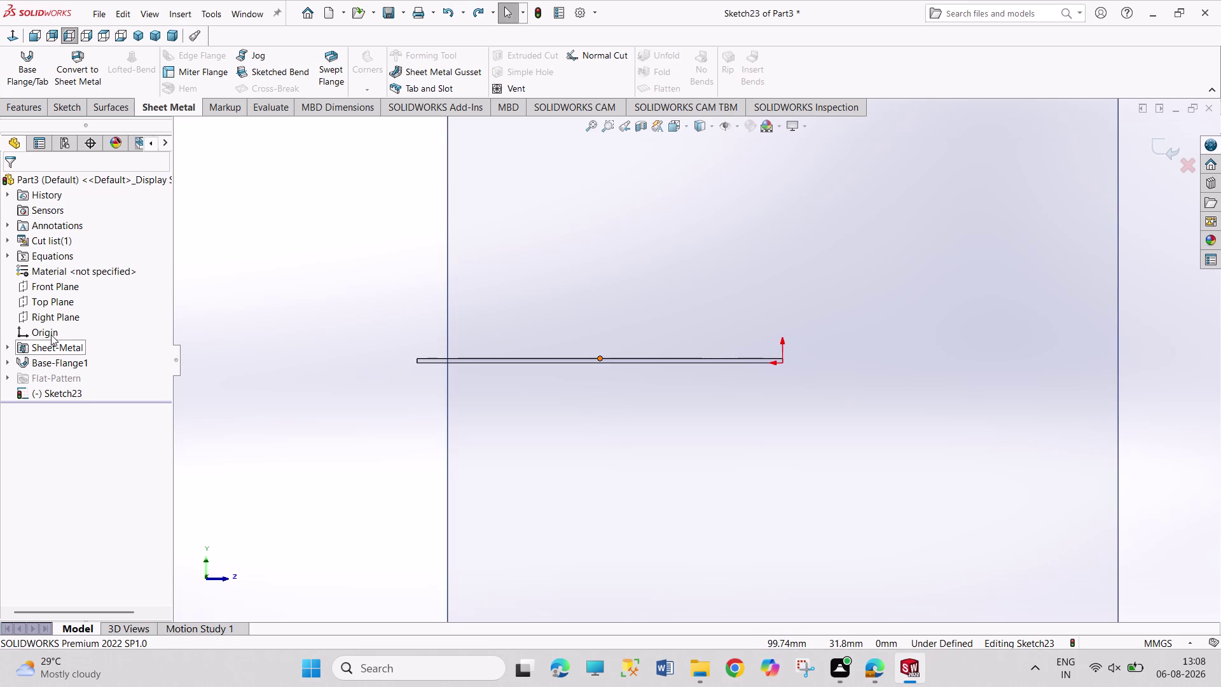
Exit Sketch23 and discard it.
click(543, 15)
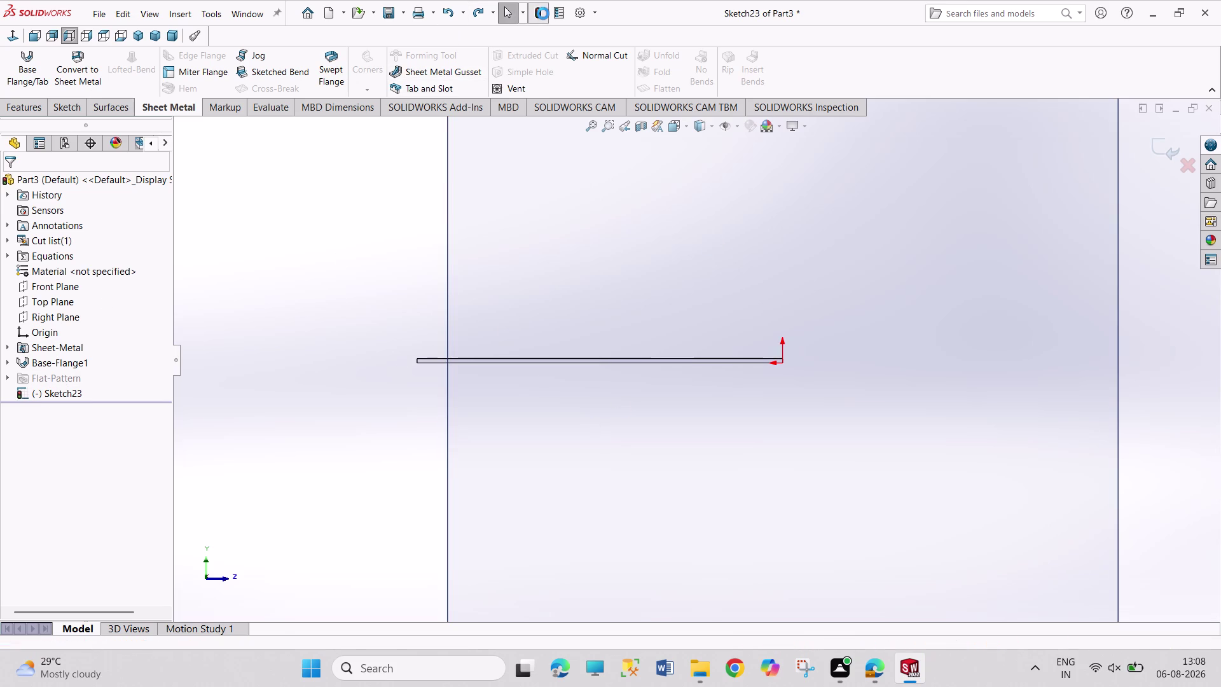
click(216, 287)
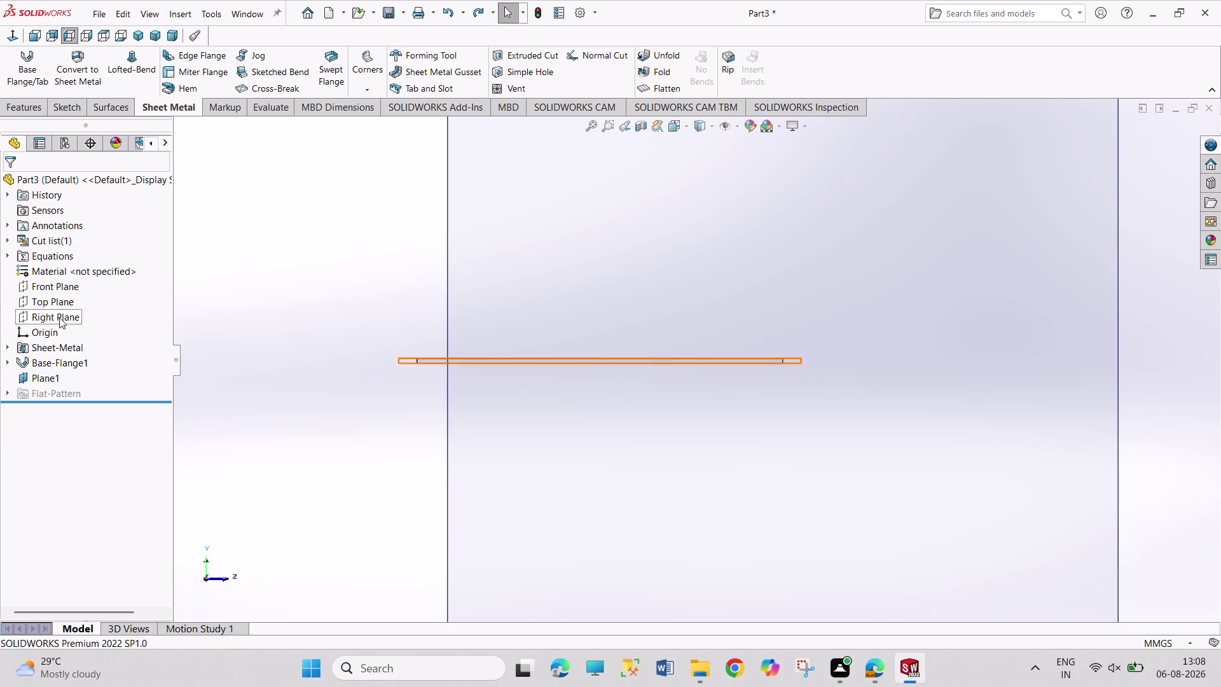
click(43, 377)
click(70, 360)
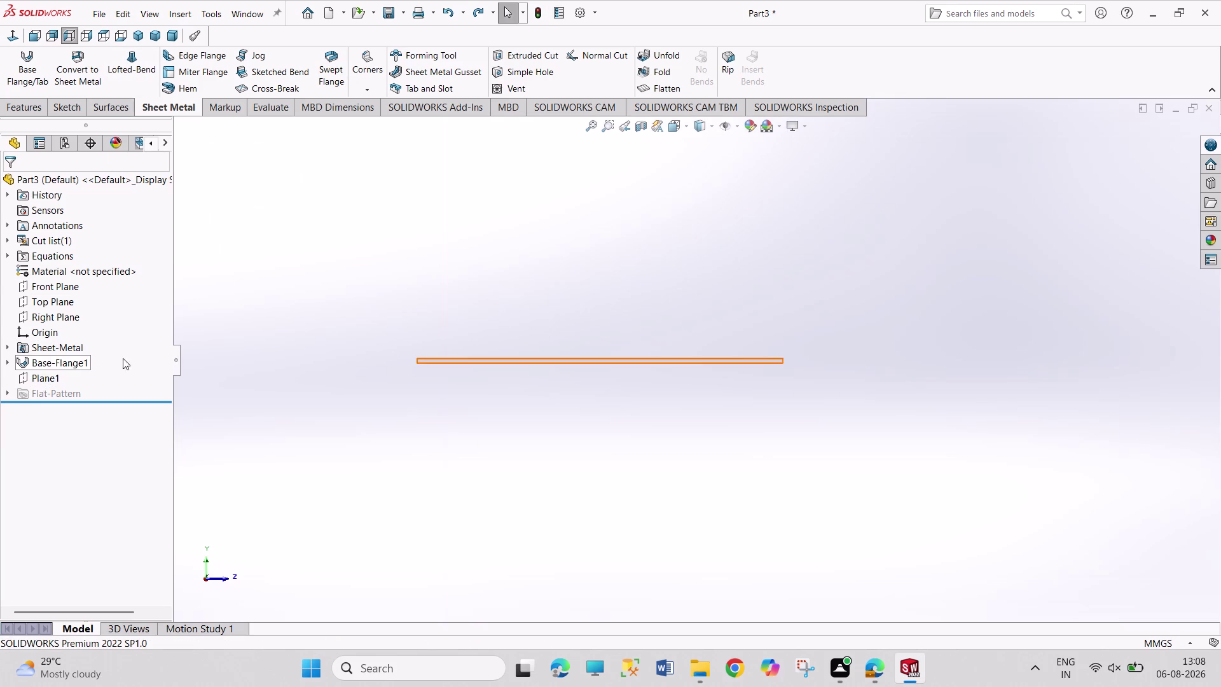
click(248, 334)
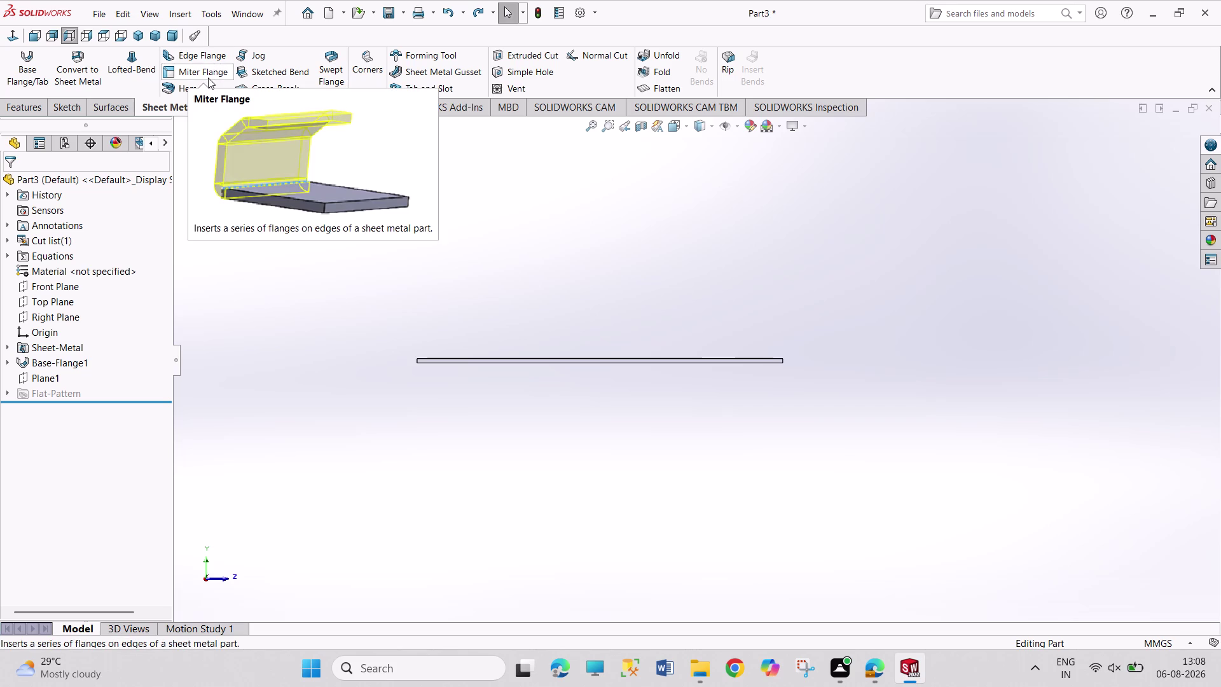
Start a Miter Flange and select the plate's top face as the sketch plane.
click(208, 77)
middle_drag(410, 221, 431, 323)
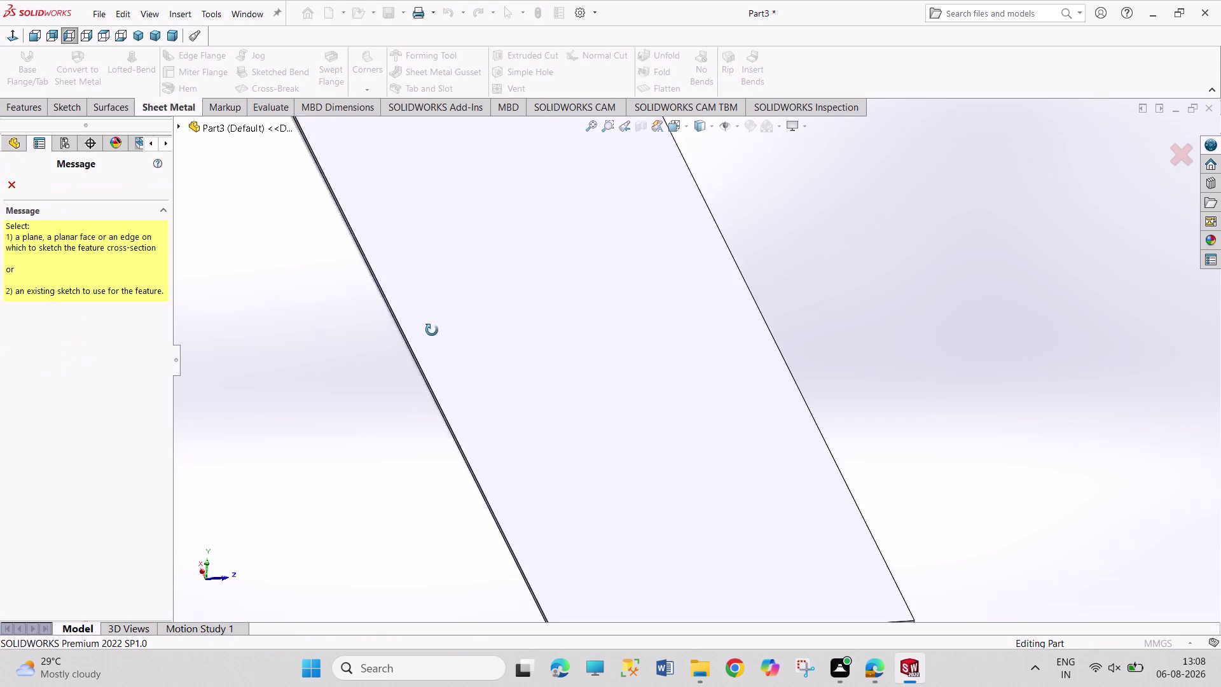
middle_drag(432, 324, 432, 330)
click(508, 334)
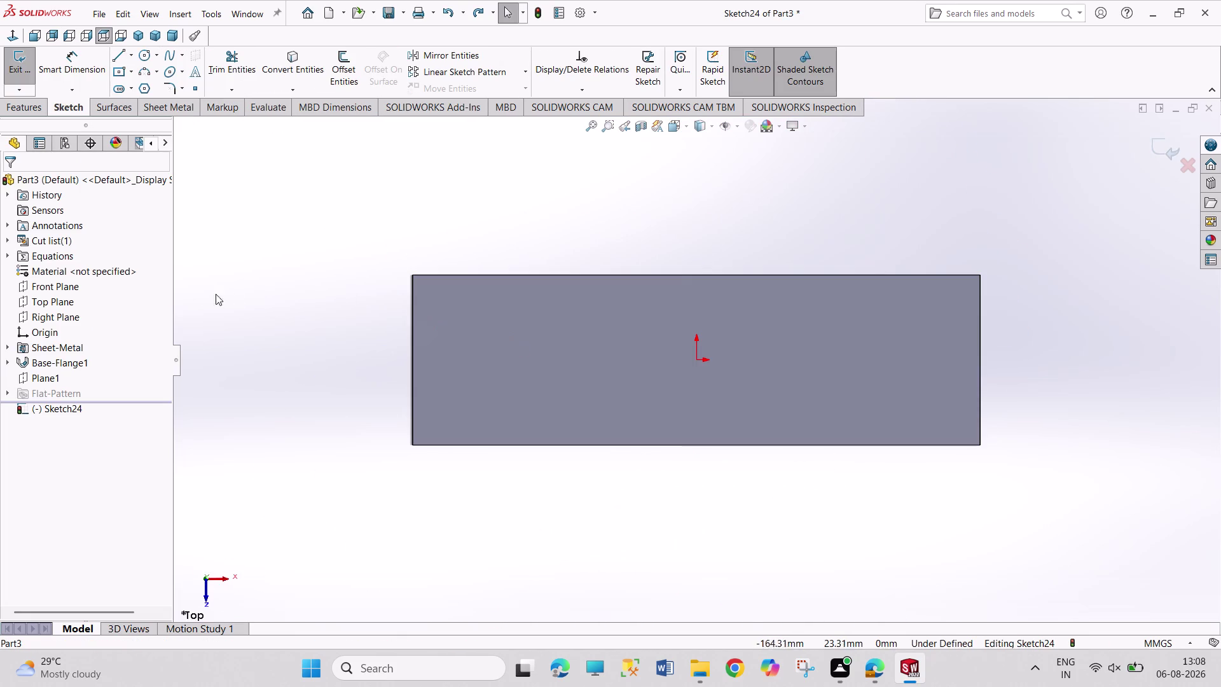
Draw a single vertical line across the plate and exit the sketch.
click(119, 58)
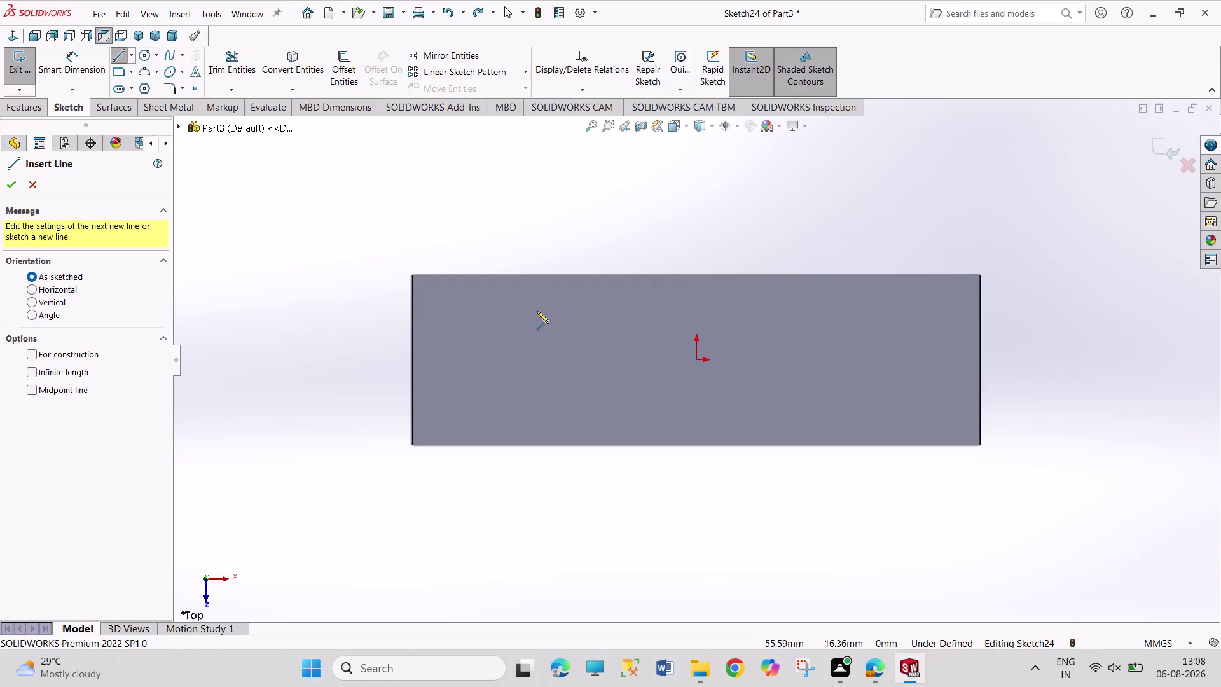
click(557, 302)
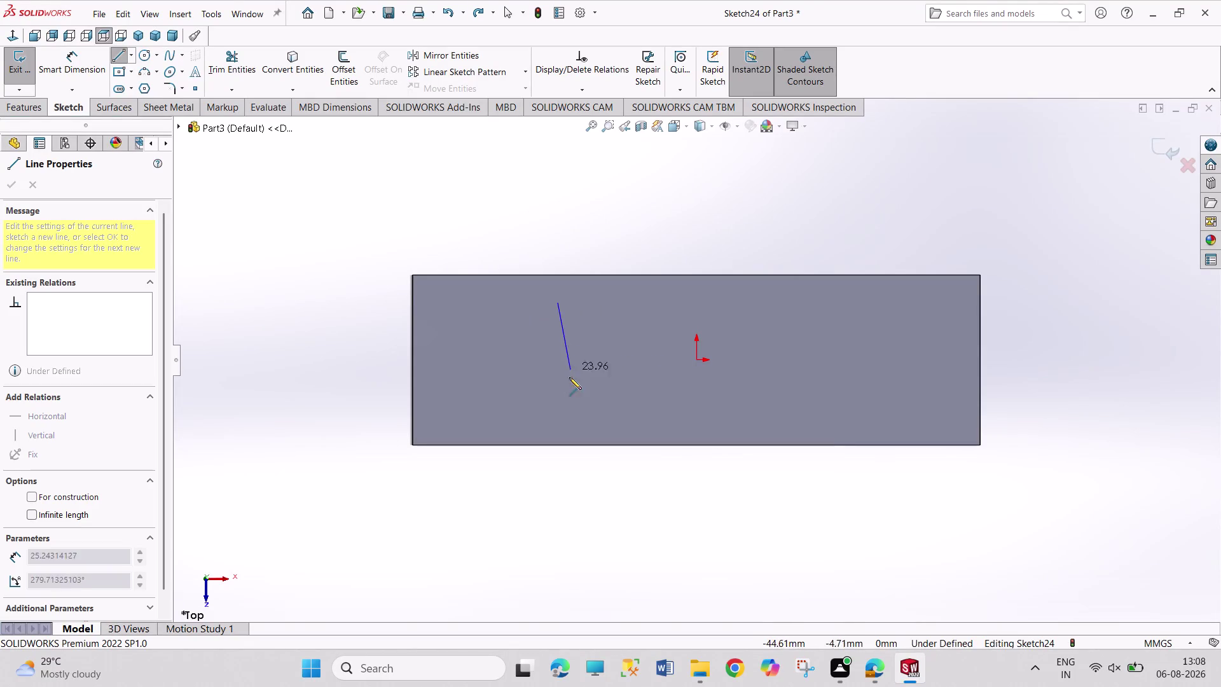
drag(560, 422, 557, 412)
right_click(524, 211)
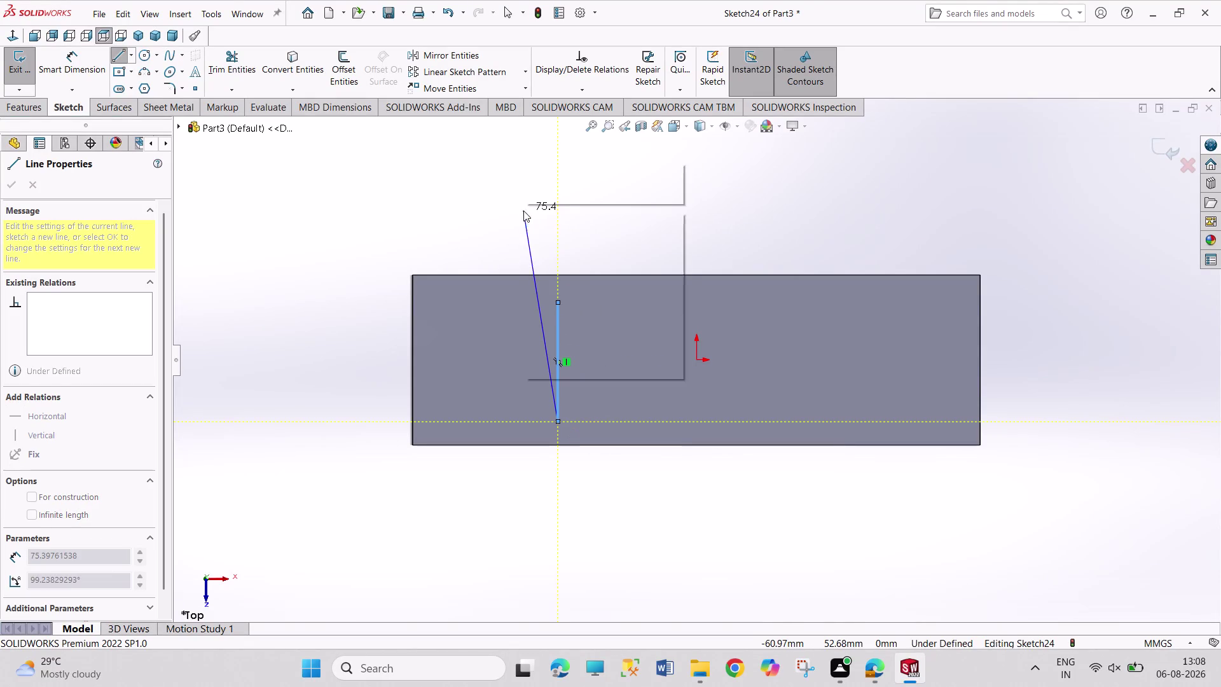
click(539, 225)
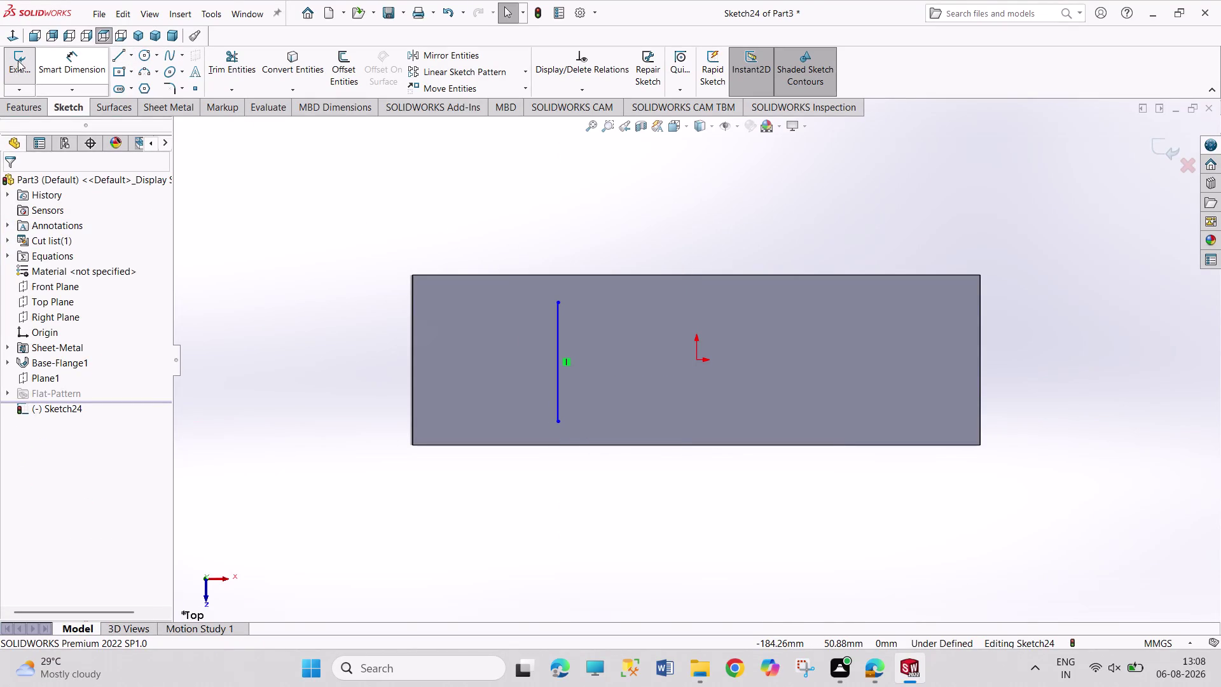
click(17, 63)
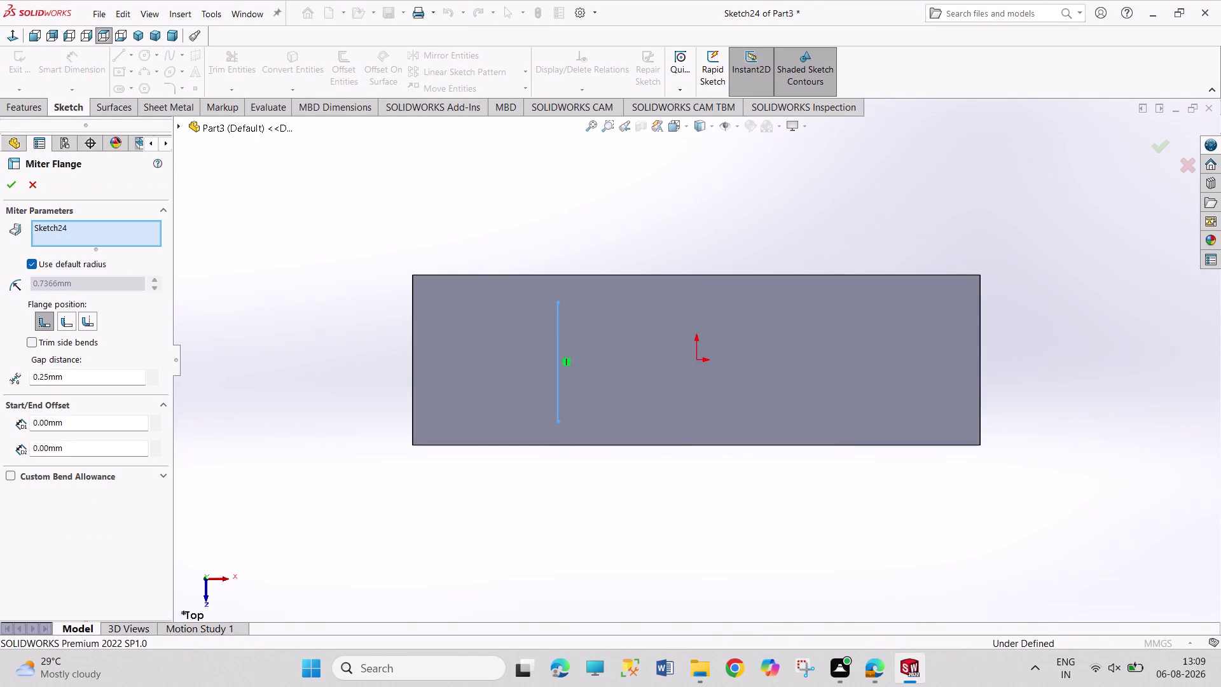
Select the plate's left edge for the miter flange.
click(169, 109)
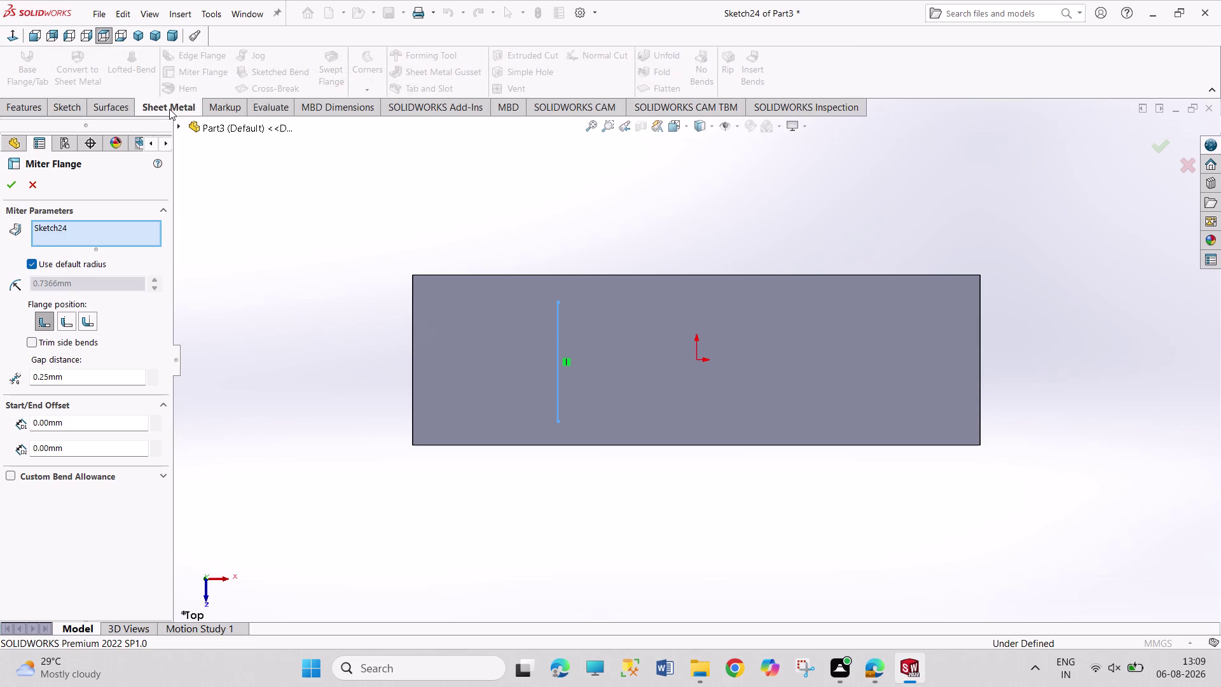
click(10, 176)
click(413, 382)
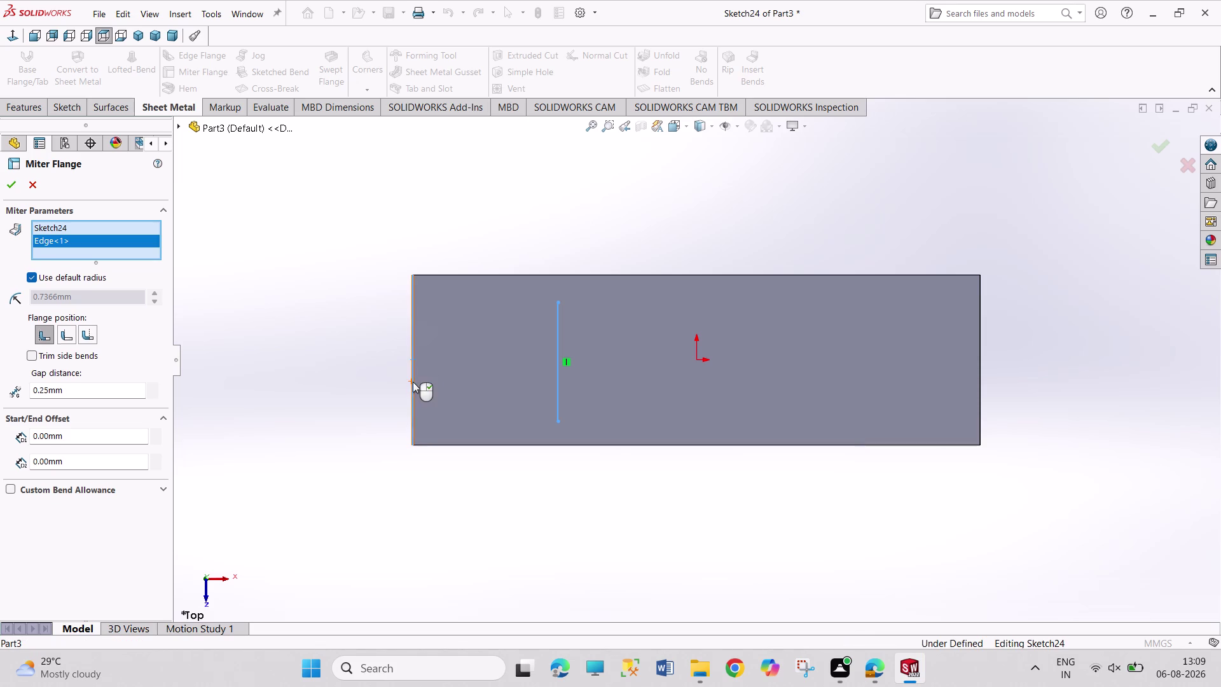
click(12, 185)
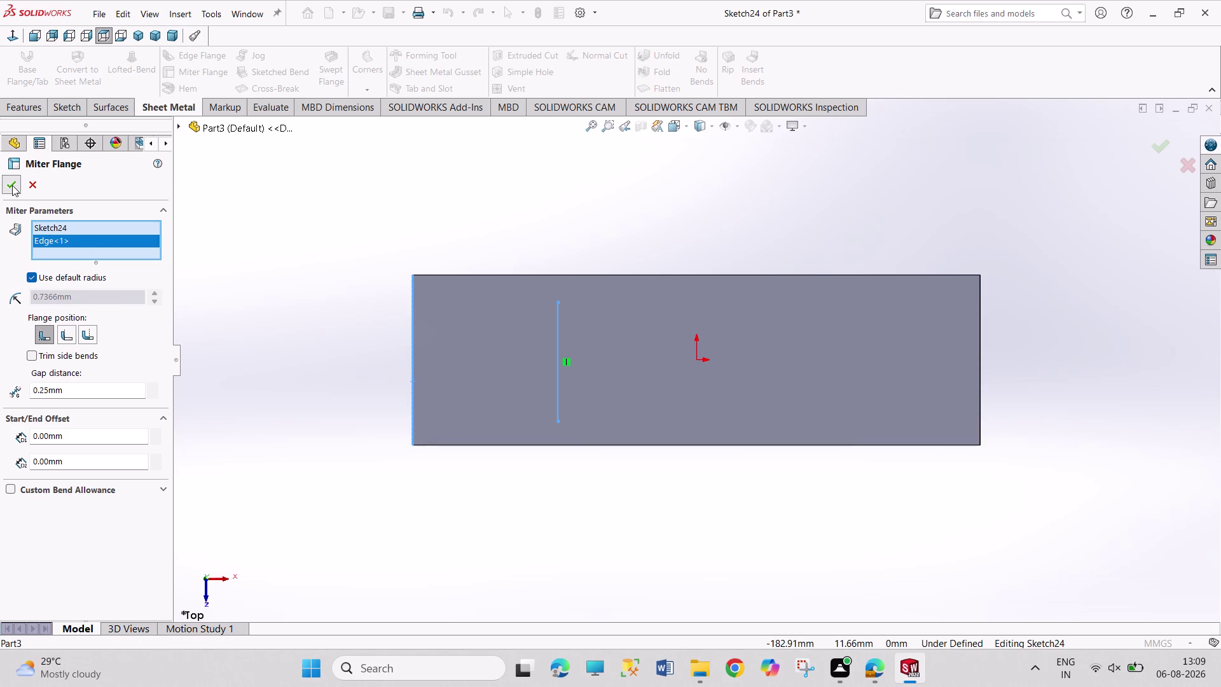
Clear the edge selection and pick the plate's top and bottom edges instead.
right_click(63, 241)
click(83, 251)
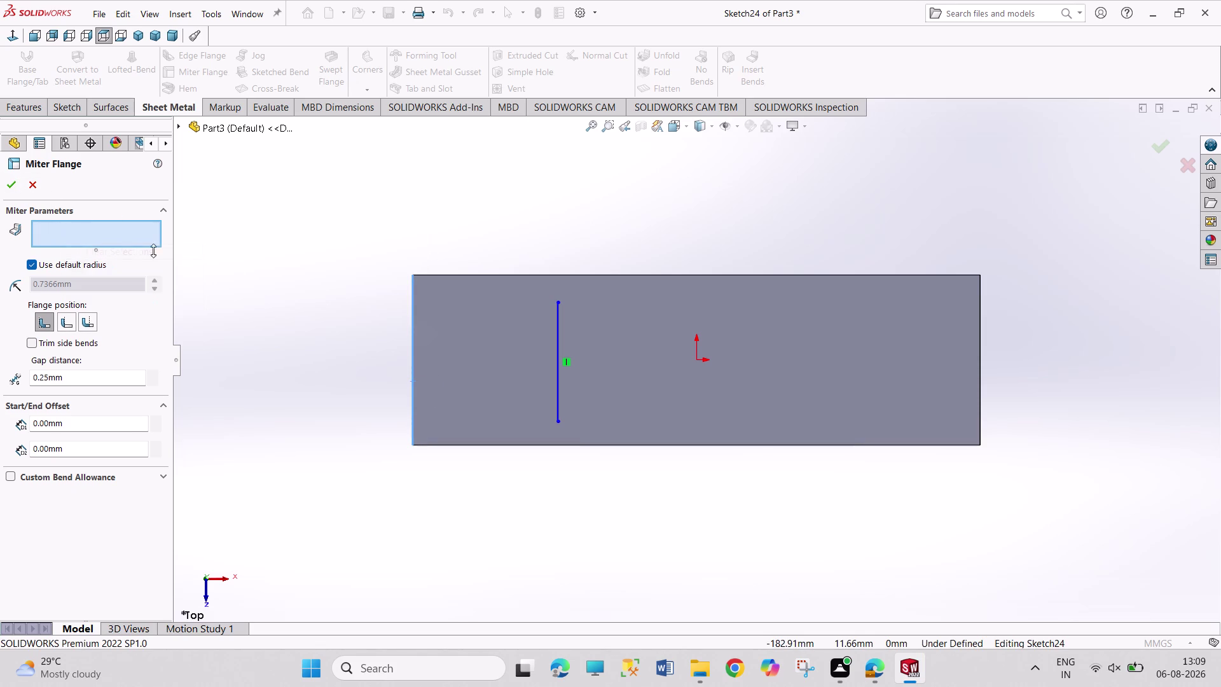
click(564, 272)
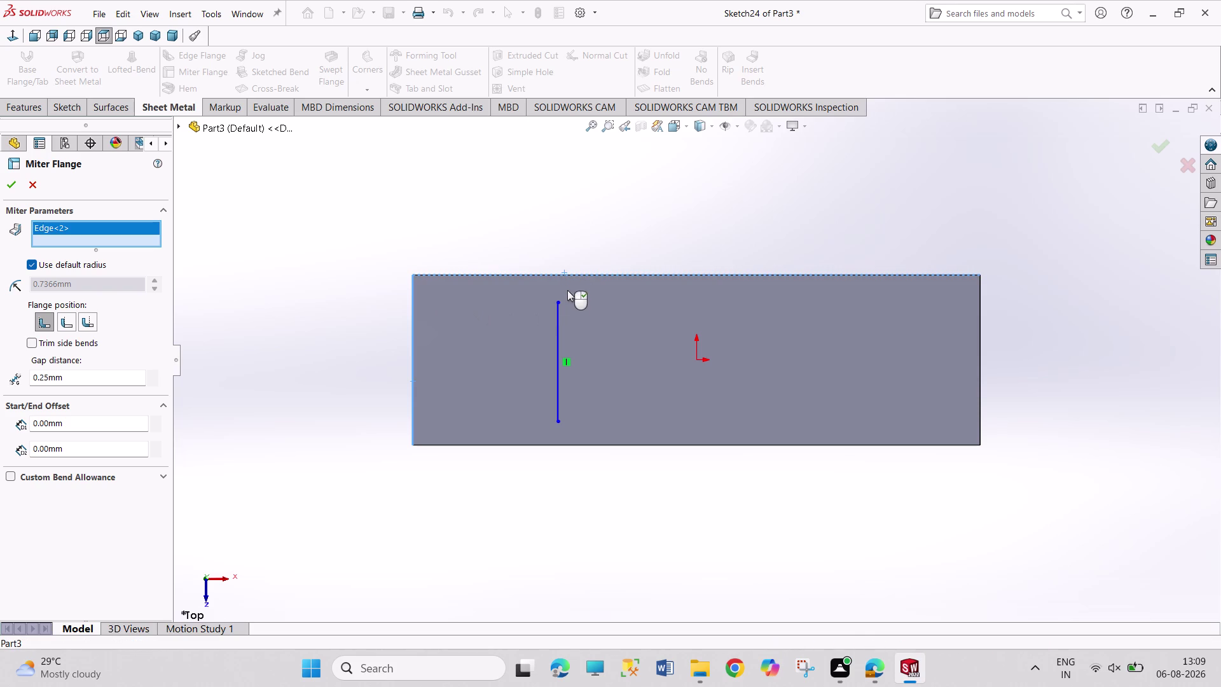
click(593, 444)
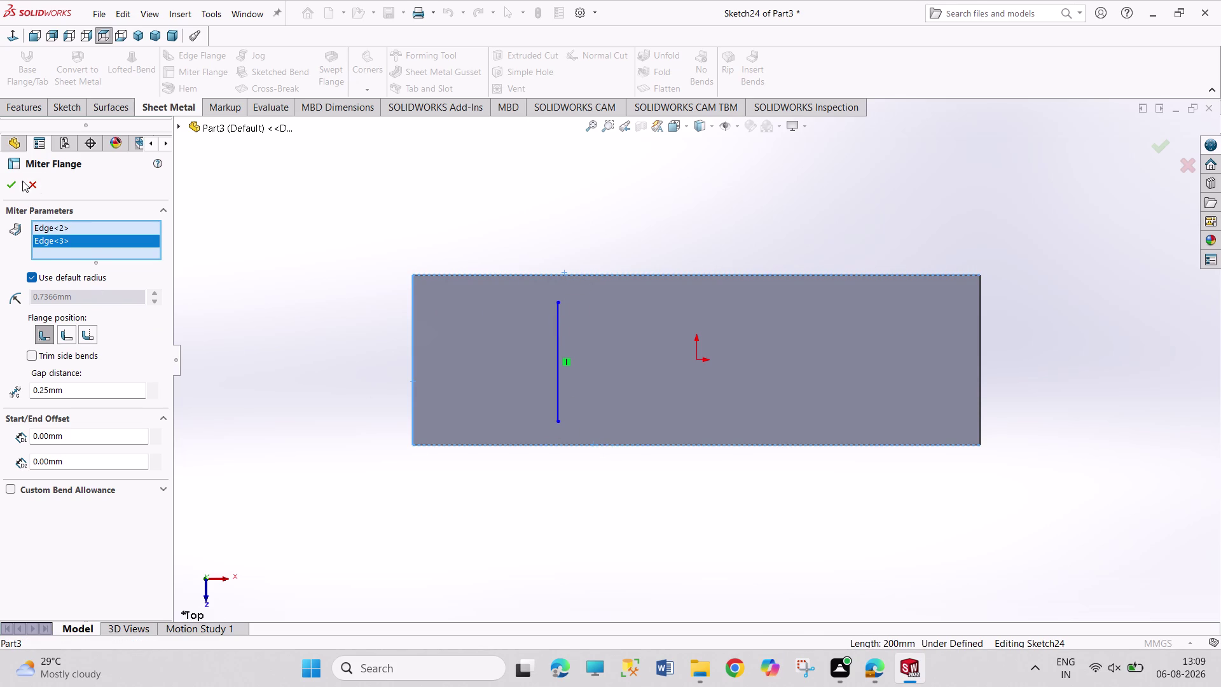
Cancel the Miter Flange without creating it.
click(8, 181)
double_click(297, 308)
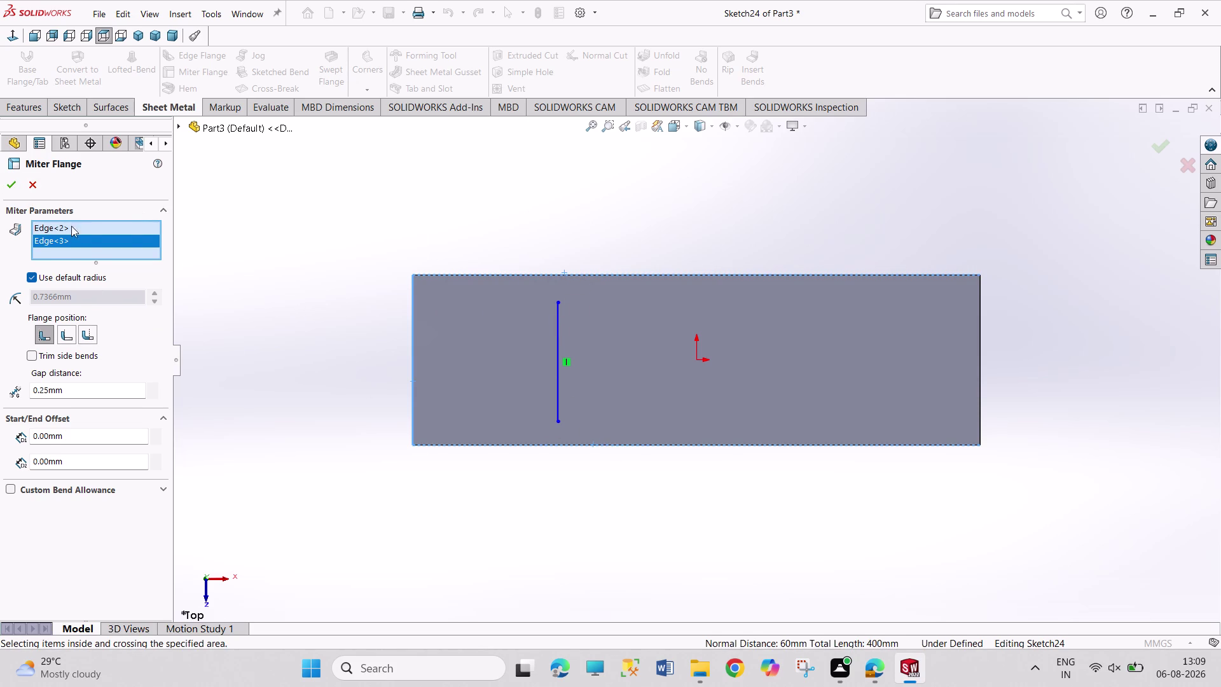
click(40, 191)
click(378, 274)
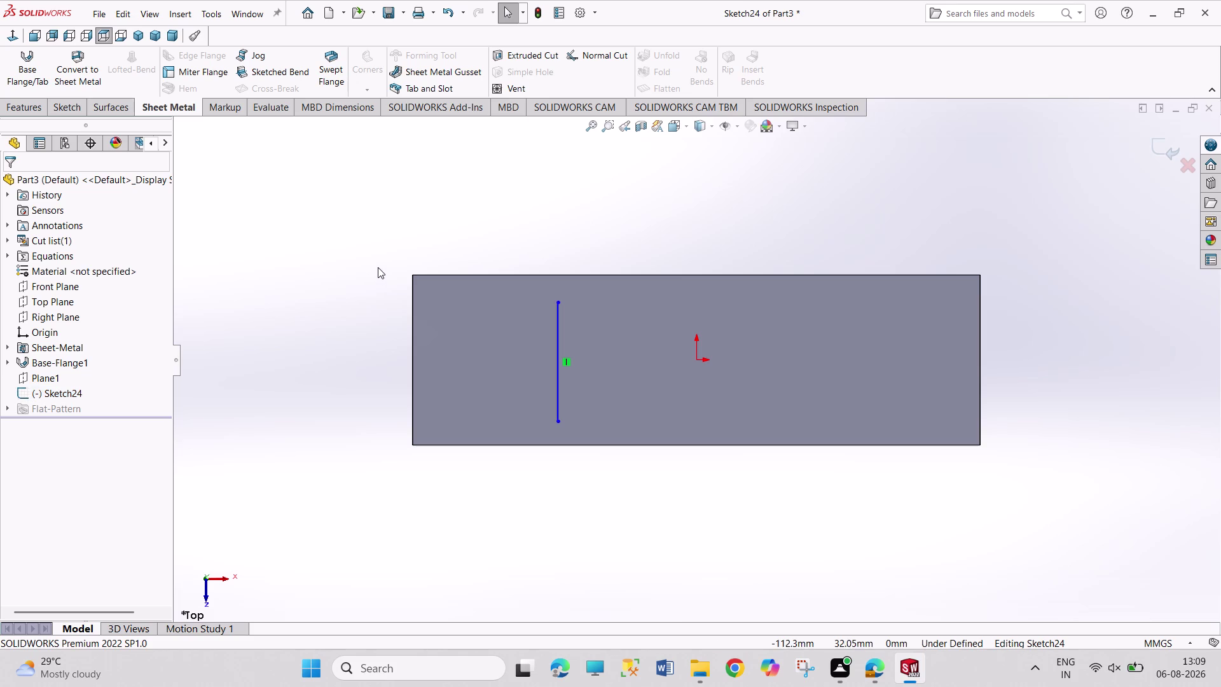
Close the Save As dialog without saving the part.
key(ctrl+s)
key(ctrl+s)
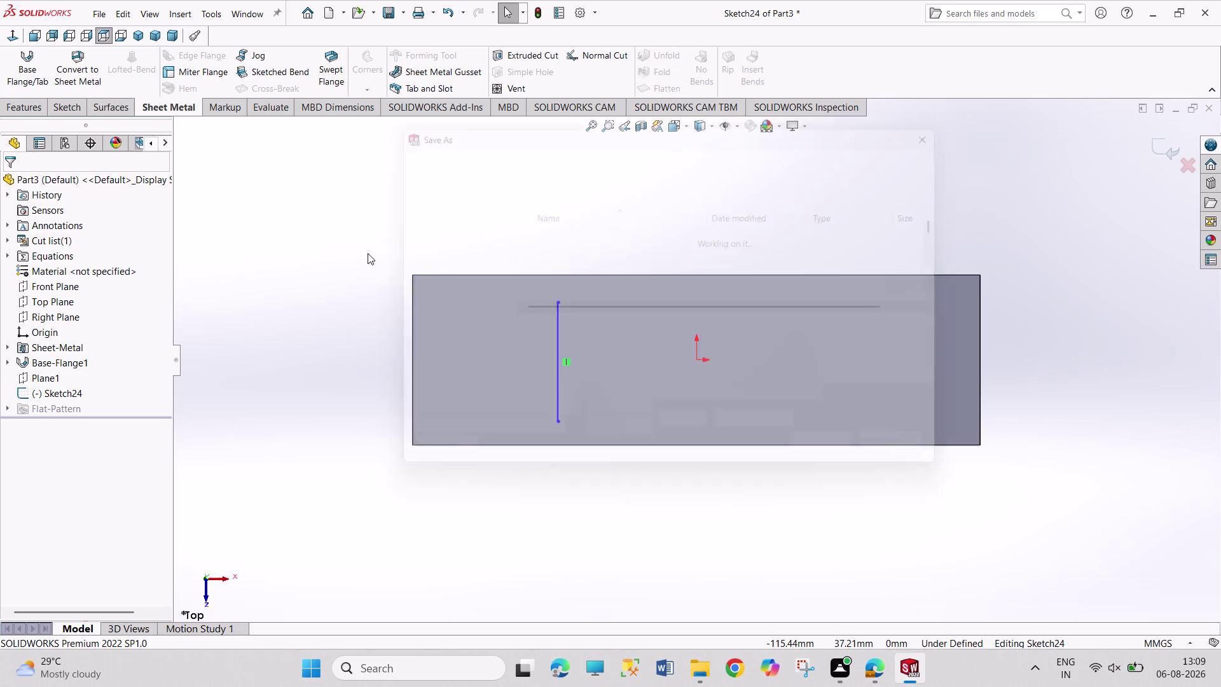
click(934, 464)
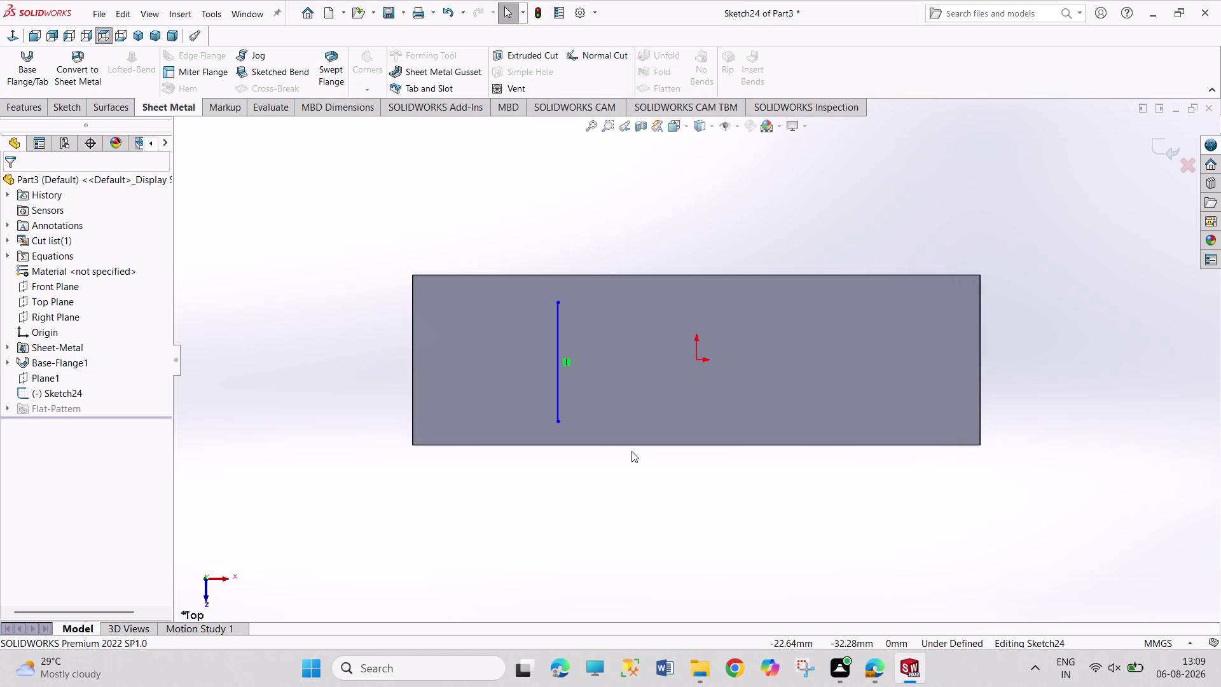
Undo the vertical line in Sketch24 and attempt a Miter Flange again.
key(ctrl+z)
key(ctrl+z)
key(ctrl+z)
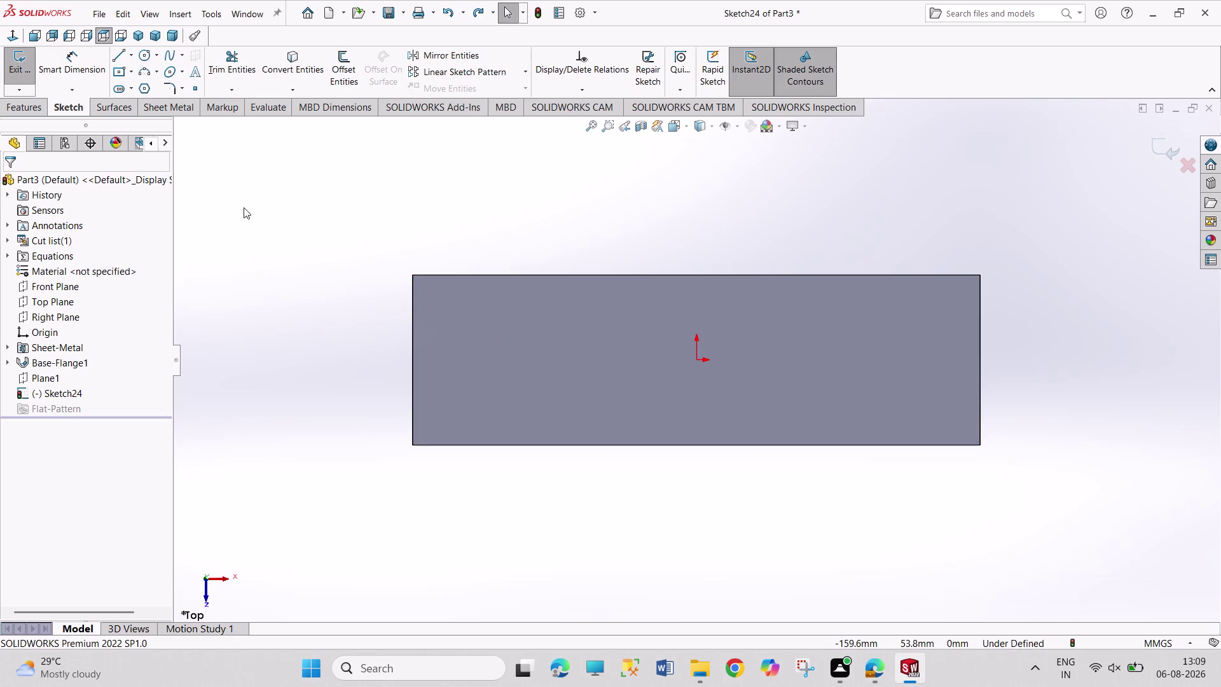
click(170, 113)
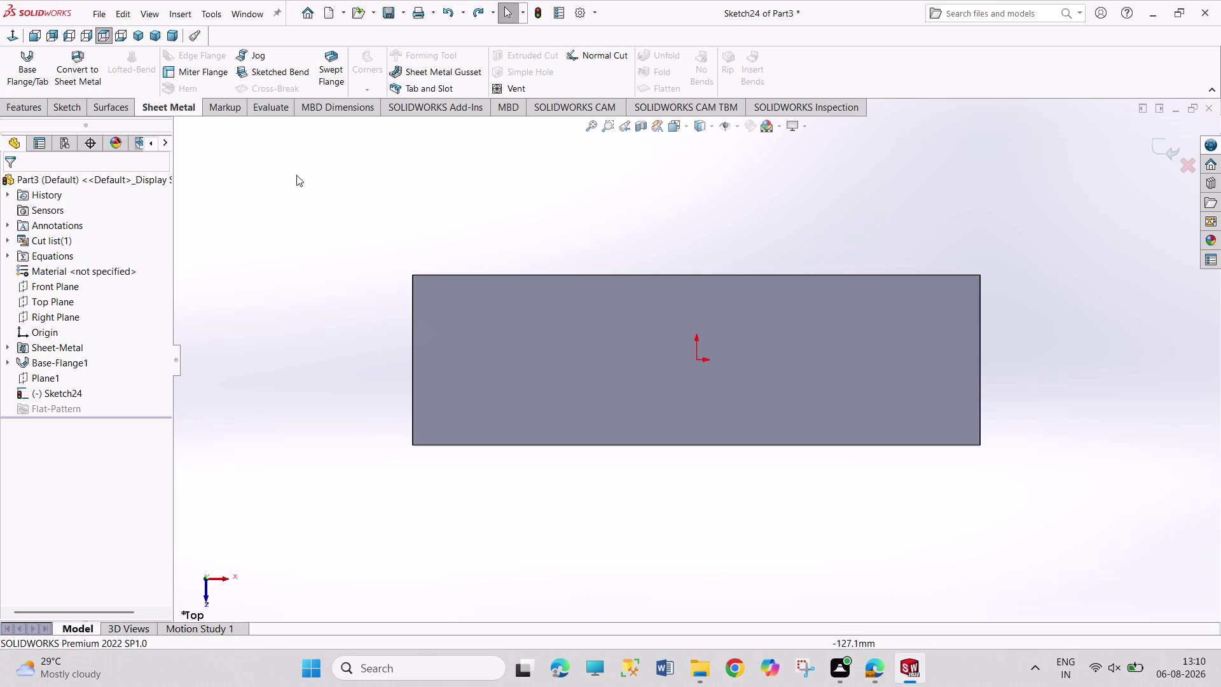
click(220, 74)
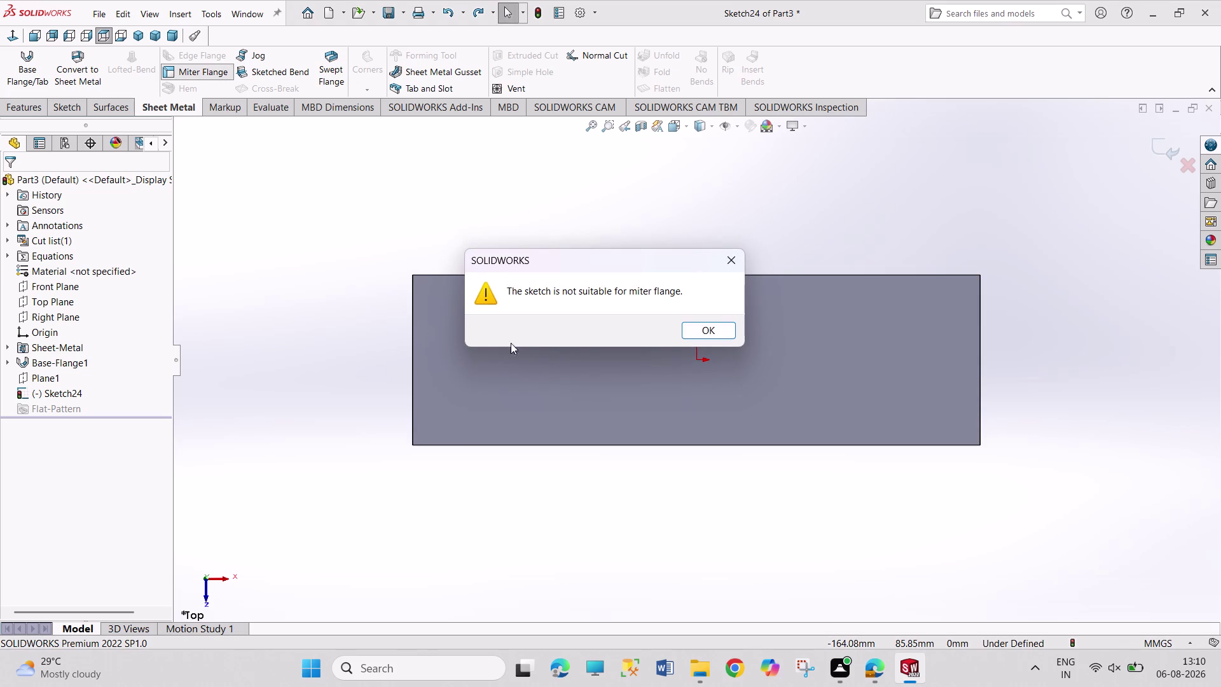
Dismiss the unsuitable-sketch warning and retry the miter flange on the plate's left edge.
click(719, 261)
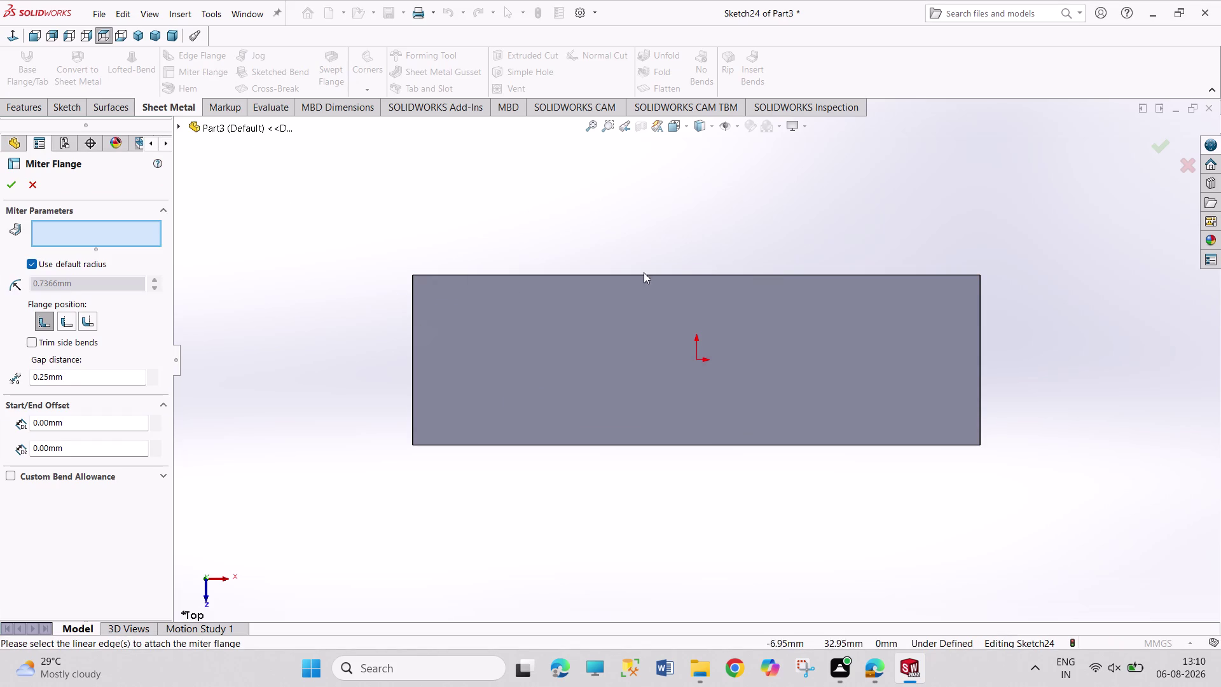
click(515, 351)
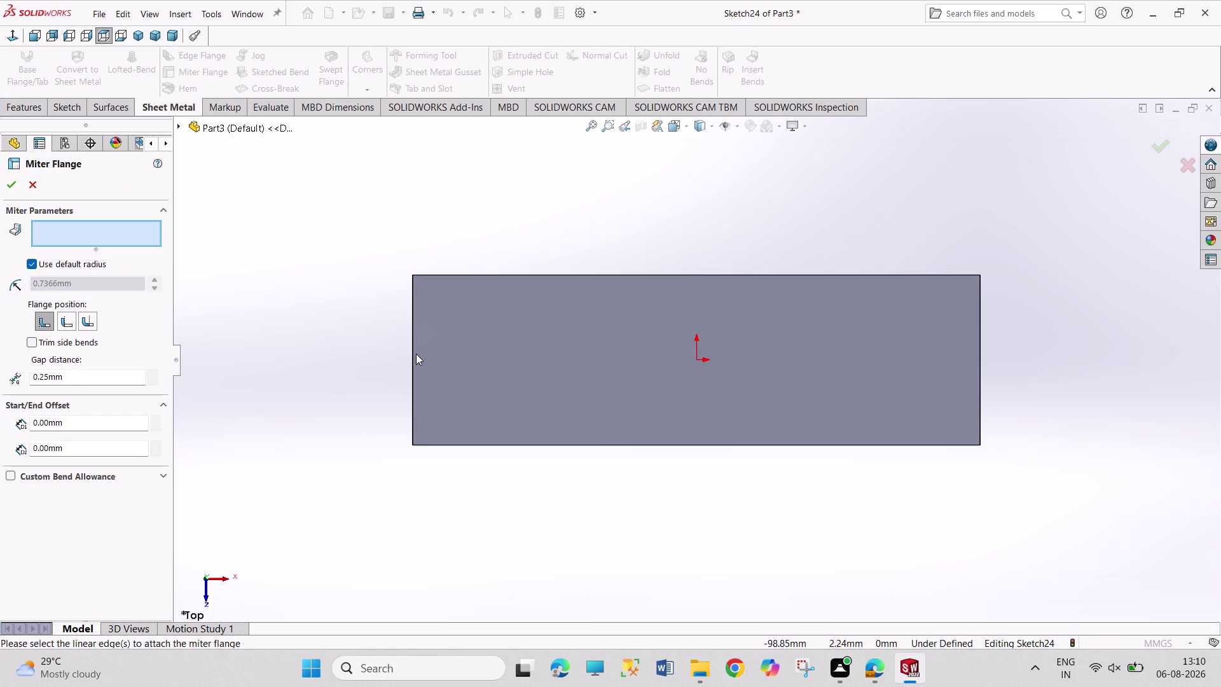
click(412, 351)
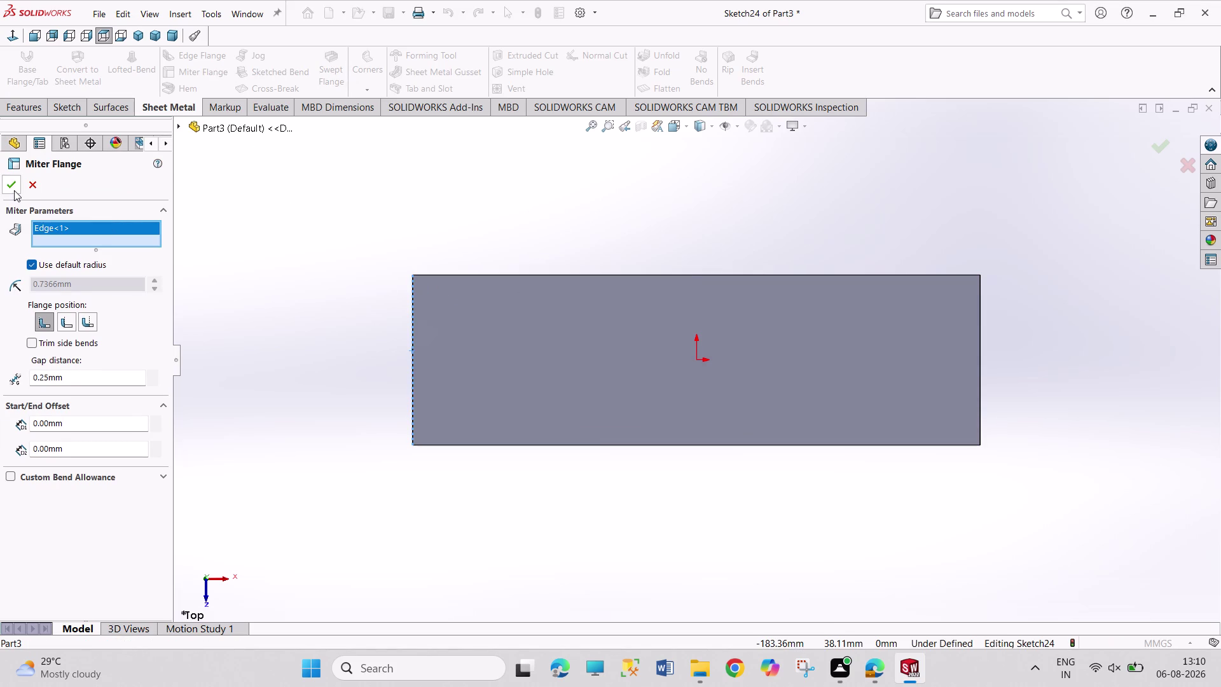
click(14, 190)
click(227, 239)
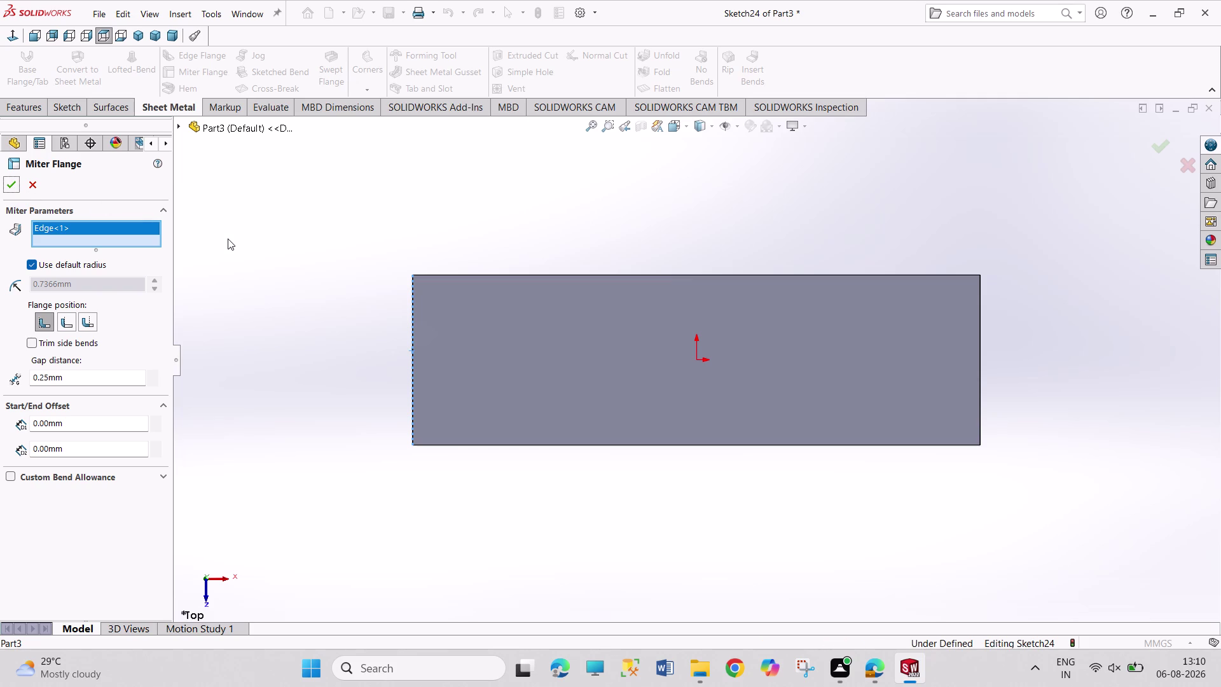
Leave Sketch24 using Discard Changes and Exit.
click(1182, 166)
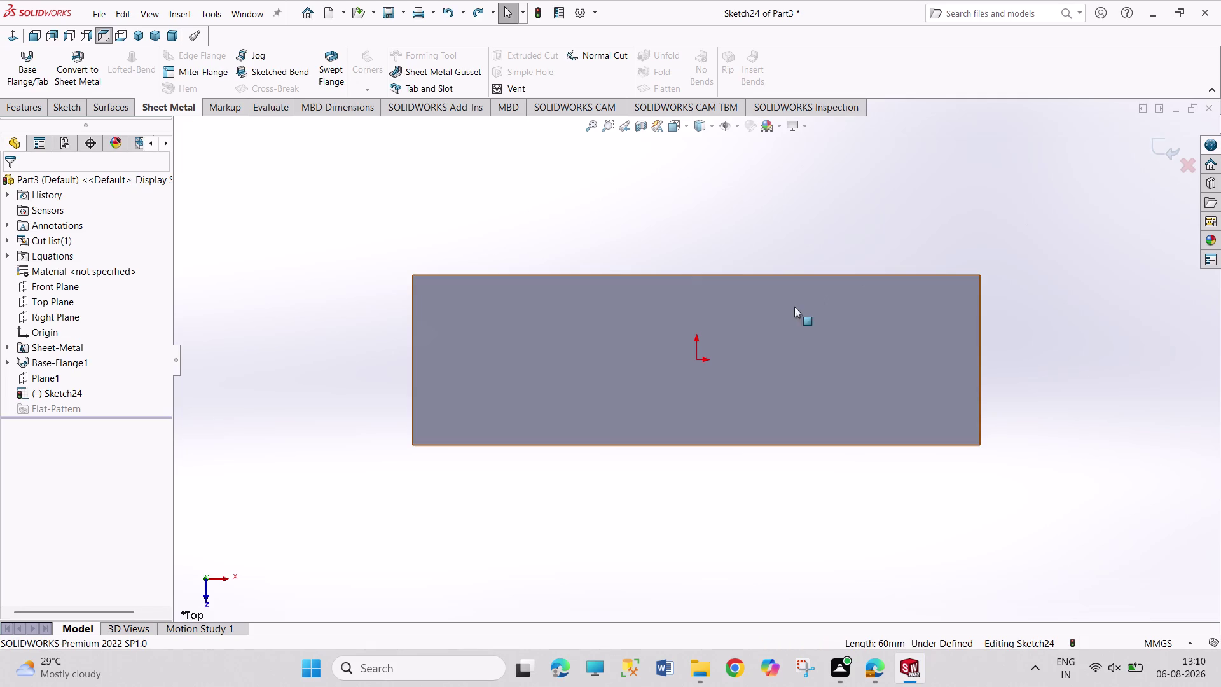
click(1185, 167)
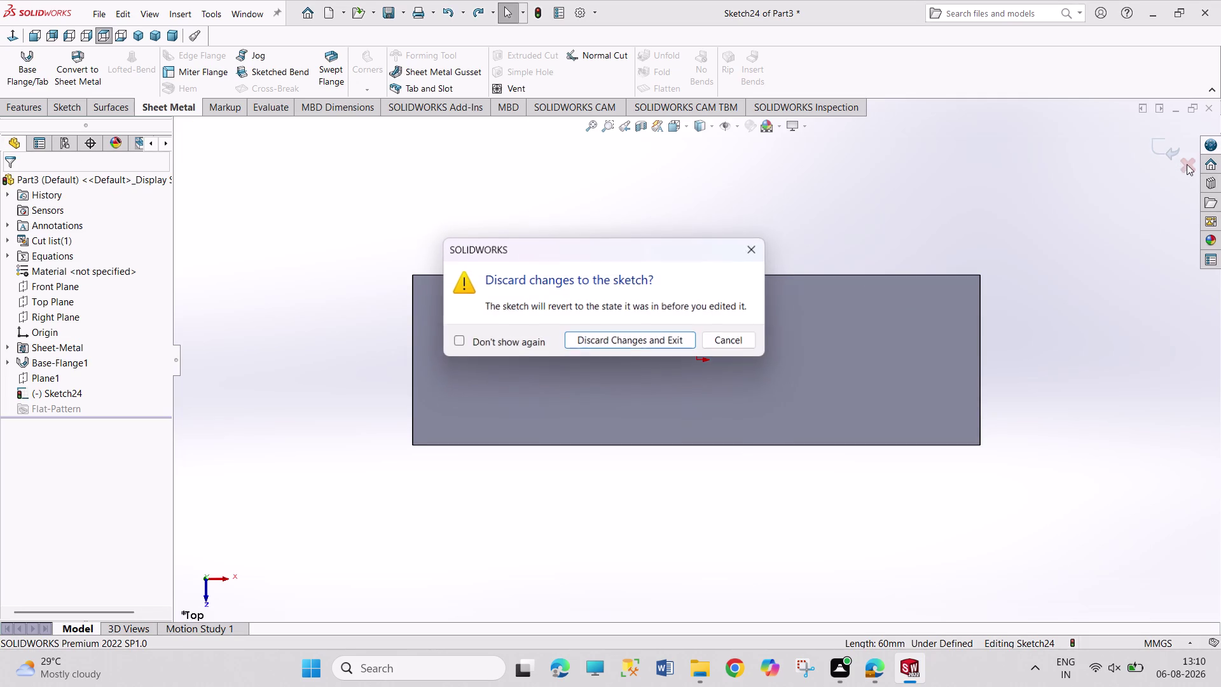
click(671, 343)
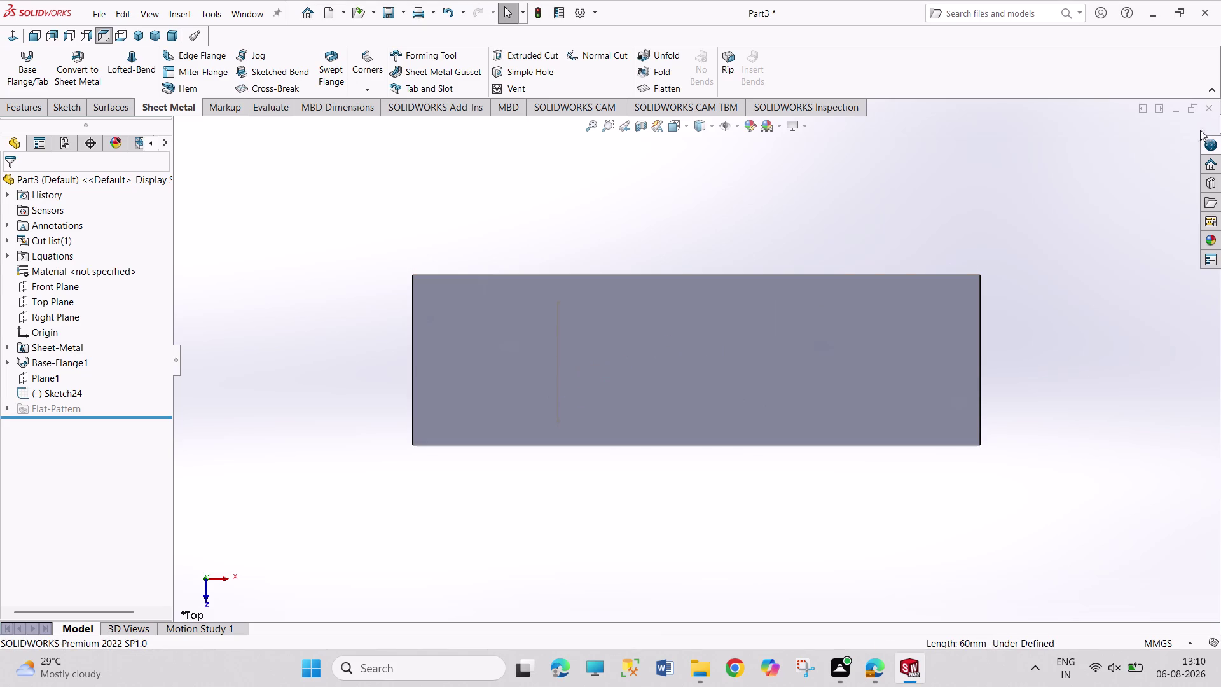
click(1211, 111)
Create Part4 as a new Part document from the SHEET METAL 2 window using Ctrl+N.
click(653, 351)
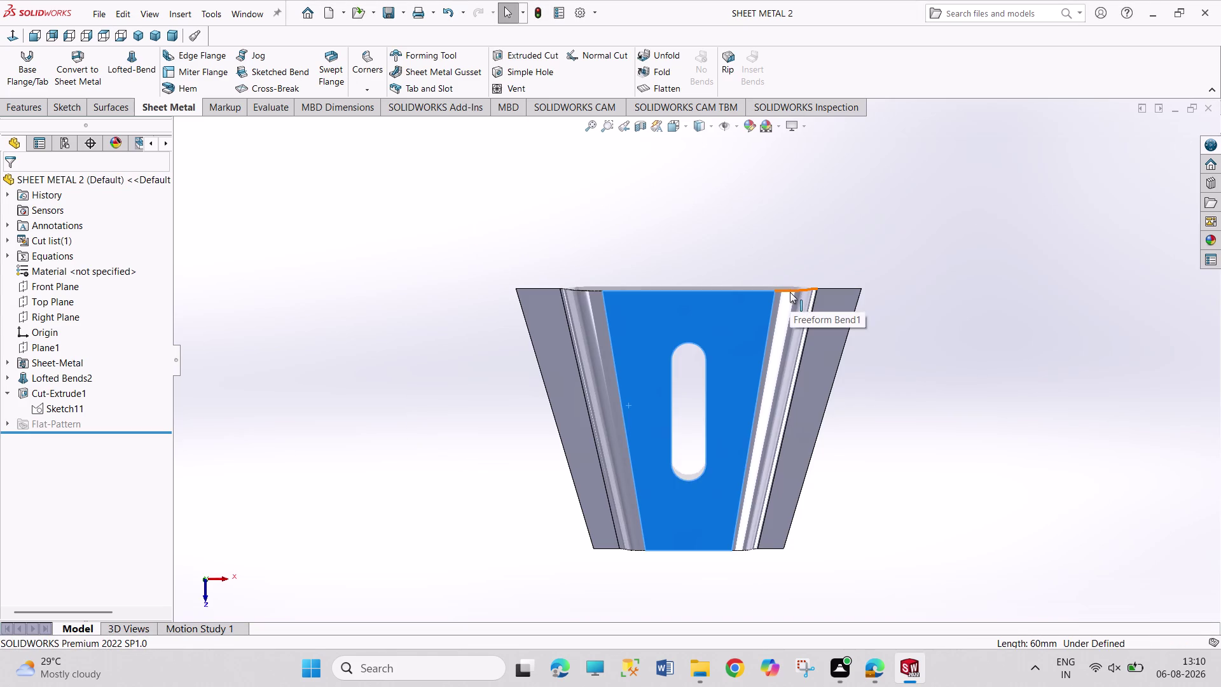
key(ctrl+n)
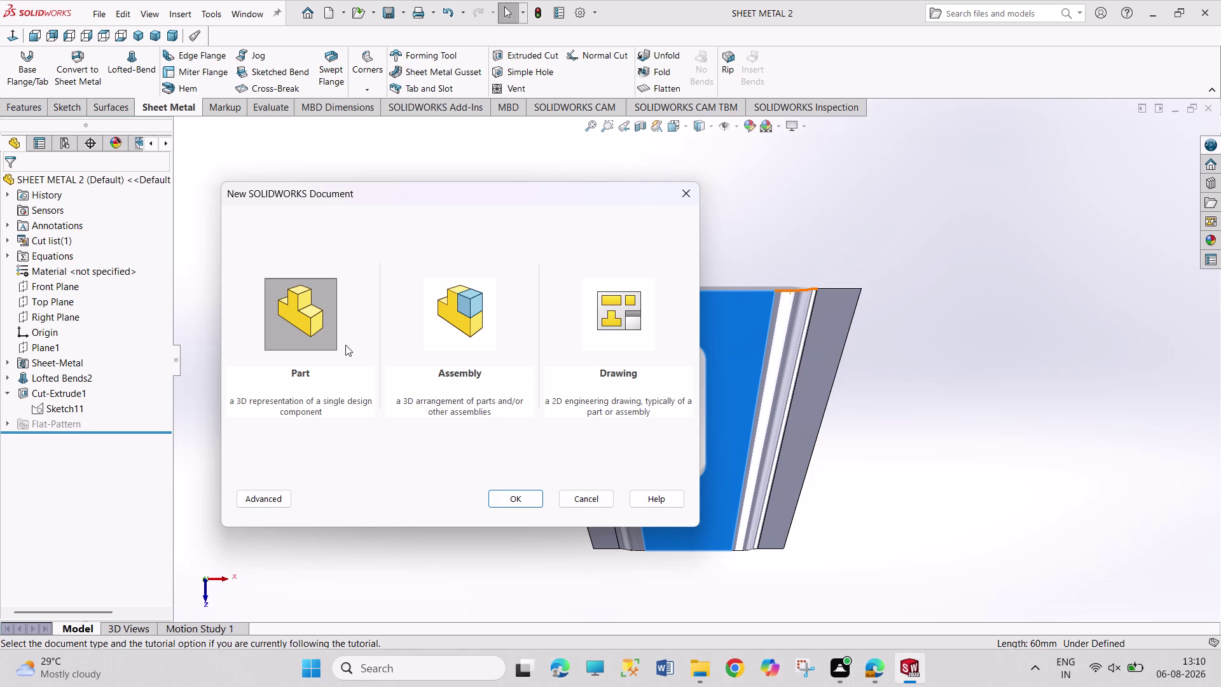
key(Return)
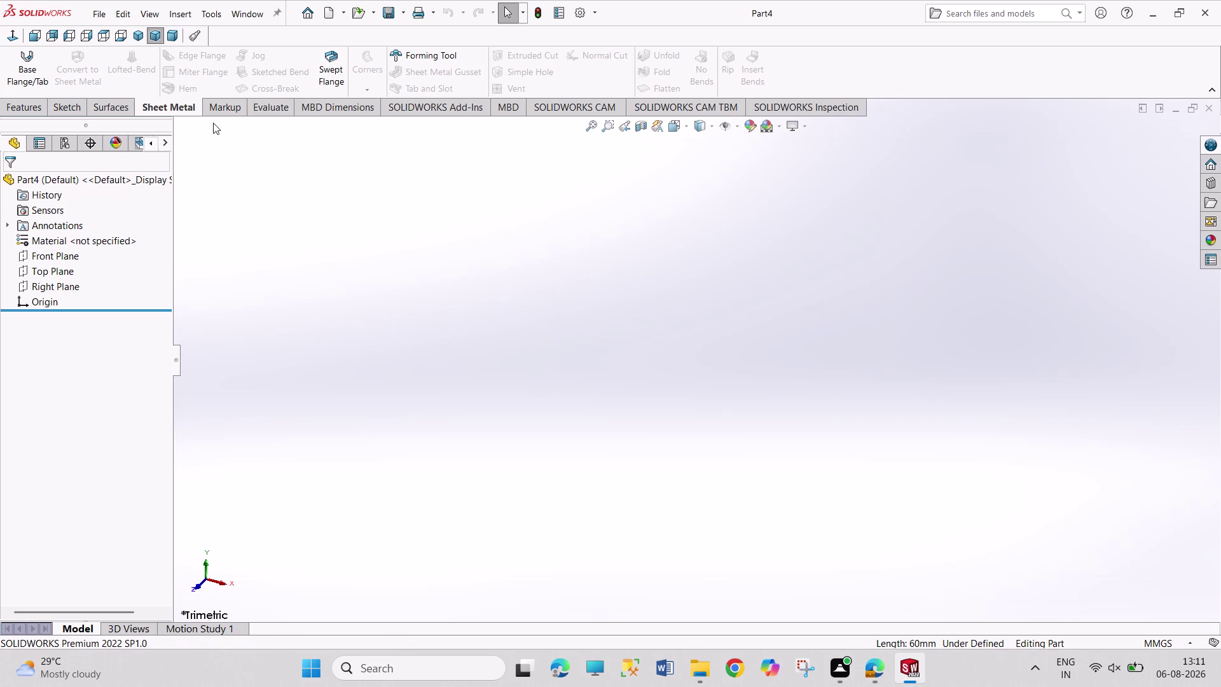
click(115, 105)
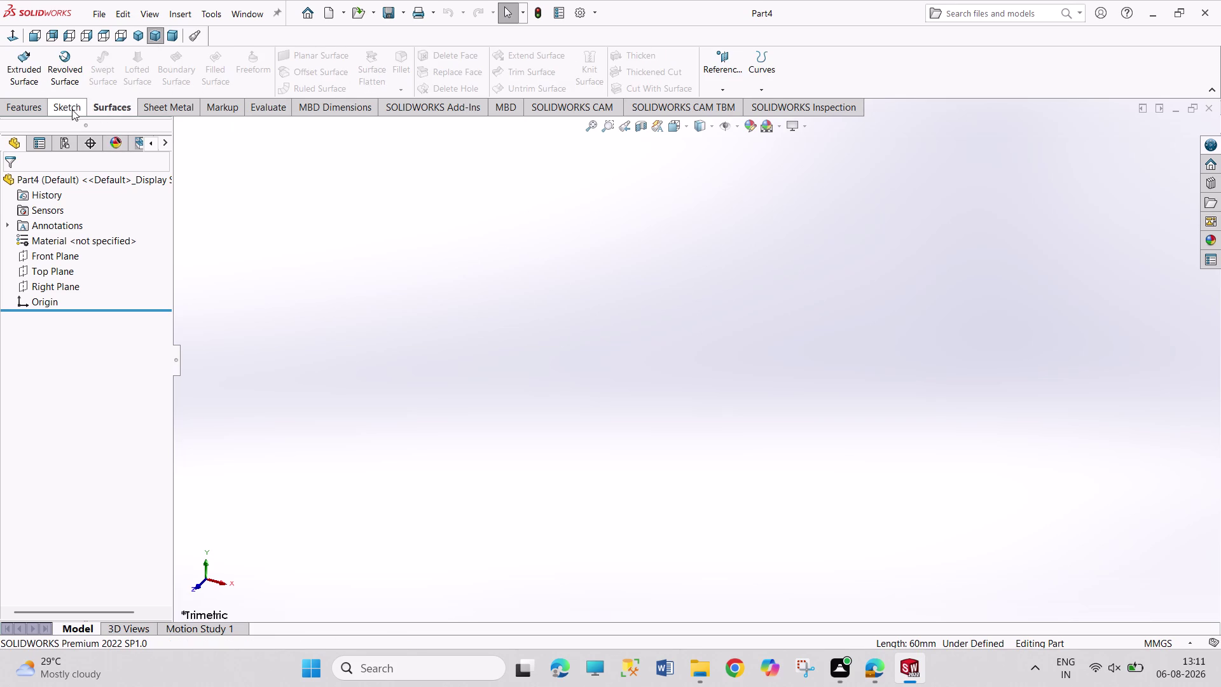
Sketch a center rectangle on the Top Plane, centred on the origin.
click(70, 108)
click(28, 74)
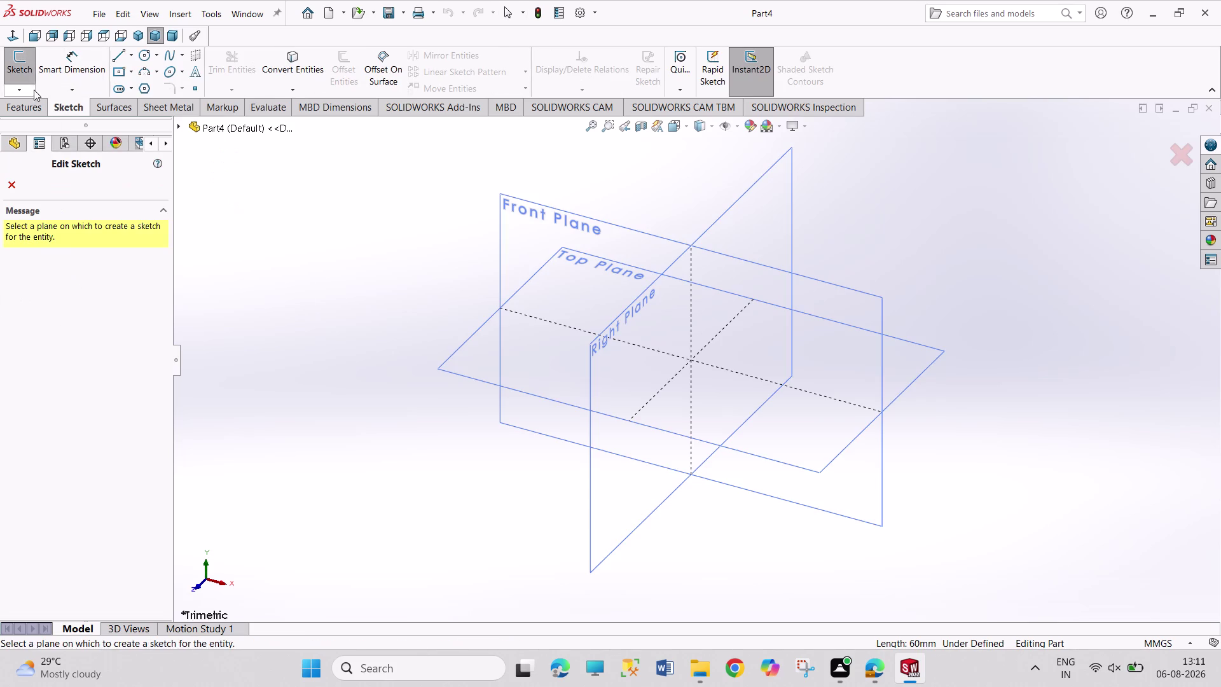
click(474, 348)
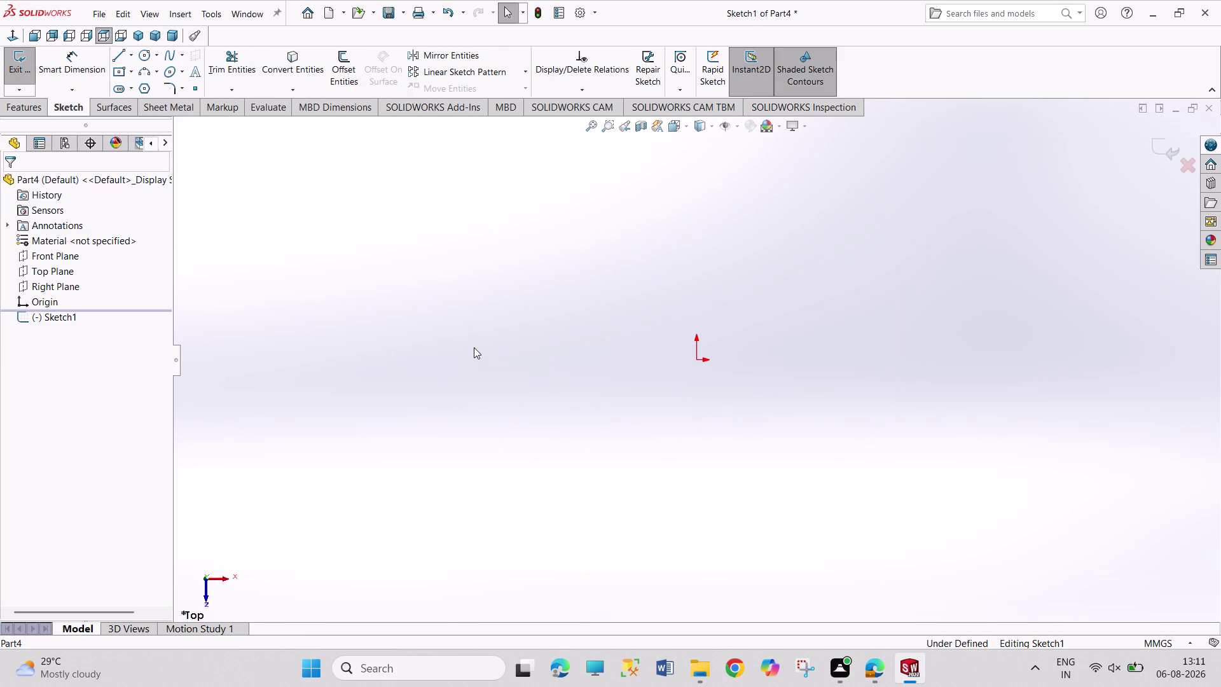
drag(117, 57, 117, 64)
click(117, 71)
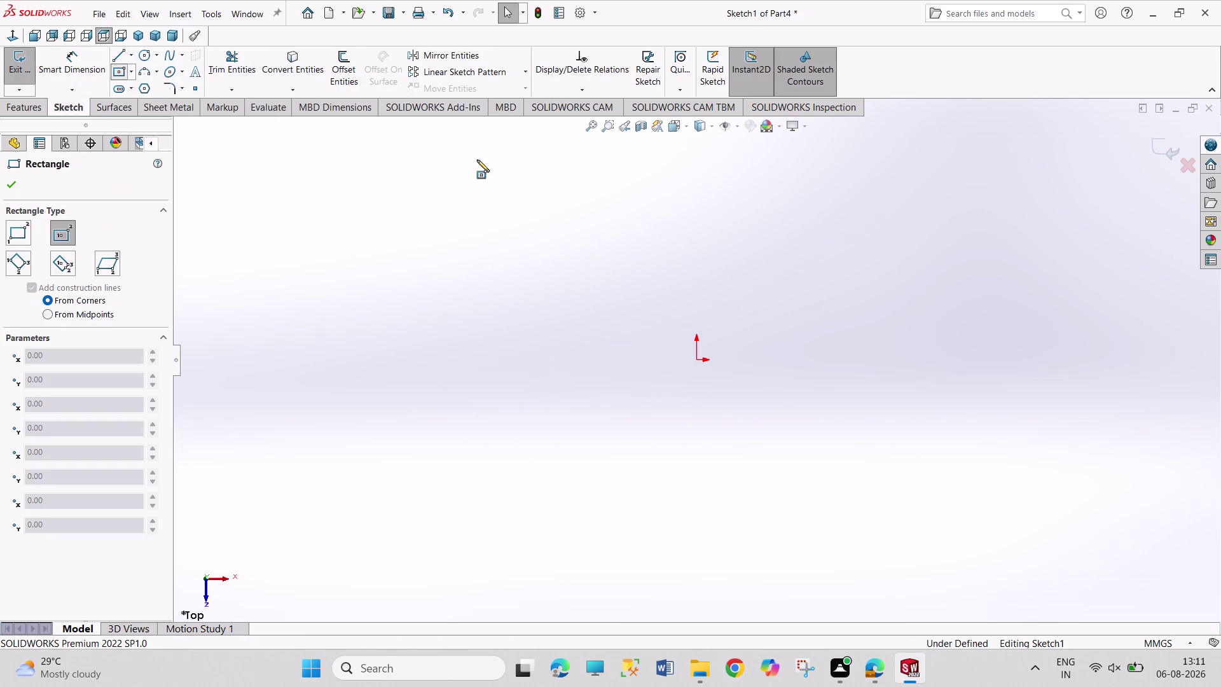
click(697, 358)
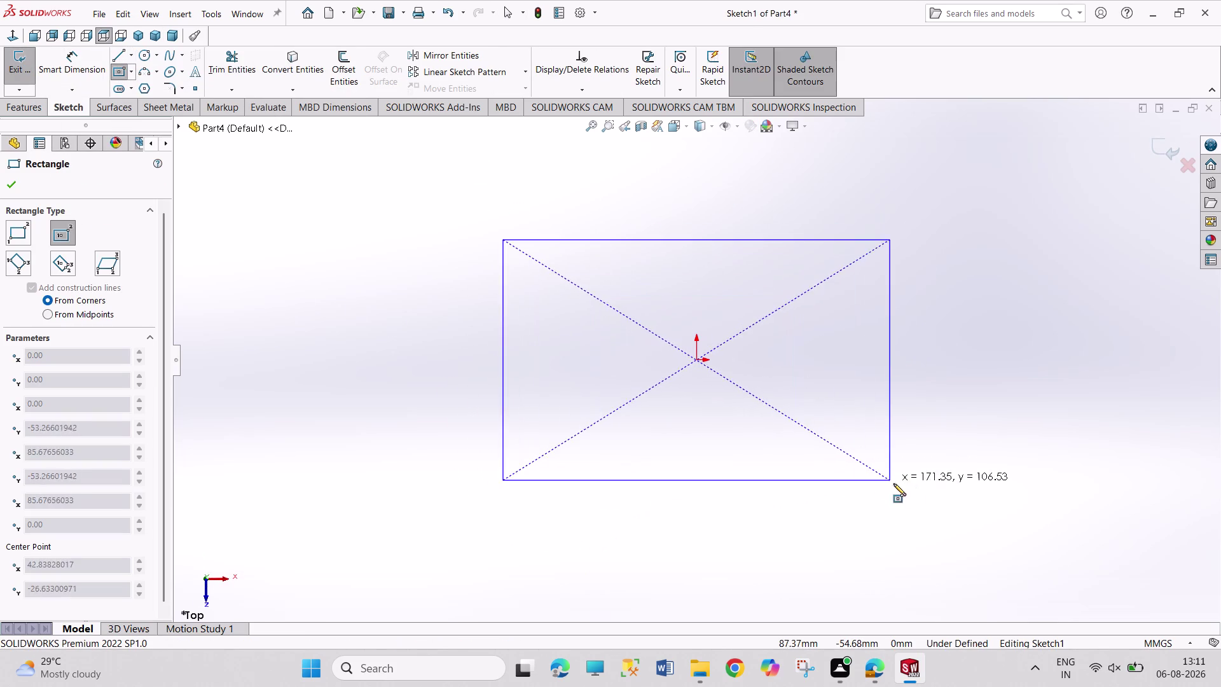
drag(962, 468, 964, 462)
right_drag(984, 405, 901, 153)
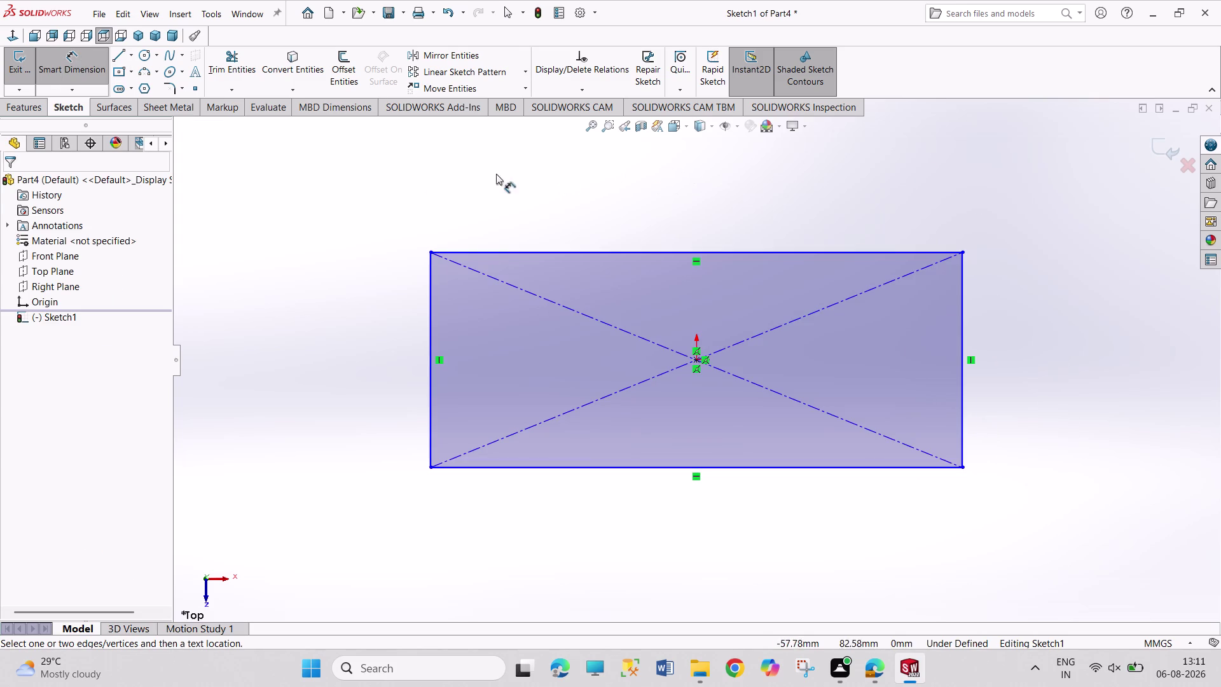
click(177, 104)
Turn the rectangle into Base-Flange1 with Base Flange/Tab.
click(27, 77)
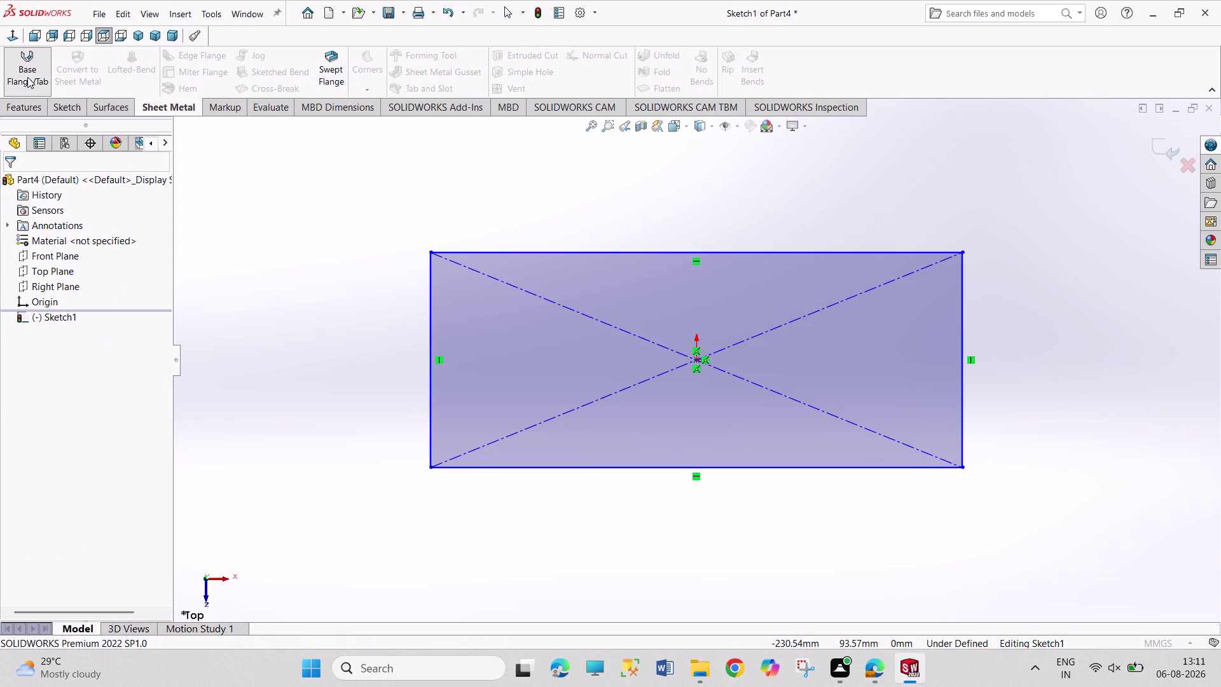
click(16, 185)
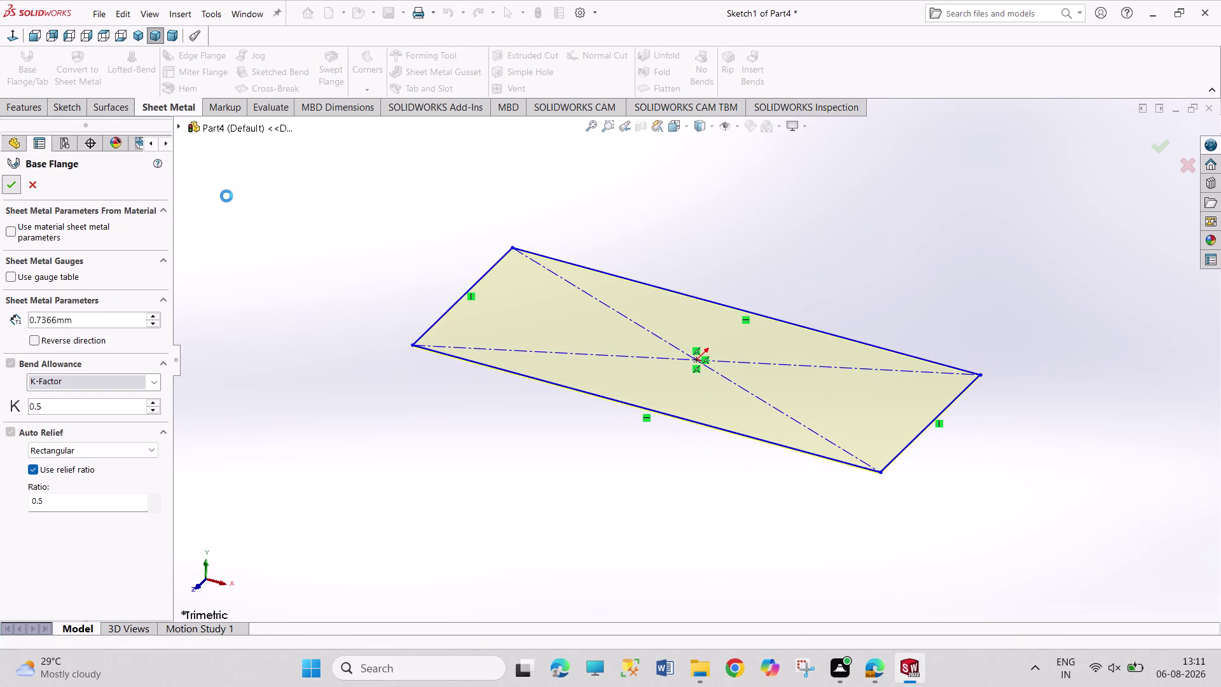
click(233, 197)
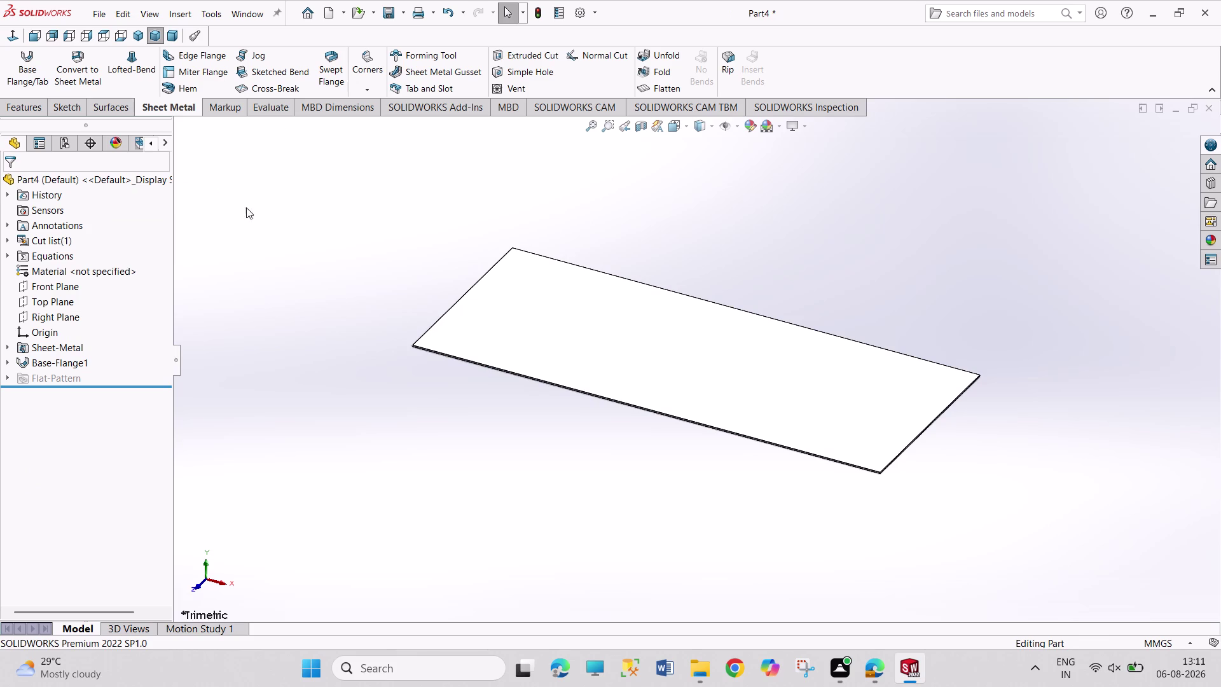
click(220, 79)
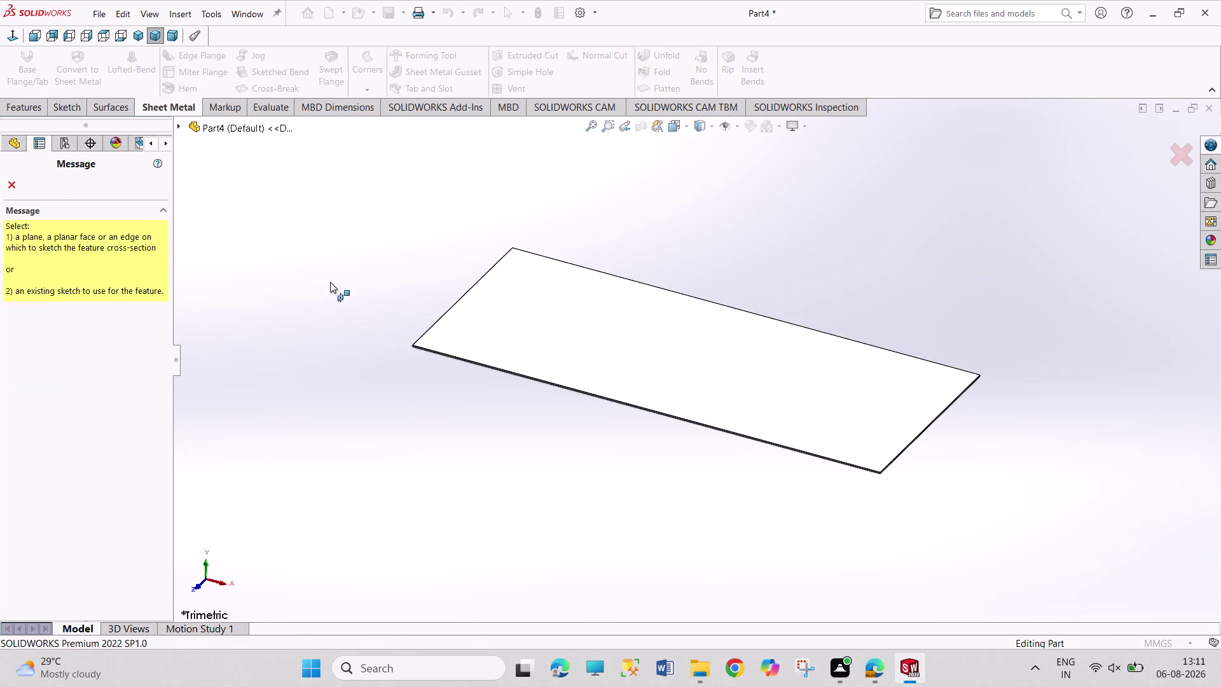
Start a sketch on Plane1 and draw the first rise and step up from the plate edge.
click(542, 378)
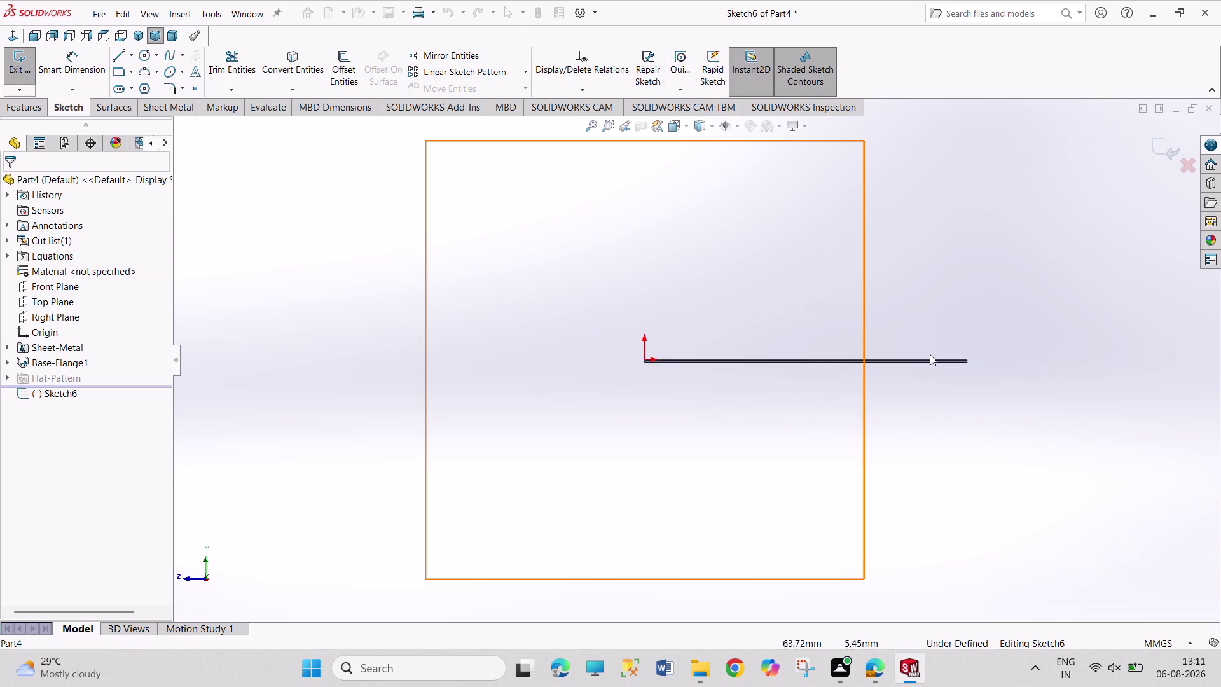
scroll(down, 3)
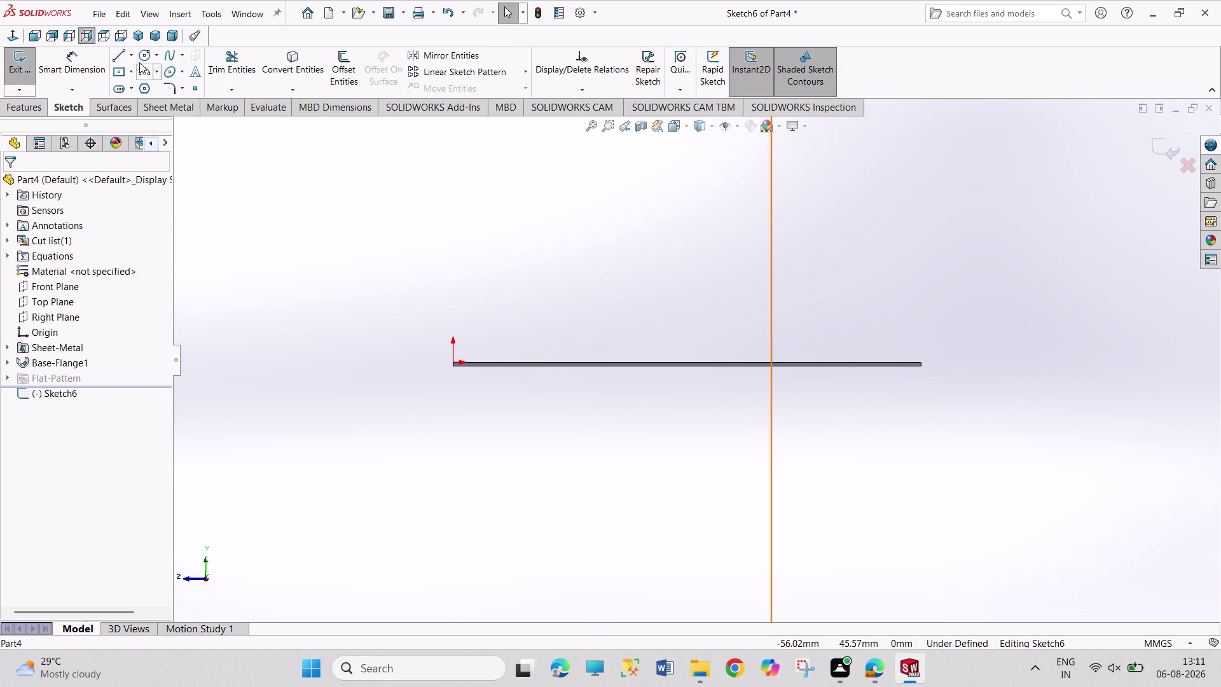
click(121, 52)
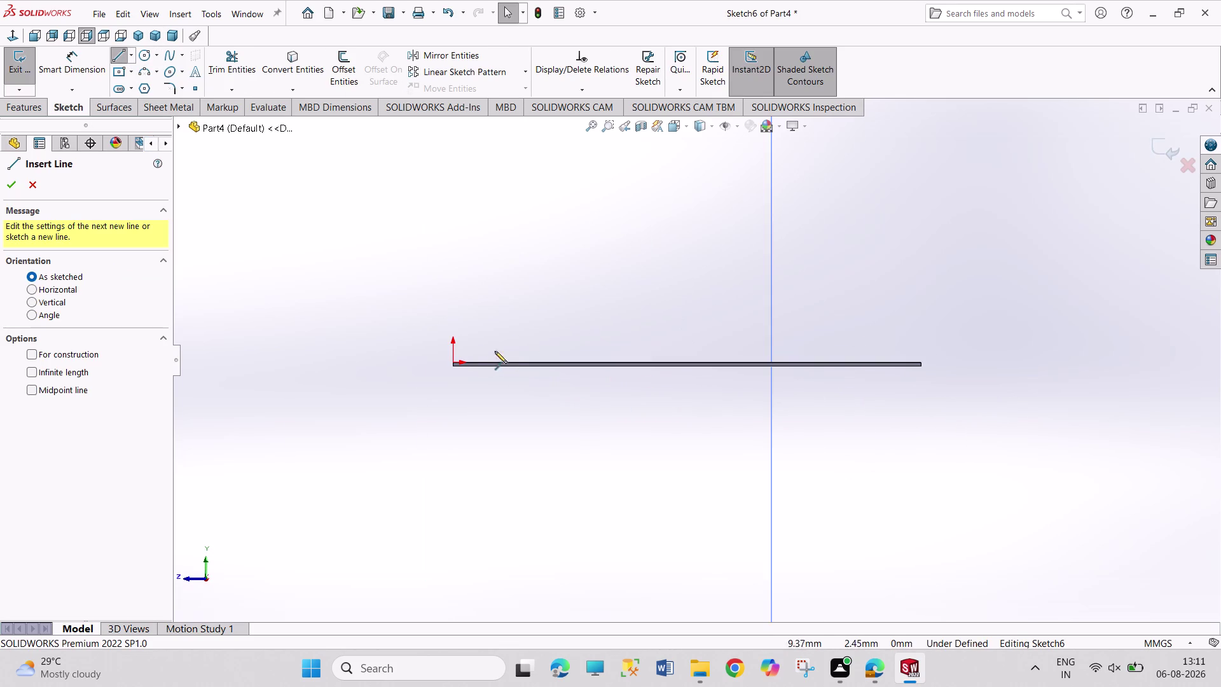
click(519, 359)
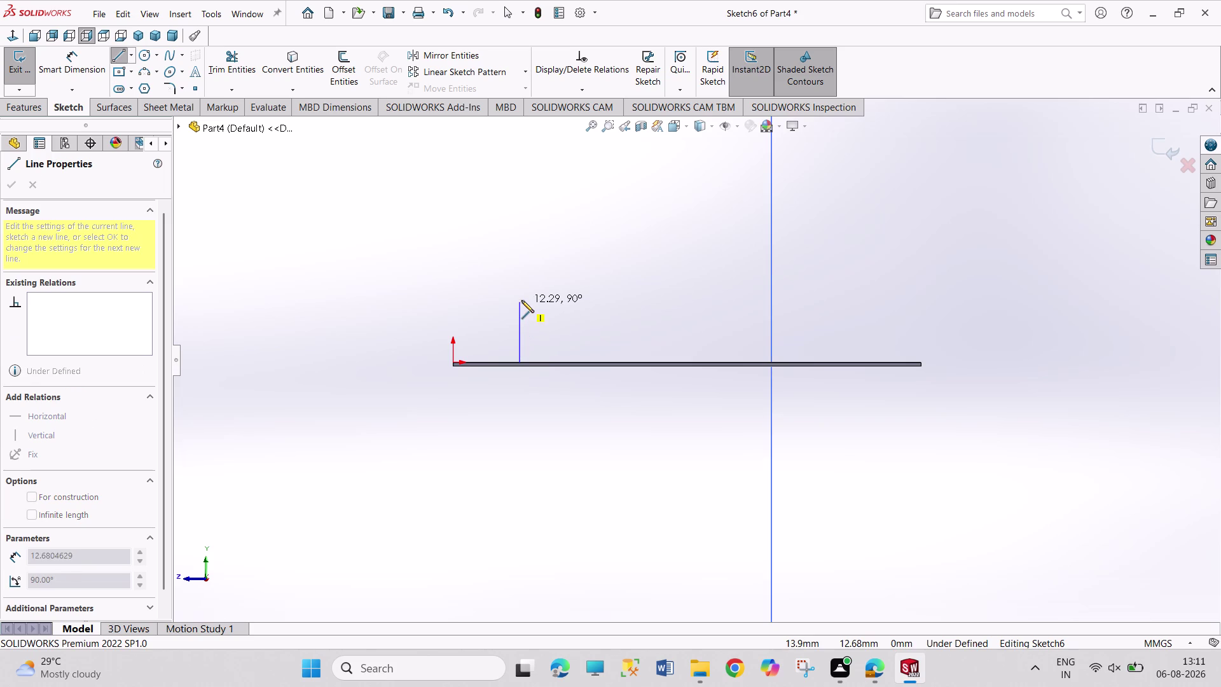
click(522, 300)
click(606, 302)
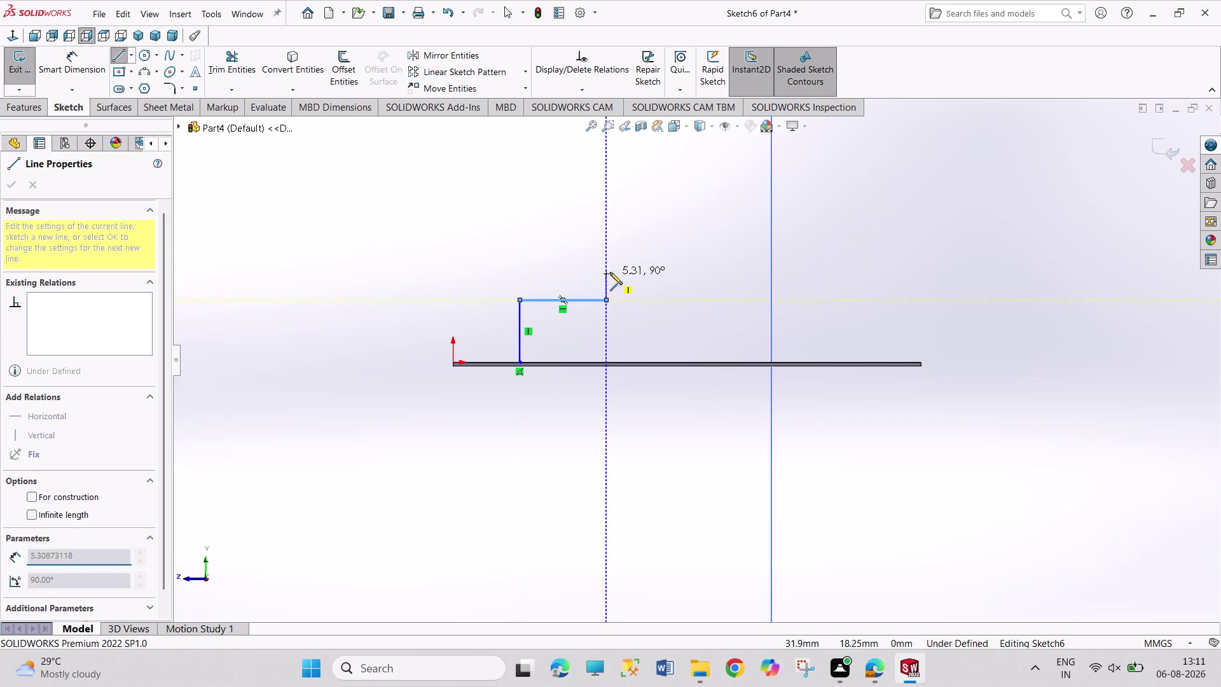
click(610, 272)
Finish the stepped open profile back down to the plate edge and end the line chain.
click(672, 272)
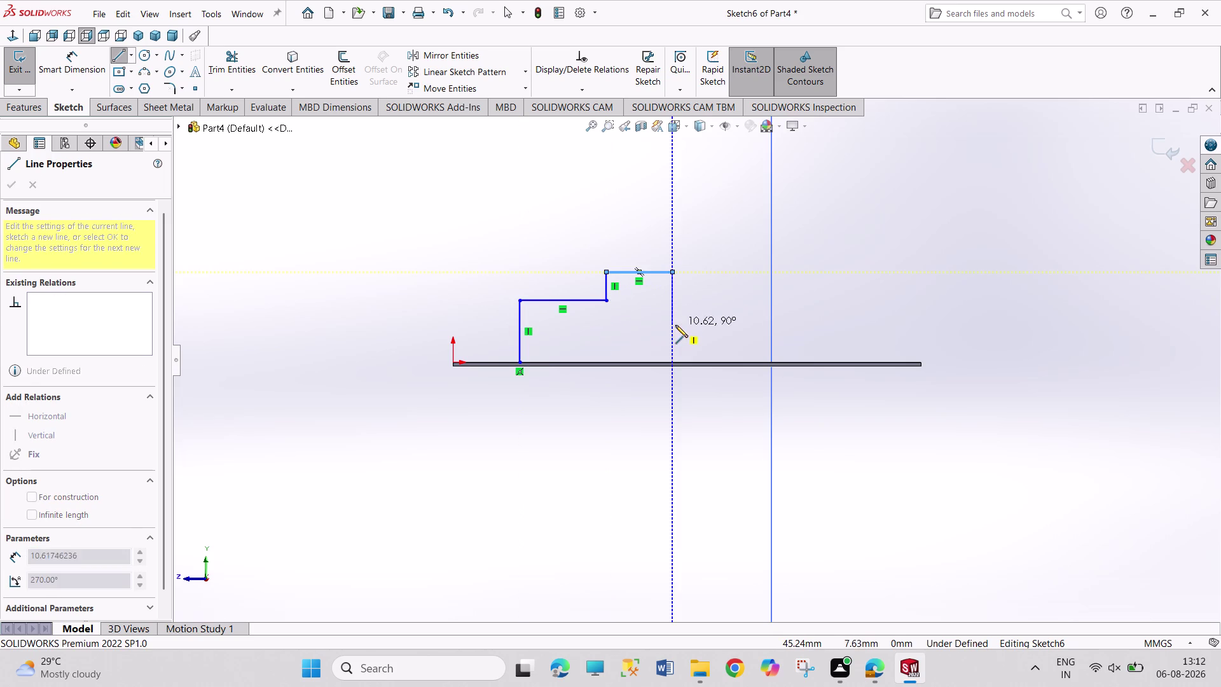
click(676, 325)
click(714, 326)
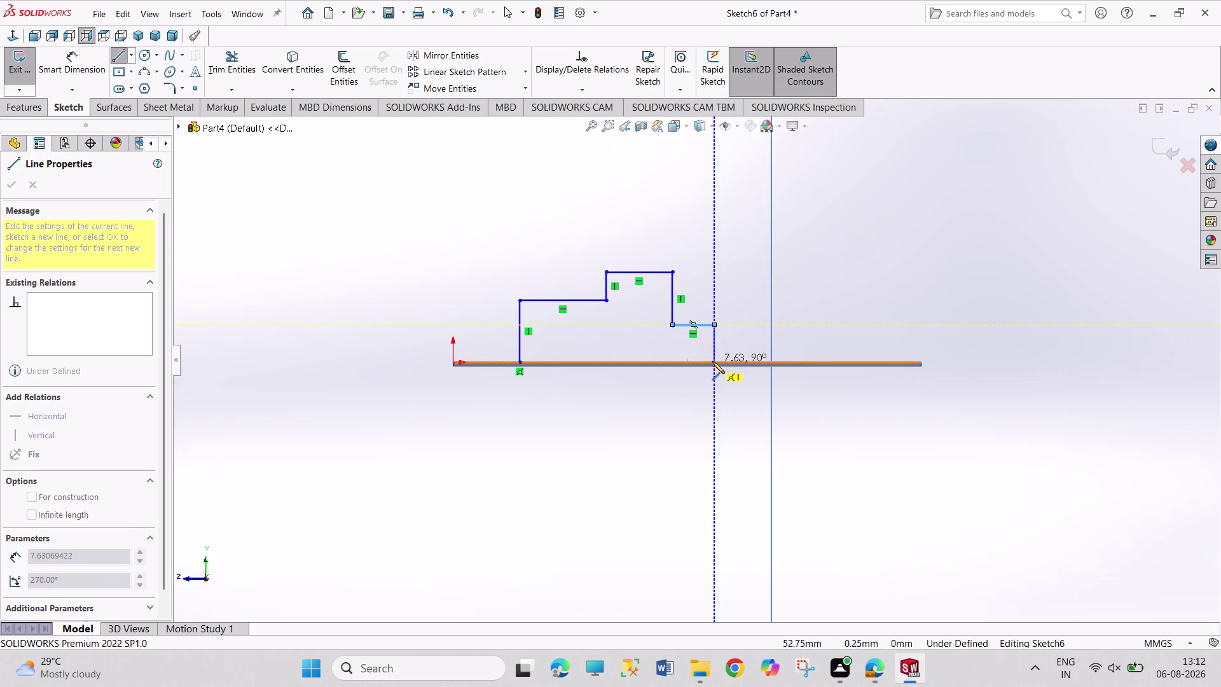
click(712, 363)
right_click(749, 289)
click(761, 294)
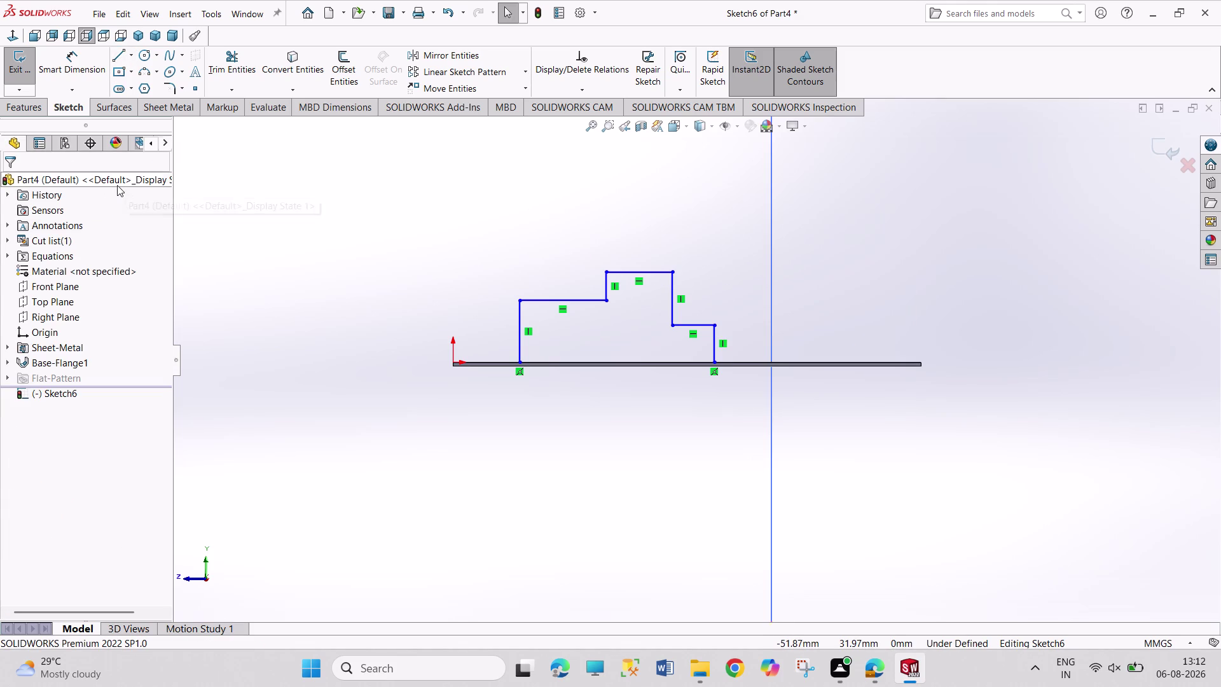
click(21, 69)
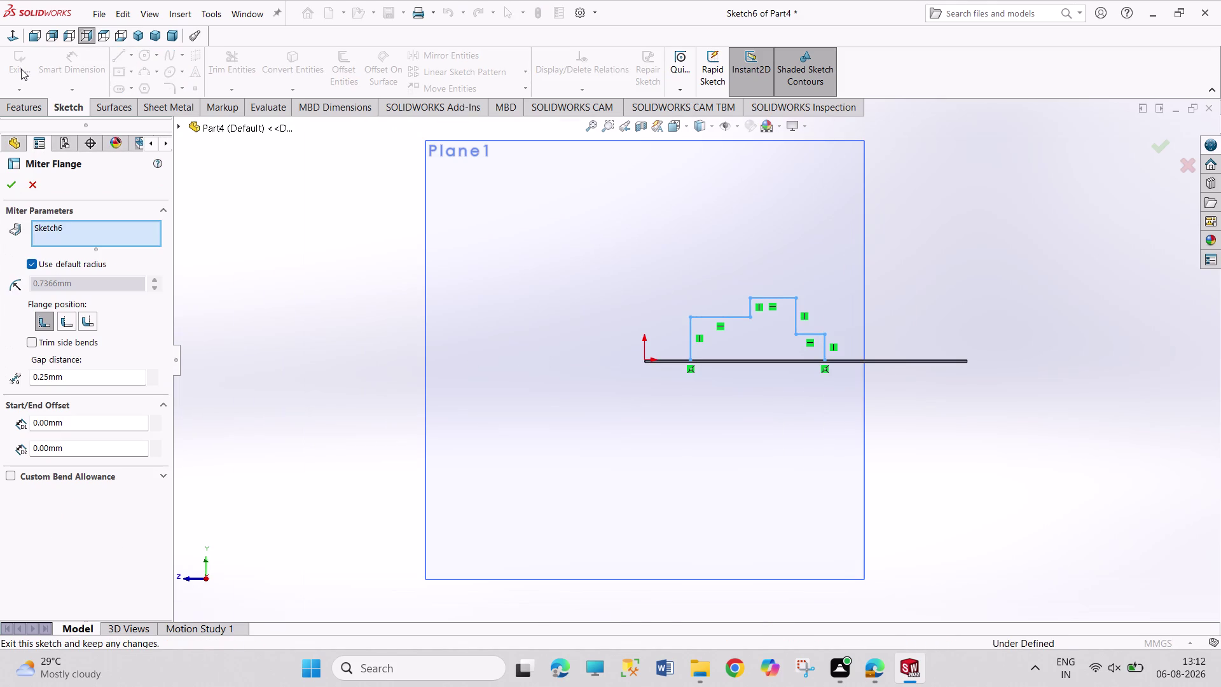
Attempt the miter flange from Sketch6 and orbit to inspect the profile against the plate edge.
click(14, 187)
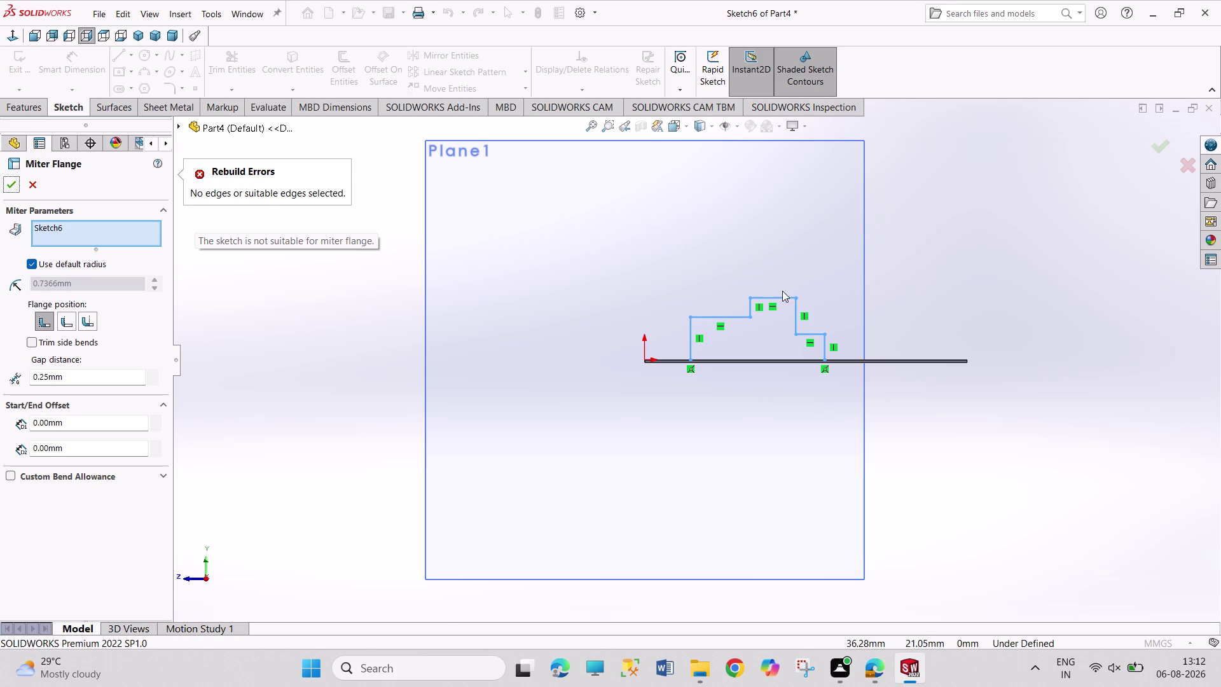
scroll(down, 3)
scroll(down, 3)
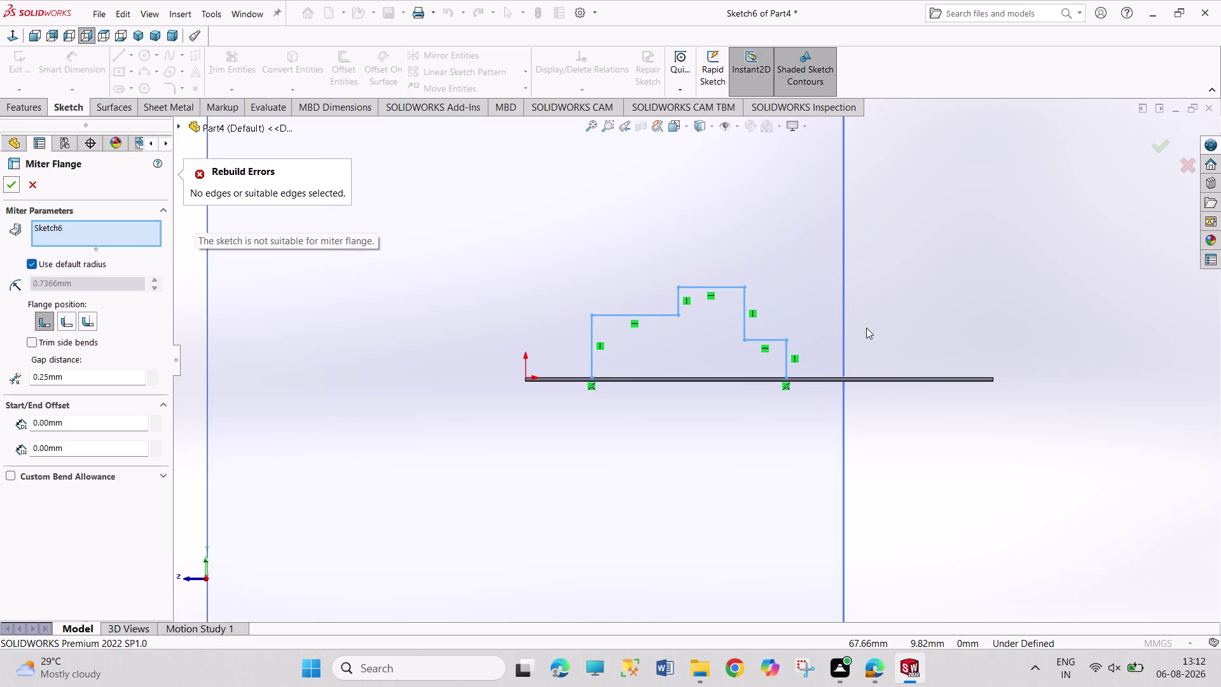
scroll(down, 3)
scroll(down, 3)
scroll(down, 3)
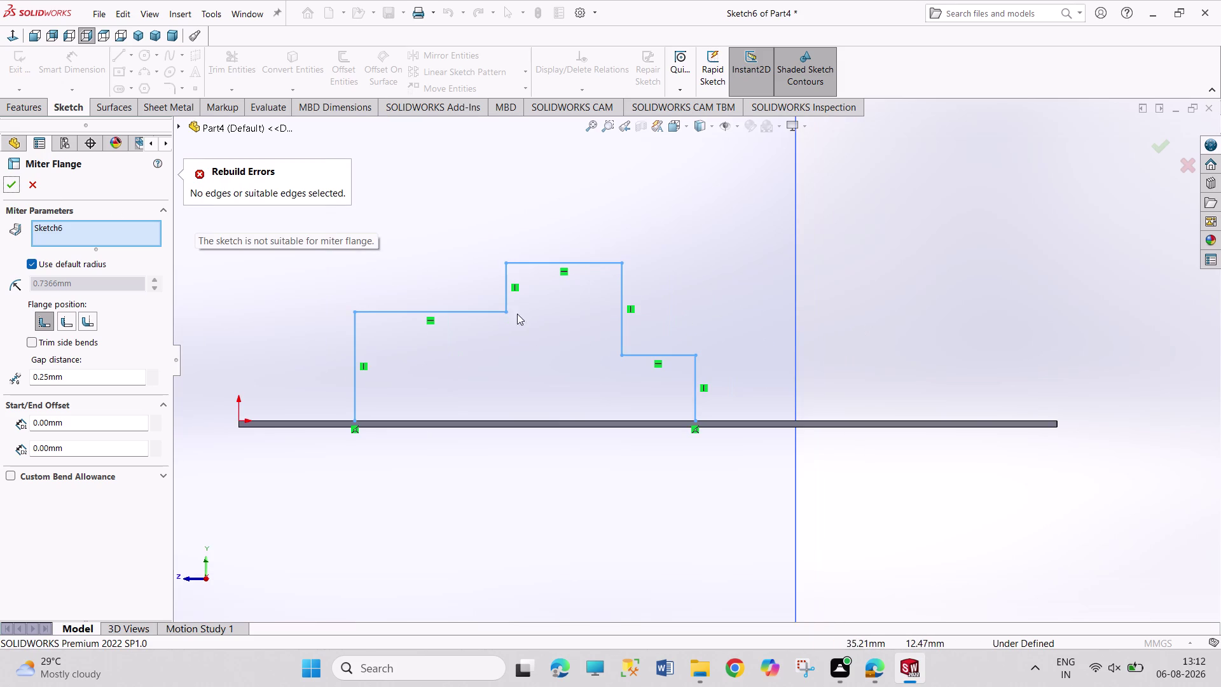
middle_drag(465, 276, 471, 306)
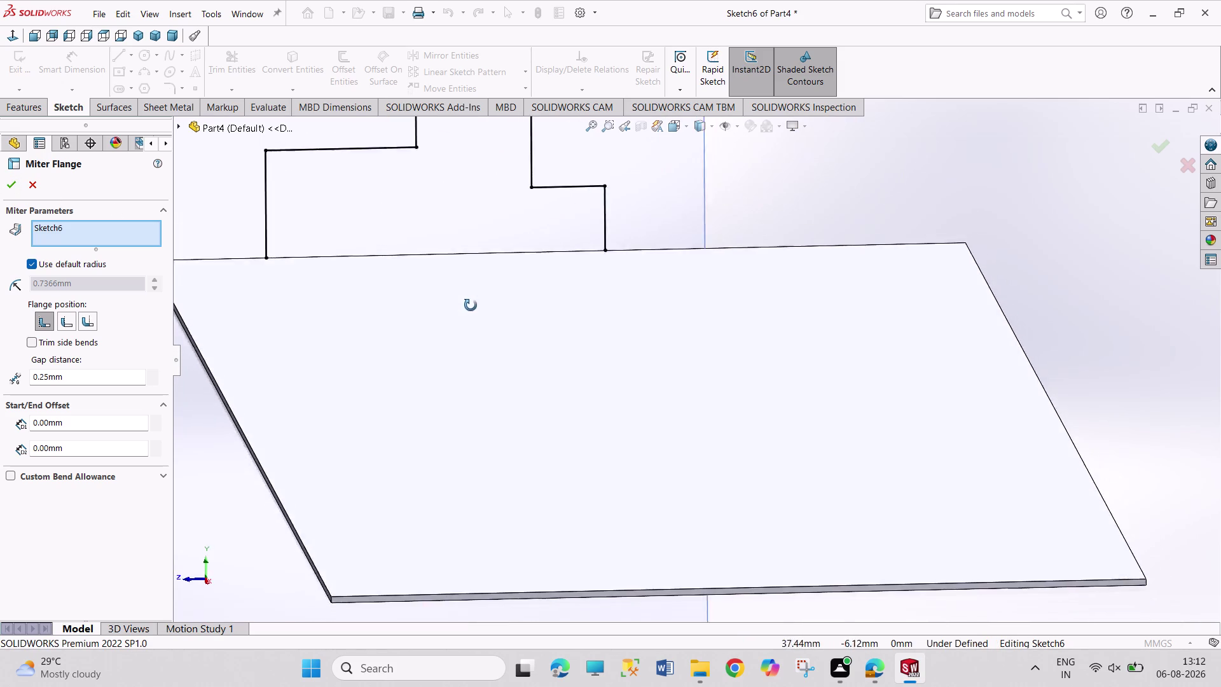
middle_drag(471, 305, 468, 292)
middle_drag(241, 396, 257, 388)
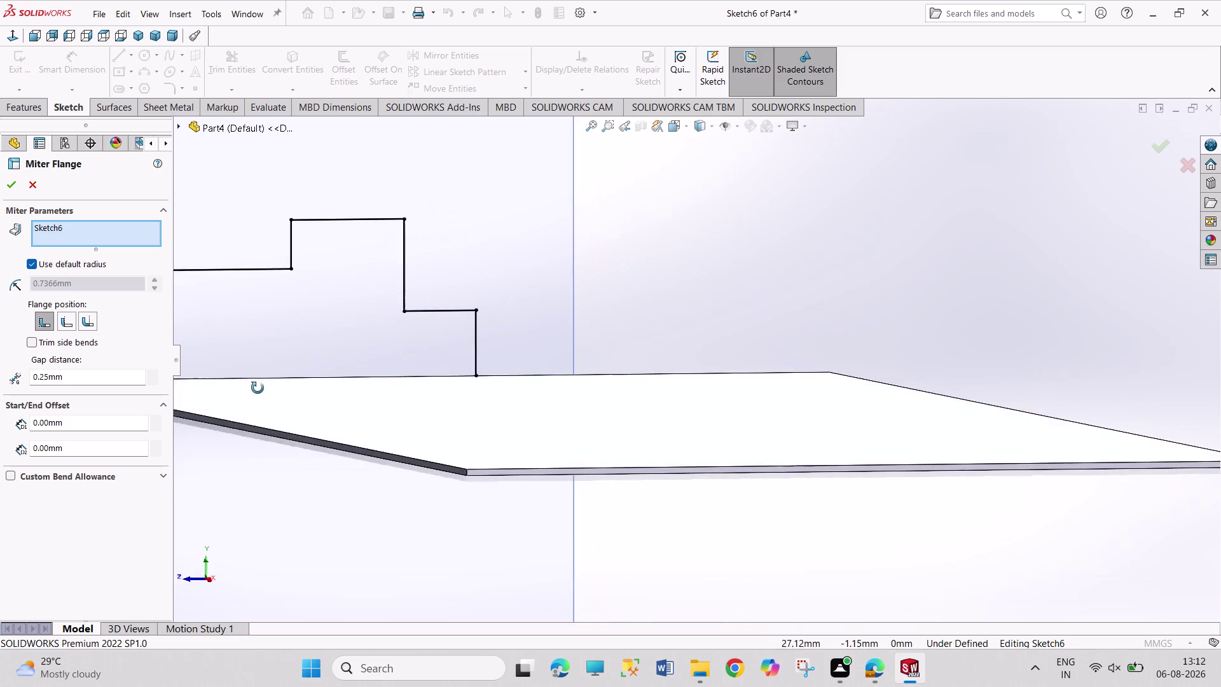
middle_drag(258, 388, 297, 395)
scroll(up, 3)
middle_drag(231, 328, 353, 374)
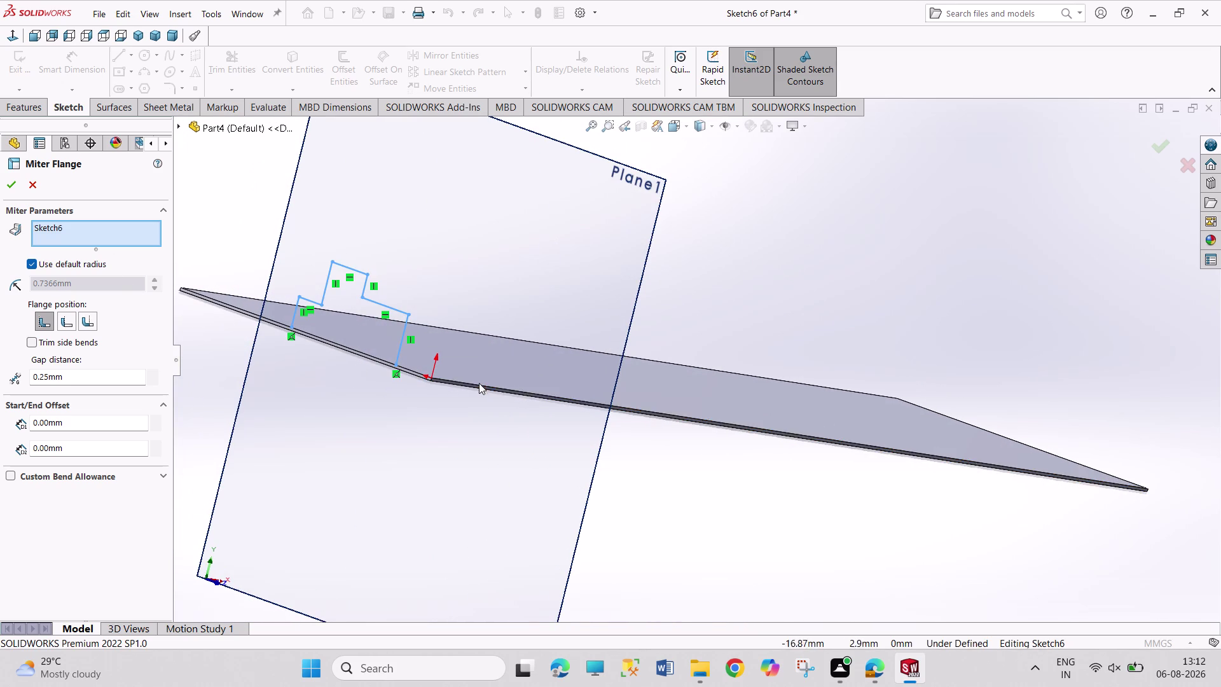
Pick the long plate edge for the miter flange, then remove it after the error.
click(479, 384)
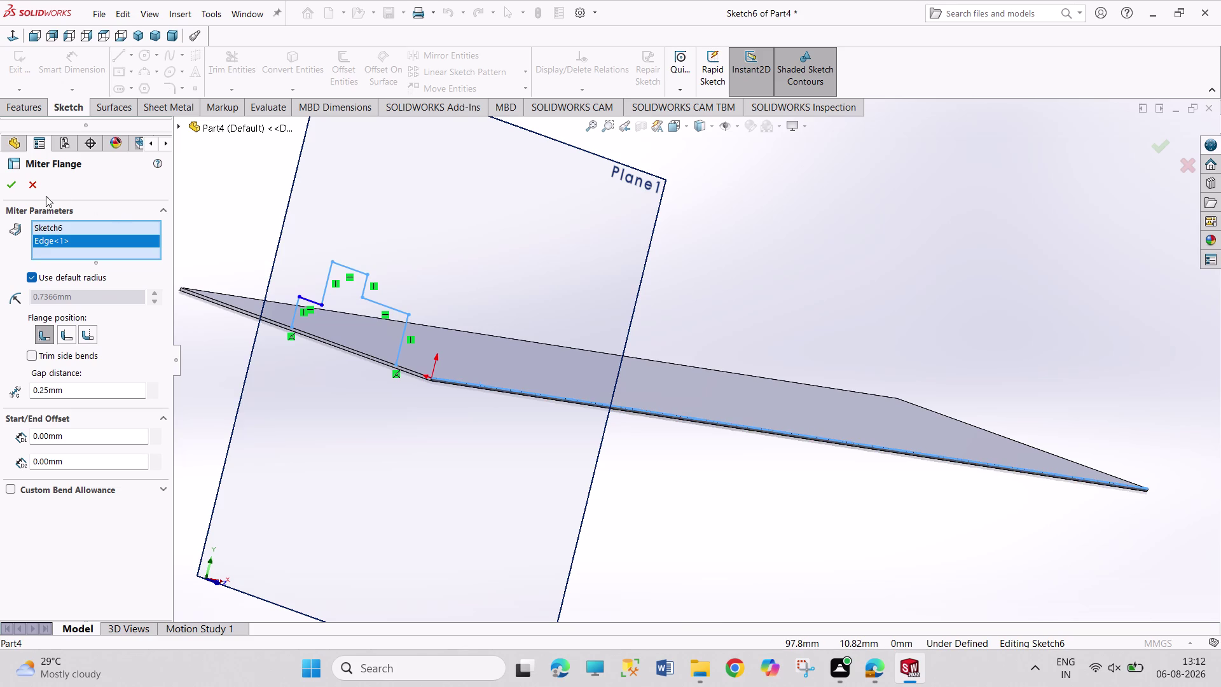
click(13, 187)
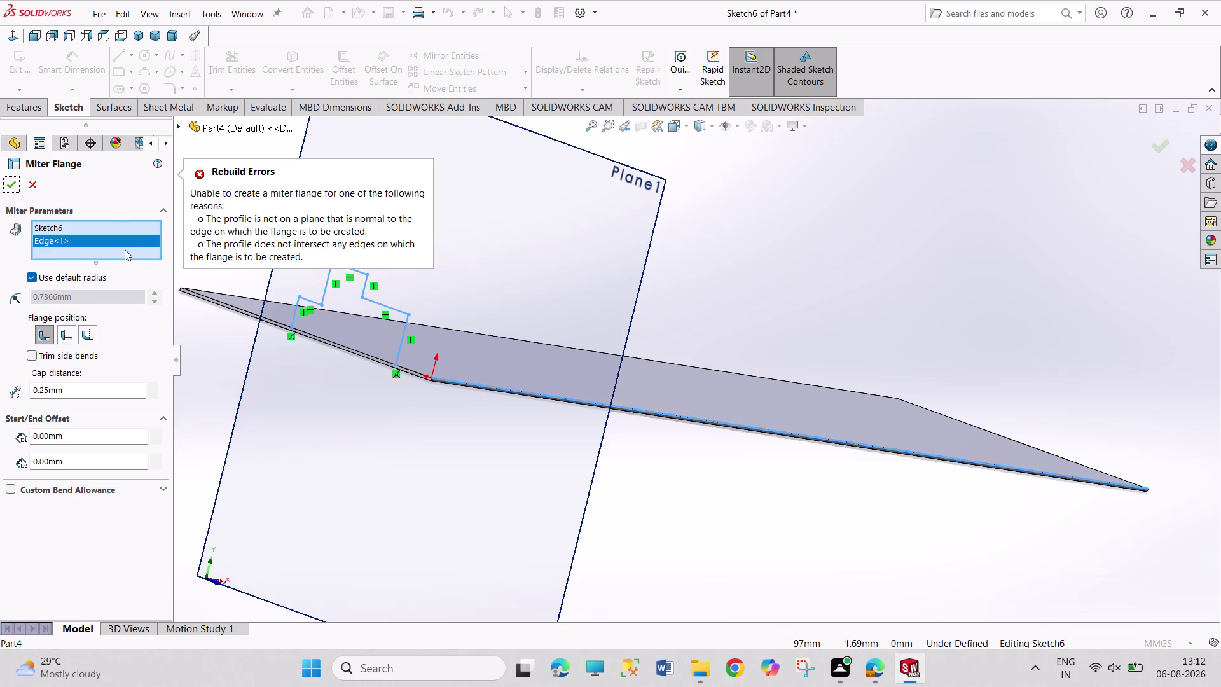
right_click(124, 243)
click(153, 268)
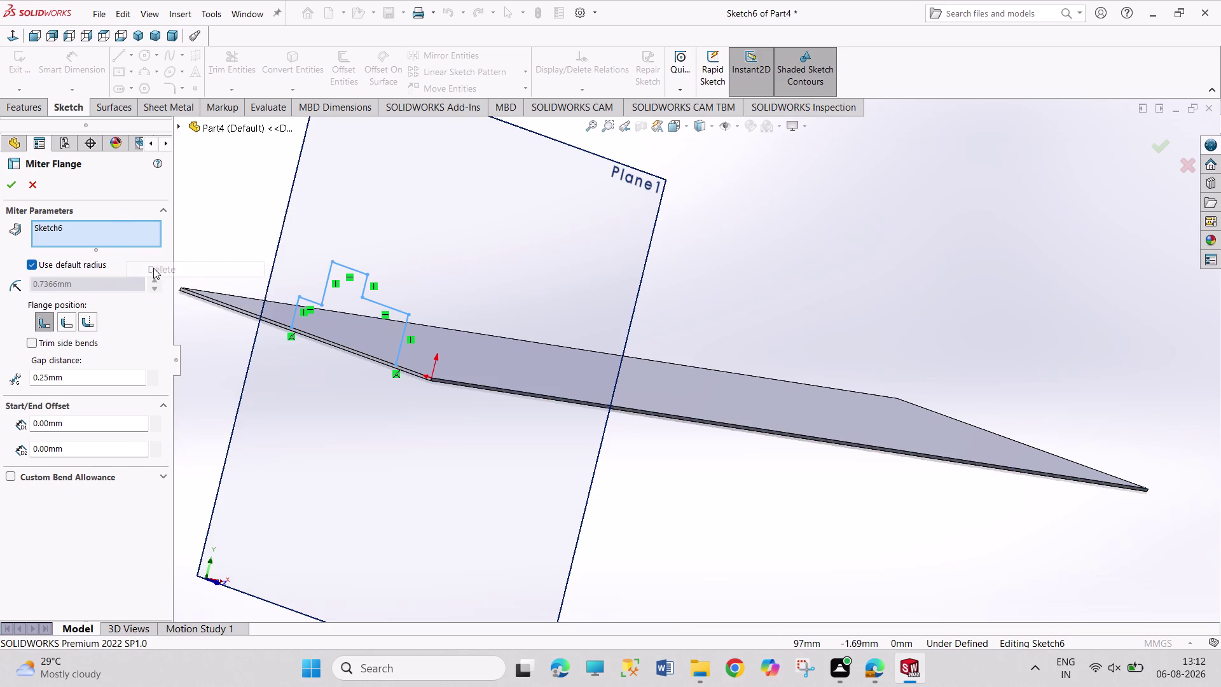
Try a different plate edge, then cancel the failing miter flange.
click(384, 359)
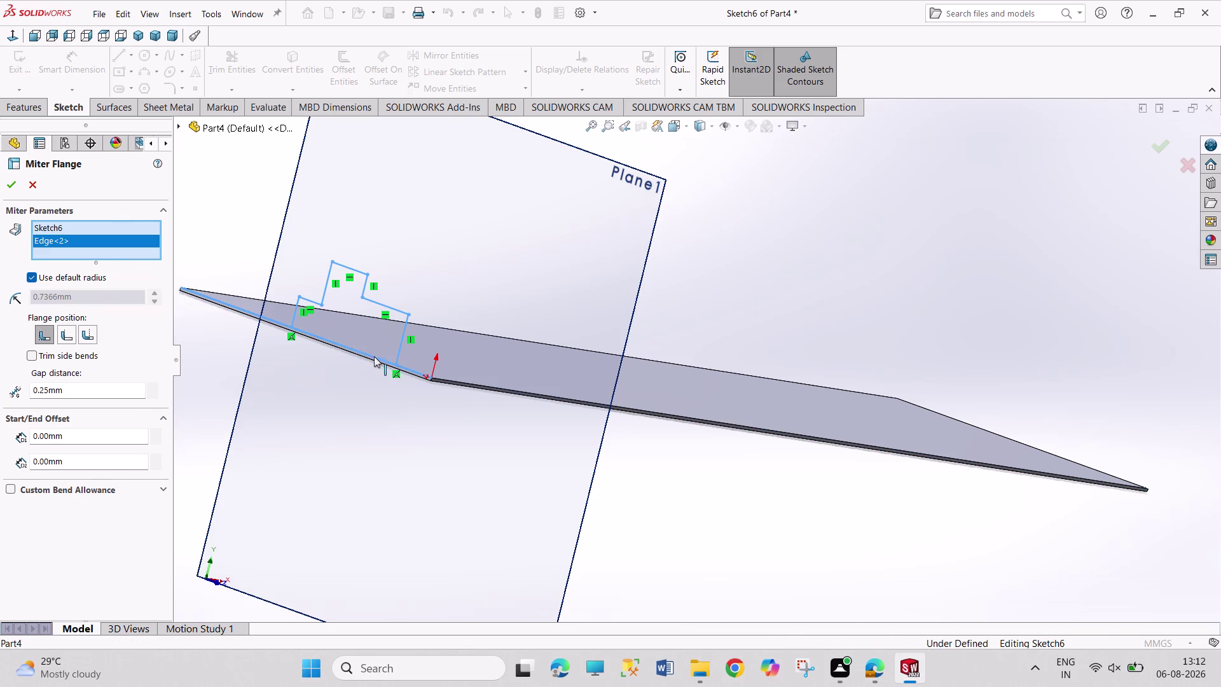
click(13, 183)
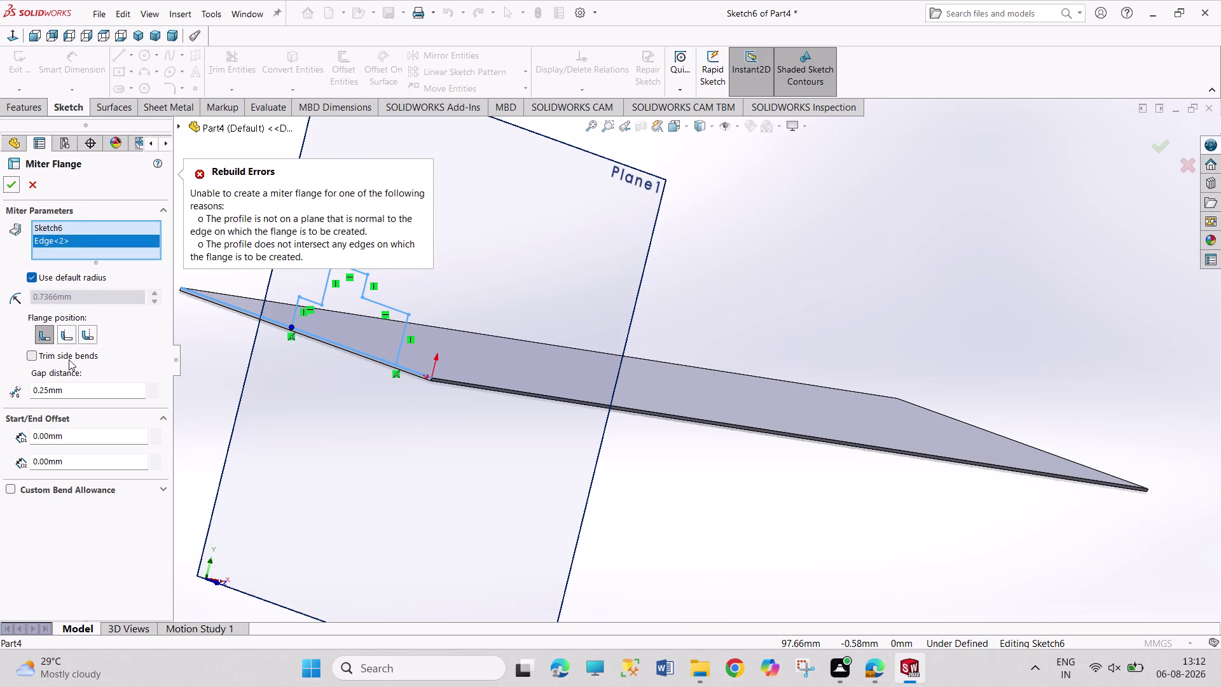
click(37, 186)
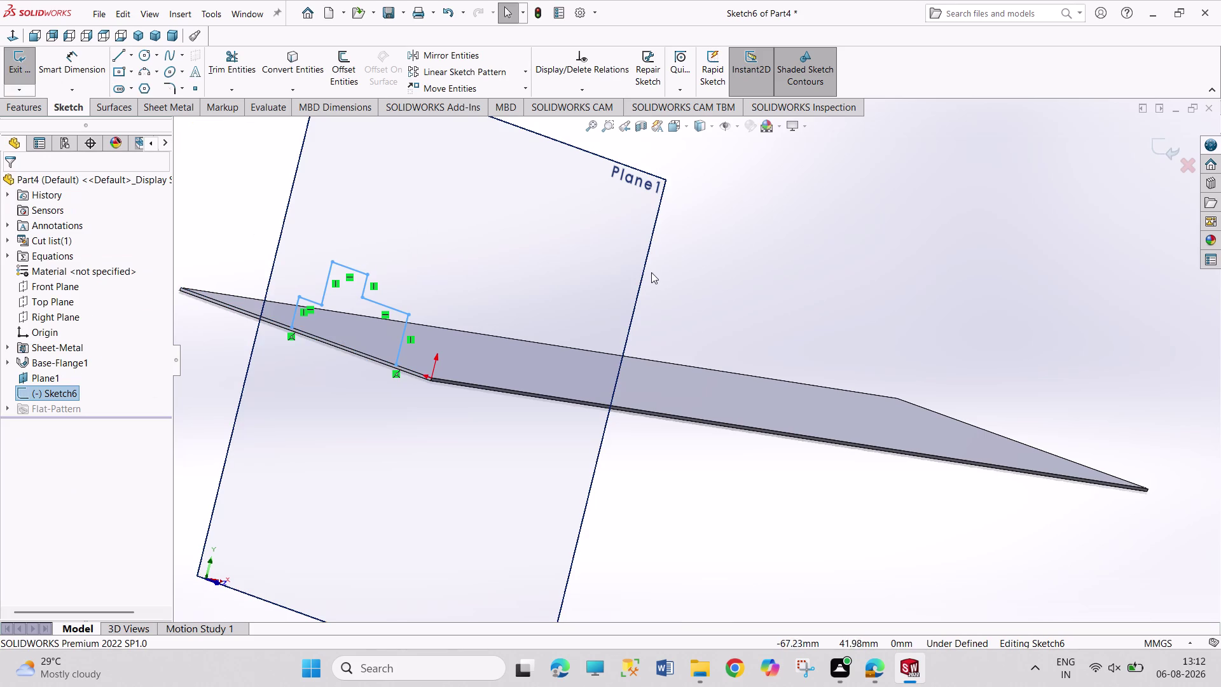
Rebuild, view Sketch6 face-on, and delete the stepped profile lines.
key(ctrl+z)
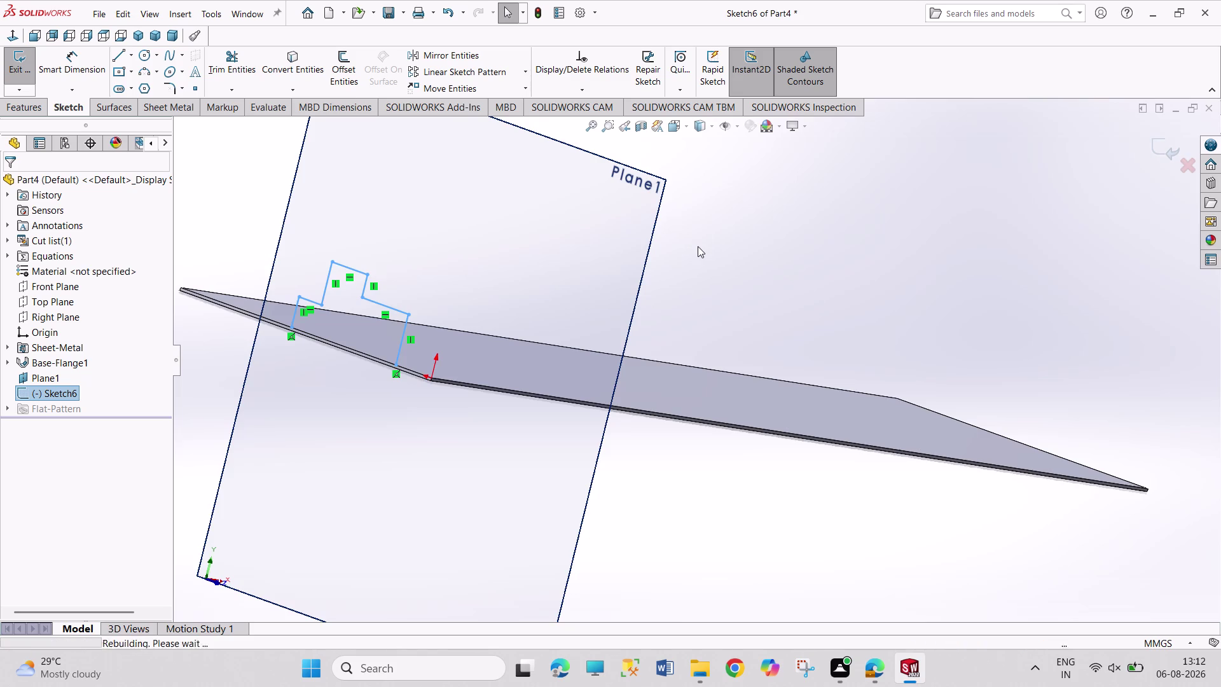
key(ctrl+z)
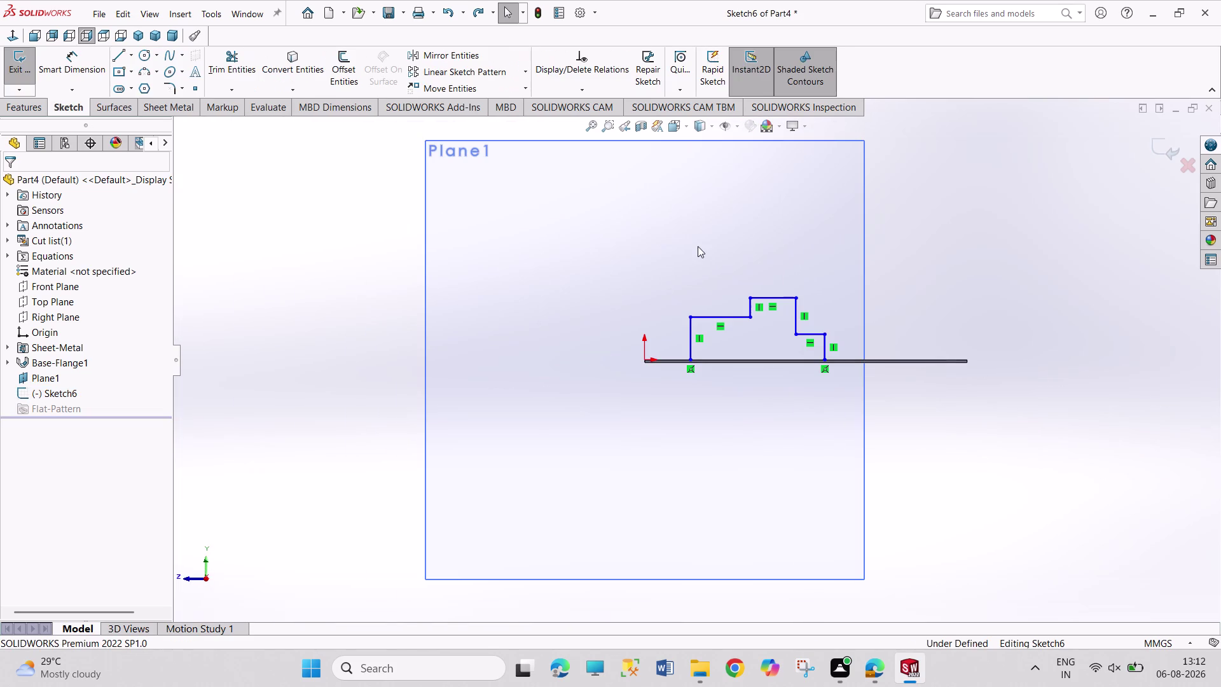
key(ctrl+z)
key(ctrl+z)
key(ctrl+z)
key(ctrl+z)
key(ctrl+z)
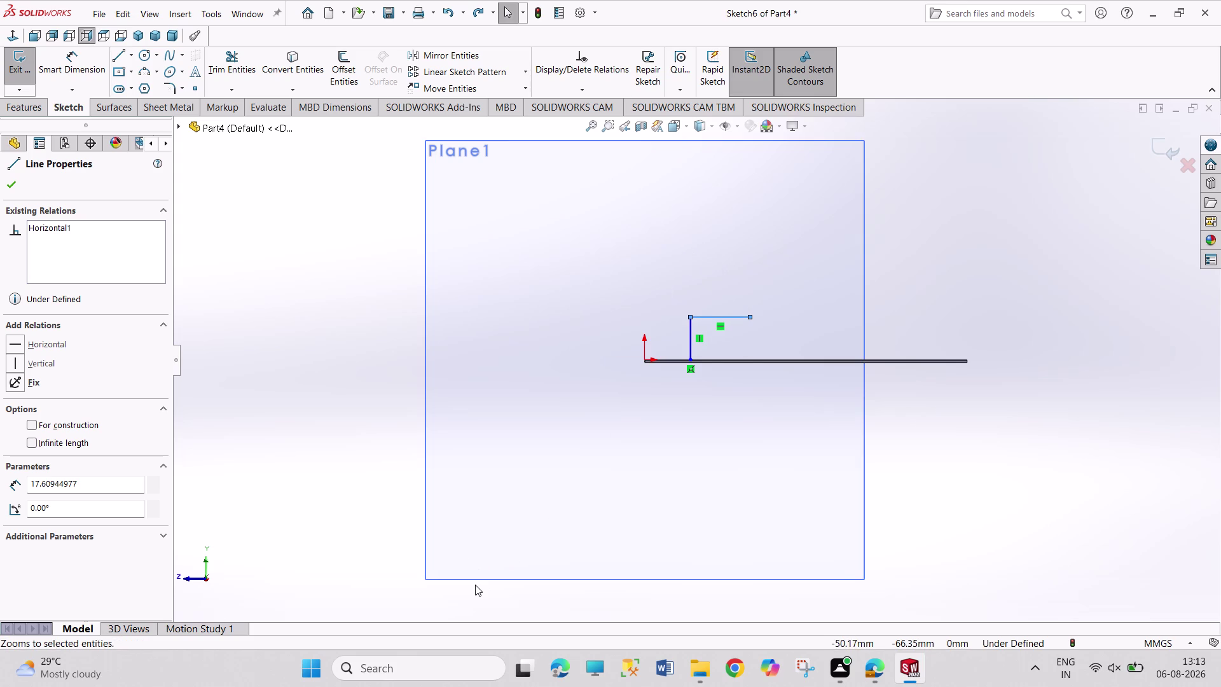
Delete the last remaining profile lines and exit the empty Sketch6.
key(ctrl+z)
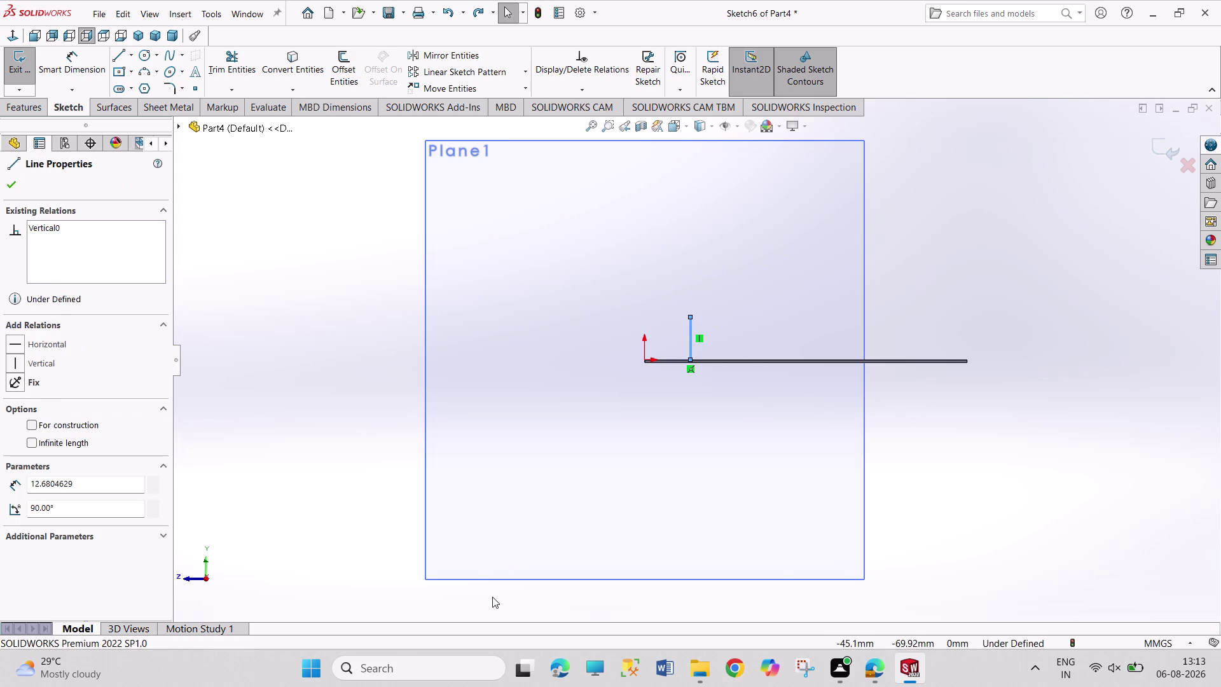
key(ctrl+z)
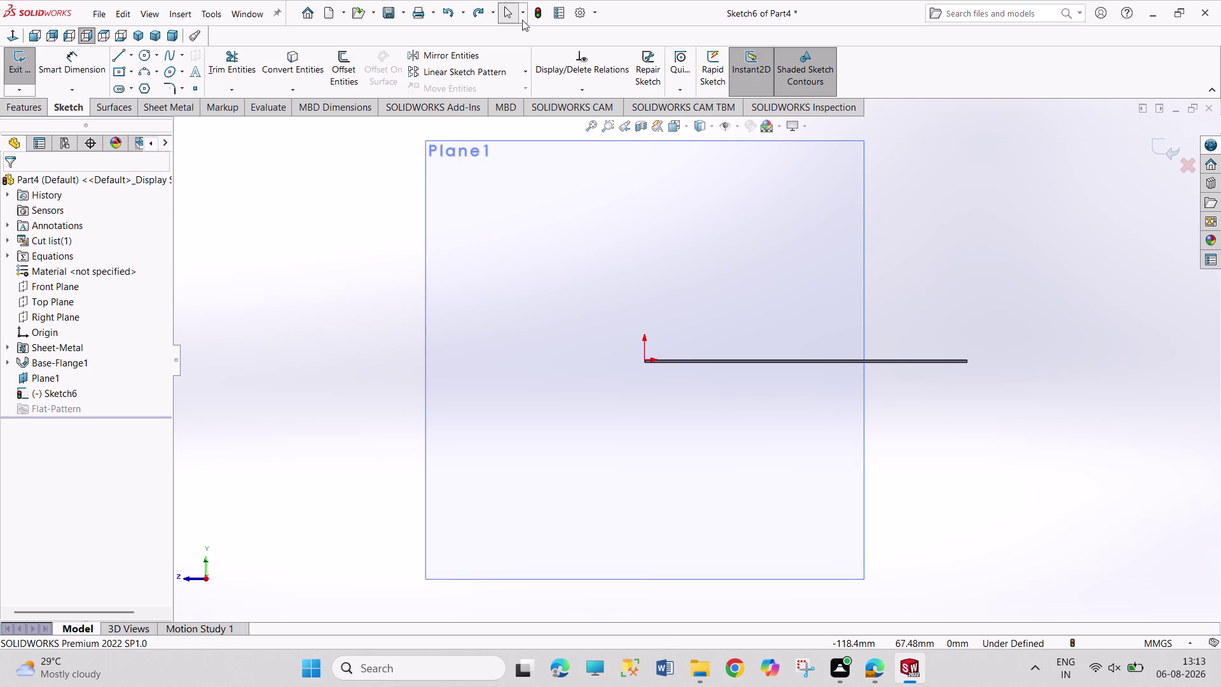
click(544, 12)
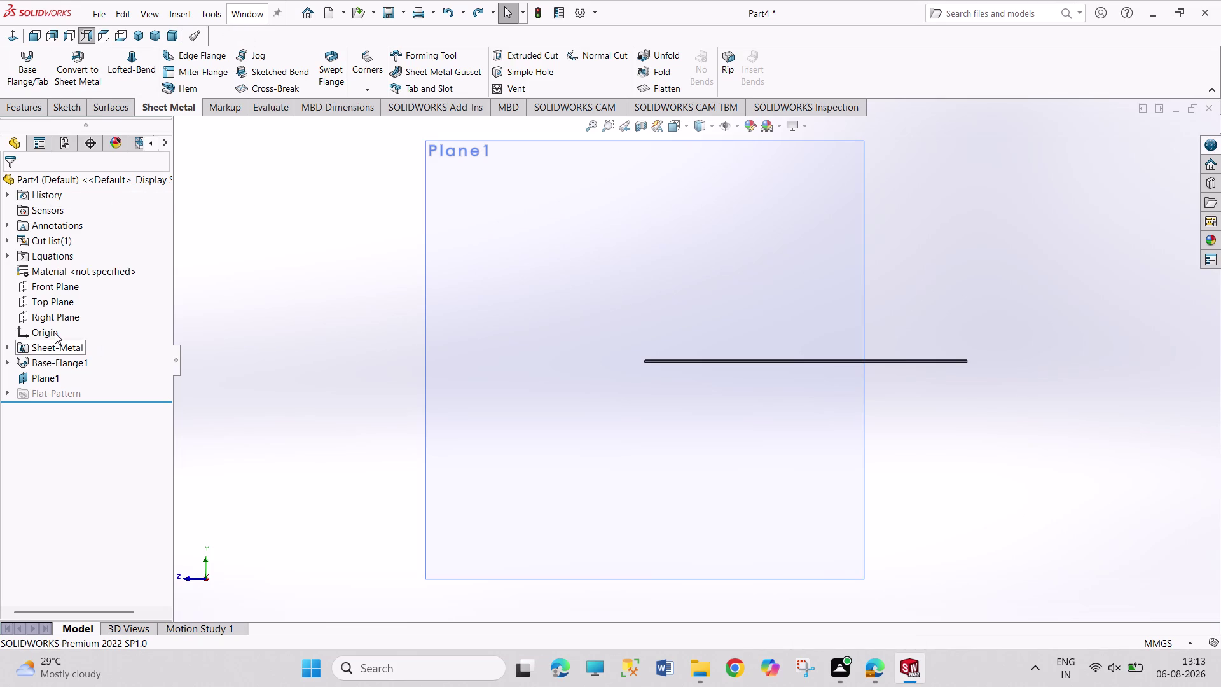
click(138, 36)
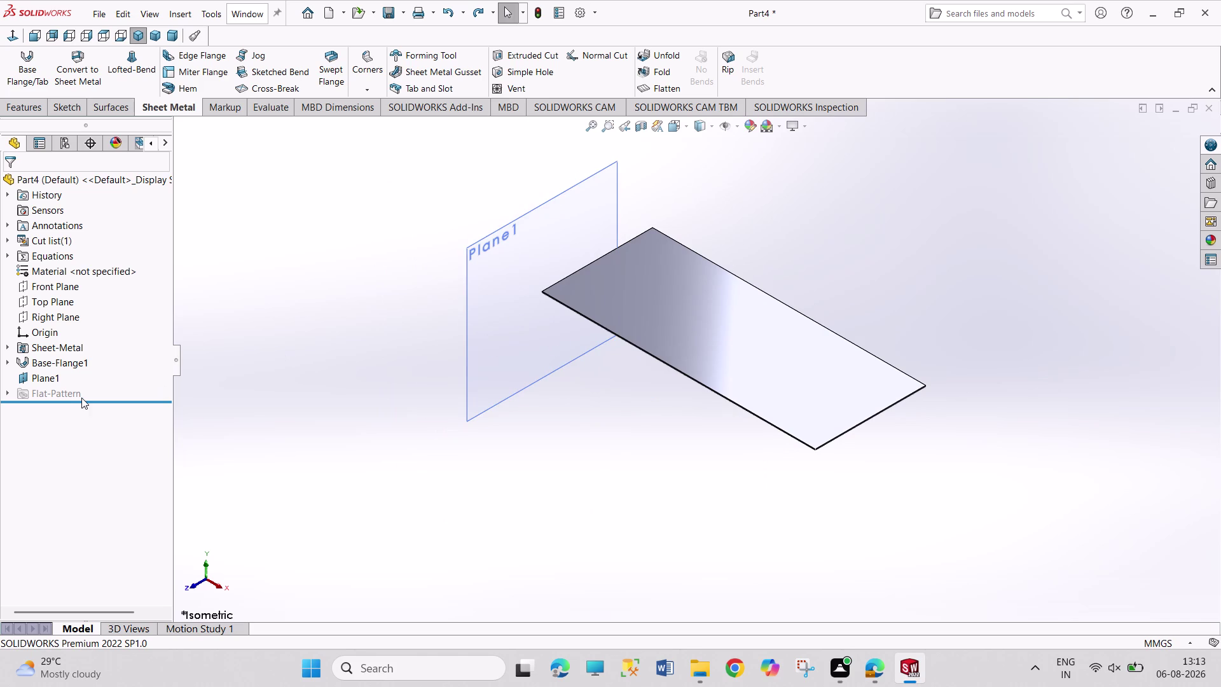
Hide Plane1 from the feature tree.
right_click(58, 377)
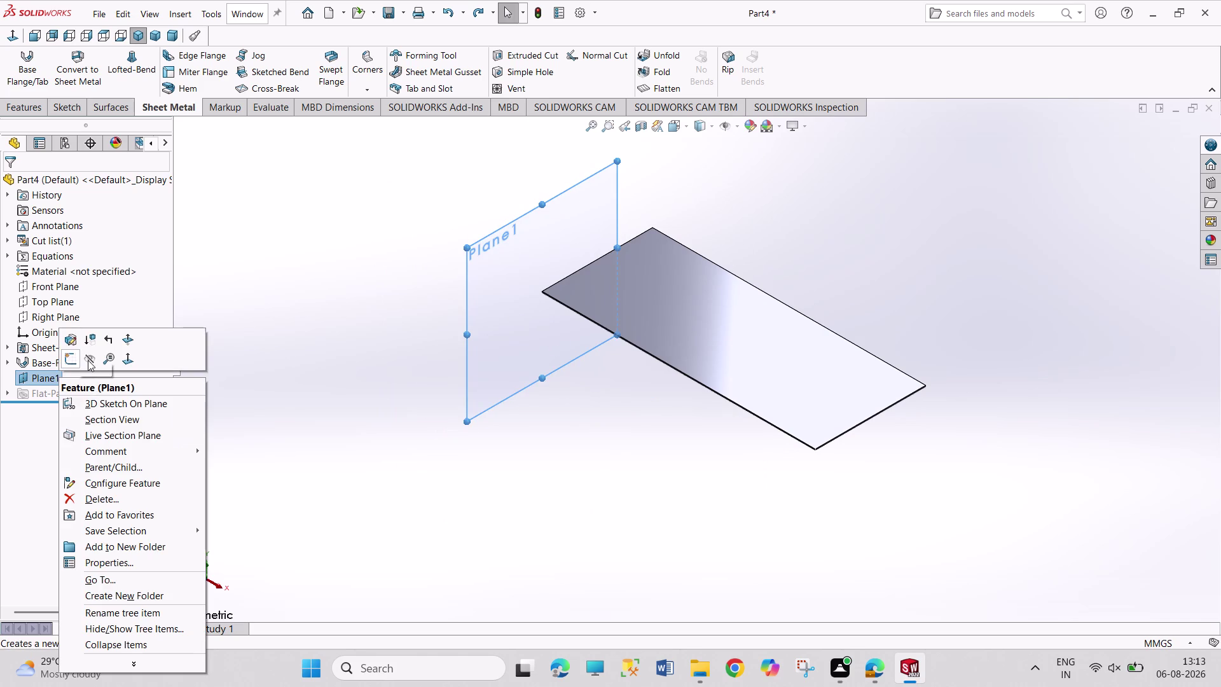
click(88, 360)
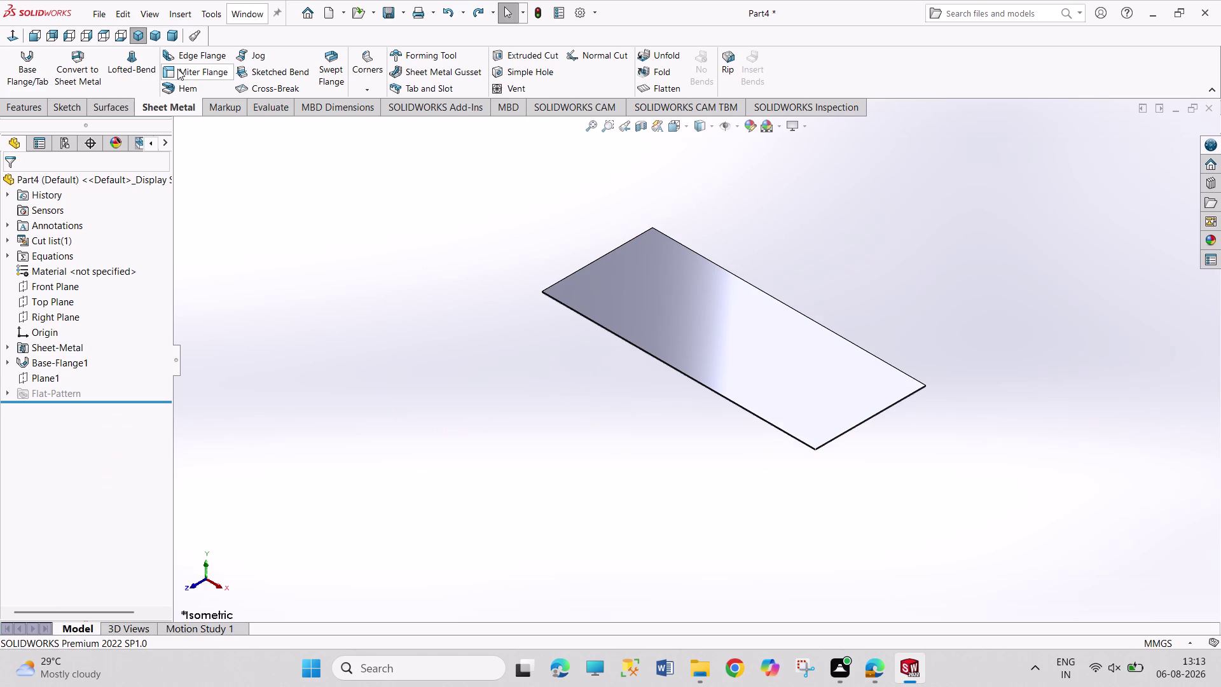
click(271, 87)
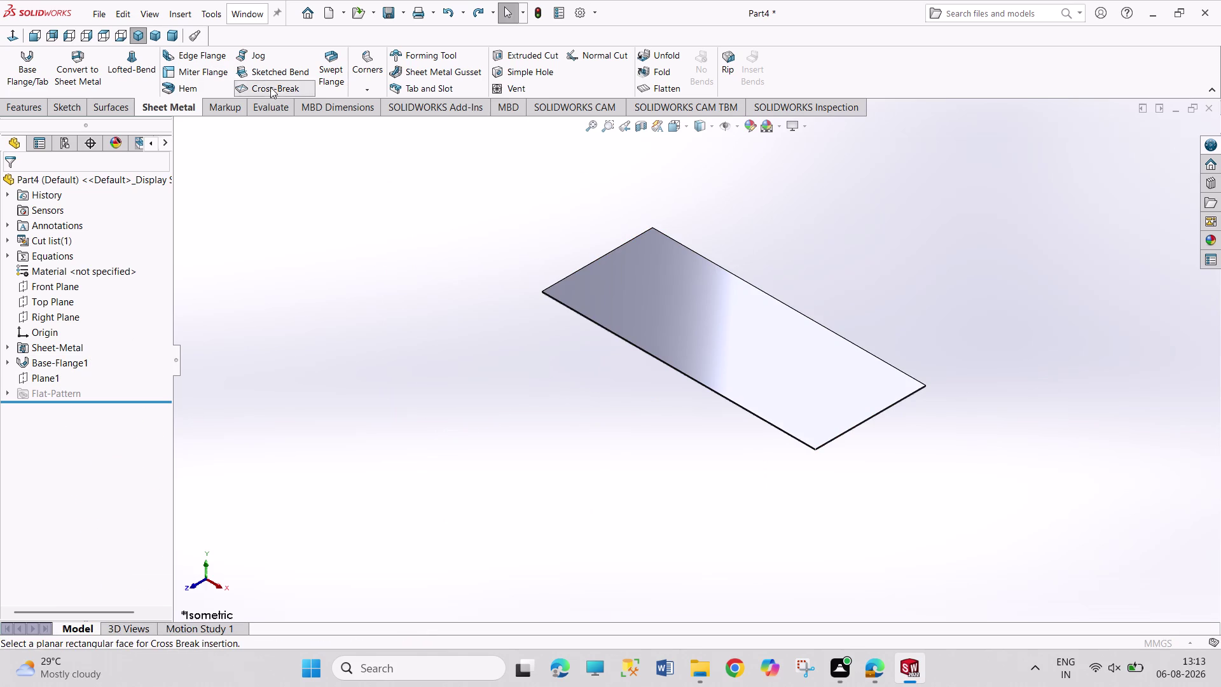
Add a trial cross break on the plate face, then undo it.
click(727, 344)
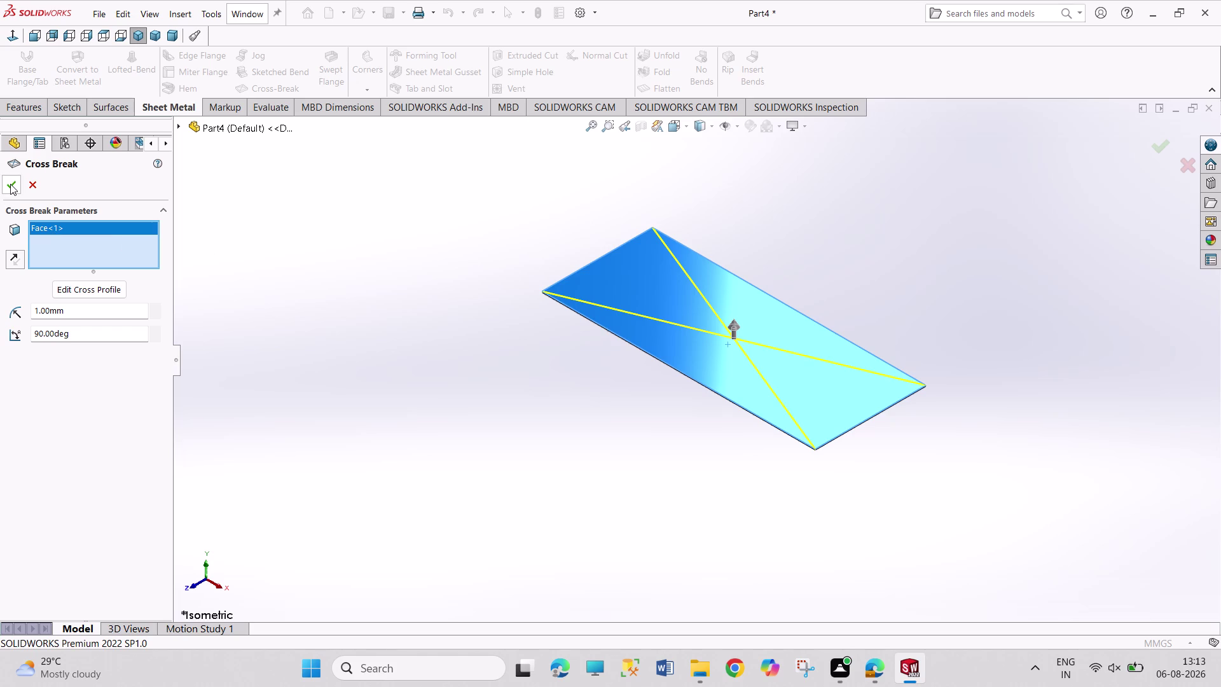
click(10, 184)
click(210, 199)
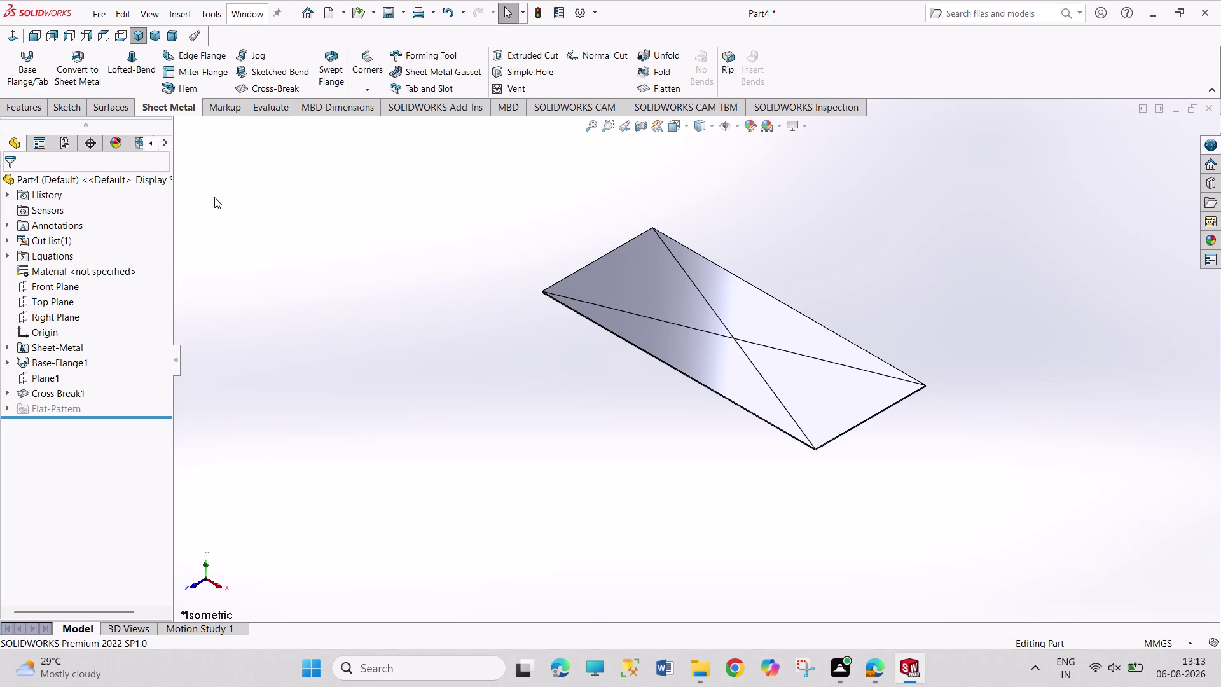
key(ctrl+z)
click(224, 239)
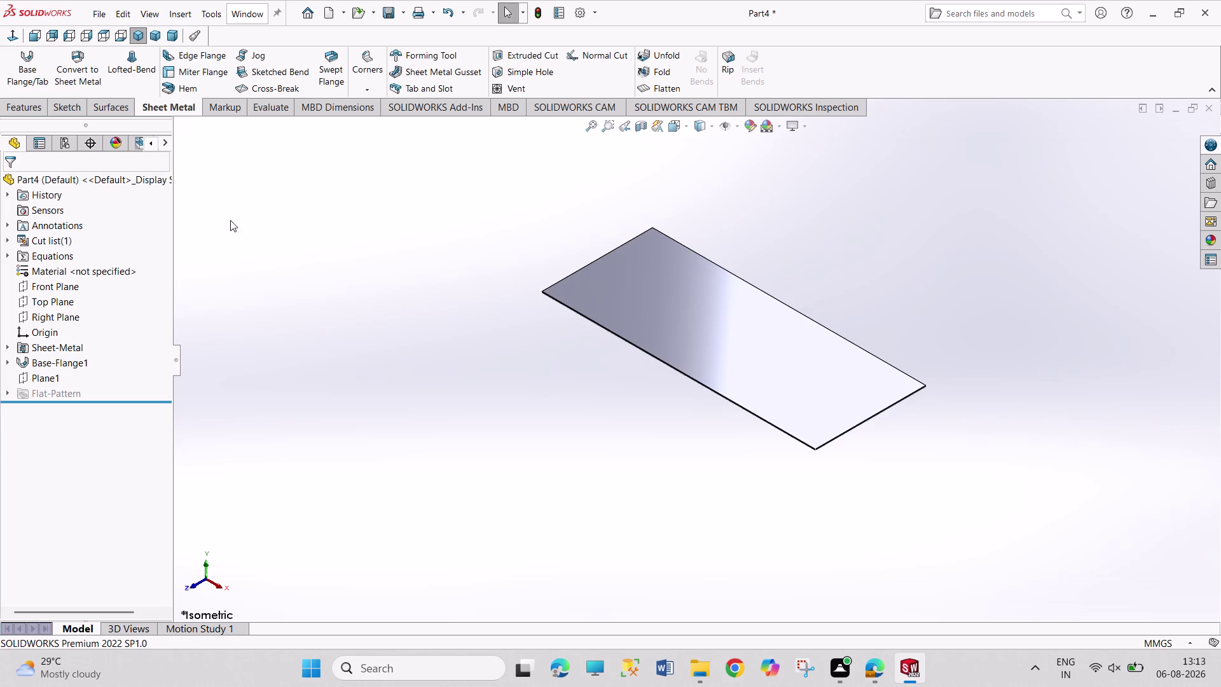
click(190, 87)
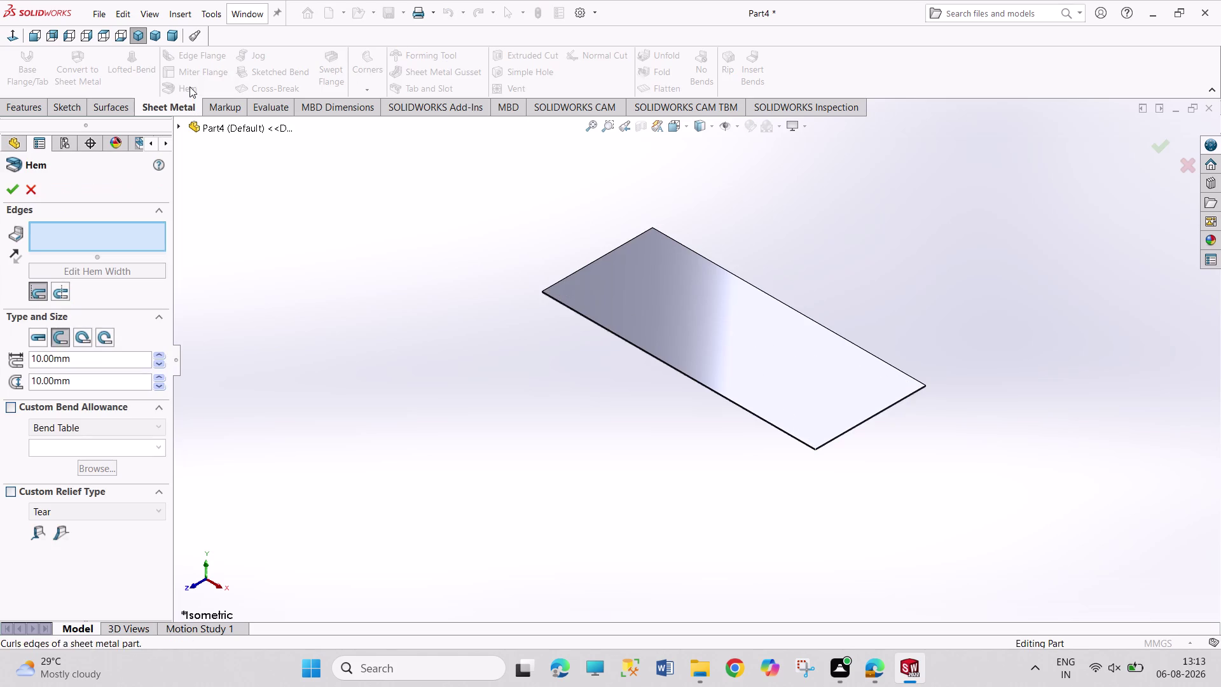
Select the plate's short end edge for the hem and inspect the preview.
click(848, 430)
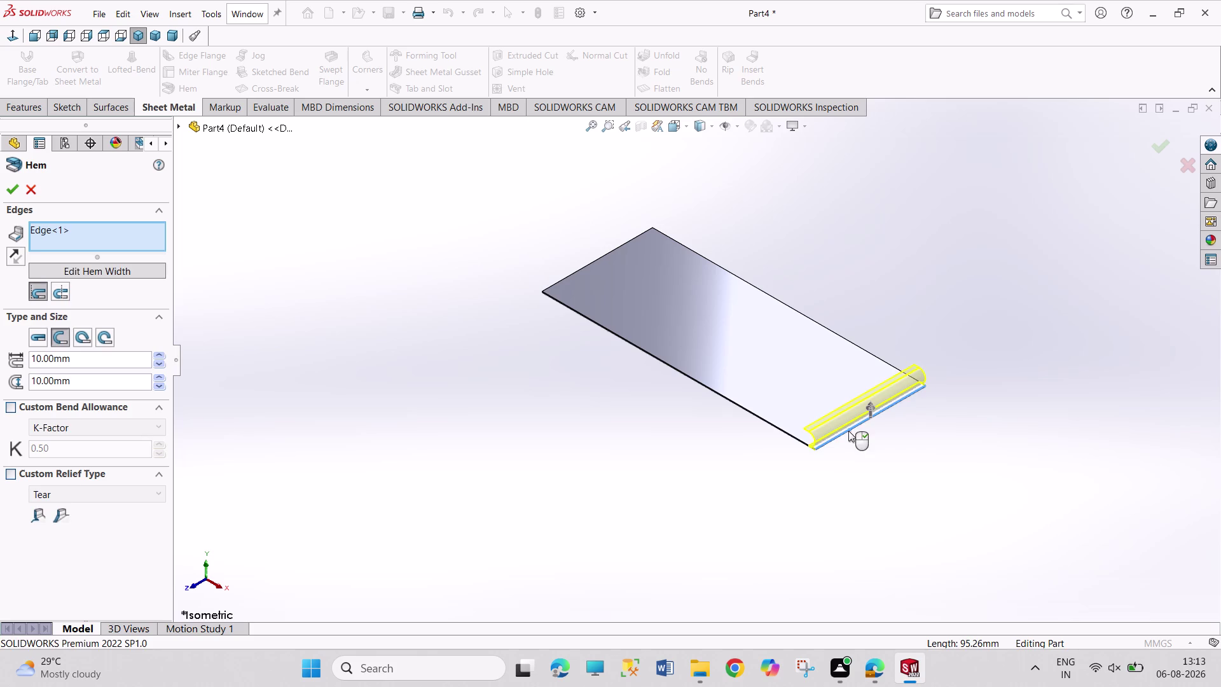
scroll(down, 3)
scroll(down, 3)
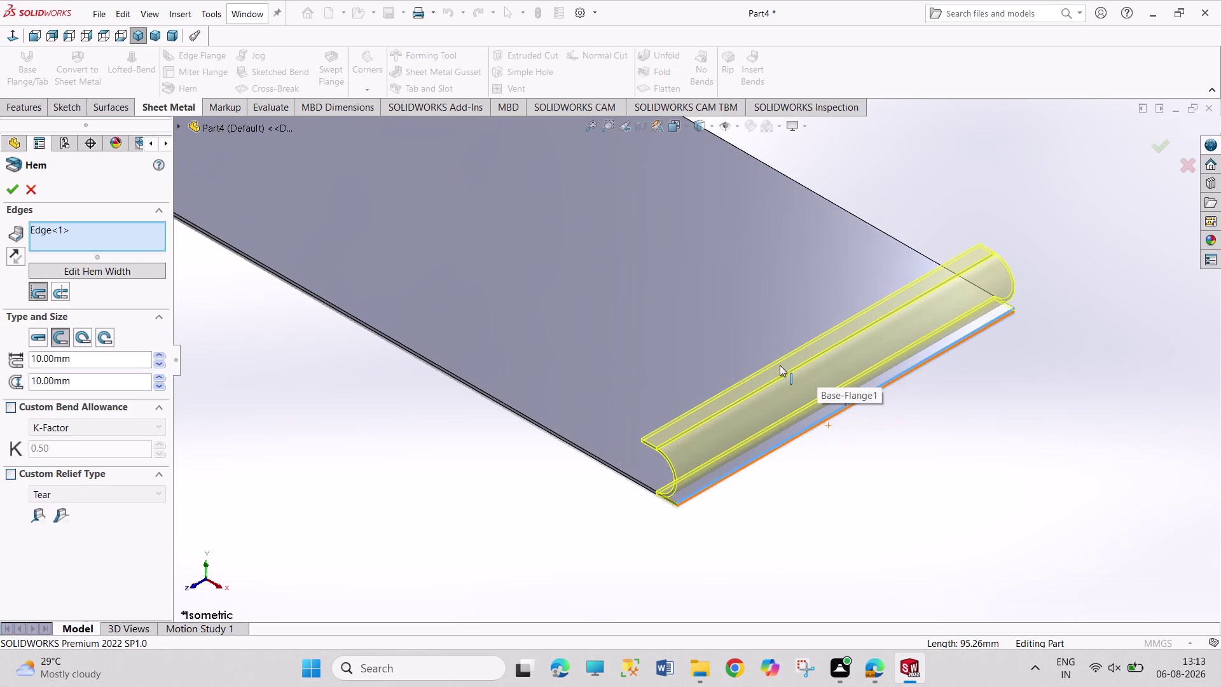
middle_drag(598, 515, 629, 450)
scroll(down, 3)
scroll(down, 3)
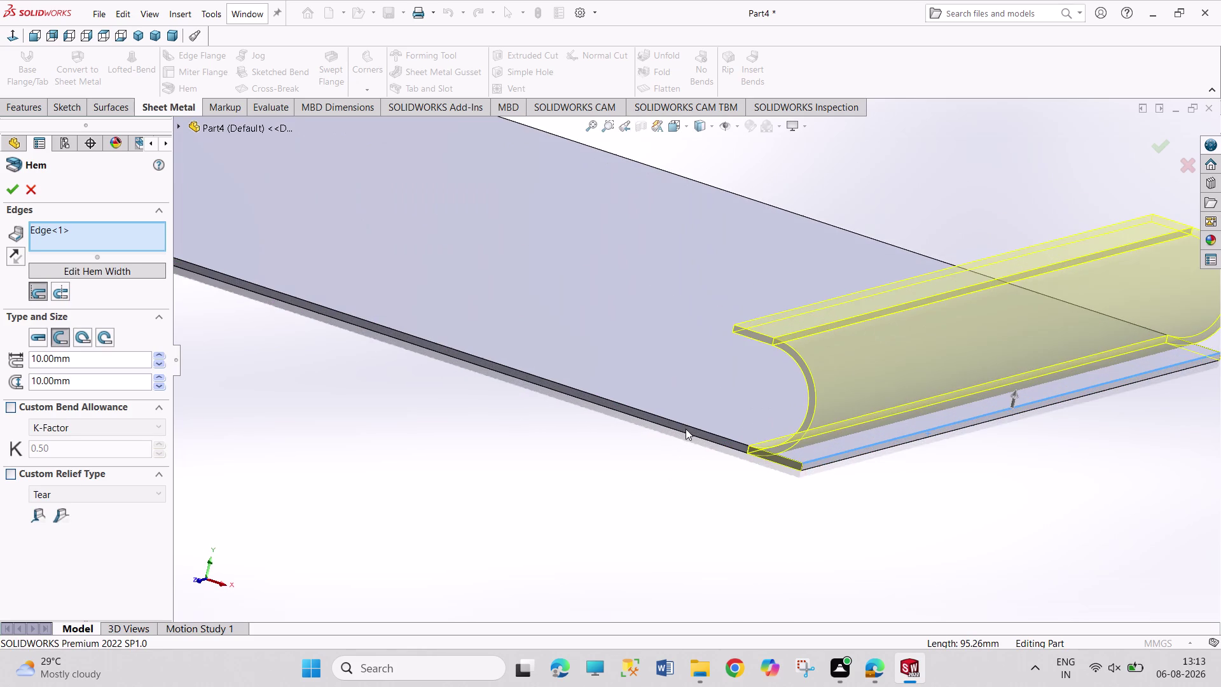
scroll(down, 3)
scroll(down, 3)
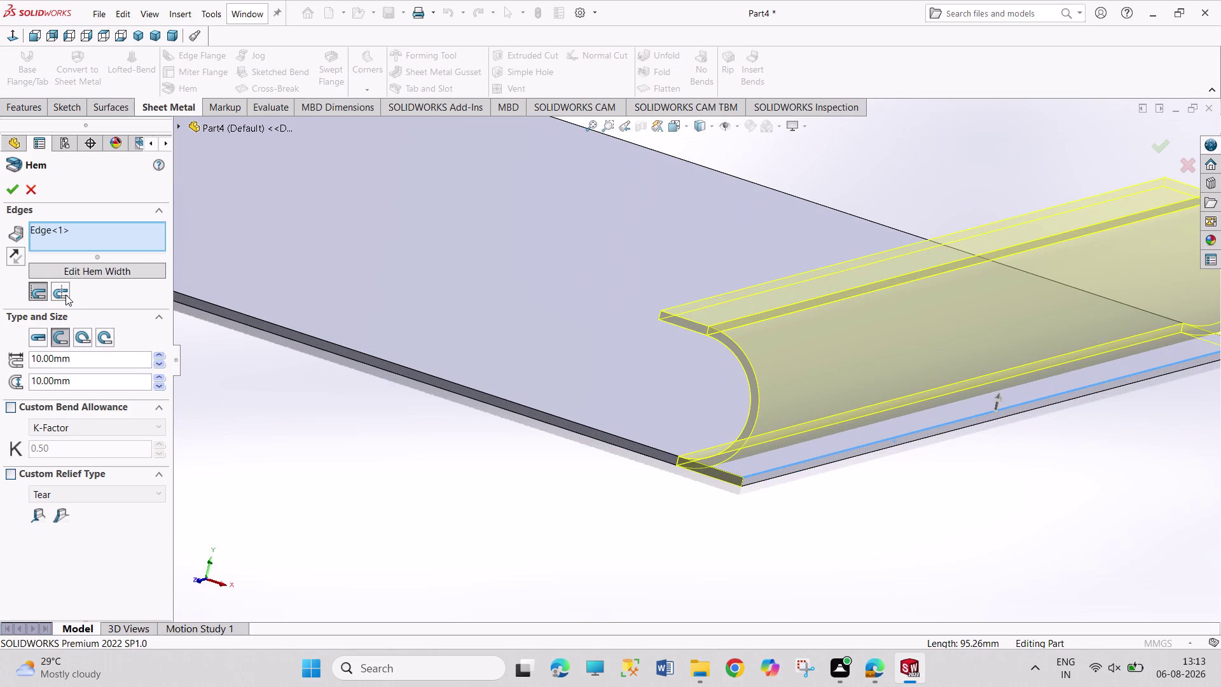
click(62, 294)
click(38, 293)
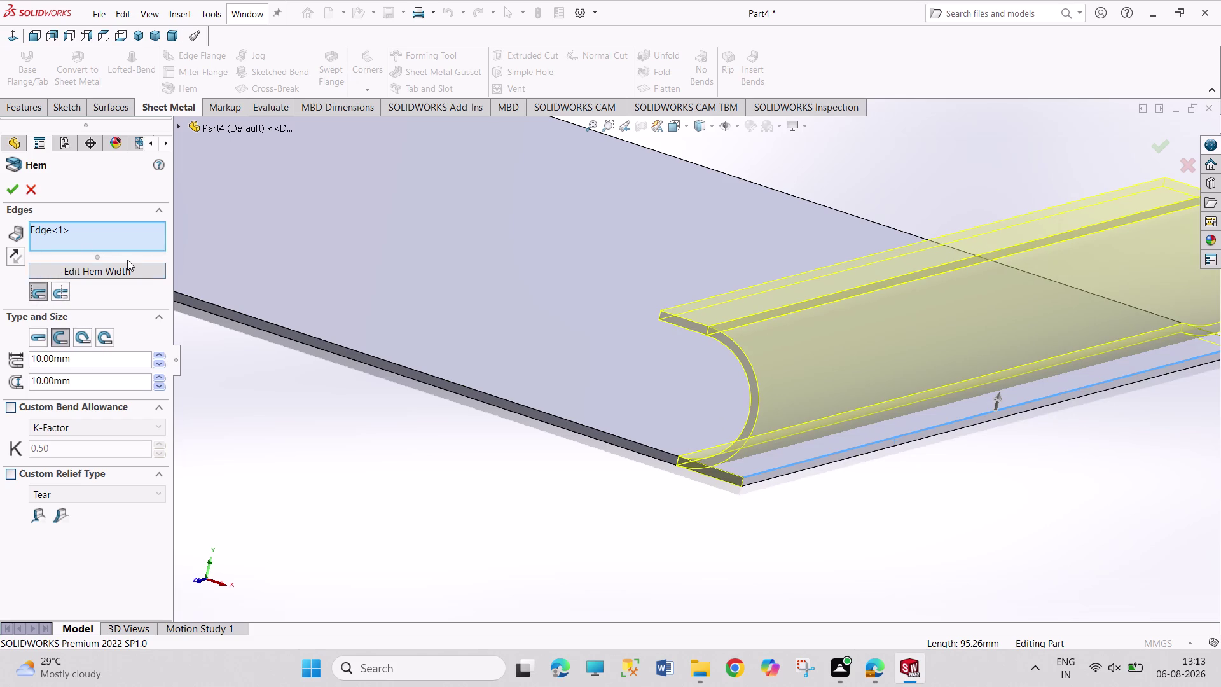
Give the hem 170 mm length and 50 mm gap, flip its side, and accept Hem1.
click(159, 354)
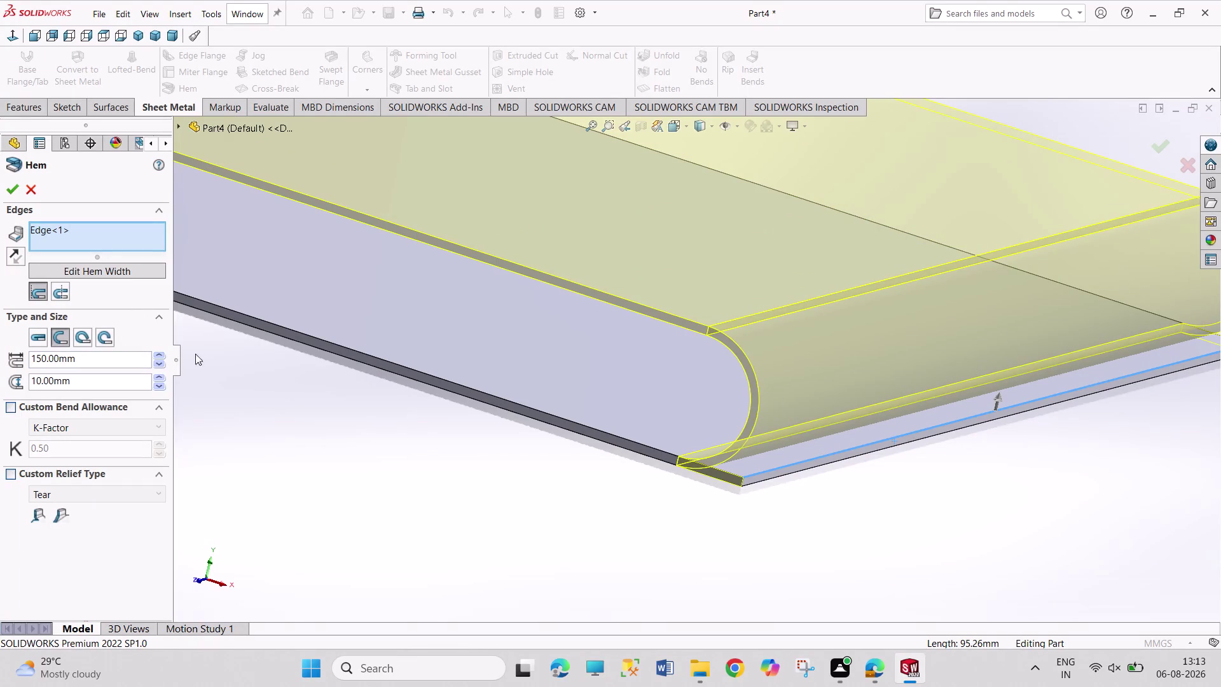
scroll(up, 3)
scroll(up, 3)
scroll(down, 3)
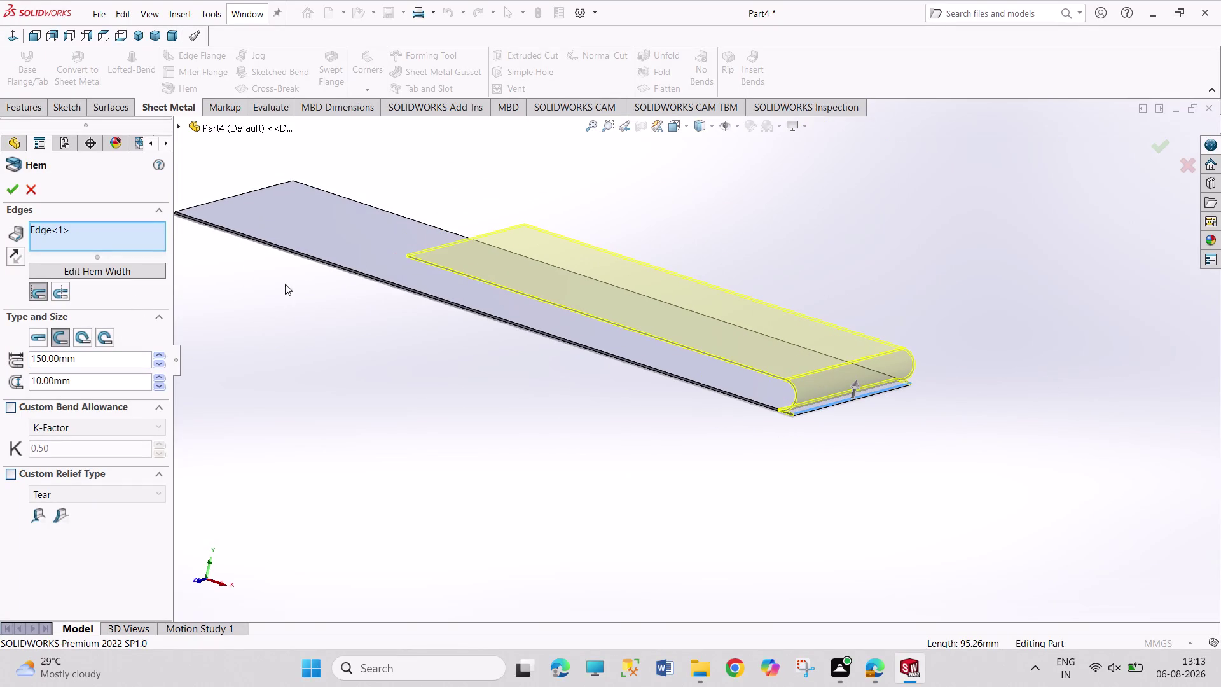
double_click(161, 358)
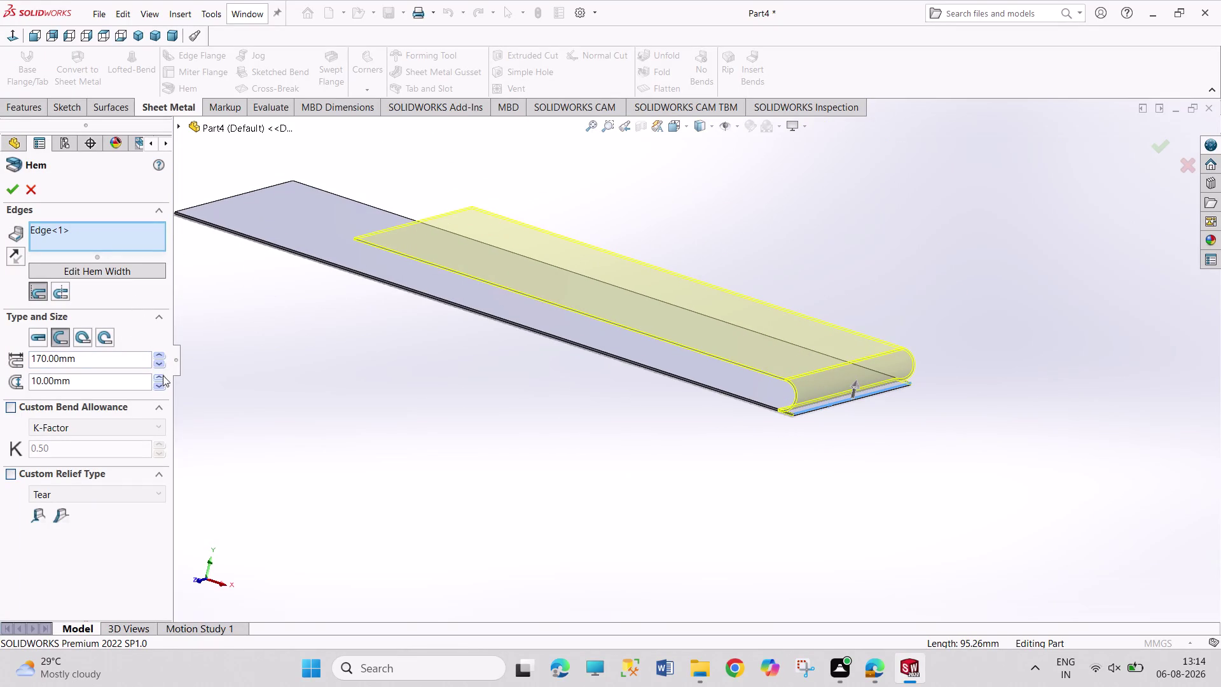
triple_click(161, 378)
click(161, 377)
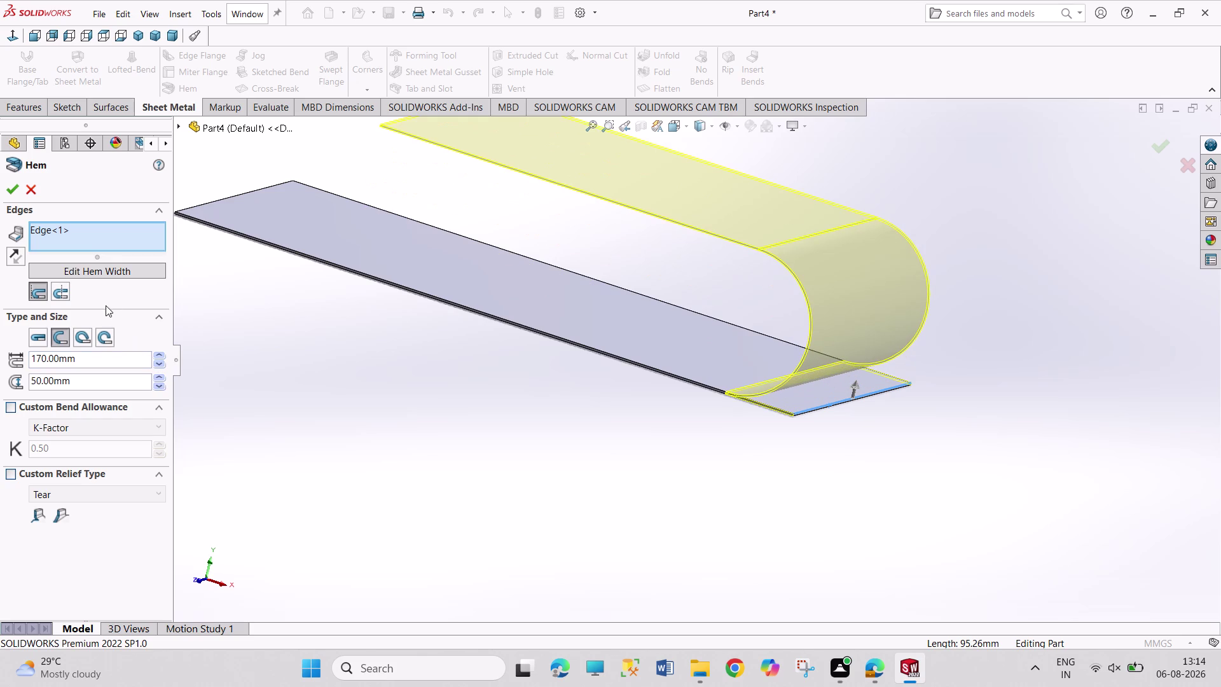
click(61, 294)
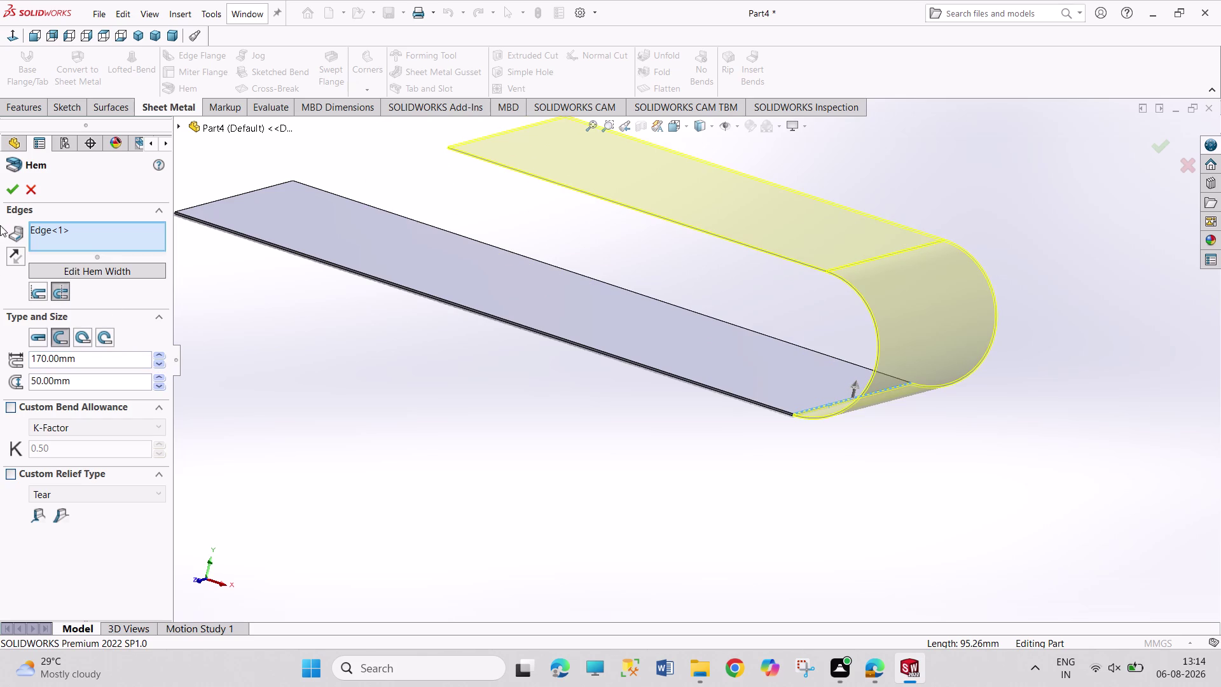
click(9, 196)
click(380, 384)
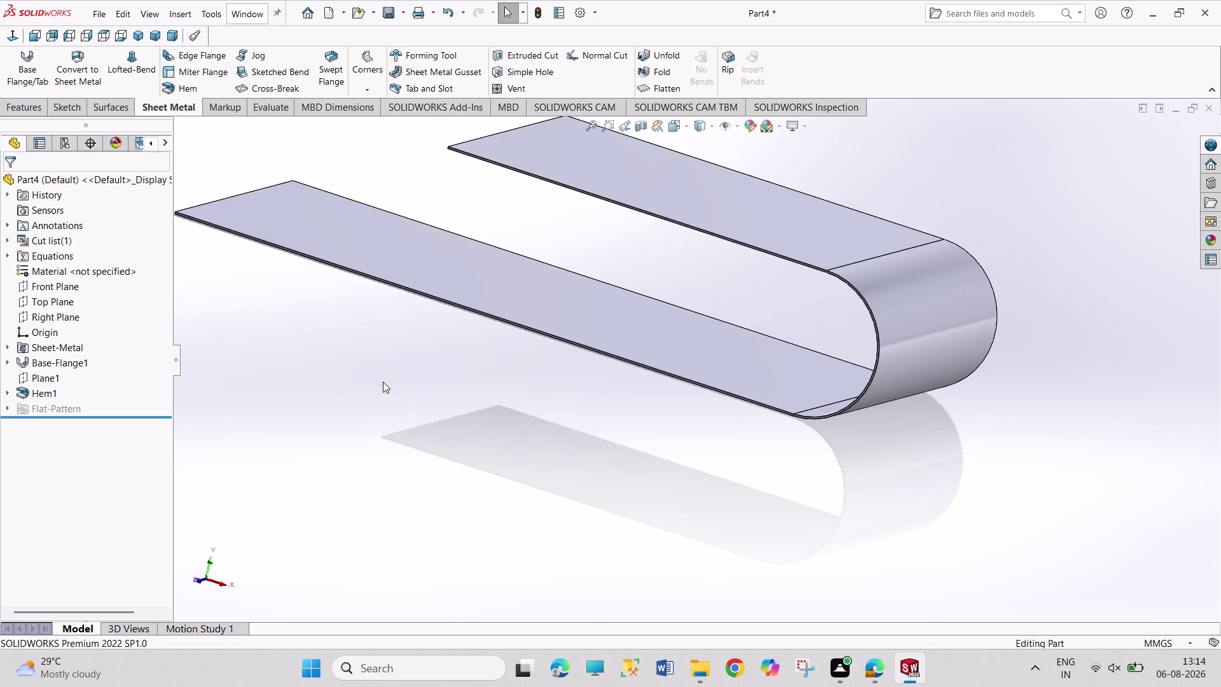
Edit Hem1 and try the Closed hem type, orbiting to view the fold.
scroll(up, 3)
scroll(up, 3)
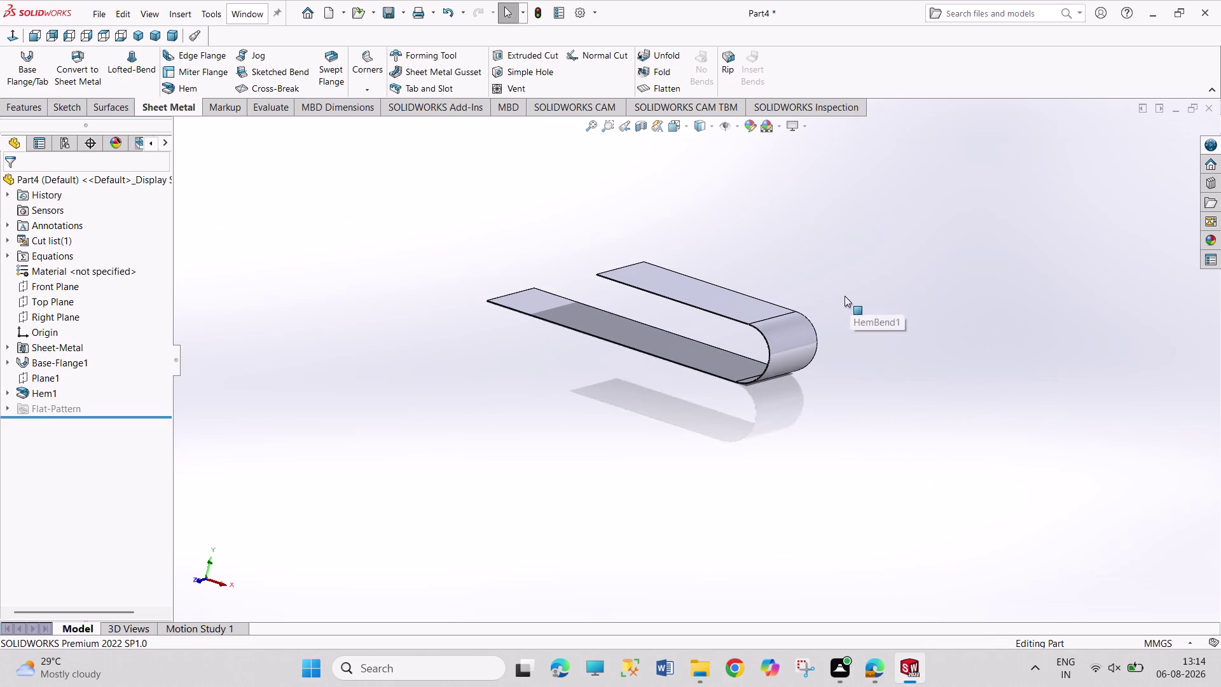
scroll(down, 3)
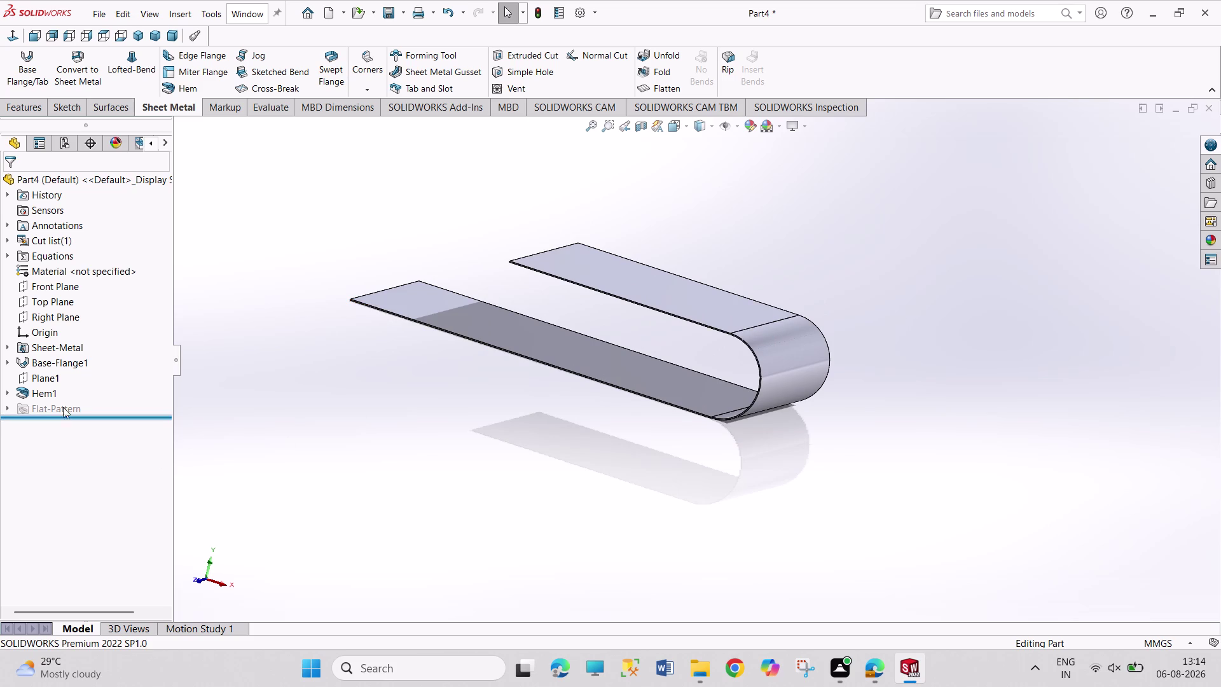
right_click(53, 396)
click(65, 359)
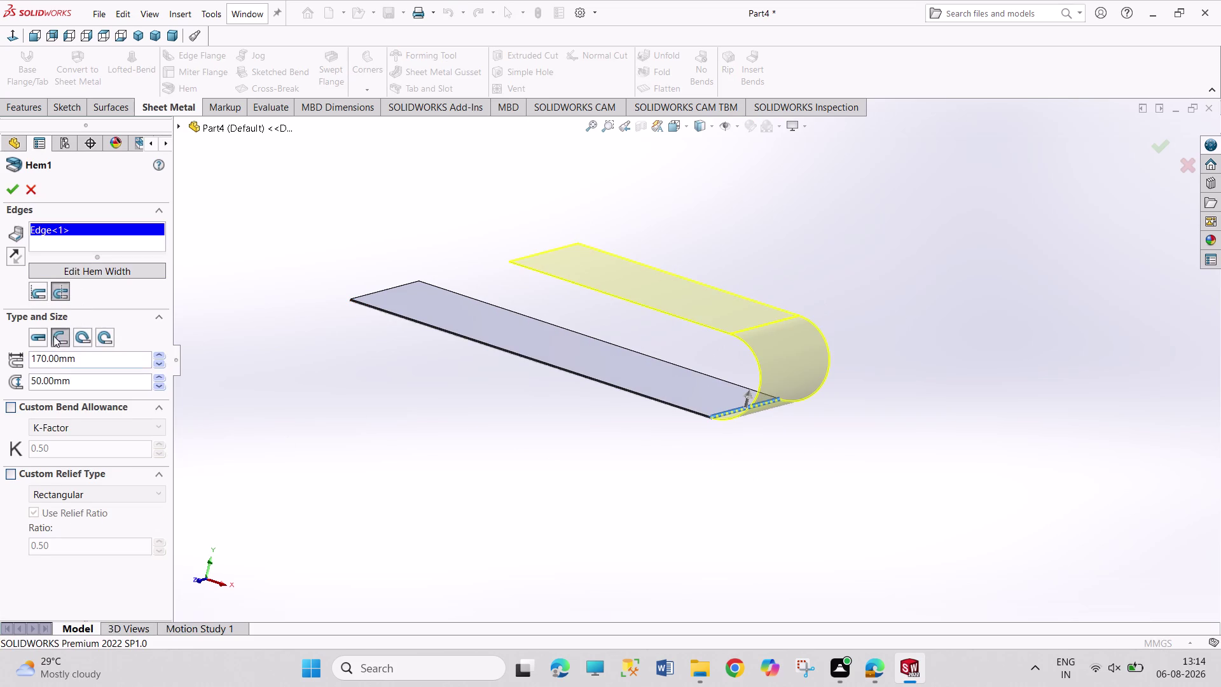
click(37, 335)
middle_drag(479, 411, 521, 361)
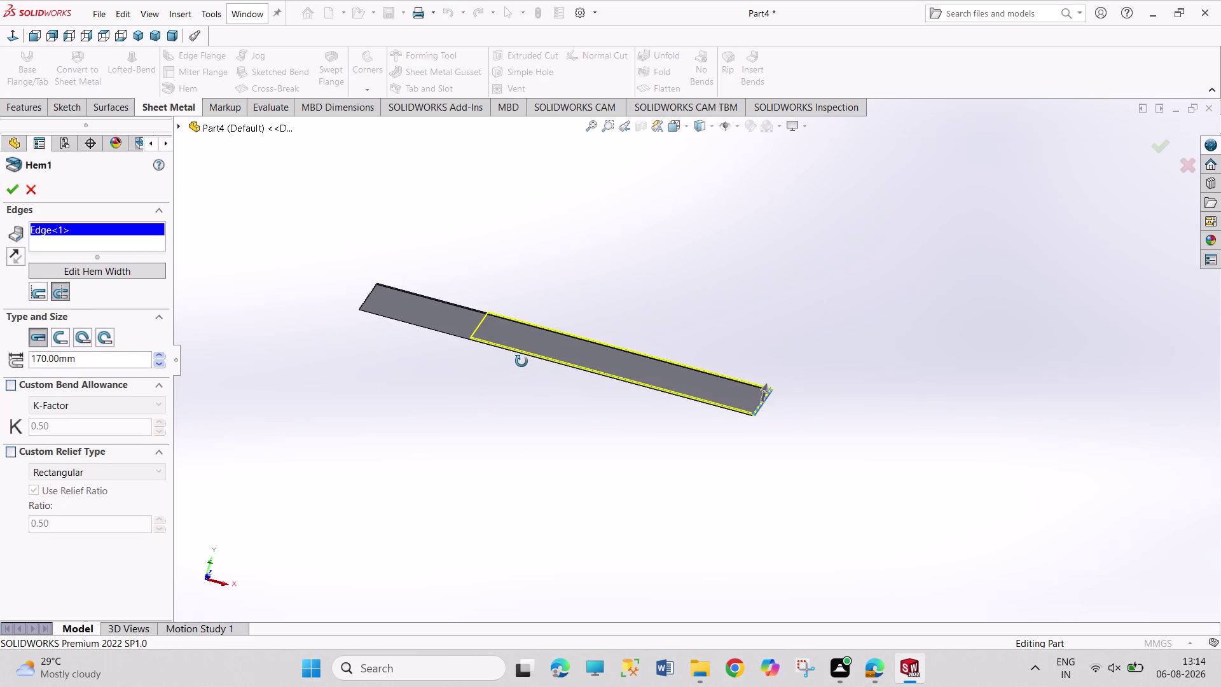
middle_drag(522, 362, 523, 358)
scroll(down, 3)
middle_drag(555, 318, 550, 363)
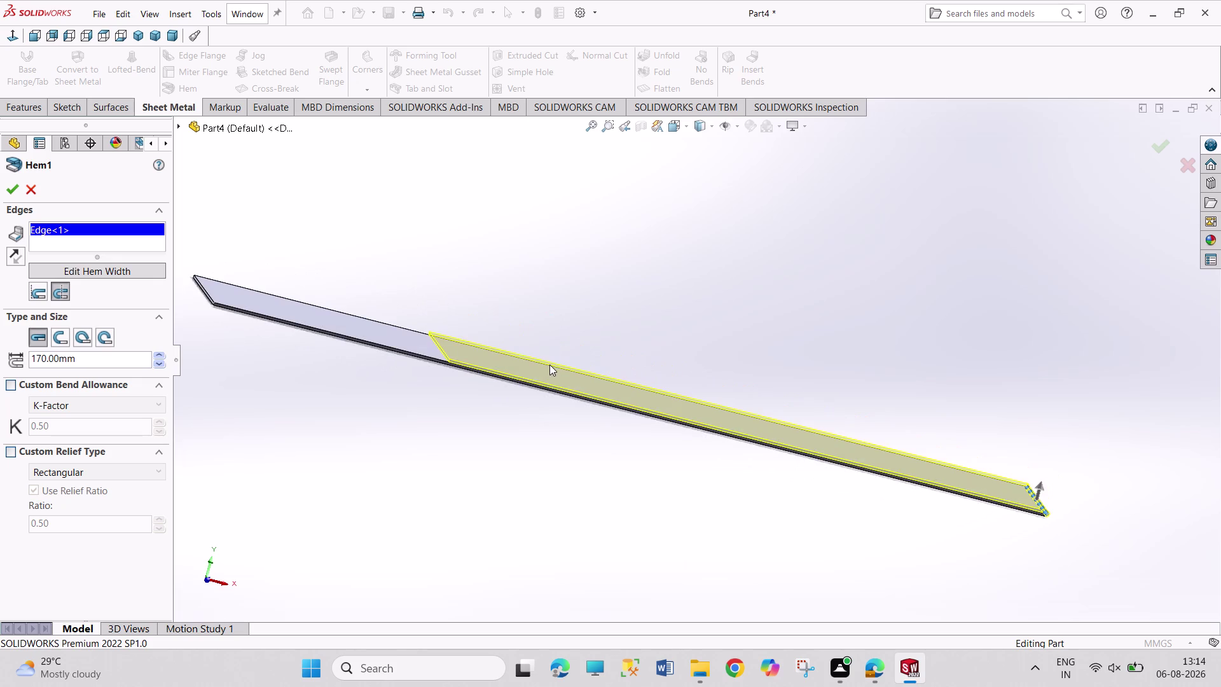
scroll(down, 3)
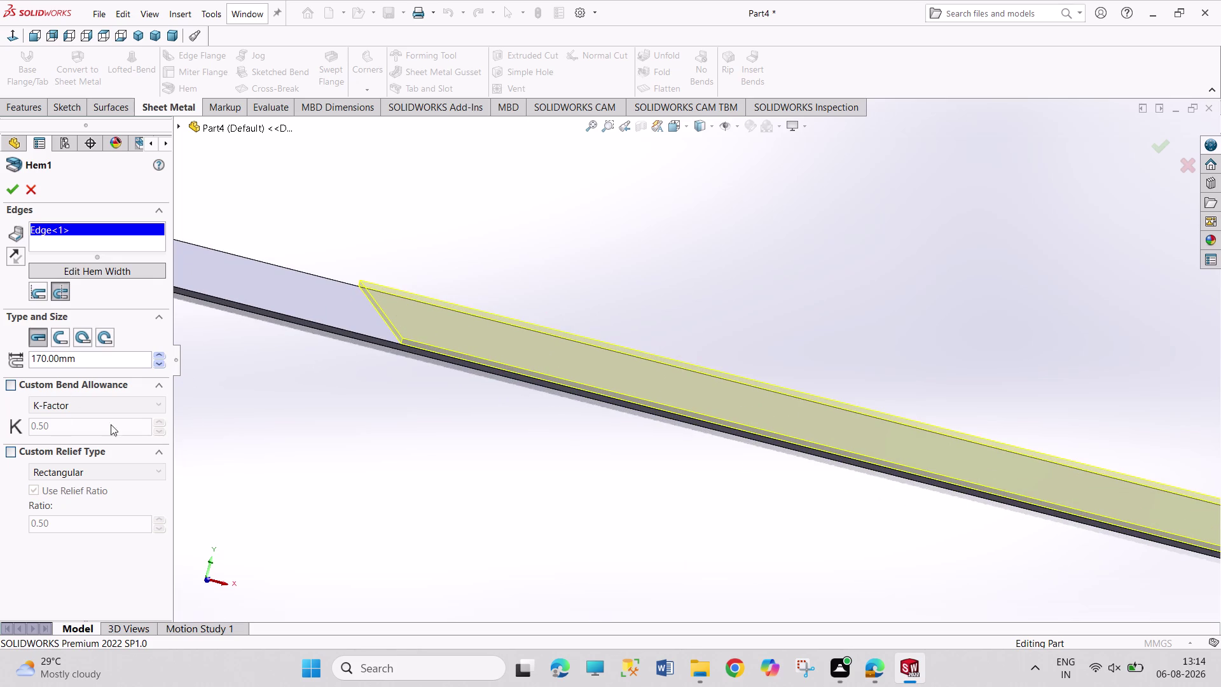
Lengthen the hem to 180 mm, keep its original side, and reselect Open type.
click(159, 356)
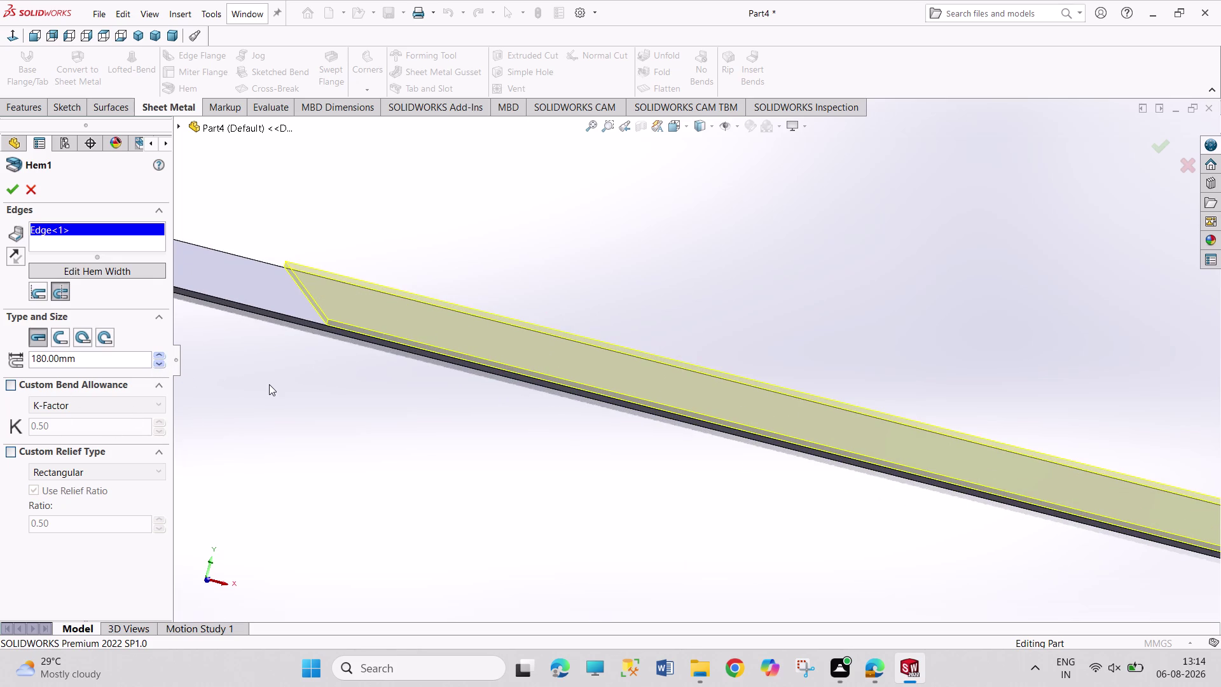
scroll(up, 3)
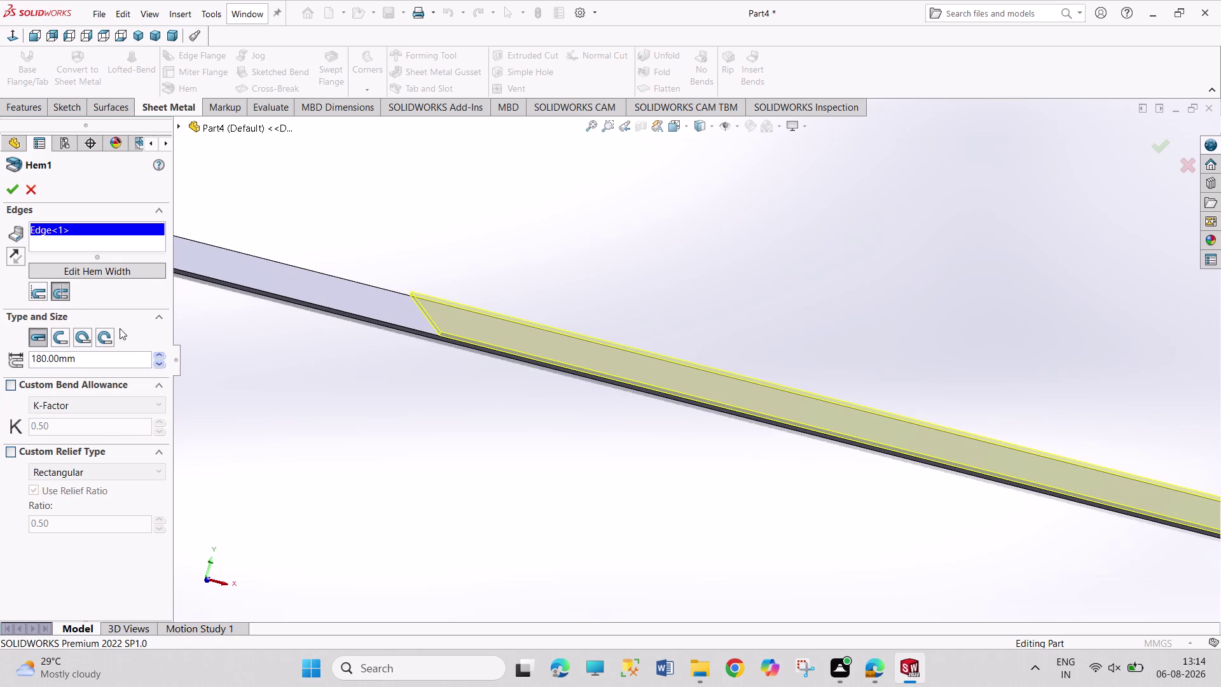
scroll(up, 3)
scroll(down, 3)
scroll(down, 3)
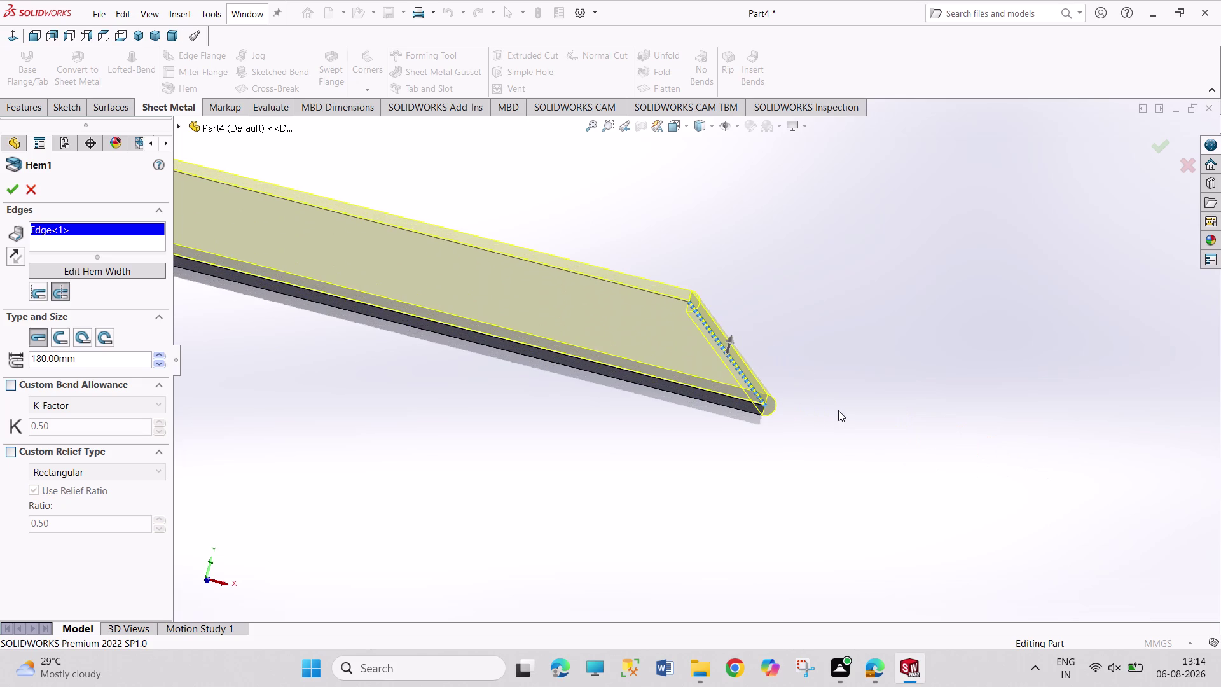
click(43, 298)
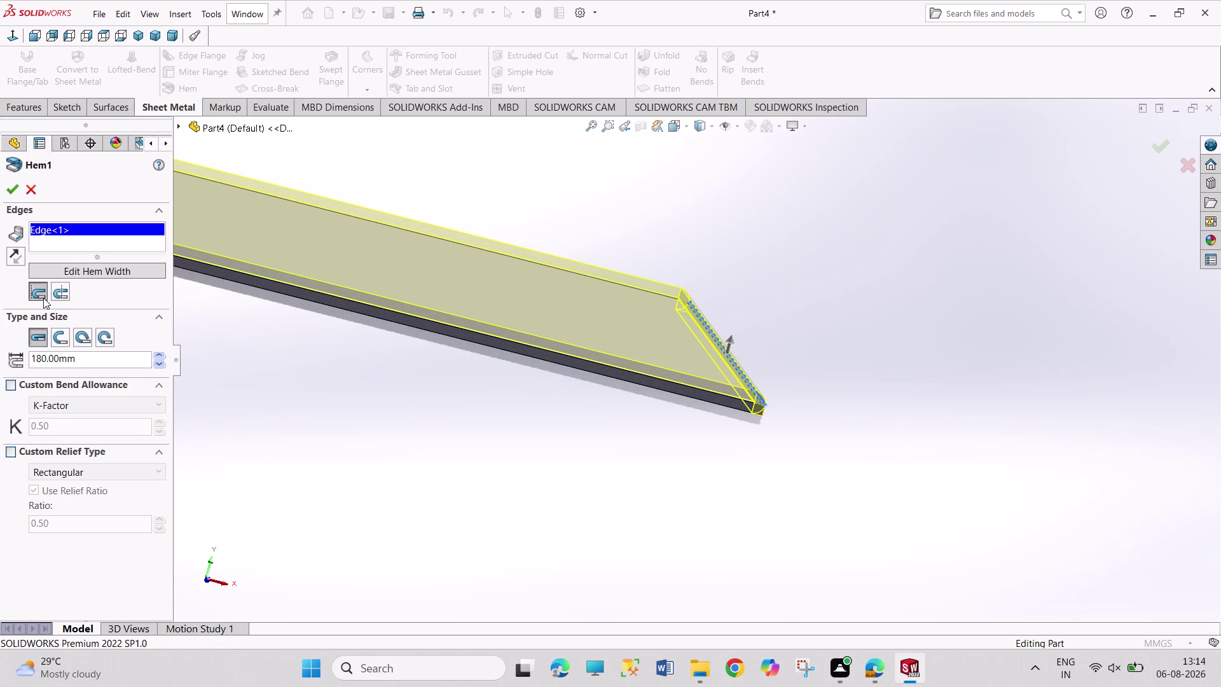
click(65, 297)
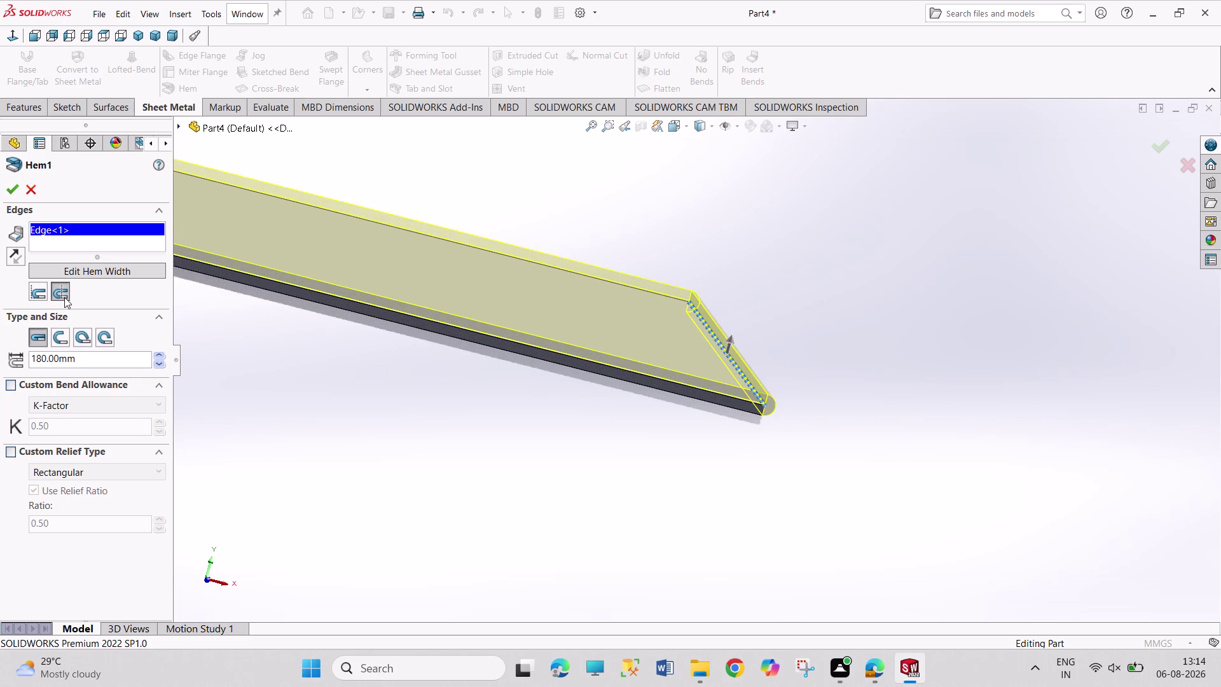
click(59, 339)
scroll(up, 3)
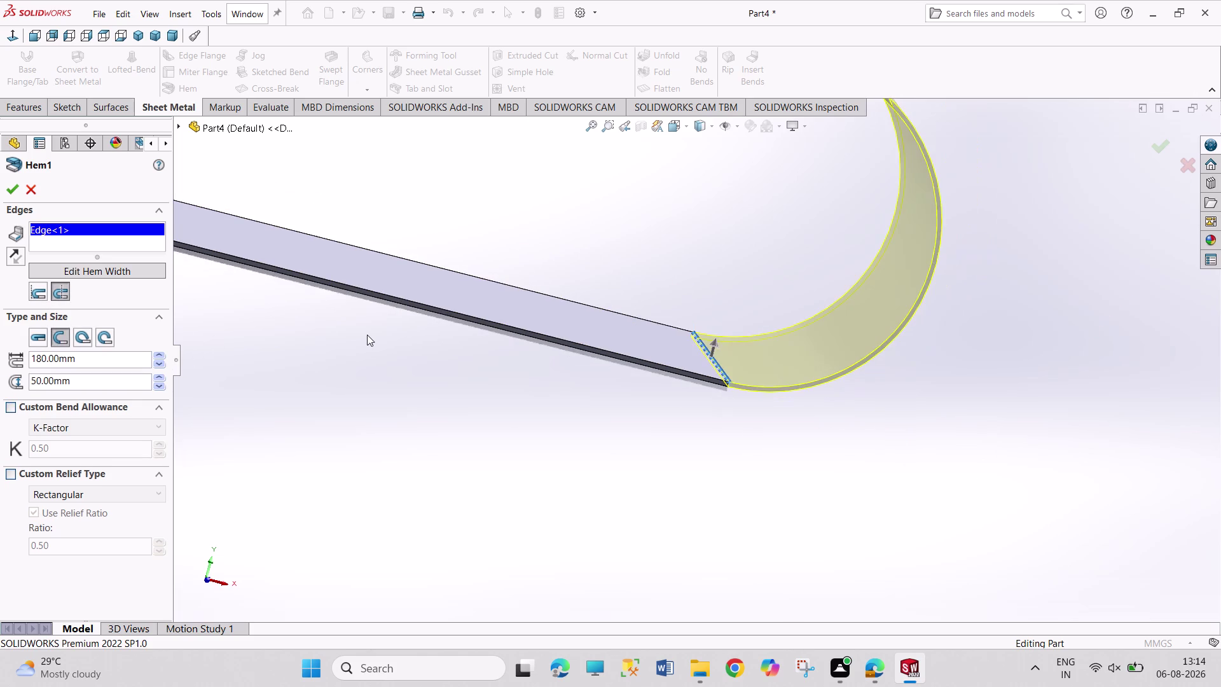
Switch Hem1 to Tear Drop and select its radius and angle values.
scroll(up, 3)
click(85, 338)
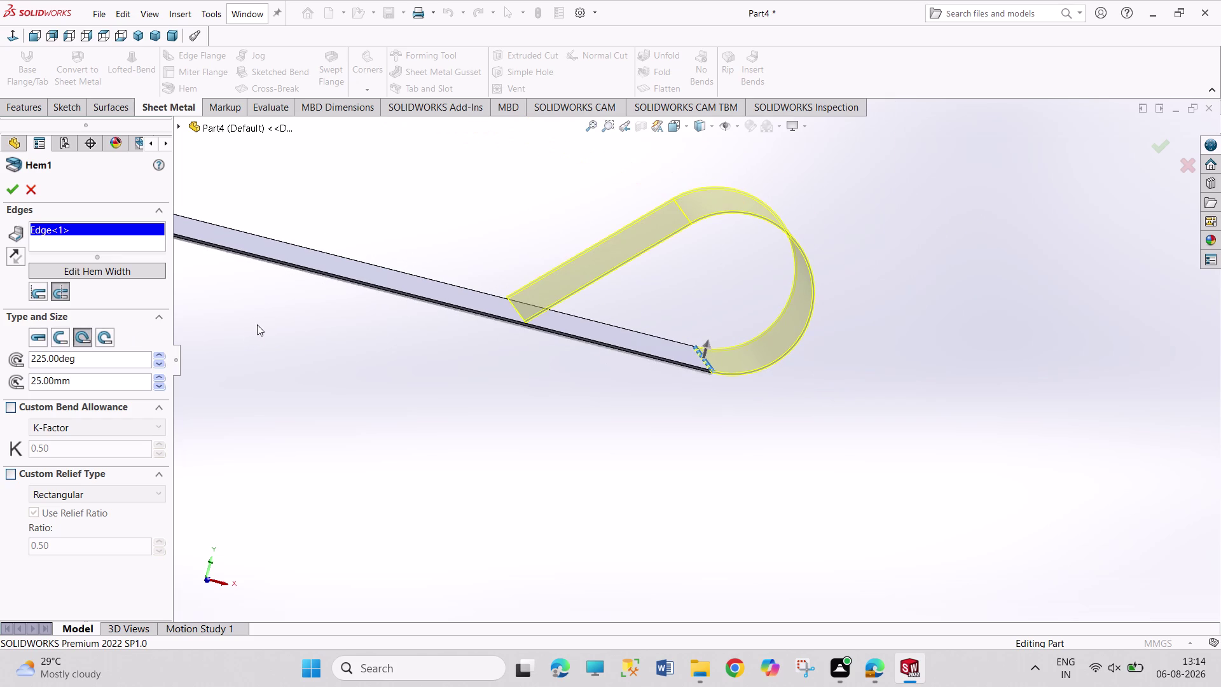
click(161, 379)
triple_click(161, 379)
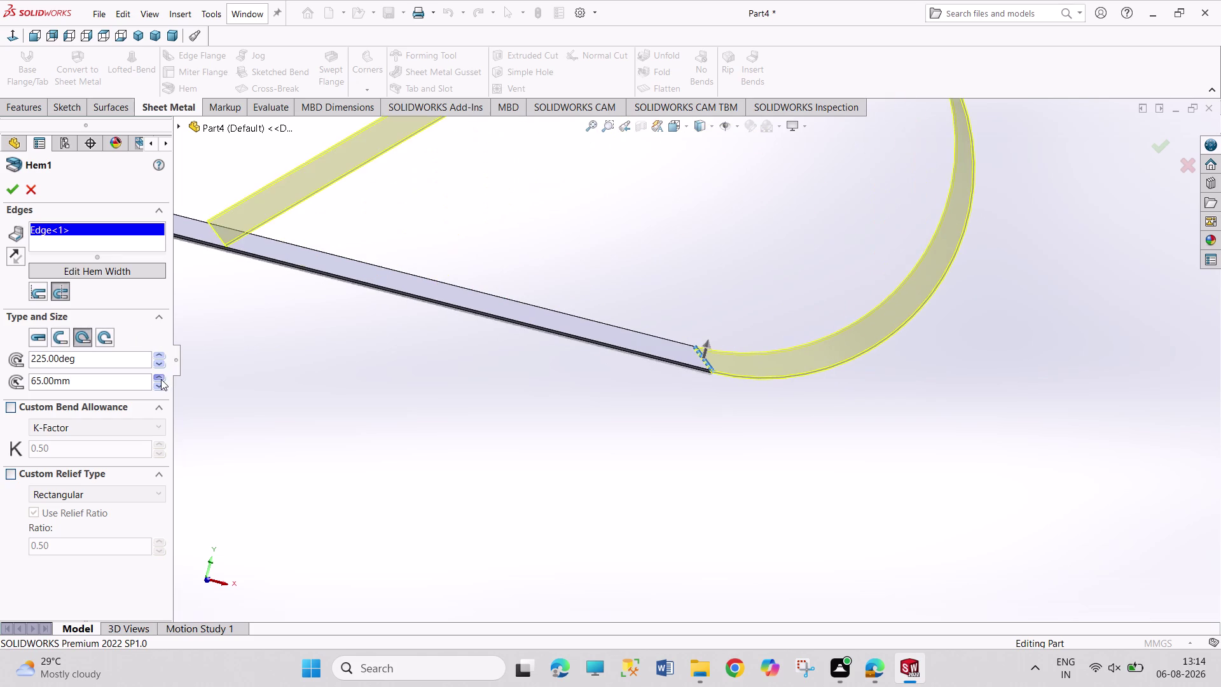
scroll(up, 3)
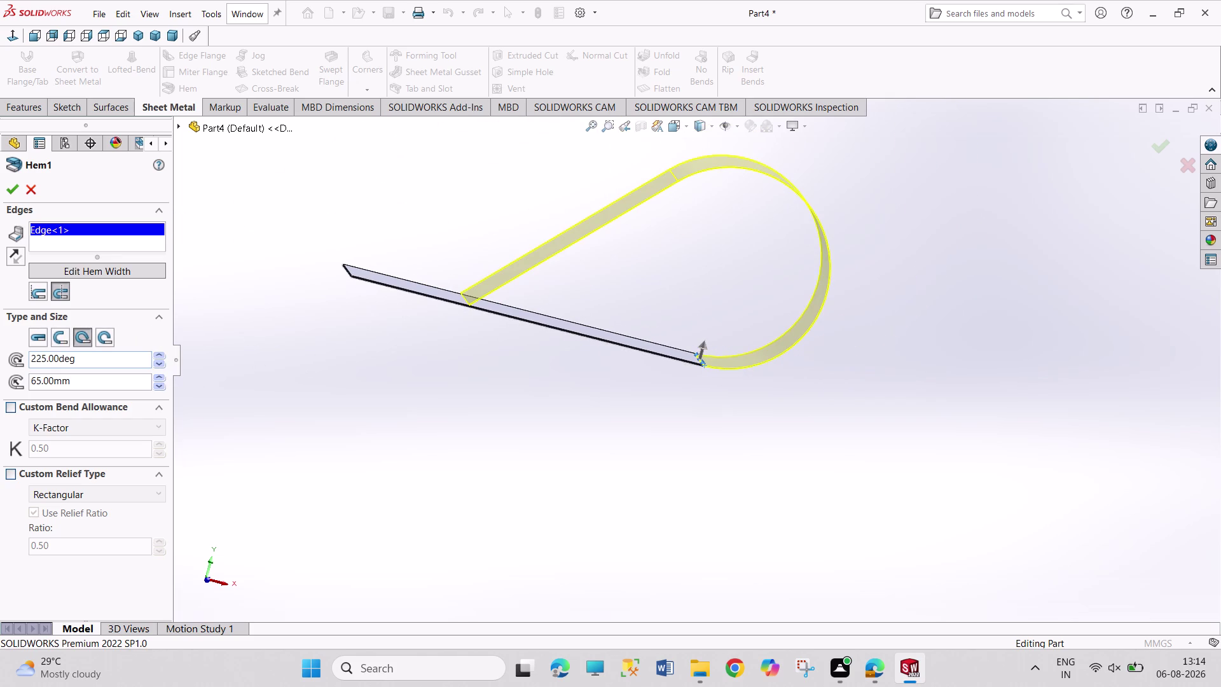
double_click(161, 355)
triple_click(161, 355)
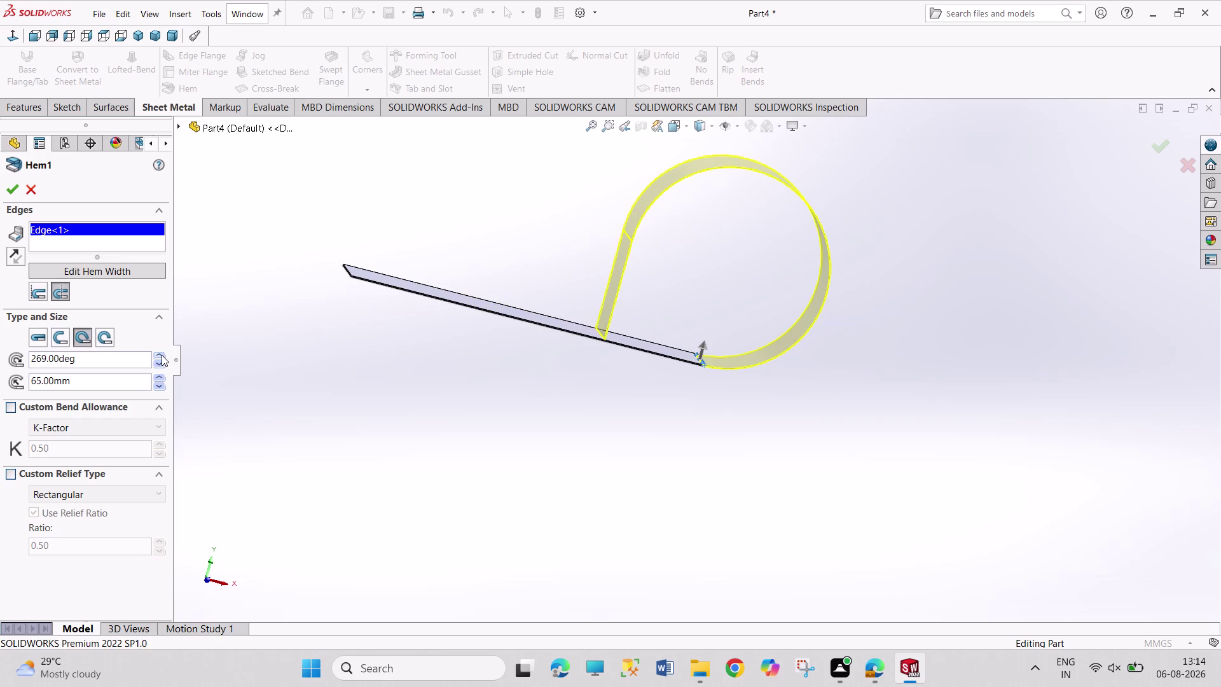
Increase the teardrop angle and radius, then undo and cancel the Hem1 edit.
double_click(155, 353)
click(156, 352)
triple_click(160, 355)
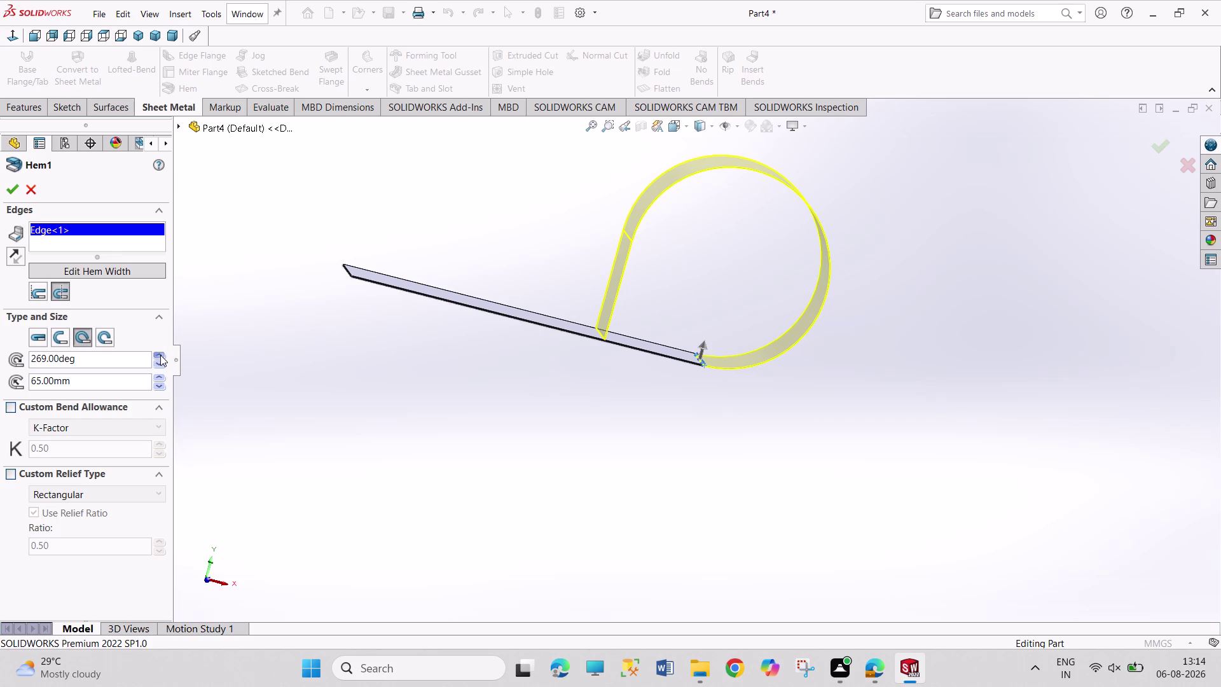
click(160, 355)
click(159, 378)
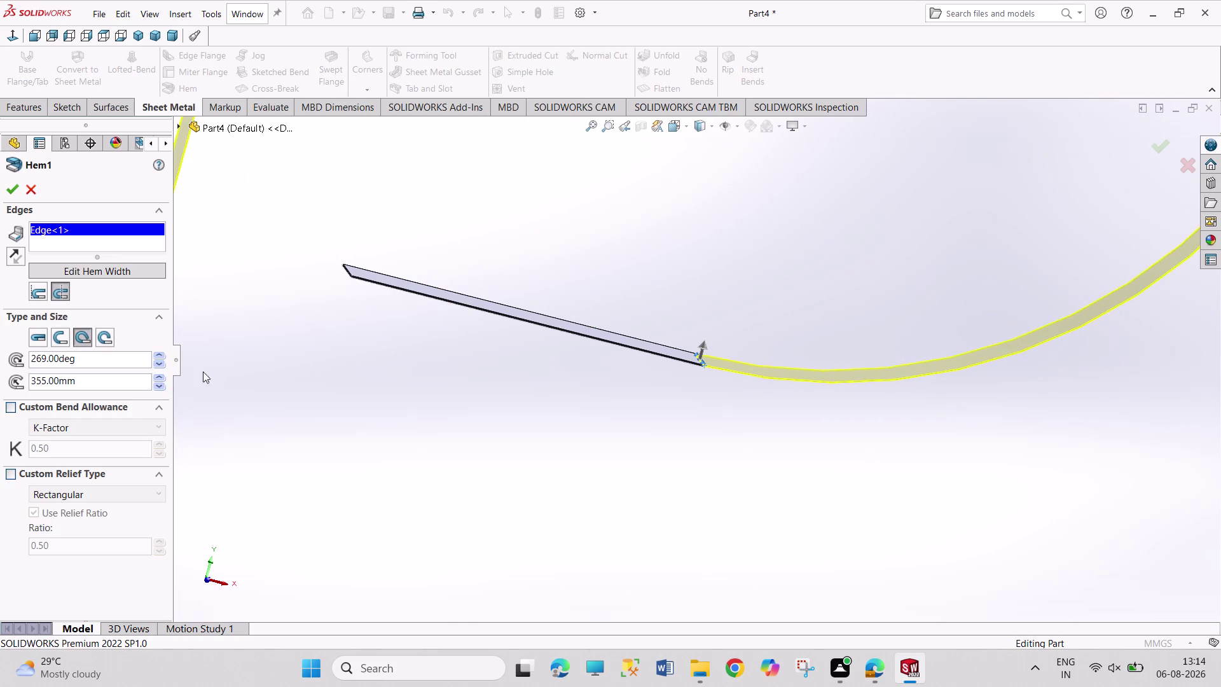
scroll(up, 3)
scroll(up, 3)
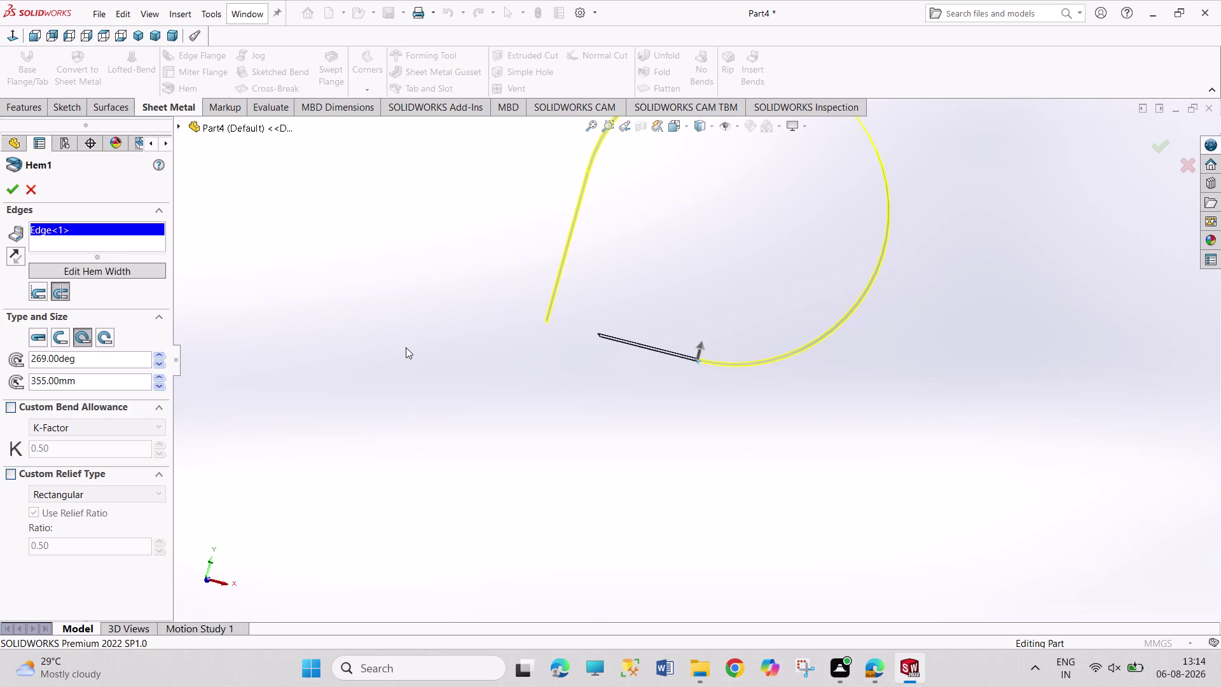
key(ctrl+z)
key(ctrl+z)
key(Escape)
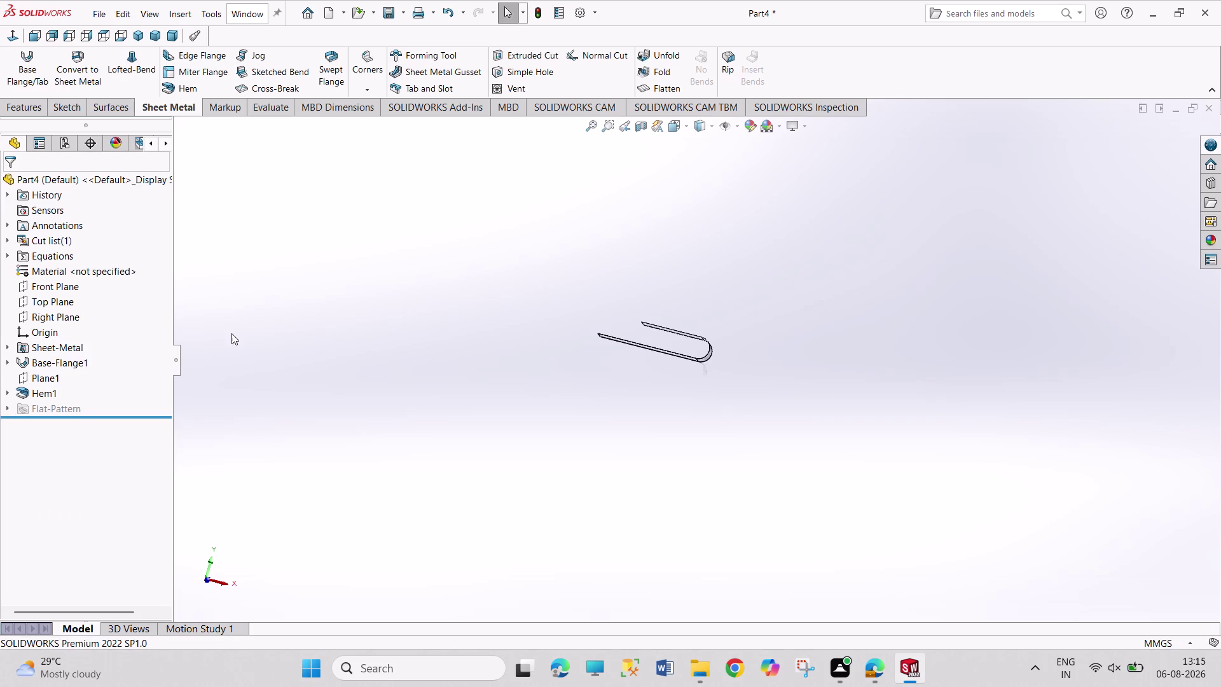
Zoom to fit the whole part and reopen Hem1 with Edit Feature.
right_click(45, 390)
click(58, 363)
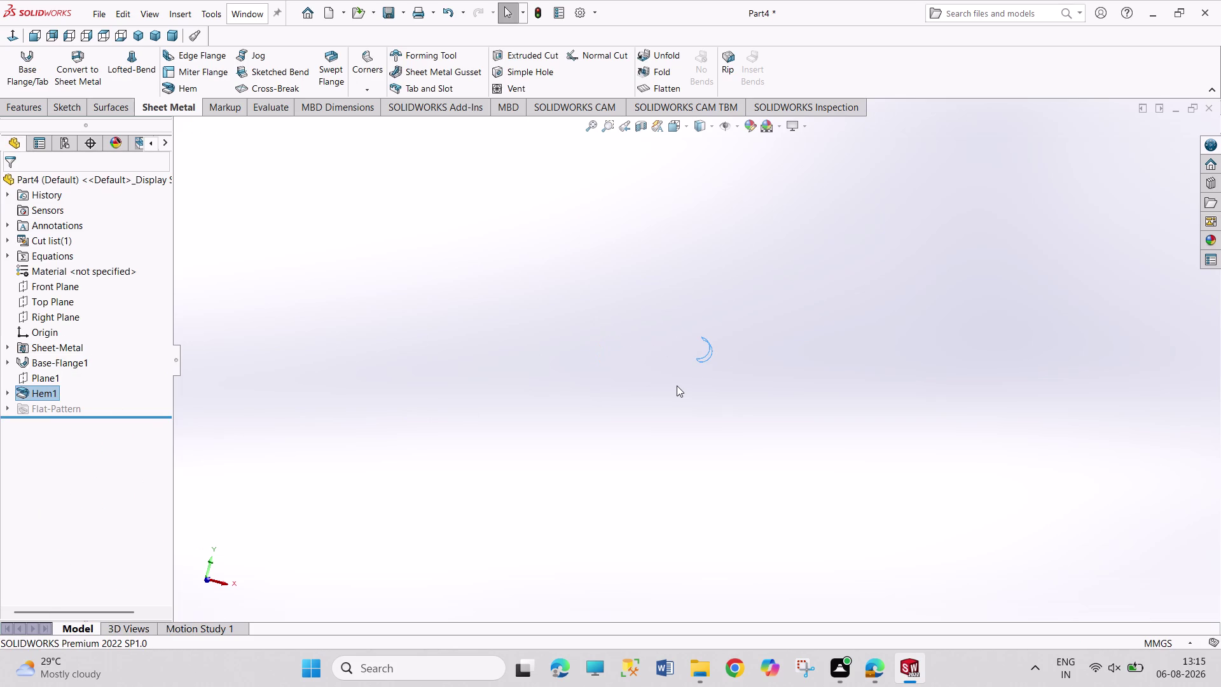
key(ctrl+z)
scroll(down, 3)
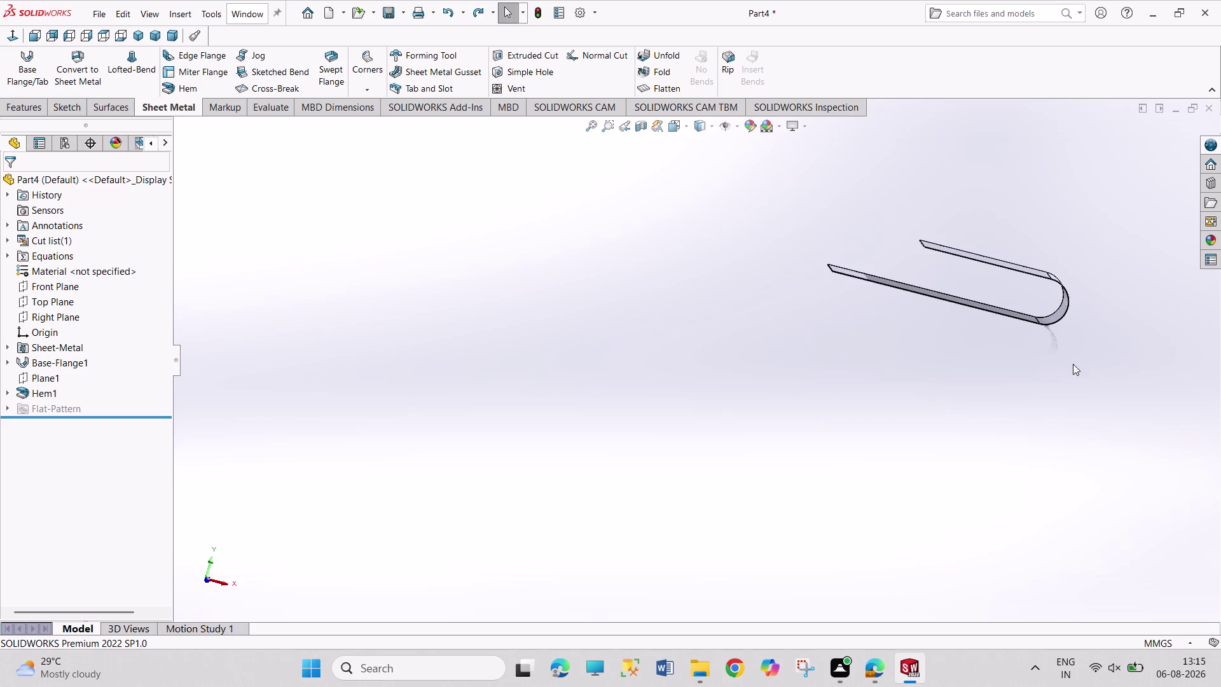
scroll(down, 3)
scroll(down, 3)
right_click(41, 390)
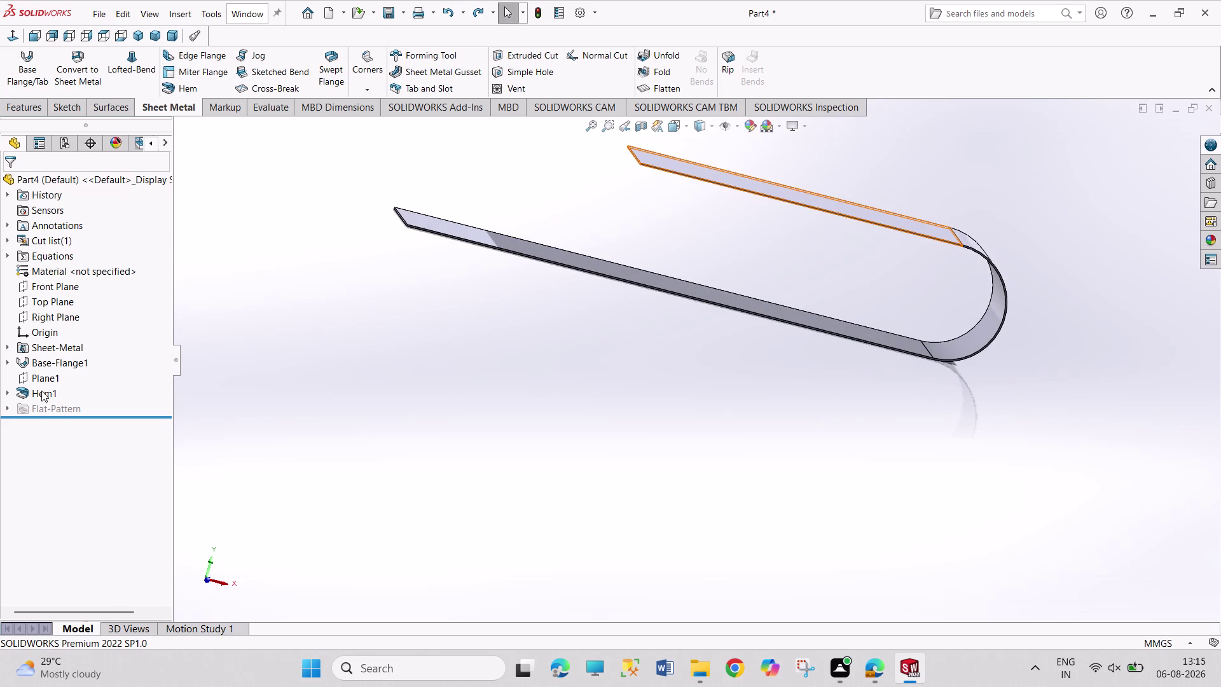
click(54, 354)
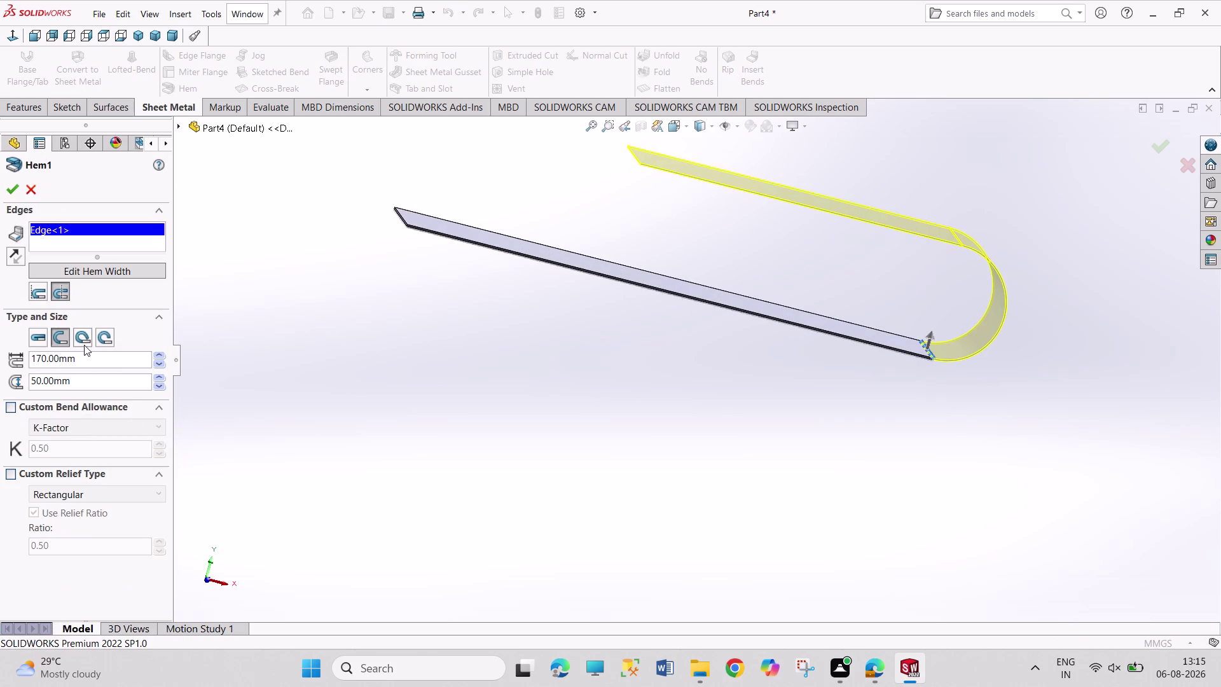
Switch Hem1 to Rolled and raise its roll angle to 359°.
click(100, 340)
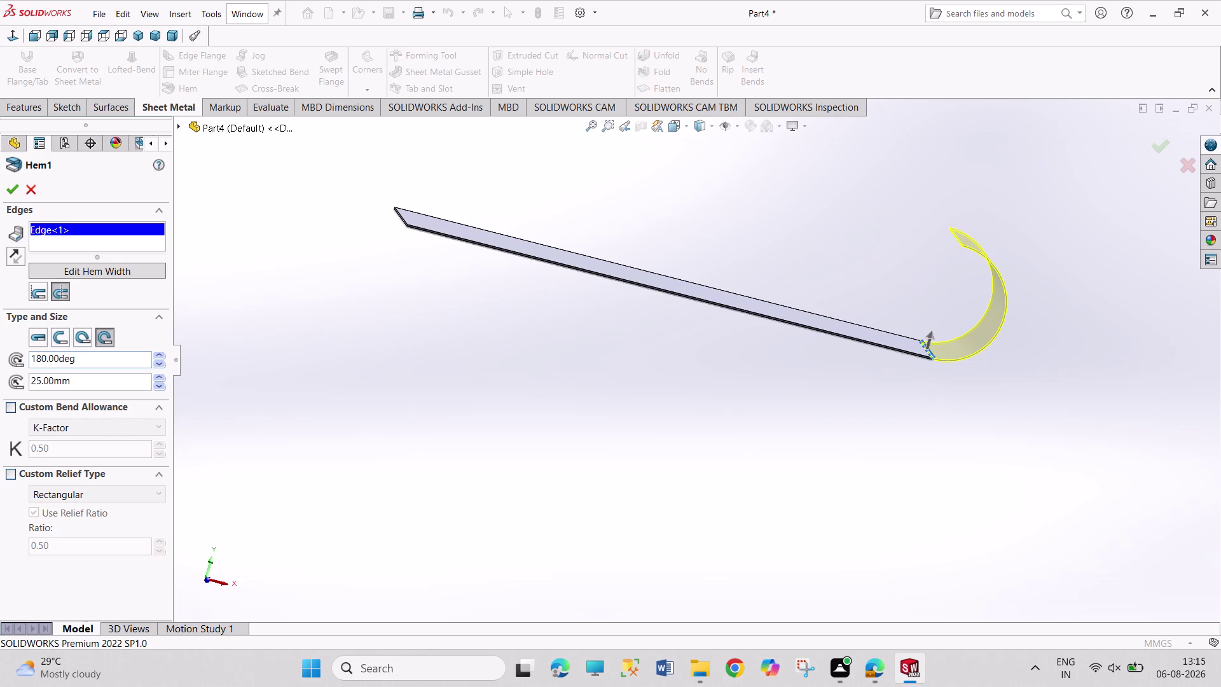
triple_click(157, 354)
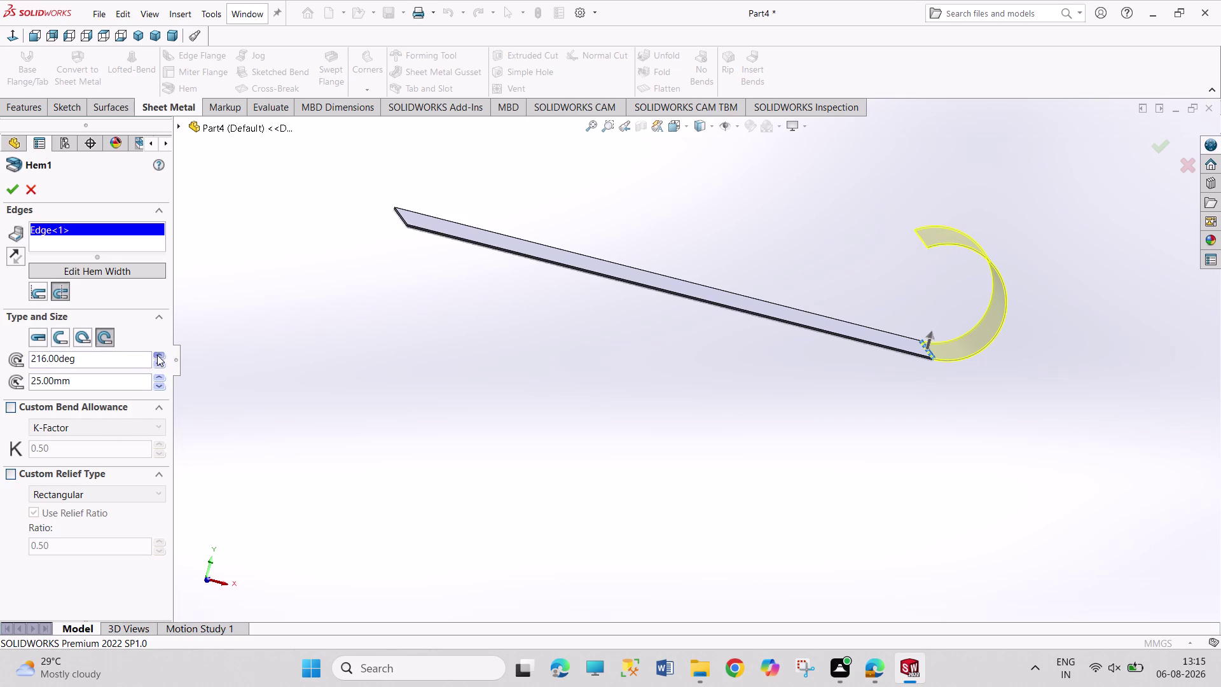
click(158, 374)
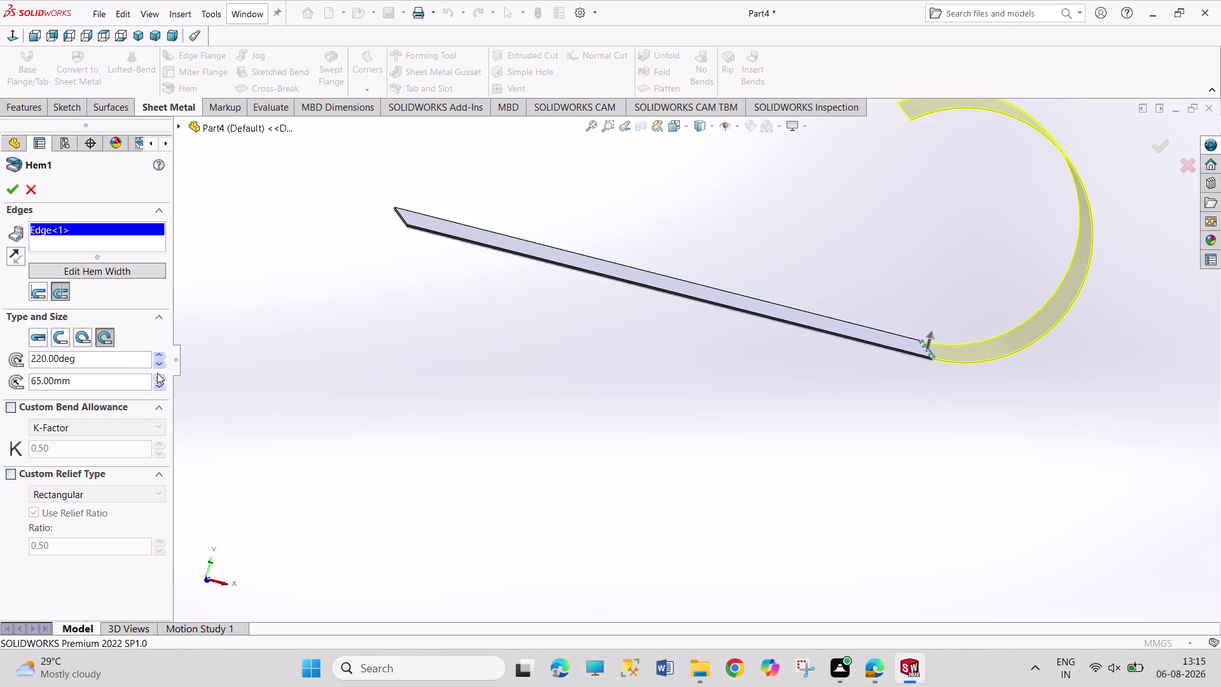
click(158, 352)
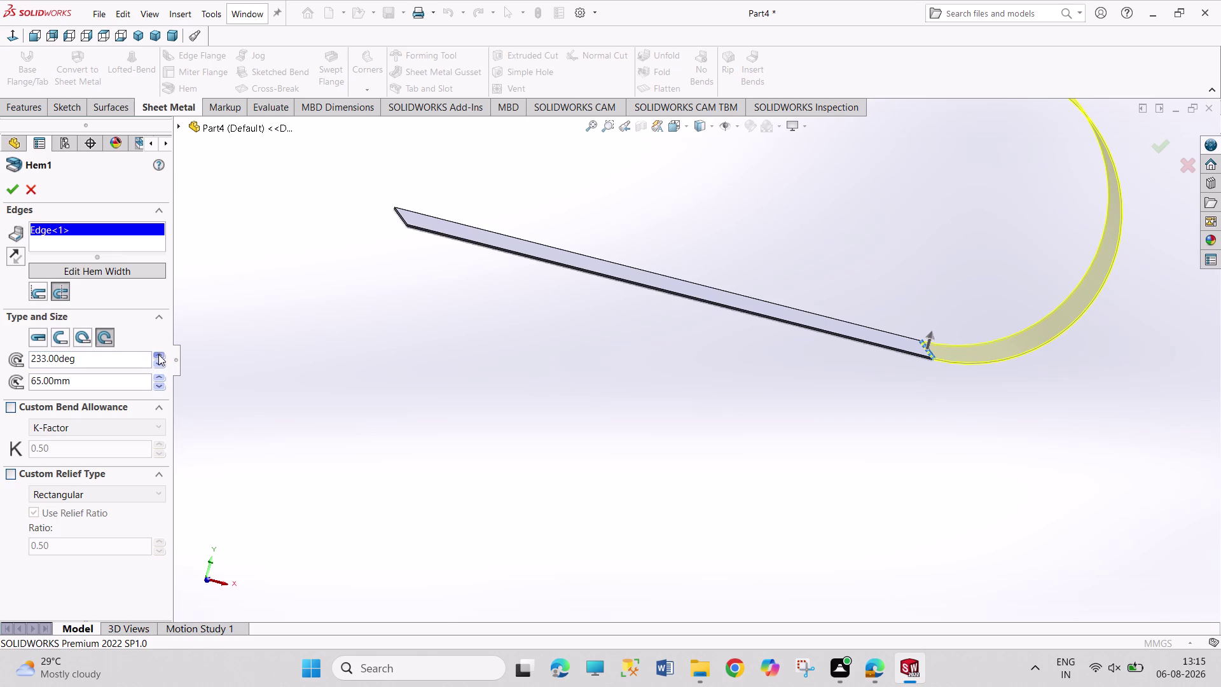
double_click(158, 355)
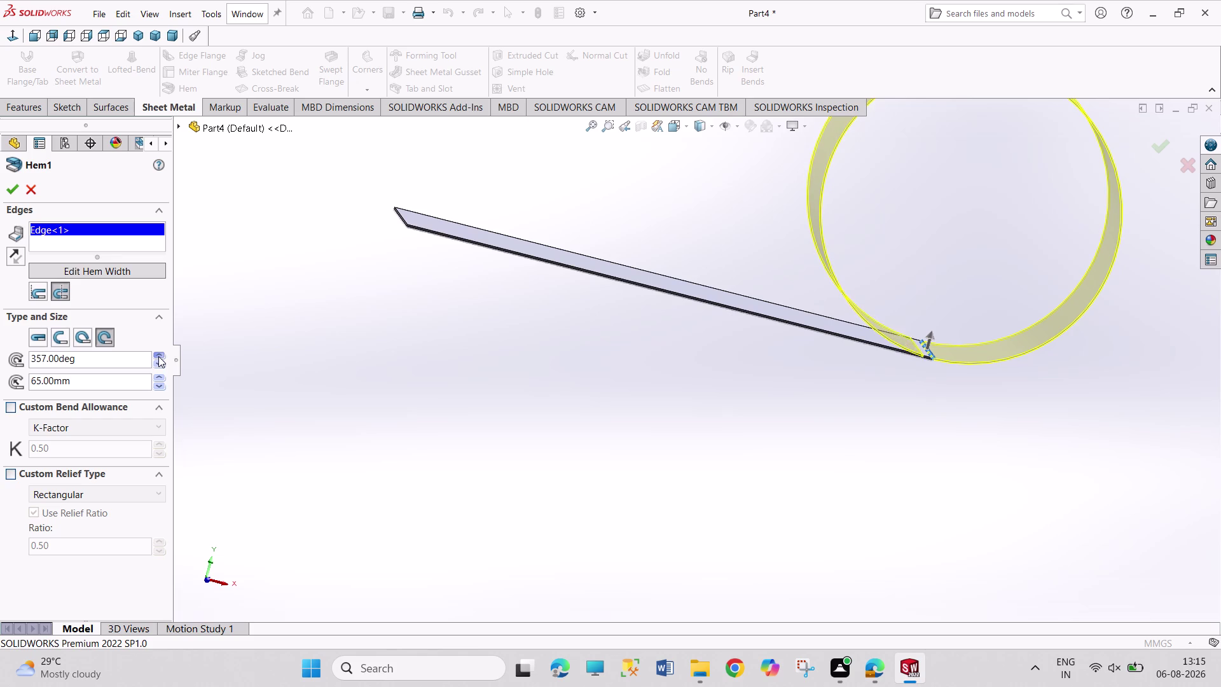
Increase the rolled hem length to 85 mm.
middle_drag(689, 491, 623, 482)
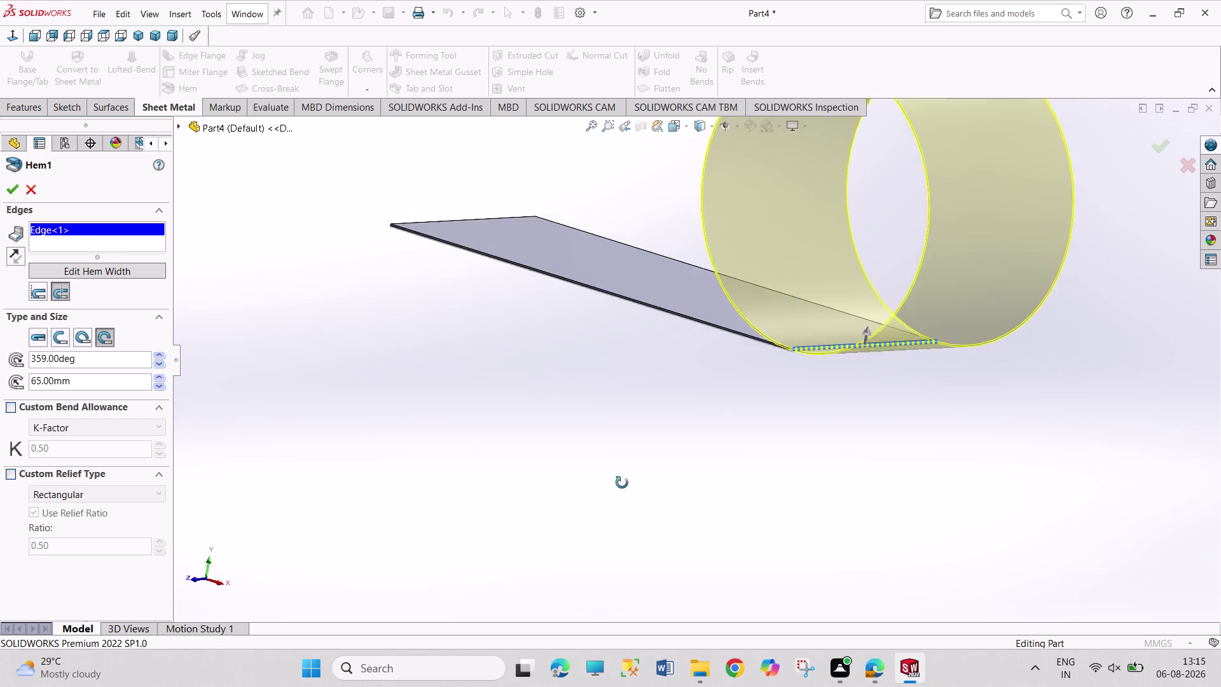
middle_drag(624, 482, 623, 475)
scroll(down, 3)
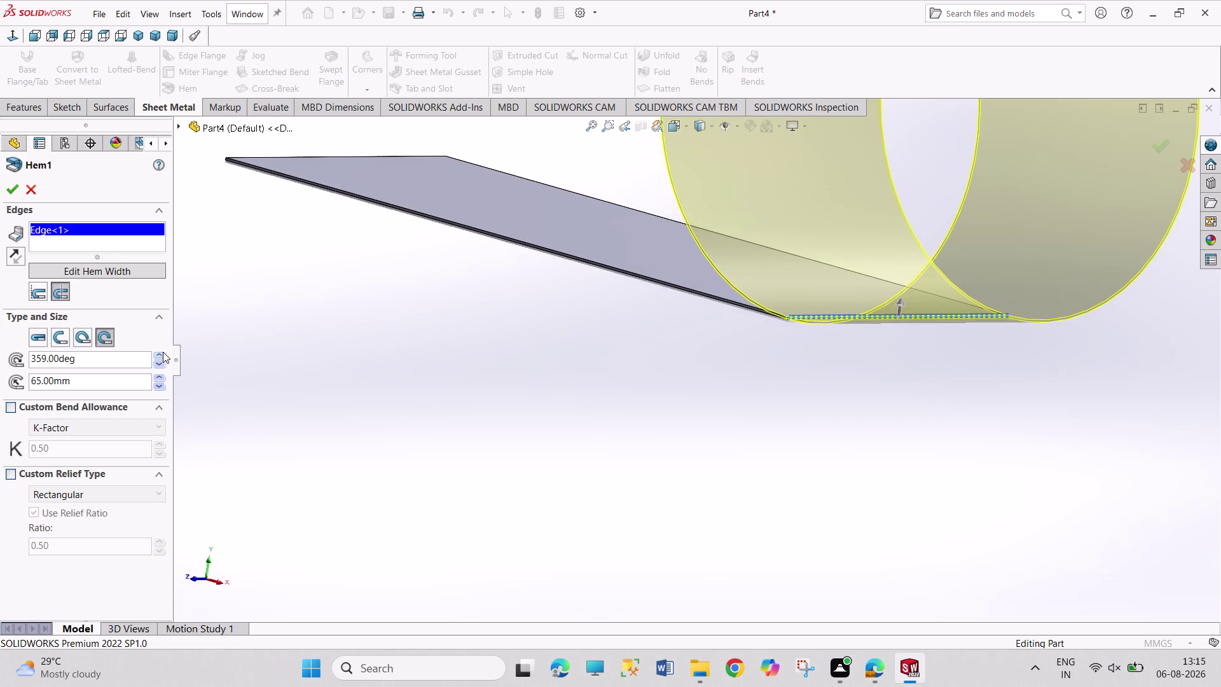
double_click(162, 353)
double_click(163, 378)
scroll(up, 3)
scroll(up, 3)
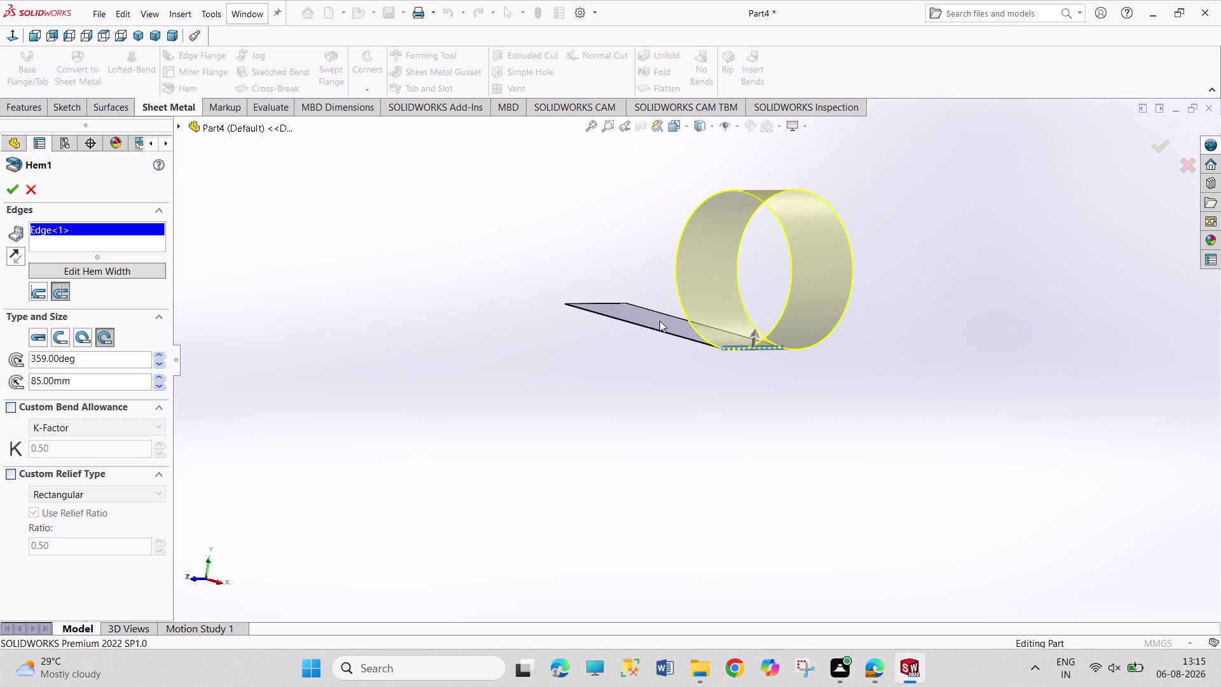
Try the Tear Drop type and shorten the hem length to 5 mm.
click(83, 340)
middle_drag(248, 445, 257, 447)
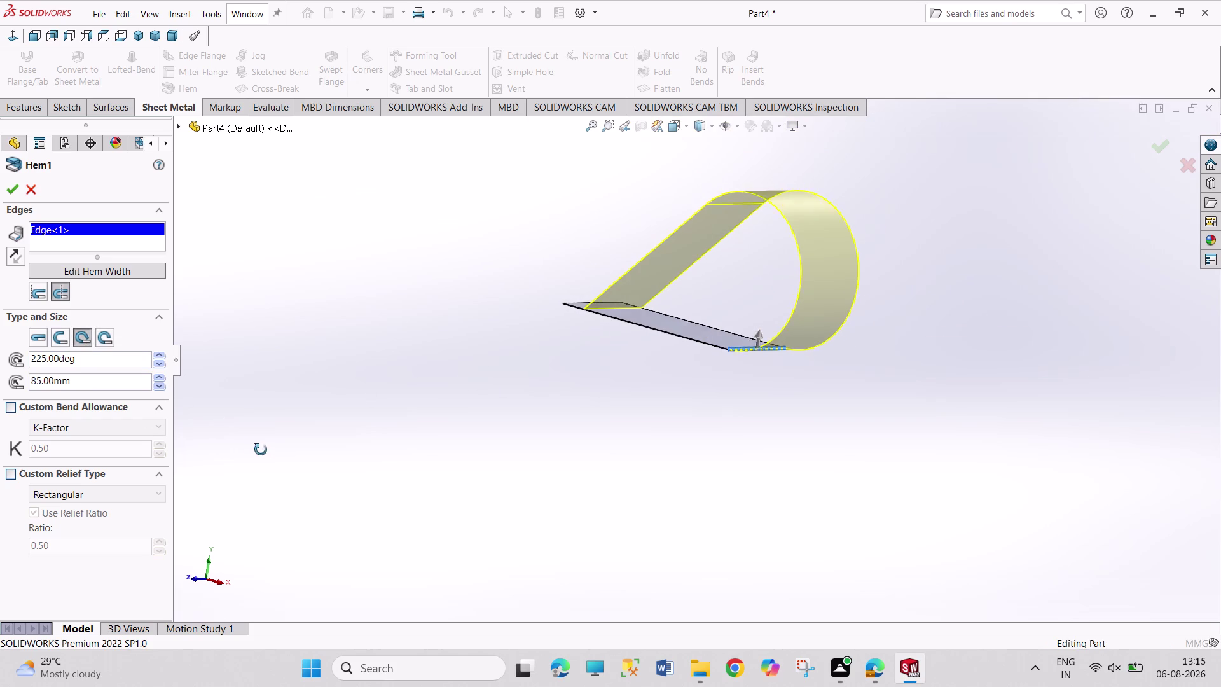
middle_drag(256, 448, 295, 463)
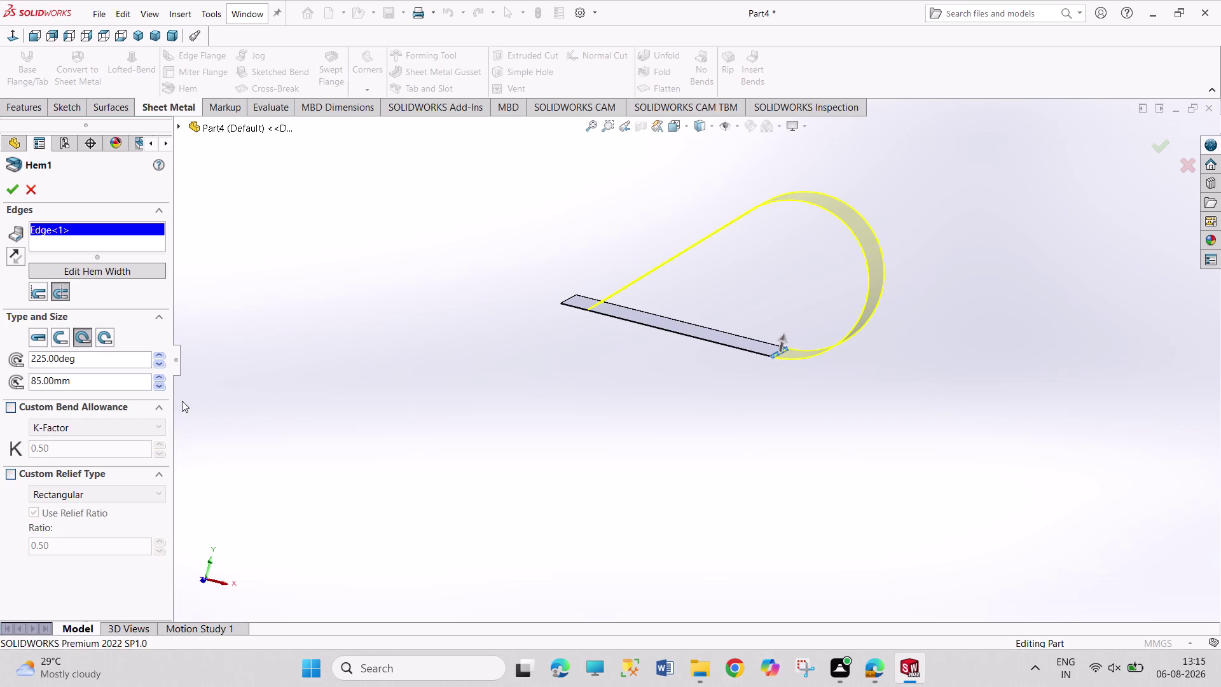
click(160, 364)
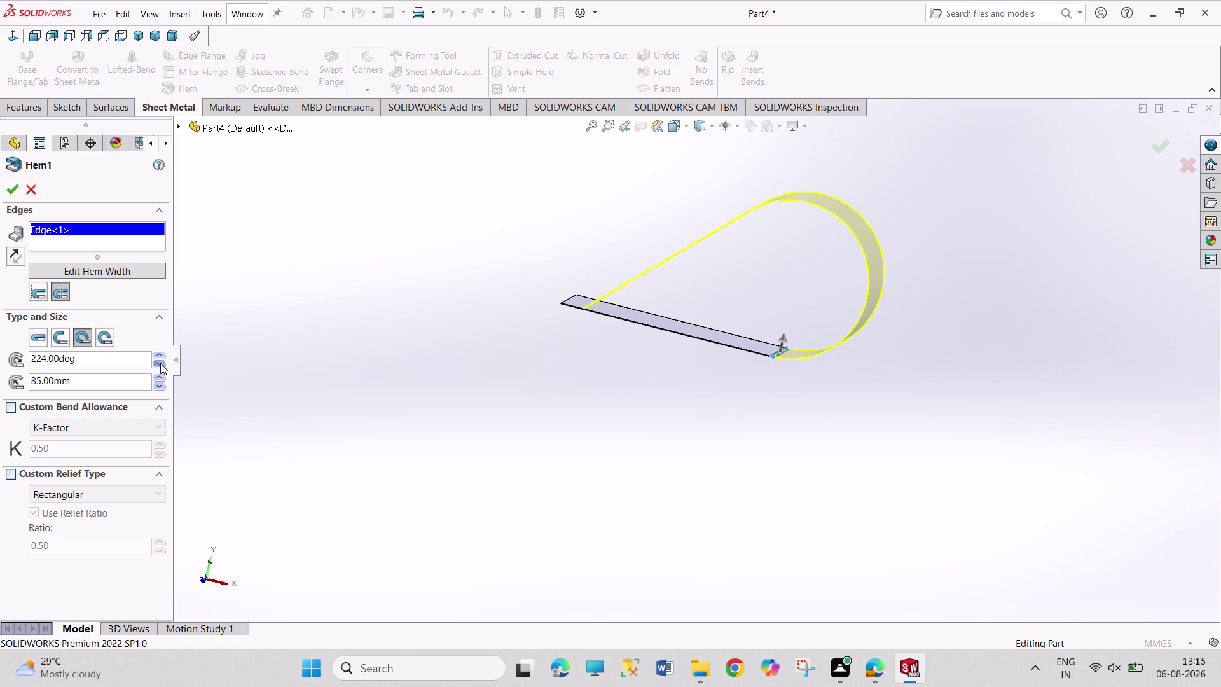
click(162, 376)
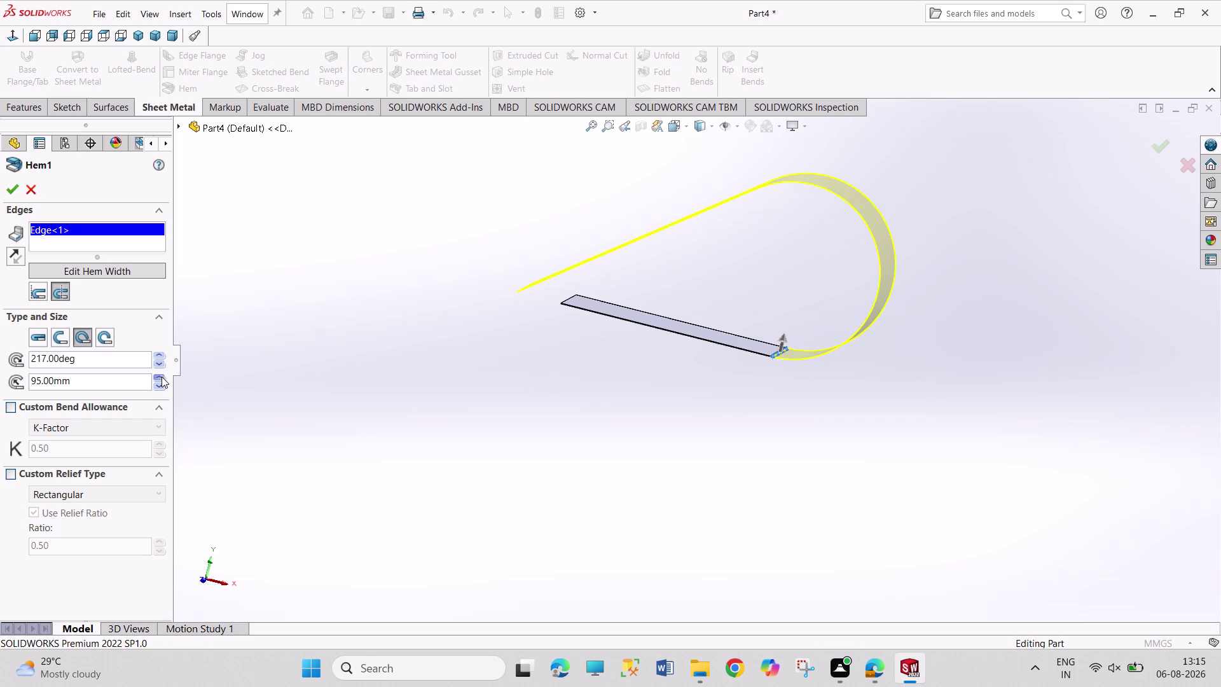
triple_click(159, 387)
click(159, 388)
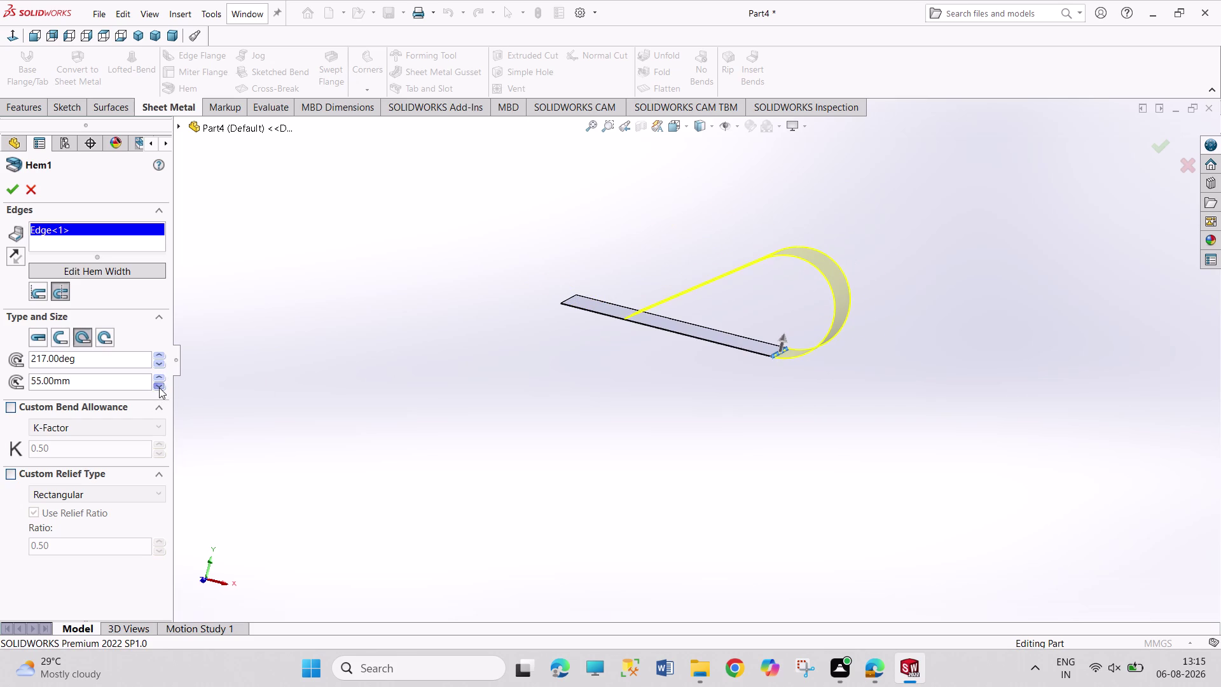
triple_click(159, 387)
triple_click(159, 387)
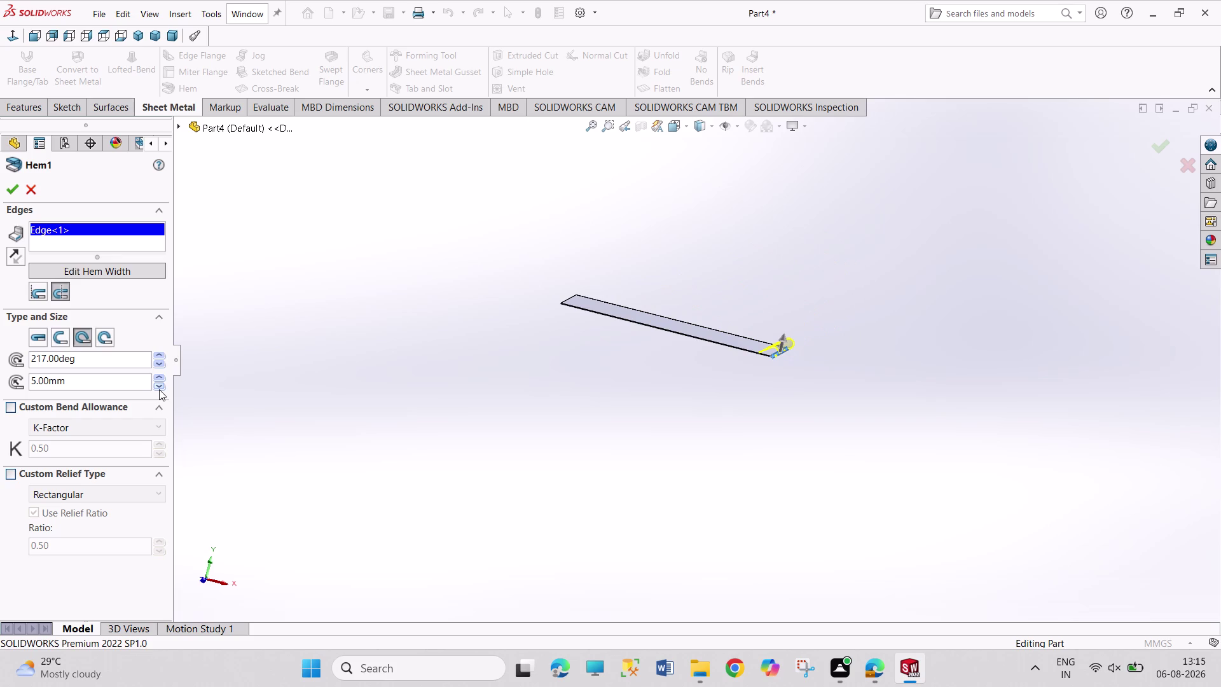
click(161, 354)
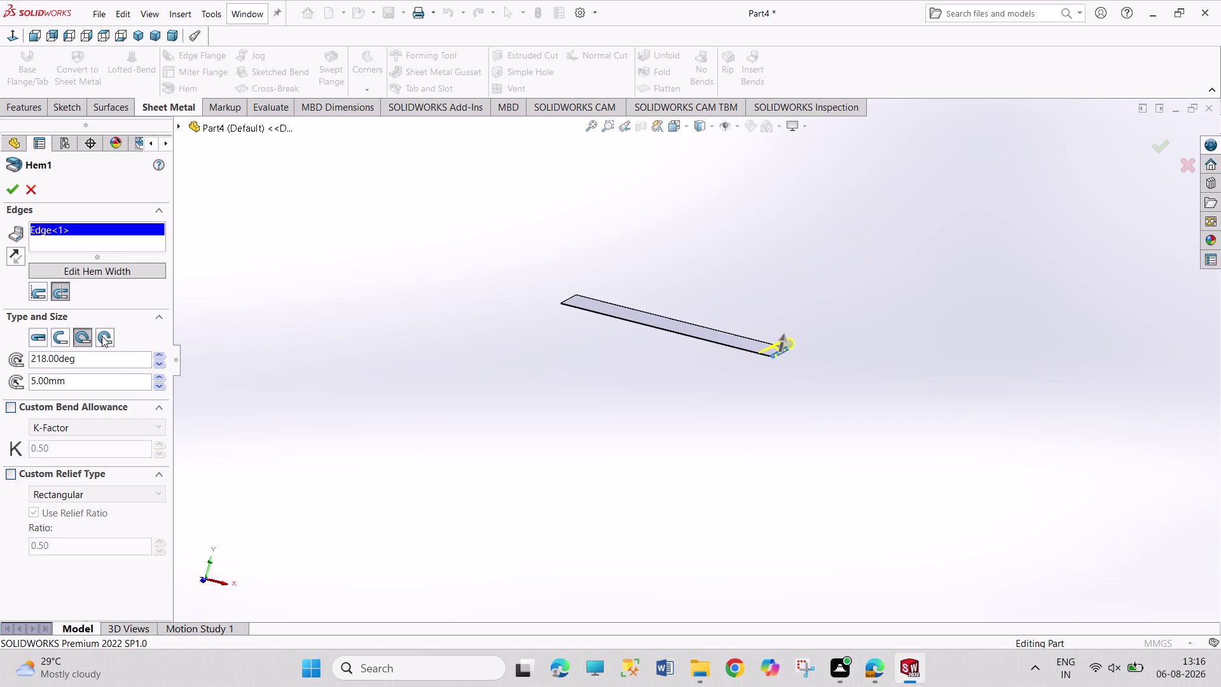
Return Hem1 to Rolled at about 222° and accept it.
click(102, 336)
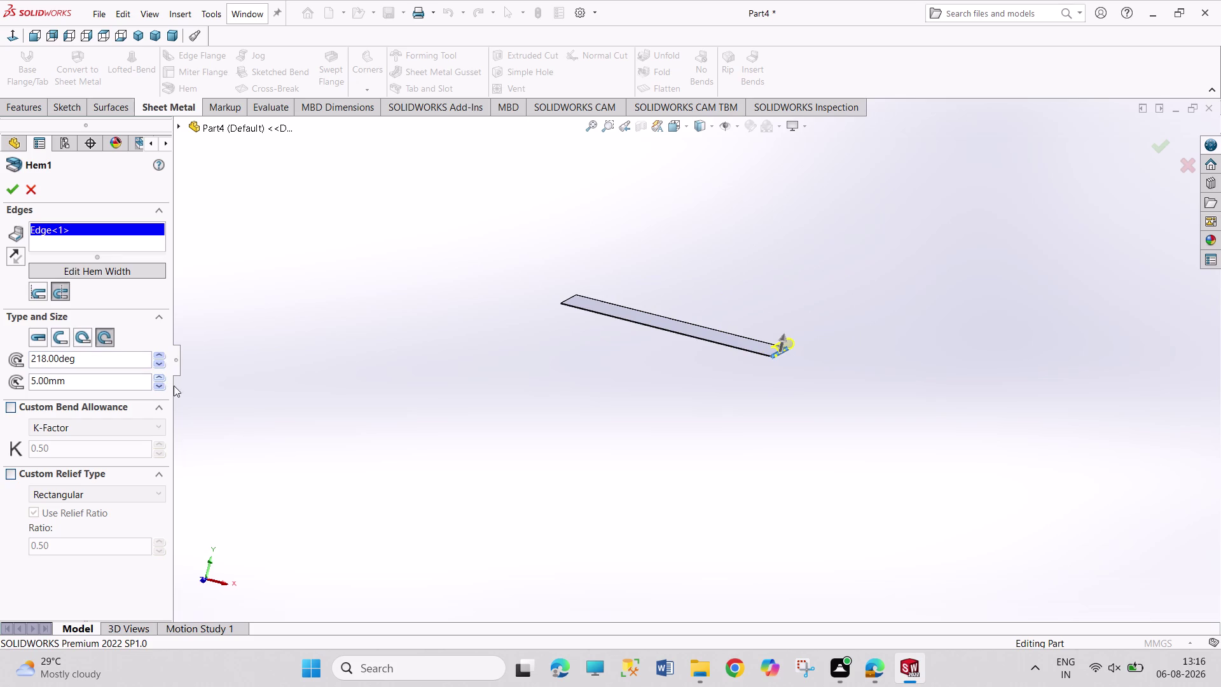
scroll(down, 3)
scroll(down, 3)
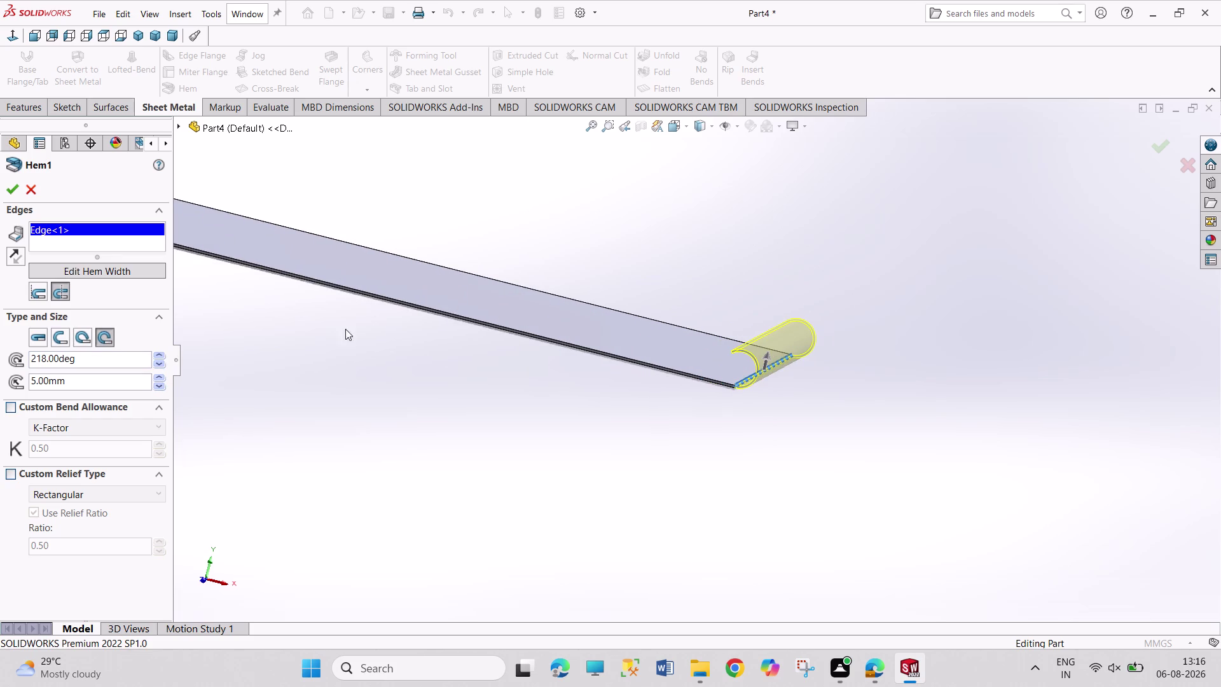
triple_click(161, 351)
click(161, 352)
click(13, 188)
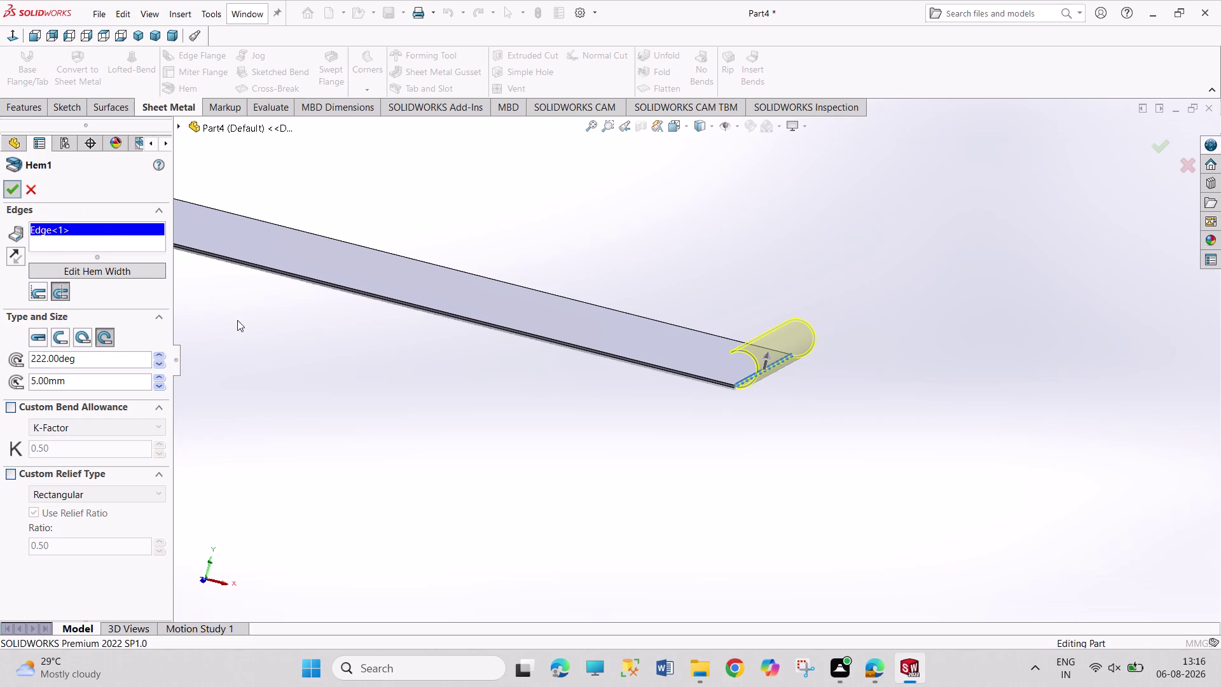
click(358, 377)
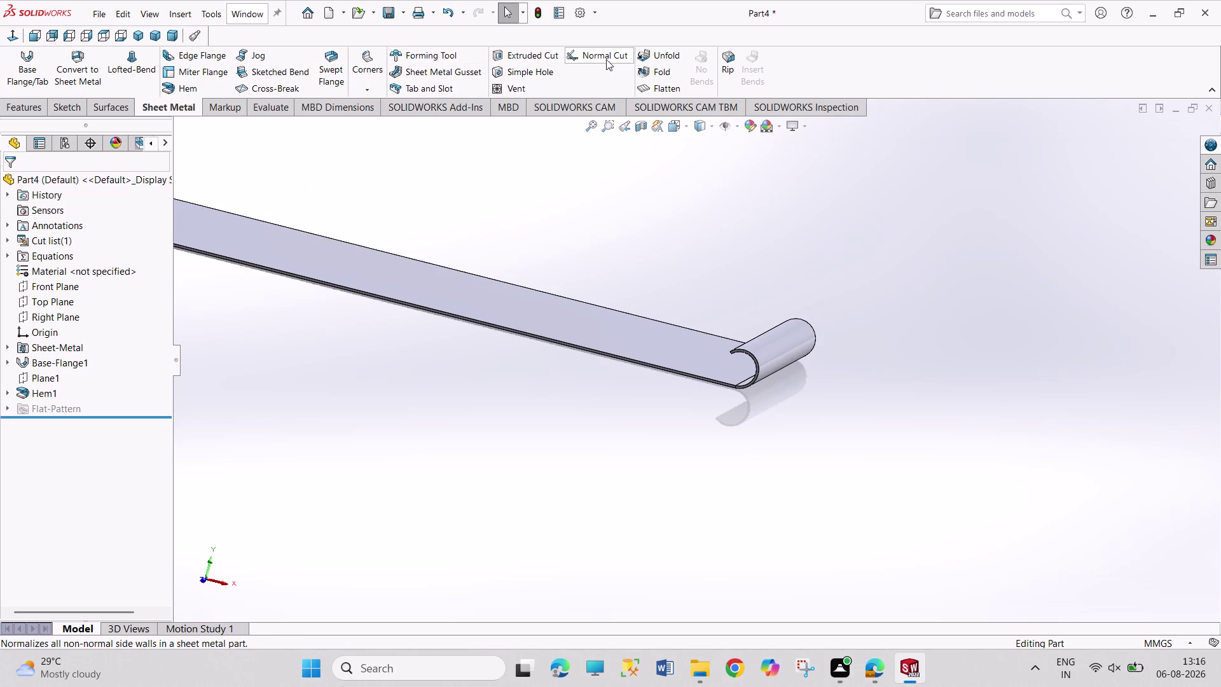
Unfold HemBend1 with the plate's top face fixed, collecting all bends.
click(668, 54)
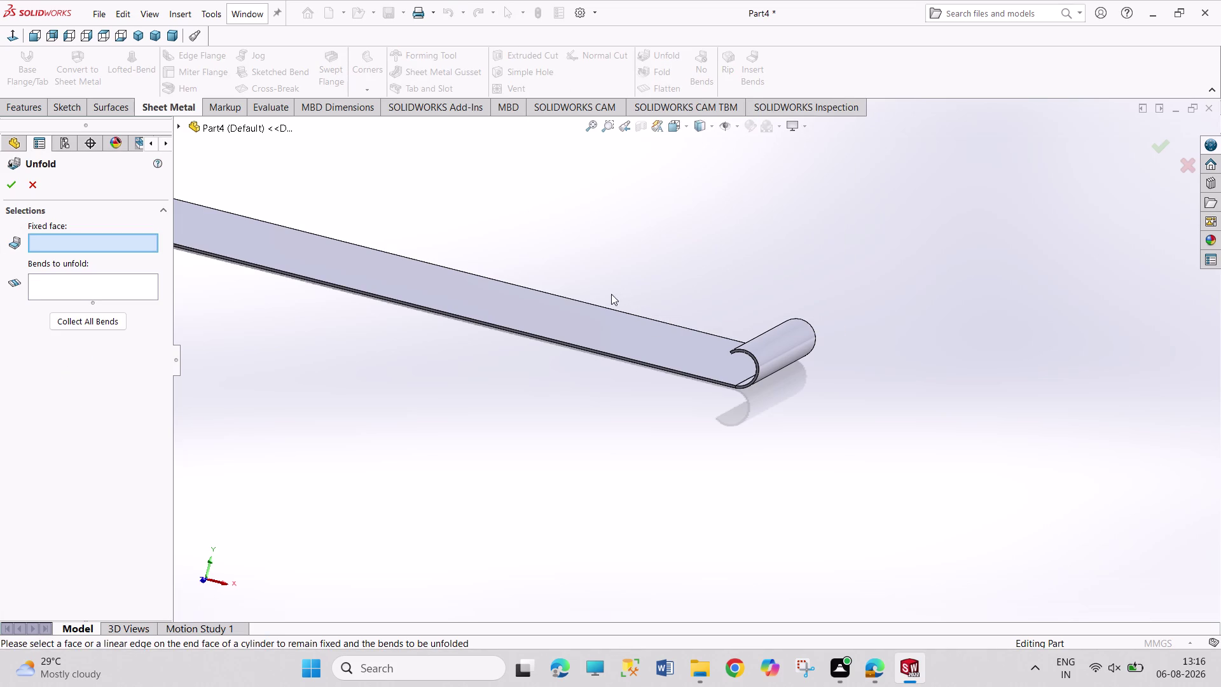
click(586, 314)
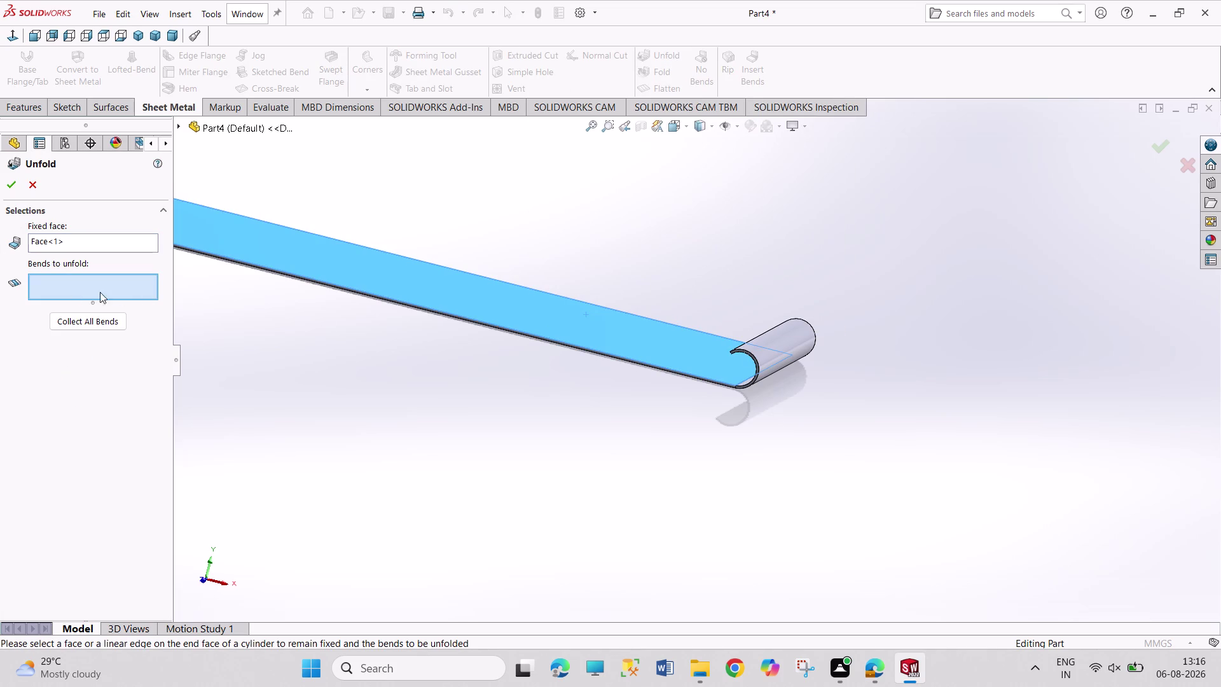
click(789, 354)
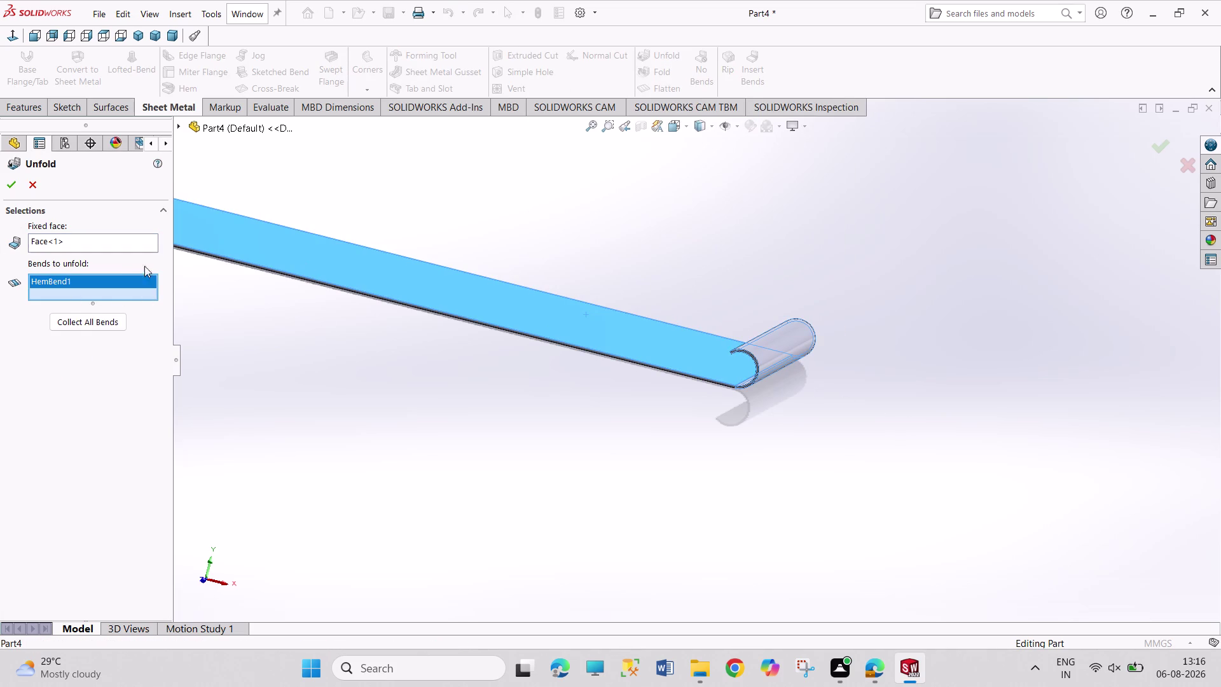
click(112, 327)
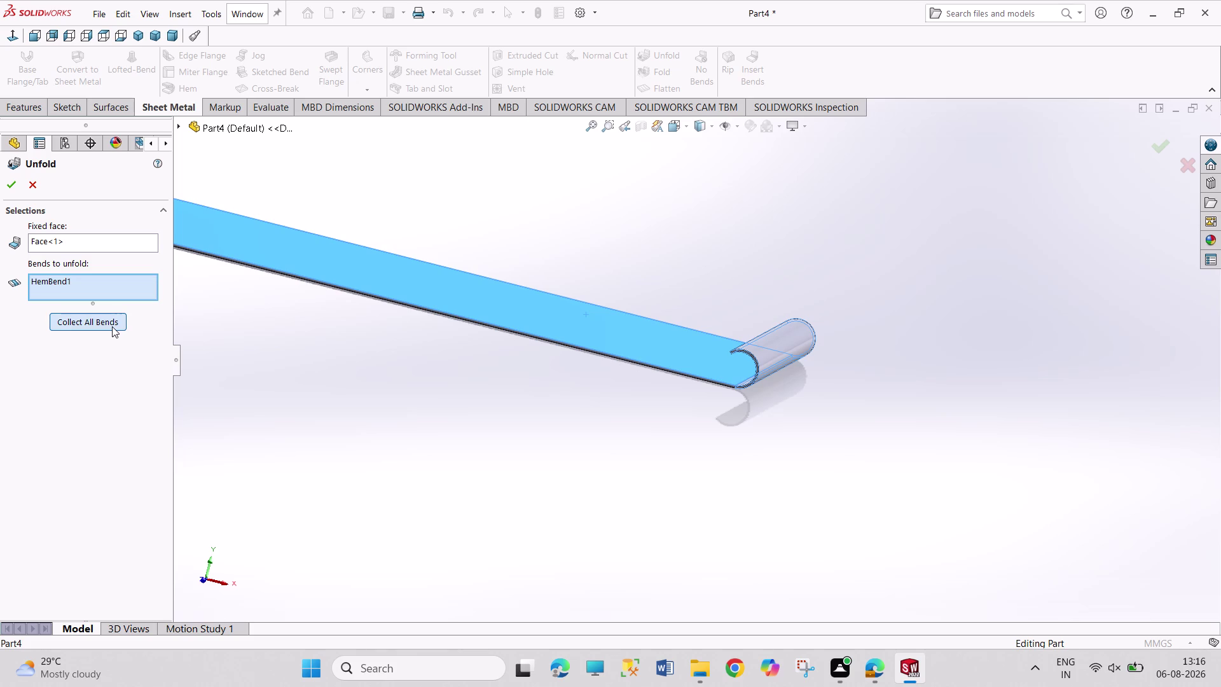
click(11, 185)
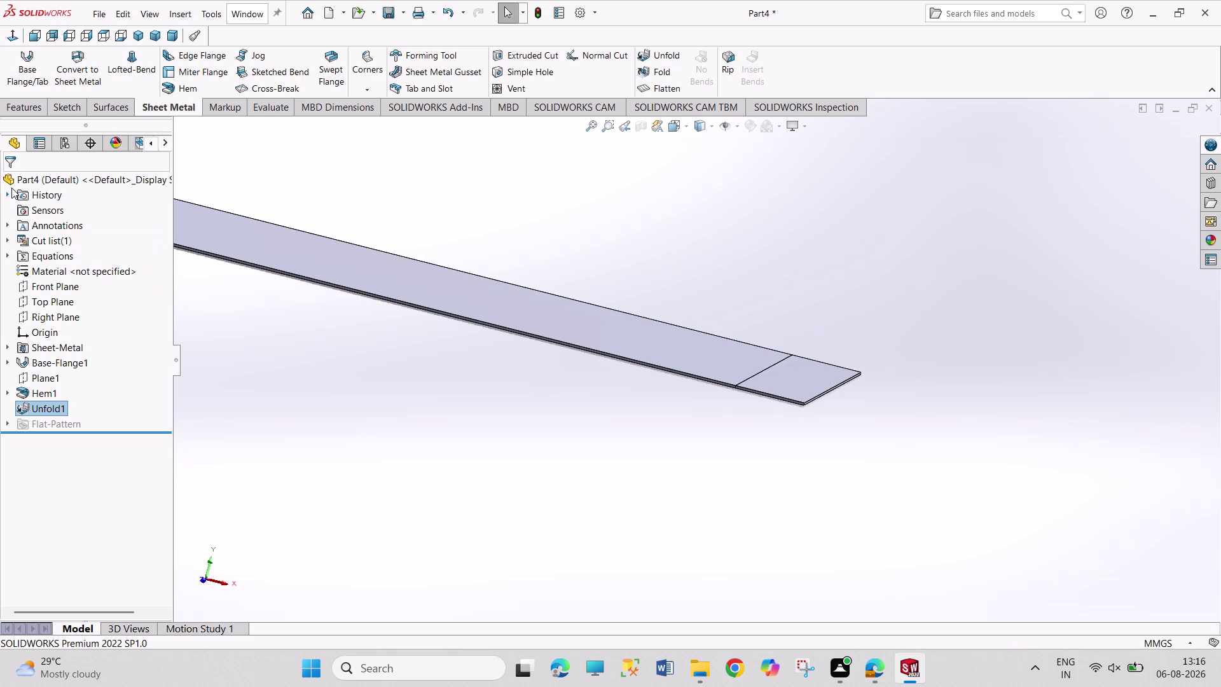
click(684, 468)
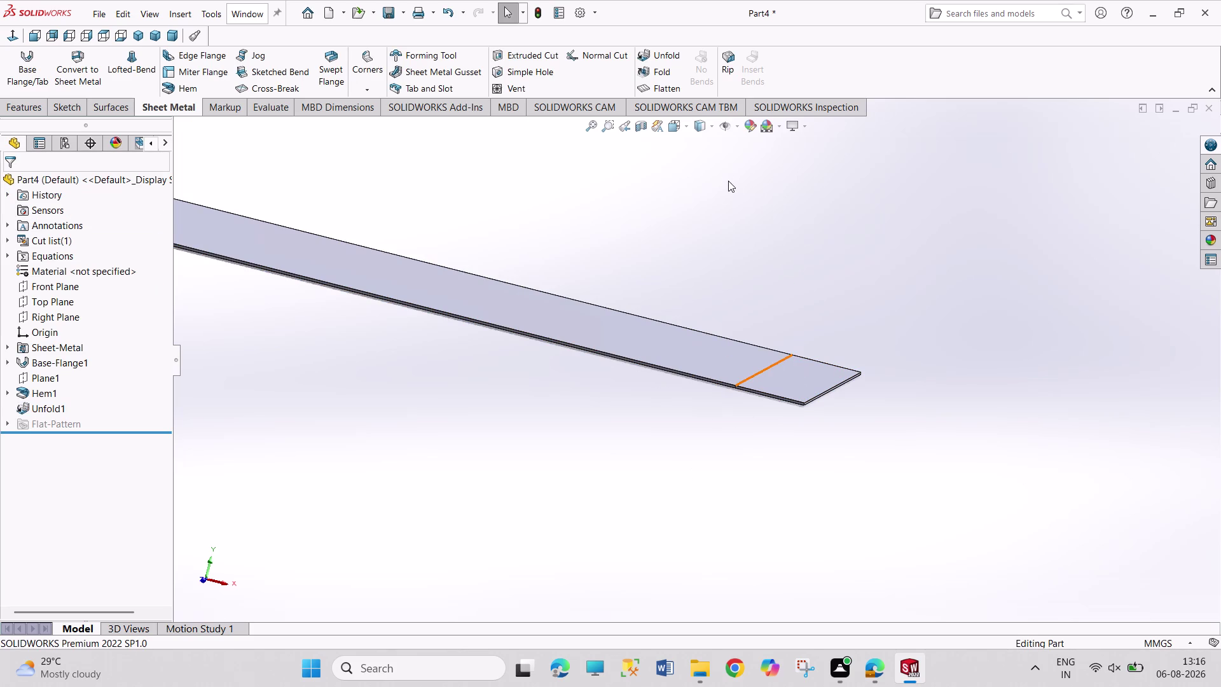
Refold the flattened hem as Fold1, keeping the top face fixed and collecting all bends.
click(650, 77)
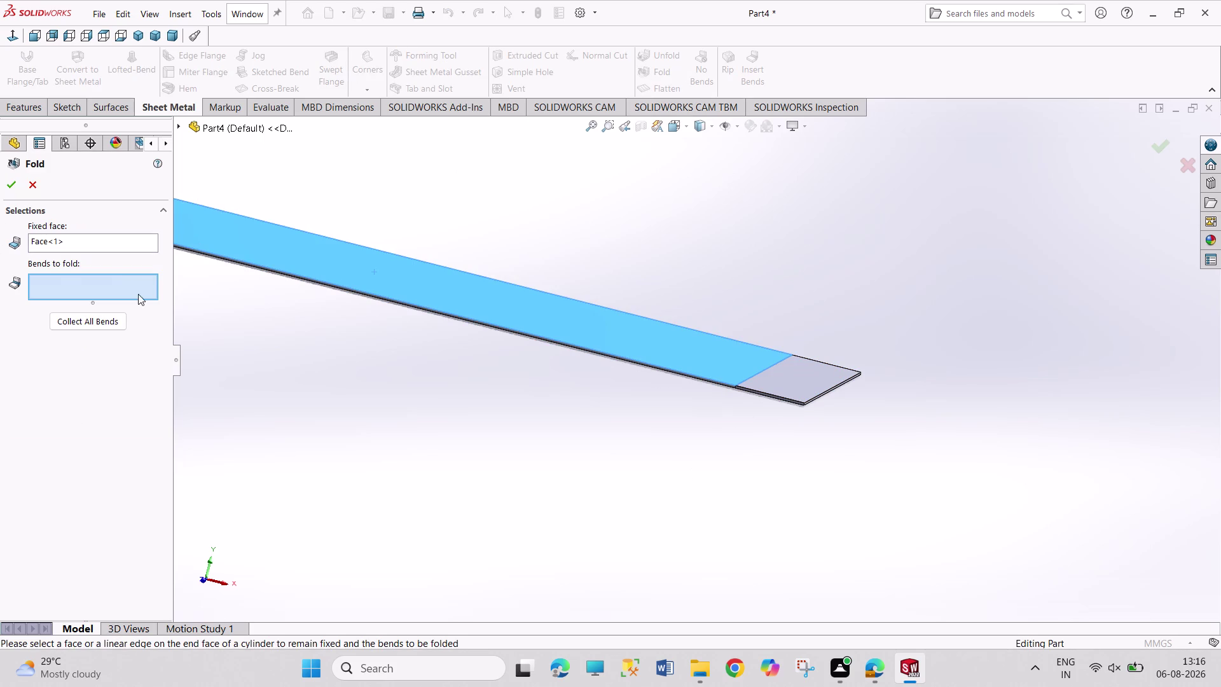
click(102, 319)
click(8, 181)
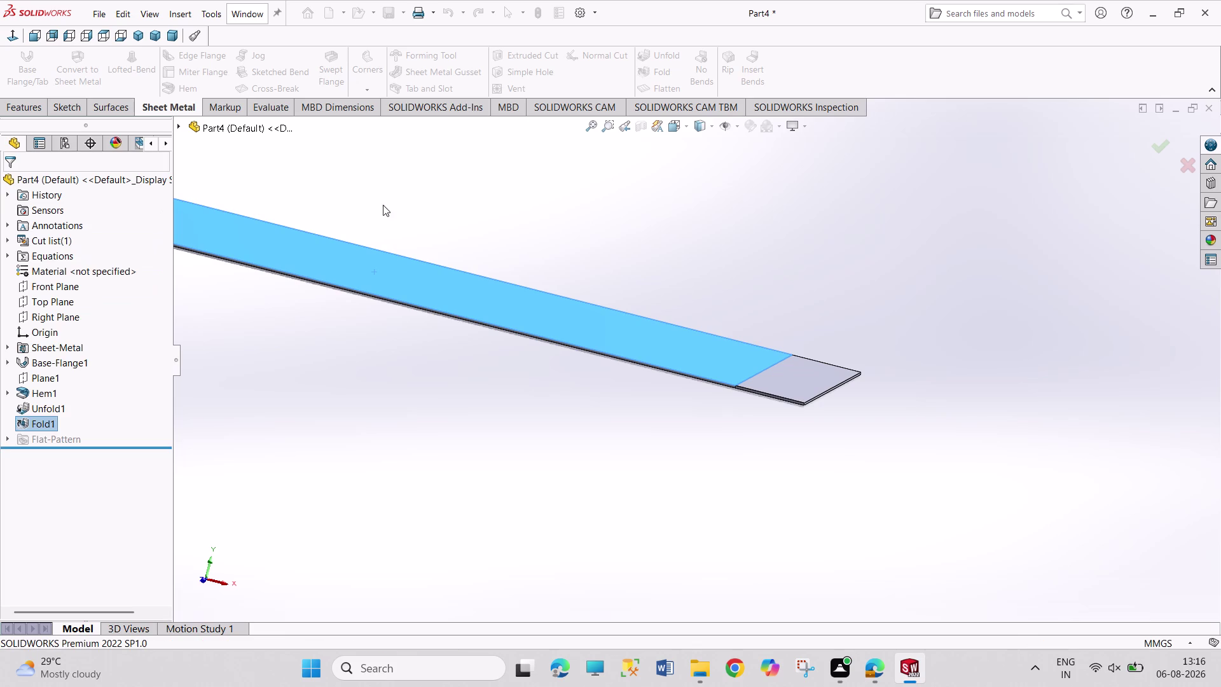
click(522, 210)
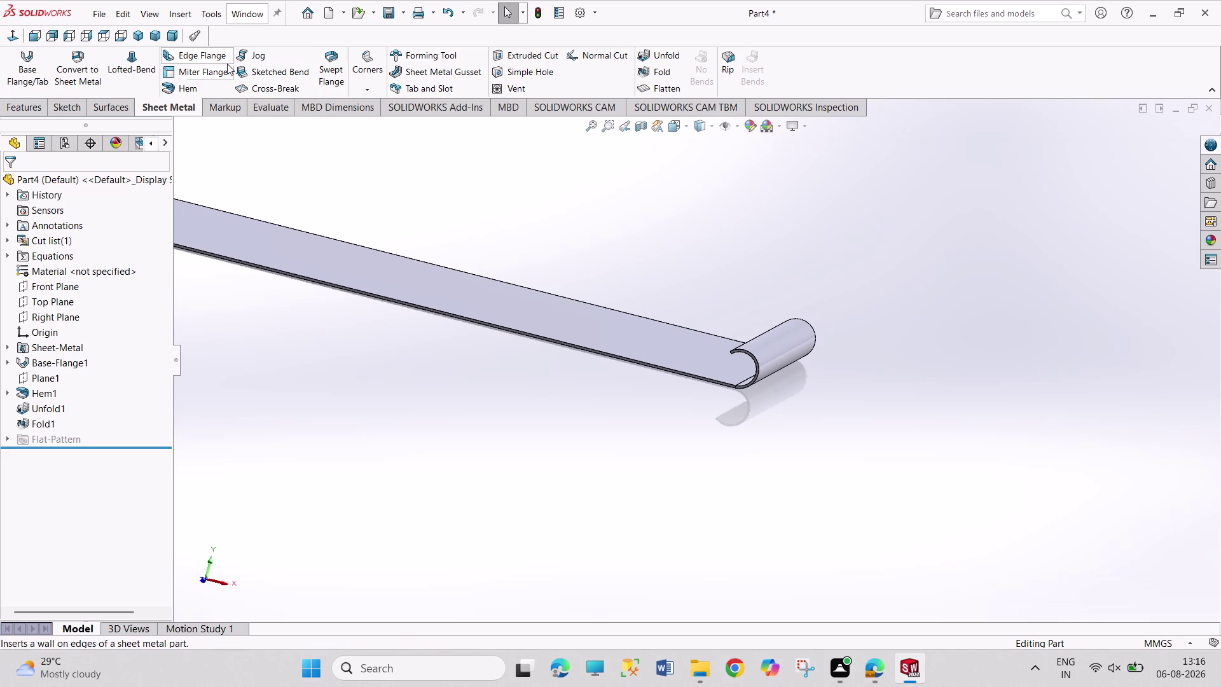
Start a Jog with a vertical bend line drawn edge to edge on the plate's top face.
click(285, 58)
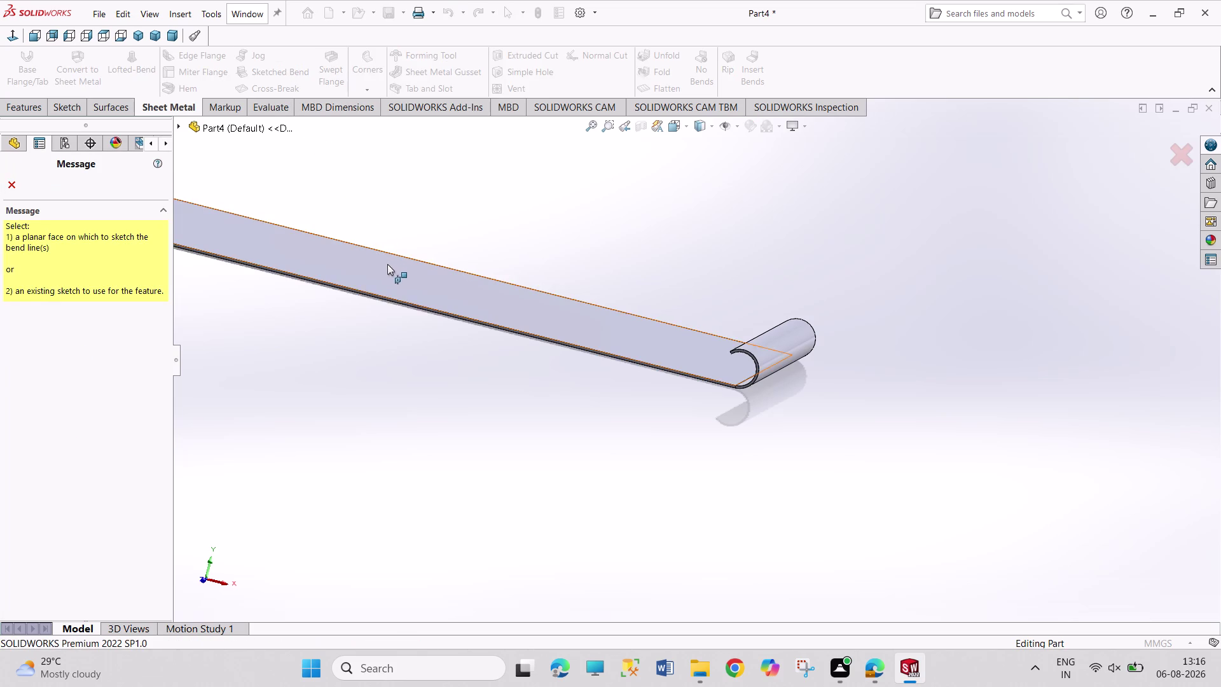
click(387, 265)
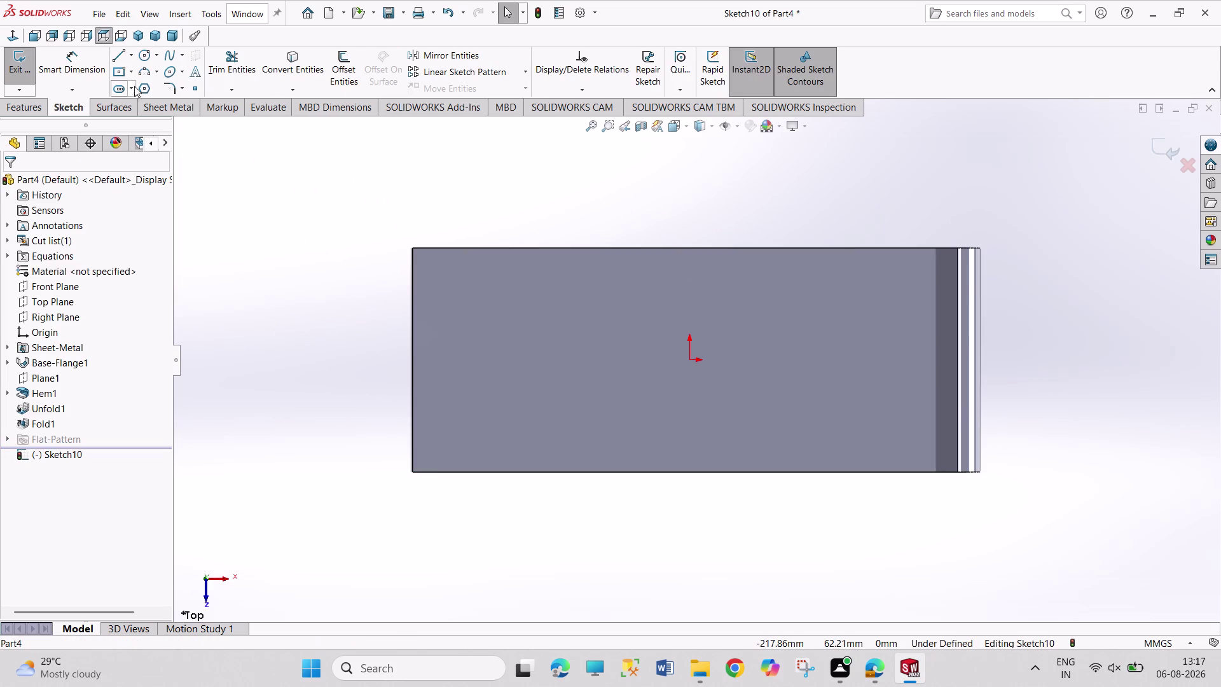
click(121, 52)
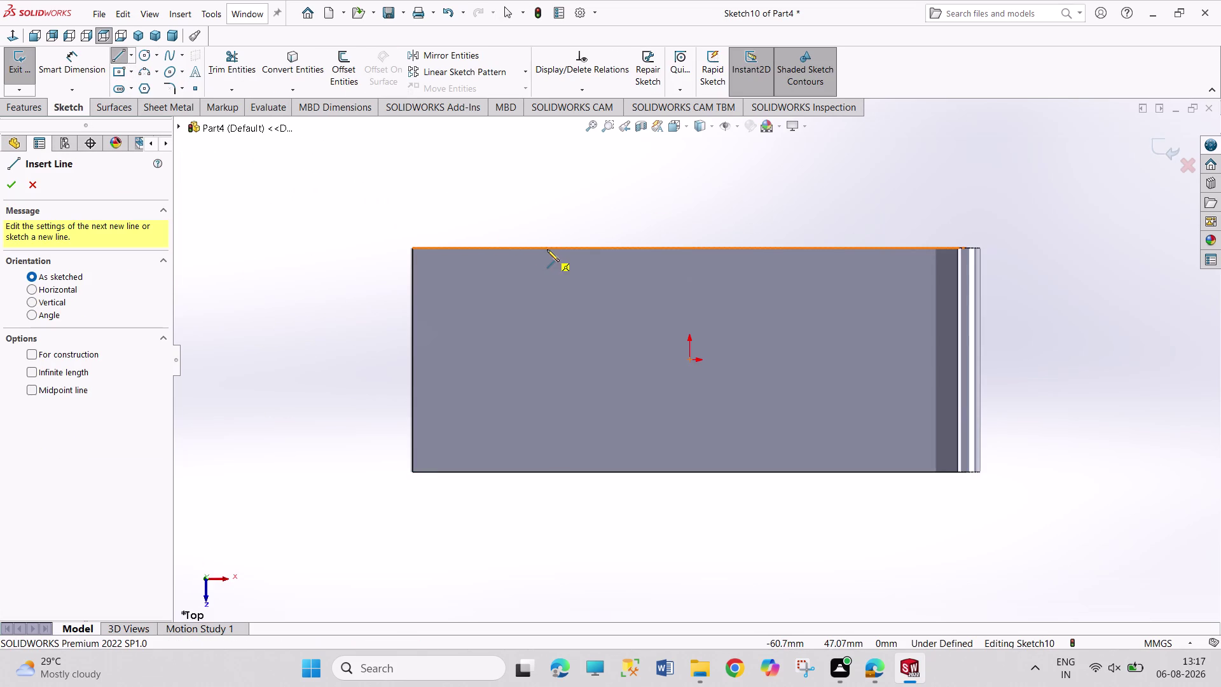
click(547, 249)
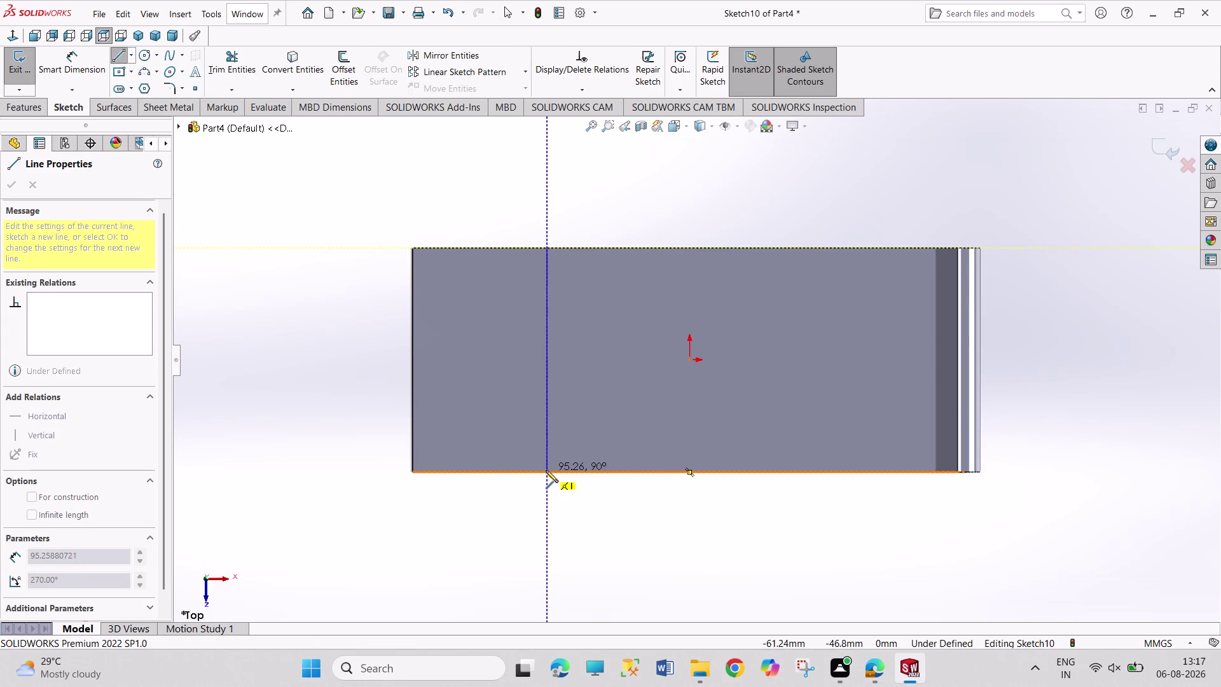
click(545, 470)
right_click(574, 499)
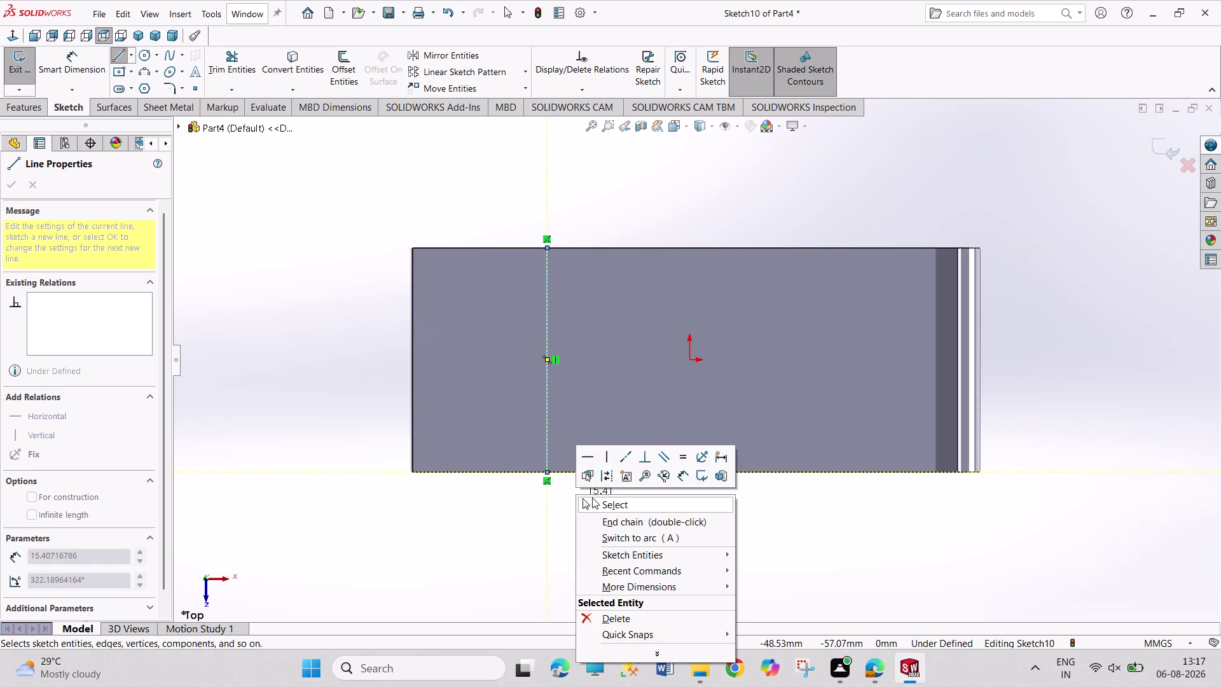
click(592, 497)
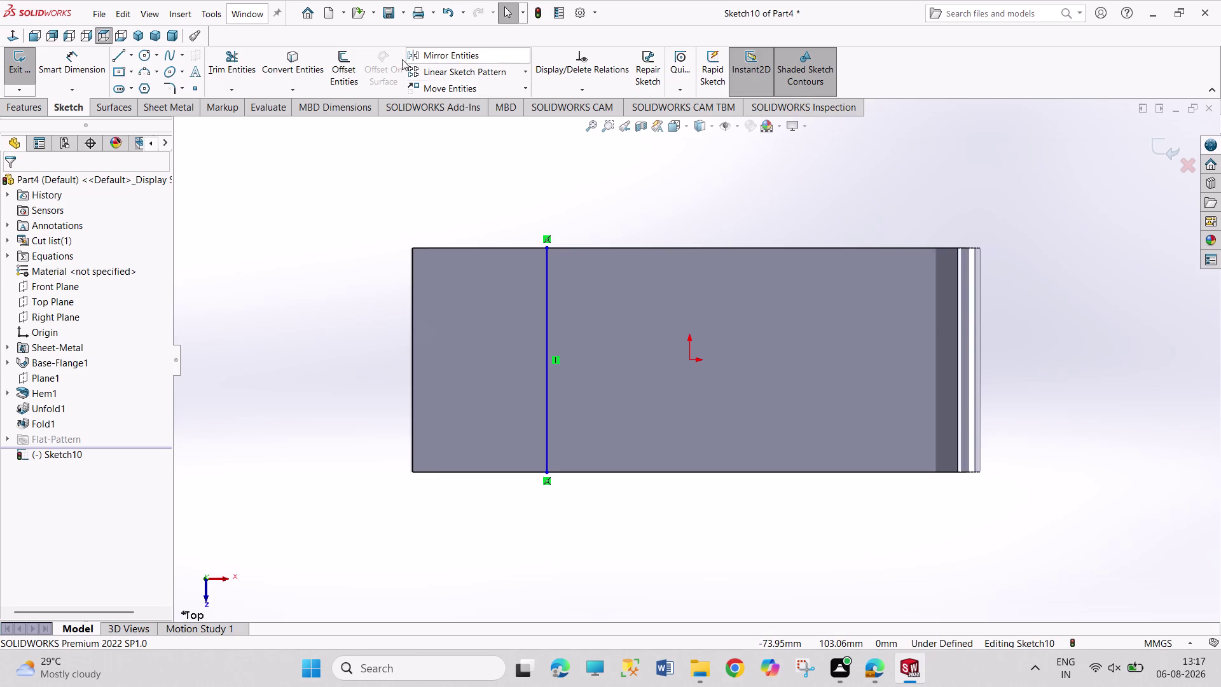
click(16, 70)
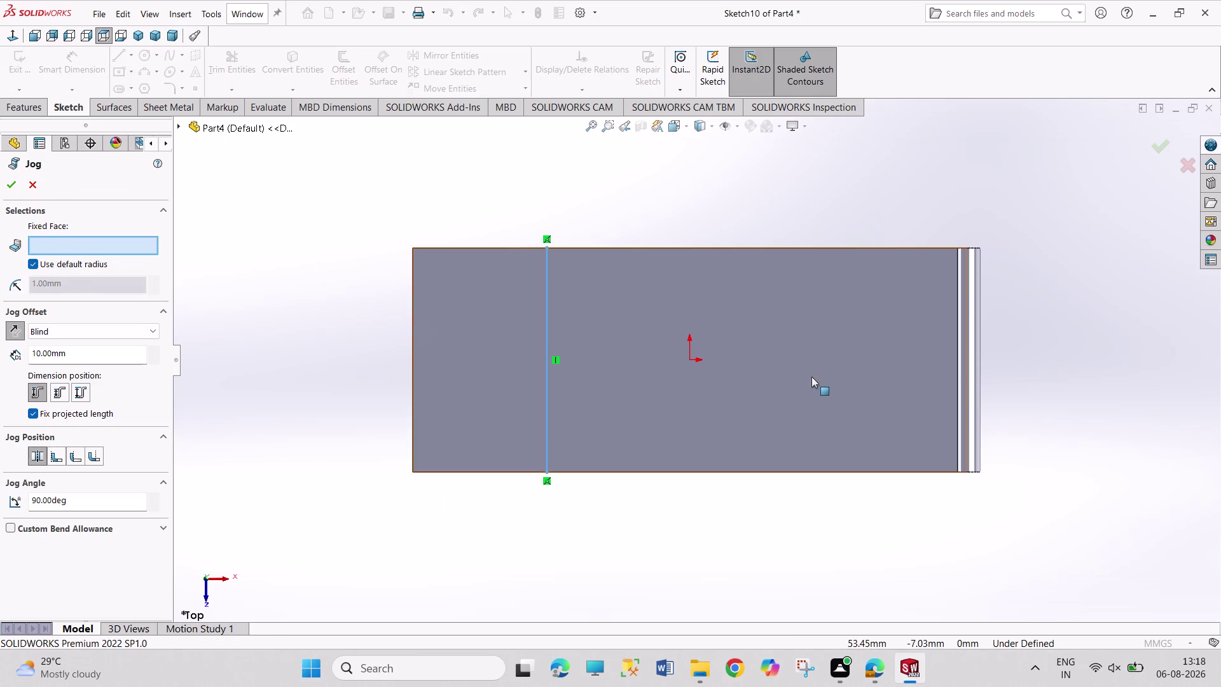
Keep the larger right portion fixed and set the jog offset to 100 mm.
click(778, 372)
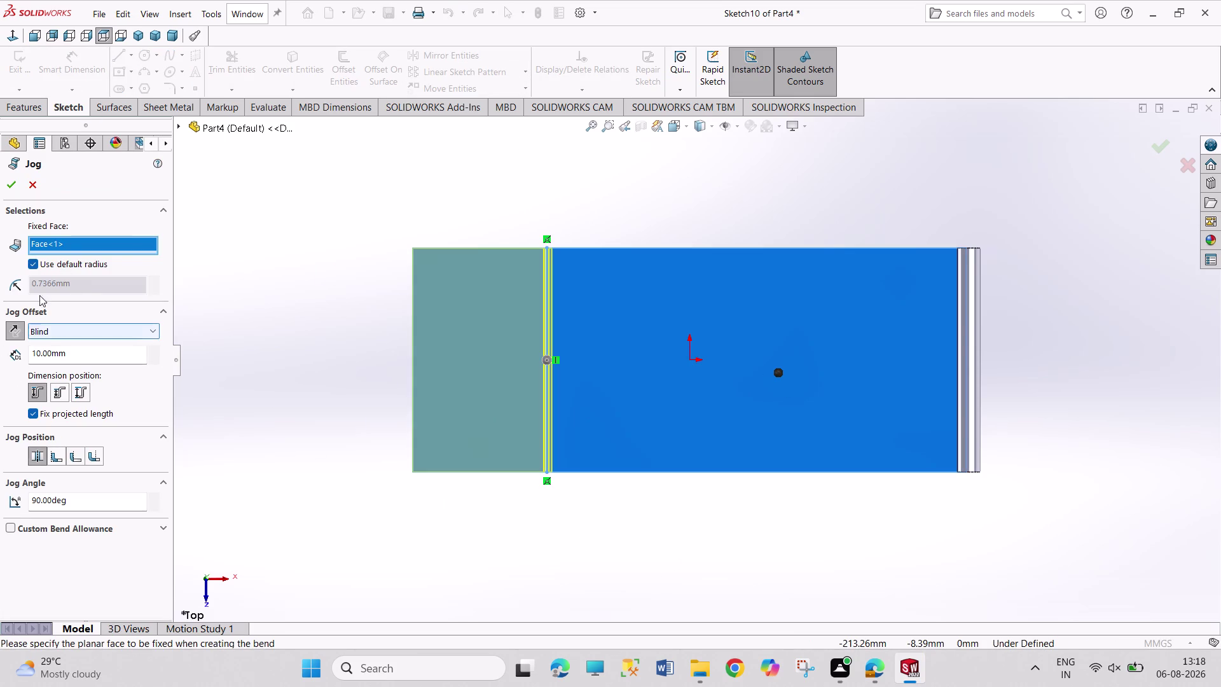
click(141, 36)
scroll(down, 3)
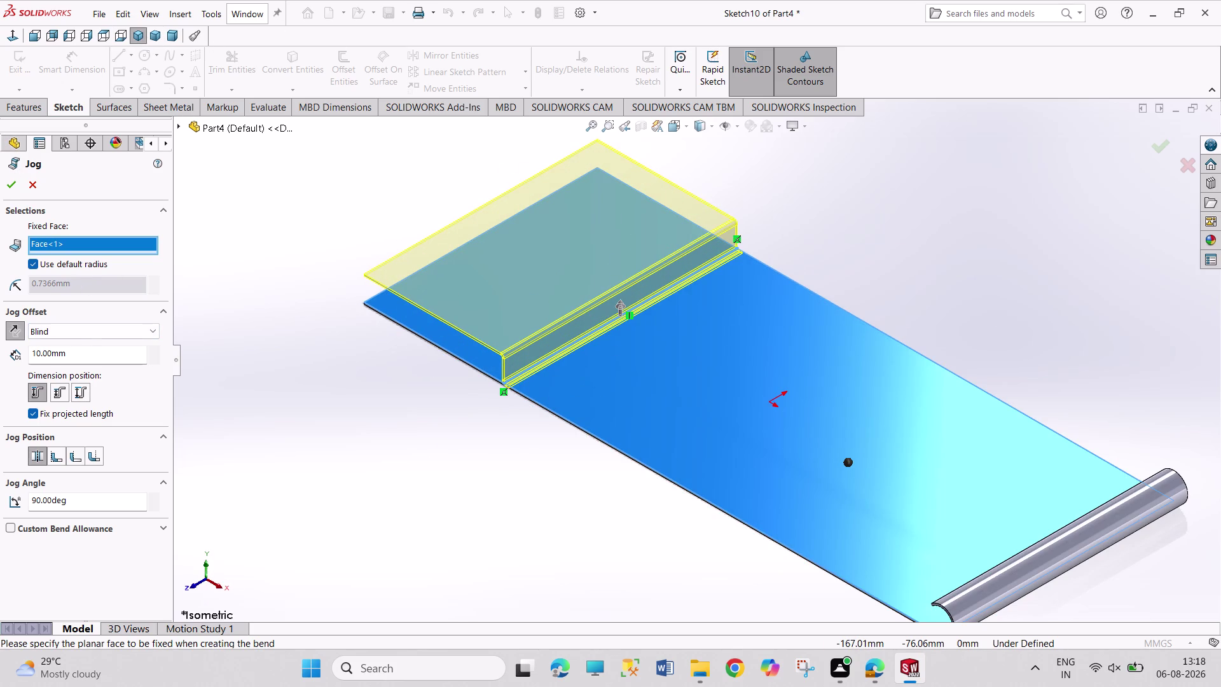
click(116, 354)
drag(117, 354, 39, 347)
text(100)
key(Return)
scroll(up, 3)
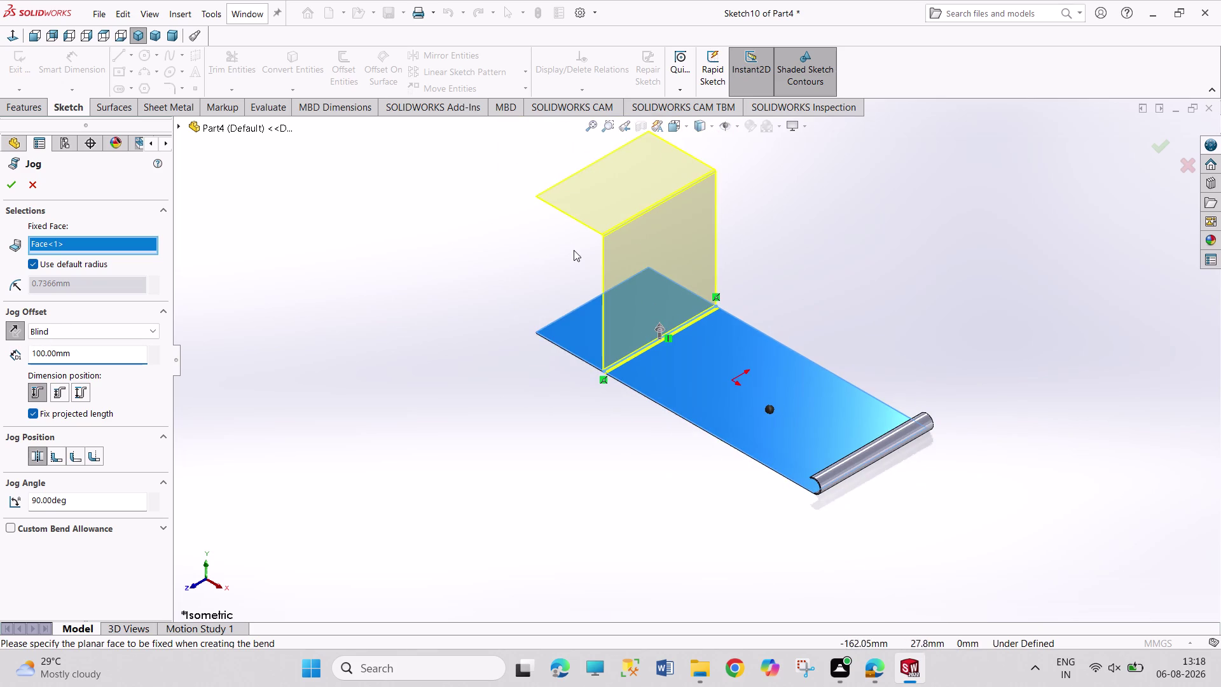
Try the dimension and jog position options, returning to middle dimension and default position.
click(55, 392)
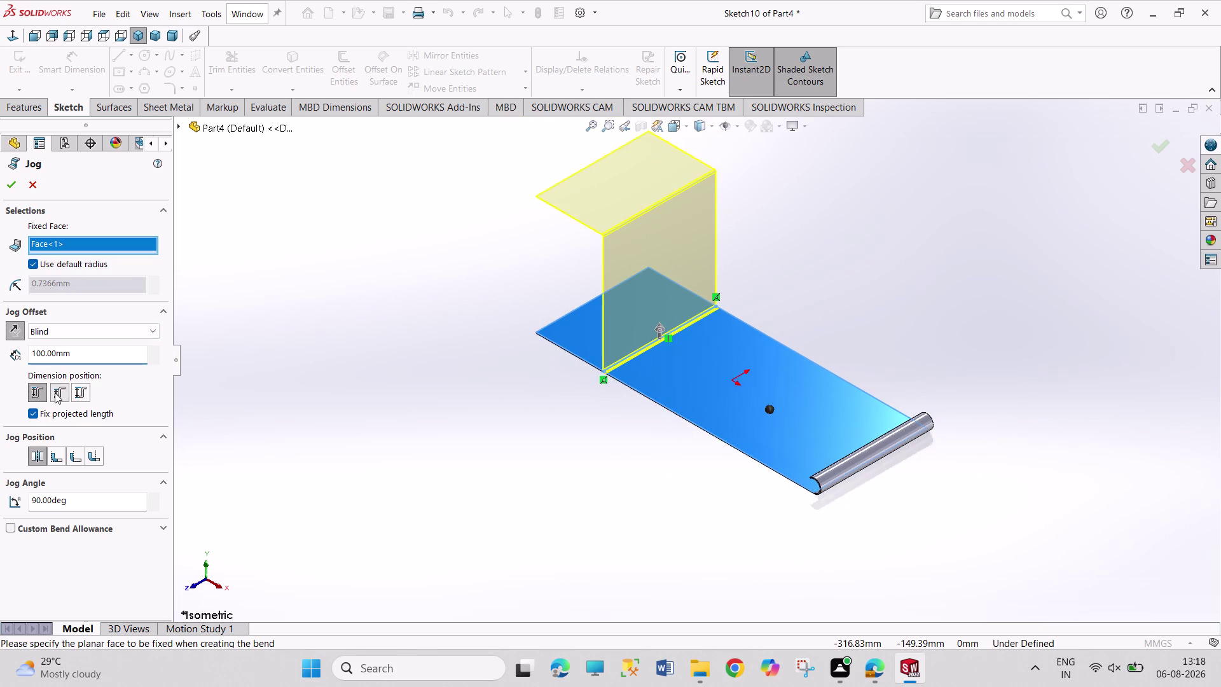
click(84, 389)
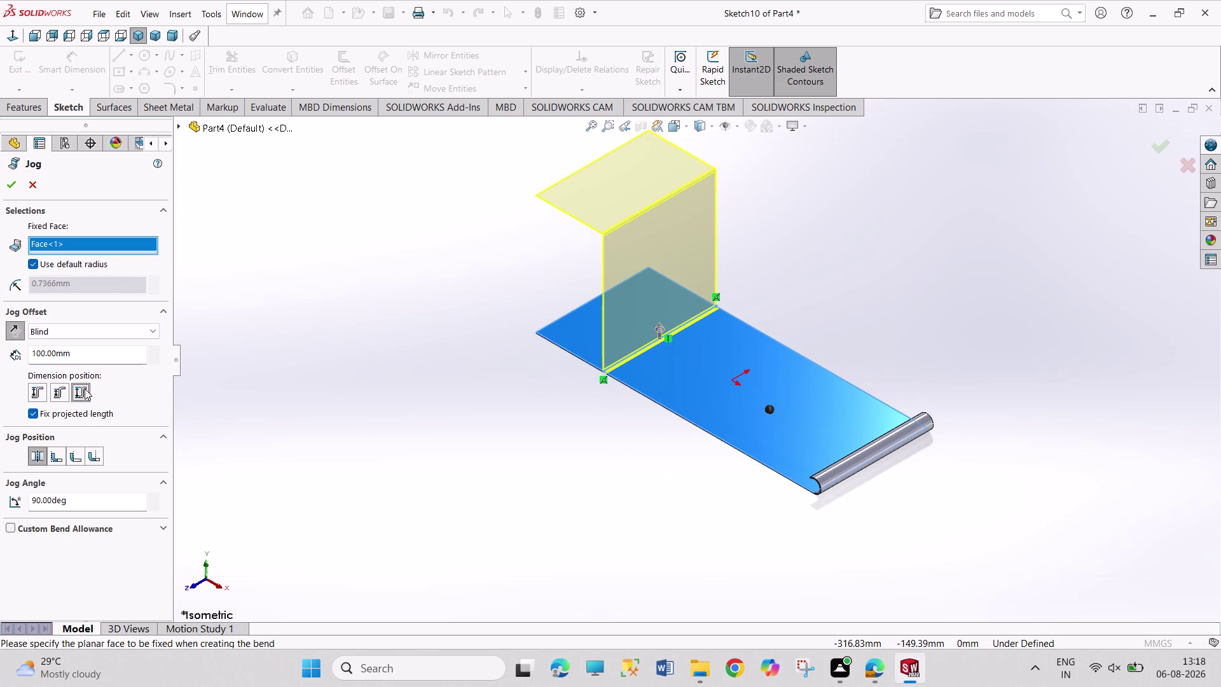
click(39, 393)
click(60, 388)
click(55, 455)
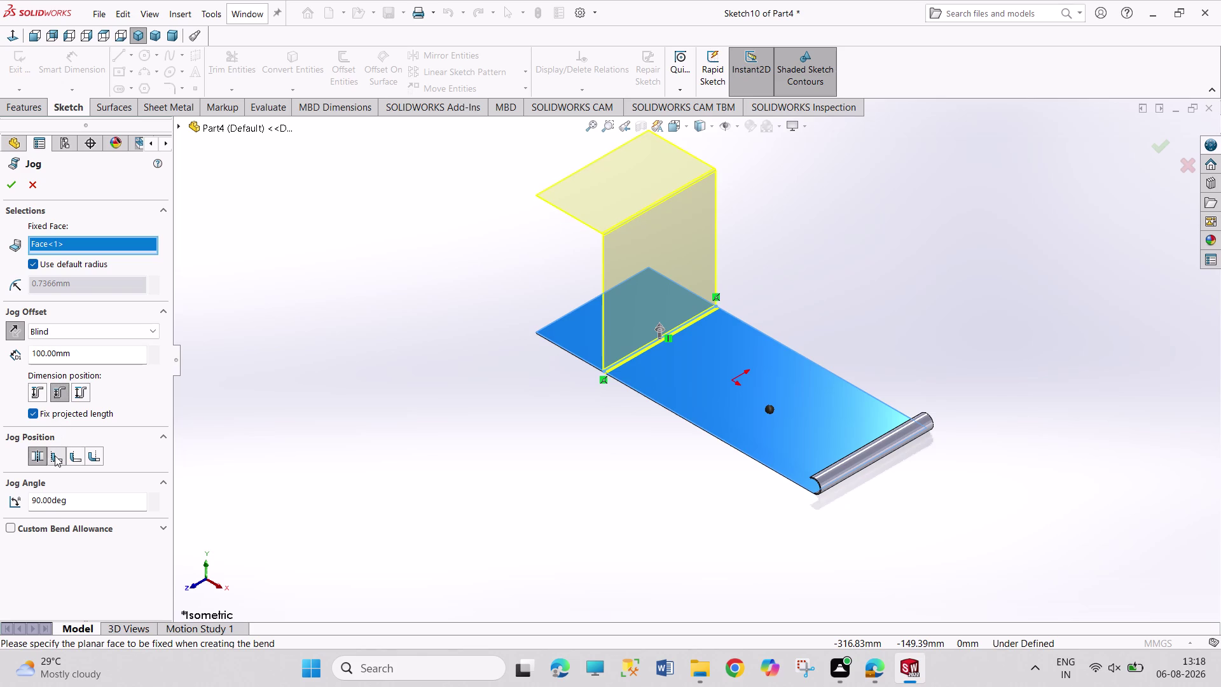
click(82, 458)
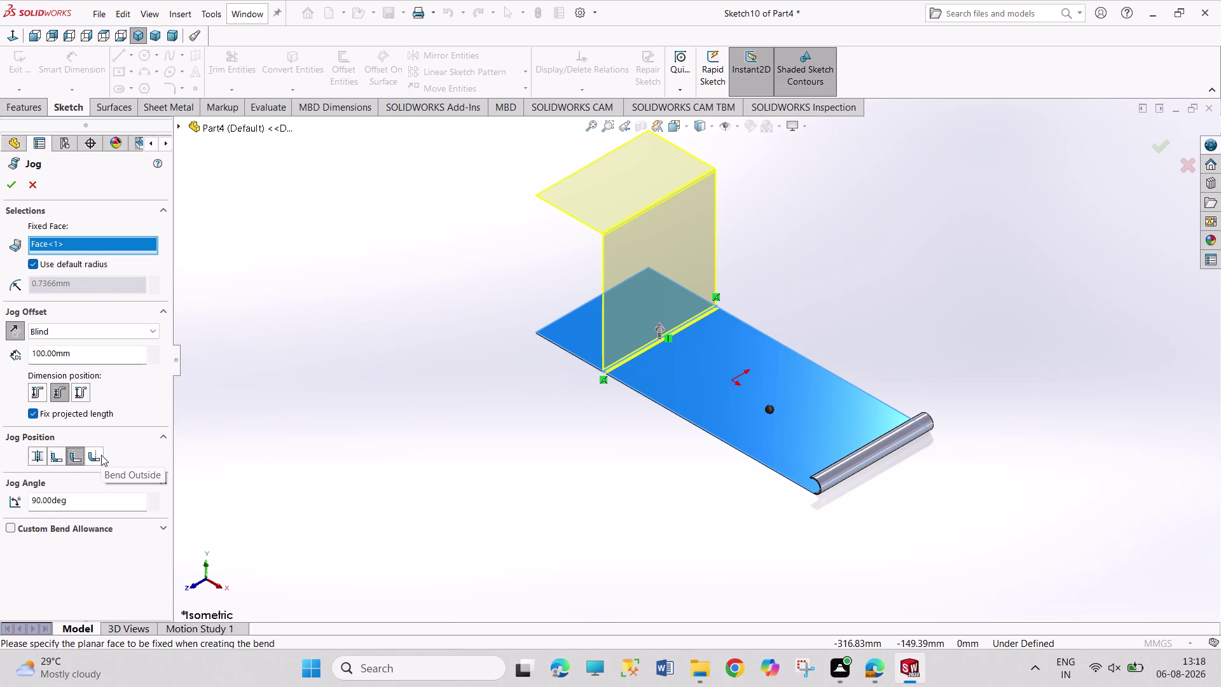
click(99, 454)
click(35, 453)
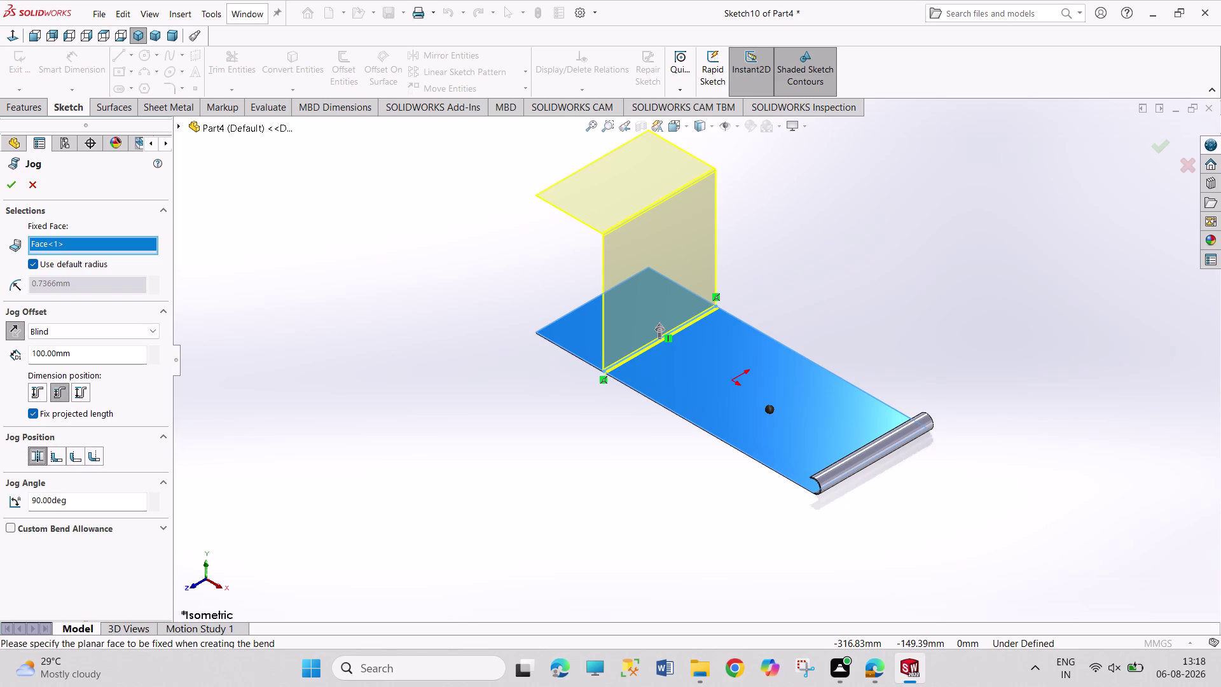
Test a 12° jog angle, restore 90°, and create Jog1.
drag(83, 501, 21, 493)
text(12)
key(Return)
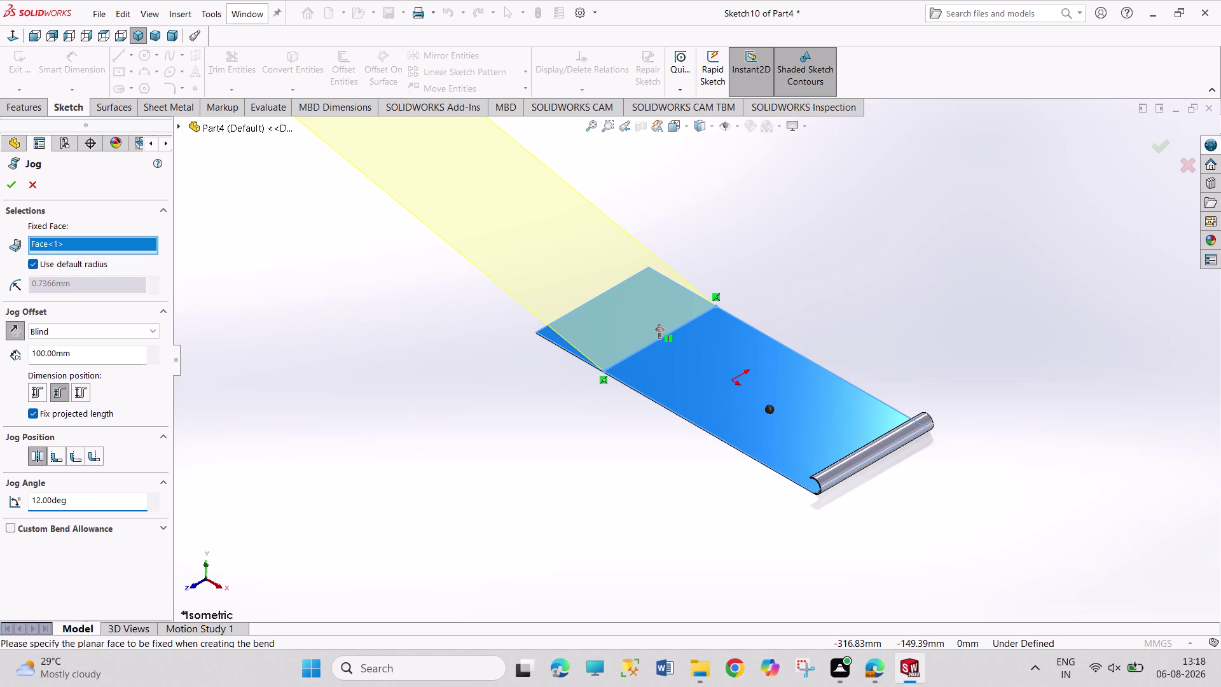
drag(81, 497, 0, 503)
text(90)
key(Return)
click(4, 185)
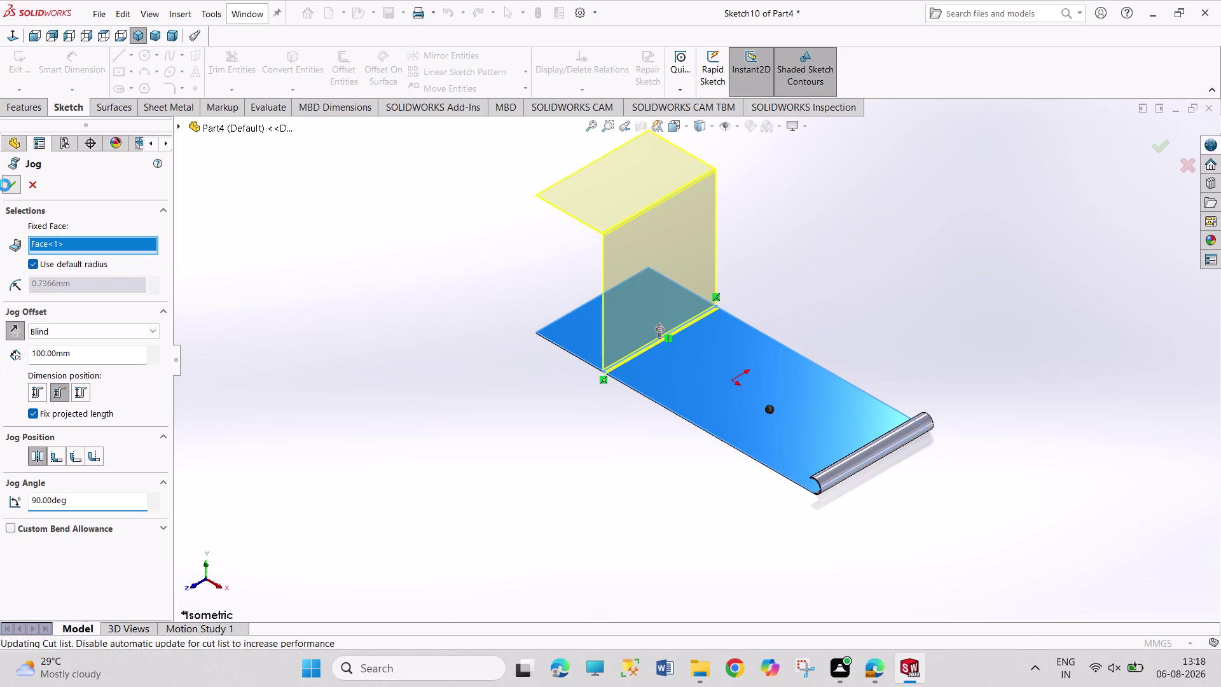
click(577, 336)
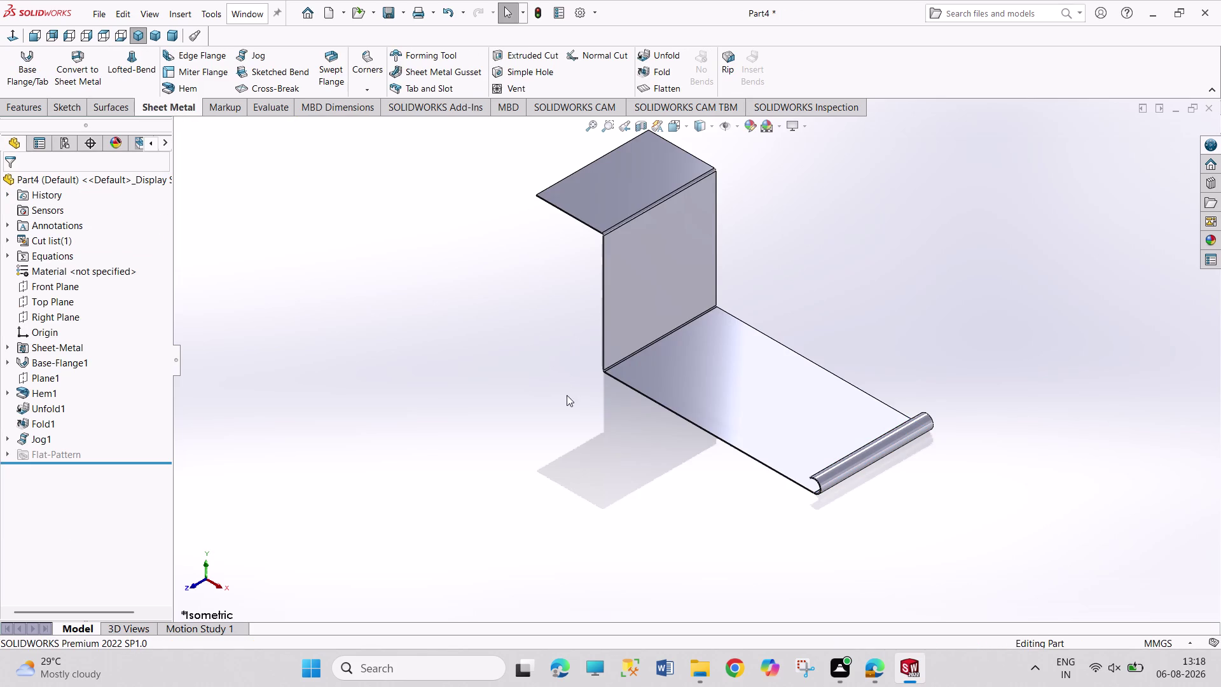
Orbit to inspect the jog, then undo Jog1 and view the plate from above.
middle_drag(567, 395, 626, 400)
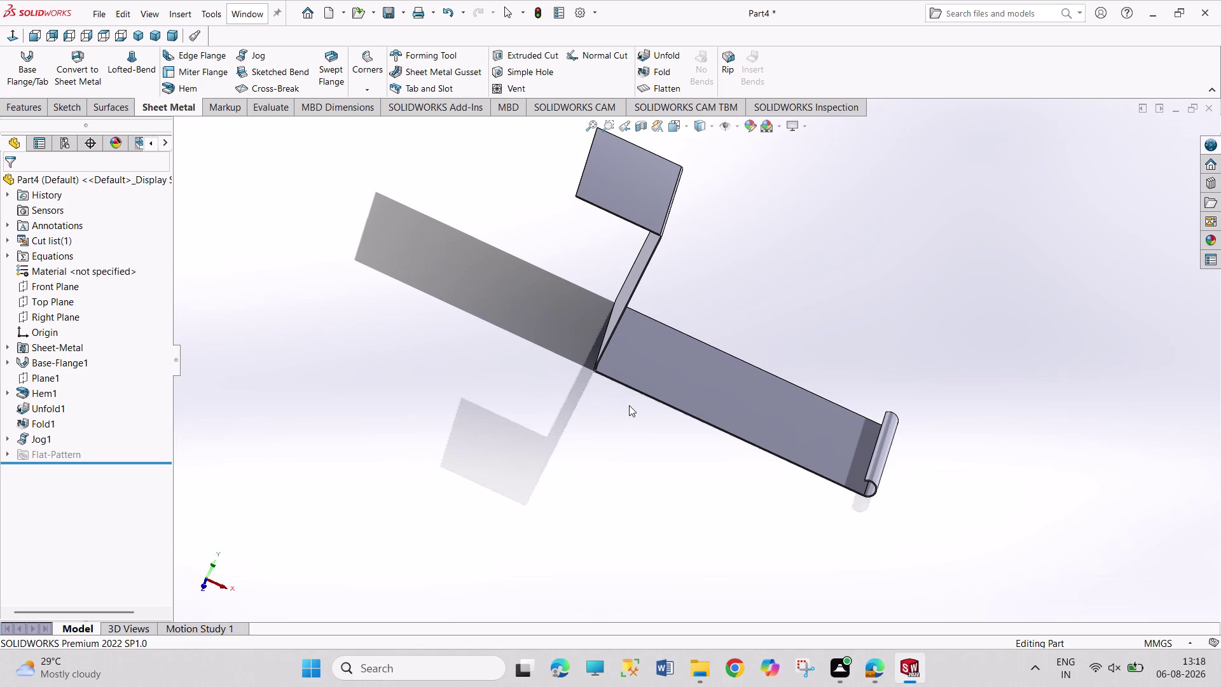
key(ctrl+z)
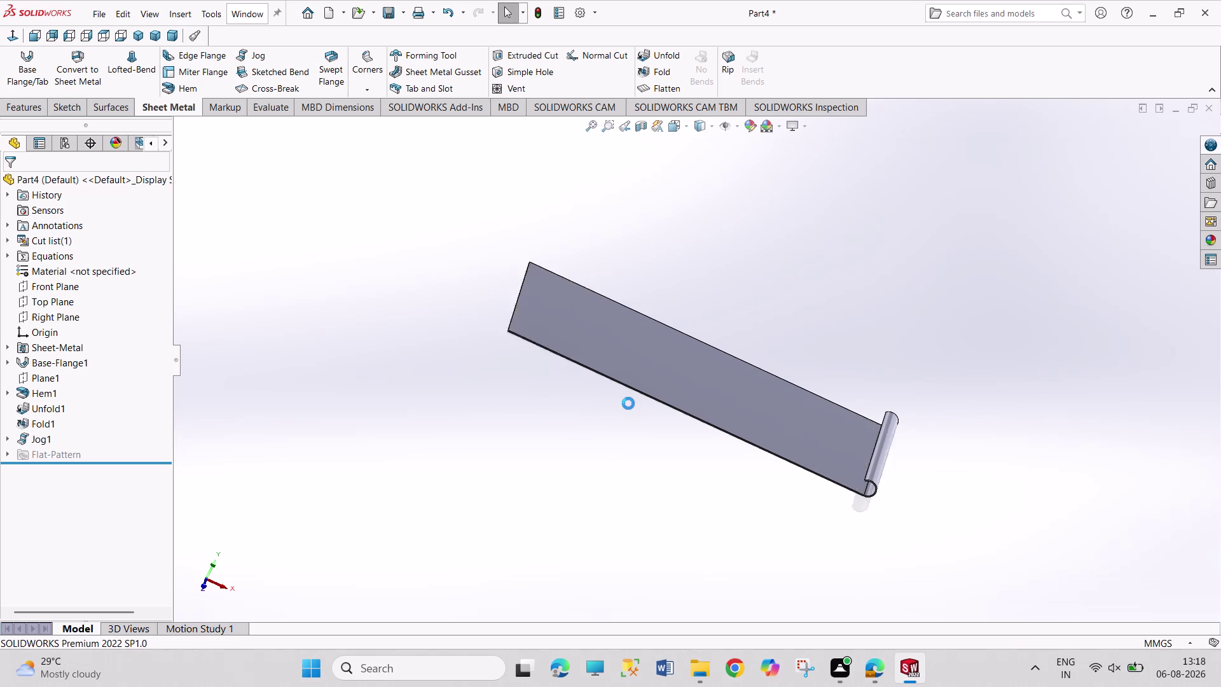
key(ctrl+z)
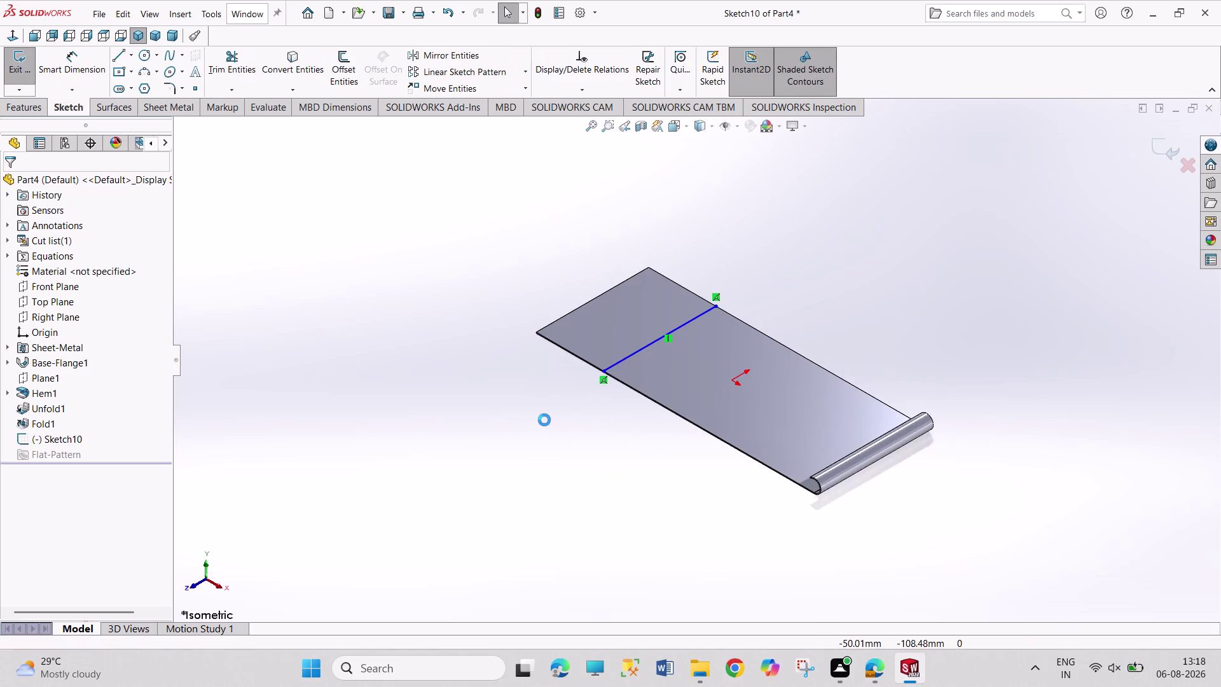
key(ctrl+z)
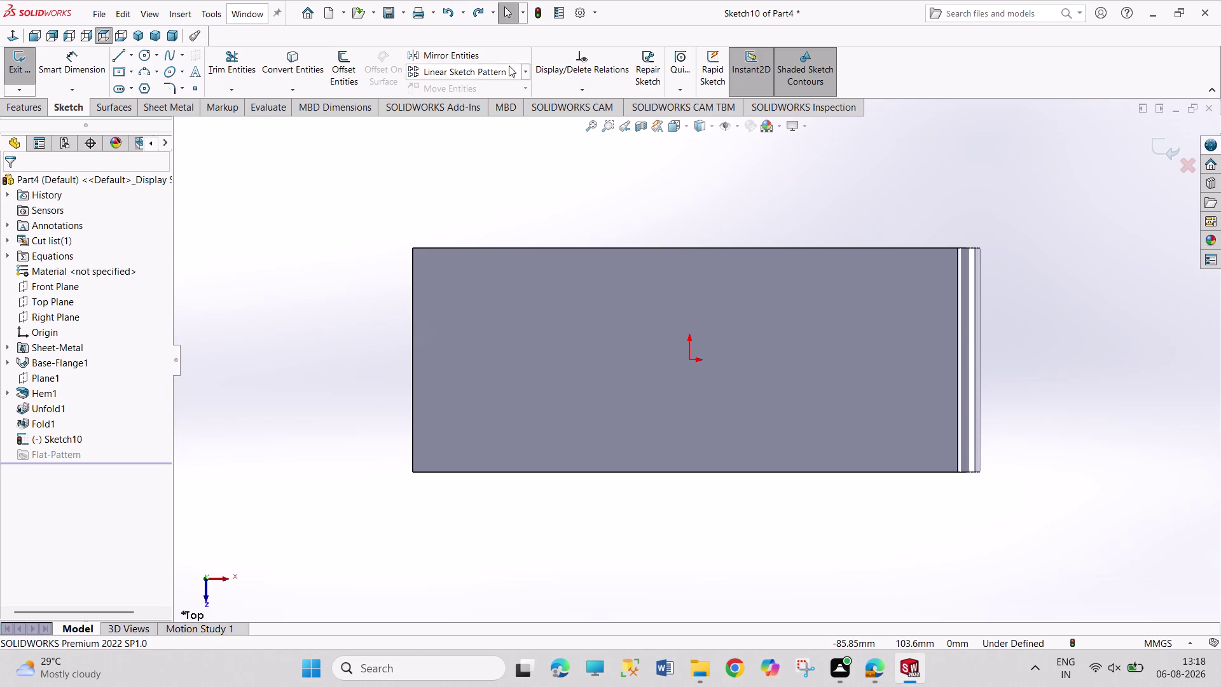
Discard the jog sketch Sketch10 from the plate.
click(183, 103)
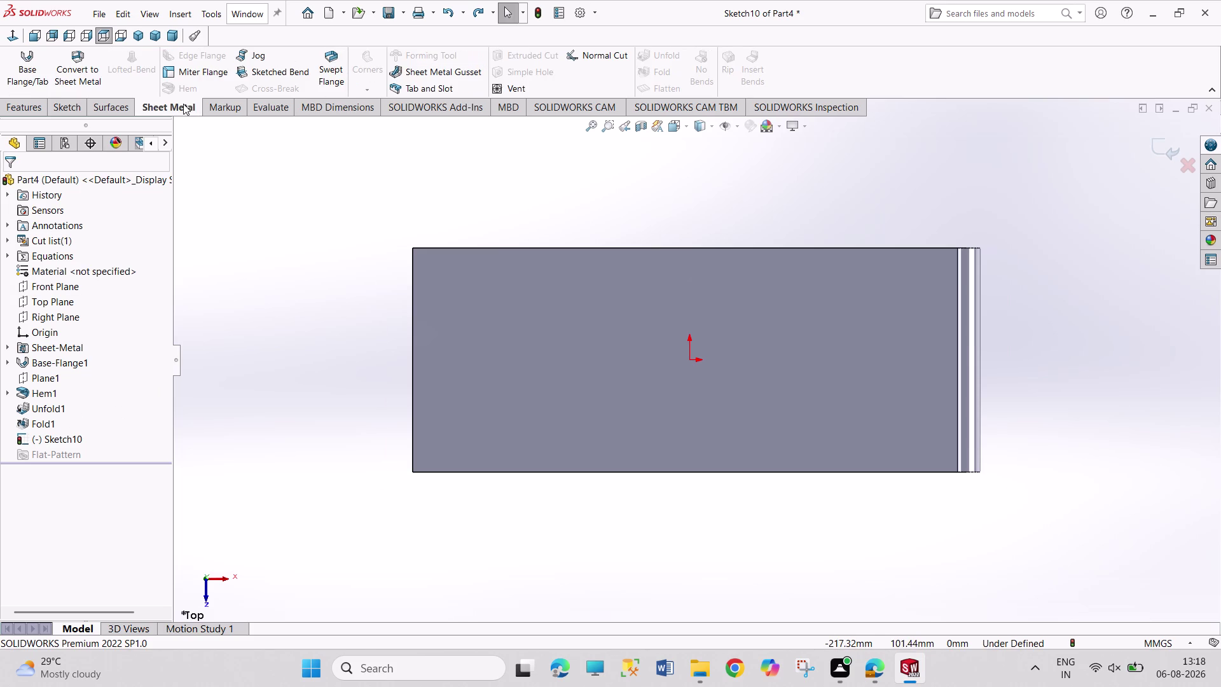
click(220, 155)
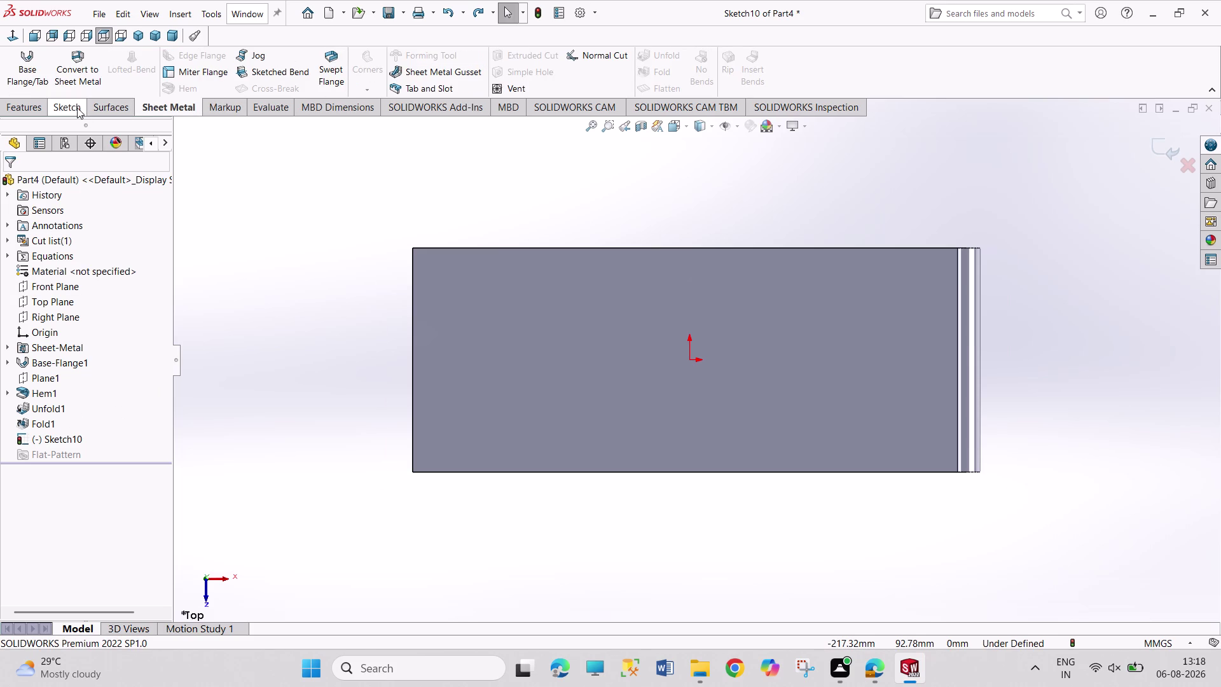
click(76, 104)
click(18, 59)
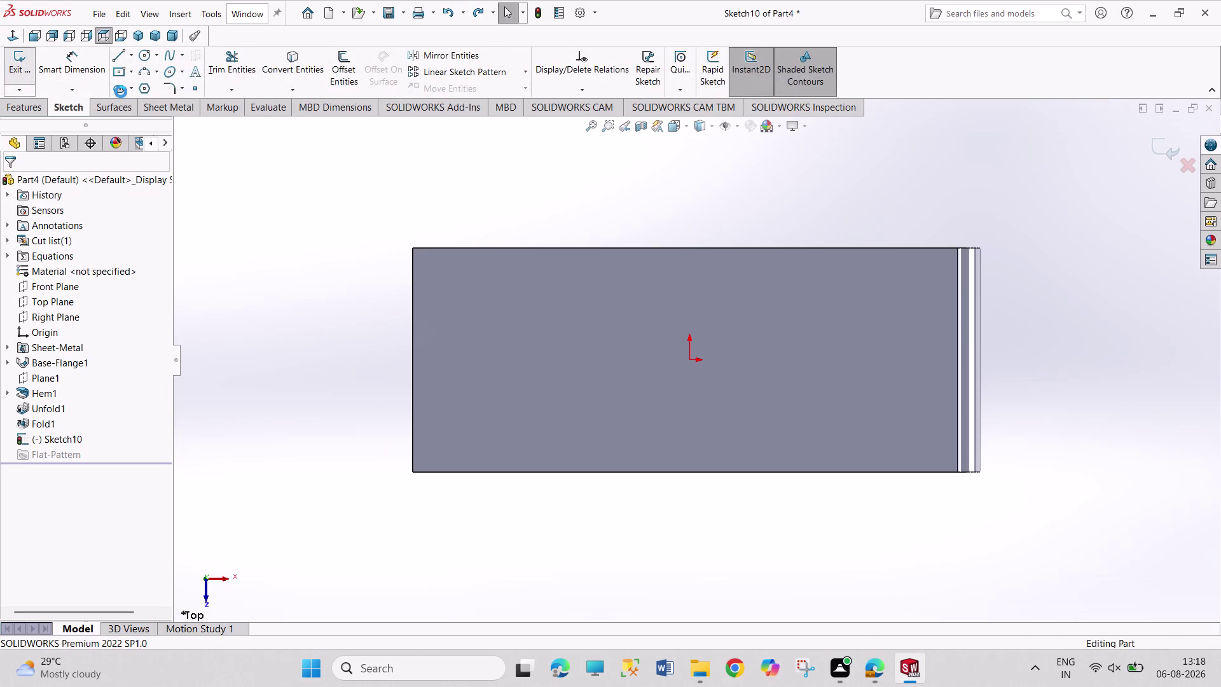
click(162, 110)
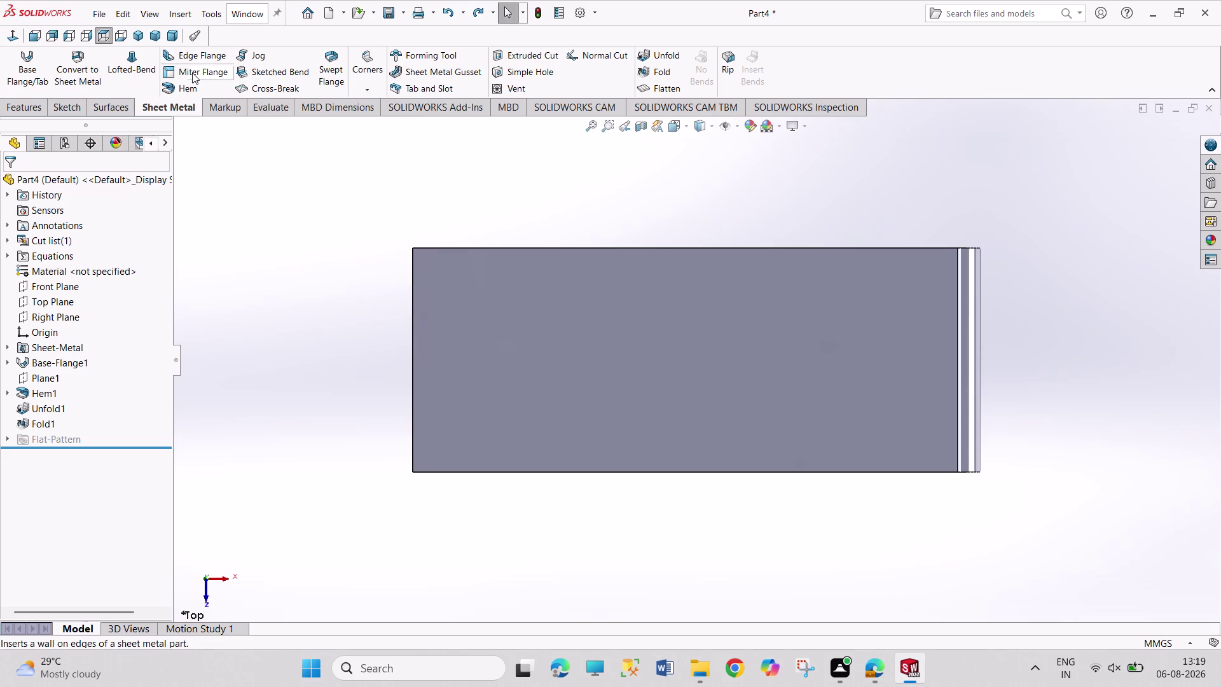
click(292, 73)
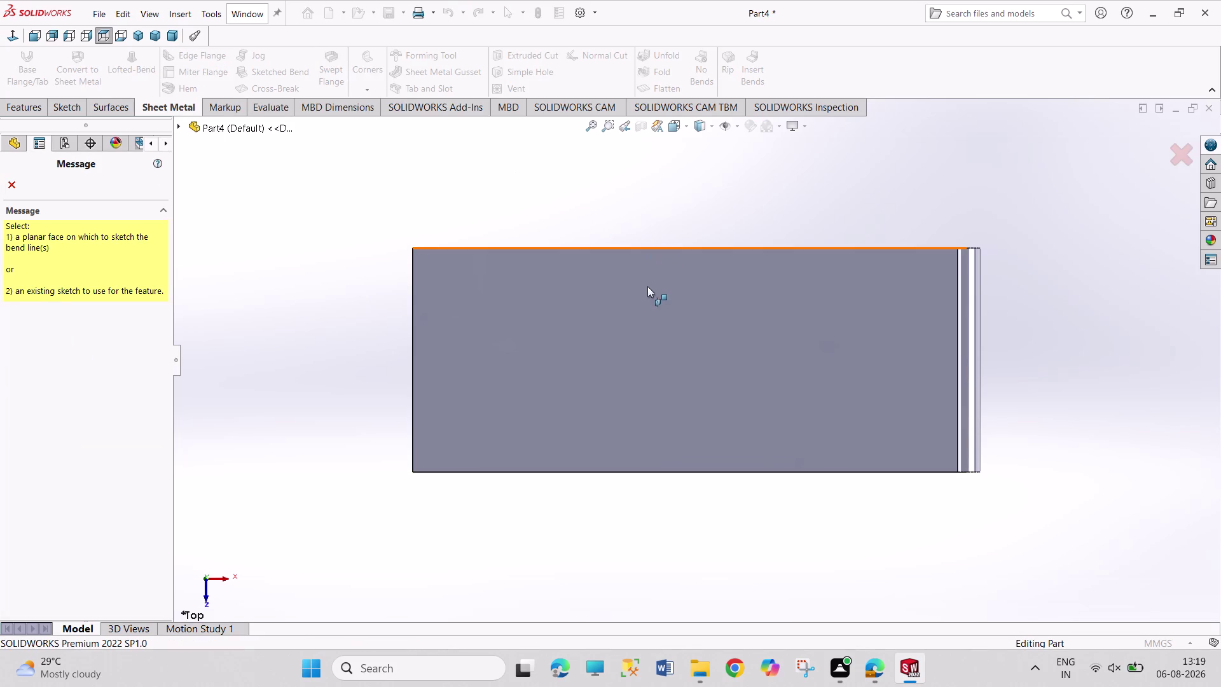
Pick the plate face for a bend sketch, then leave it without drawing.
click(647, 287)
click(633, 247)
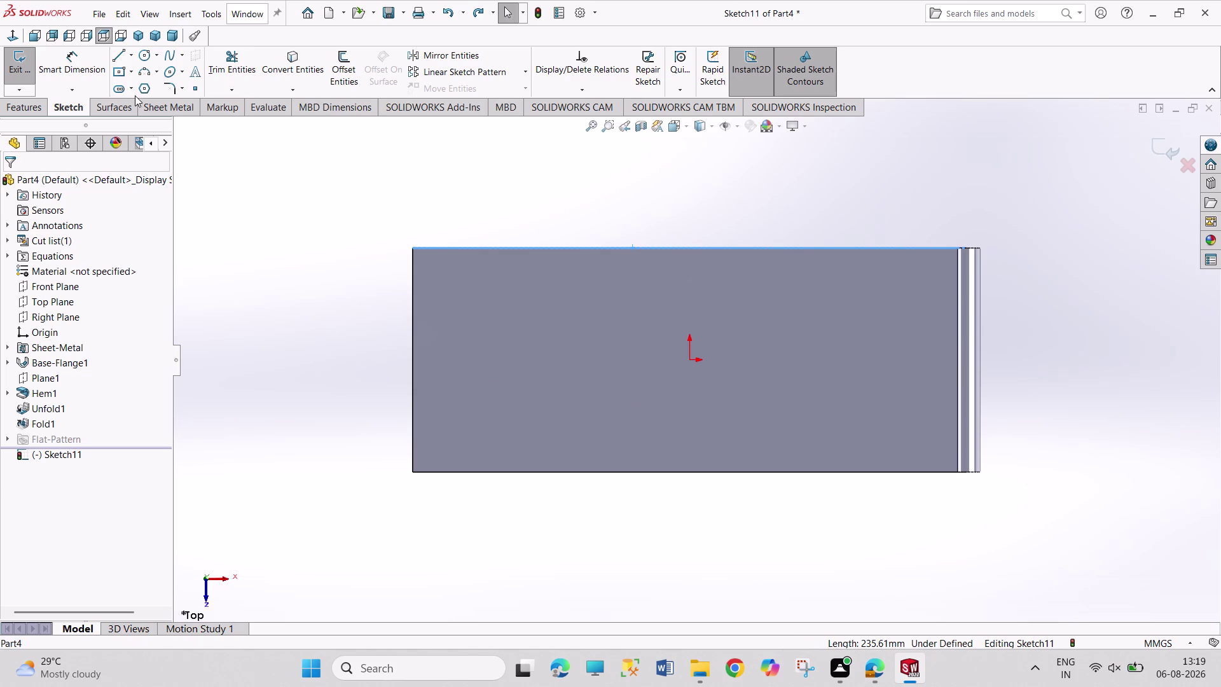
click(16, 68)
click(174, 106)
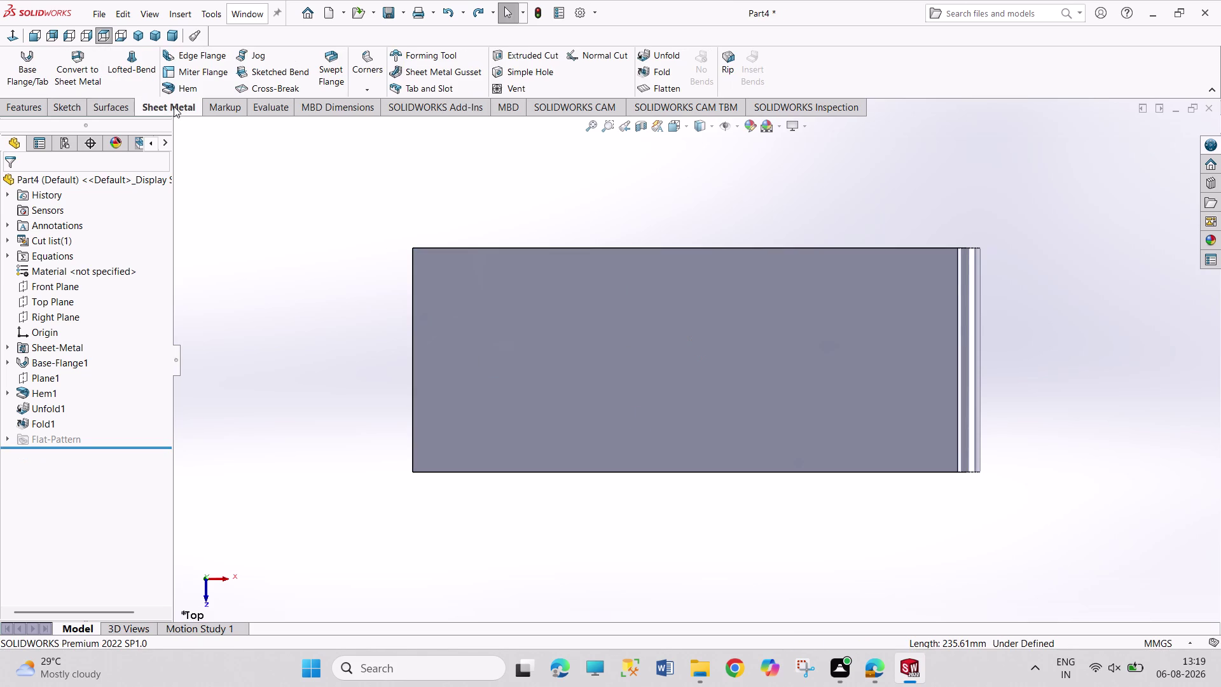
Restart Sketched Bend and draw a vertical bend line across the plate's top face.
click(290, 77)
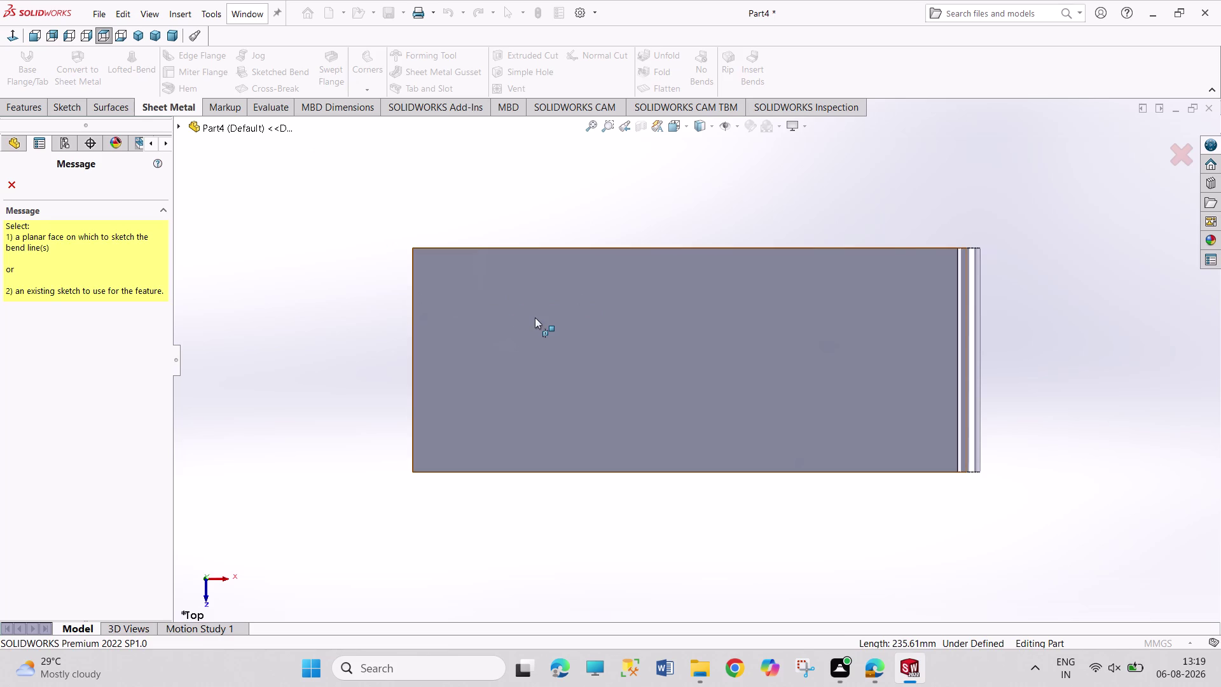
click(535, 317)
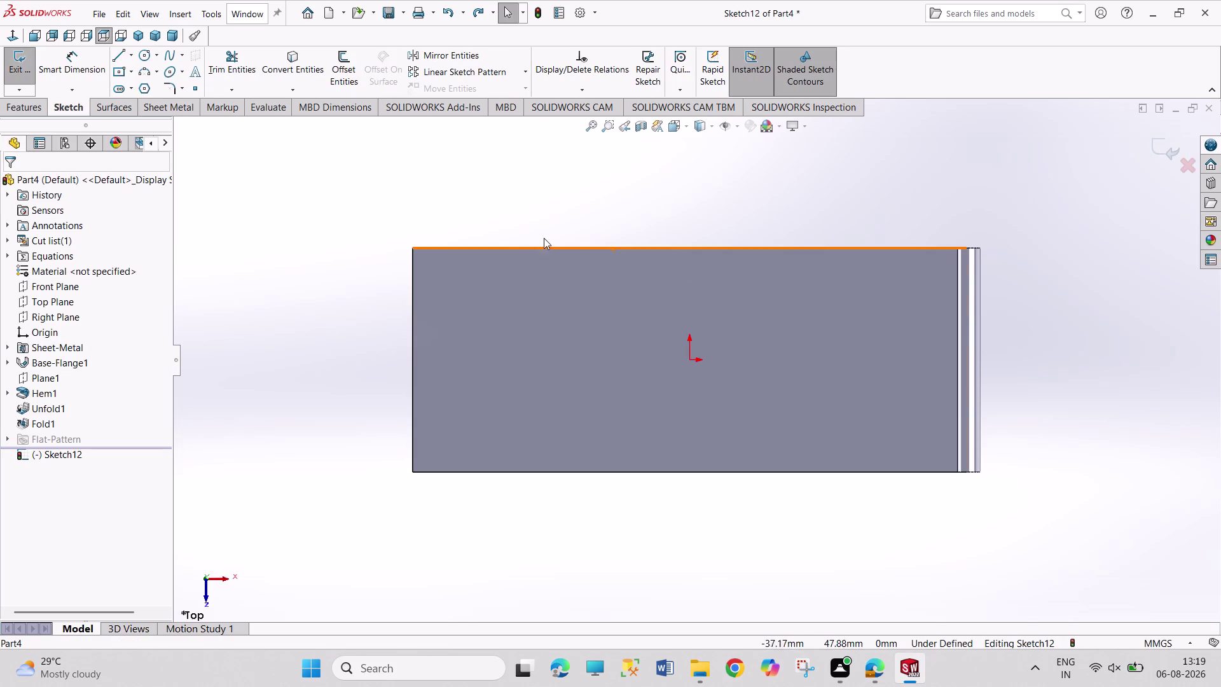
click(116, 55)
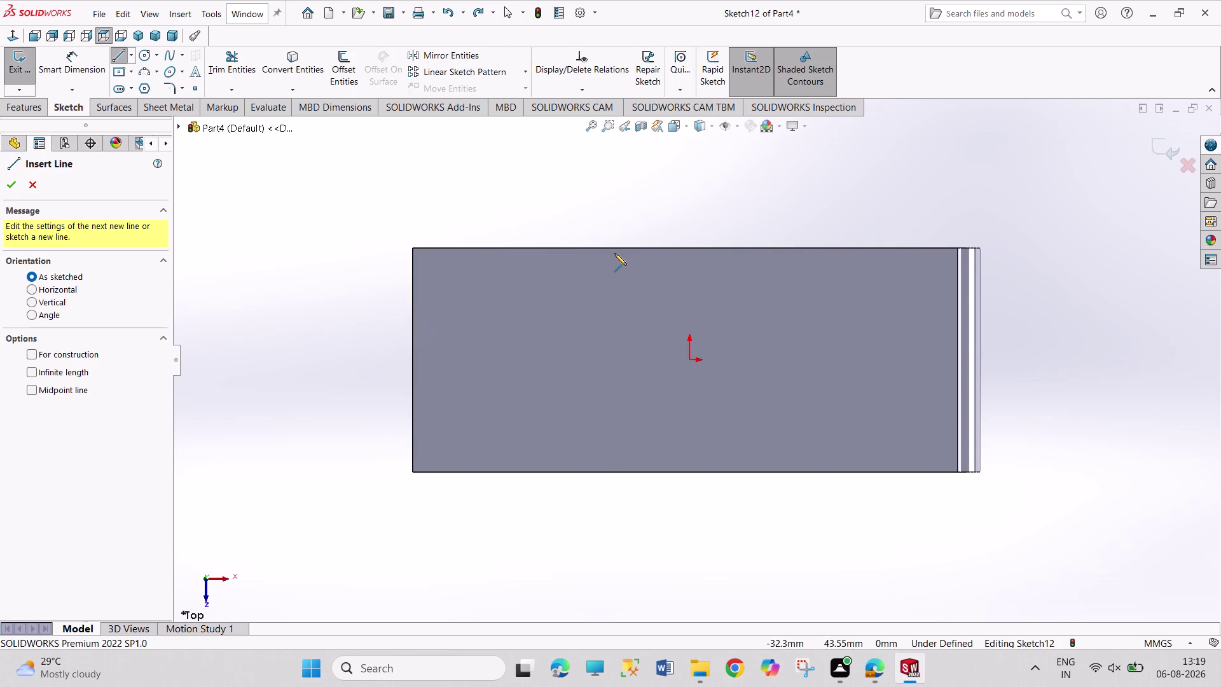
click(615, 259)
drag(618, 412, 622, 407)
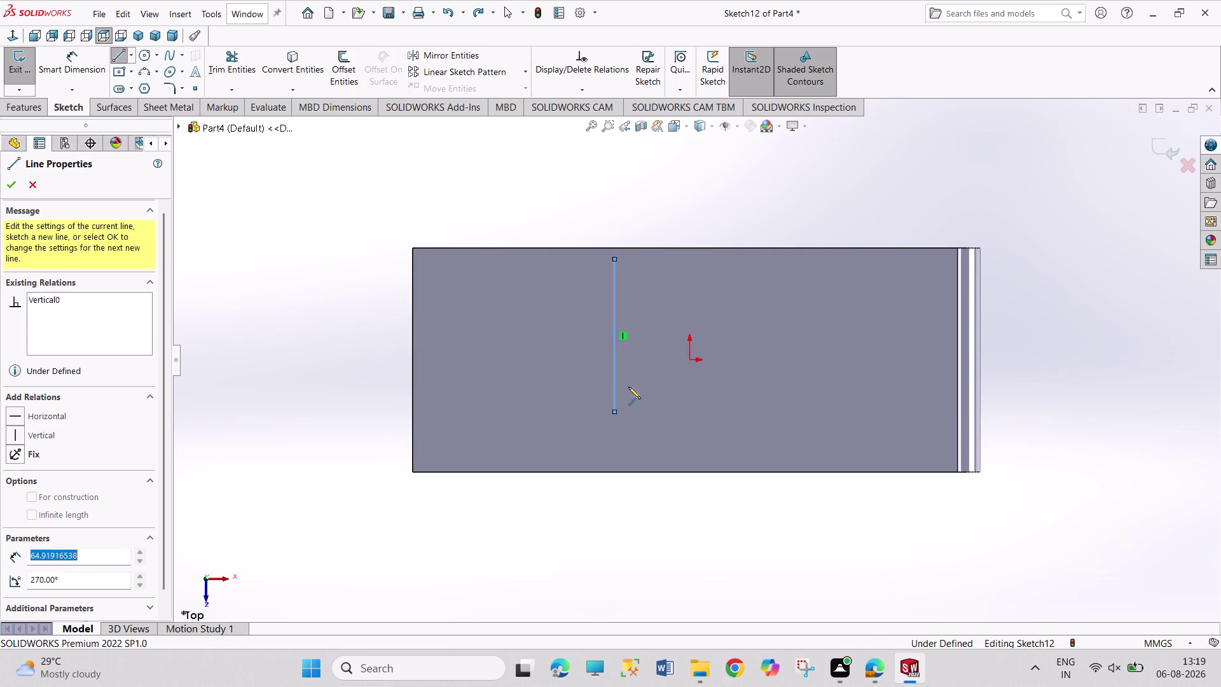
right_click(661, 194)
click(676, 207)
click(22, 62)
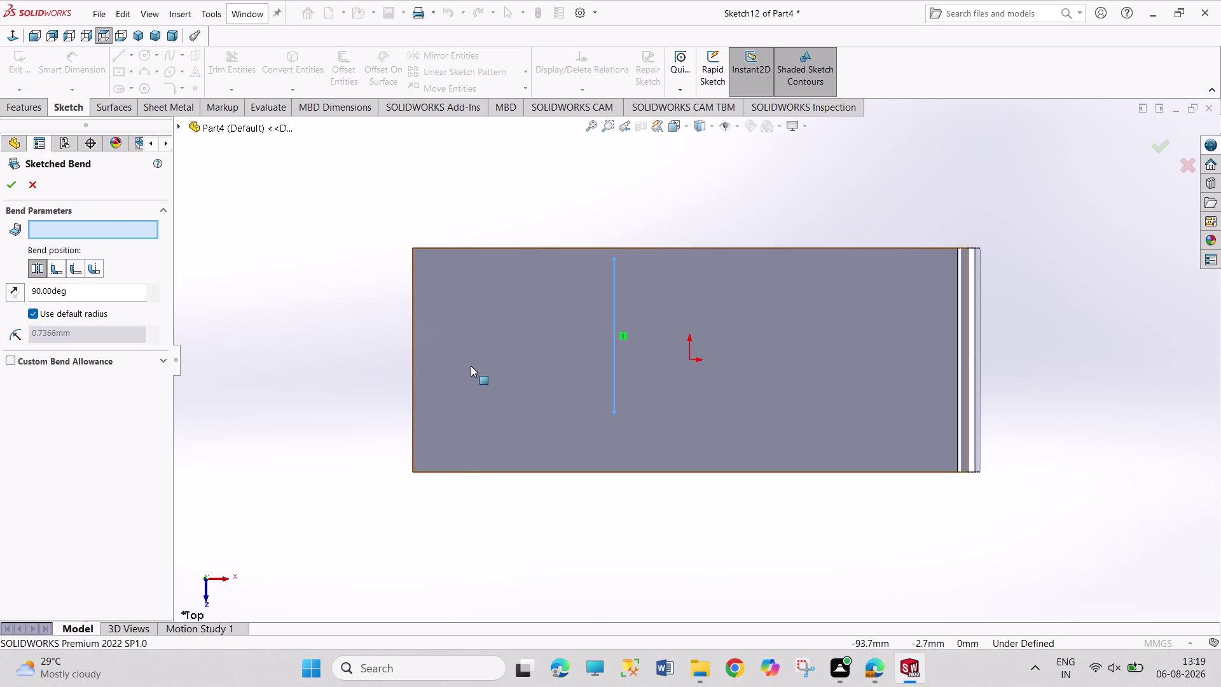
Fix the left face, preview isometrically, create the 90° Sketched Bend1, then undo it.
click(529, 363)
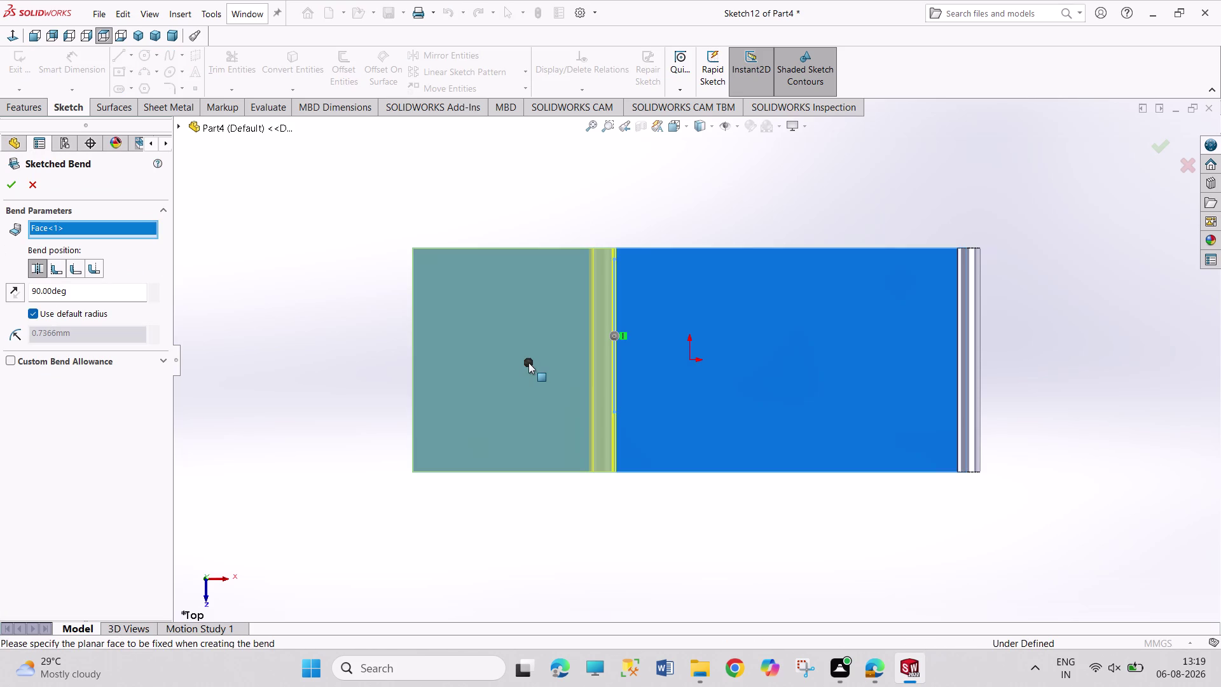
click(139, 37)
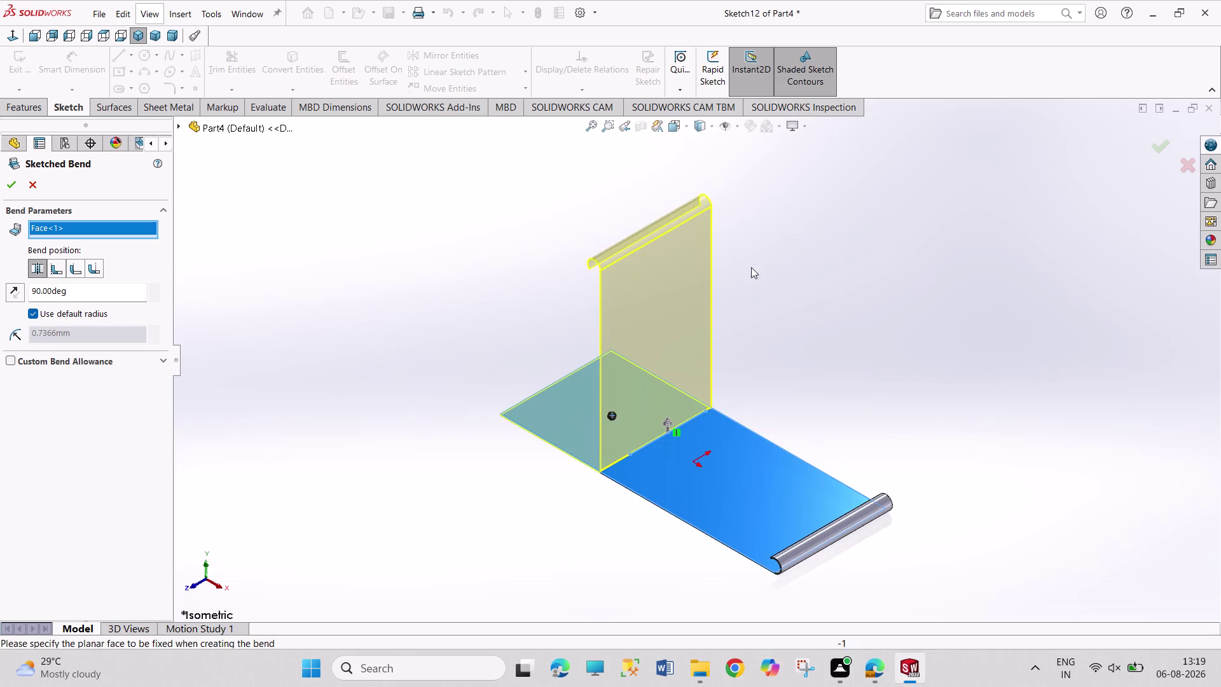
click(3, 187)
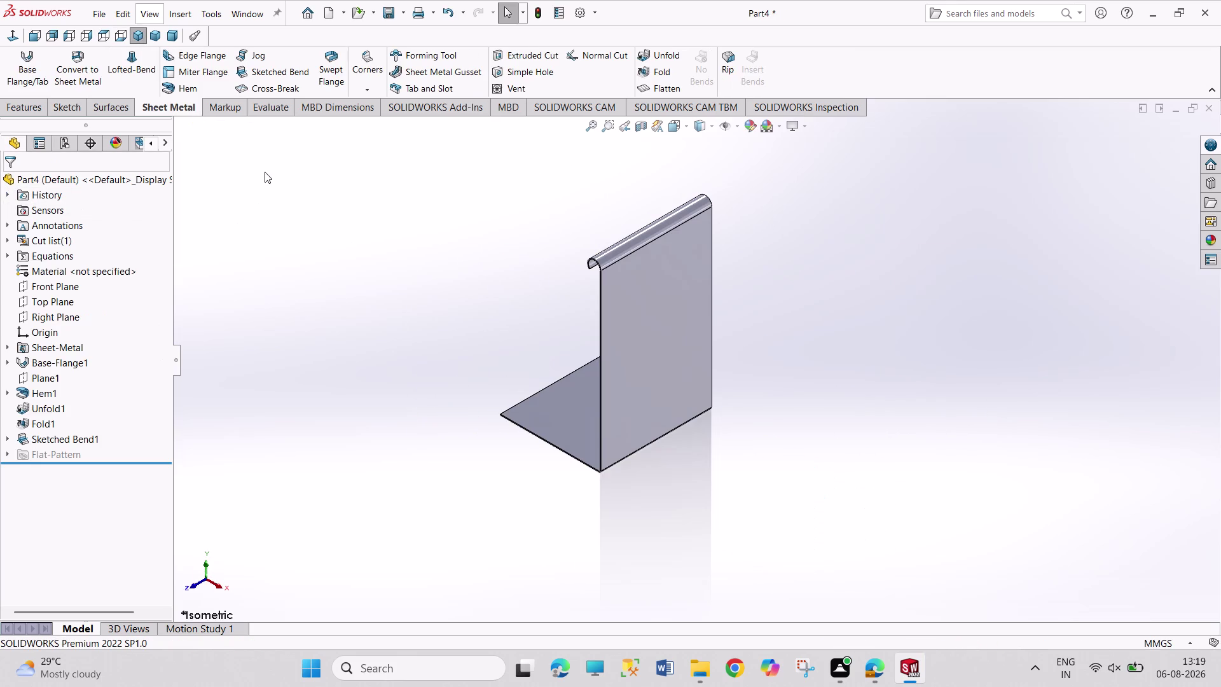
key(ctrl+z)
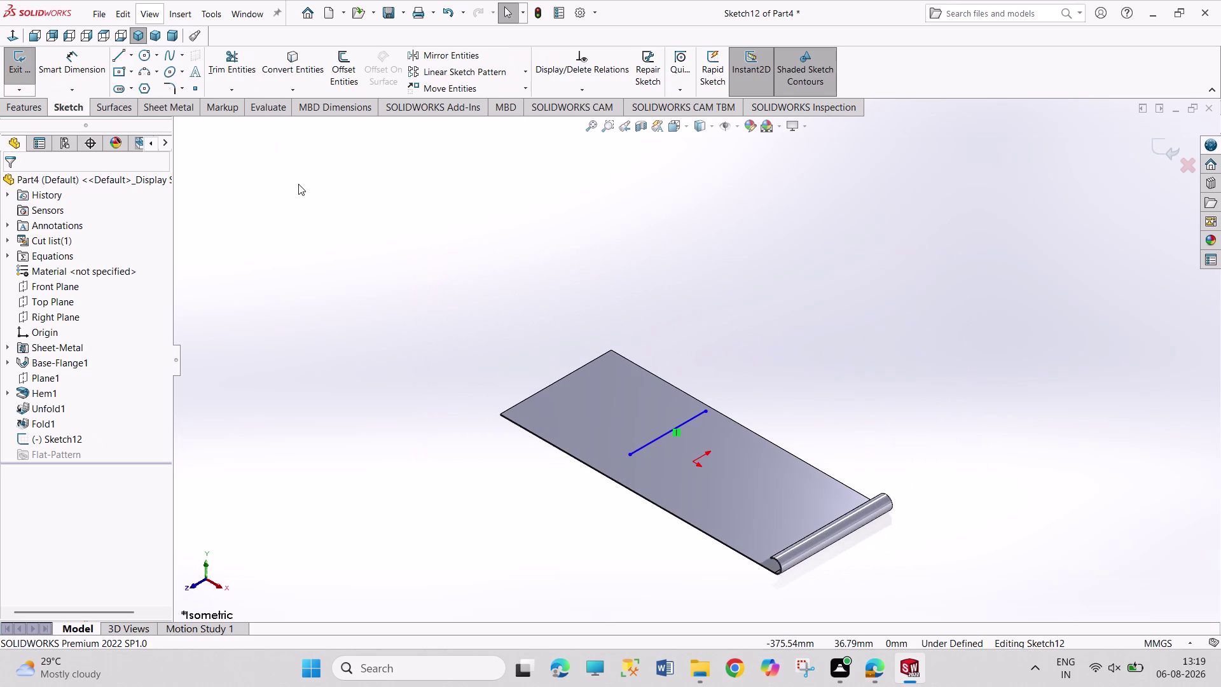
Undo back to the flat plate seen from above and bring up the Sheet Metal tools.
key(ctrl+z)
key(ctrl+z)
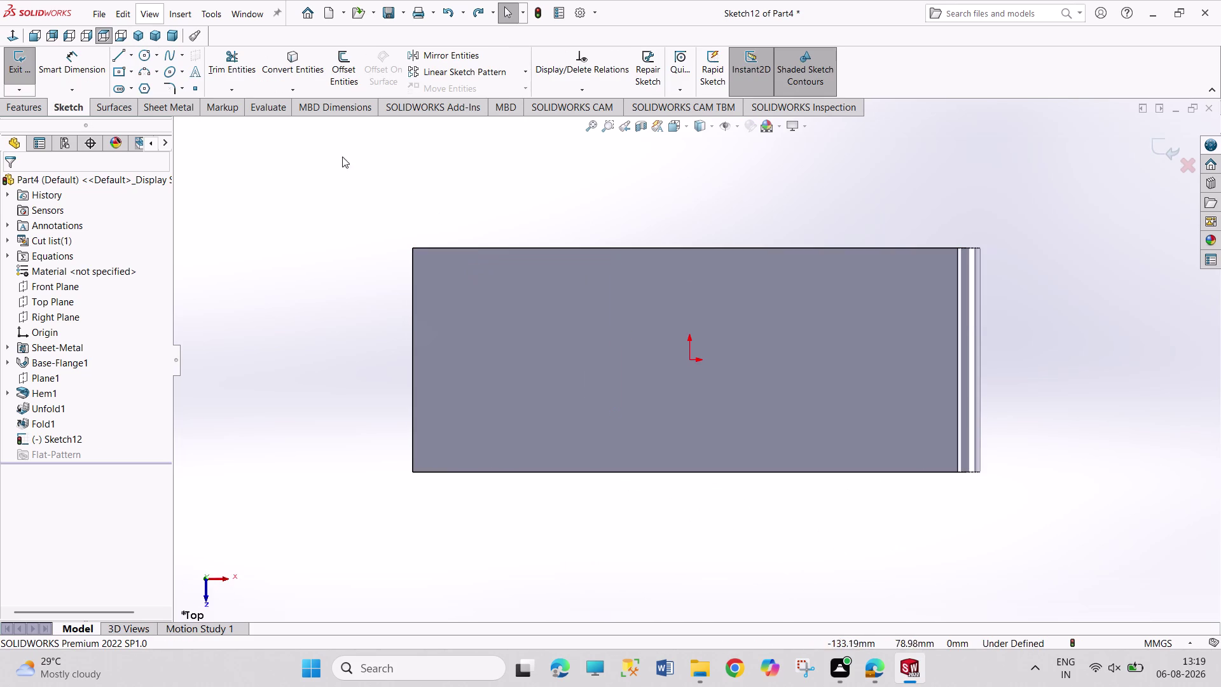
click(158, 107)
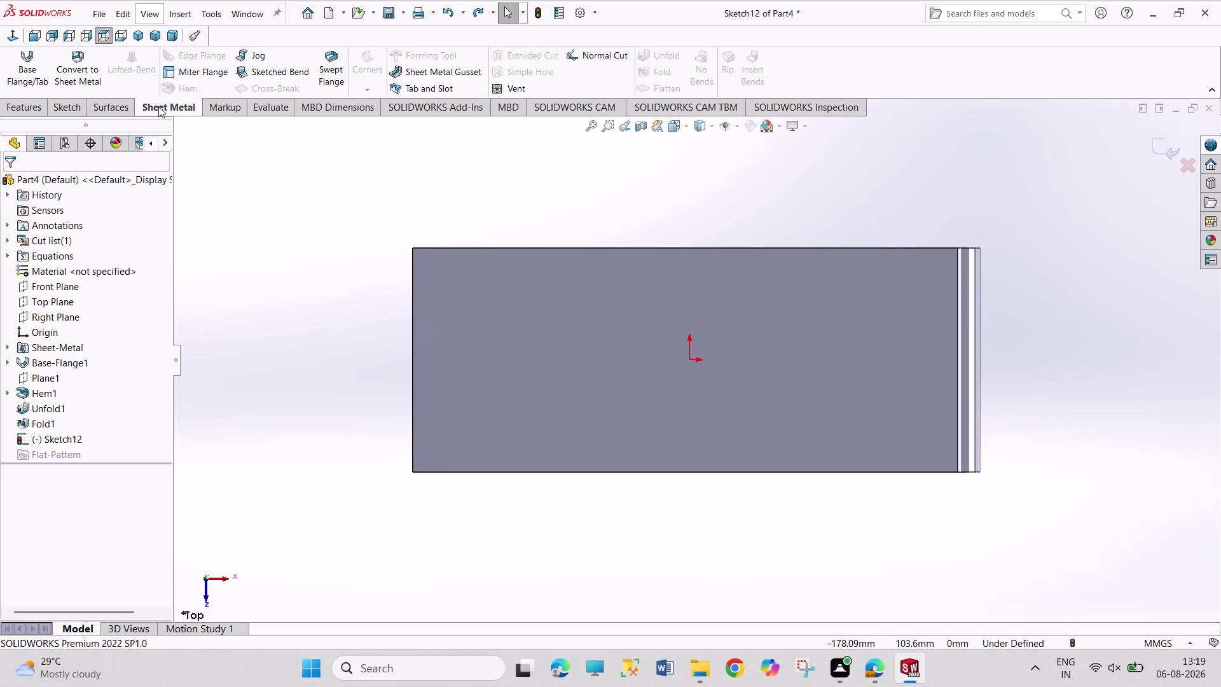
click(75, 107)
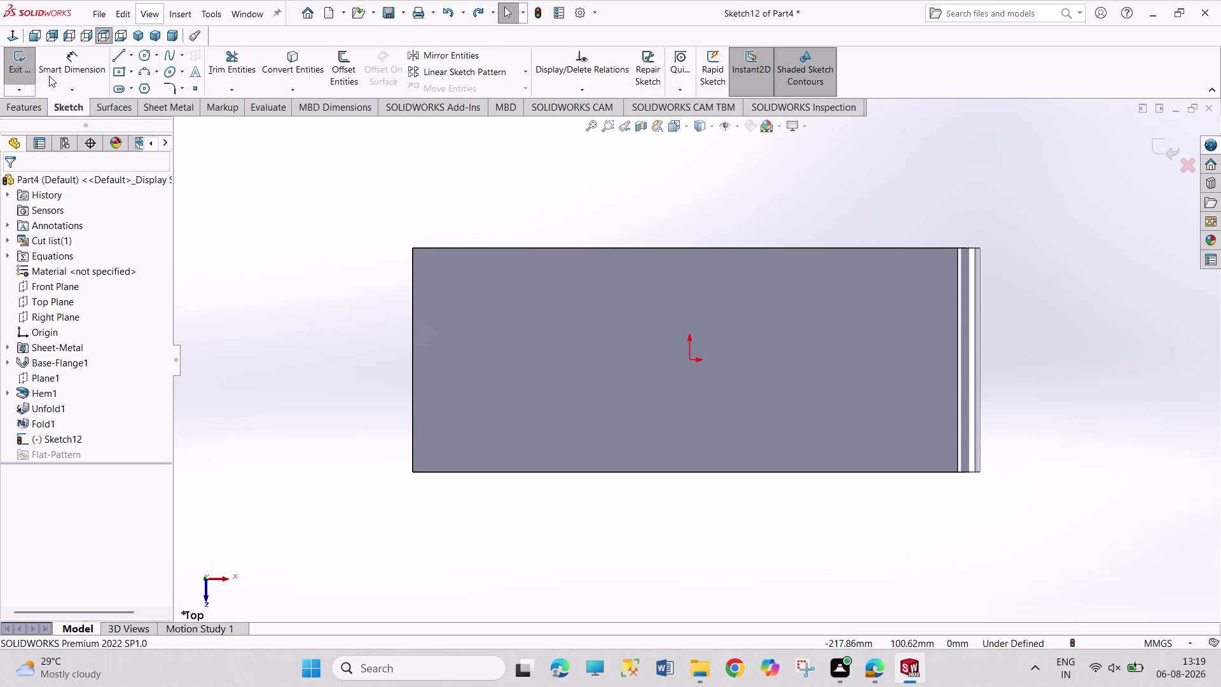
click(20, 62)
click(155, 108)
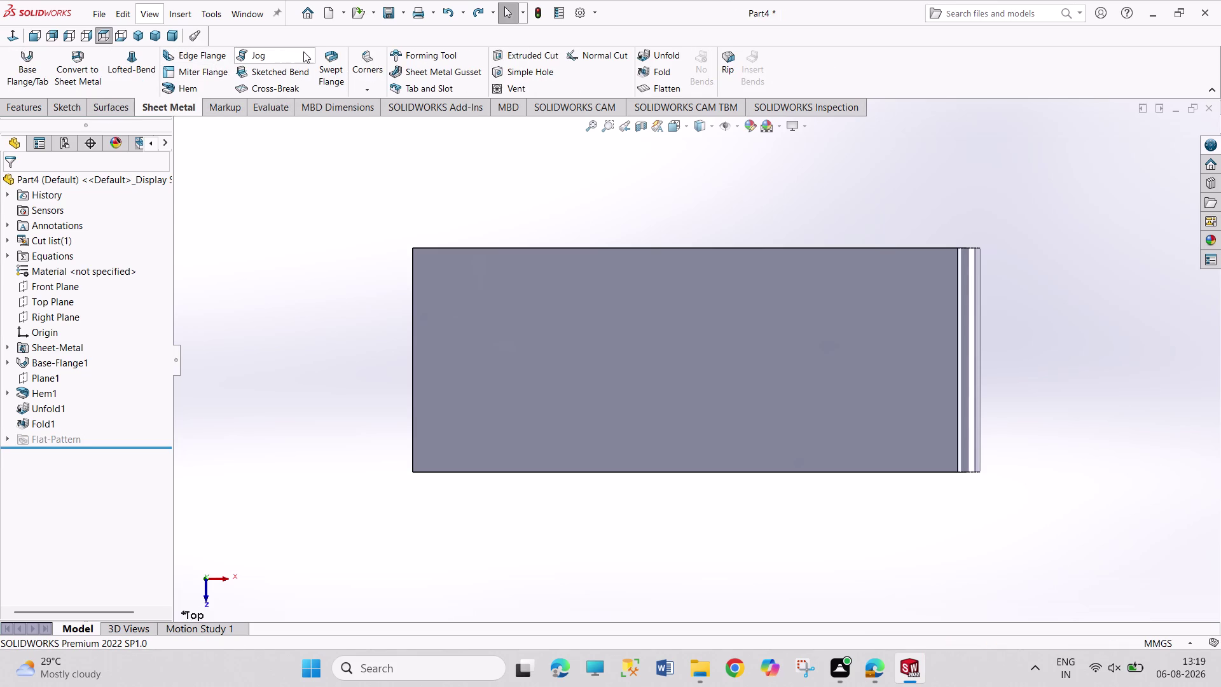
Sketch a single vertical line across the plate's left portion and exit the sketch.
click(190, 77)
click(549, 281)
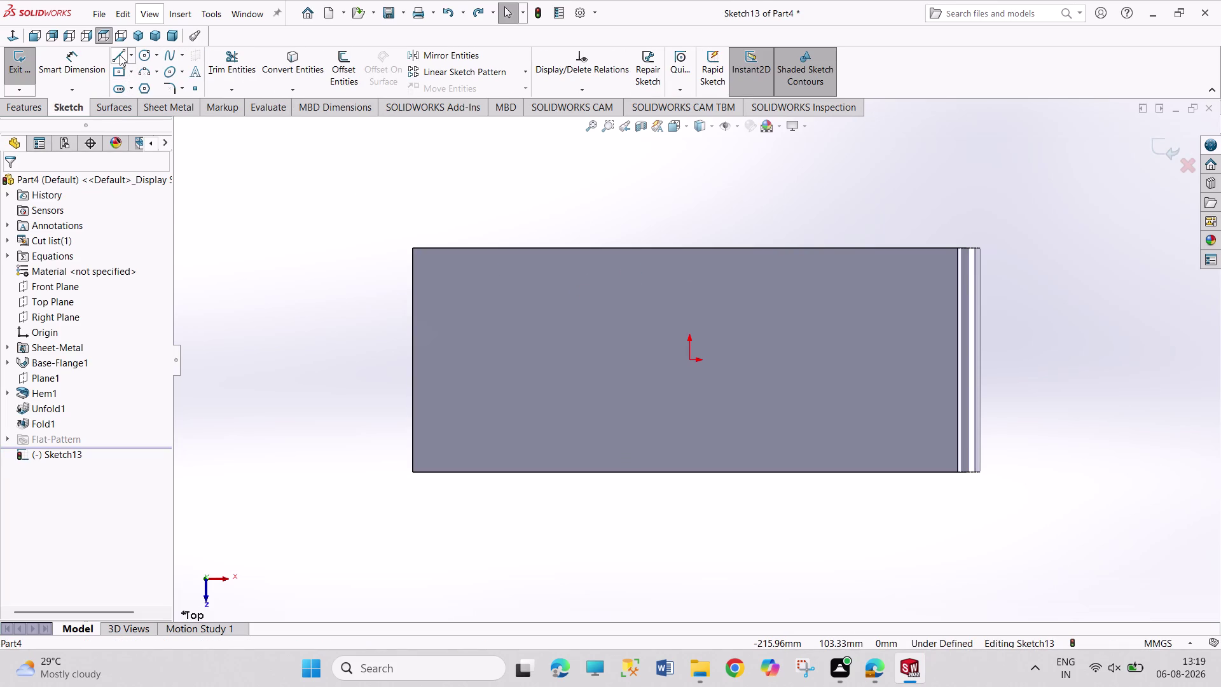
click(120, 54)
drag(592, 277, 592, 286)
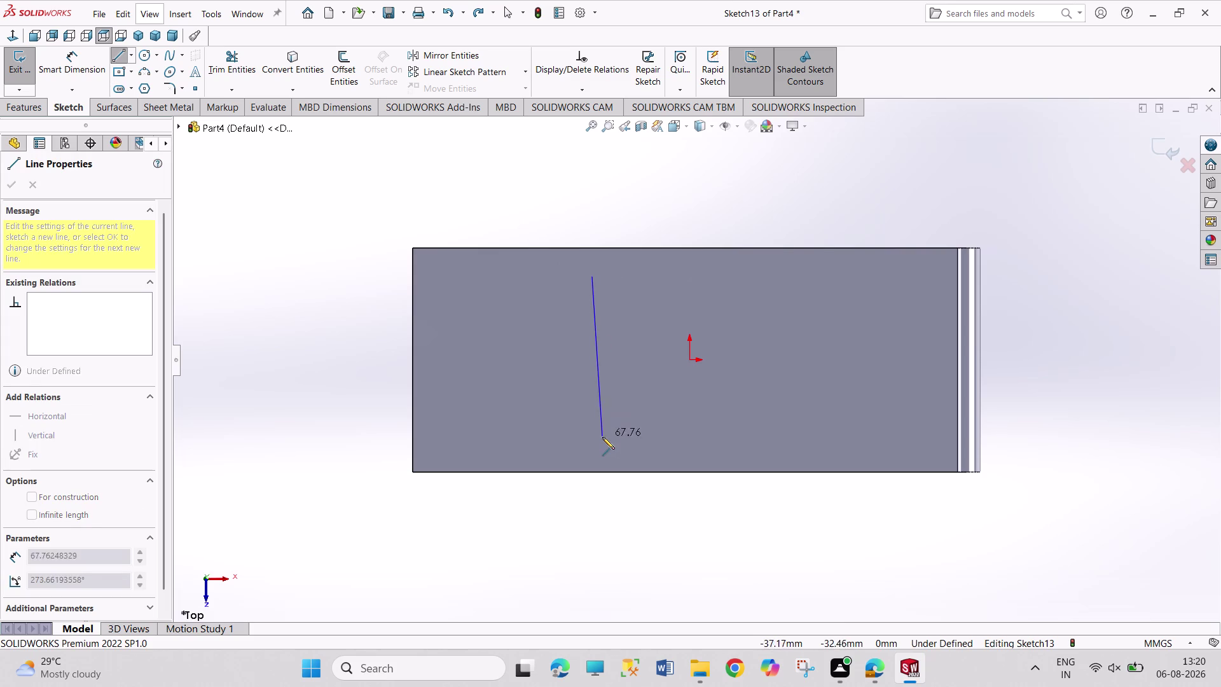
click(596, 452)
right_click(625, 197)
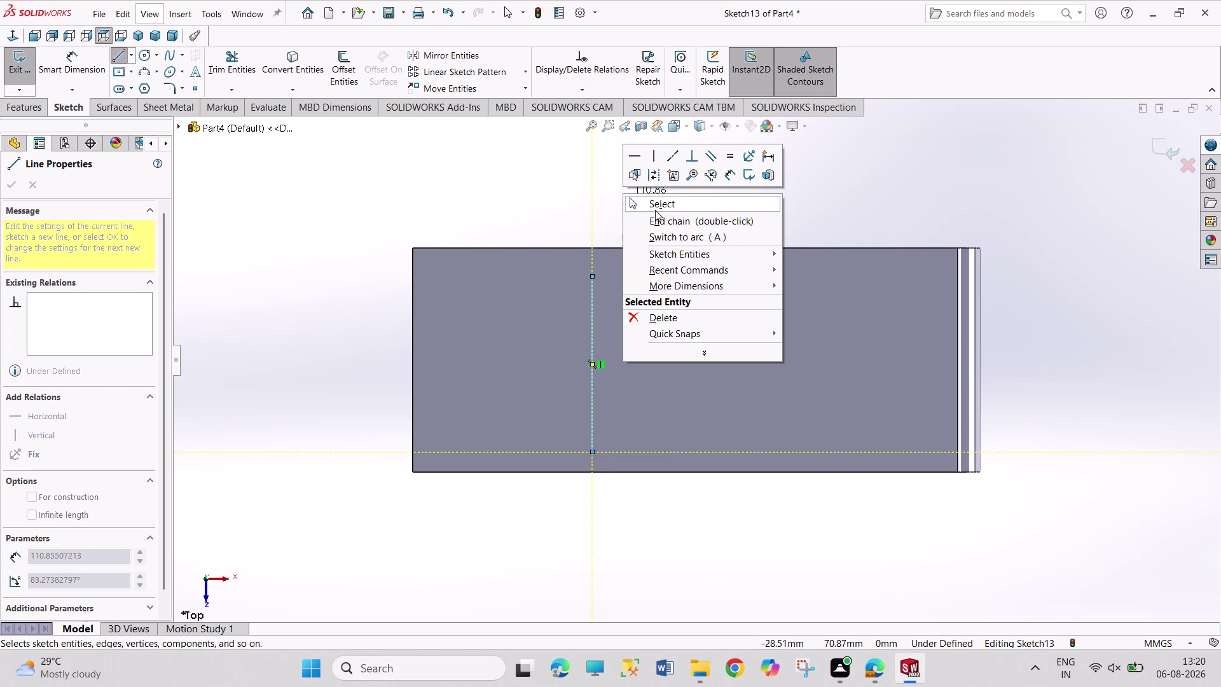
click(655, 210)
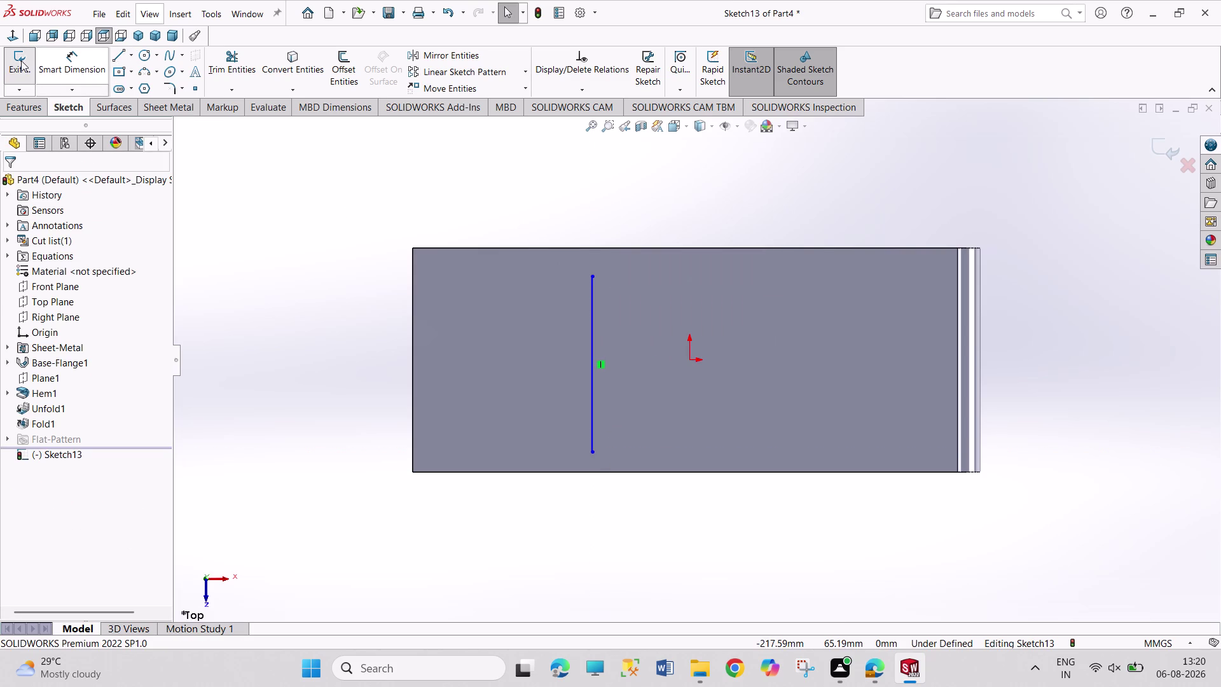
click(20, 65)
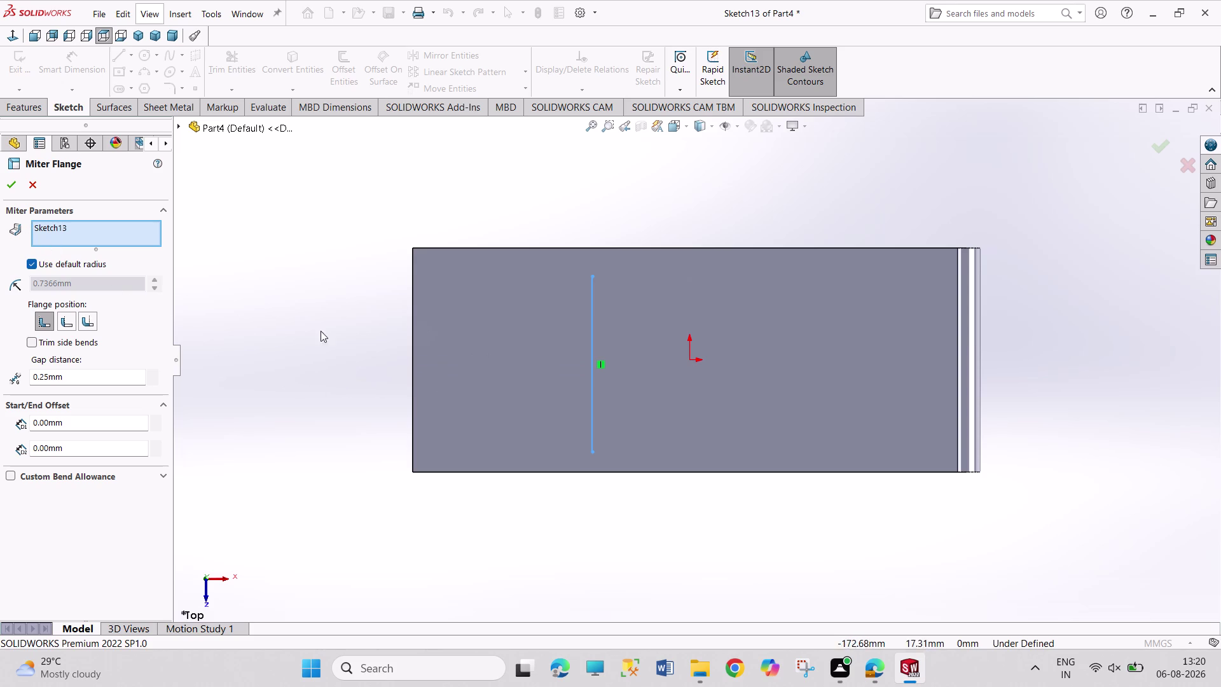
Set up a Miter Flange from Sketch13, picking the bottom and two other plate edges.
click(487, 360)
click(518, 361)
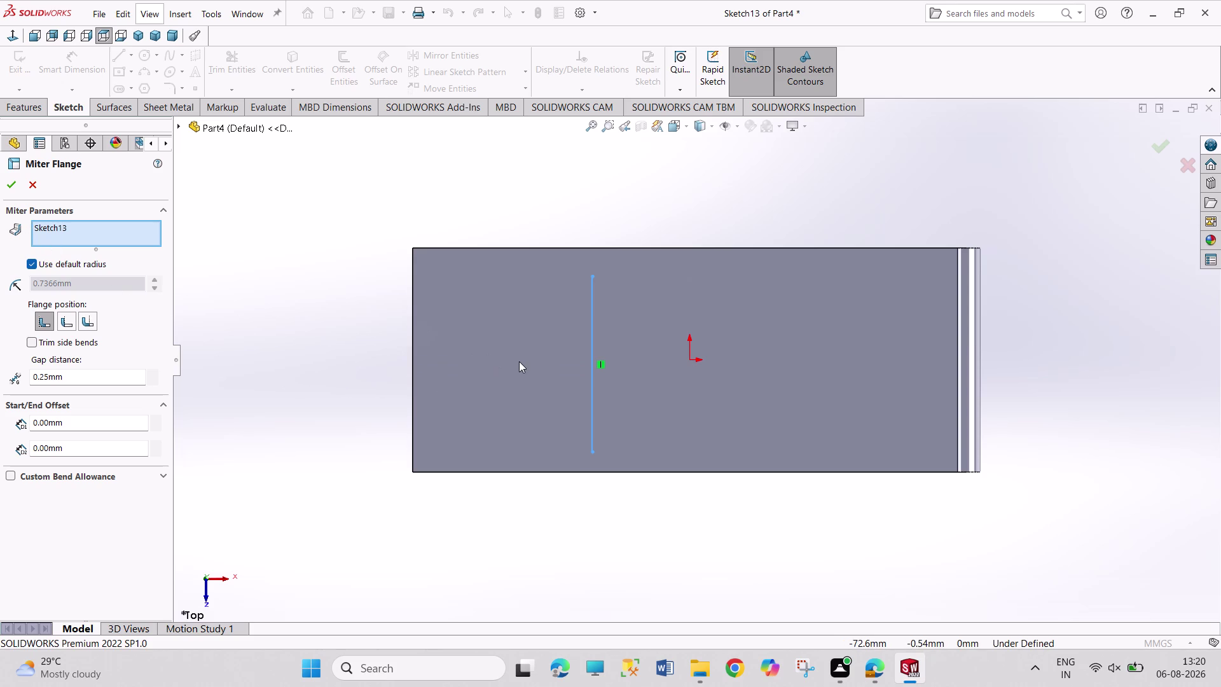
double_click(519, 361)
click(7, 187)
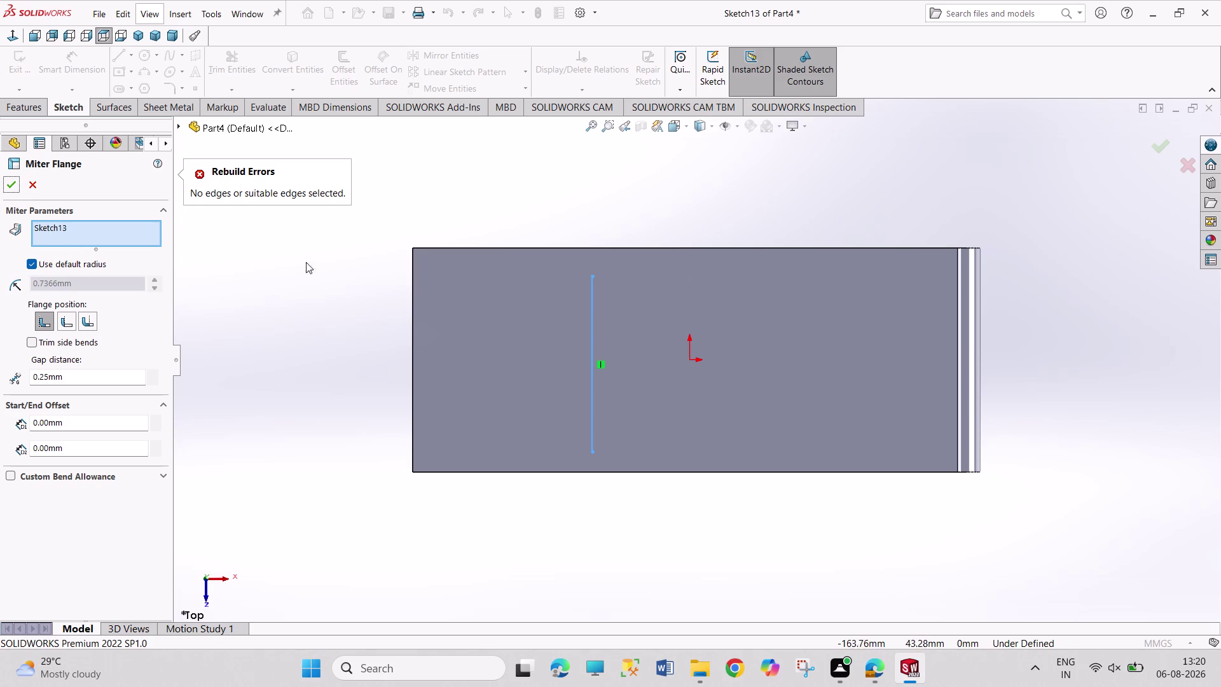
click(487, 473)
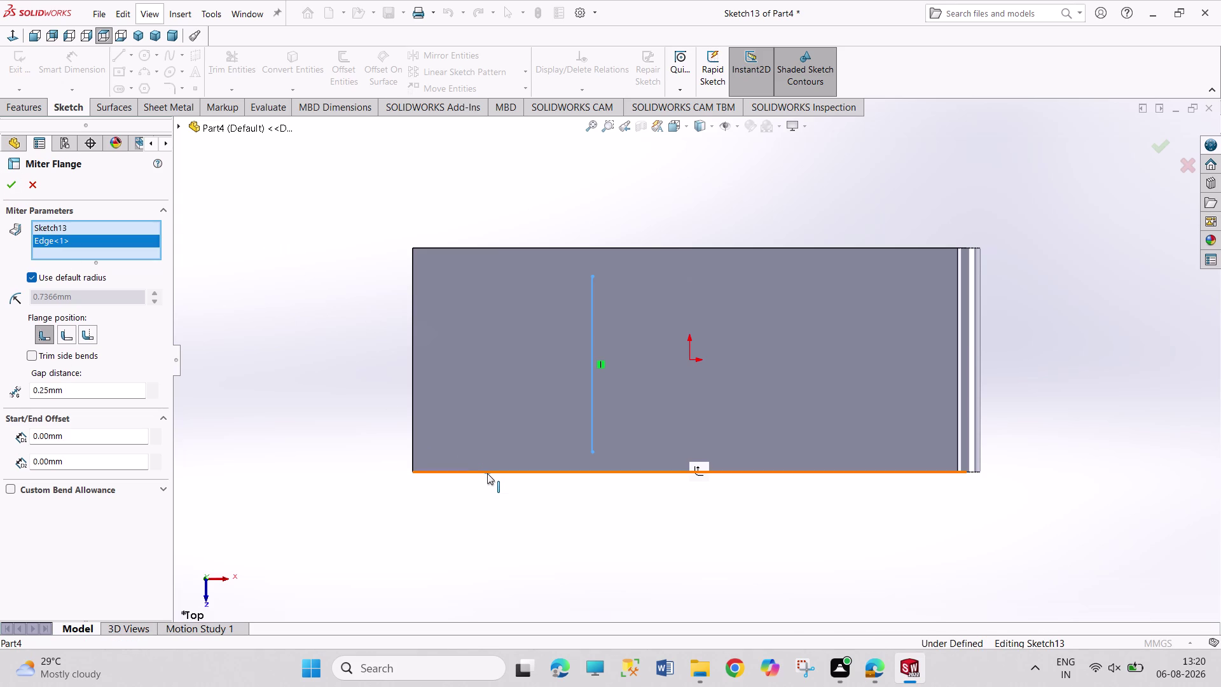
click(411, 372)
click(545, 246)
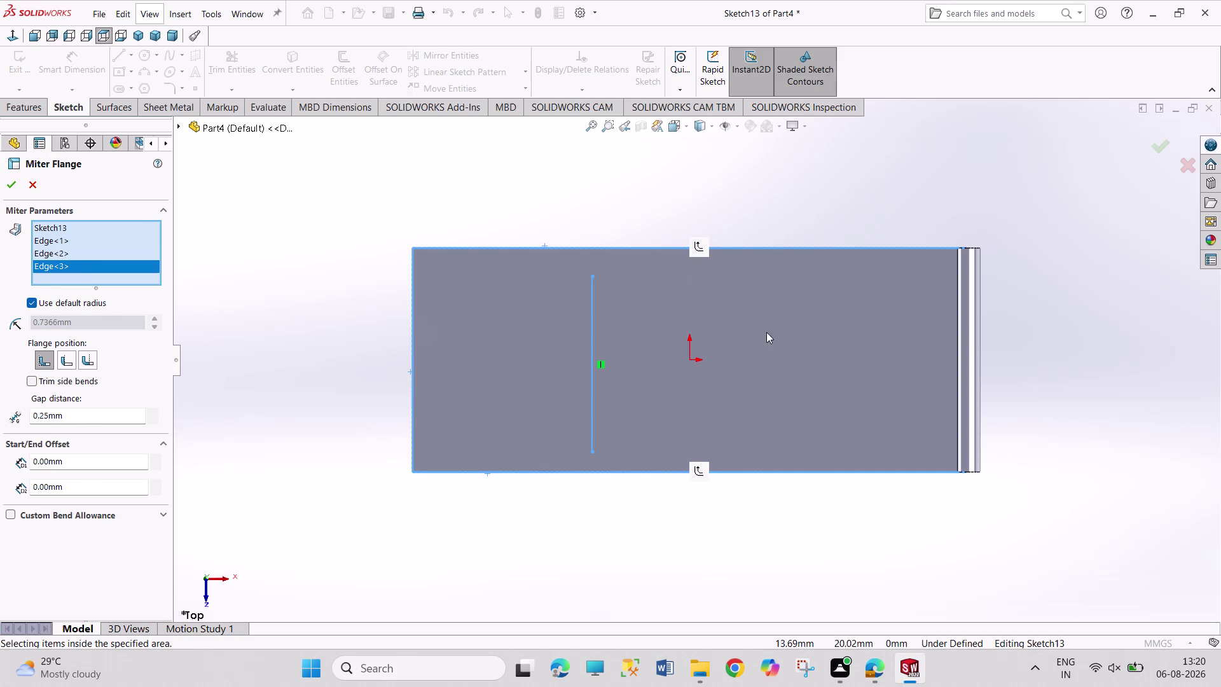
Cancel the miter flange after its rebuild error and undo away Sketch13.
click(16, 189)
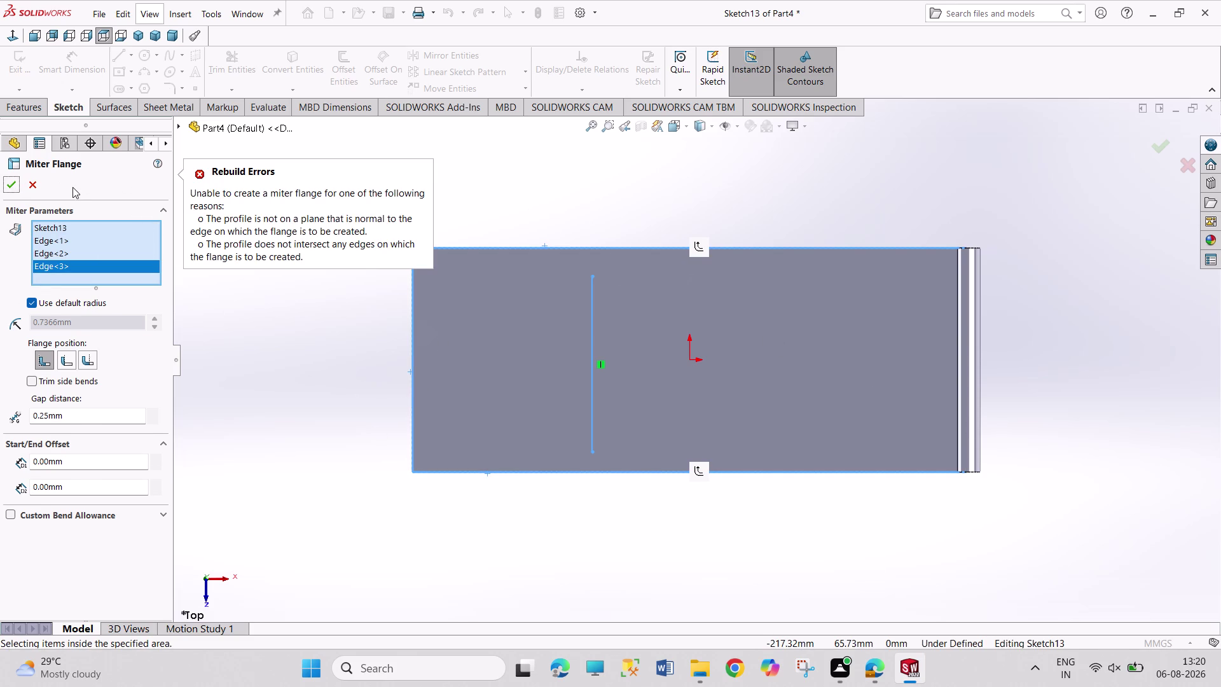
click(37, 190)
click(267, 187)
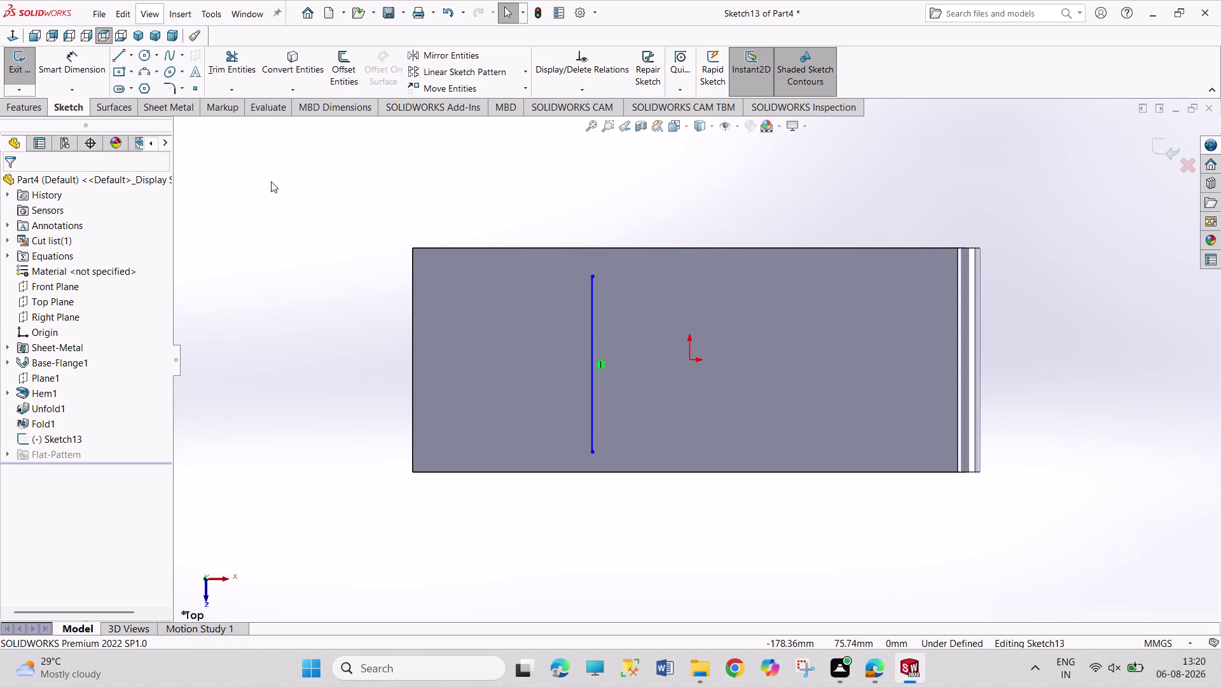
key(ctrl+z)
key(ctrl+z)
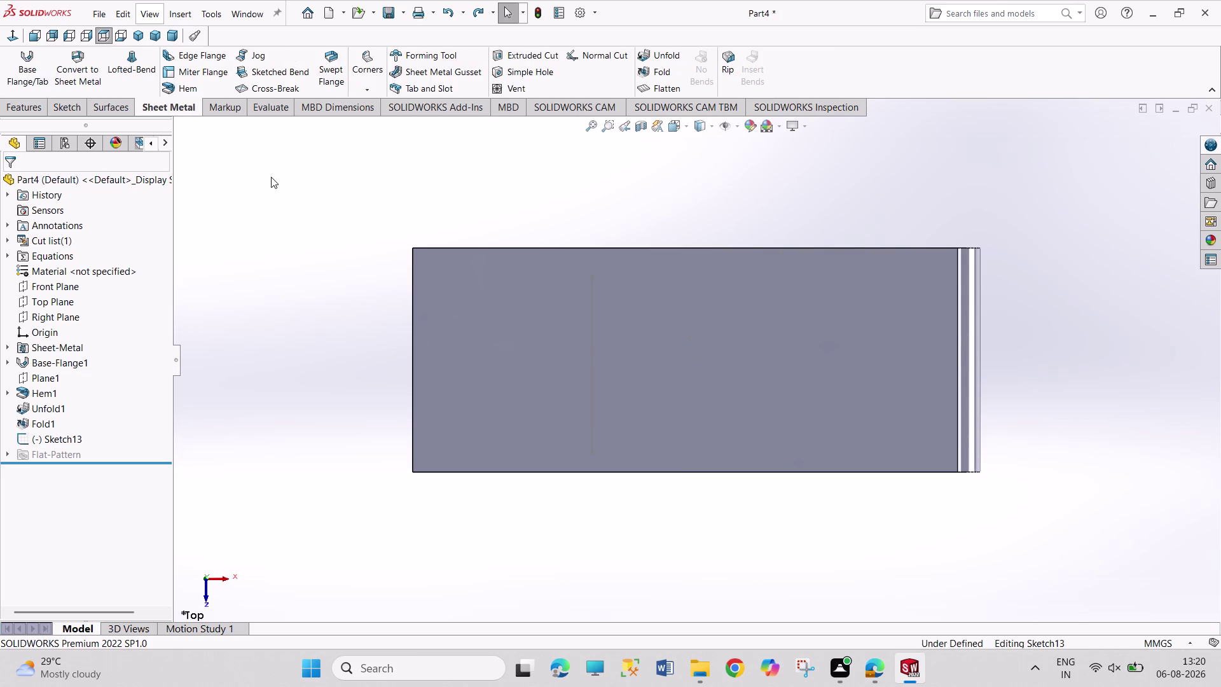
key(ctrl+z)
Delete Sketch13 and sketch Sketch14, a top-to-bottom vertical line on the plate.
click(7, 69)
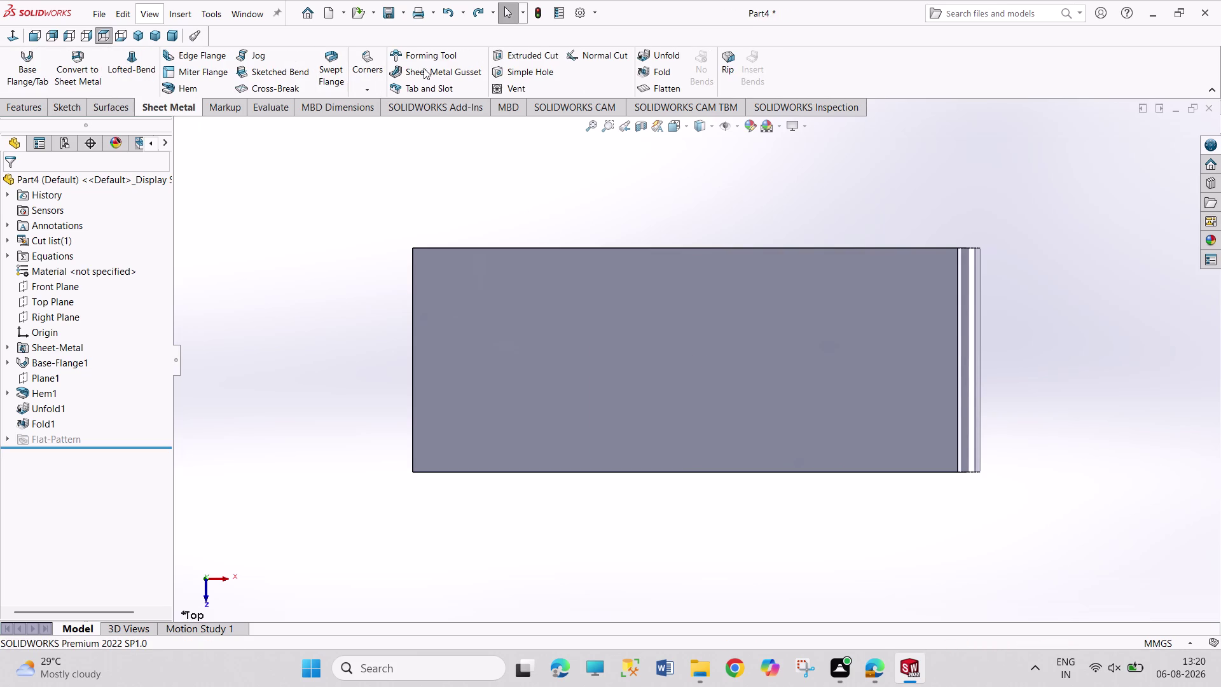
click(282, 70)
click(631, 321)
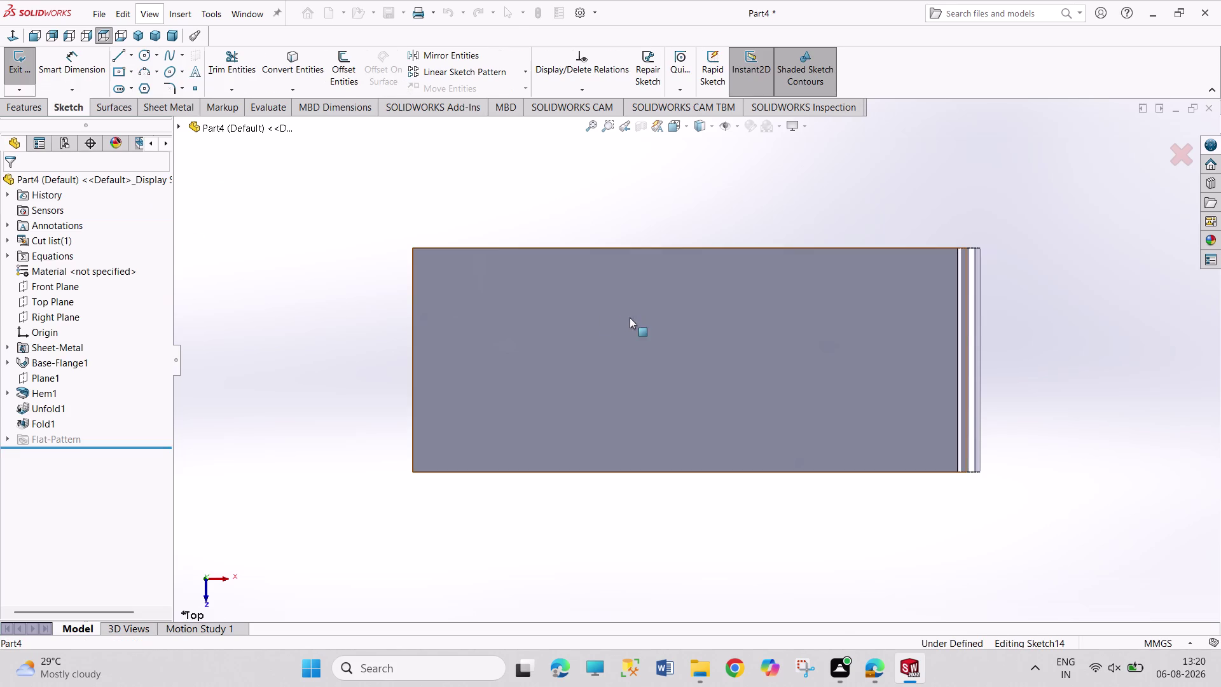
click(120, 57)
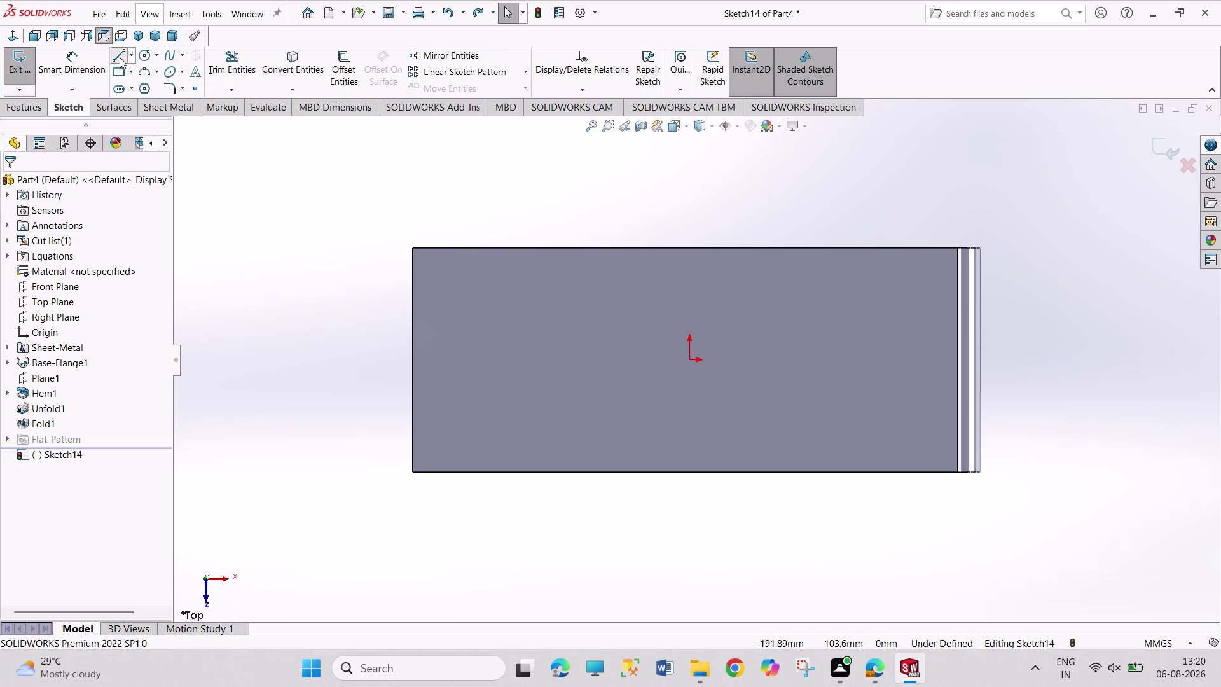
click(587, 248)
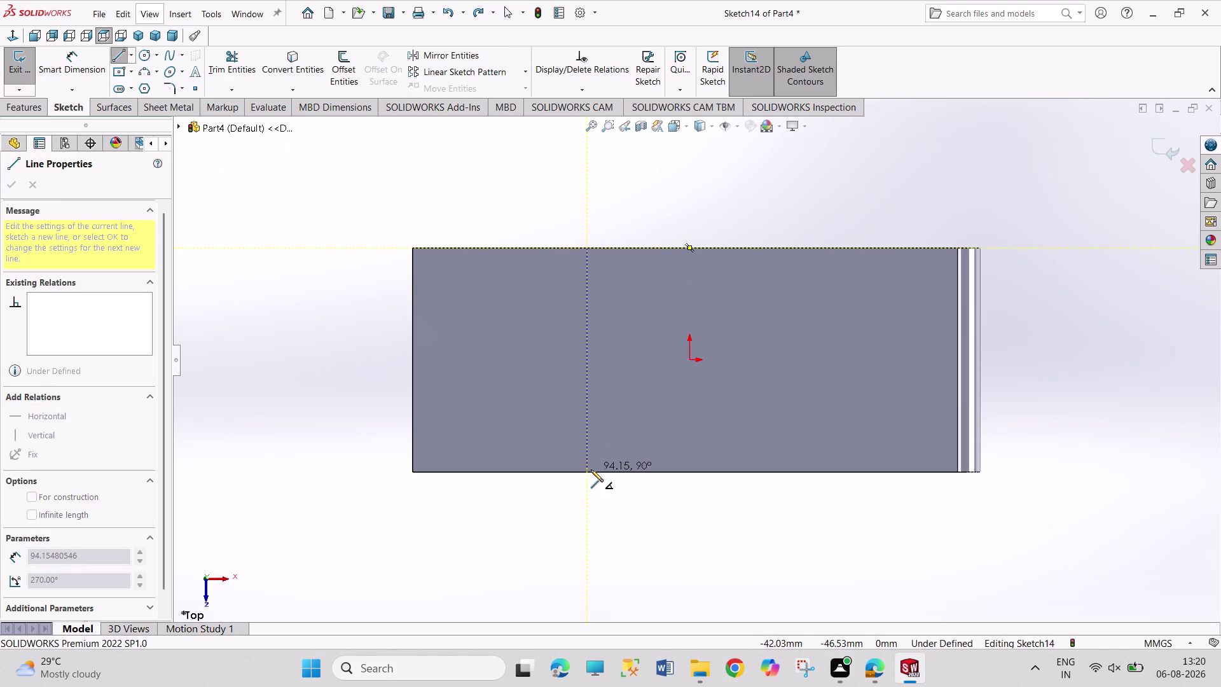
drag(586, 473, 581, 445)
right_click(467, 227)
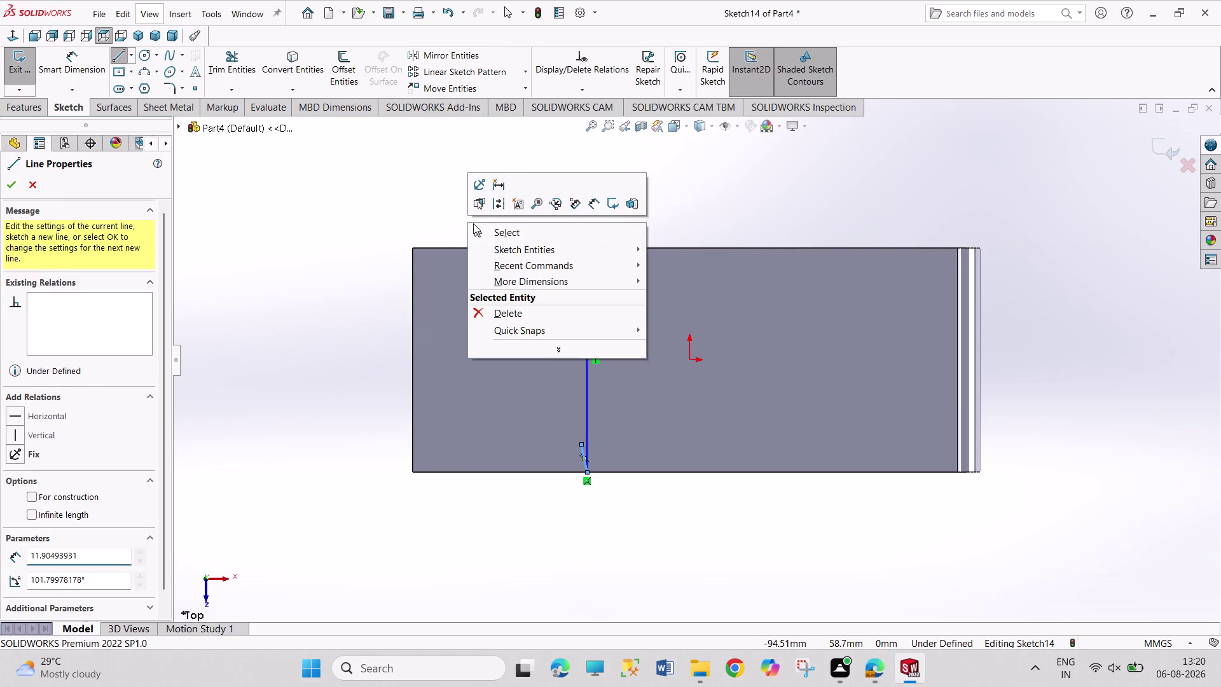
click(505, 232)
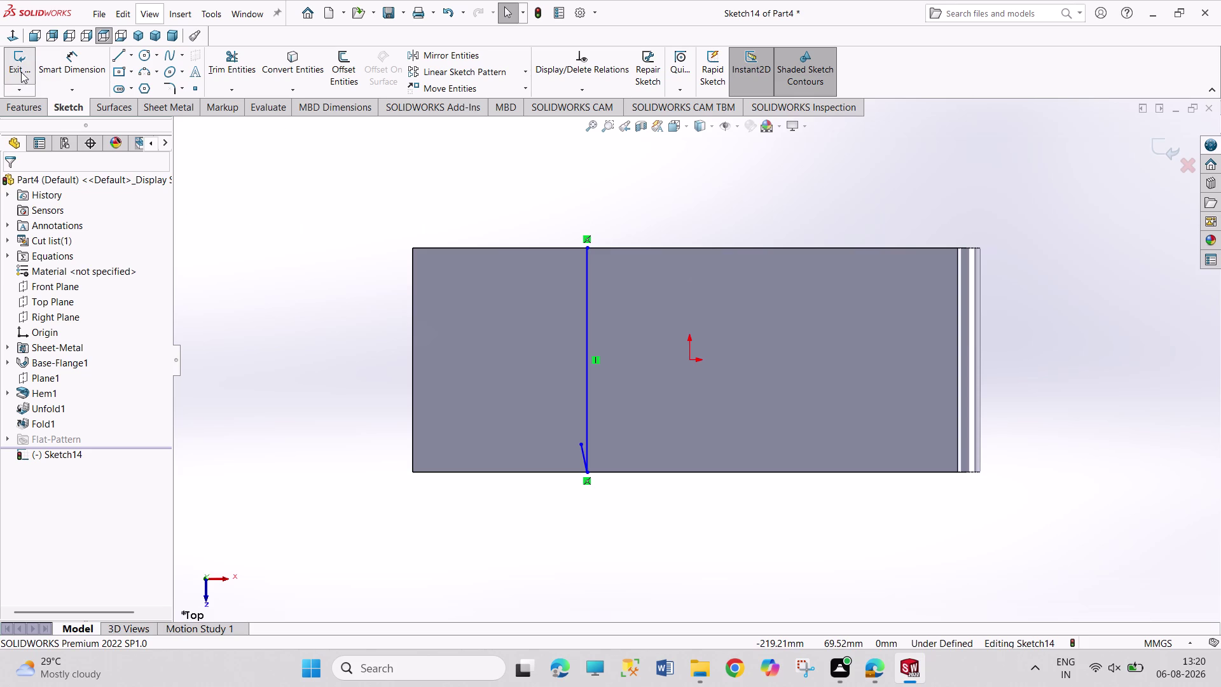
click(21, 72)
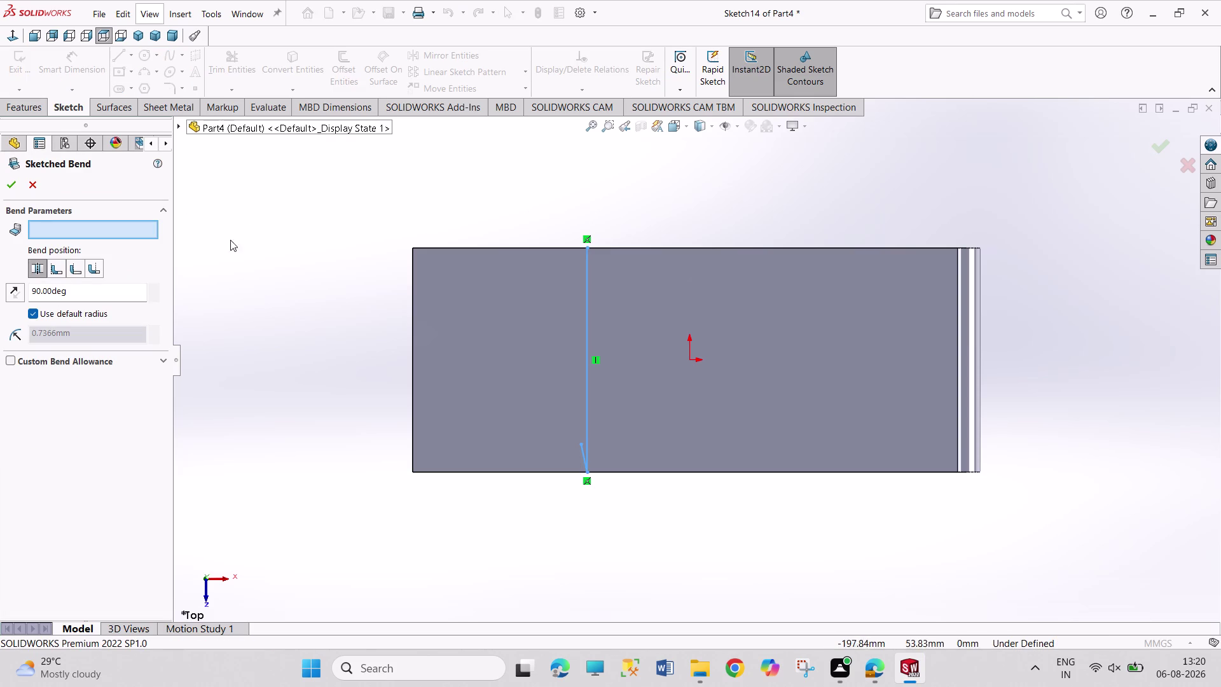
Attempt a Sketched Bend with the plate face fixed, then cancel after the error.
click(512, 361)
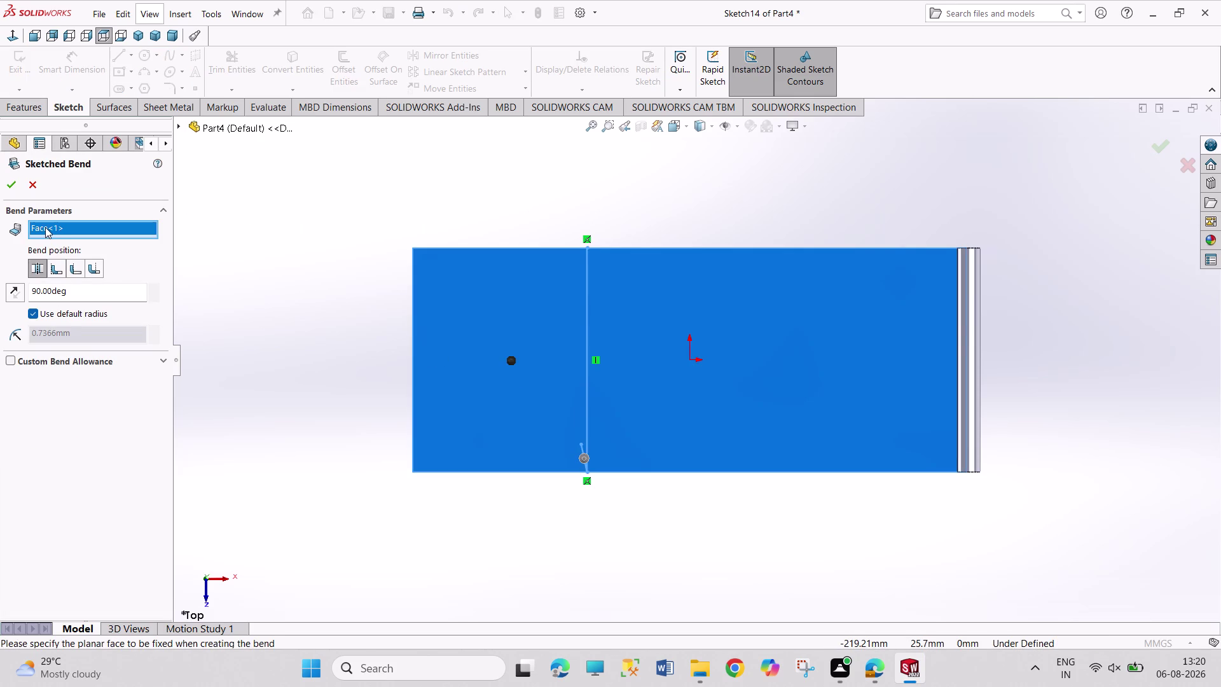
click(14, 182)
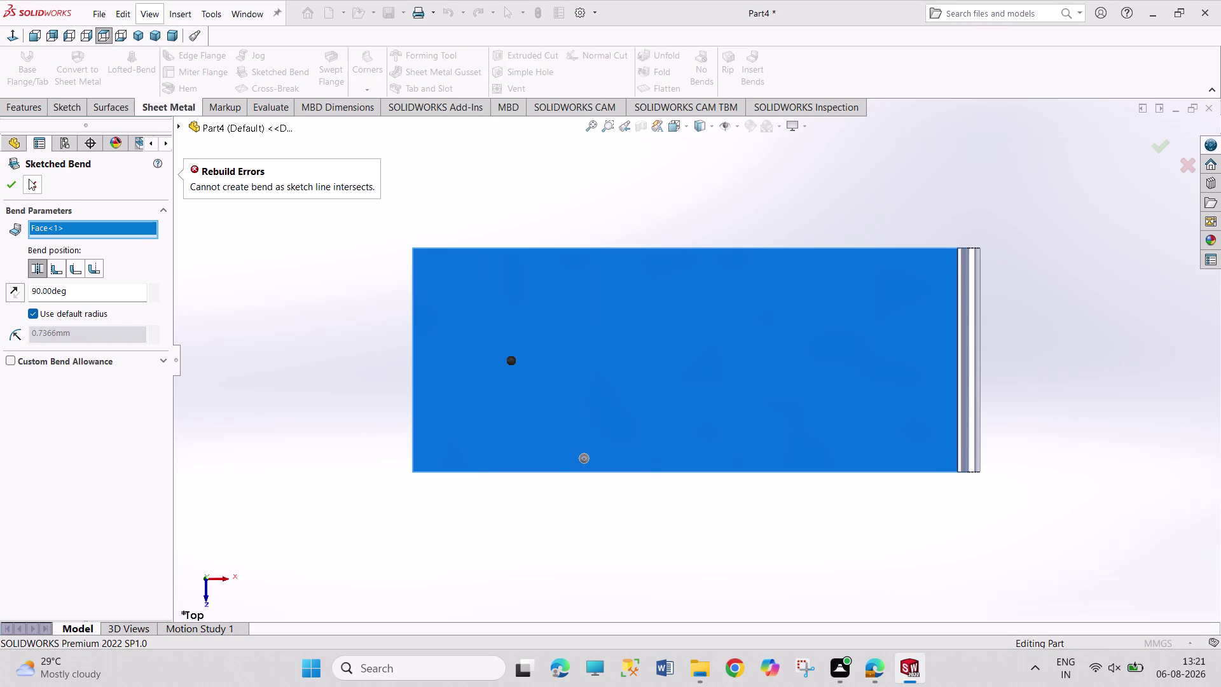
click(34, 179)
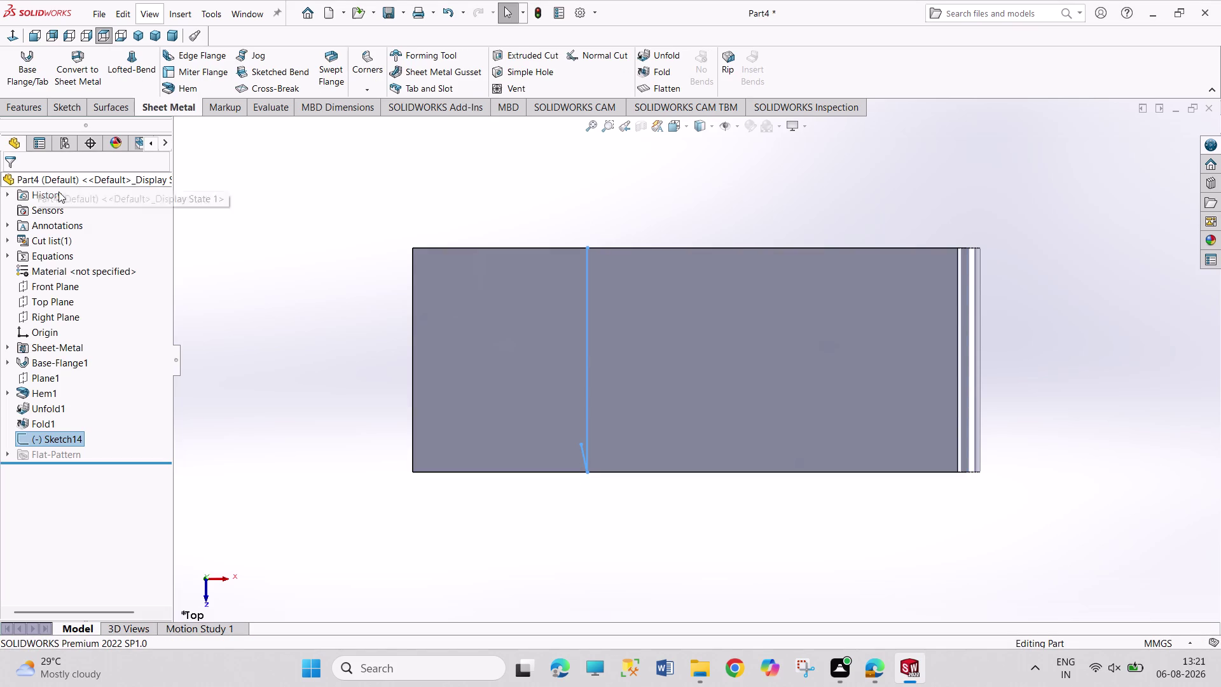
Start a Jog and sketch a top-to-bottom vertical line on the plate face.
click(346, 218)
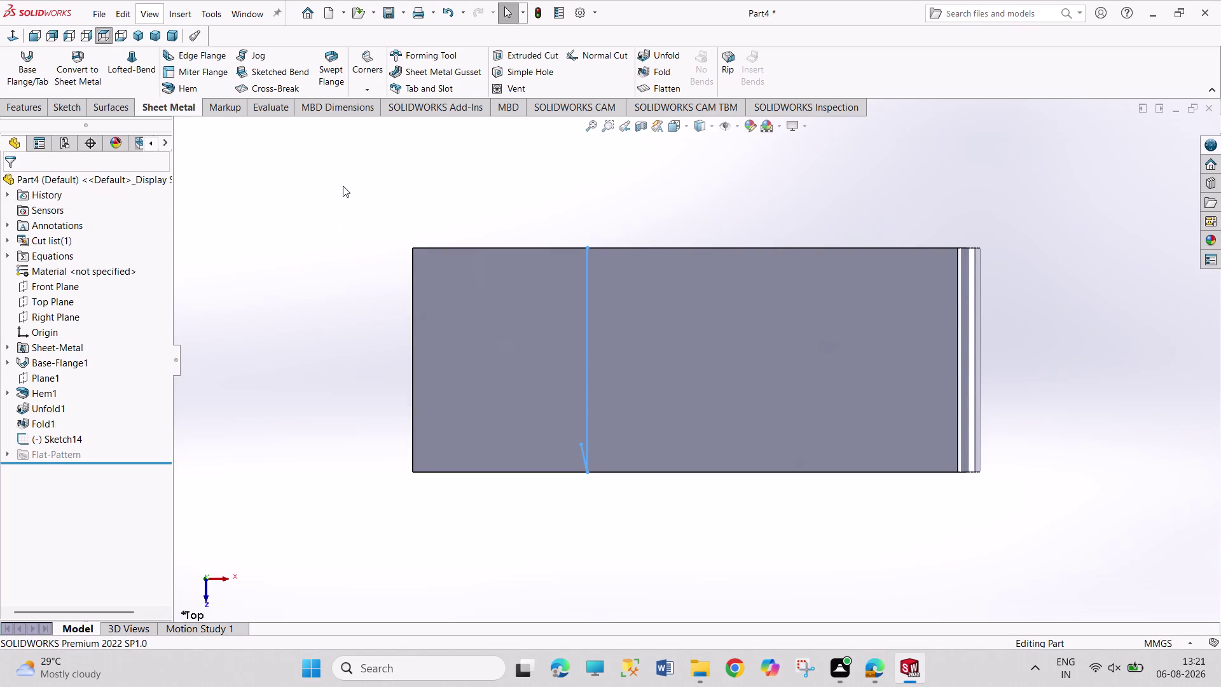
click(278, 50)
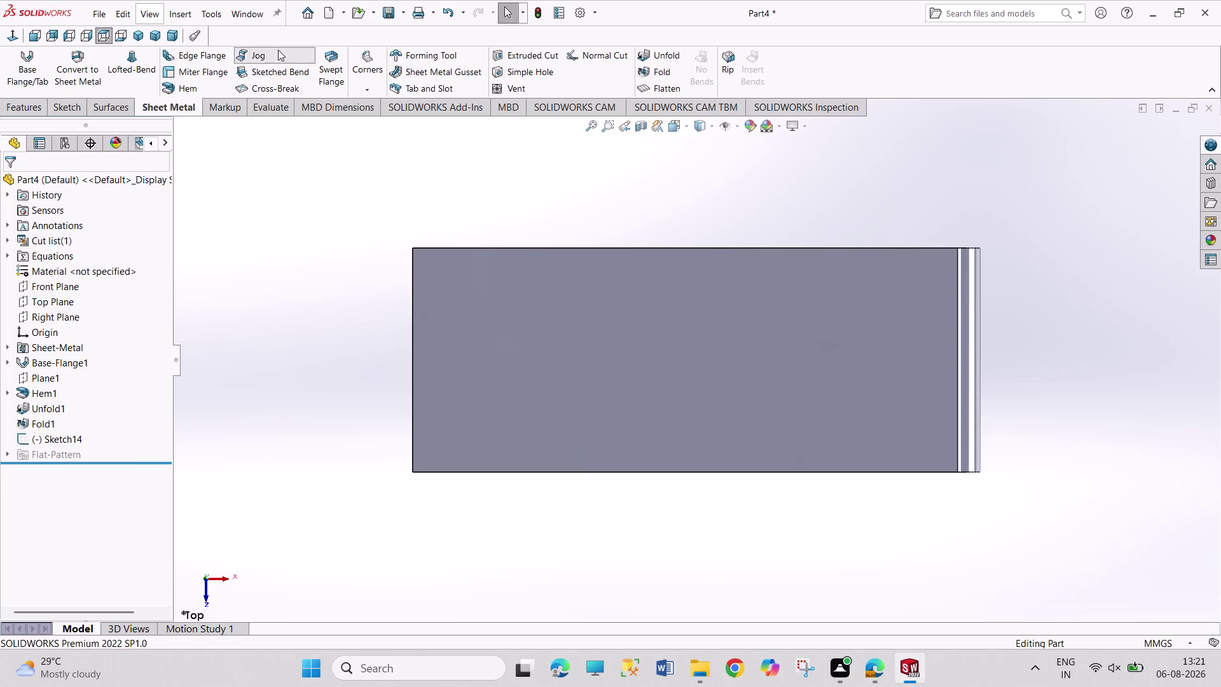
click(627, 316)
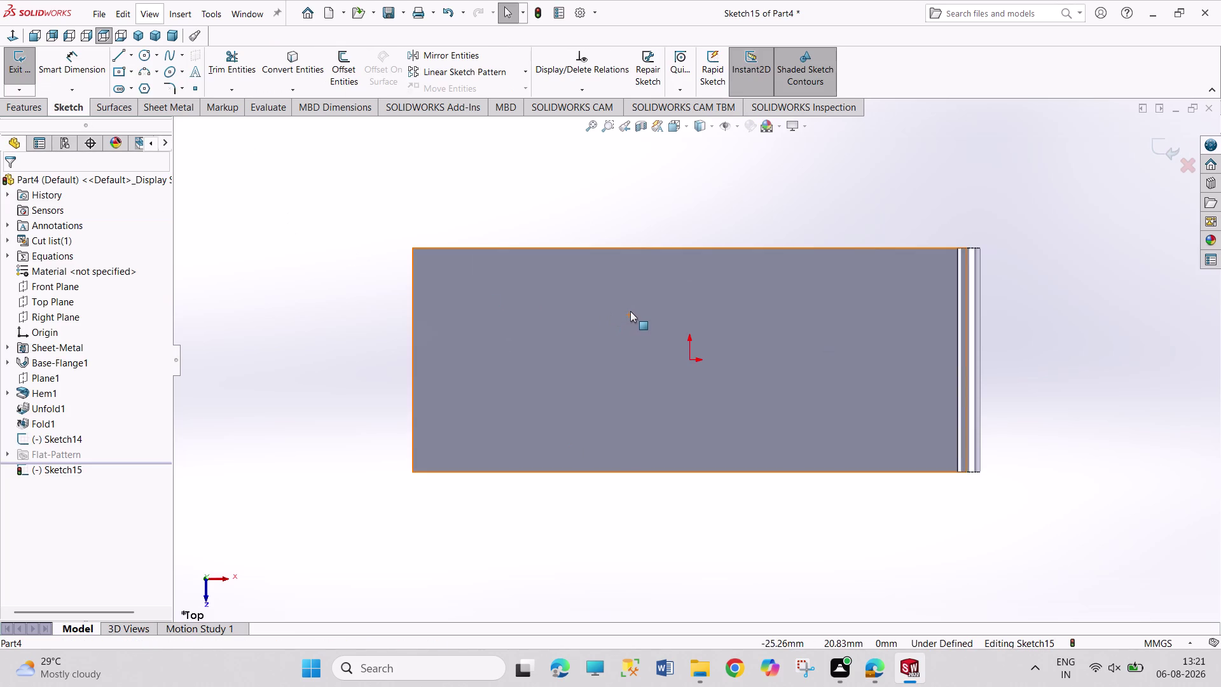
click(630, 311)
click(118, 57)
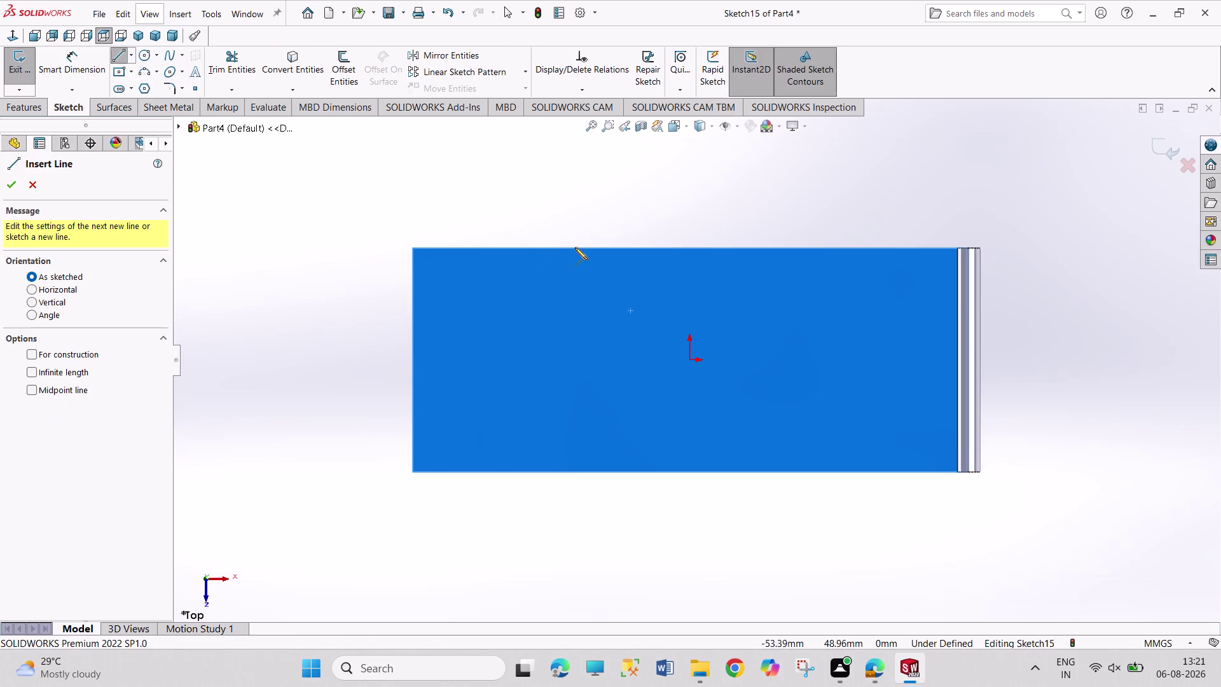
click(581, 246)
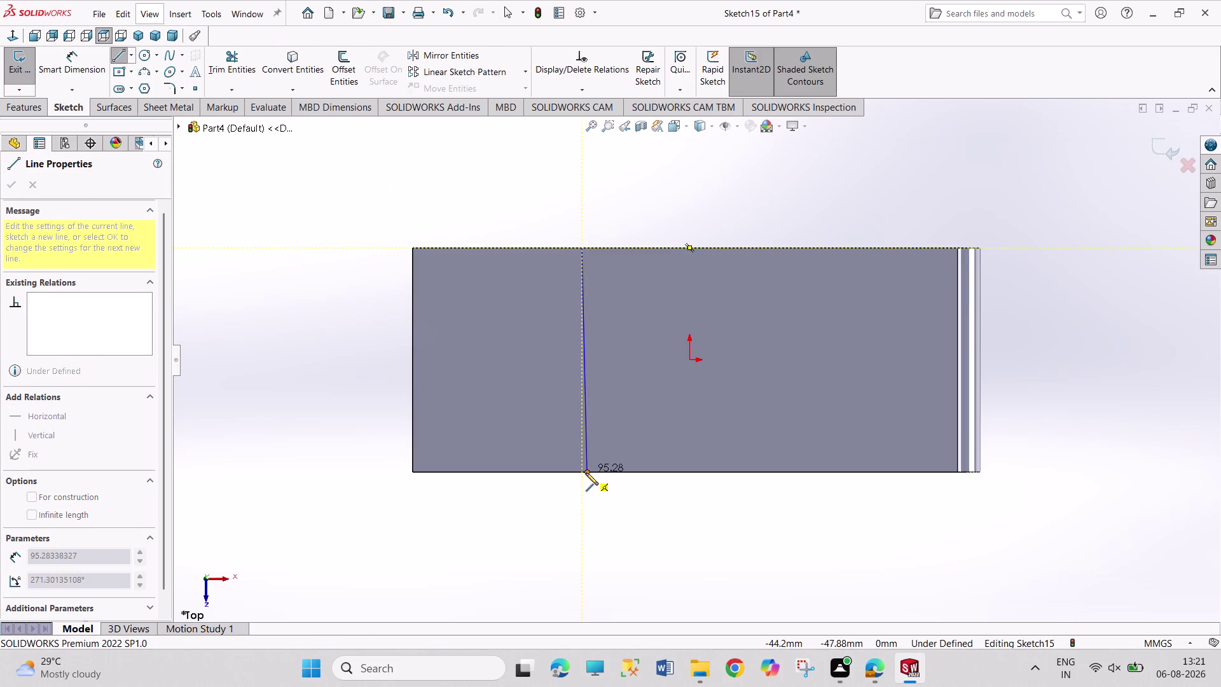
click(586, 472)
right_click(661, 226)
click(673, 231)
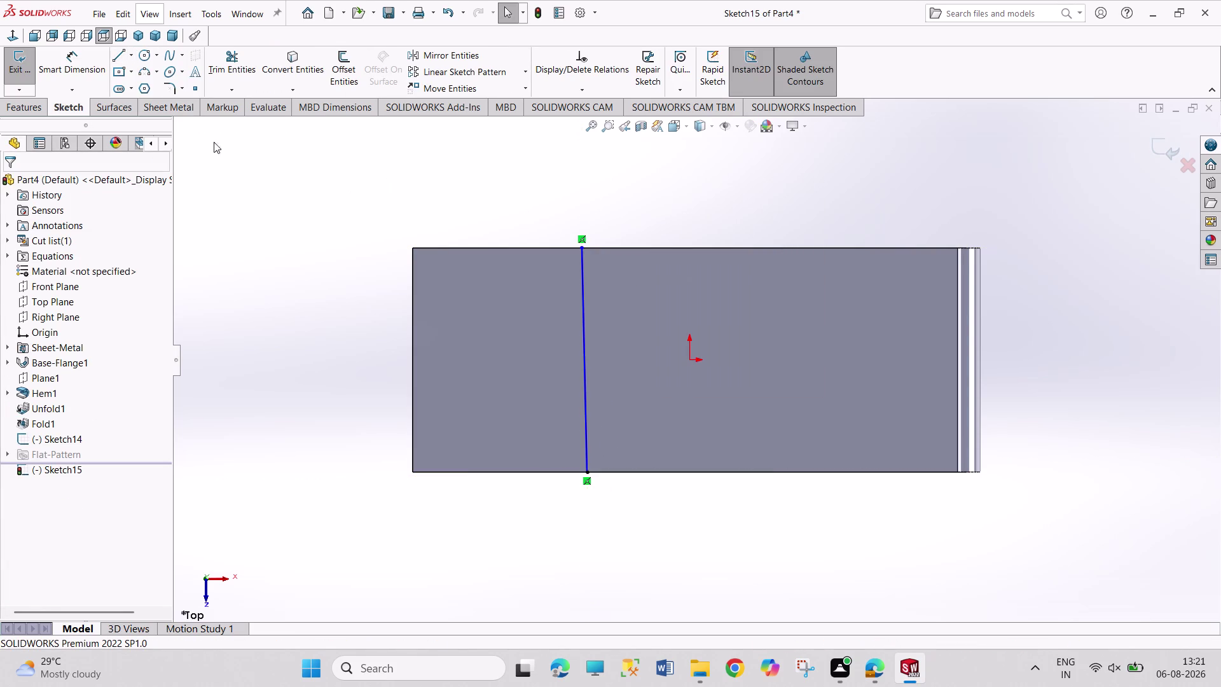
click(22, 60)
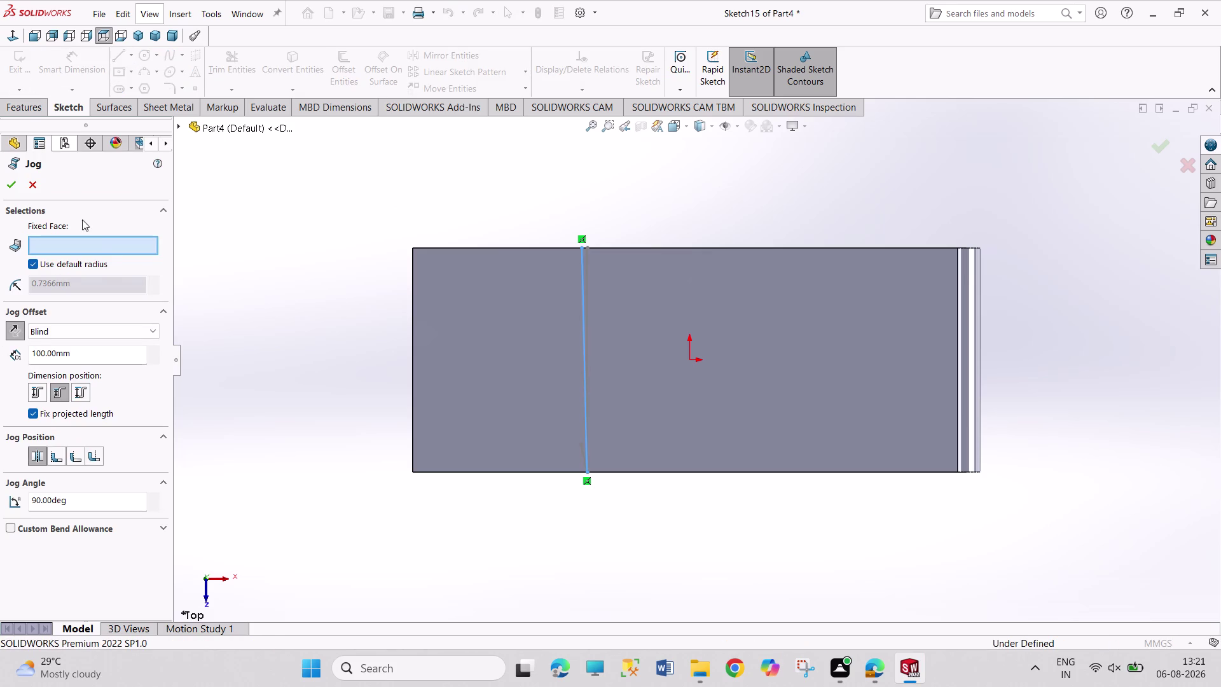
Fix the plate face, preview isometrically, and create Jog2 with a 100 mm, 90° offset.
click(456, 344)
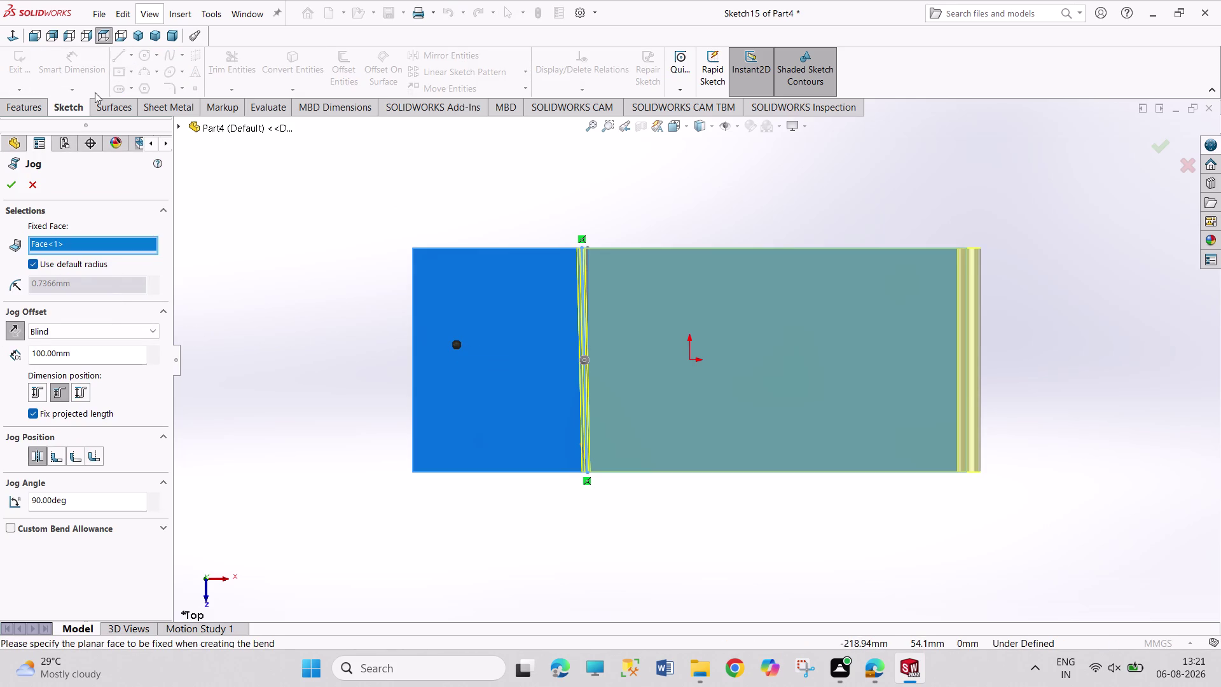
click(142, 40)
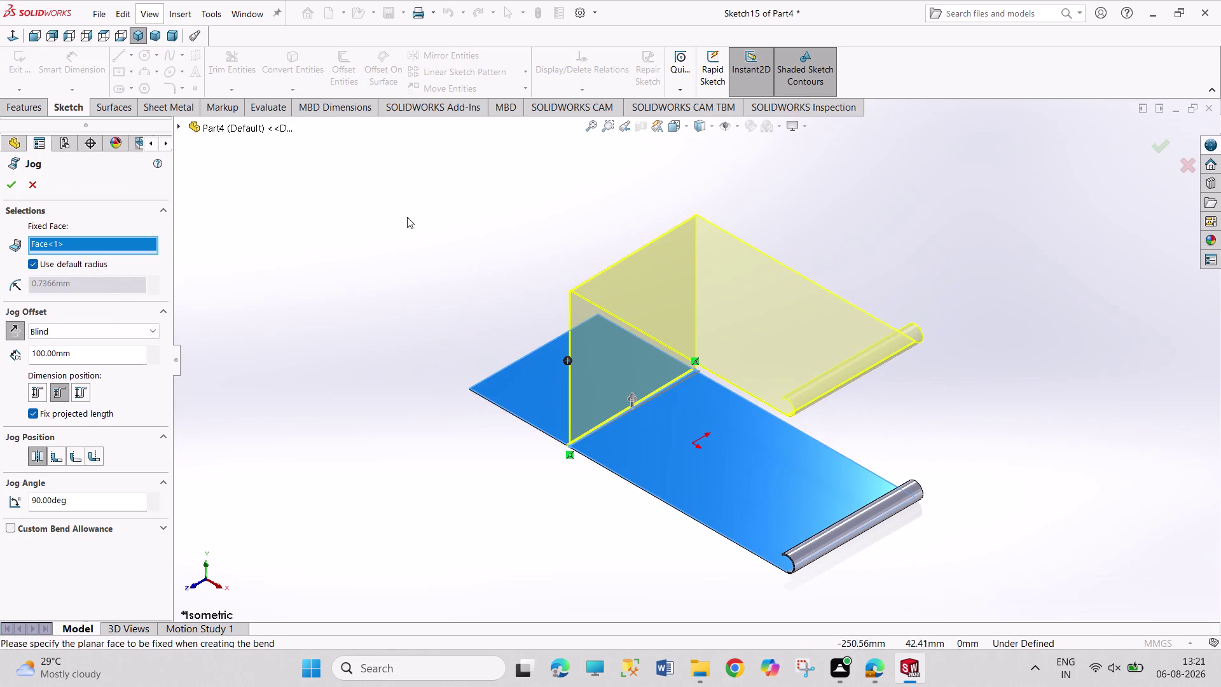
click(16, 187)
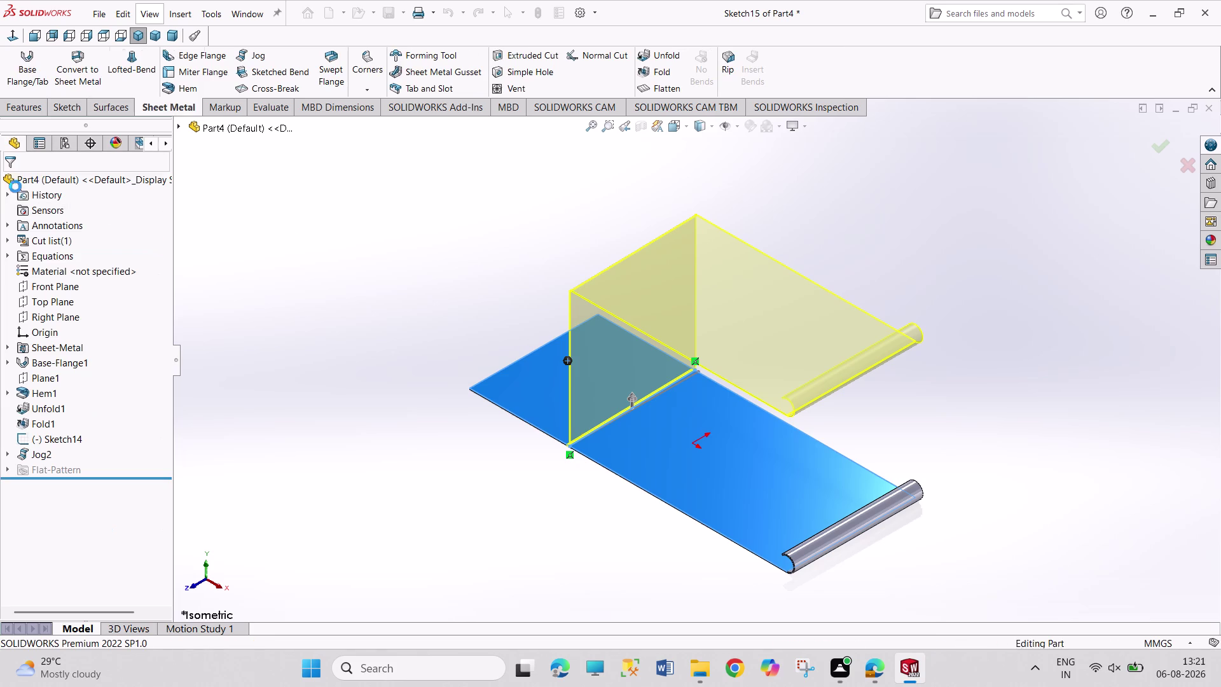
click(391, 254)
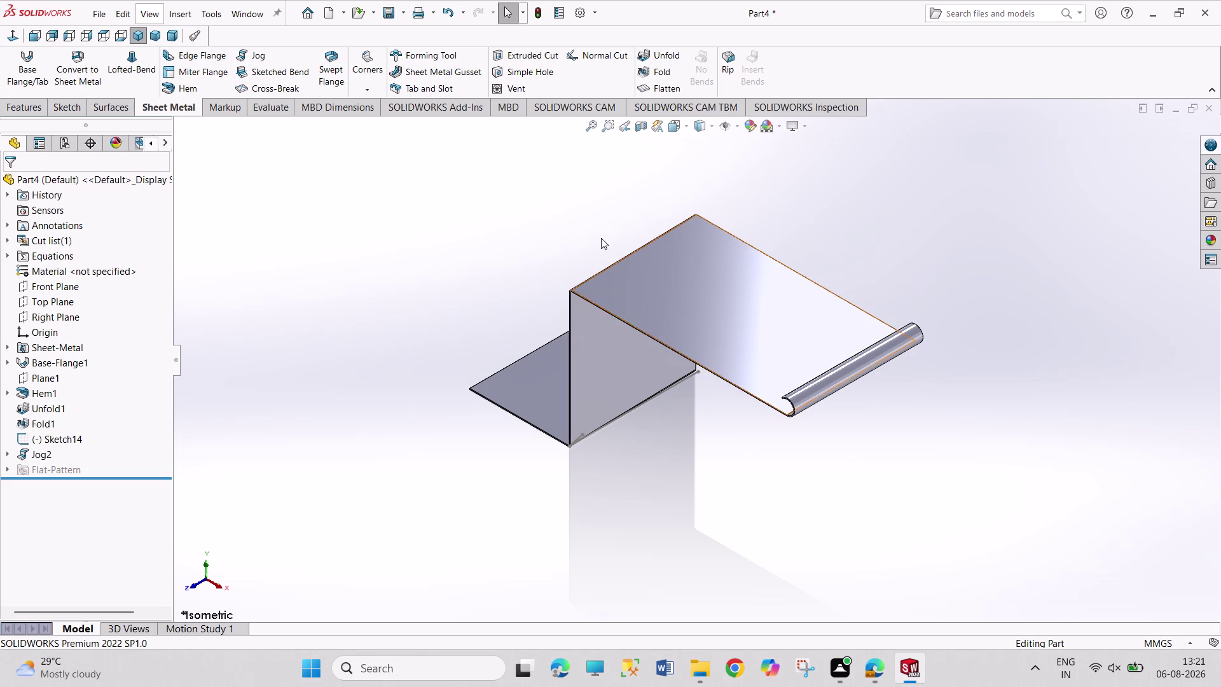
Edit Jog2 to reduce its offset distance from 100 mm to 10 mm.
right_click(52, 447)
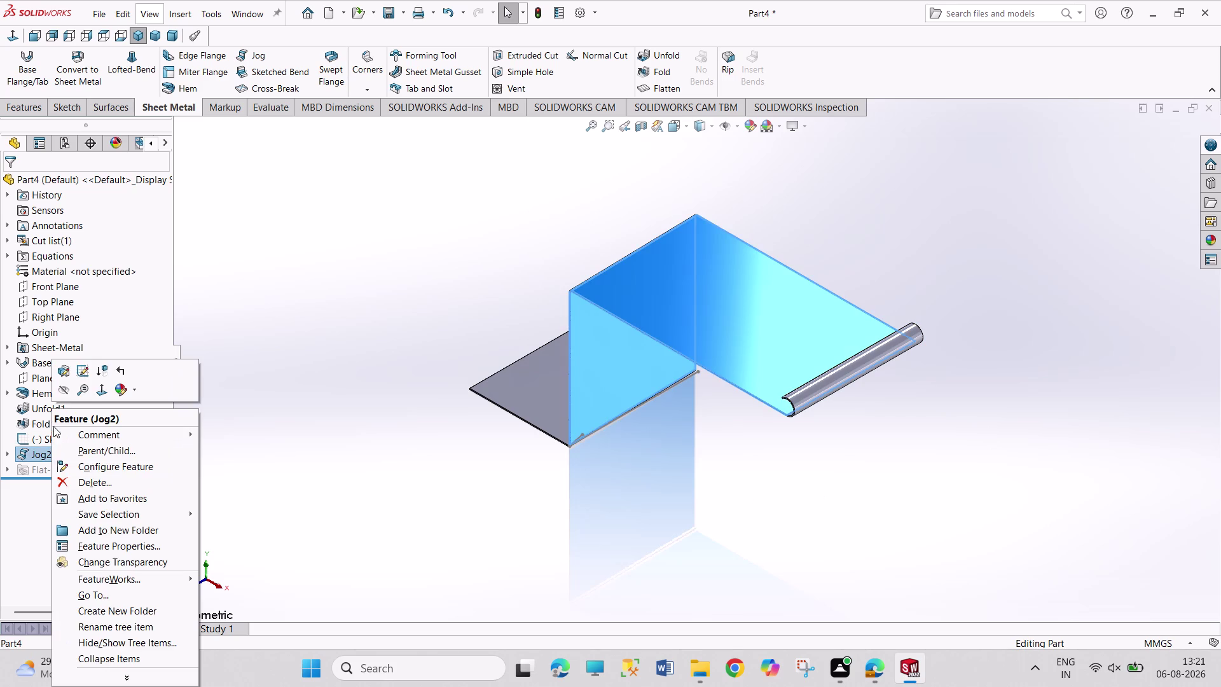
click(63, 374)
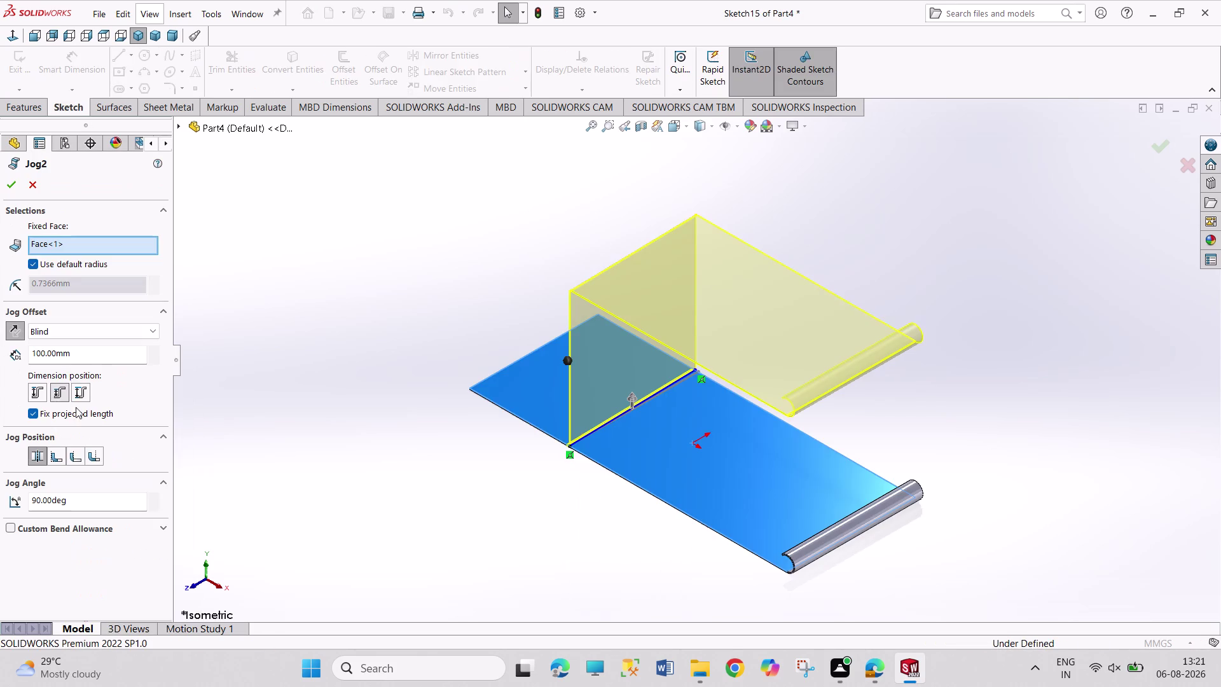
drag(90, 358, 0, 347)
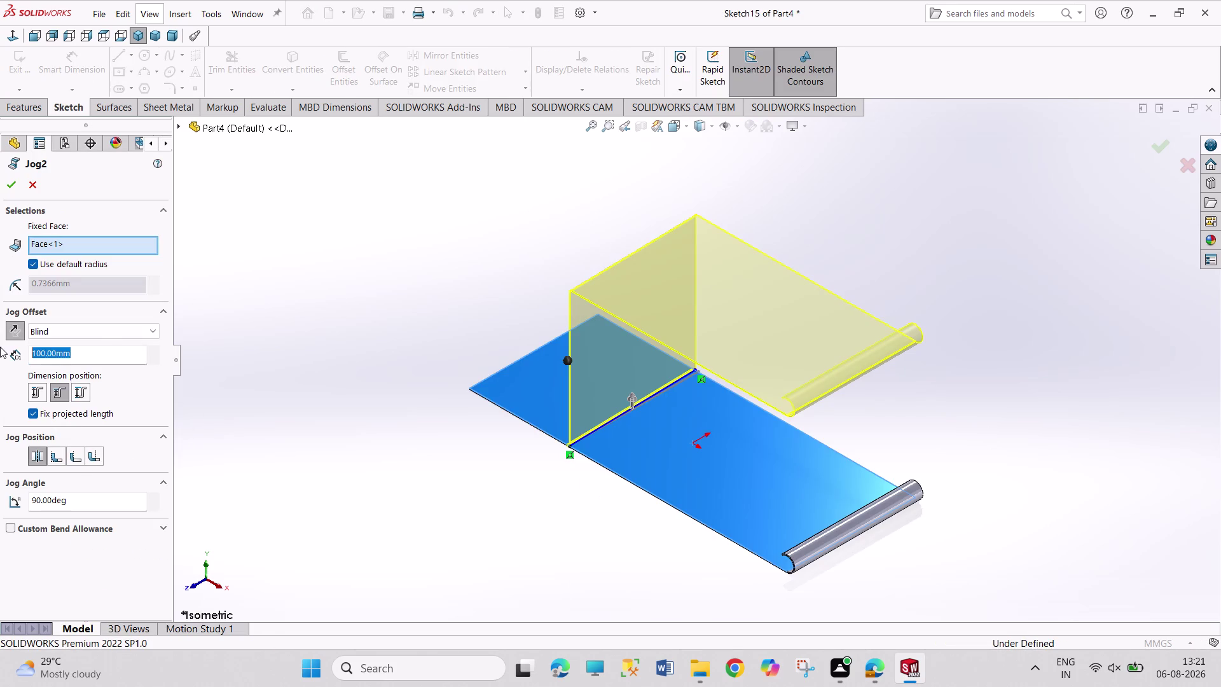
key(1)
key(0)
key(Return)
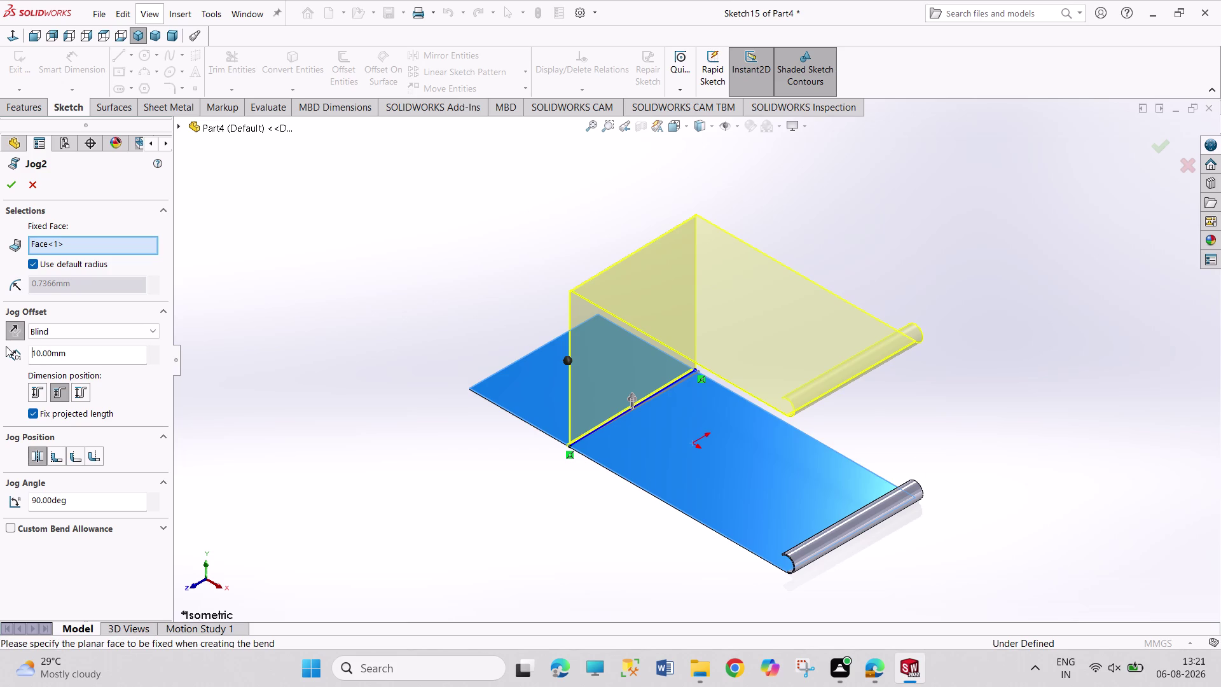
key(Return)
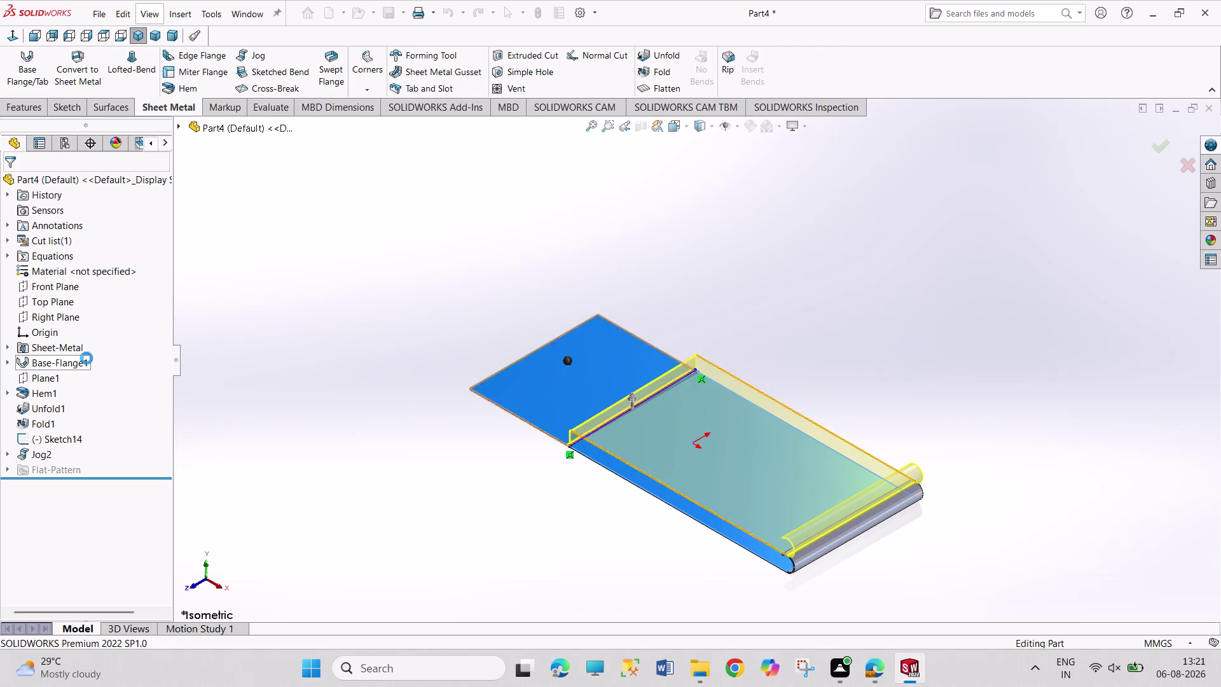
click(348, 313)
Undo Jog2 and its Sketch15 and Sketch14 jog line sketches.
key(ctrl+z)
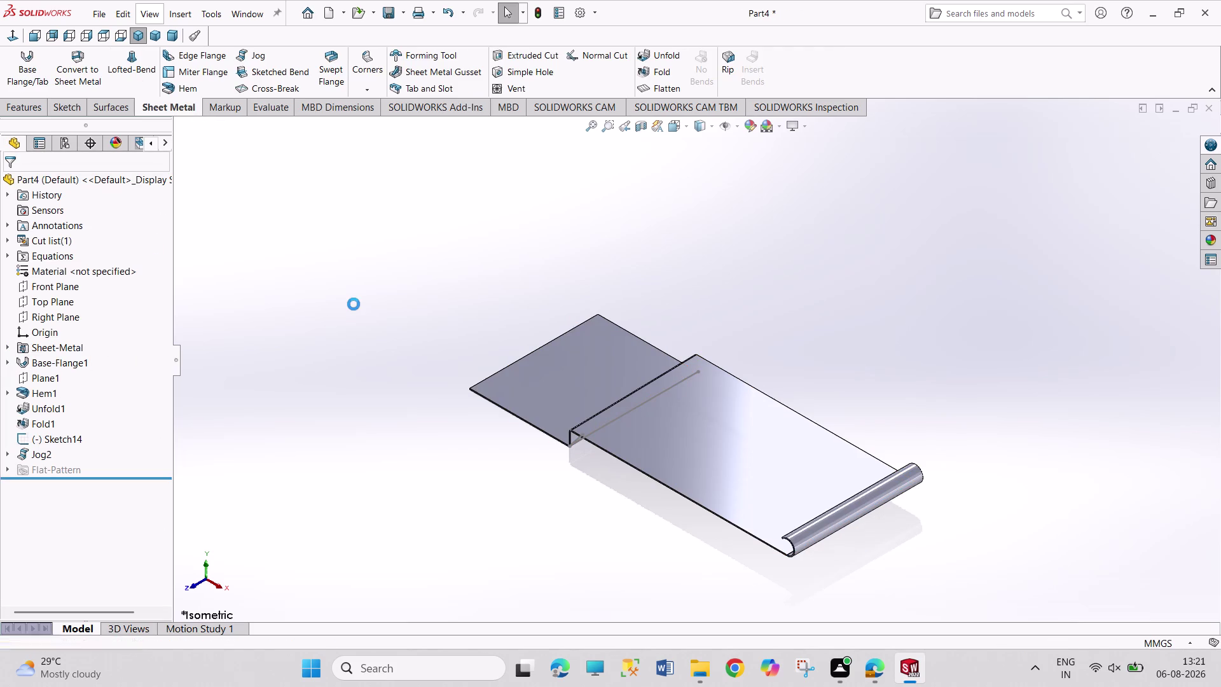
key(ctrl+z)
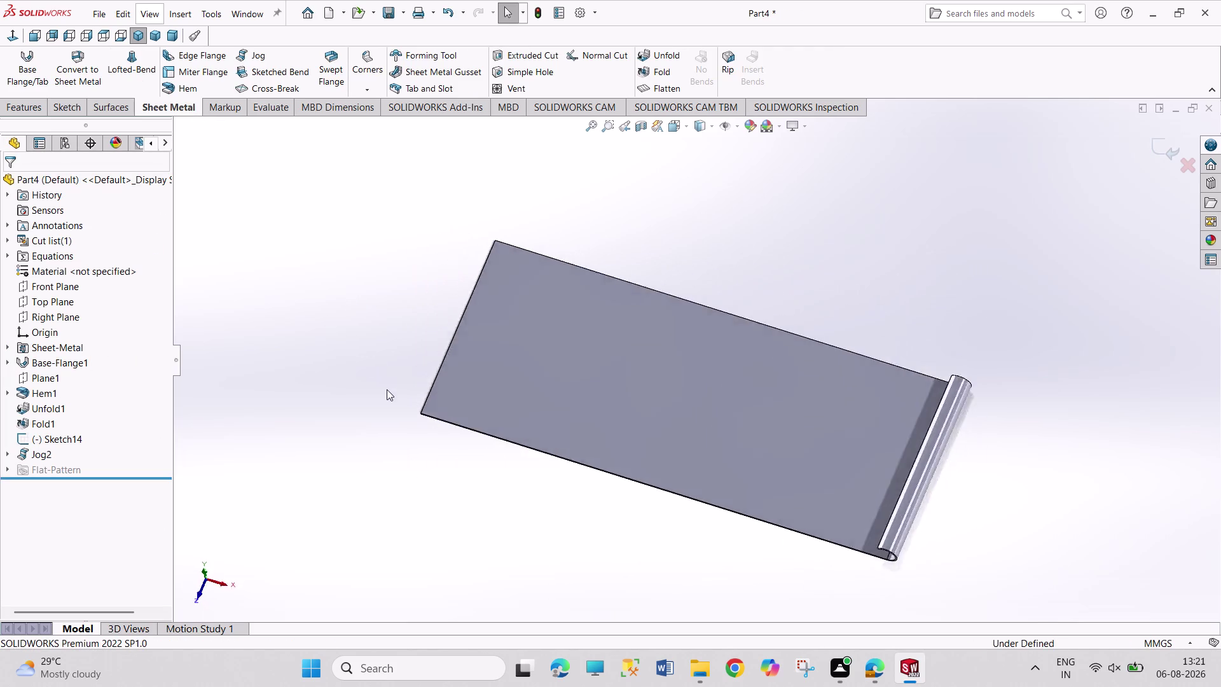
key(ctrl+z)
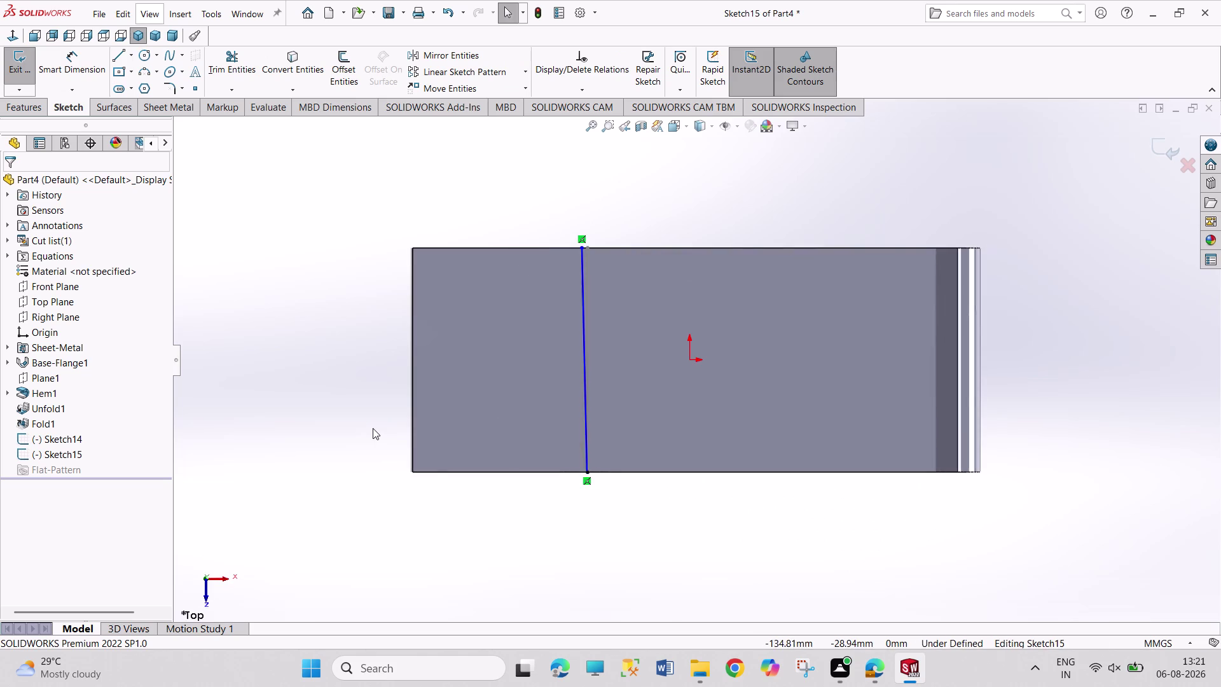
key(ctrl+z)
key(ctrl+z)
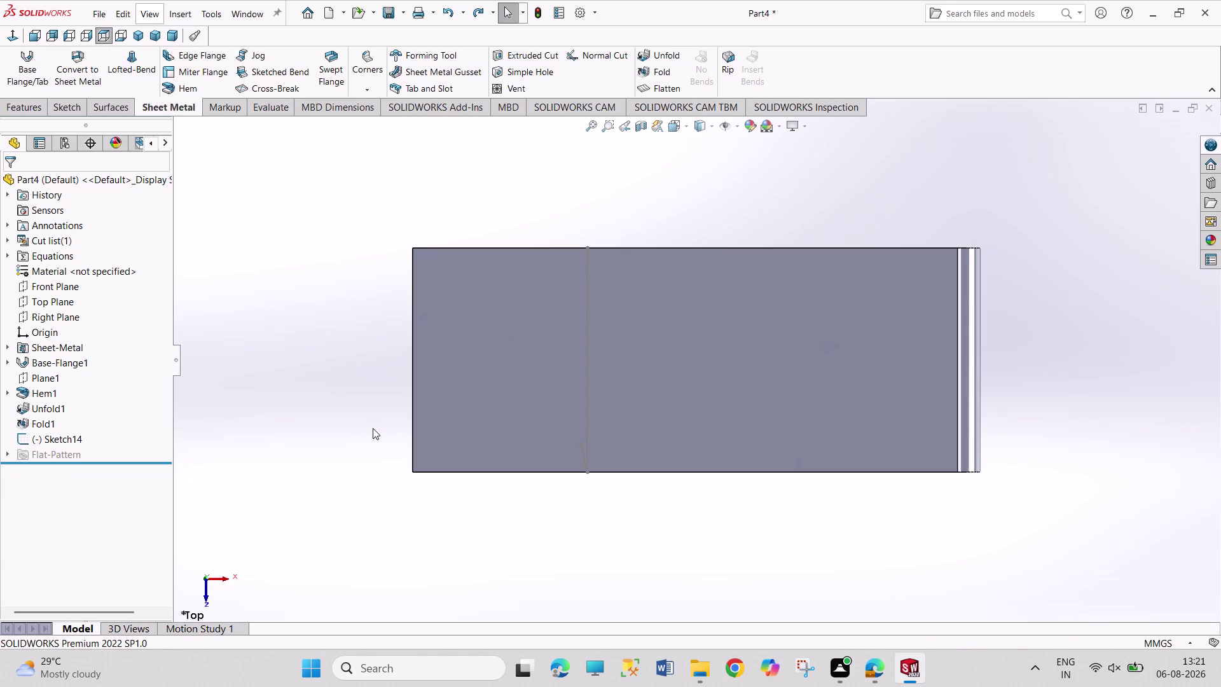
key(ctrl+z)
key(ctrl+z)
key(ctrl+z)
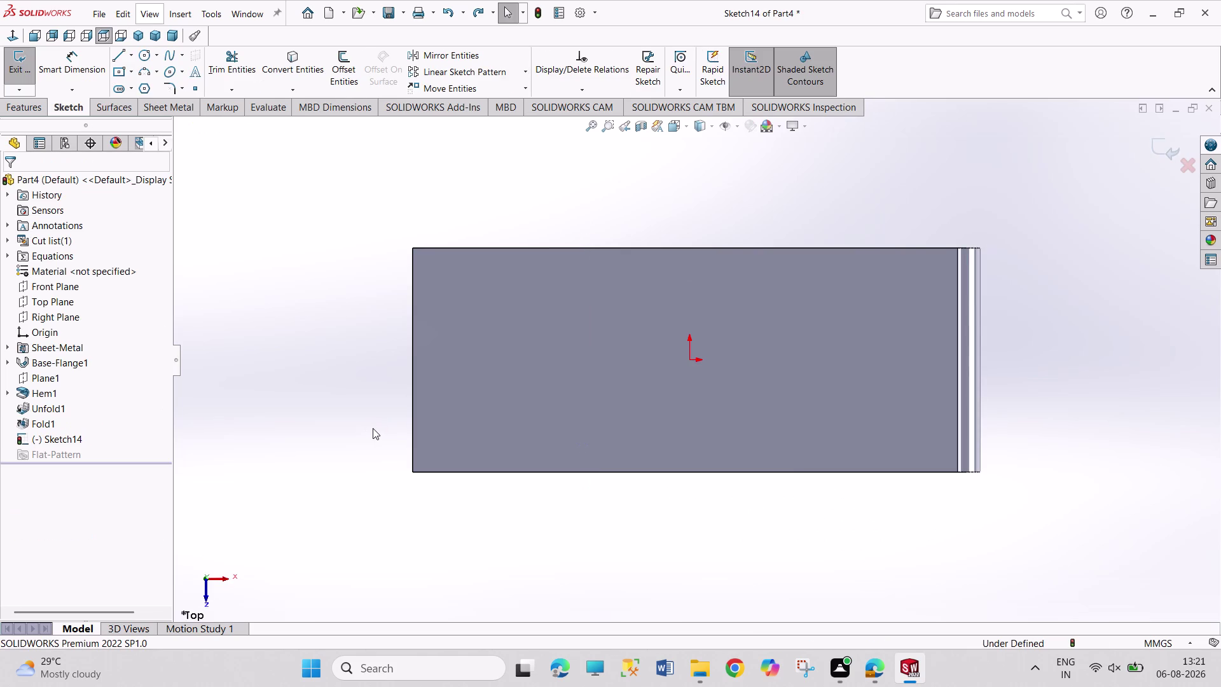
Exit the leftover sketch so the flat hemmed plate remains.
click(373, 428)
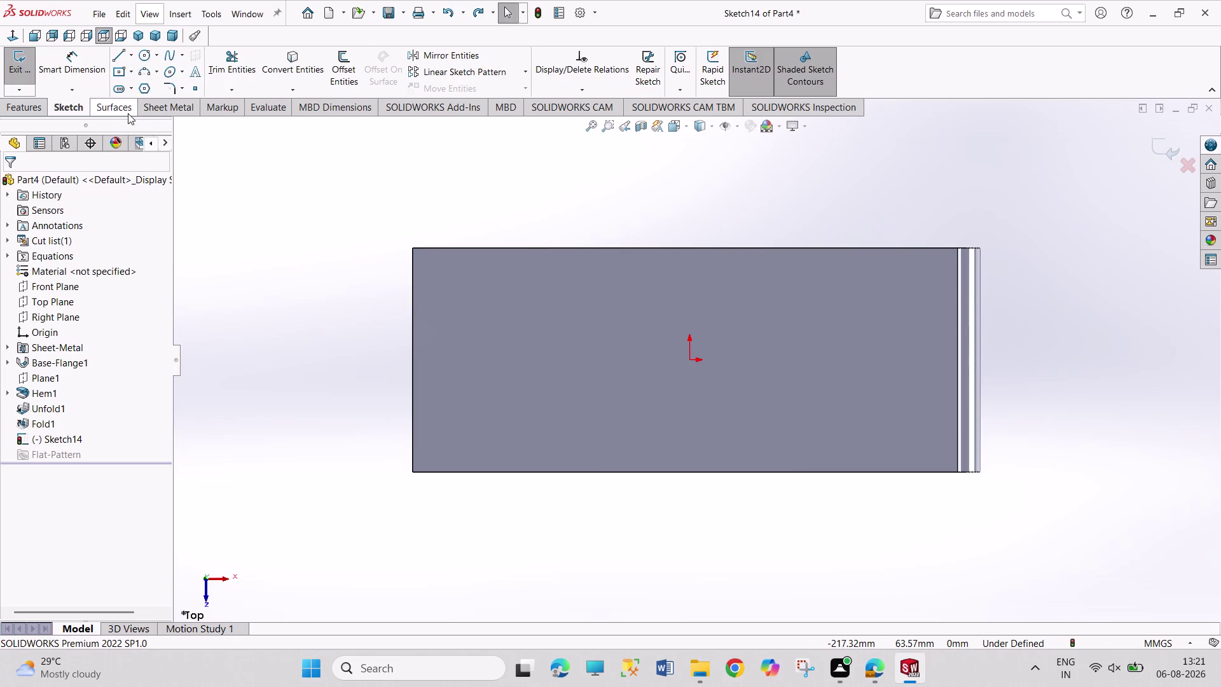
click(171, 111)
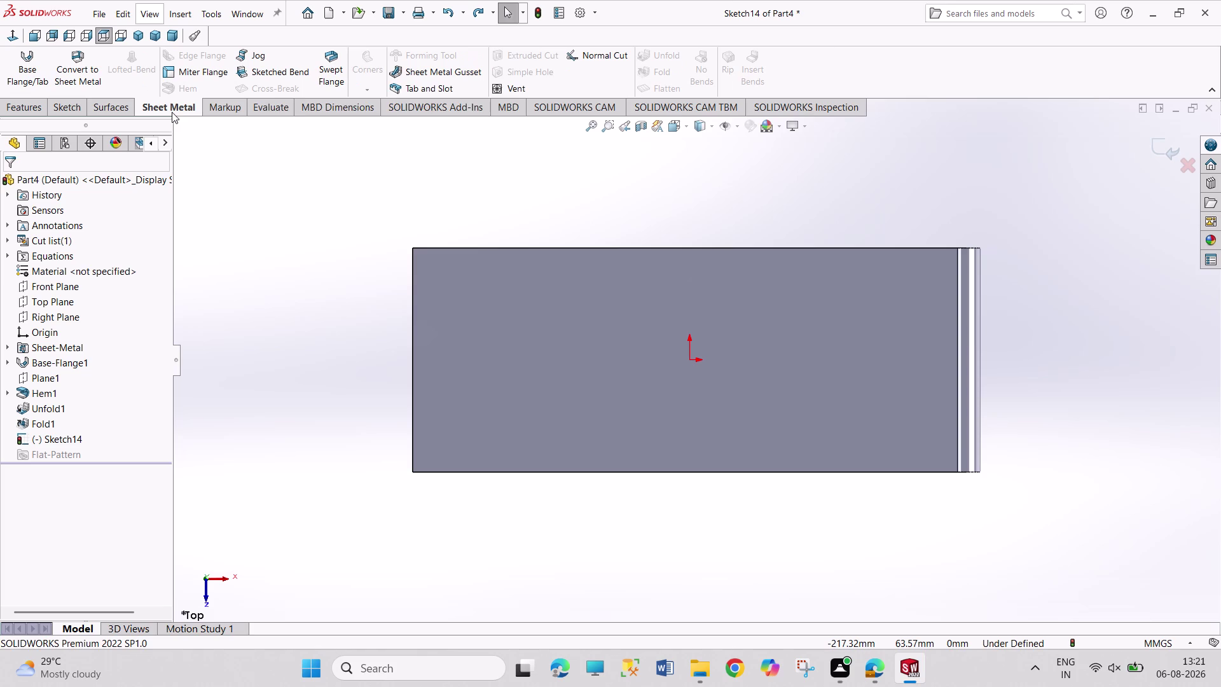
click(75, 104)
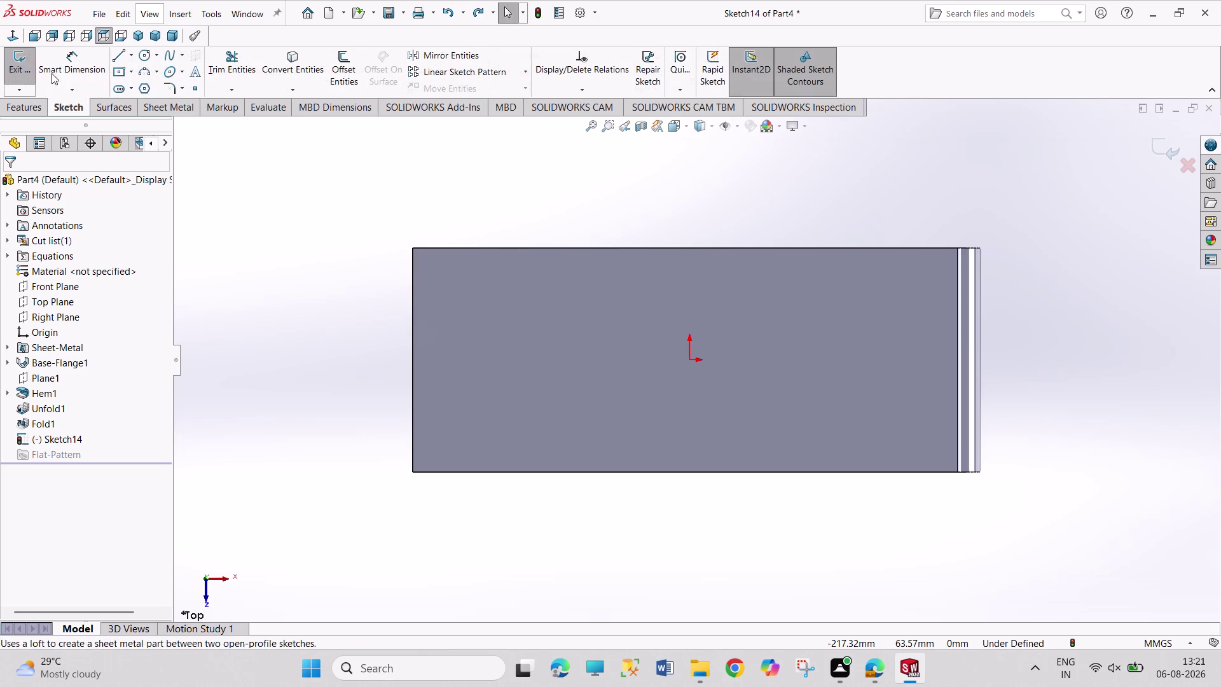
click(15, 69)
click(166, 110)
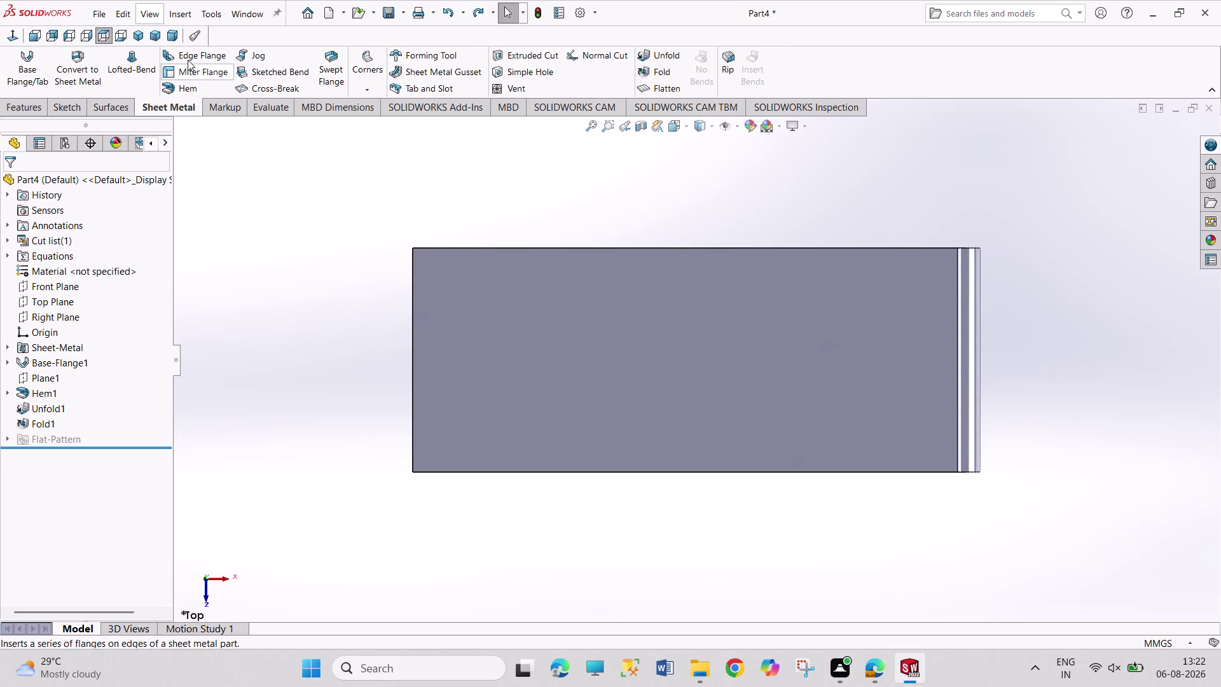
Start a new Jog and pick Plane2 at the plate edge as its sketch plane.
click(248, 77)
middle_drag(544, 513, 545, 507)
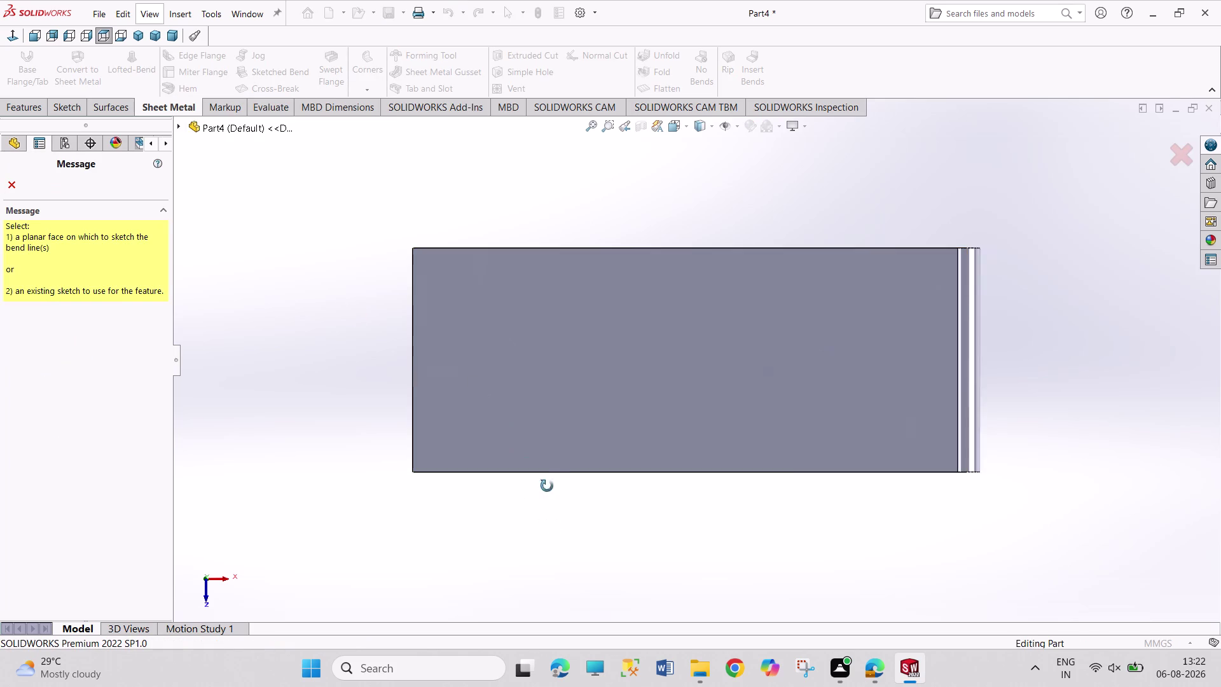
middle_drag(545, 507, 553, 254)
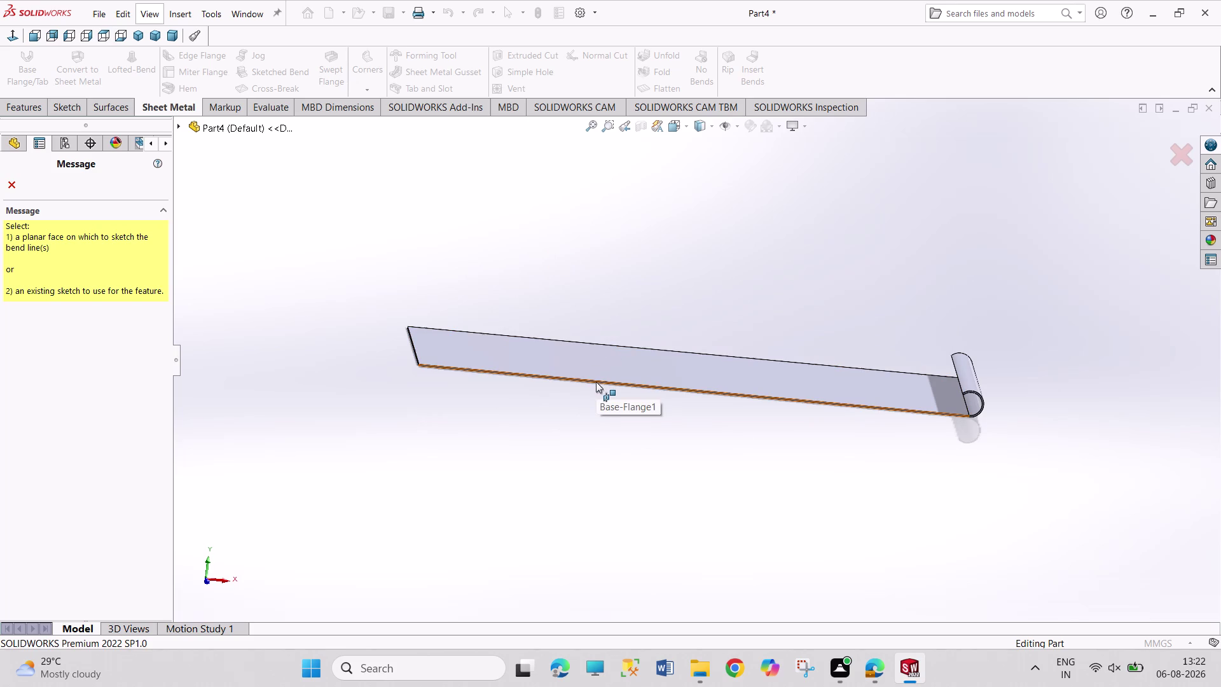
scroll(down, 3)
scroll(down, 3)
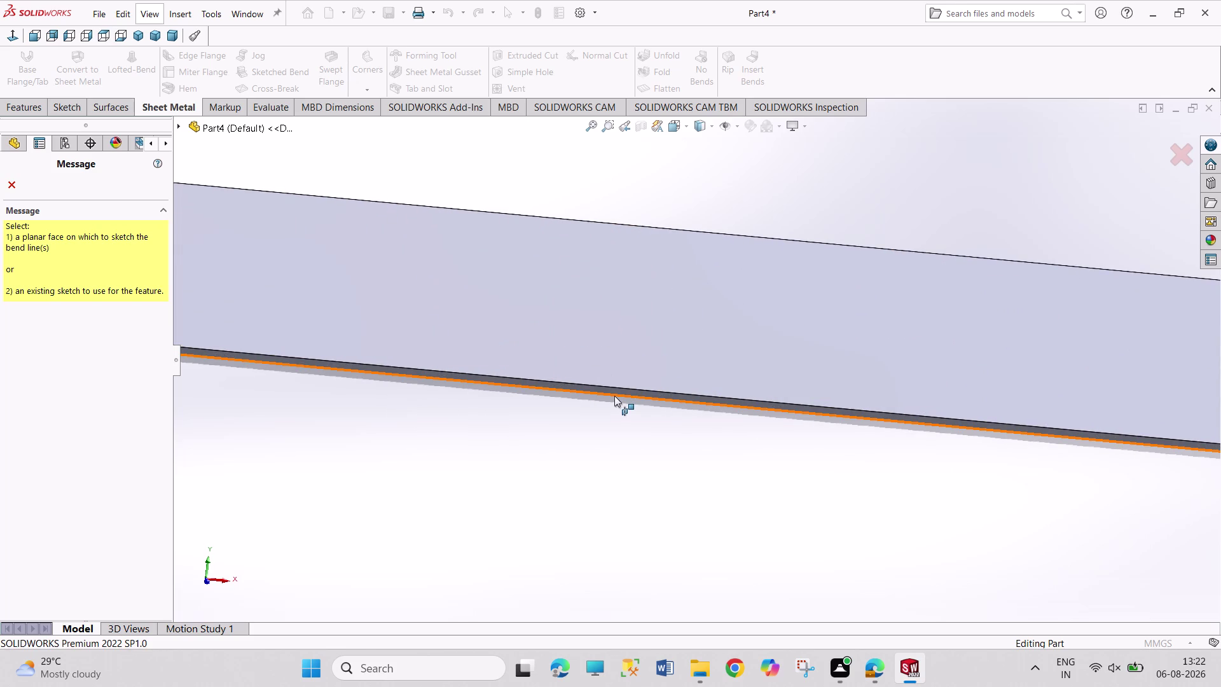
click(614, 396)
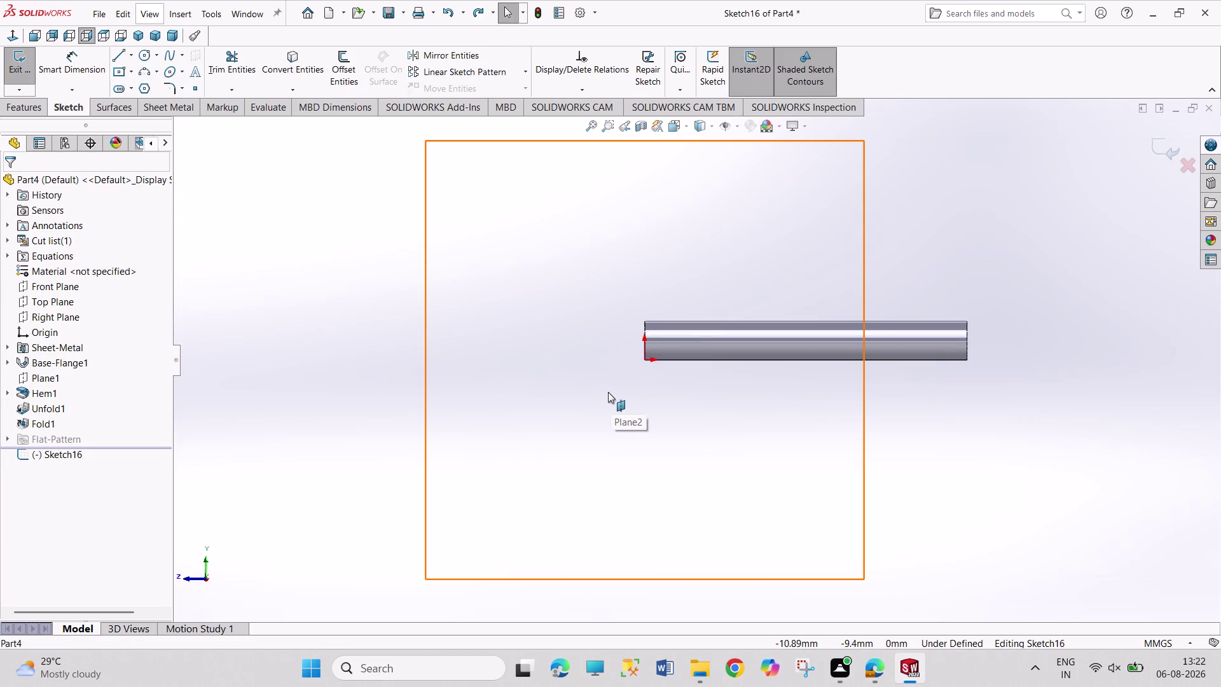
Draw a closed four-line outline above the plate from its corner.
click(116, 53)
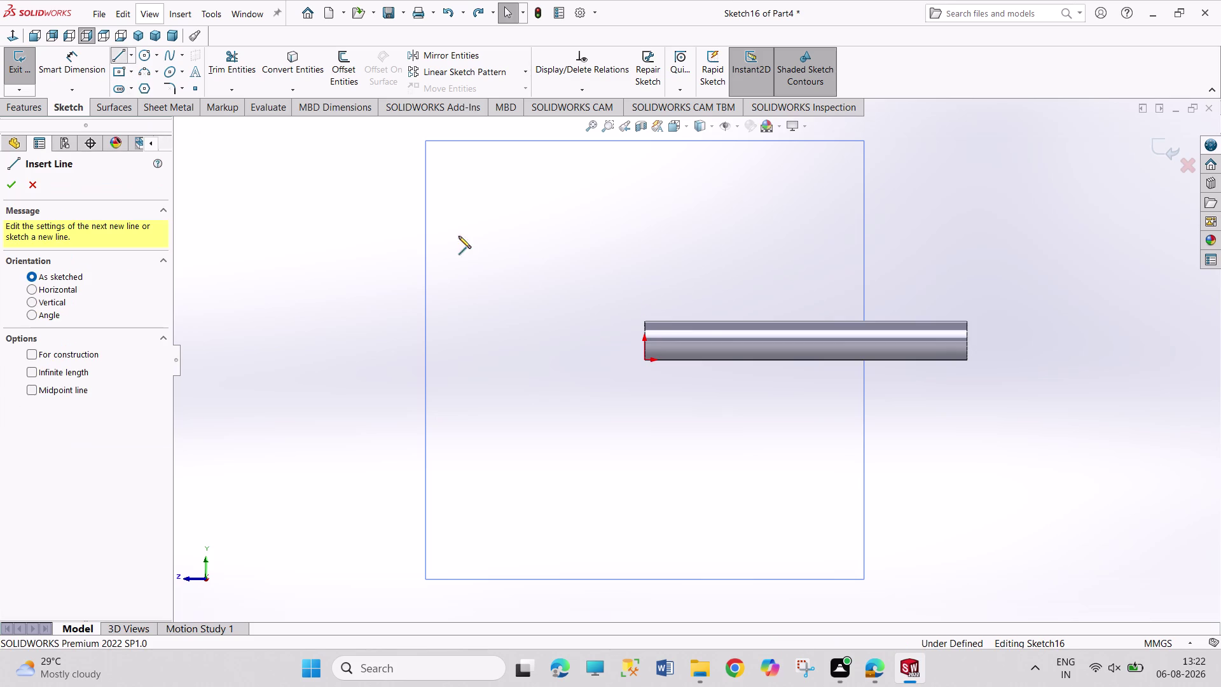
drag(646, 362, 646, 356)
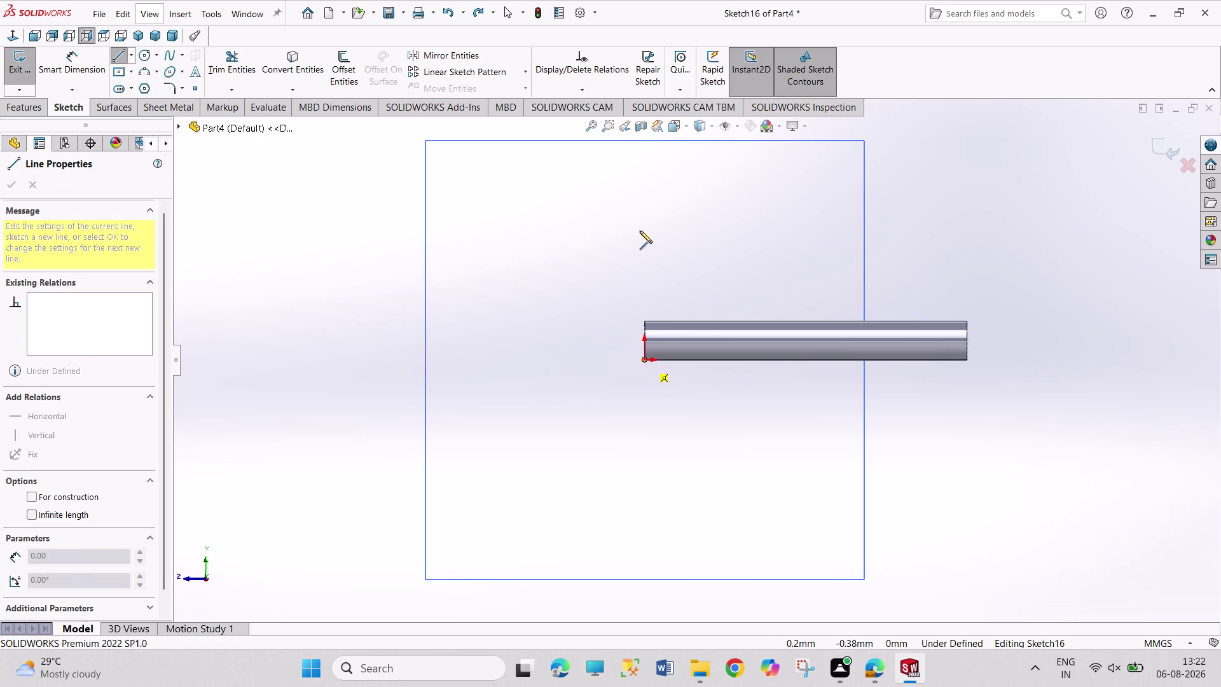
drag(646, 192, 657, 191)
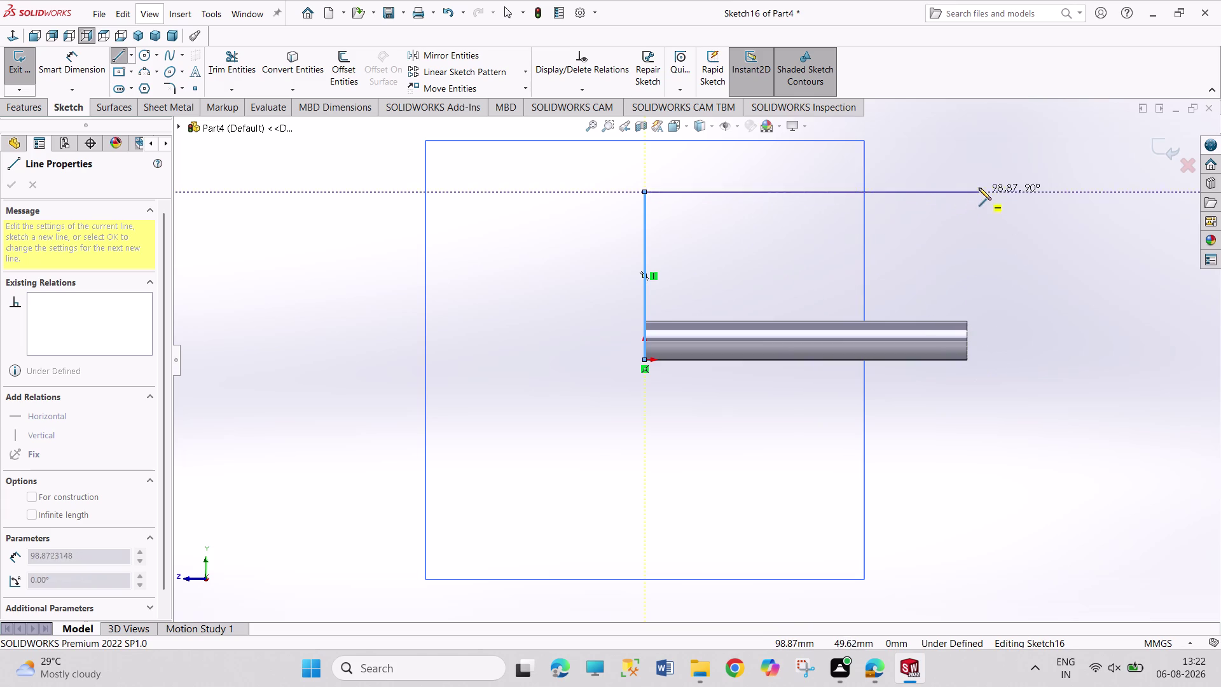
click(978, 192)
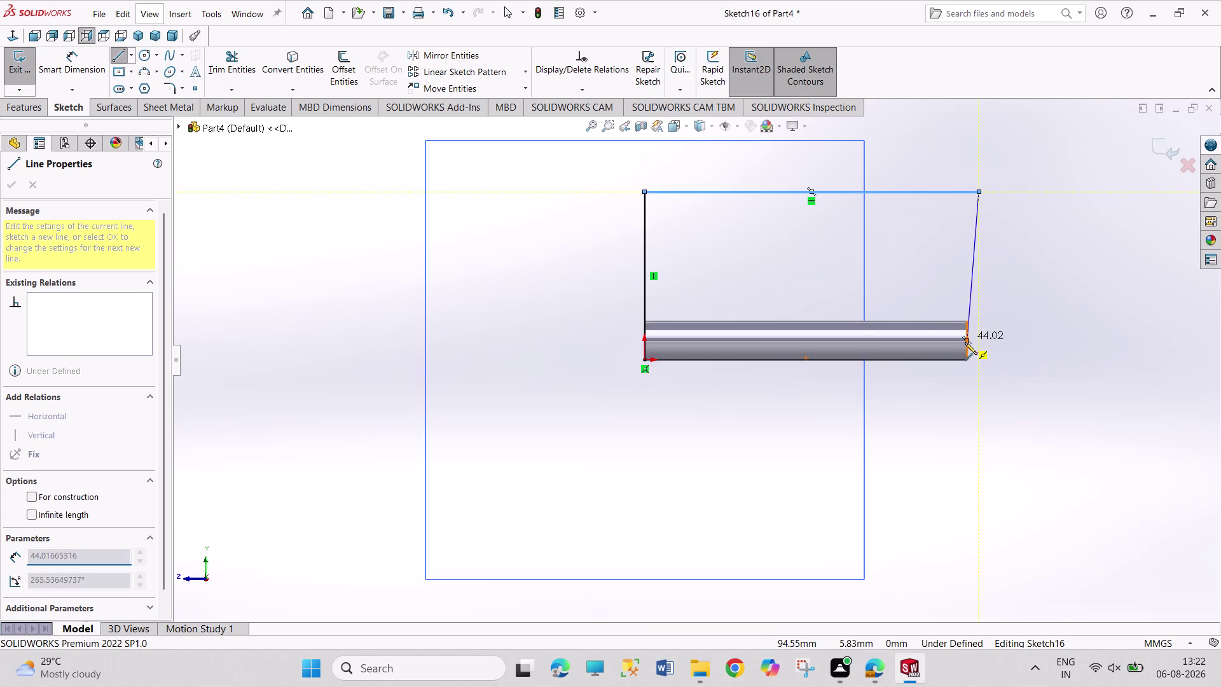
drag(965, 359, 958, 359)
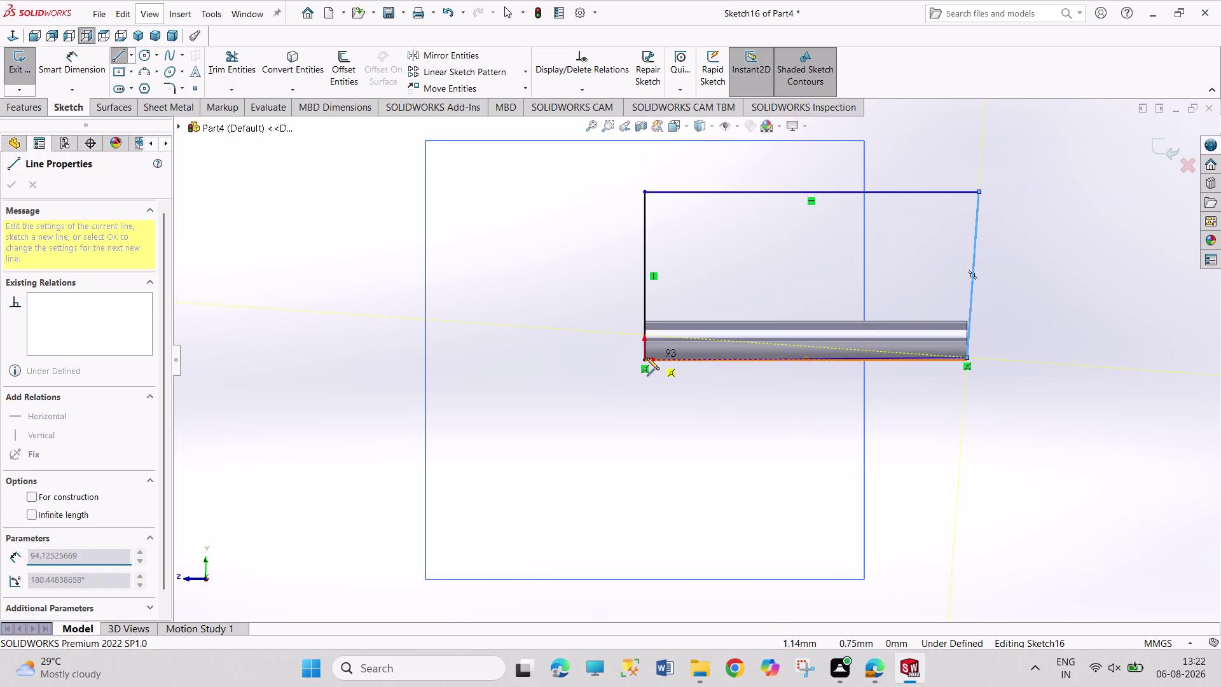
click(645, 359)
right_click(371, 297)
click(379, 302)
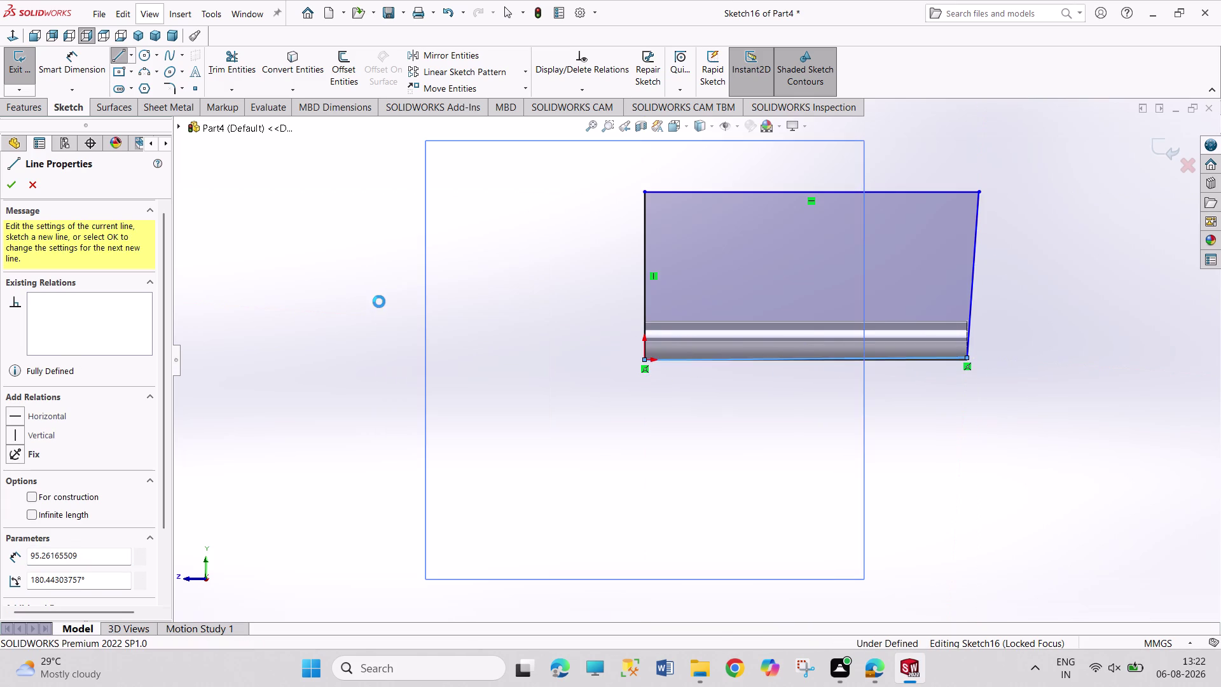
Exit the sketch, dismiss the Invalid Sketch warning about disjoint lines, and undo.
click(15, 63)
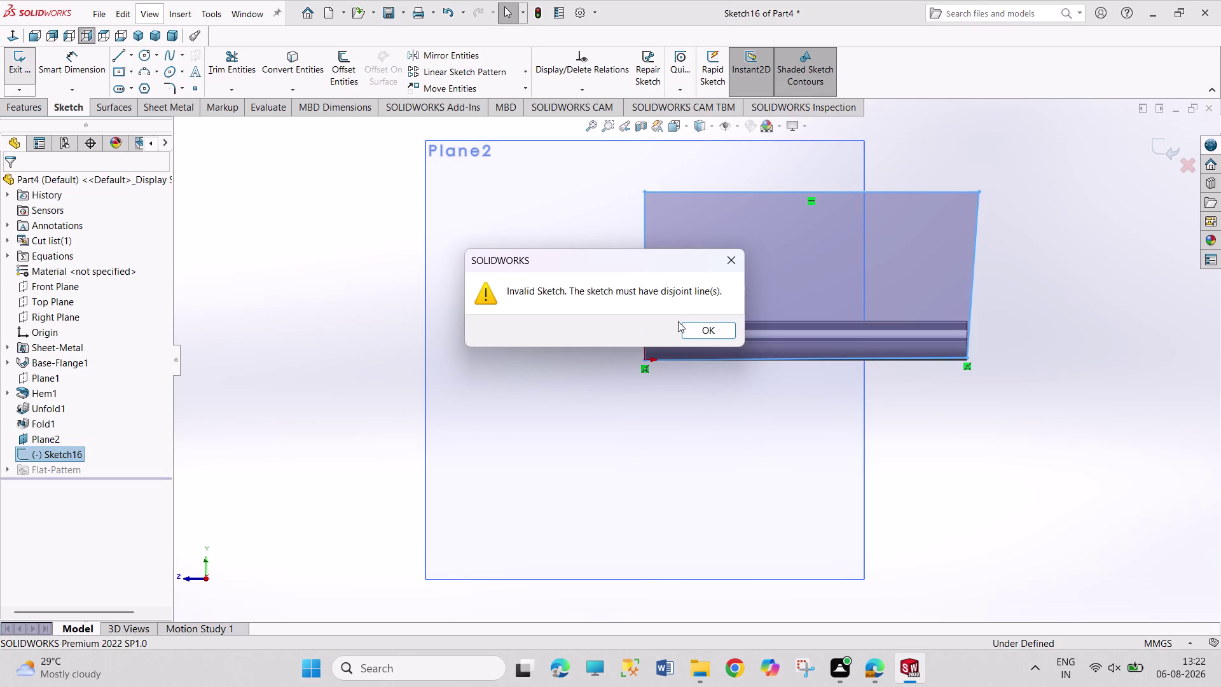
click(729, 249)
click(1025, 394)
key(ctrl+z)
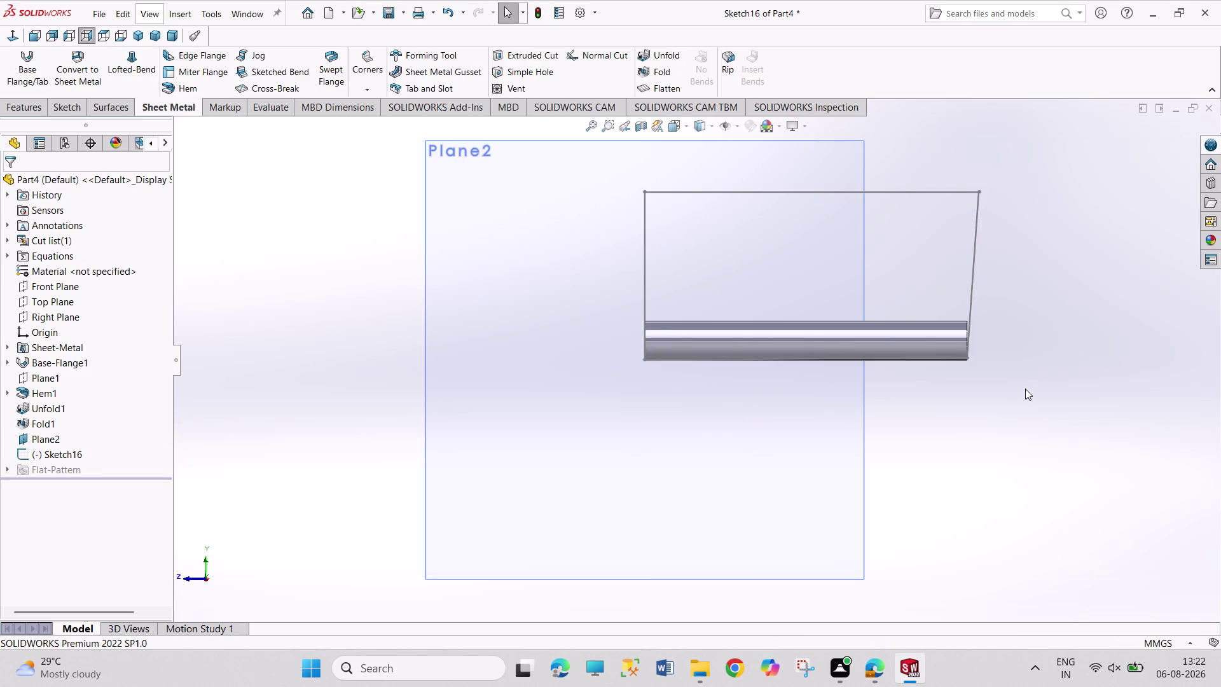
Undo the Sketch16 lines and leave the now-empty sketch.
key(ctrl+z)
key(ctrl+z)
key(ctrl+z)
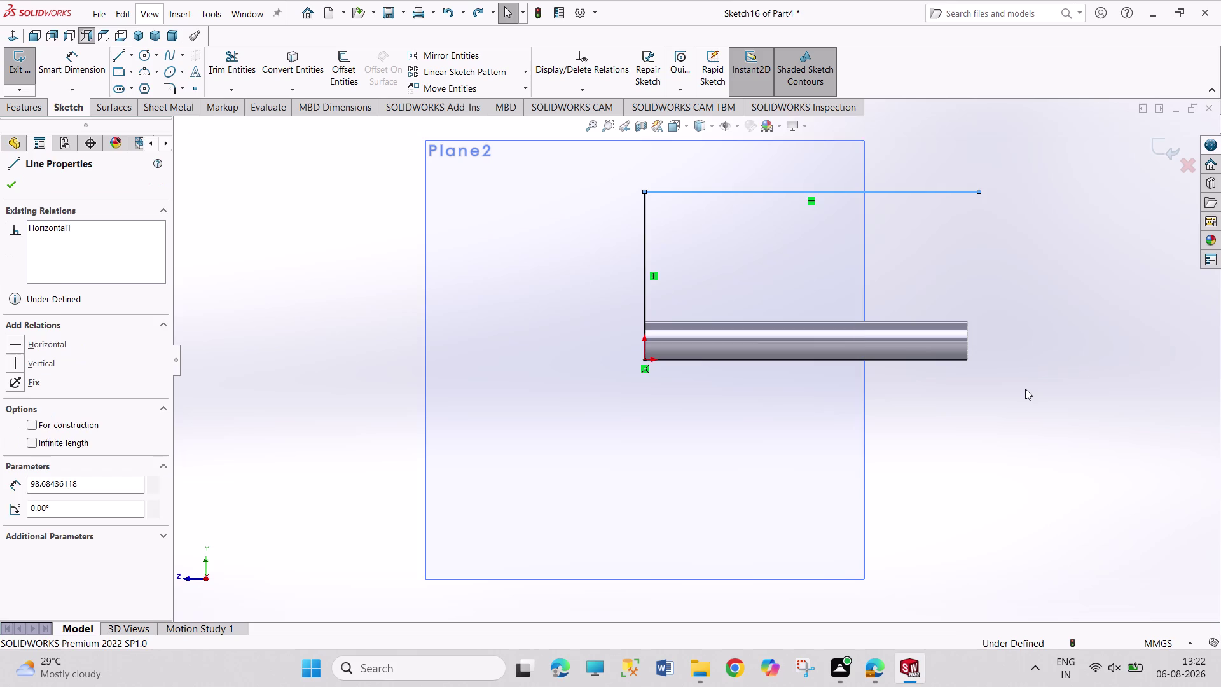
key(ctrl+z)
key(ctrl+z)
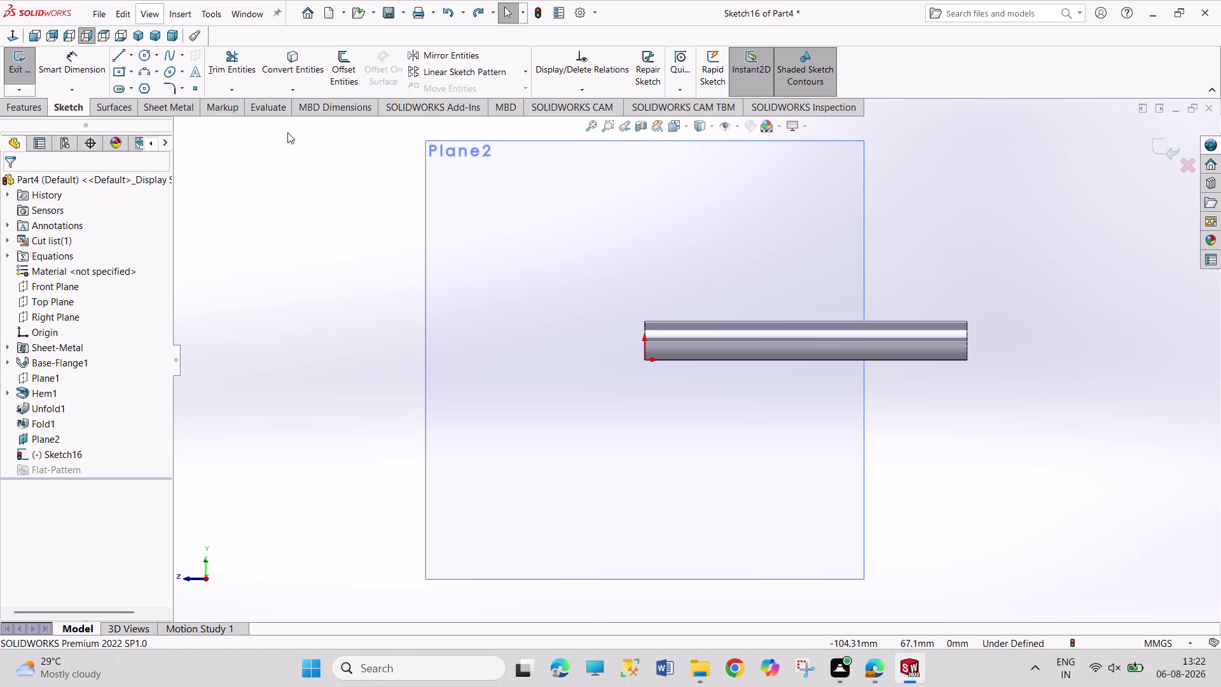
click(127, 112)
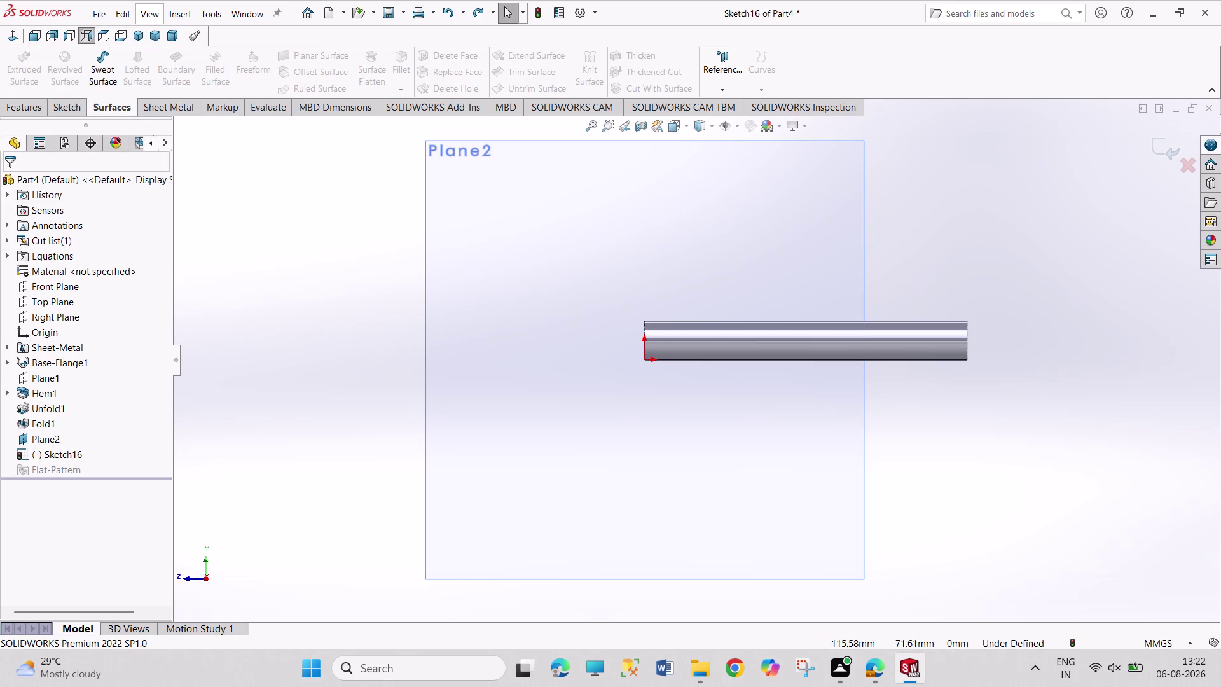
click(80, 108)
click(19, 60)
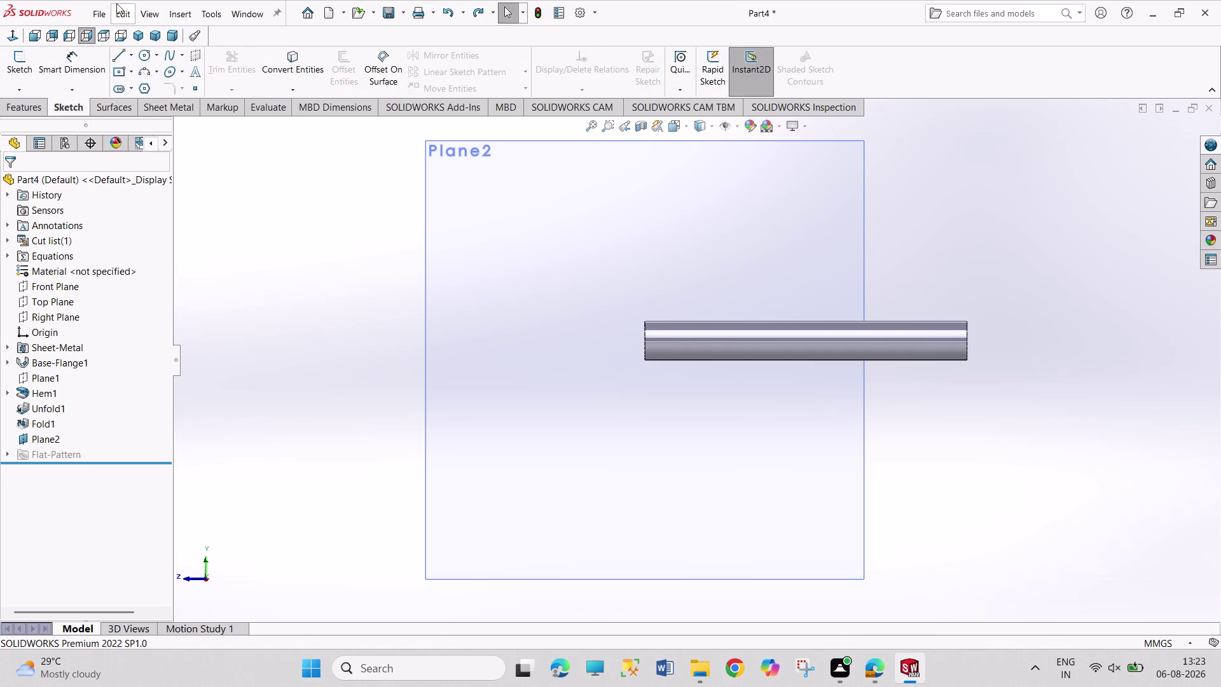
Hide Plane2 and start a new Miter Flange feature.
click(140, 34)
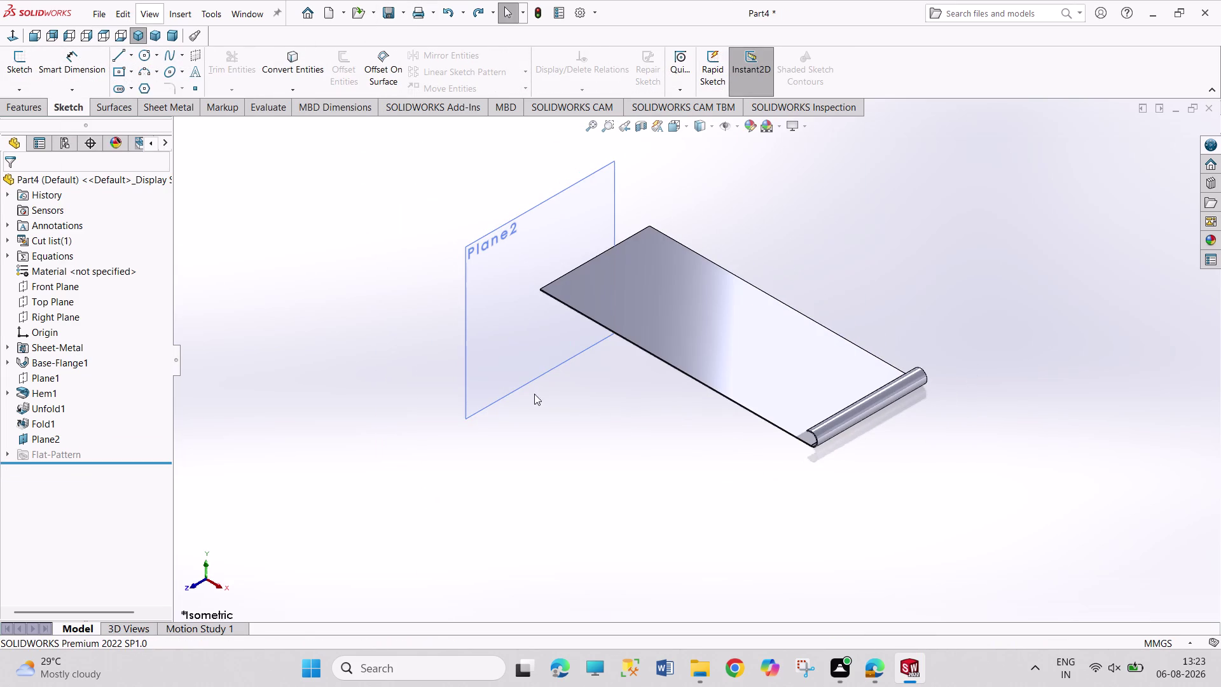
right_click(531, 356)
click(582, 338)
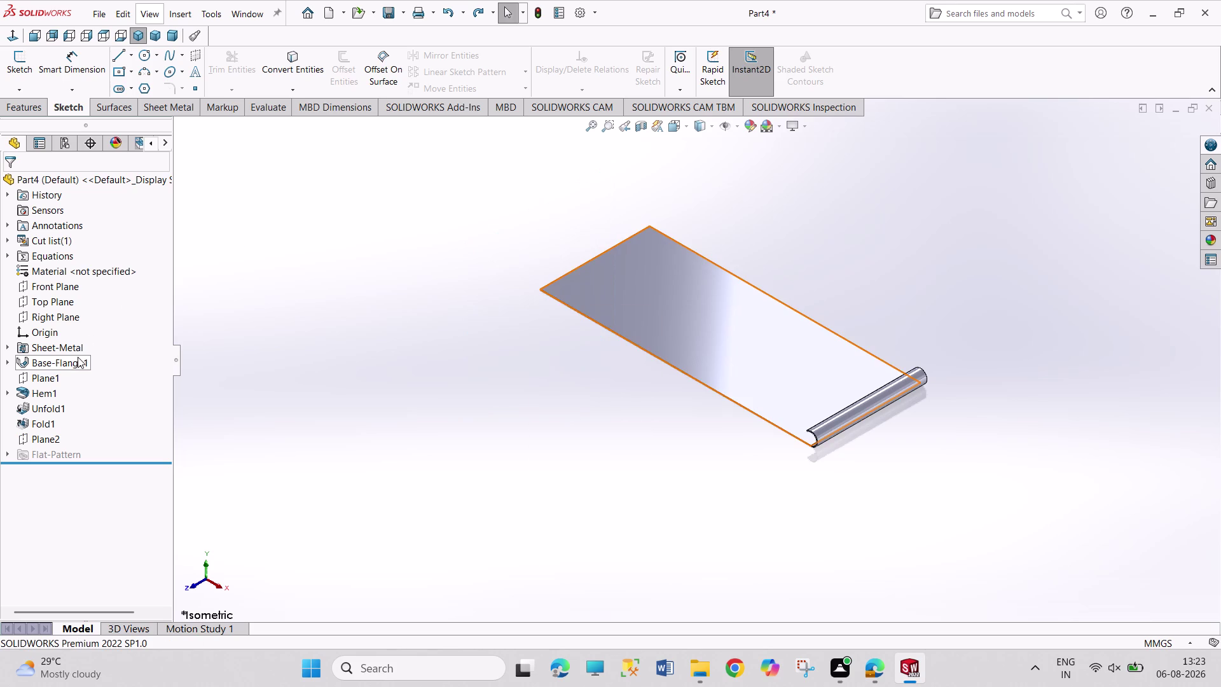
click(158, 108)
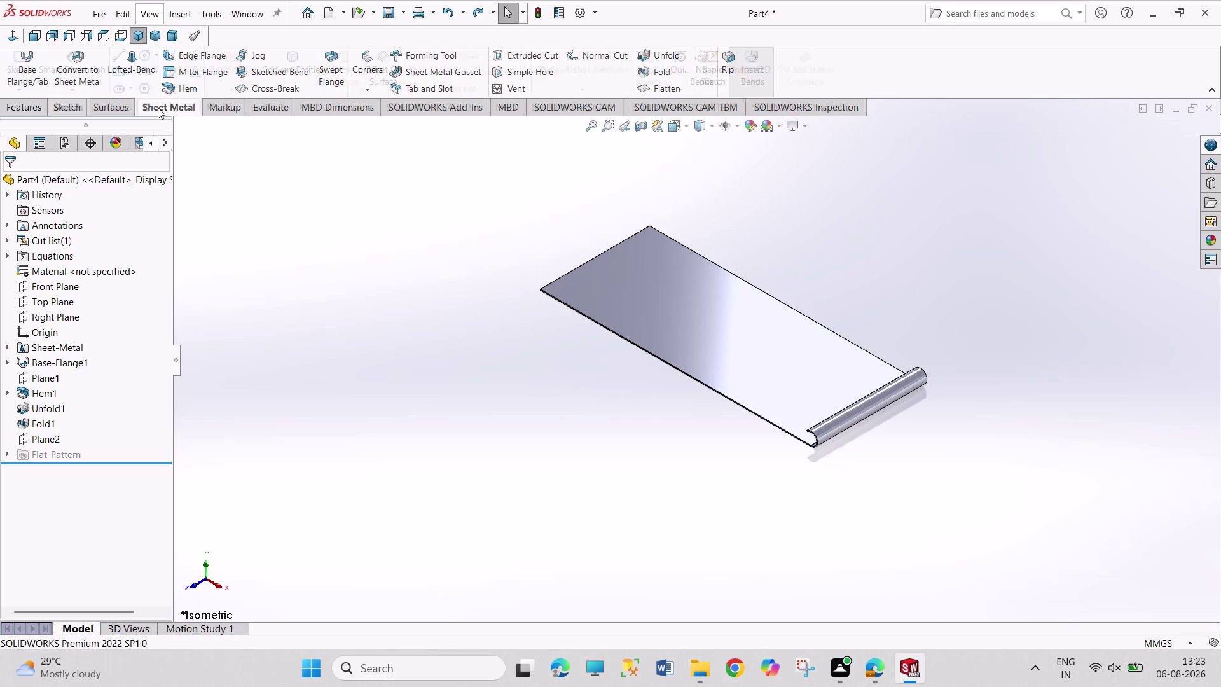
click(197, 69)
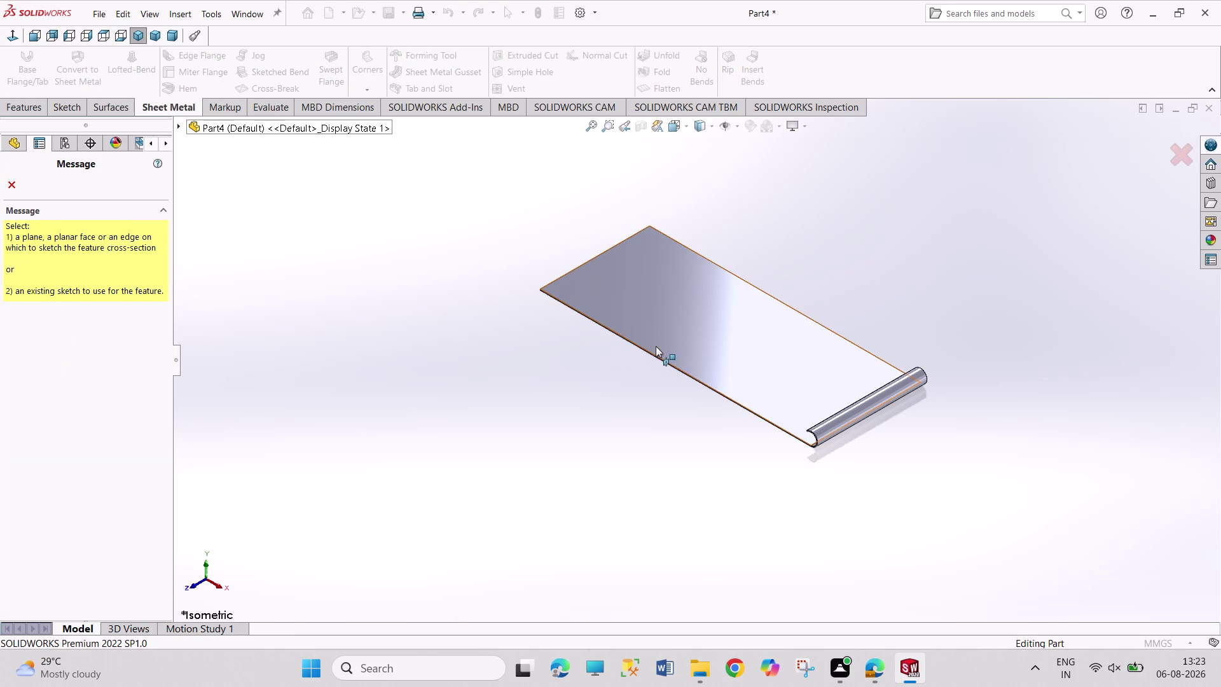
Sketch a corner rectangle on Plane3 at the plate edge and dismiss the unsuitable-sketch warning.
click(659, 358)
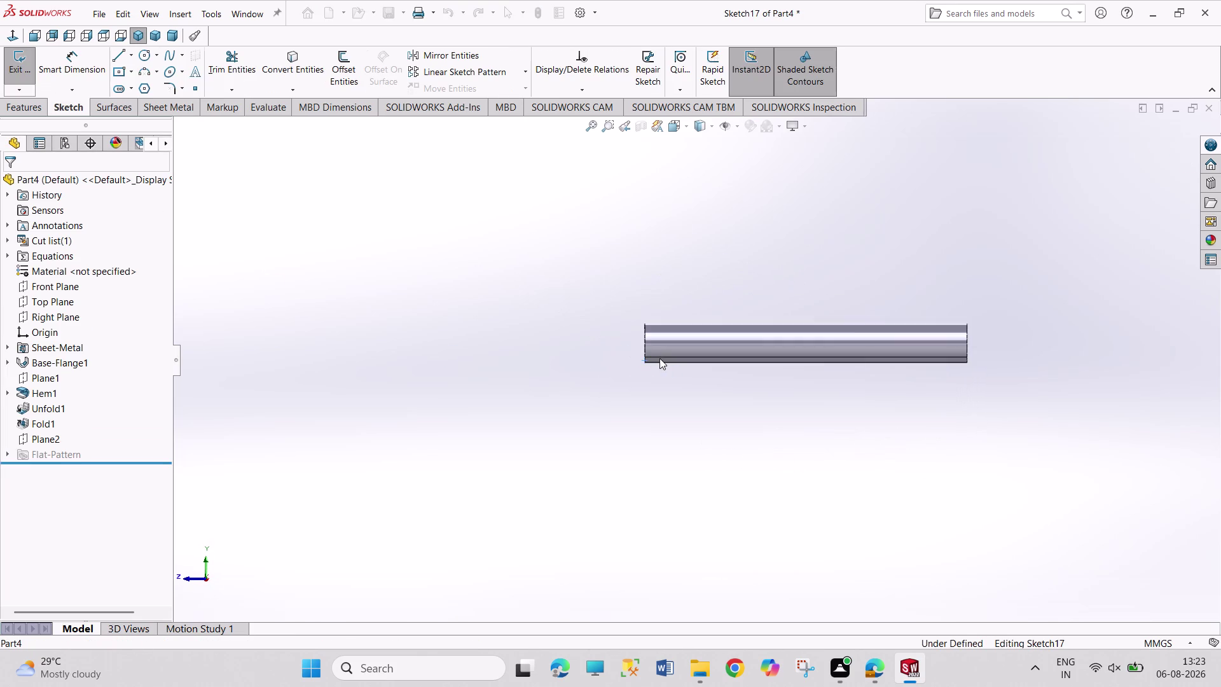
click(114, 70)
click(798, 238)
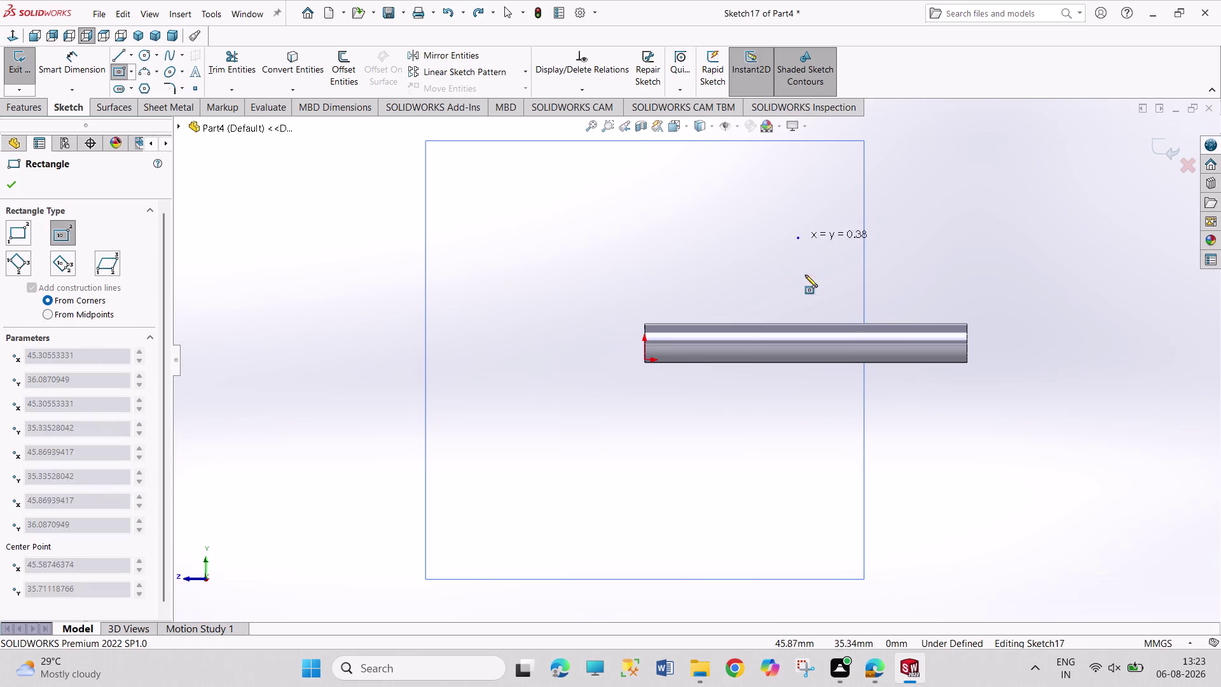
click(875, 361)
right_click(917, 230)
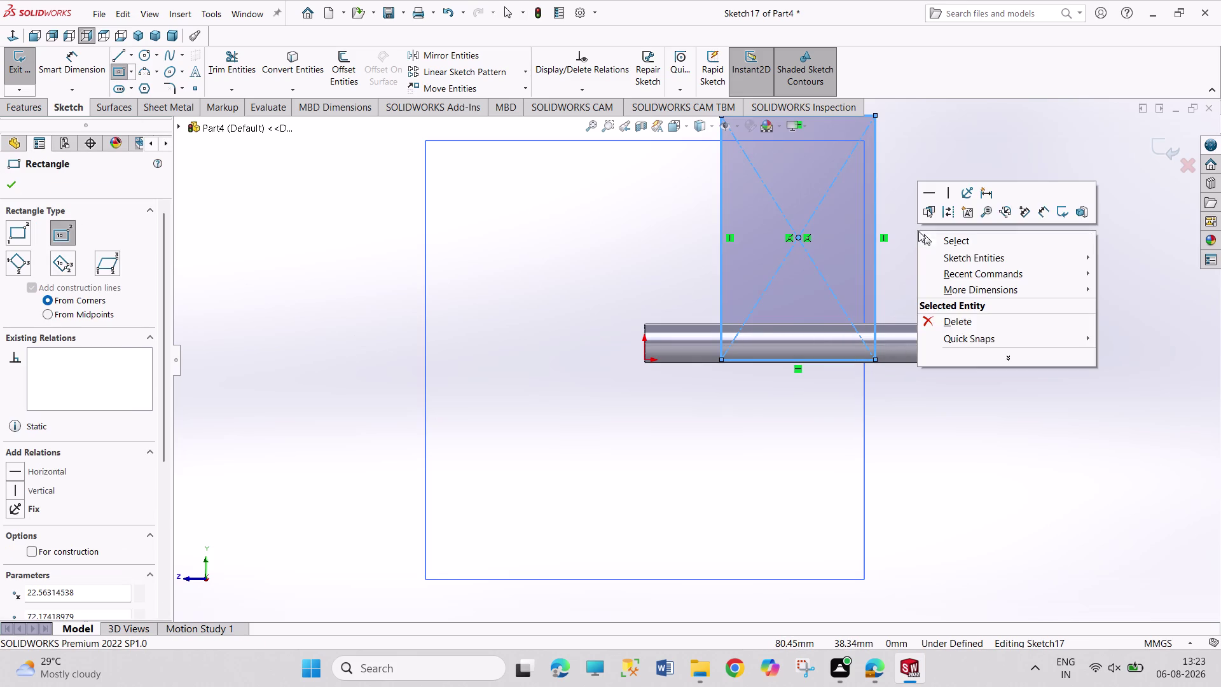
click(928, 244)
click(32, 75)
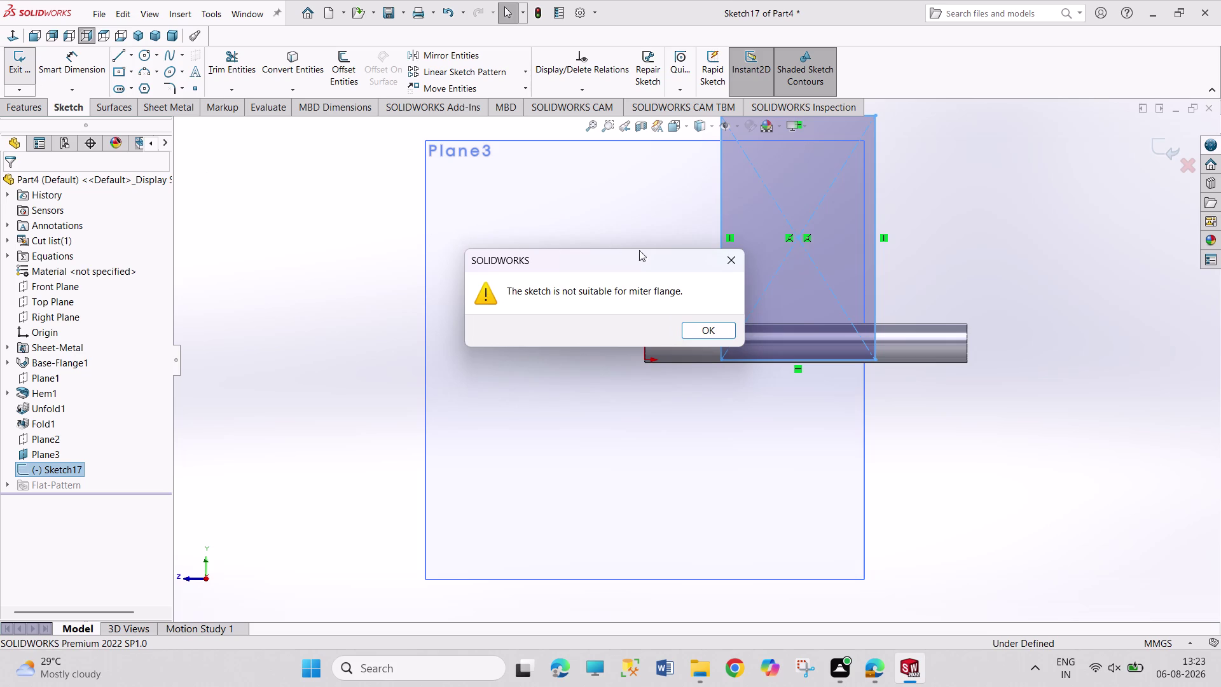
click(735, 252)
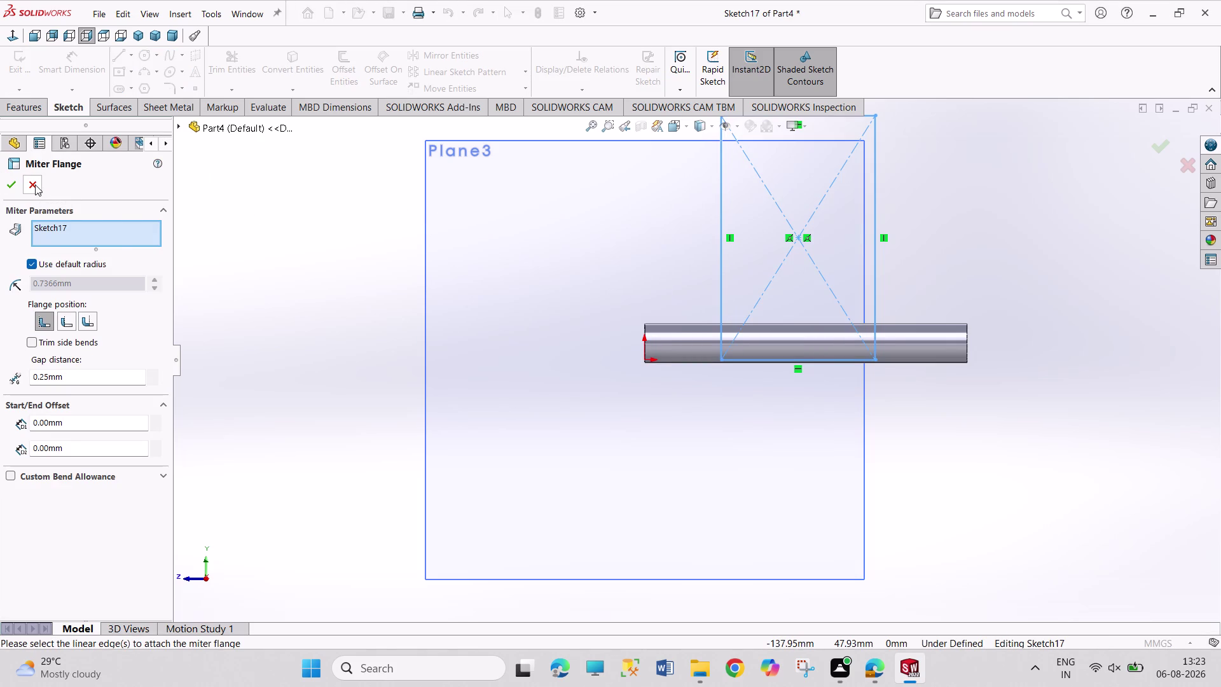
Cancel Miter Flange, remove the rectangle, close the empty sketch, and select Plane3.
click(35, 185)
click(267, 233)
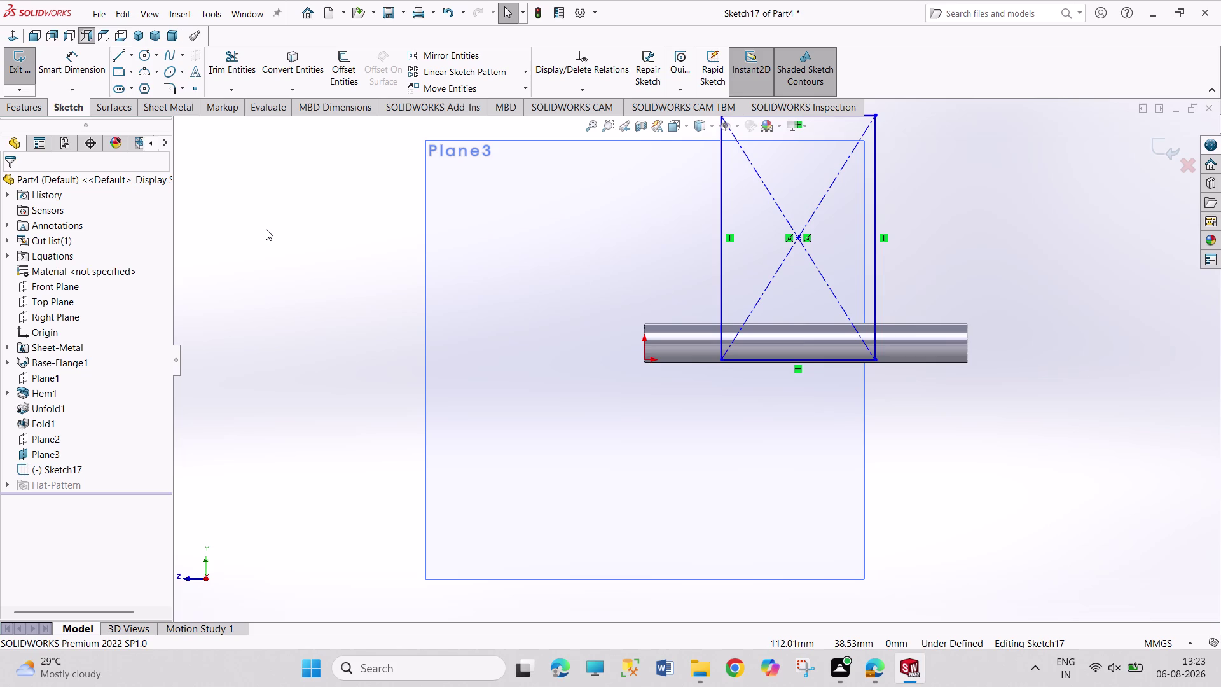
key(ctrl+z)
key(ctrl+z)
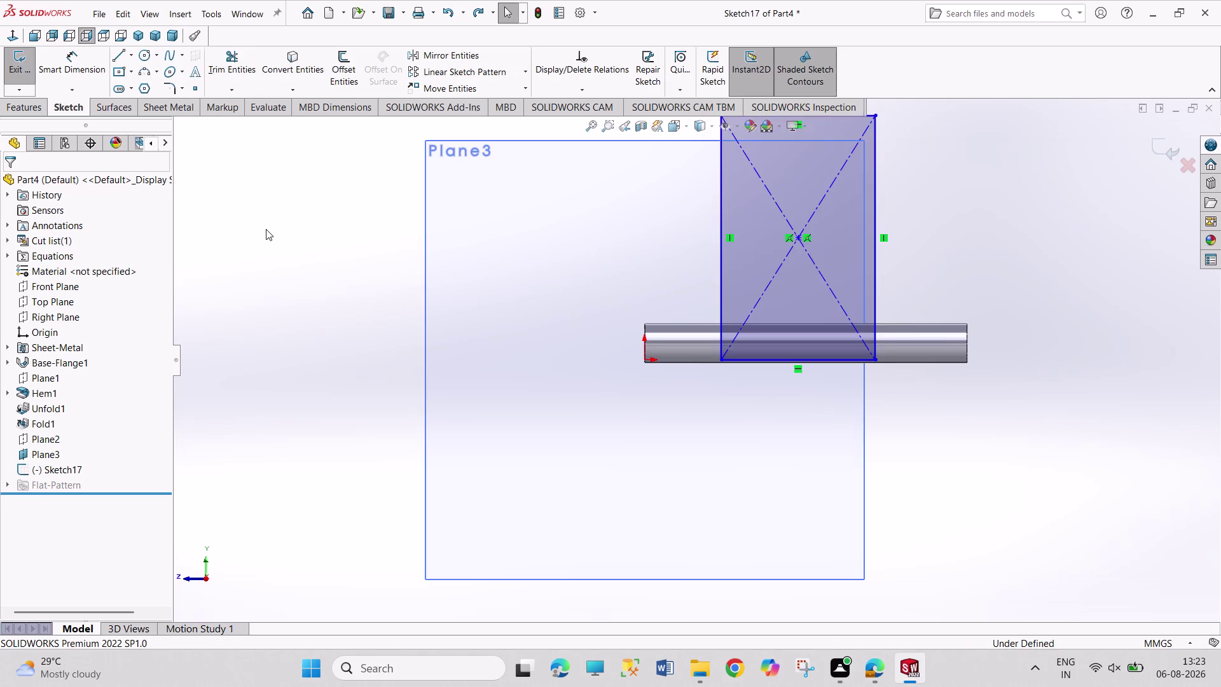
key(ctrl+z)
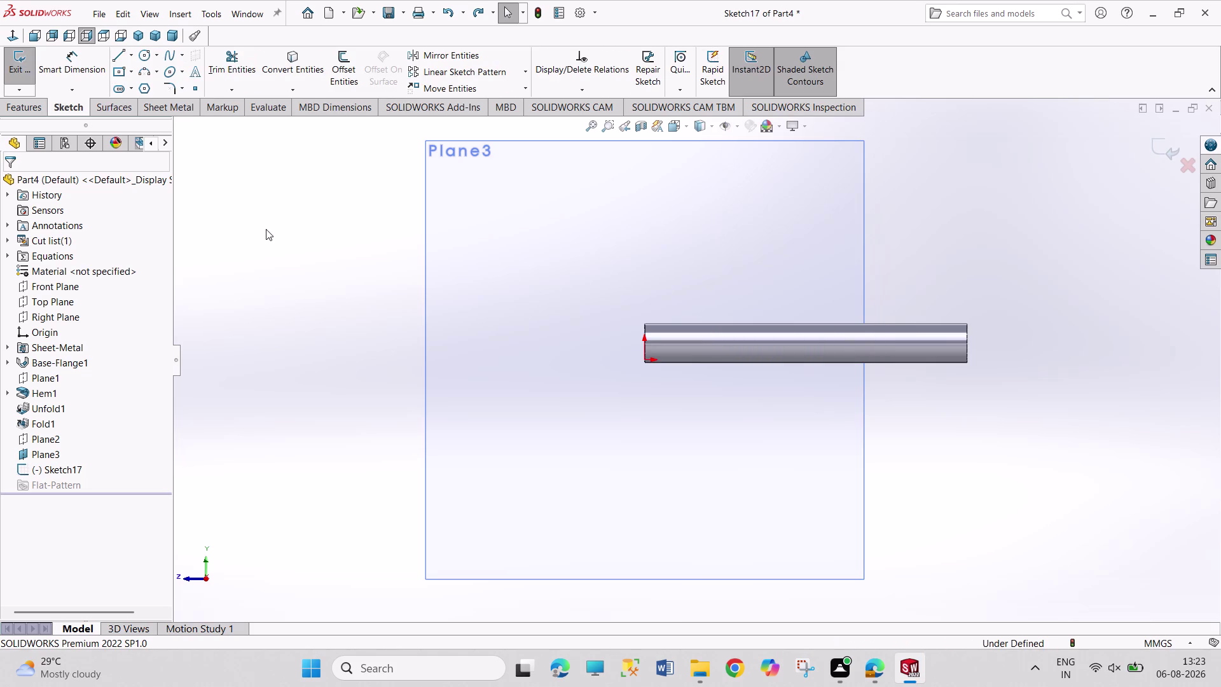
right_click(535, 197)
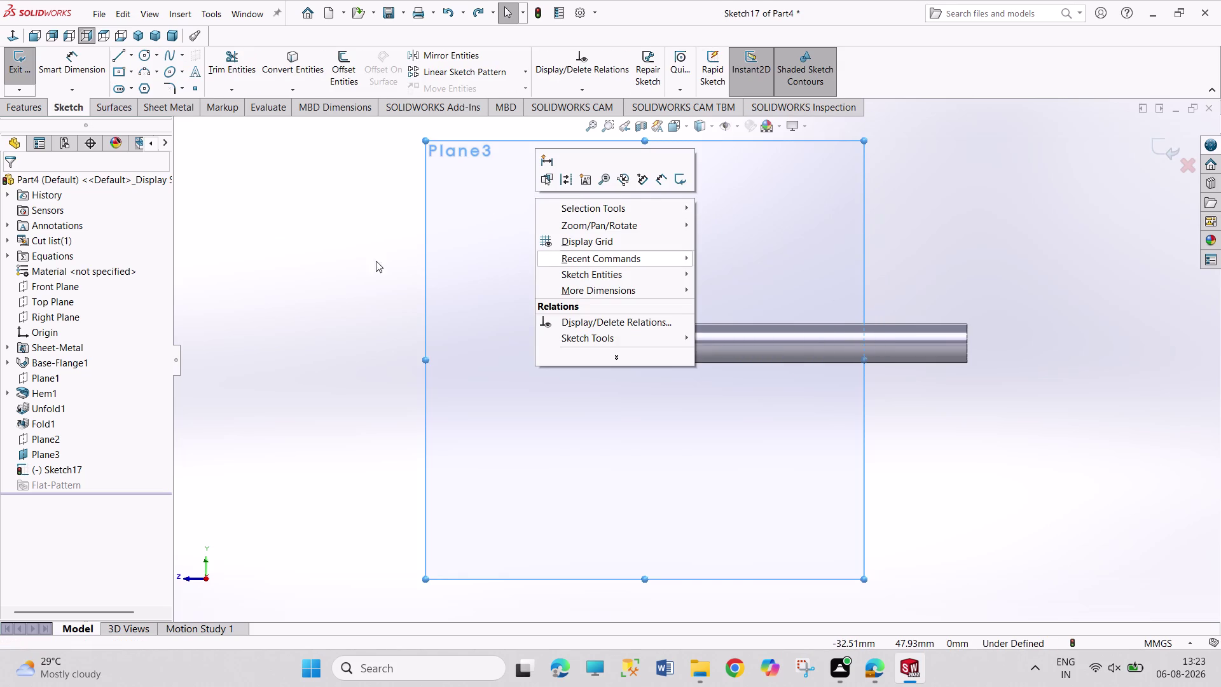
double_click(342, 261)
click(16, 60)
right_click(474, 208)
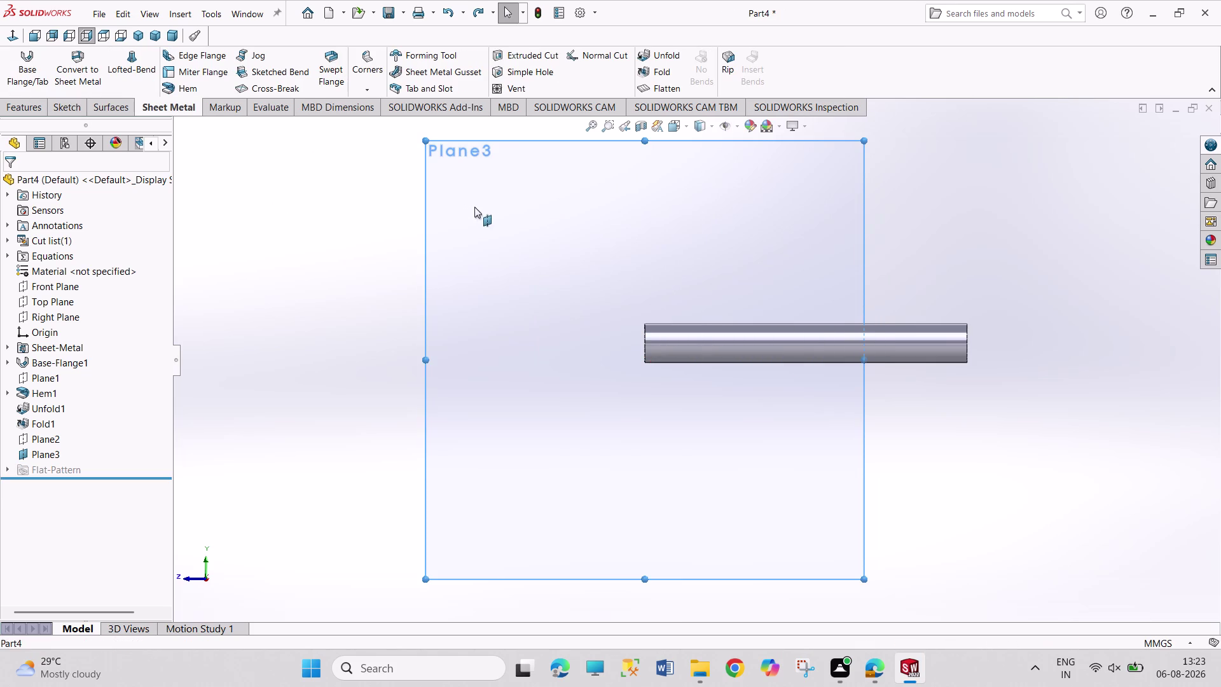
click(532, 183)
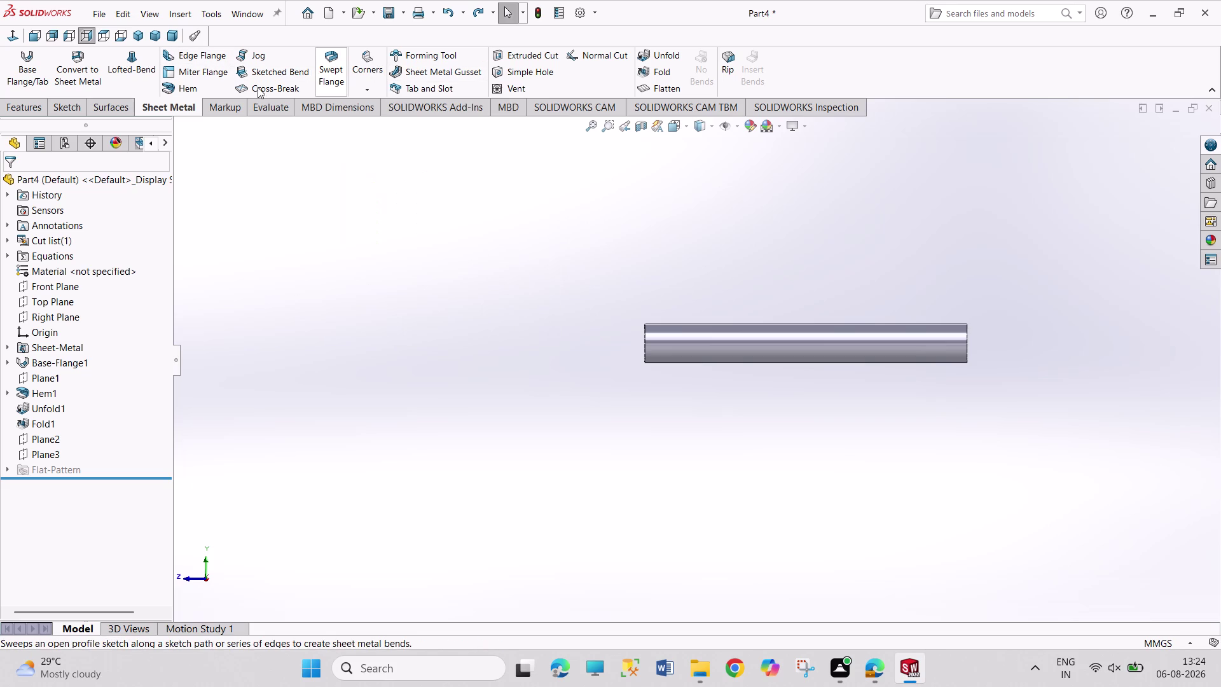
Launch Jog from Sheet Metal so it prompts for a bend-line sketch face.
click(255, 70)
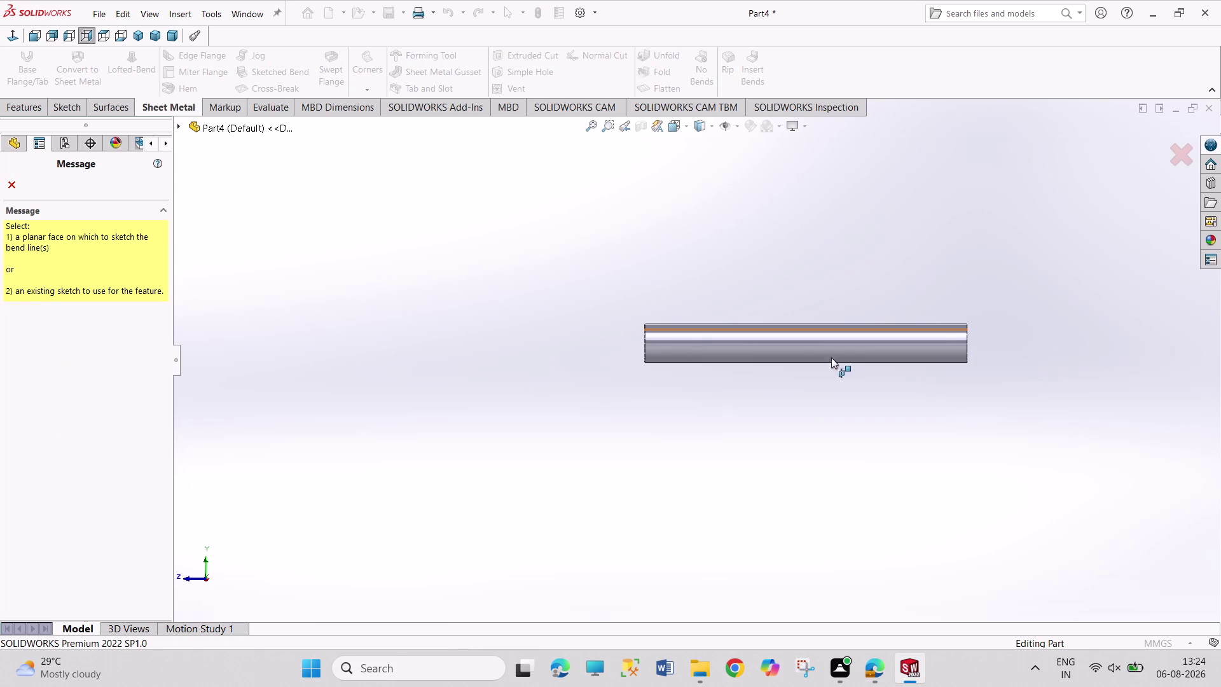
Open Sketch18 on the plate's top face for the bend line.
middle_drag(982, 379, 770, 536)
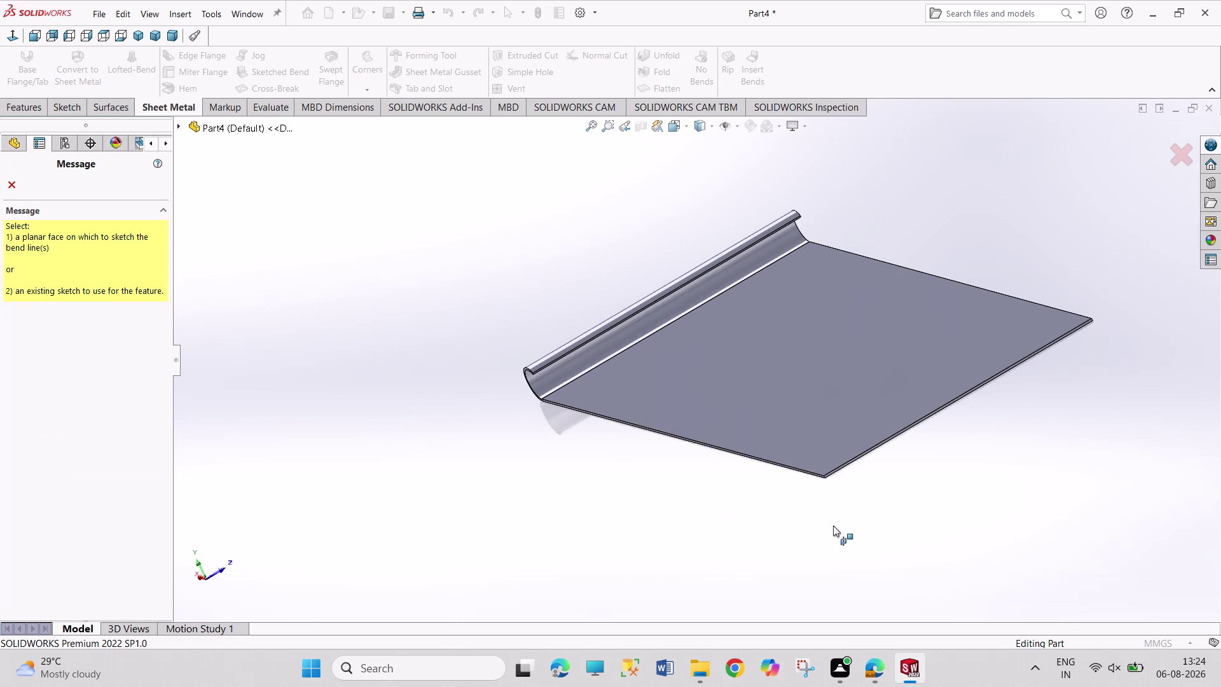
click(903, 435)
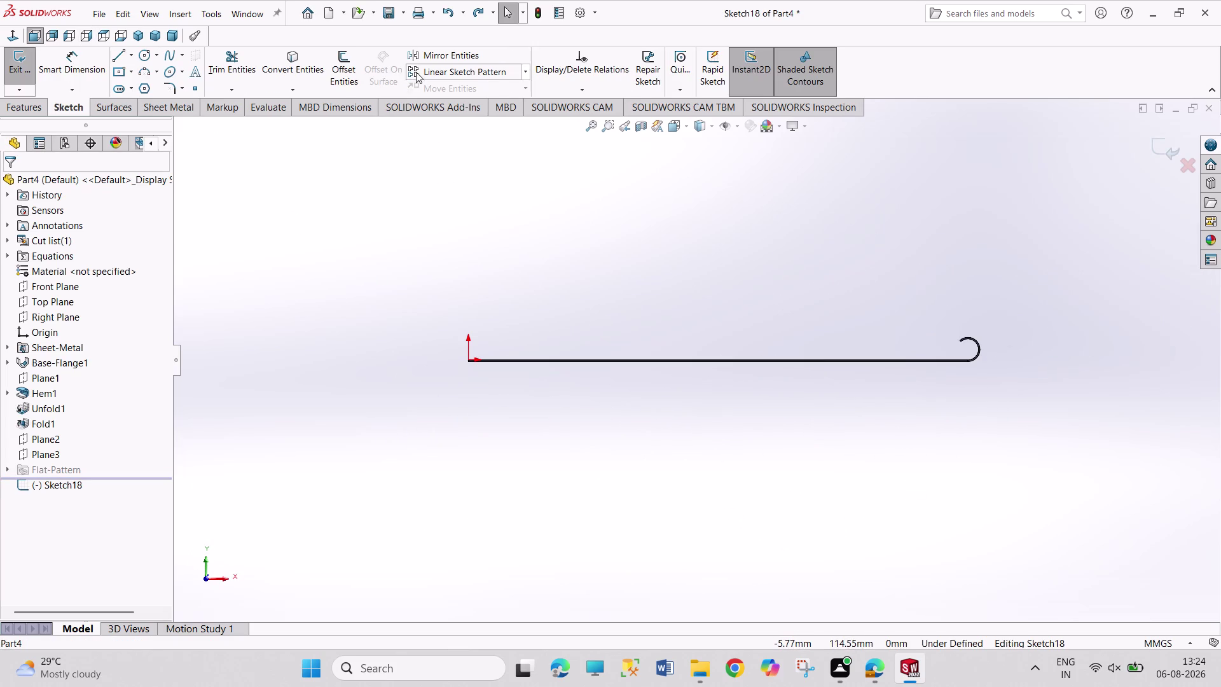
click(355, 83)
Attempt a 10 mm offset of the plate edges, dismiss the projection warning, and cancel.
middle_drag(544, 241, 544, 276)
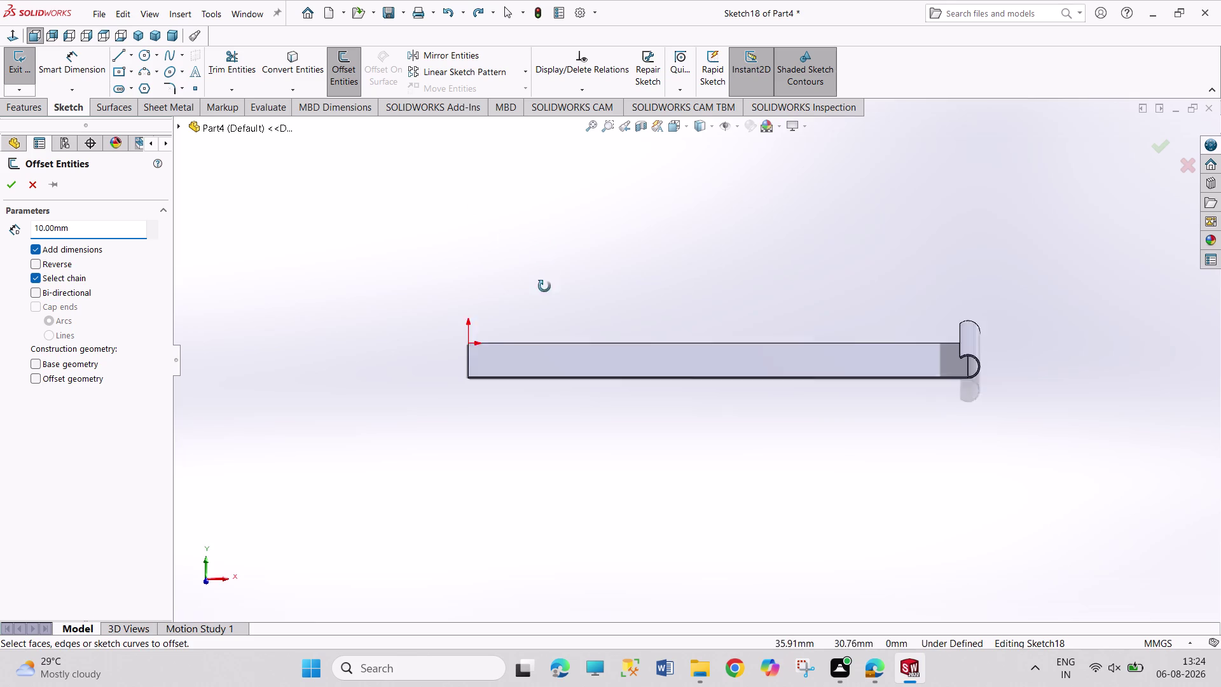
middle_drag(545, 276, 551, 339)
click(470, 368)
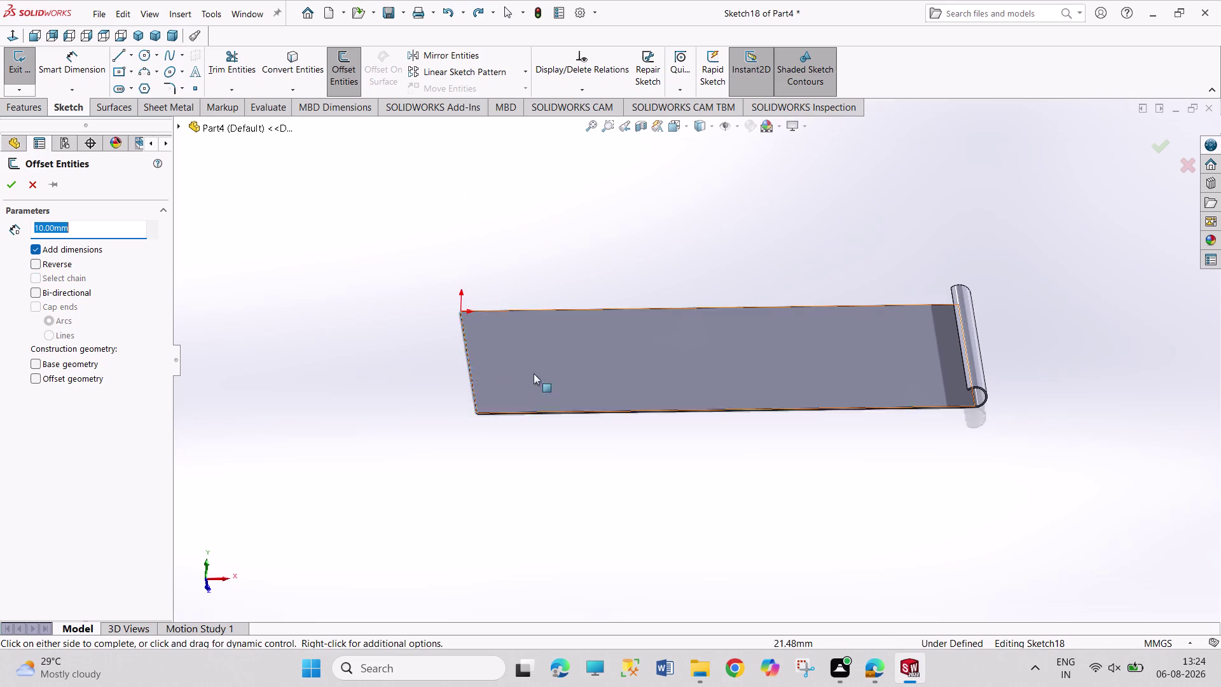
click(567, 410)
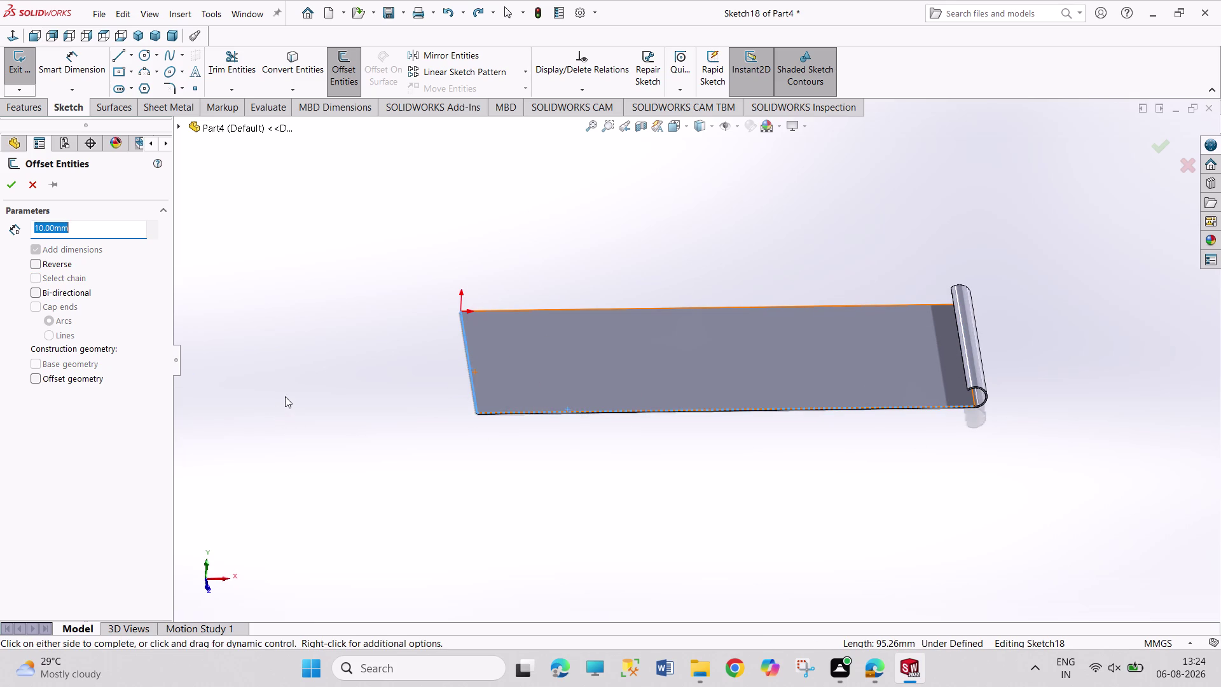
click(16, 183)
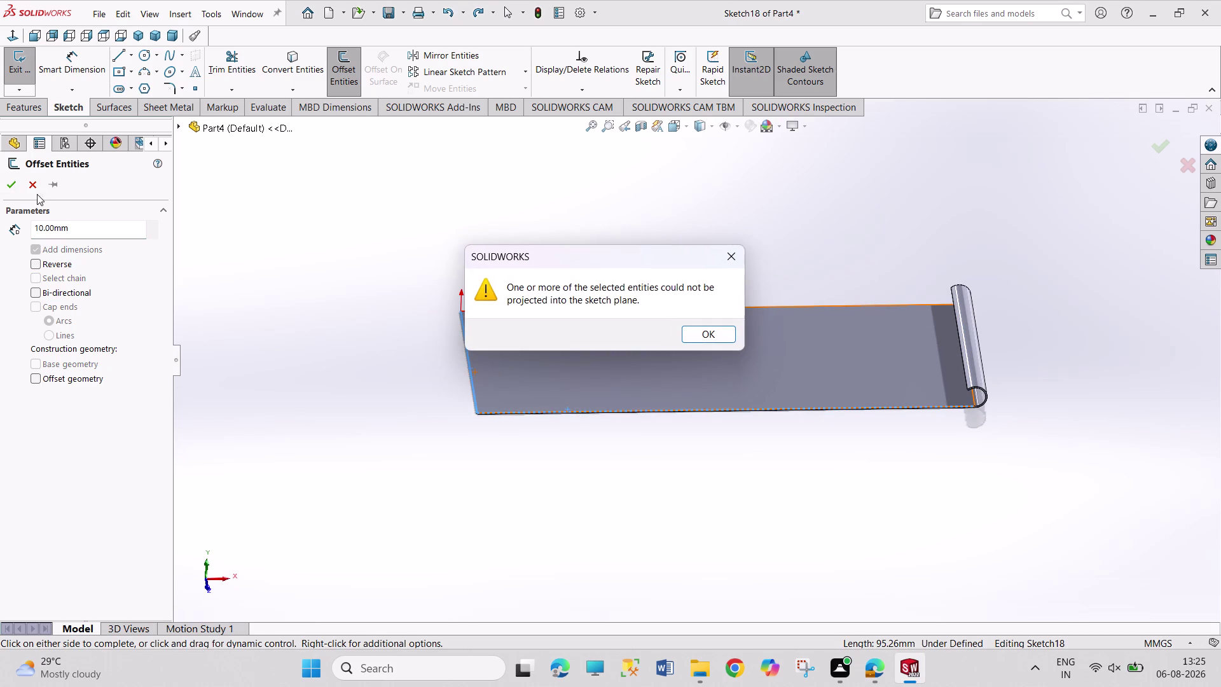
click(723, 255)
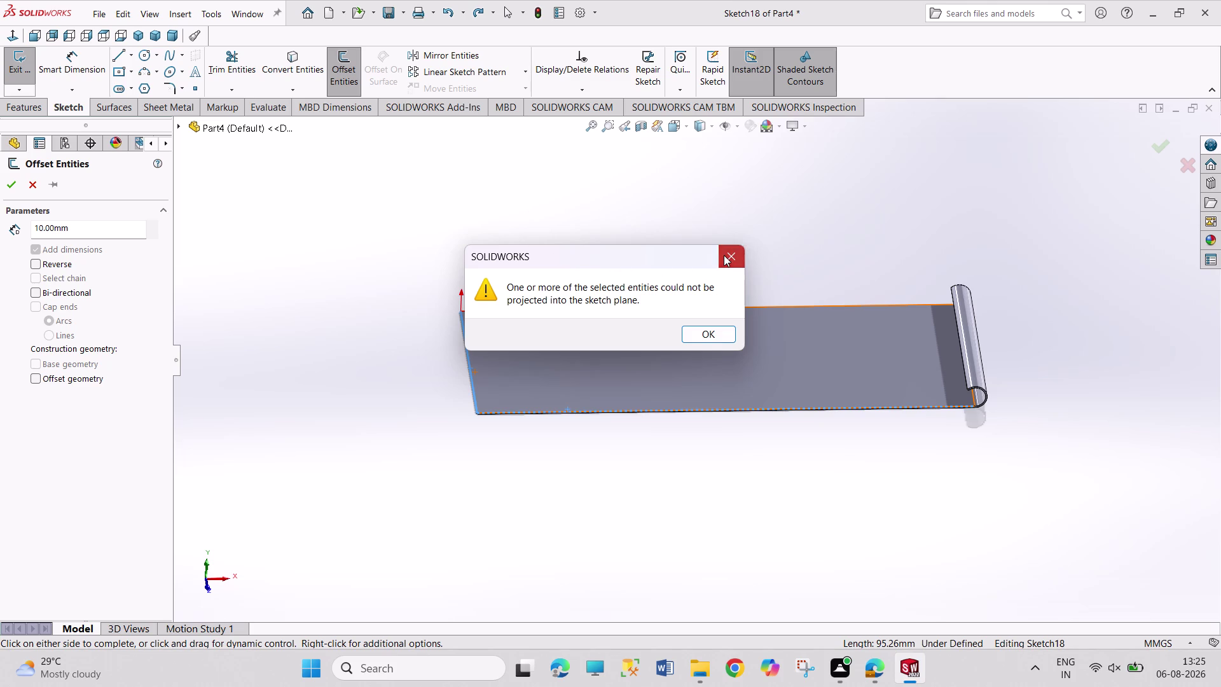
click(712, 233)
click(736, 259)
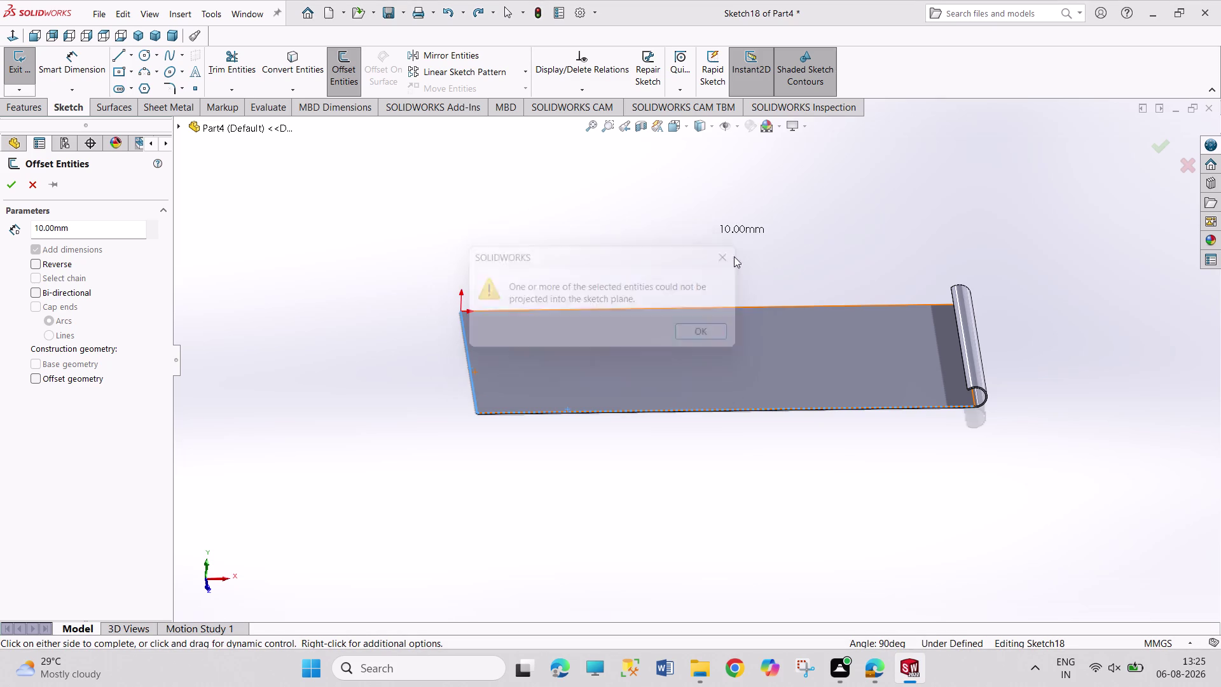
click(38, 189)
click(399, 192)
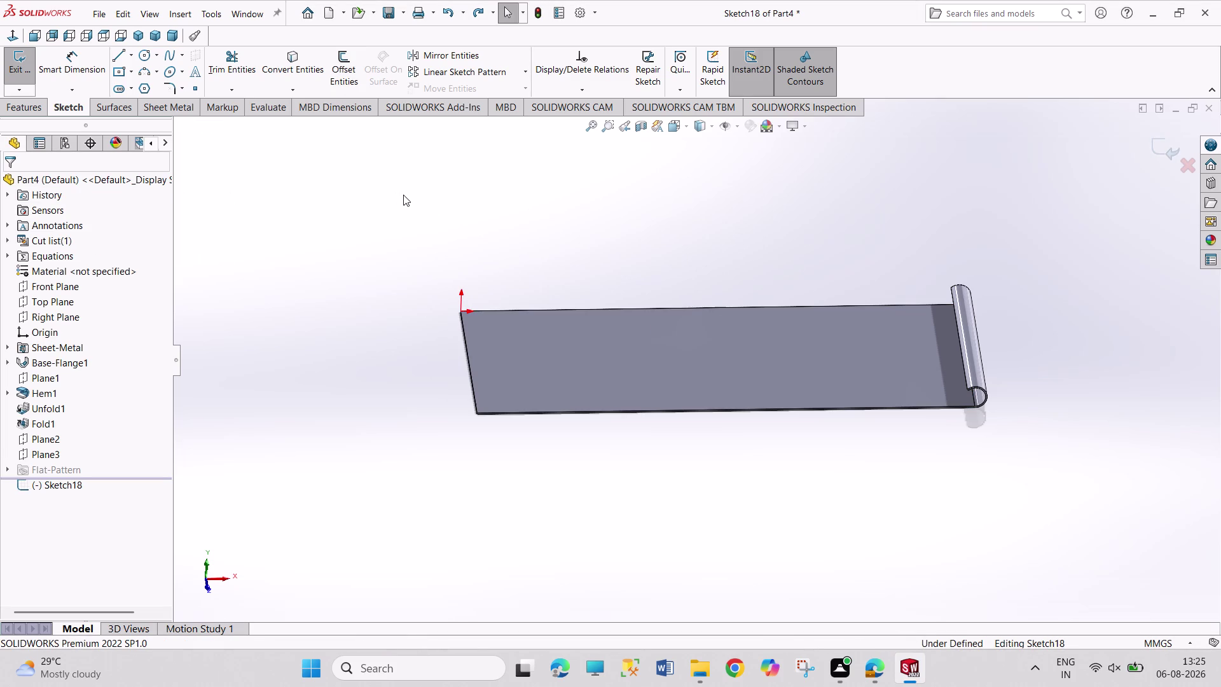
Offset a plate edge 10 mm into Sketch18 as the bend line.
click(718, 411)
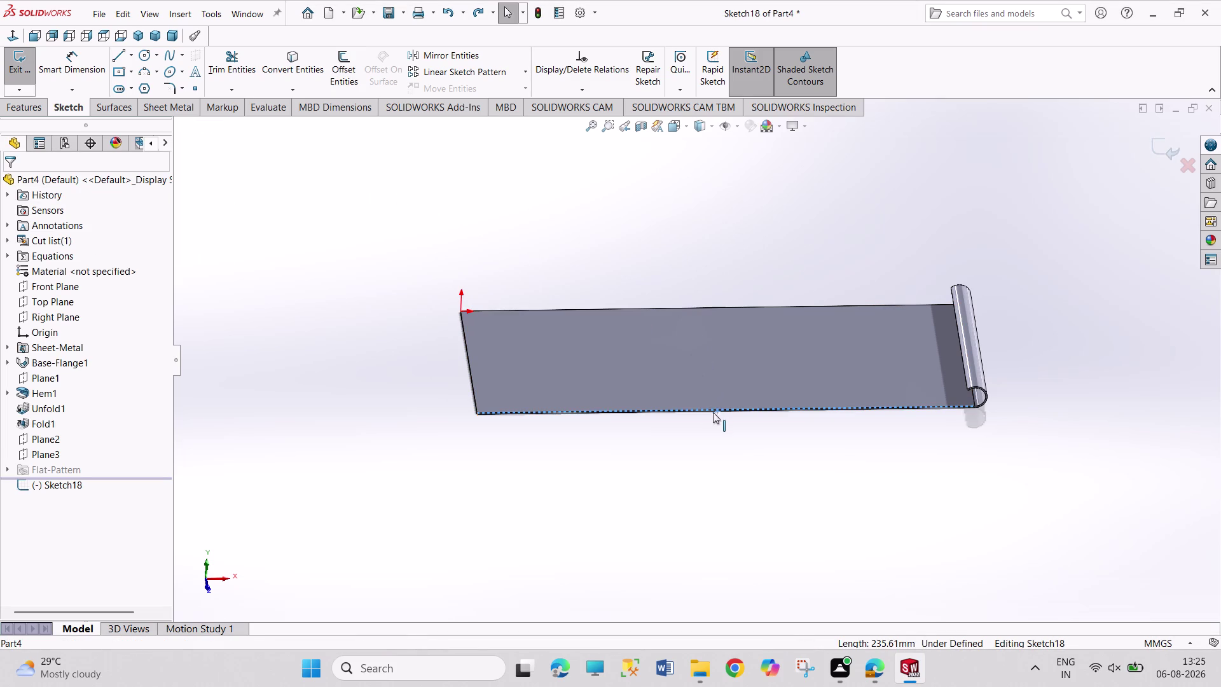
click(286, 64)
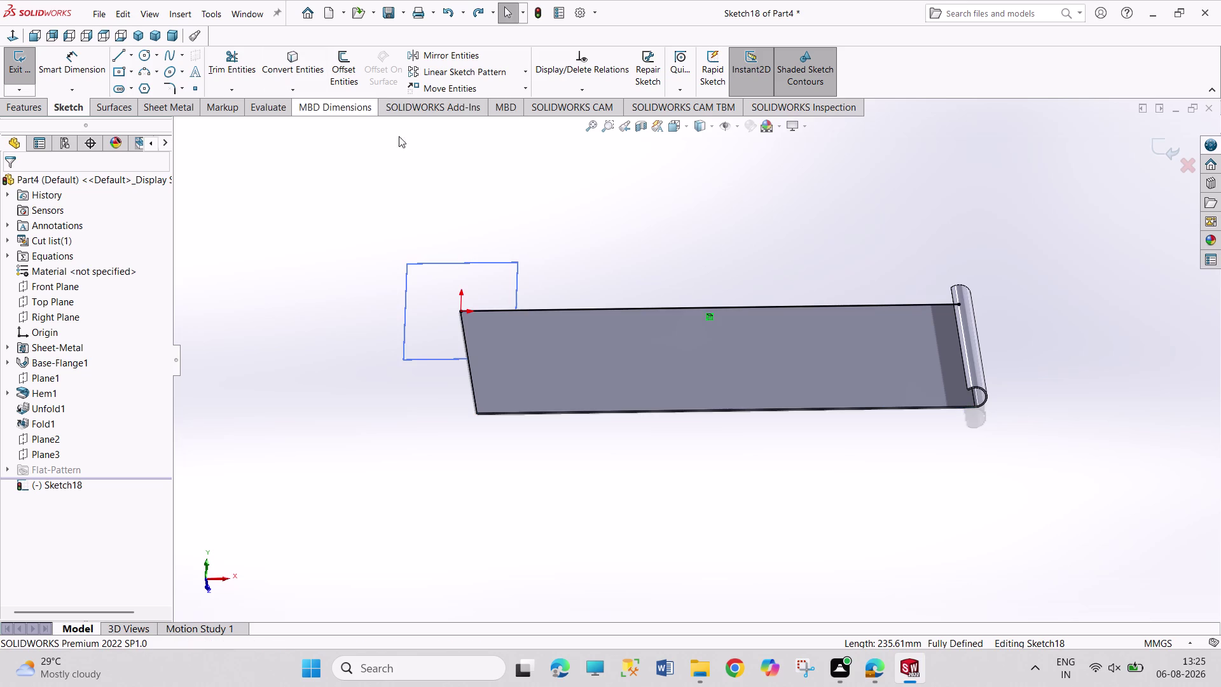
click(588, 153)
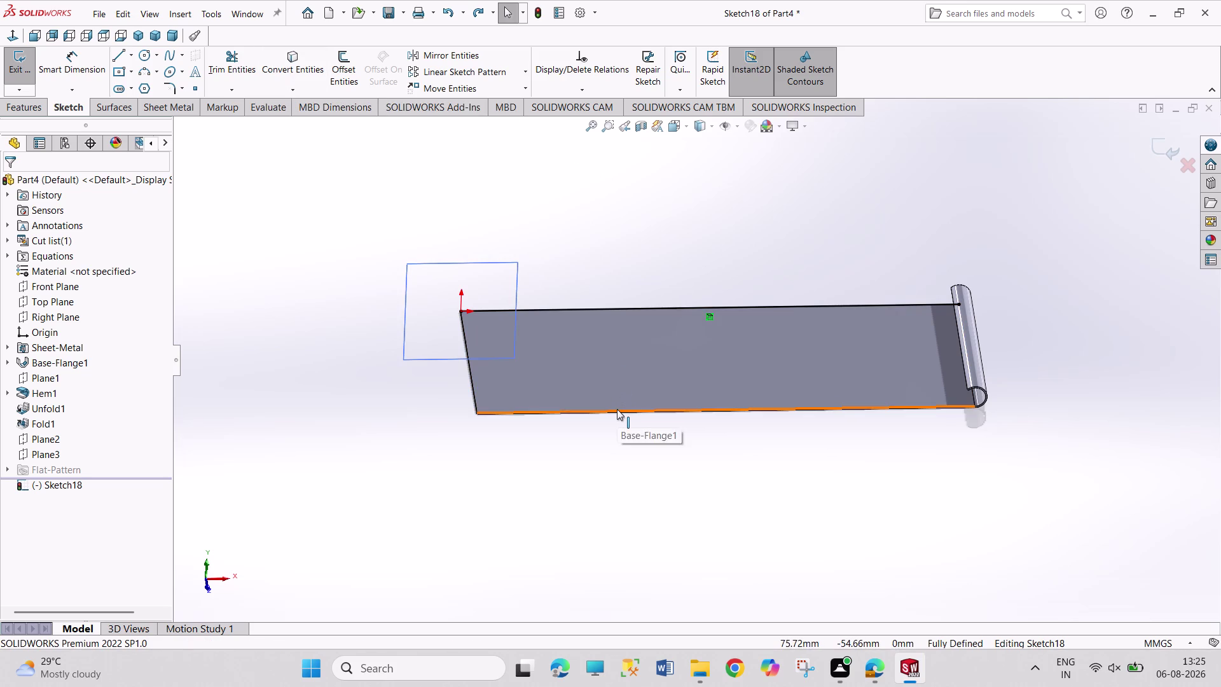
click(617, 409)
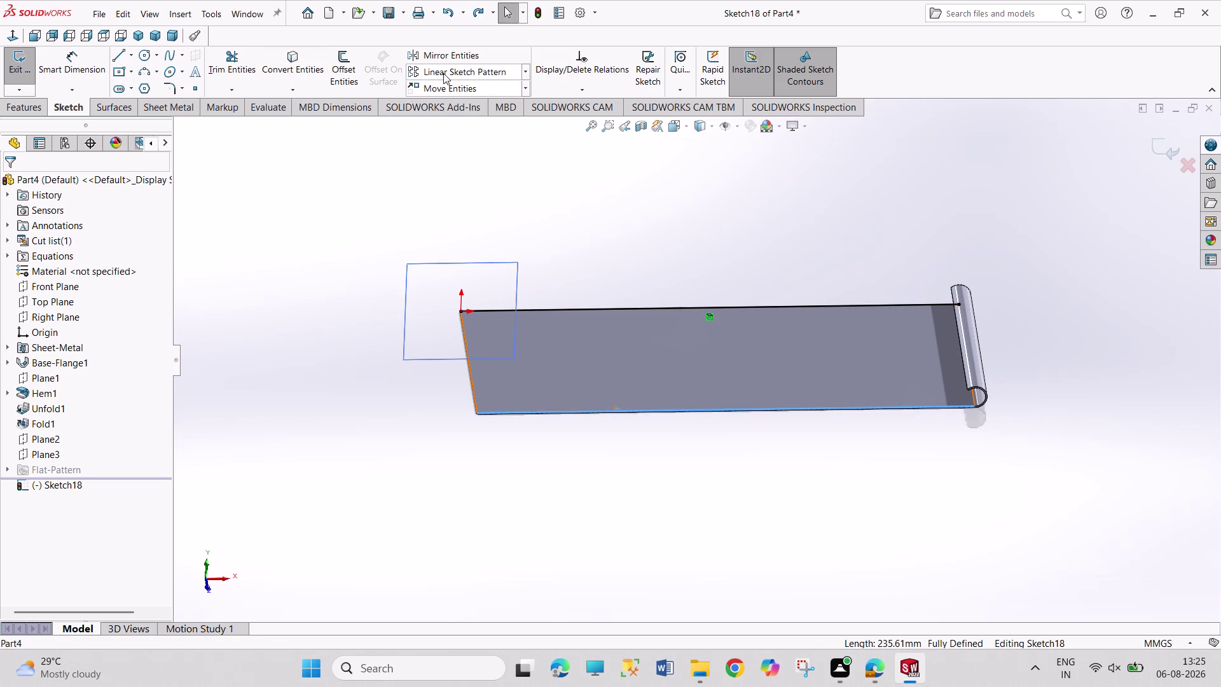
click(309, 66)
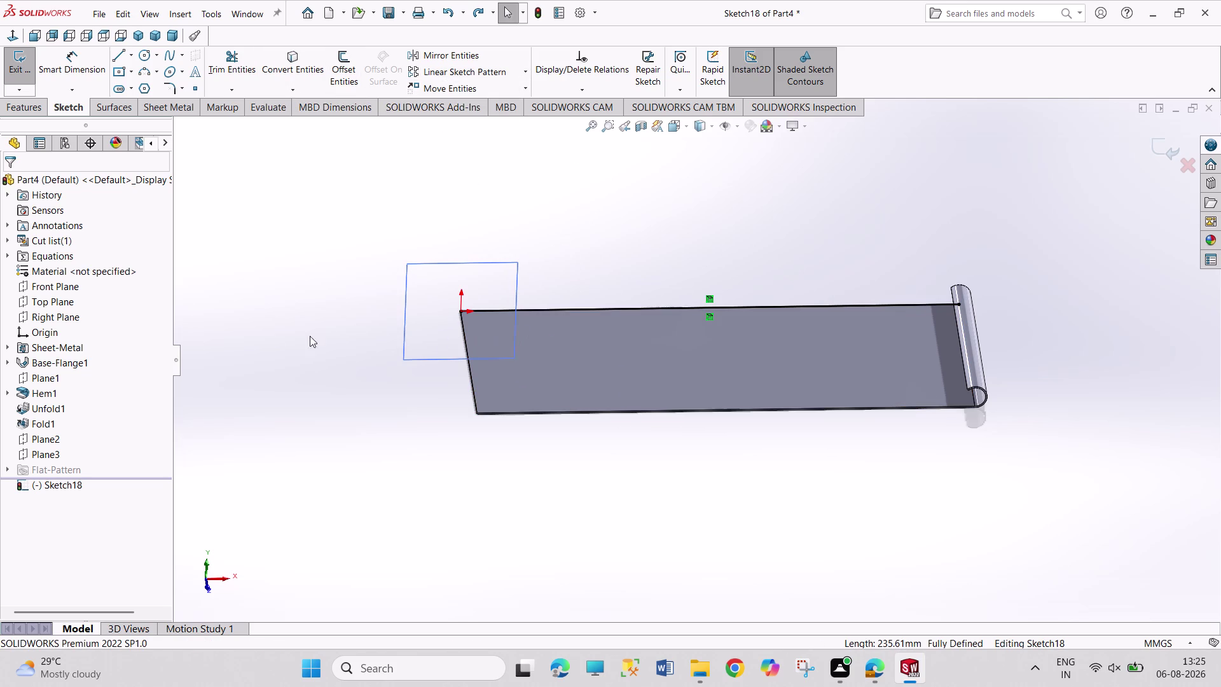
click(608, 411)
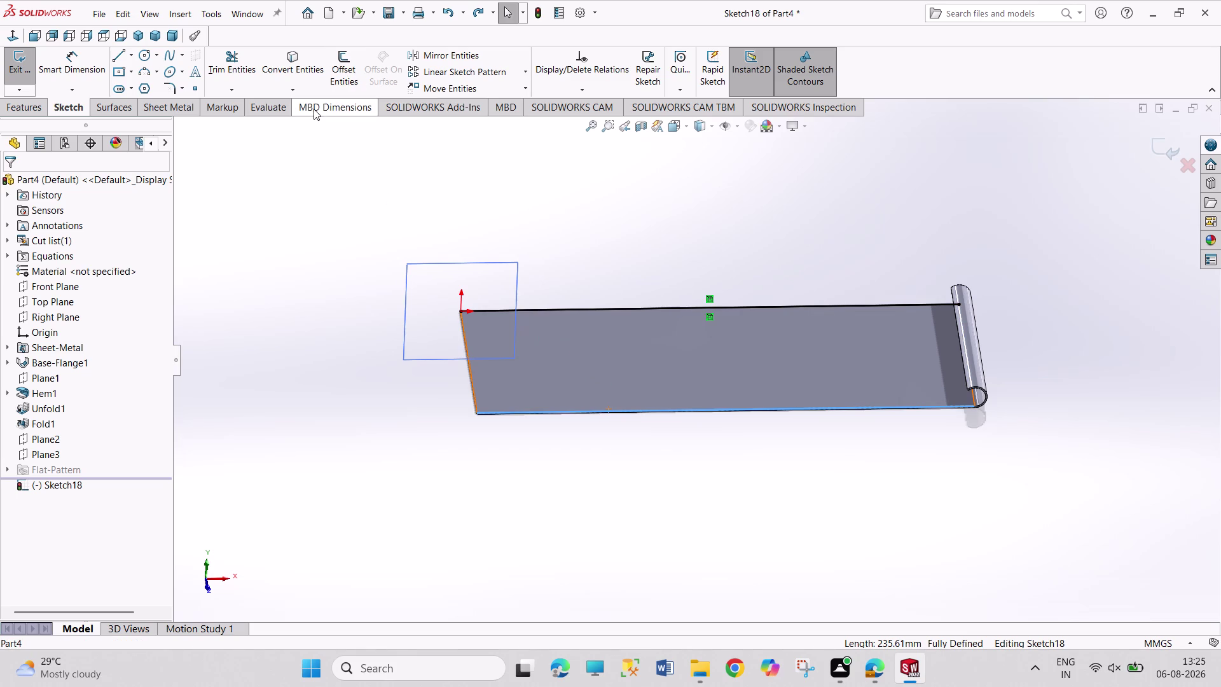
click(356, 63)
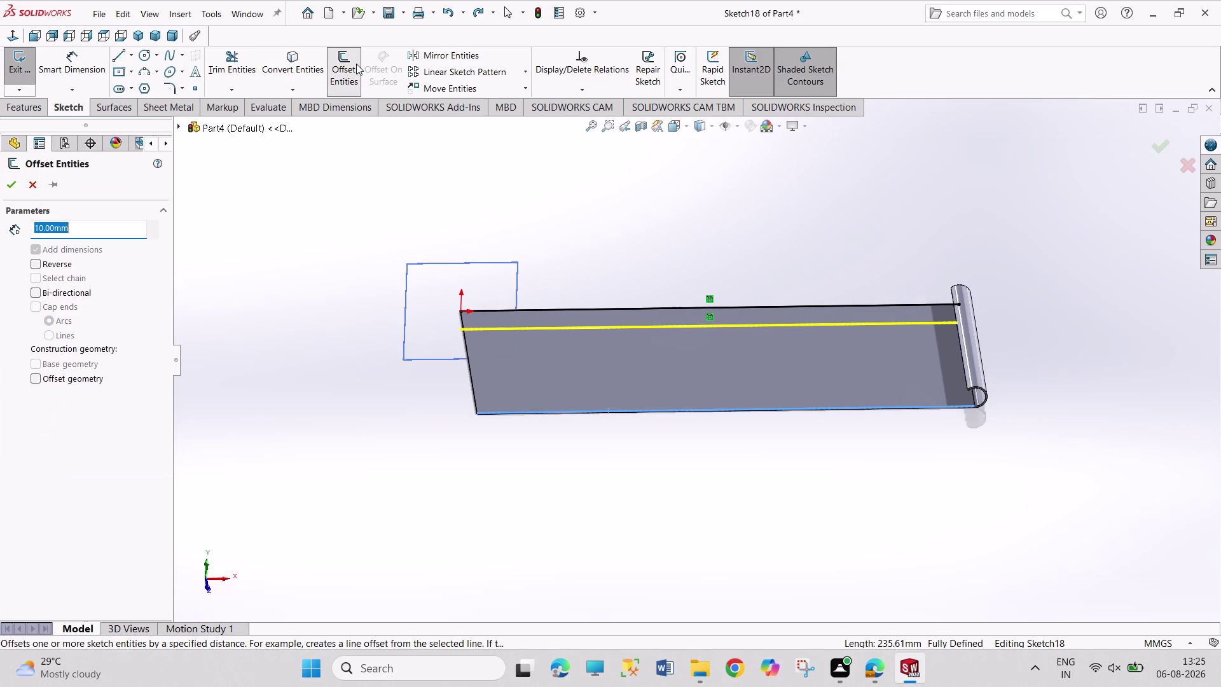
click(14, 183)
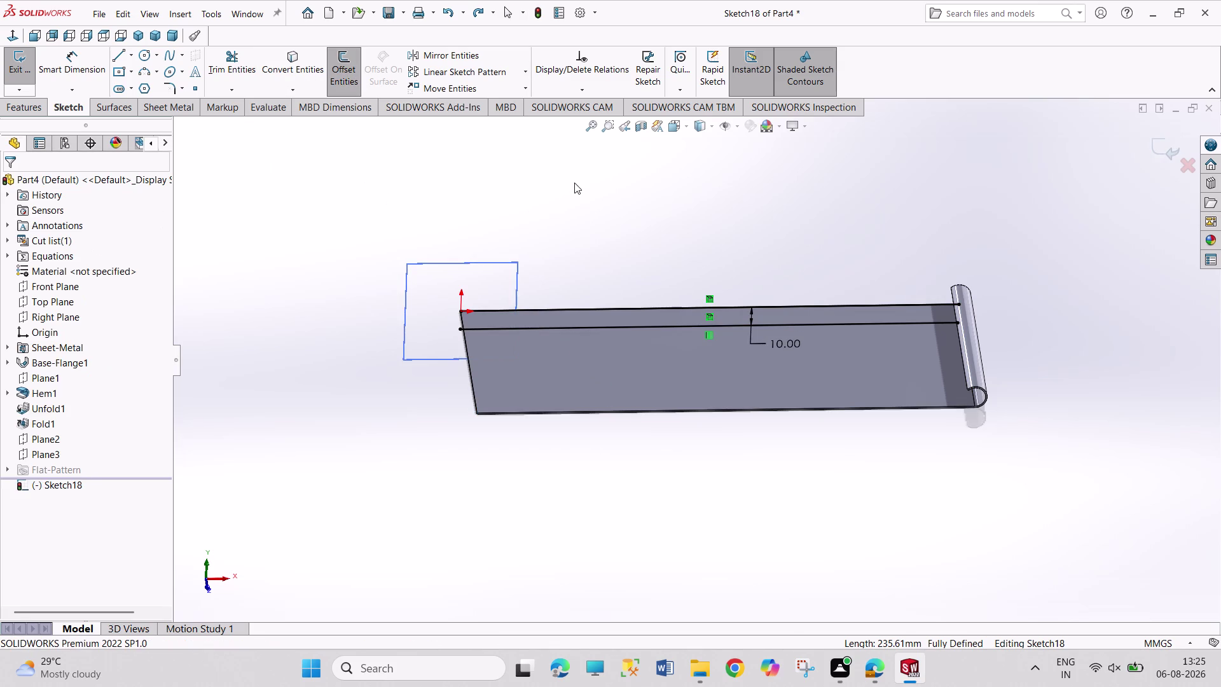
click(582, 189)
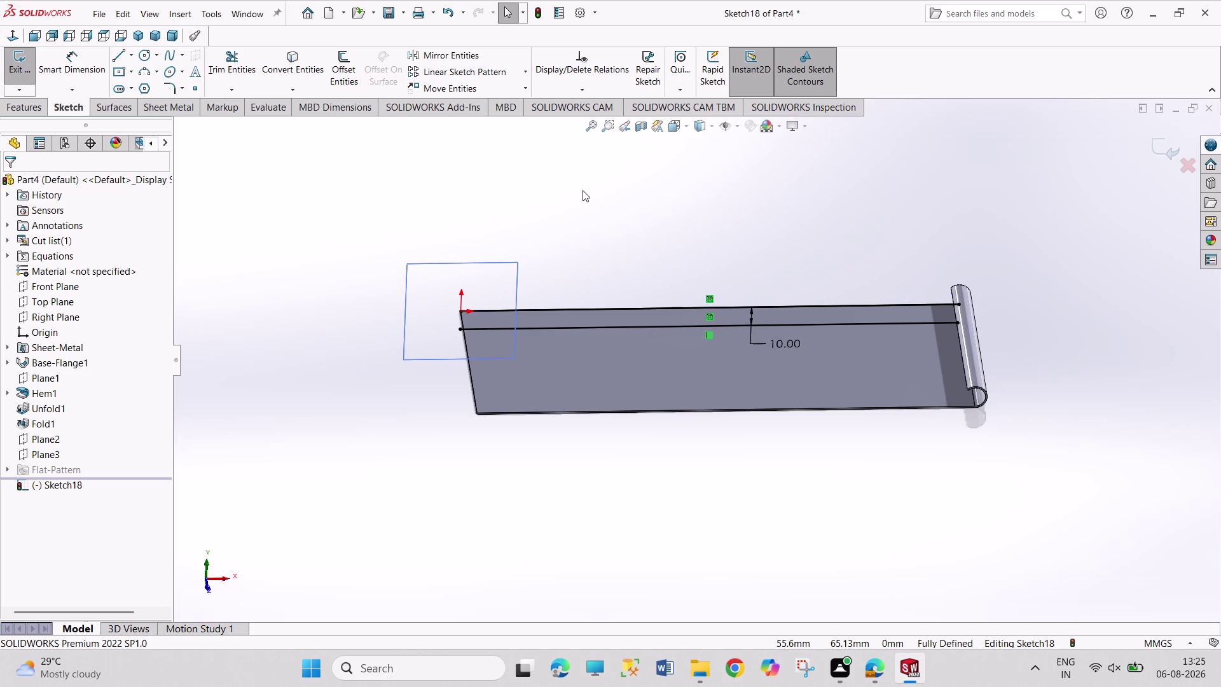
Start a Sketched Bend from Sketch18 and choose the plate face to stay fixed.
click(30, 78)
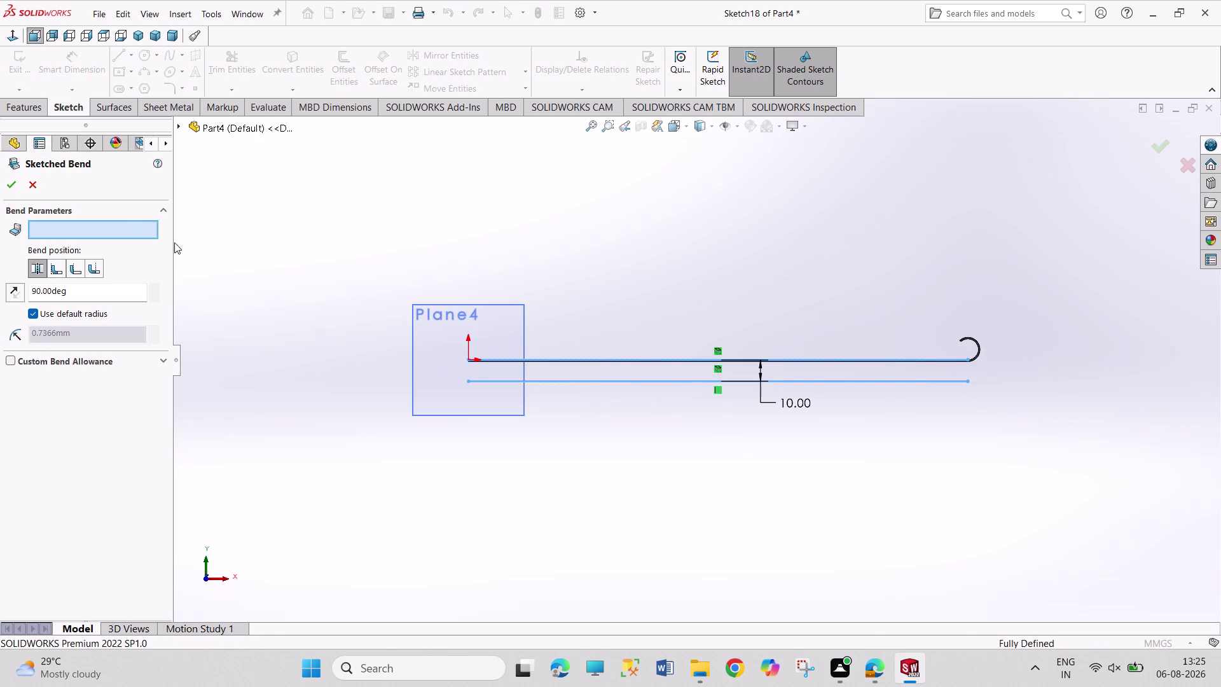
middle_drag(343, 231, 420, 396)
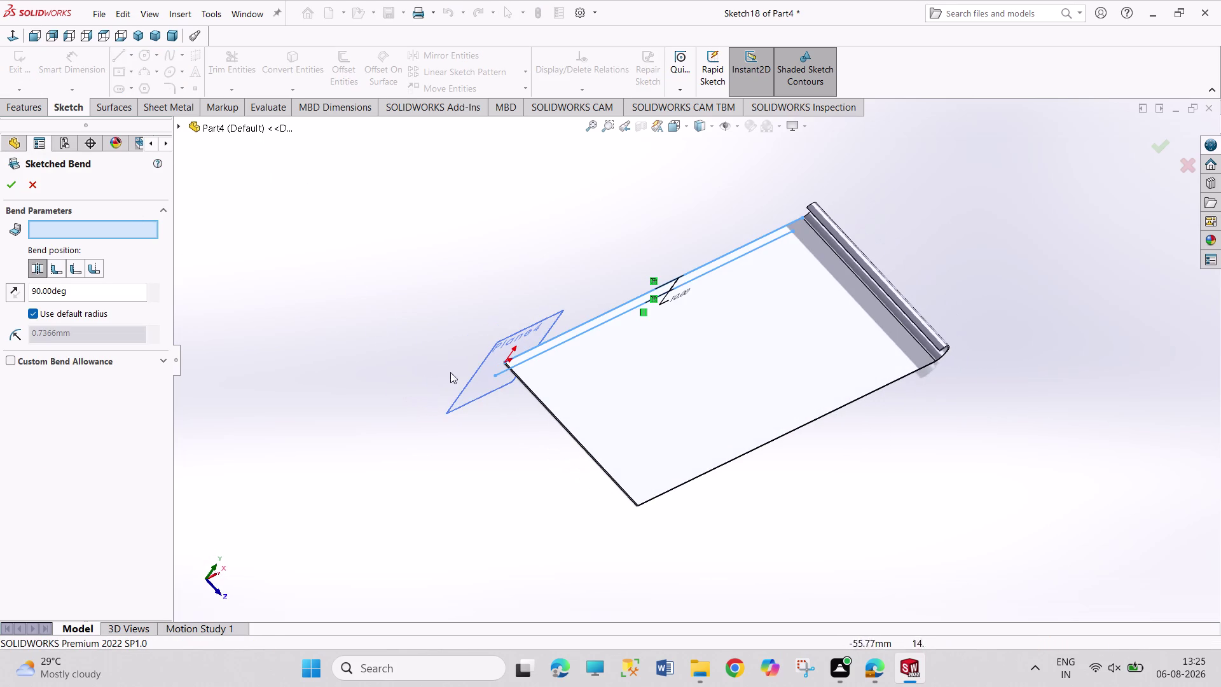
middle_drag(467, 311, 497, 235)
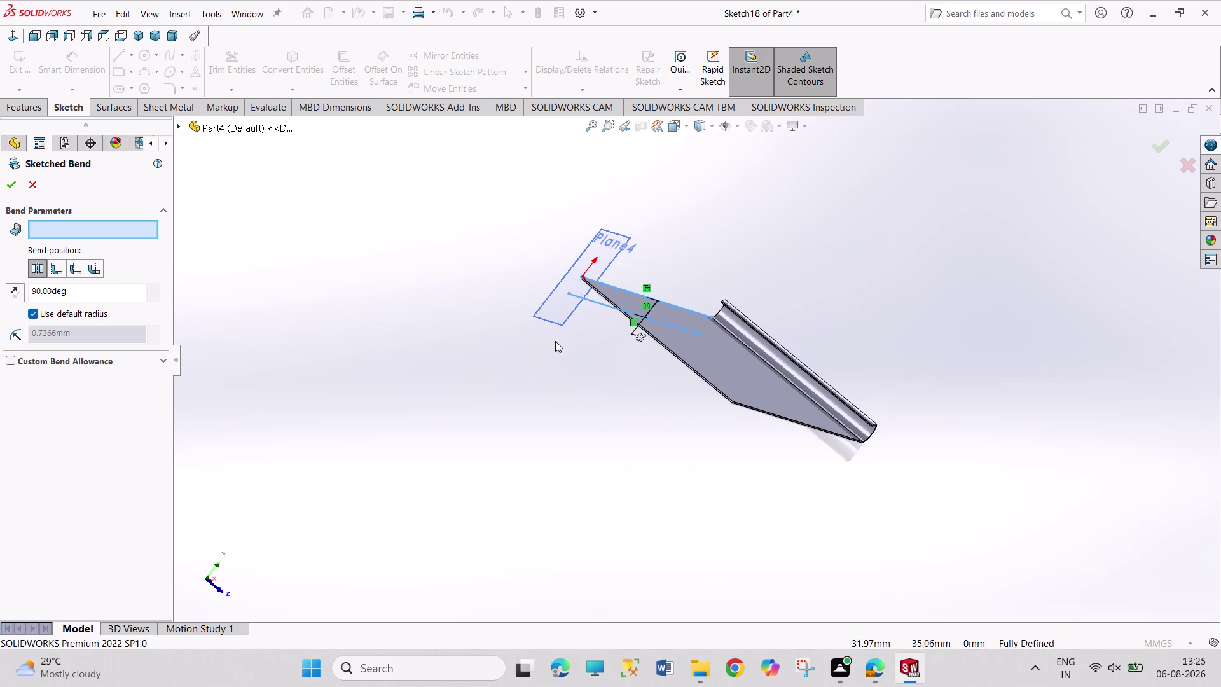
click(619, 285)
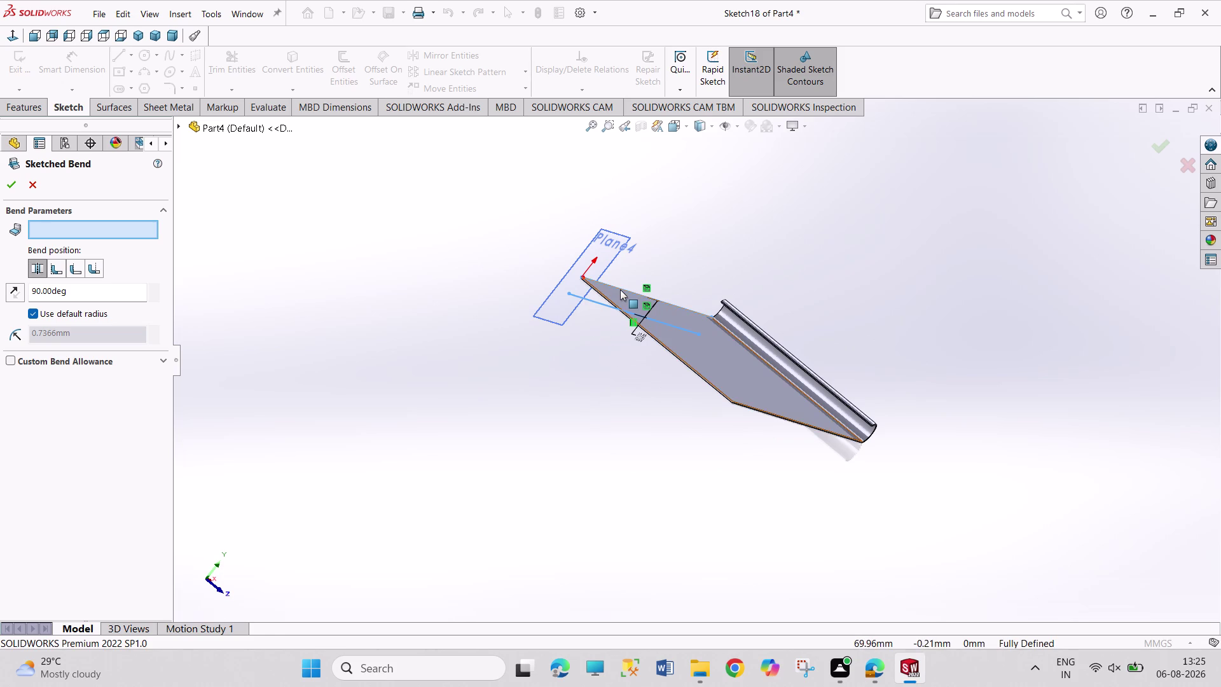
click(620, 289)
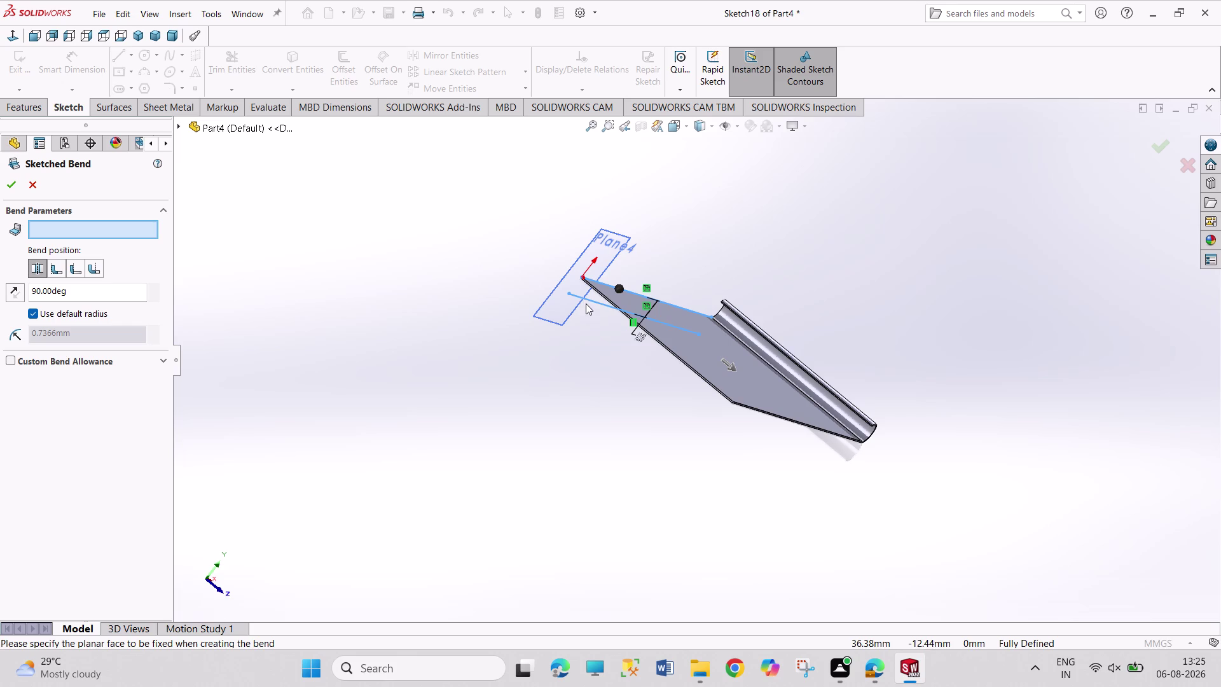
click(625, 302)
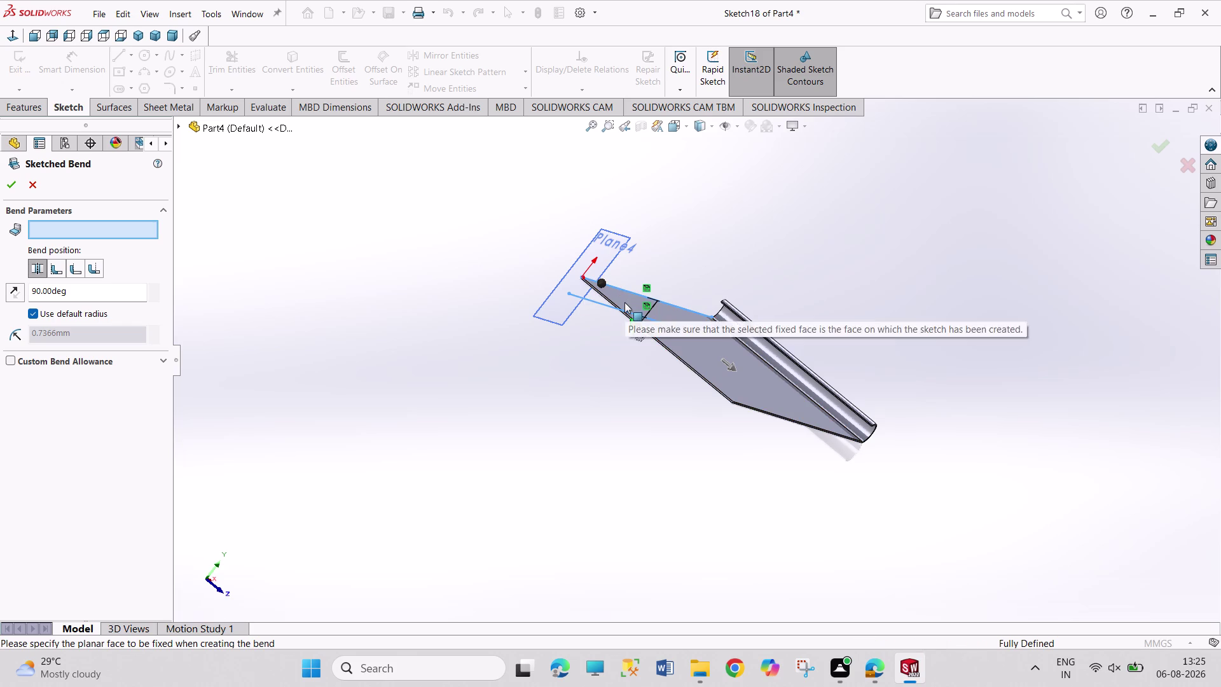
middle_drag(366, 301, 405, 334)
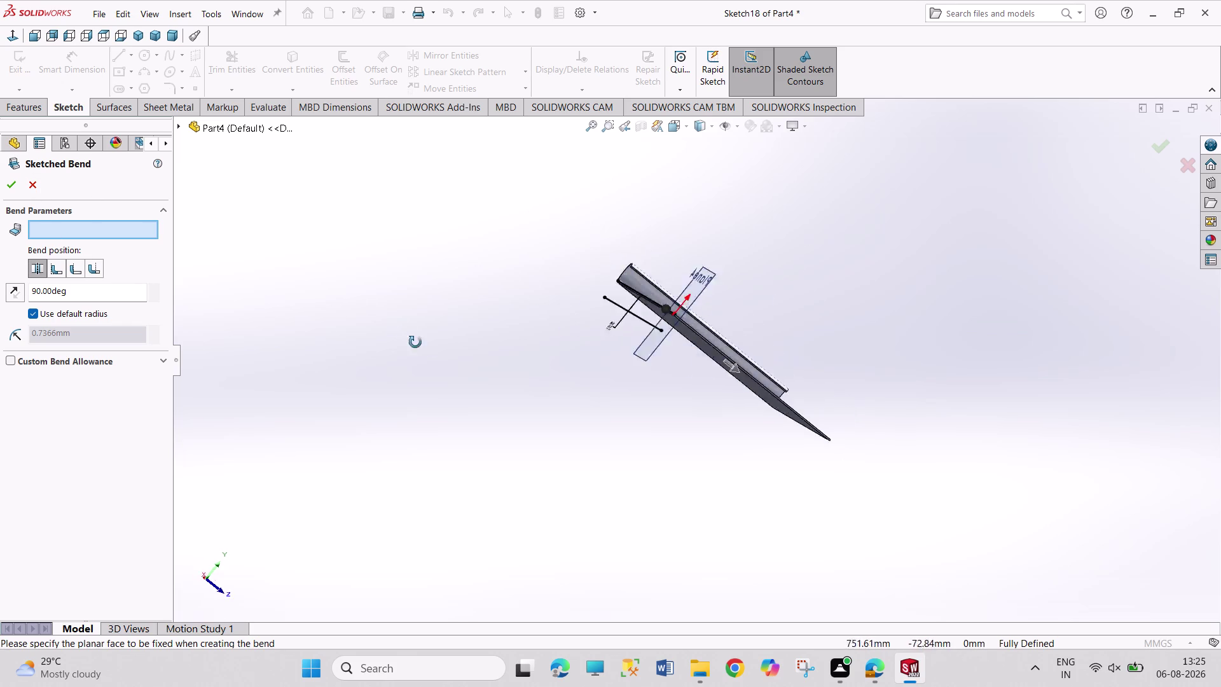
middle_drag(404, 334, 427, 350)
scroll(down, 3)
scroll(down, 3)
middle_drag(936, 333, 902, 336)
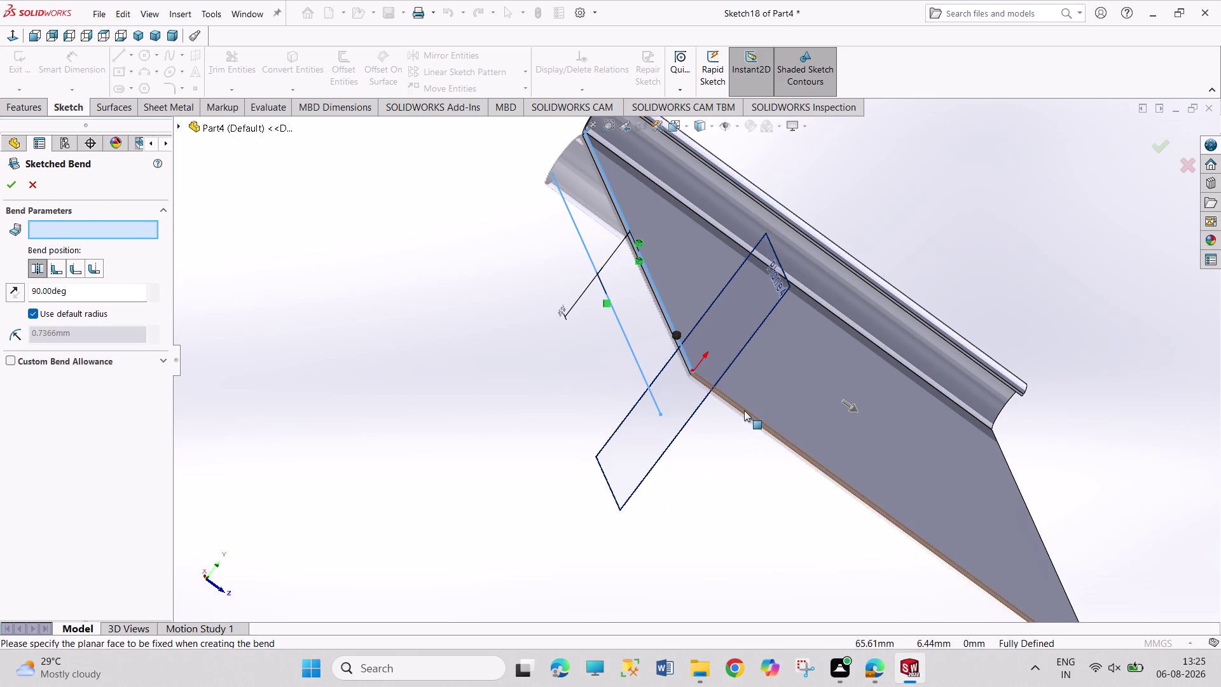
Re-pick the fixed face and confirm the bend, which fails with a rebuild error.
click(744, 410)
click(667, 313)
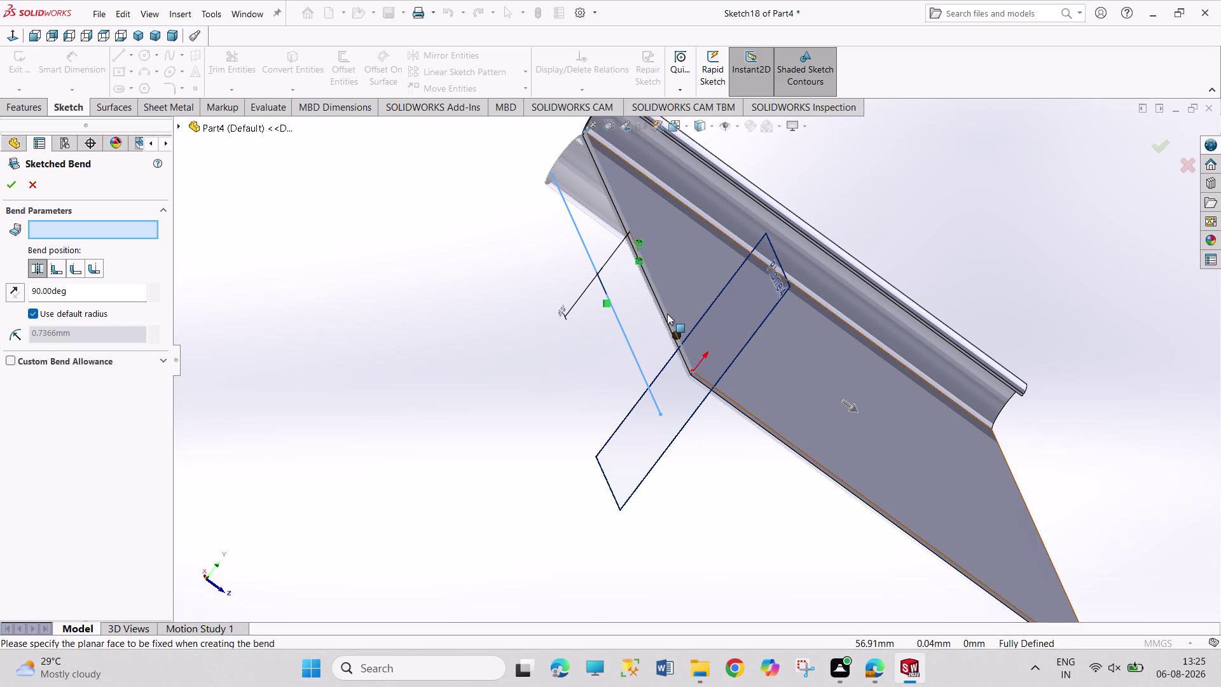
click(633, 363)
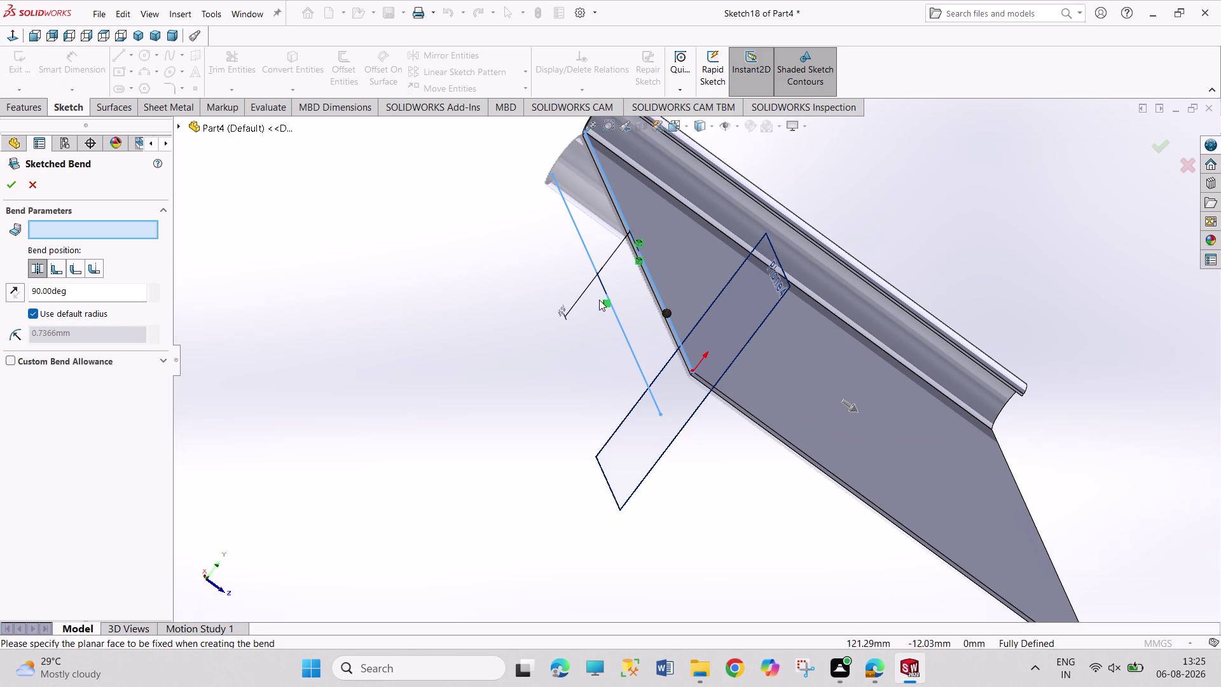
click(599, 300)
click(630, 352)
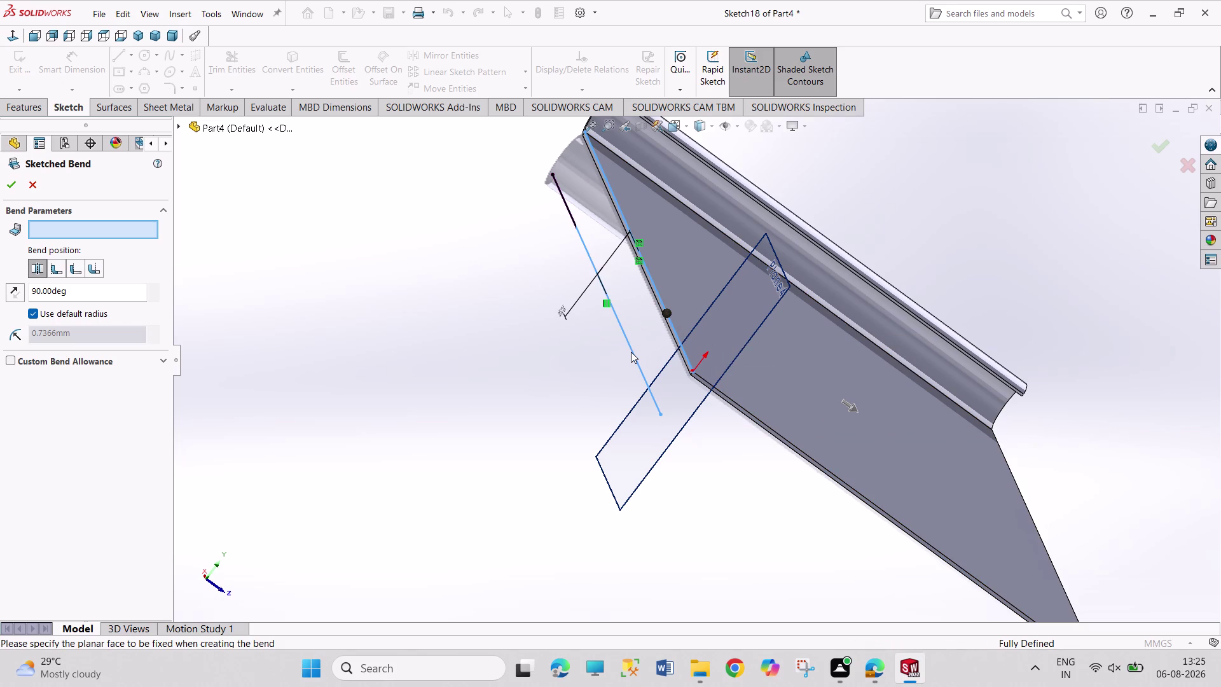
click(629, 355)
click(12, 185)
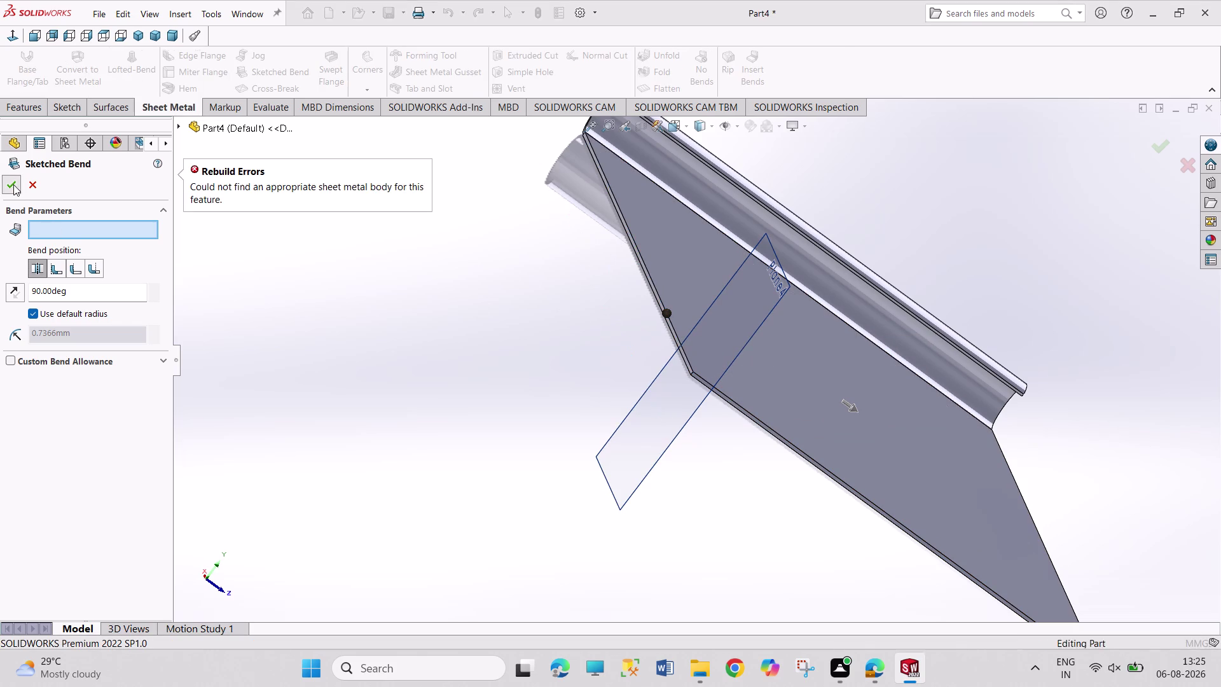
click(26, 185)
click(357, 355)
drag(356, 348, 576, 451)
drag(393, 394, 439, 447)
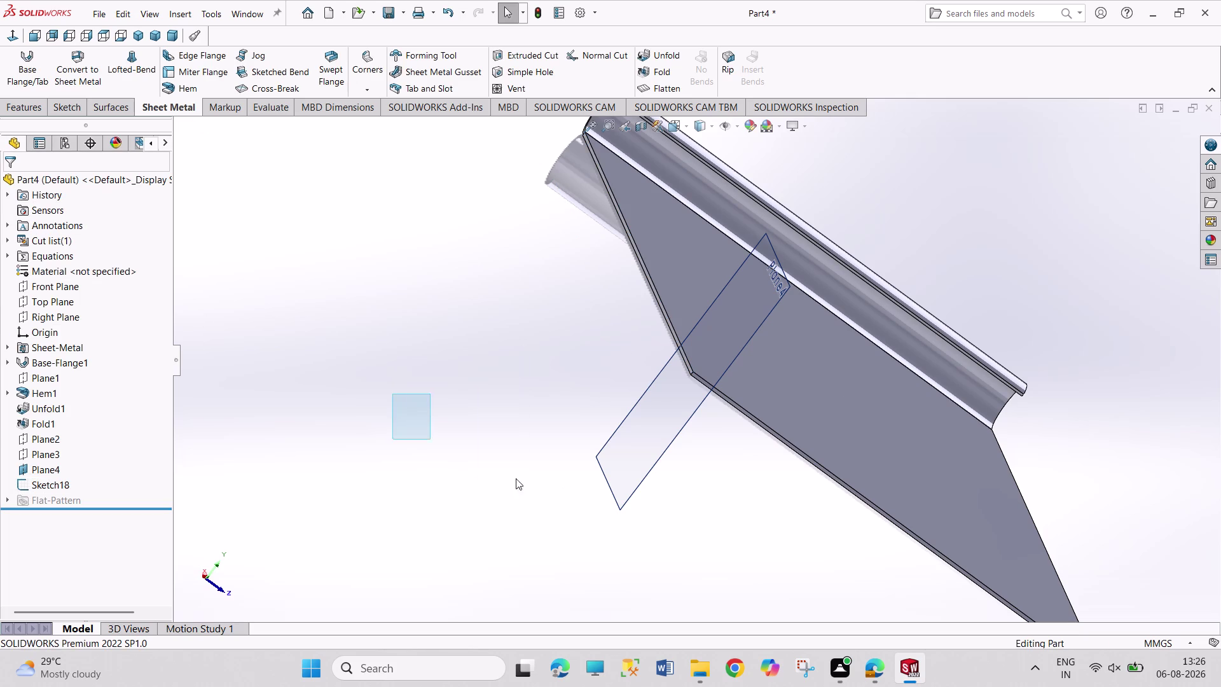
drag(439, 447, 545, 437)
drag(429, 367, 614, 455)
drag(427, 370, 625, 449)
drag(317, 348, 597, 415)
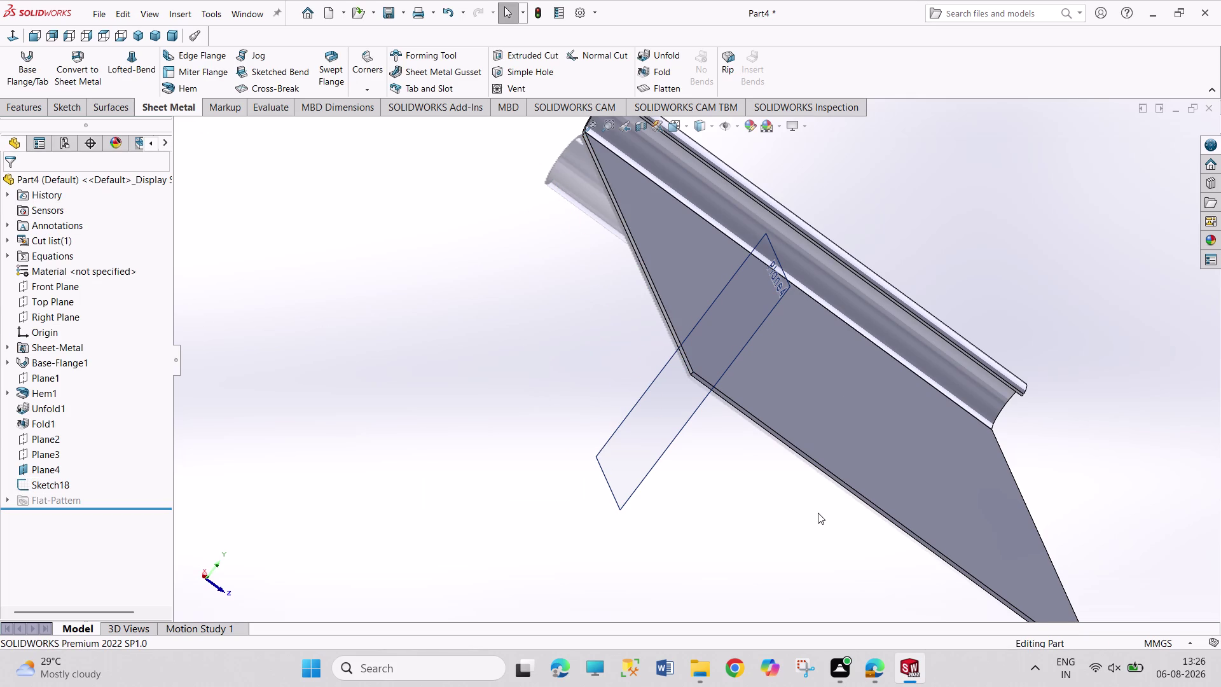
middle_drag(800, 518, 738, 494)
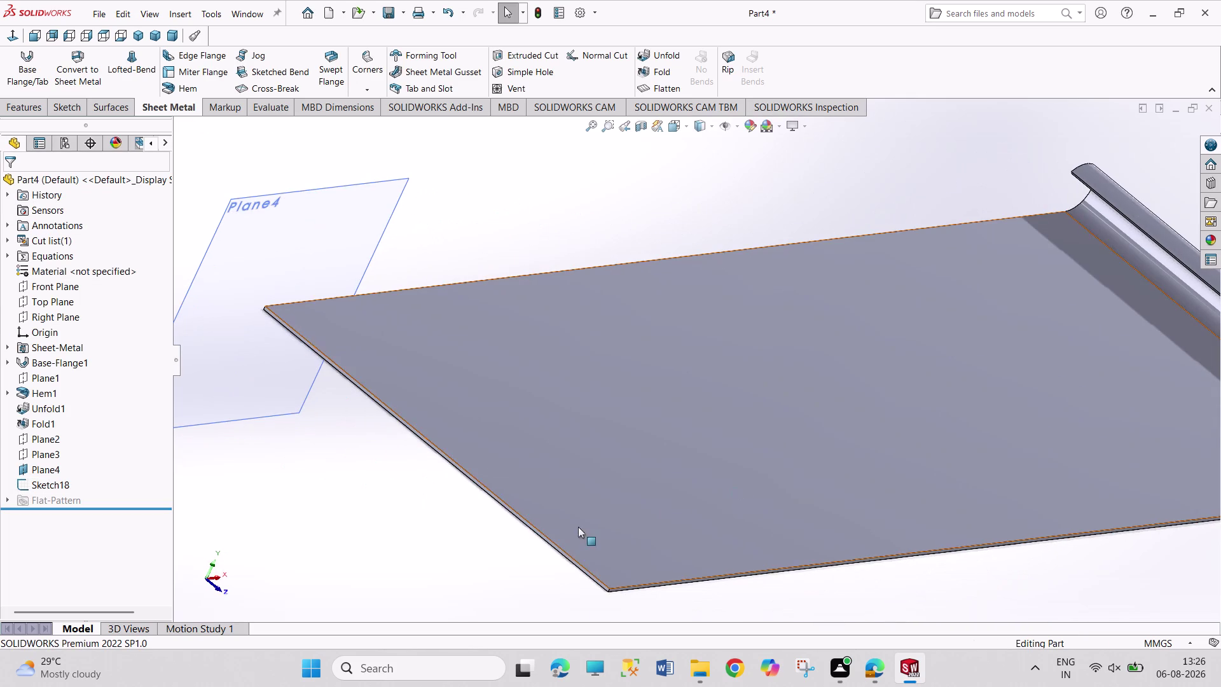
scroll(up, 3)
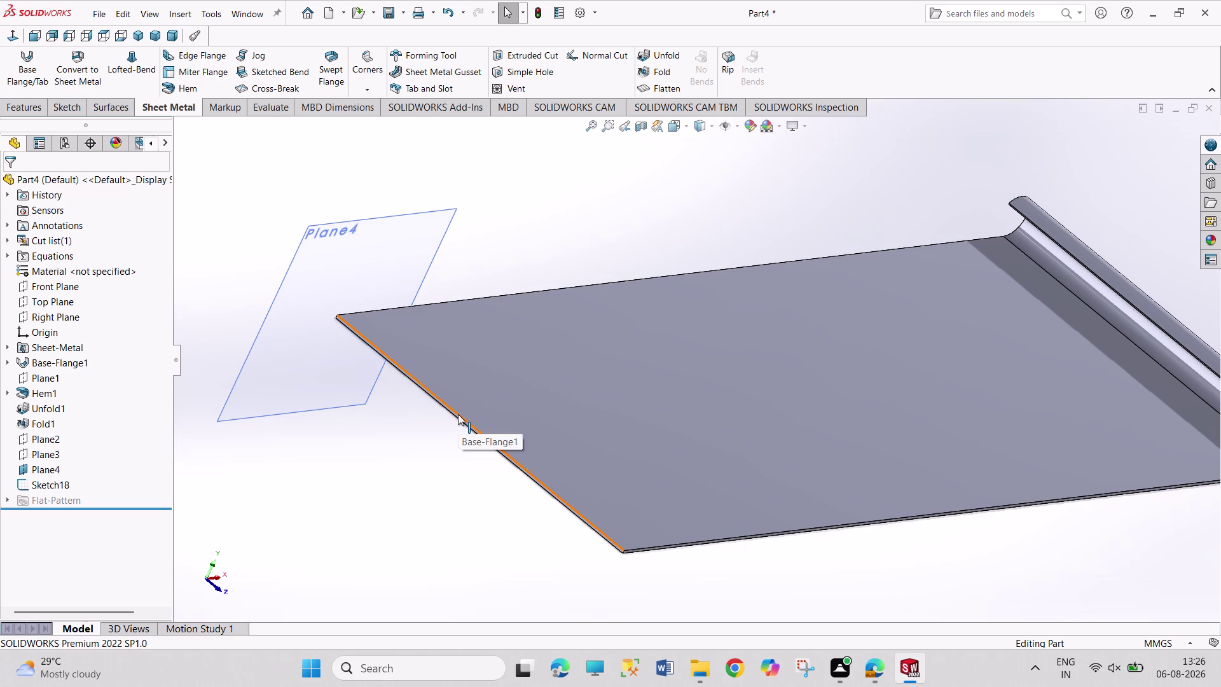
click(526, 396)
click(409, 394)
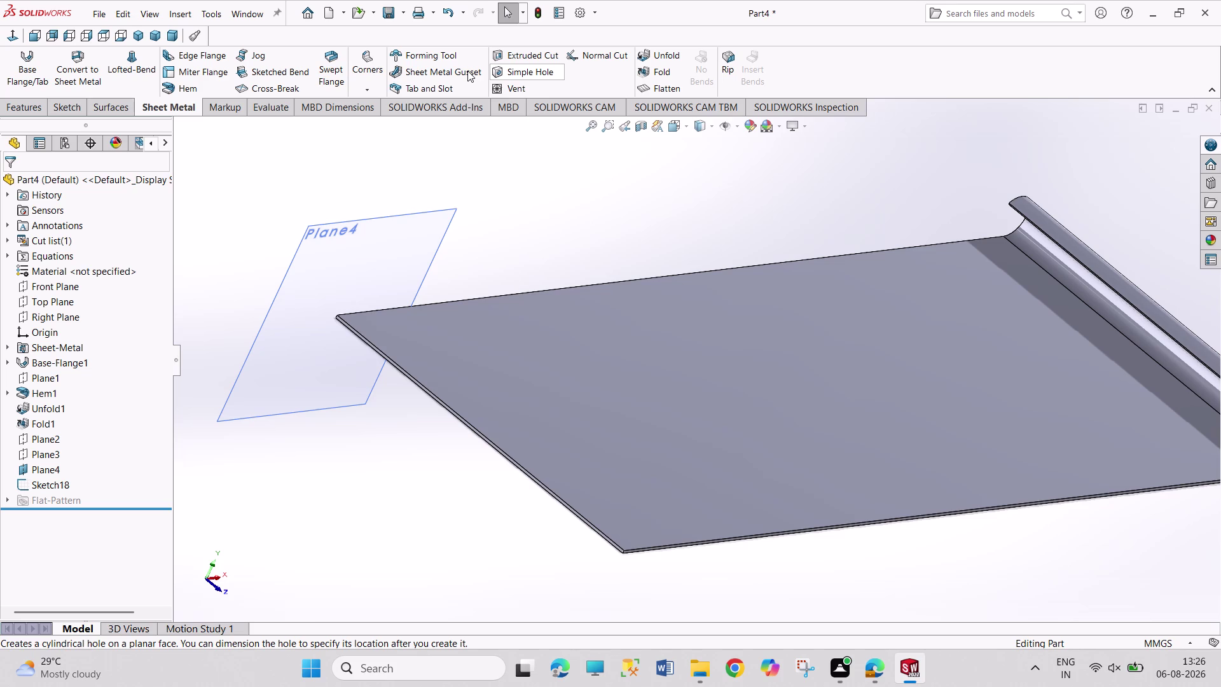
drag(602, 145, 742, 276)
drag(553, 185, 753, 294)
drag(489, 190, 684, 296)
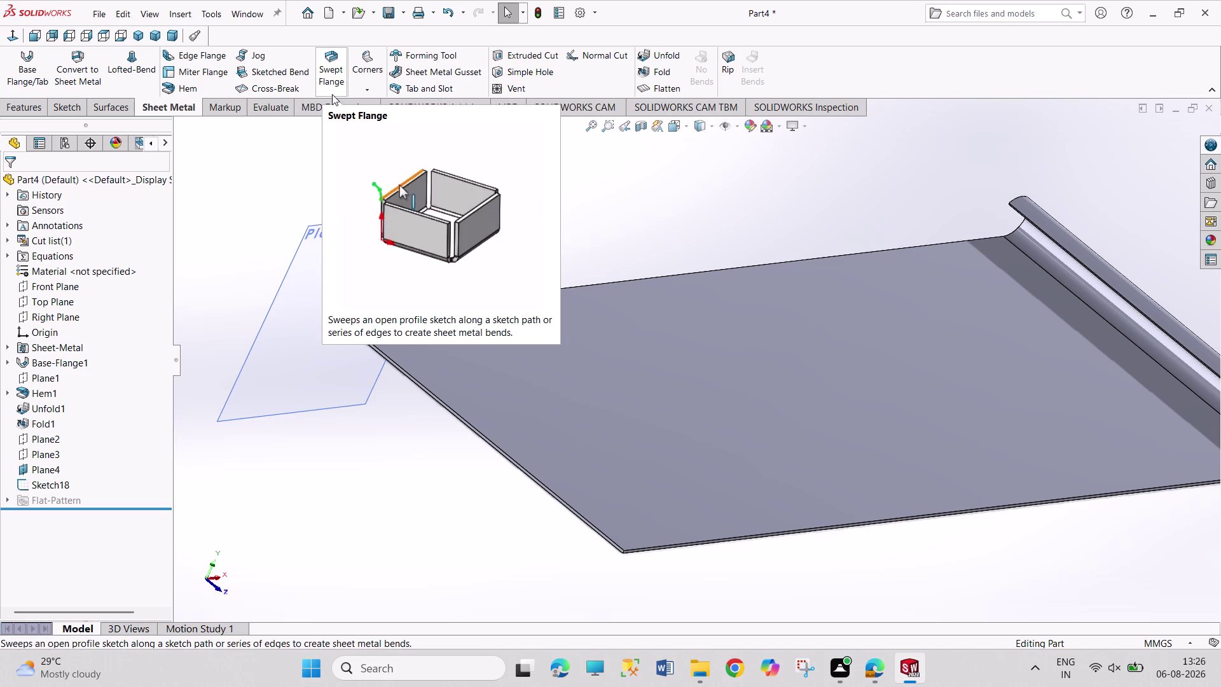
click(297, 78)
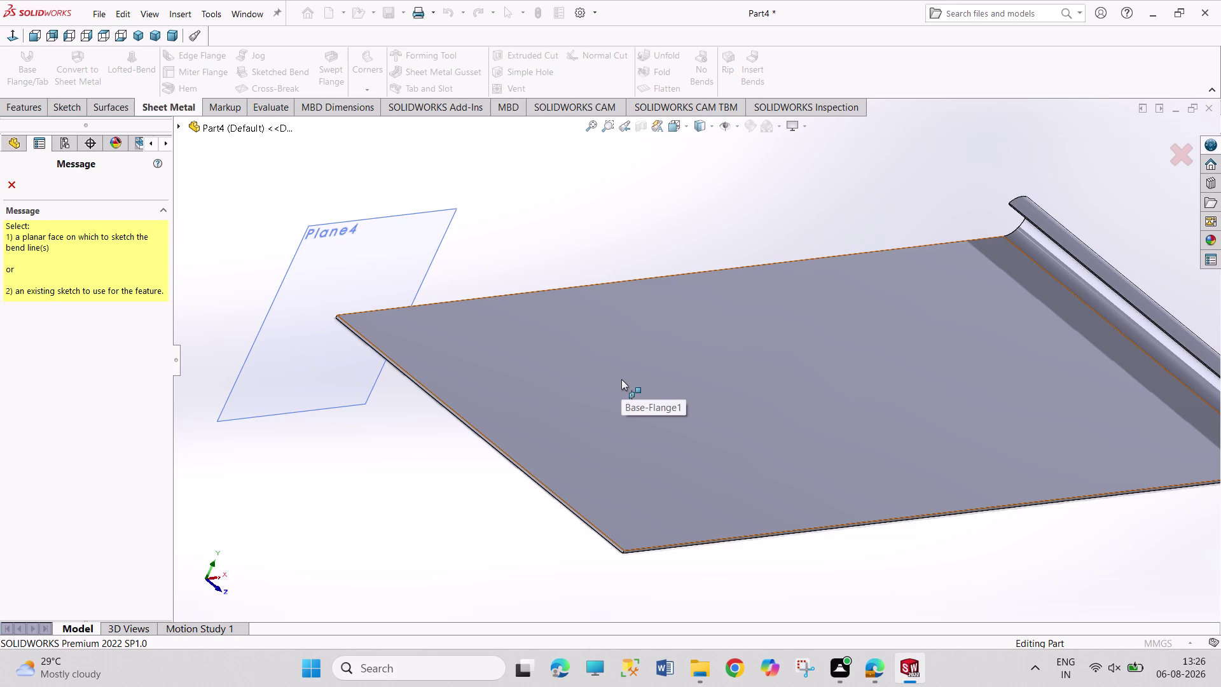
Draw a bend line across the plate's top face in Sketch19.
click(497, 448)
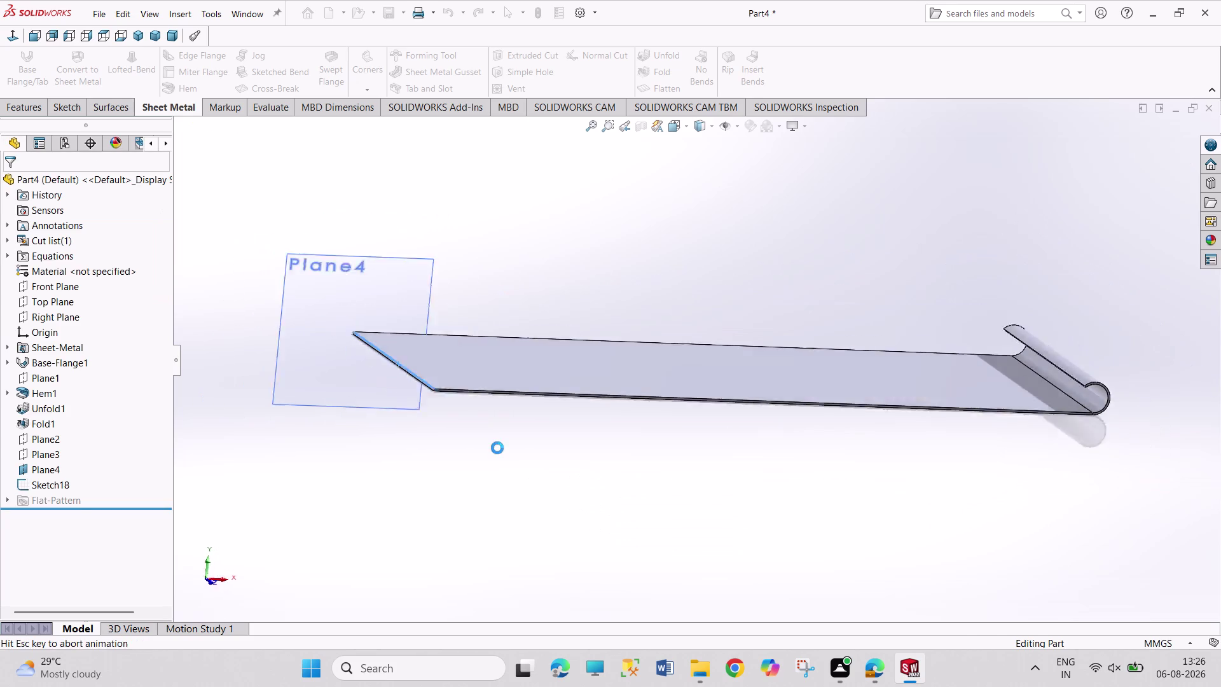
click(138, 41)
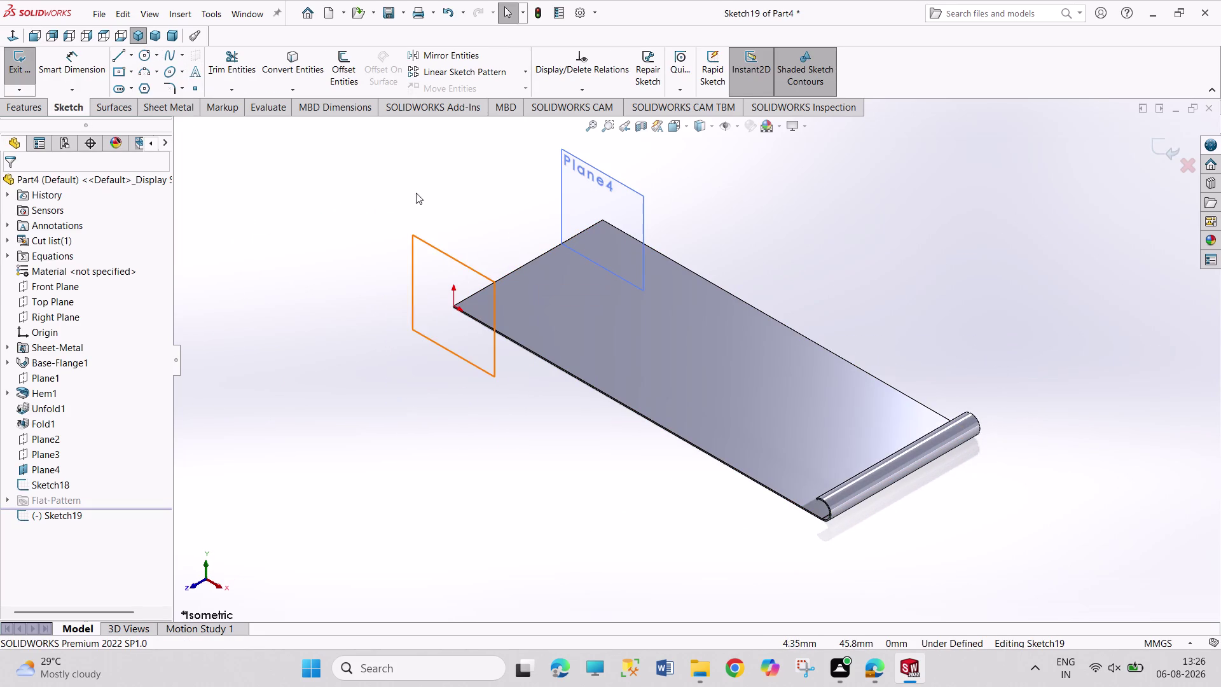
click(122, 56)
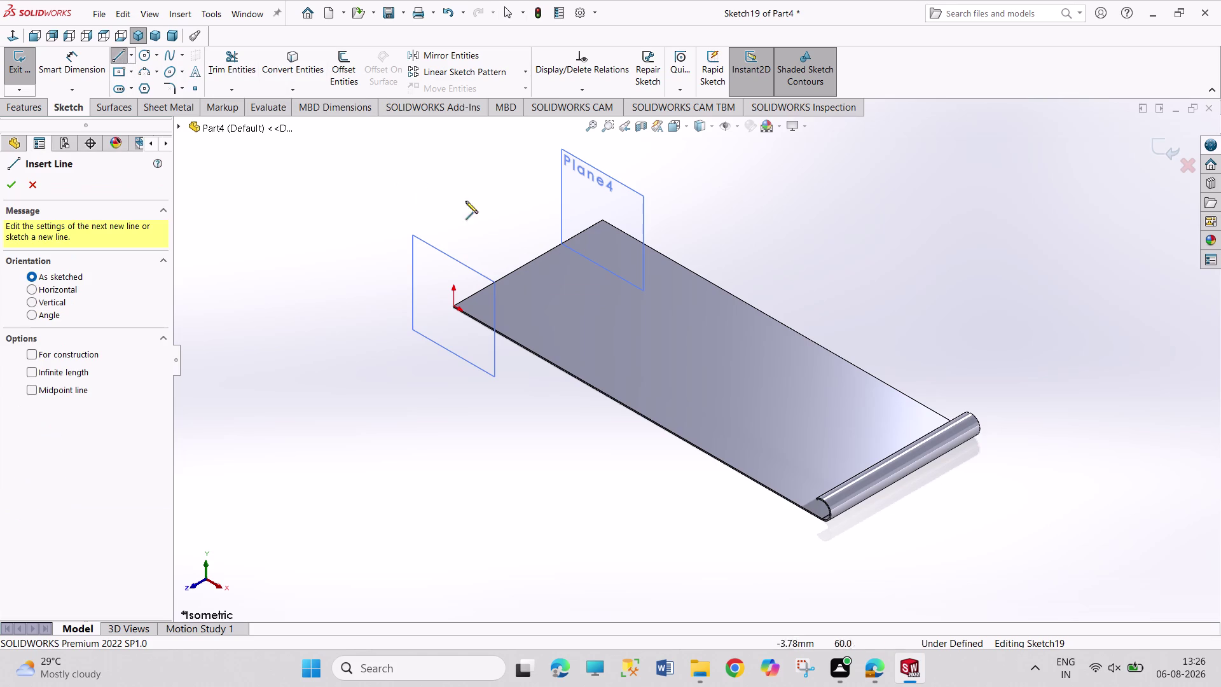
click(697, 274)
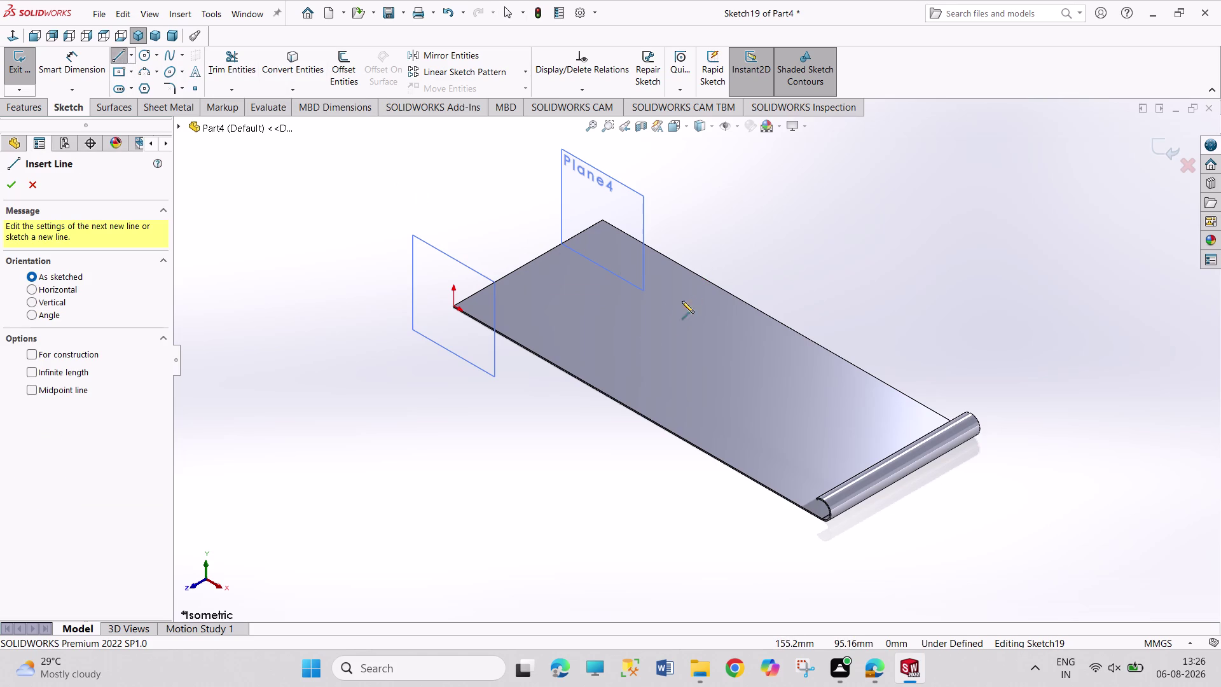
click(570, 374)
right_click(551, 414)
click(570, 417)
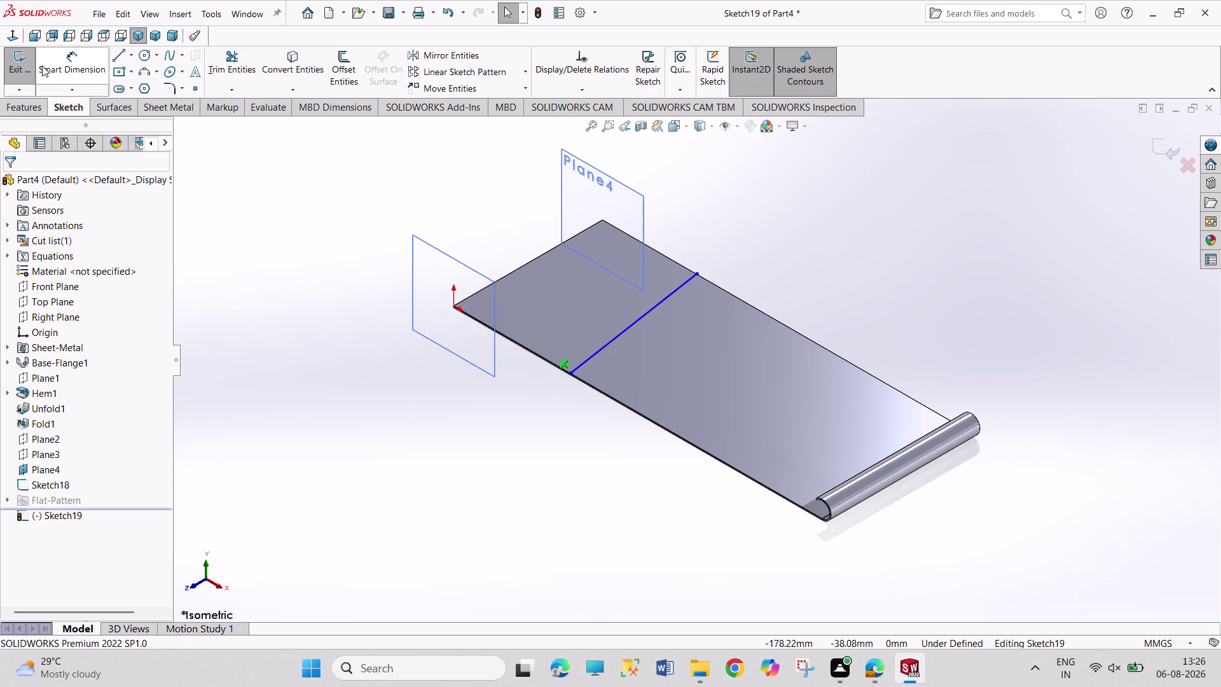
click(20, 61)
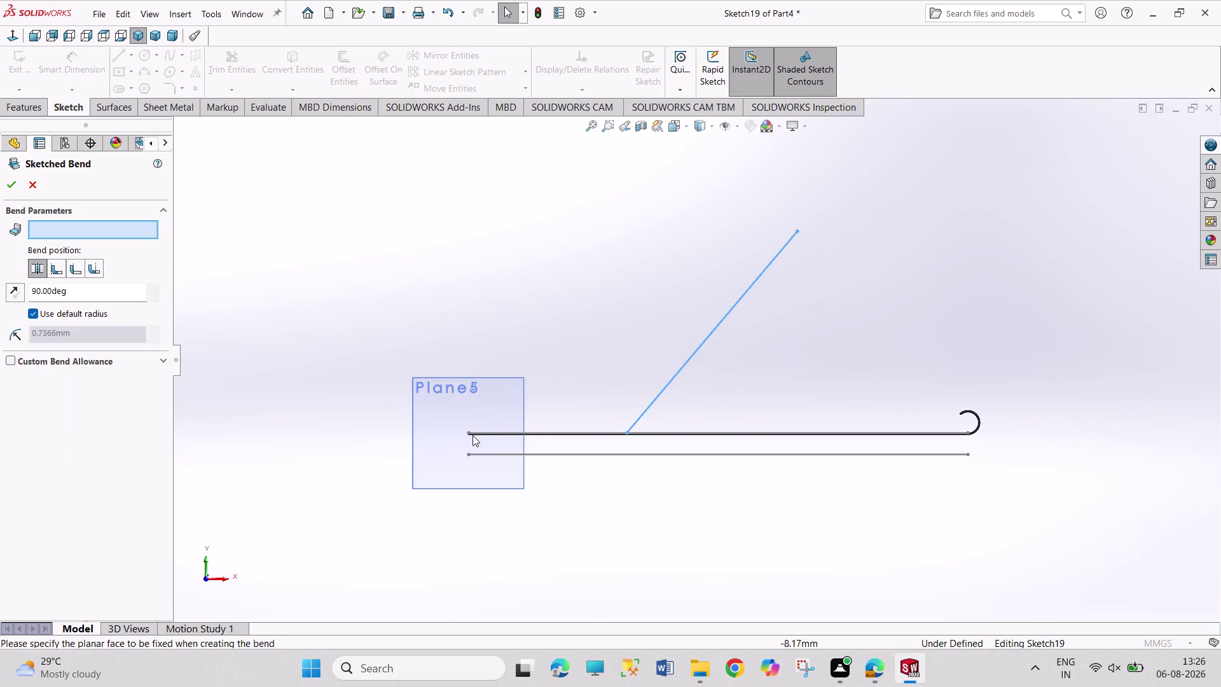
Pick the fixed plate face, then cancel the Sketched Bend and undo.
middle_drag(601, 354, 707, 462)
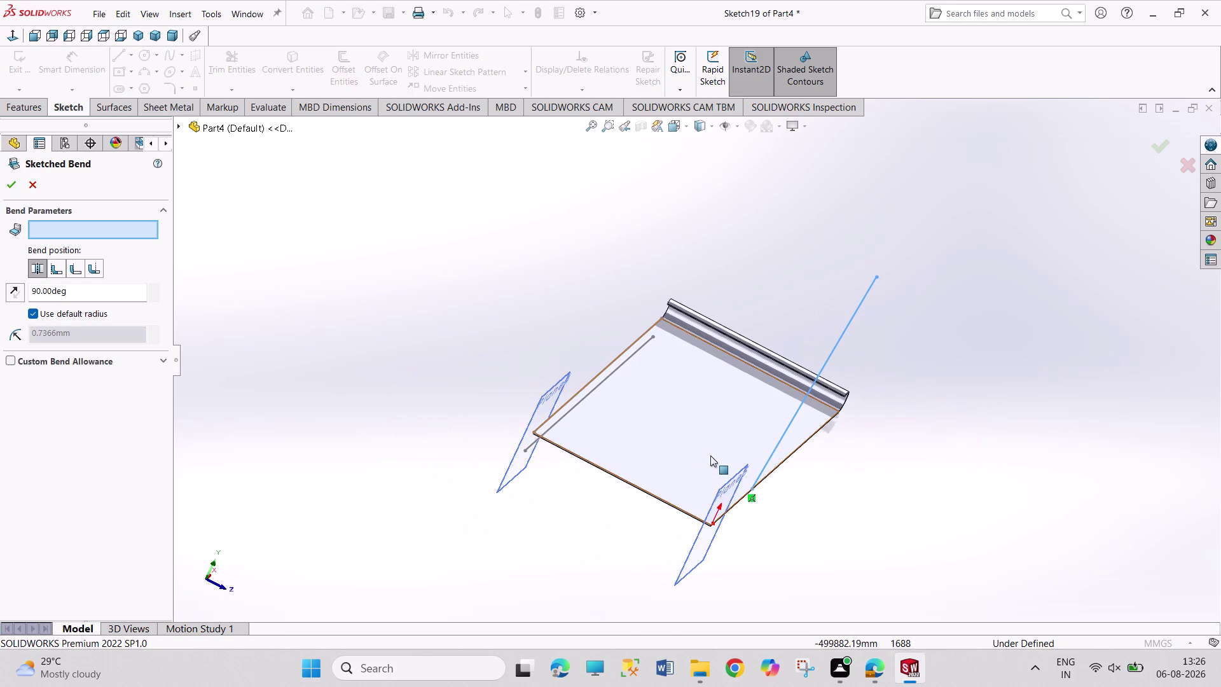
click(650, 491)
click(39, 197)
click(39, 187)
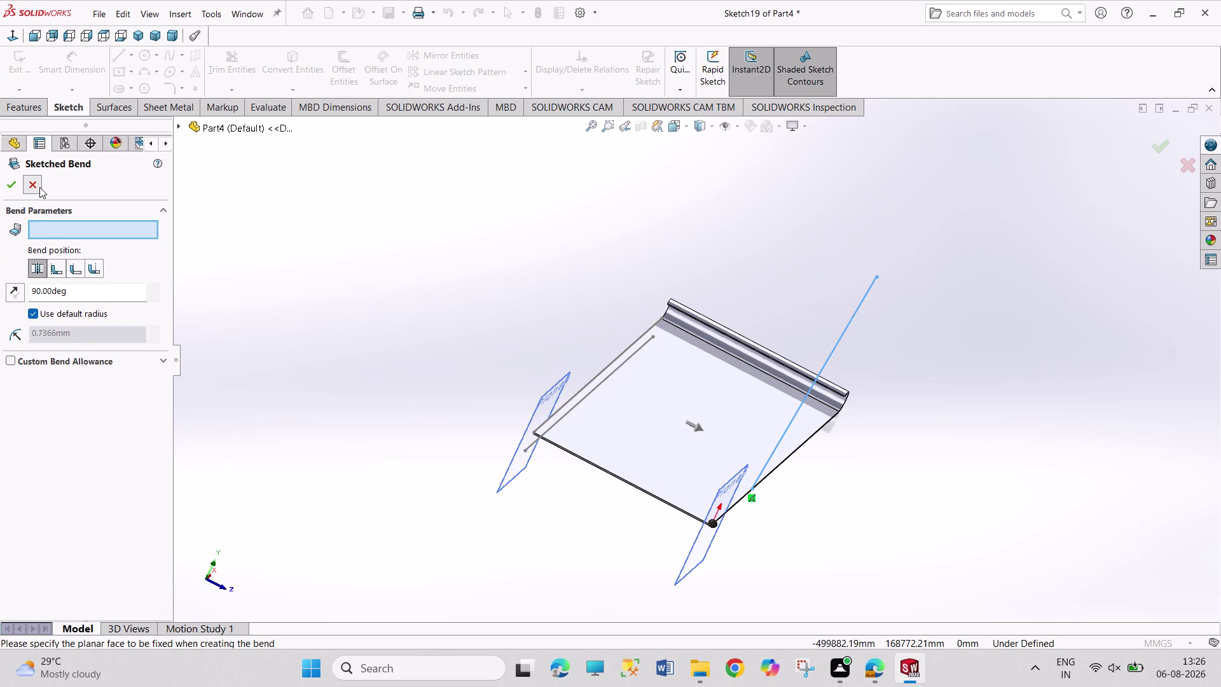
click(403, 201)
key(ctrl+z)
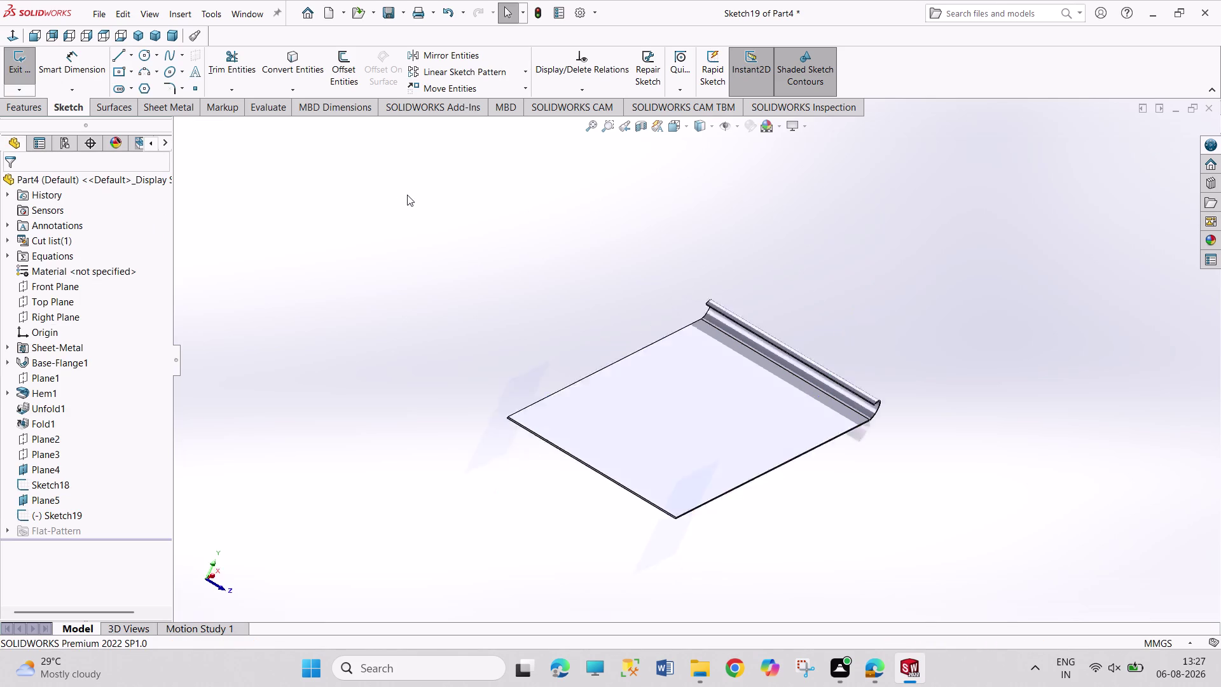
Undo repeatedly to remove the unfinished Sketch19.
key(ctrl+z)
key(ctrl+z)
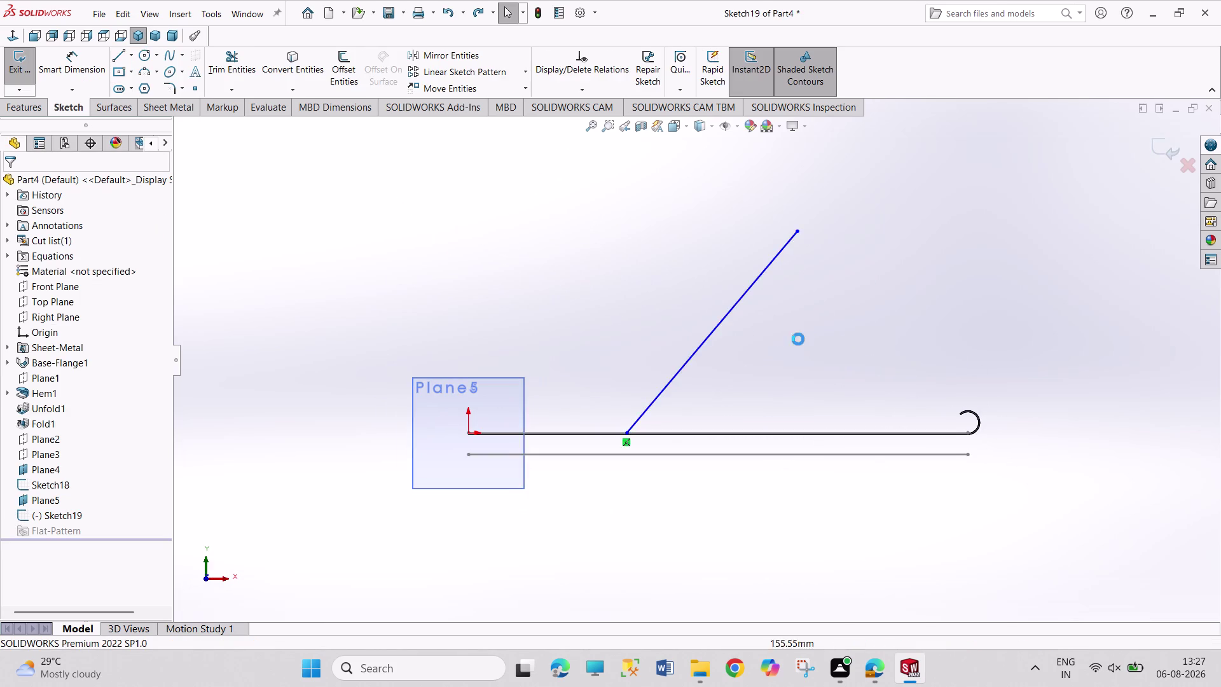
key(ctrl+z)
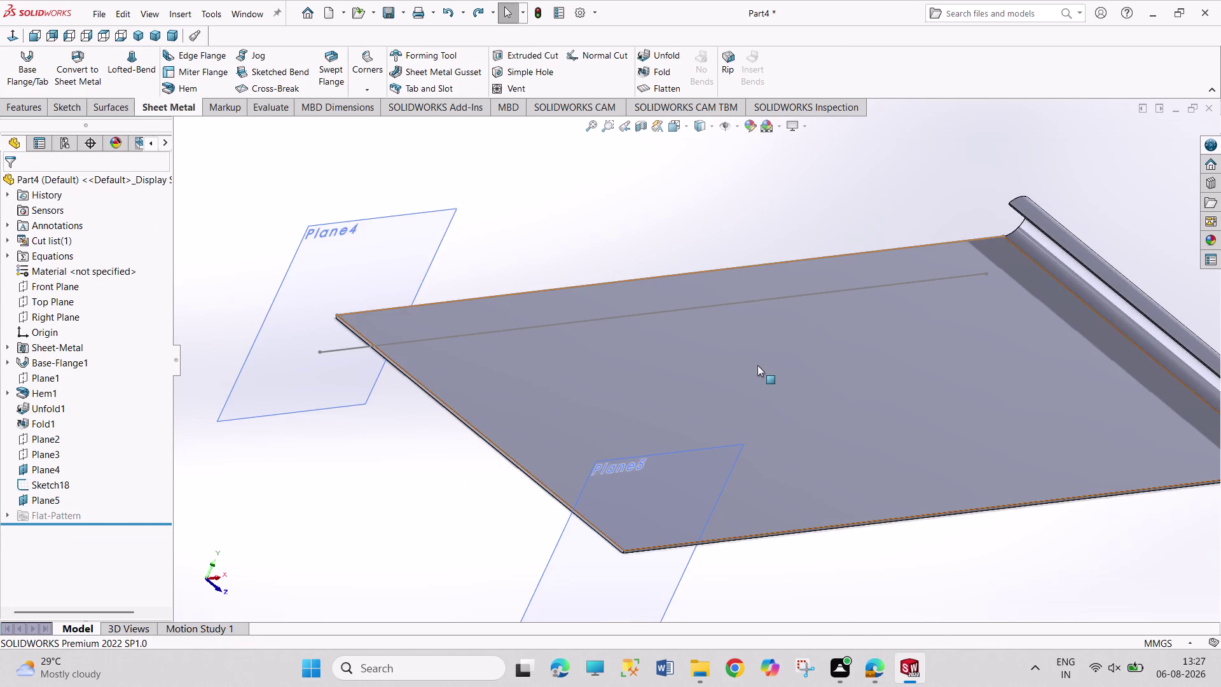
key(ctrl+z)
key(ctrl+z)
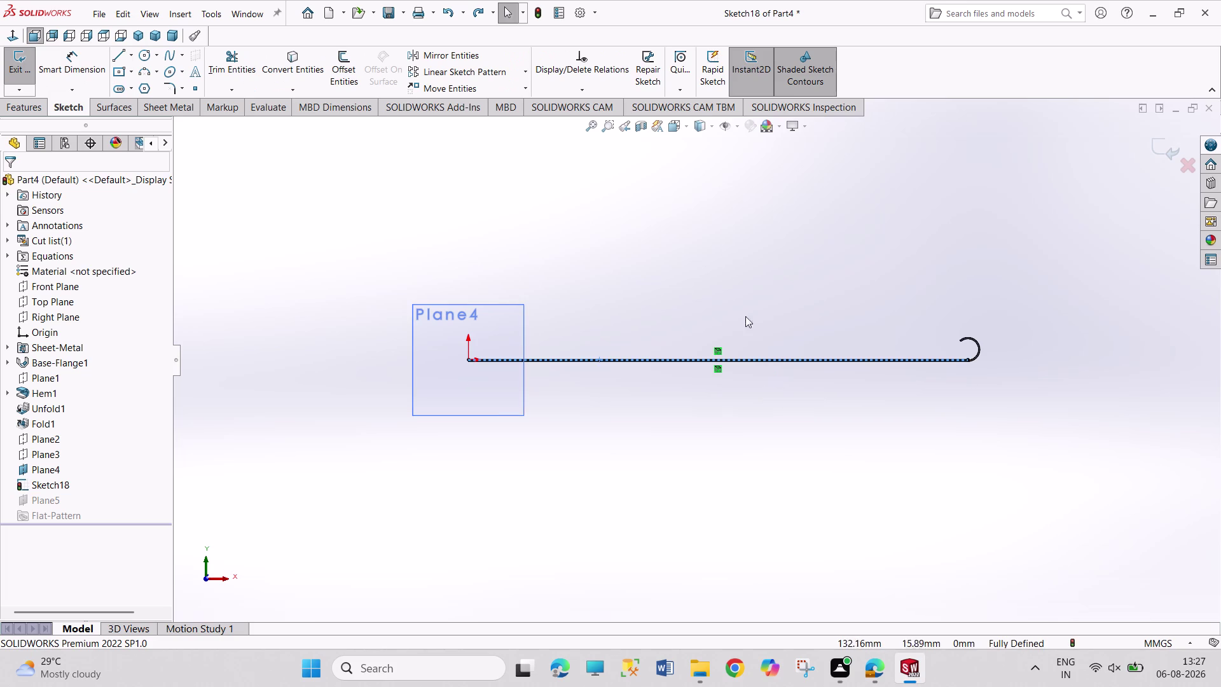
Orbit the view and select the plate's top face.
middle_drag(736, 289, 761, 397)
click(681, 393)
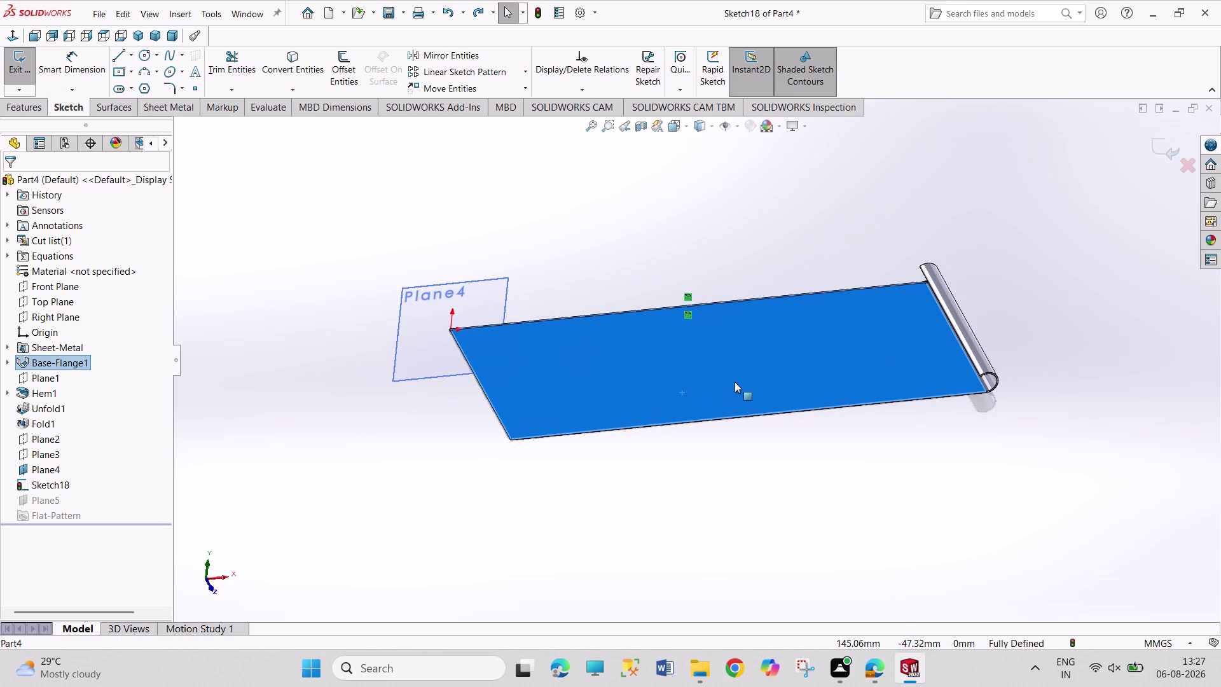
right_click(732, 365)
click(627, 374)
drag(614, 215, 751, 238)
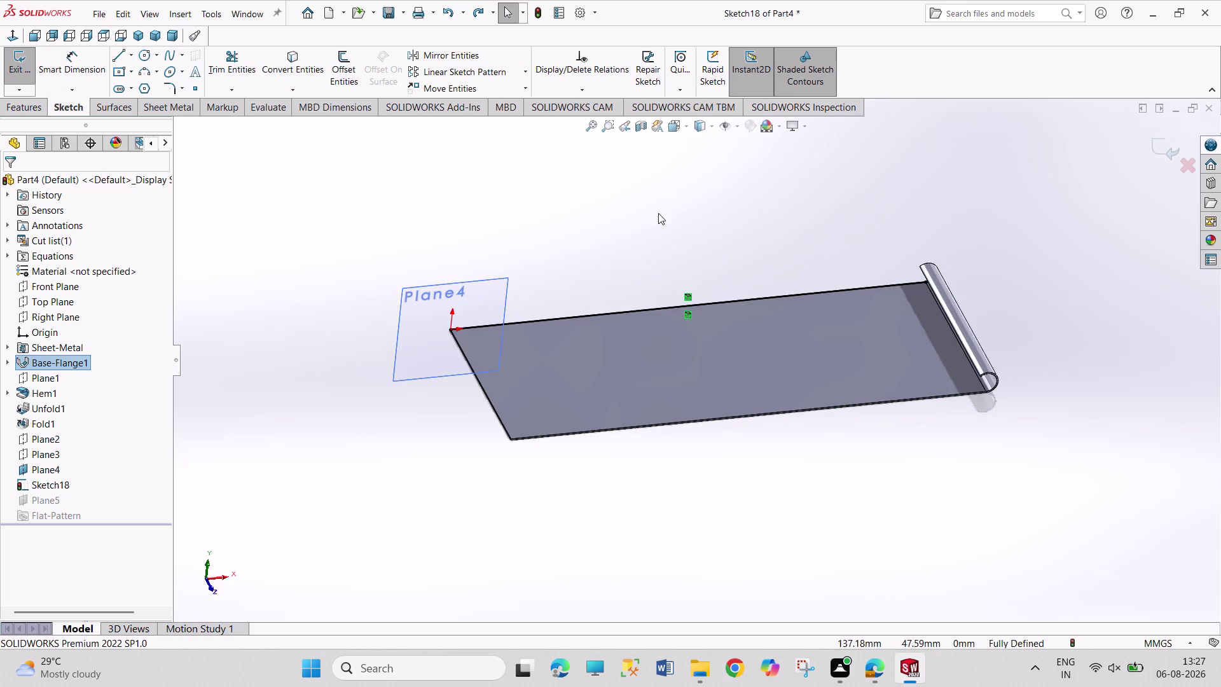
drag(619, 214, 766, 267)
right_click(667, 357)
click(600, 227)
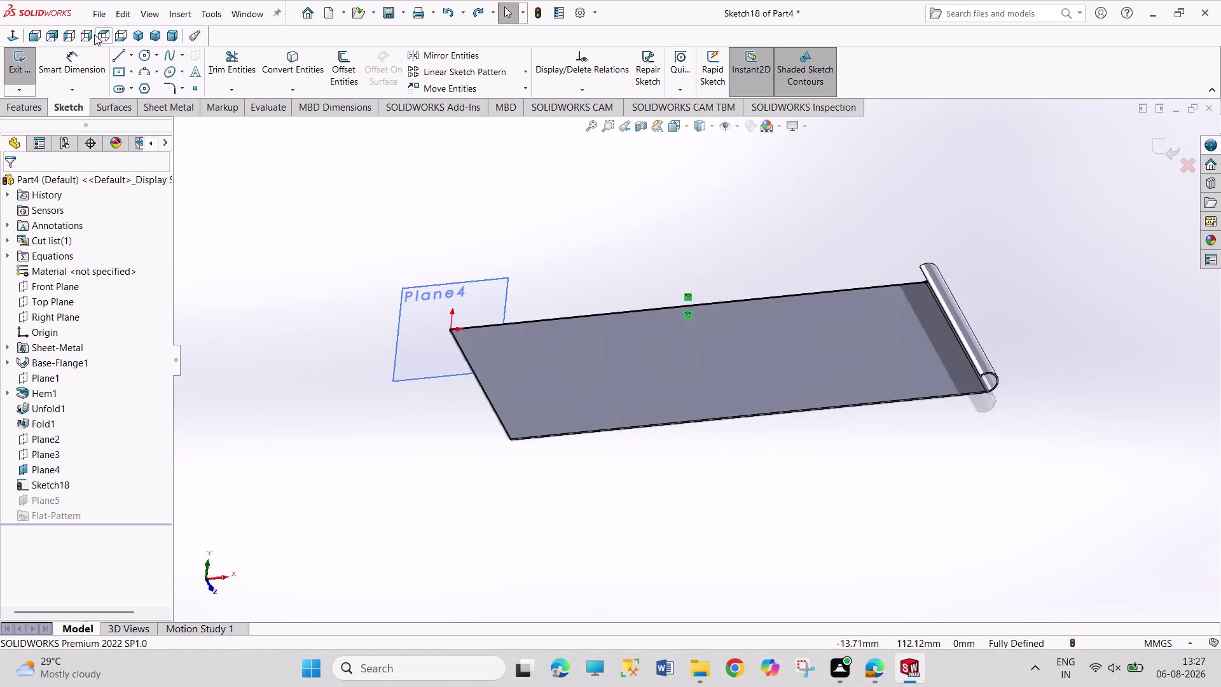
Exit Sketch18 and start Sketch20 on the plate's top face.
click(16, 64)
right_click(630, 360)
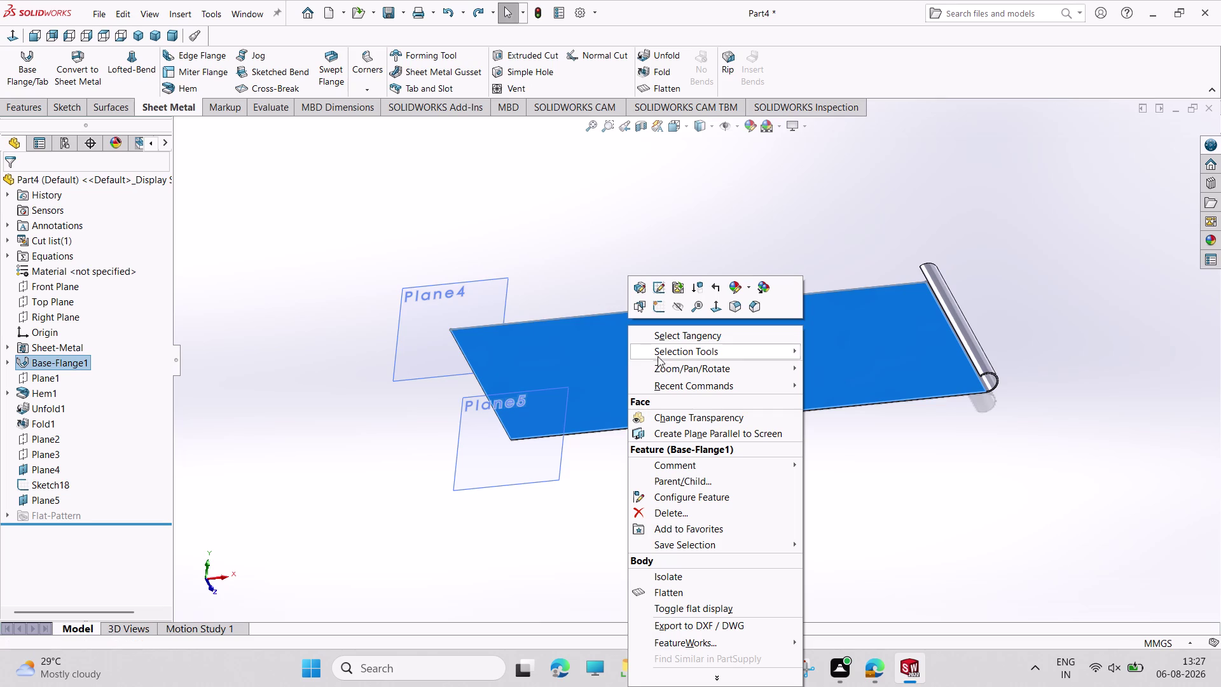
click(661, 308)
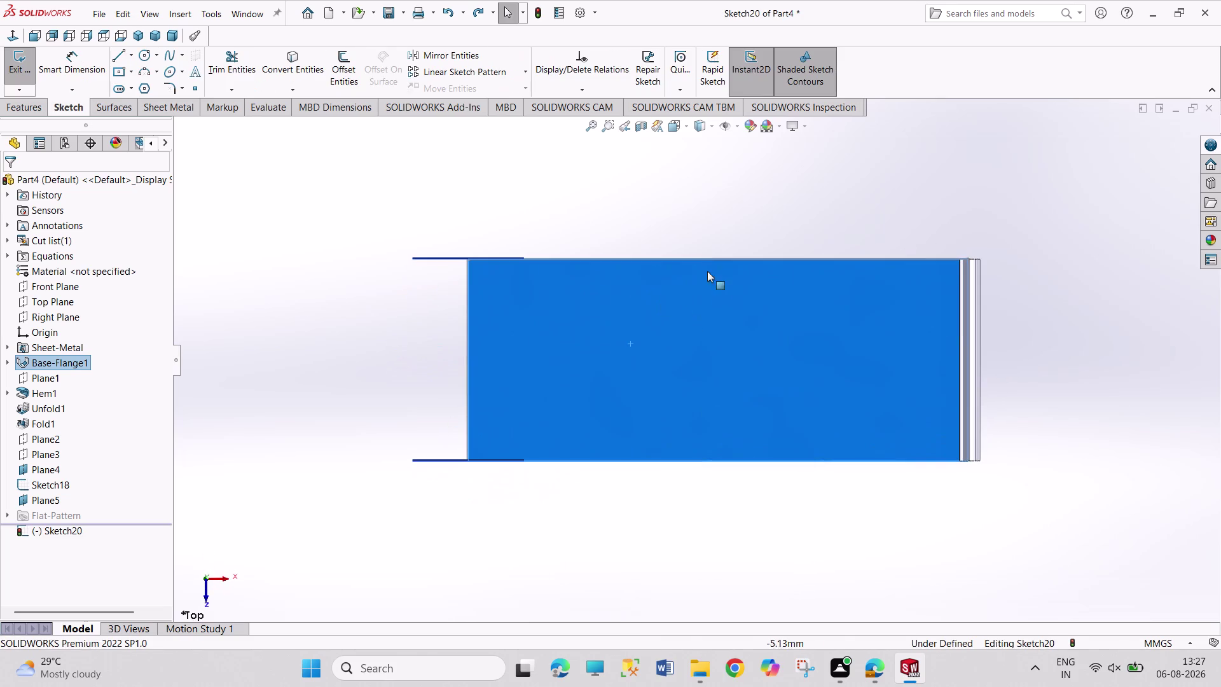
Viewing from above, draw a vertical line from the plate's top edge to its bottom edge.
scroll(down, 3)
click(707, 222)
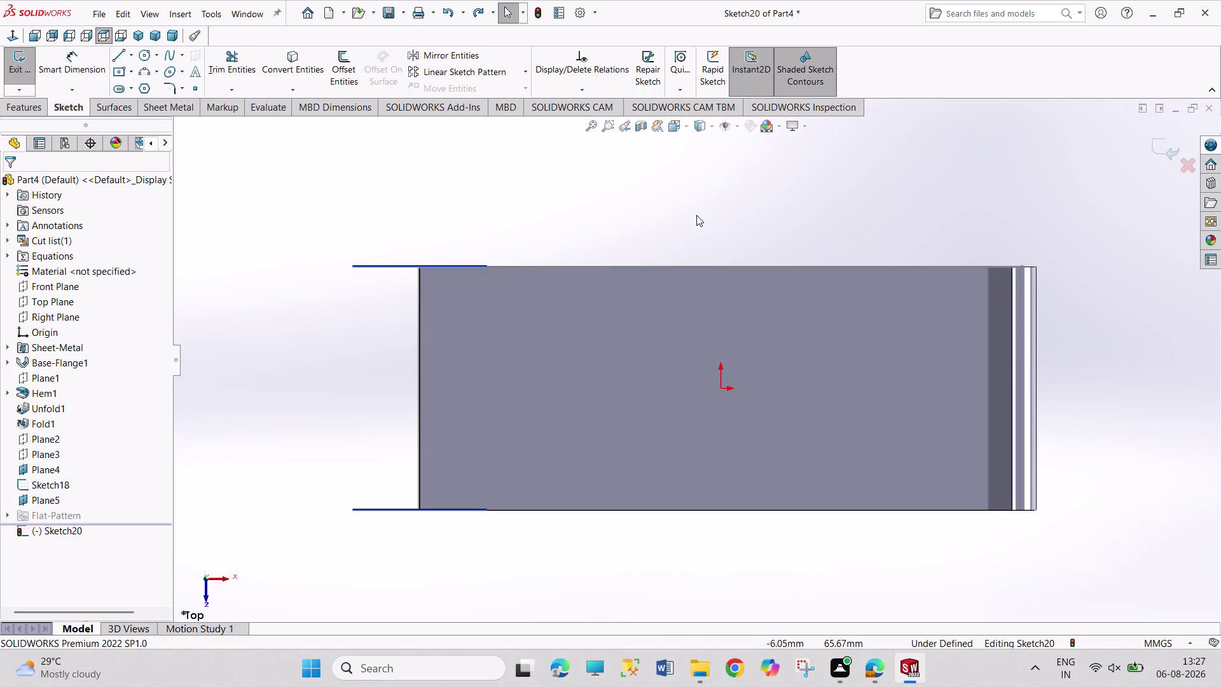
click(117, 55)
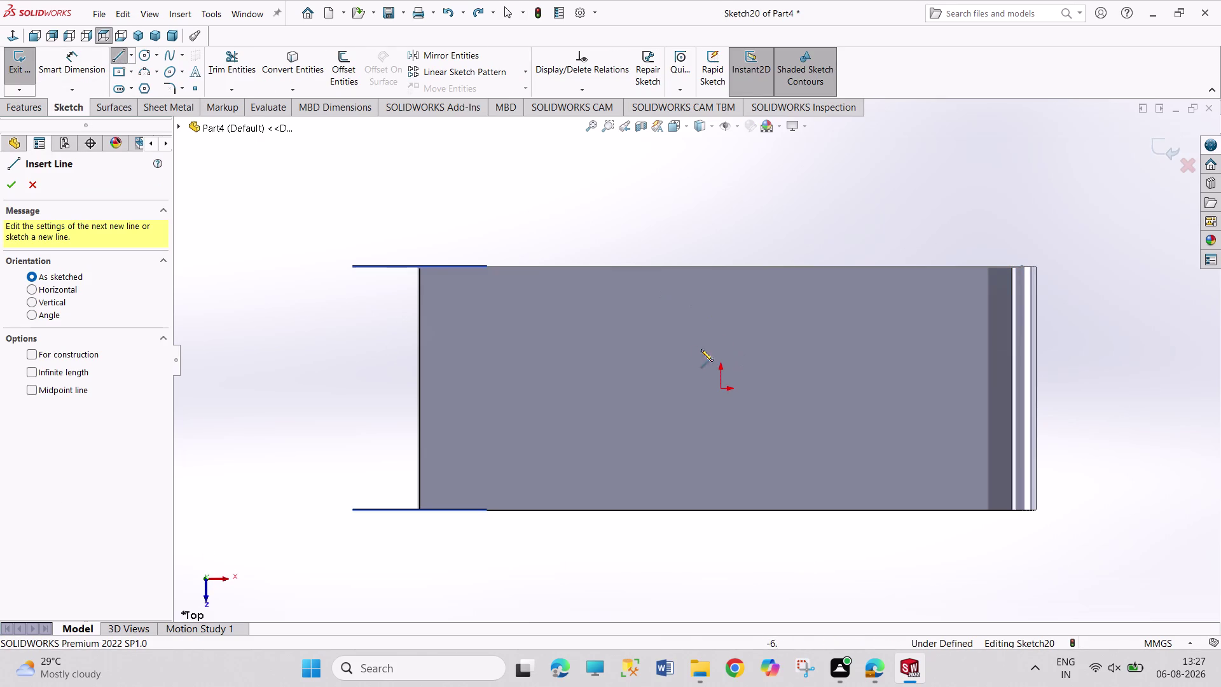
click(567, 267)
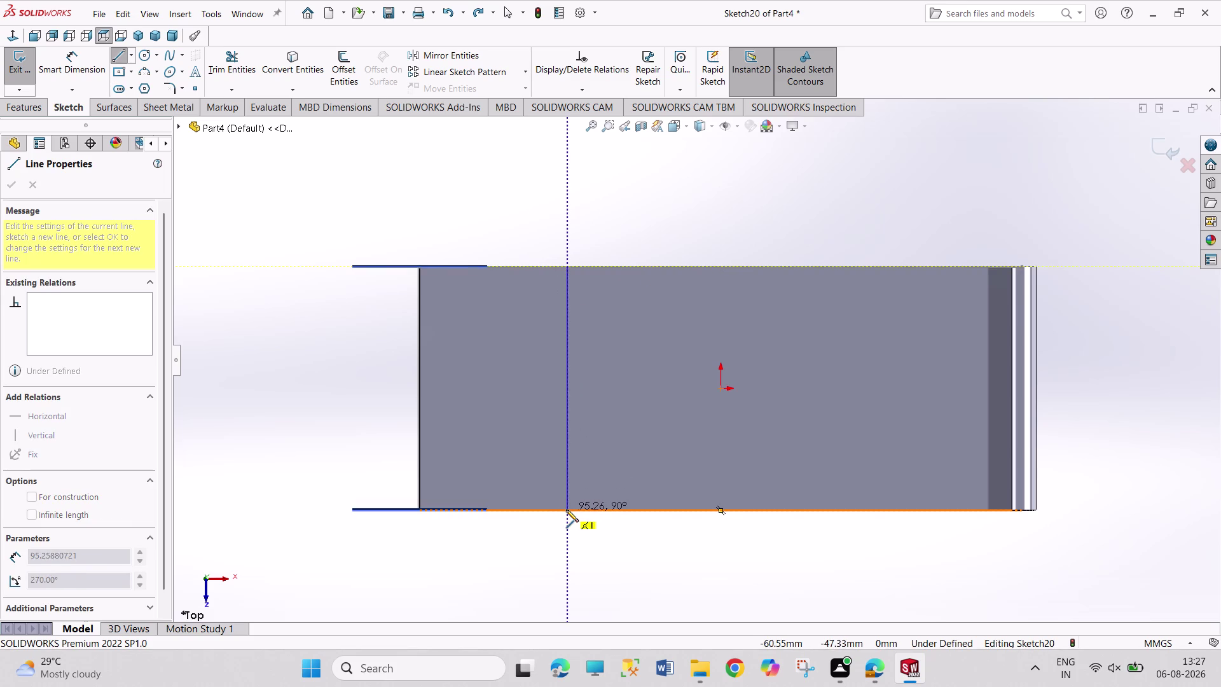
click(566, 510)
End the line, close Sketch20 and begin a Sketched Bend along it.
right_click(702, 147)
click(722, 163)
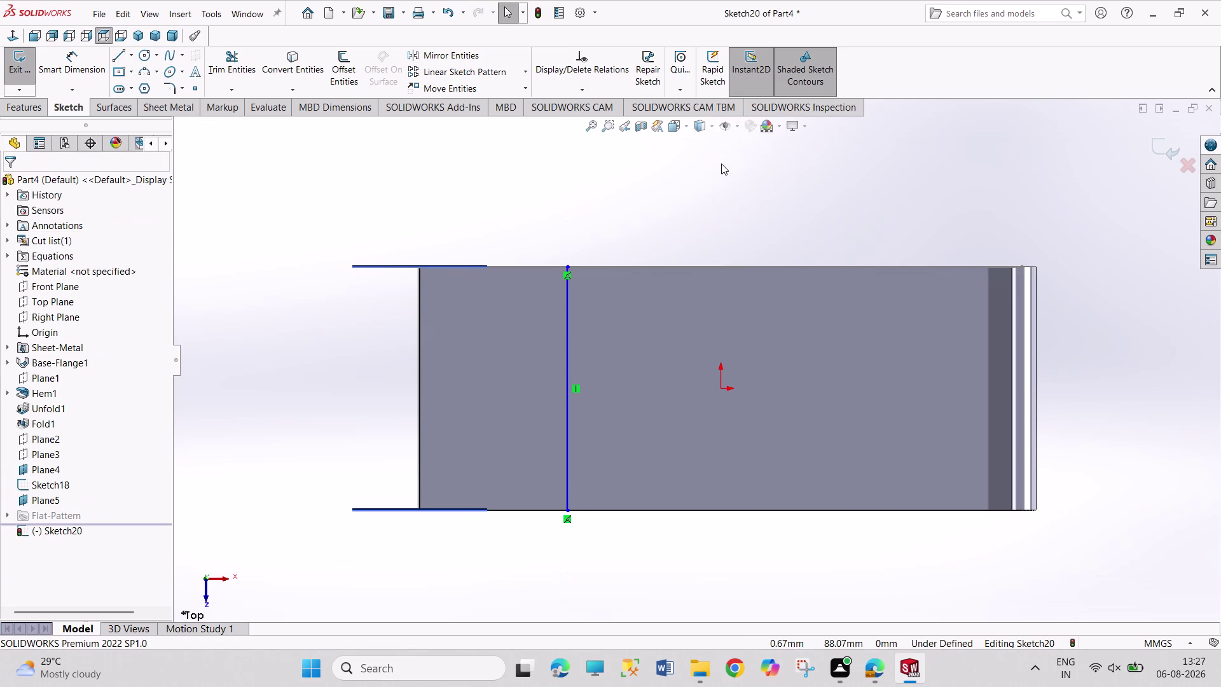
click(16, 55)
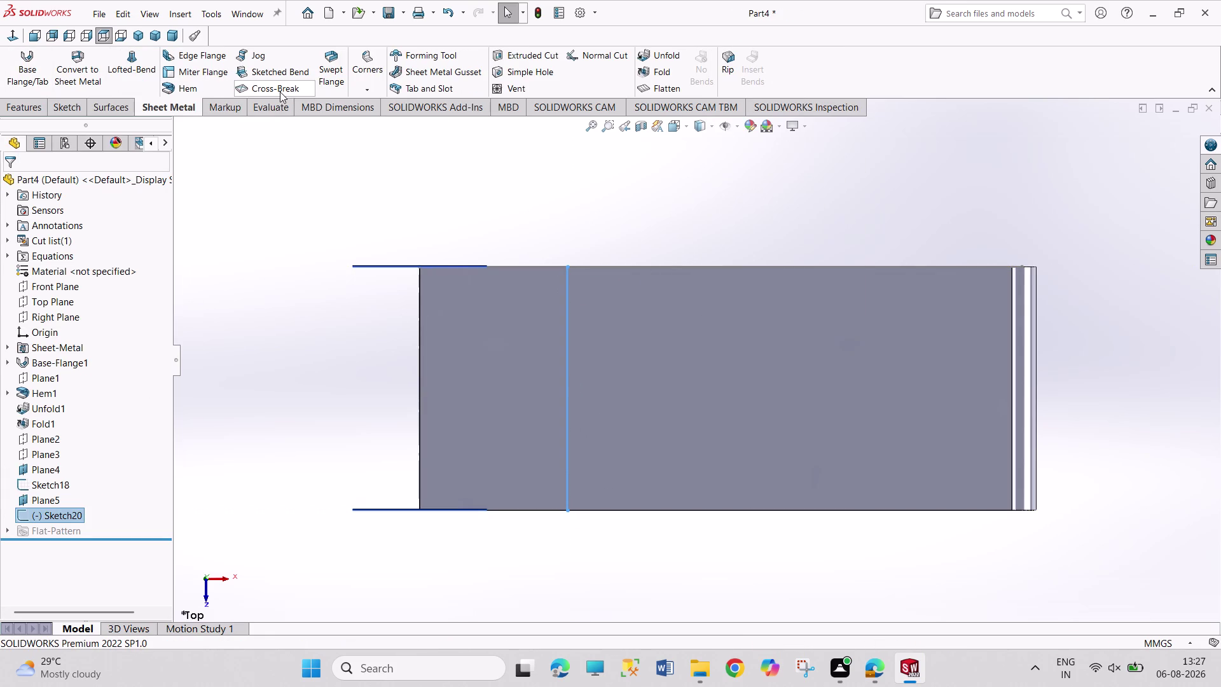
click(280, 78)
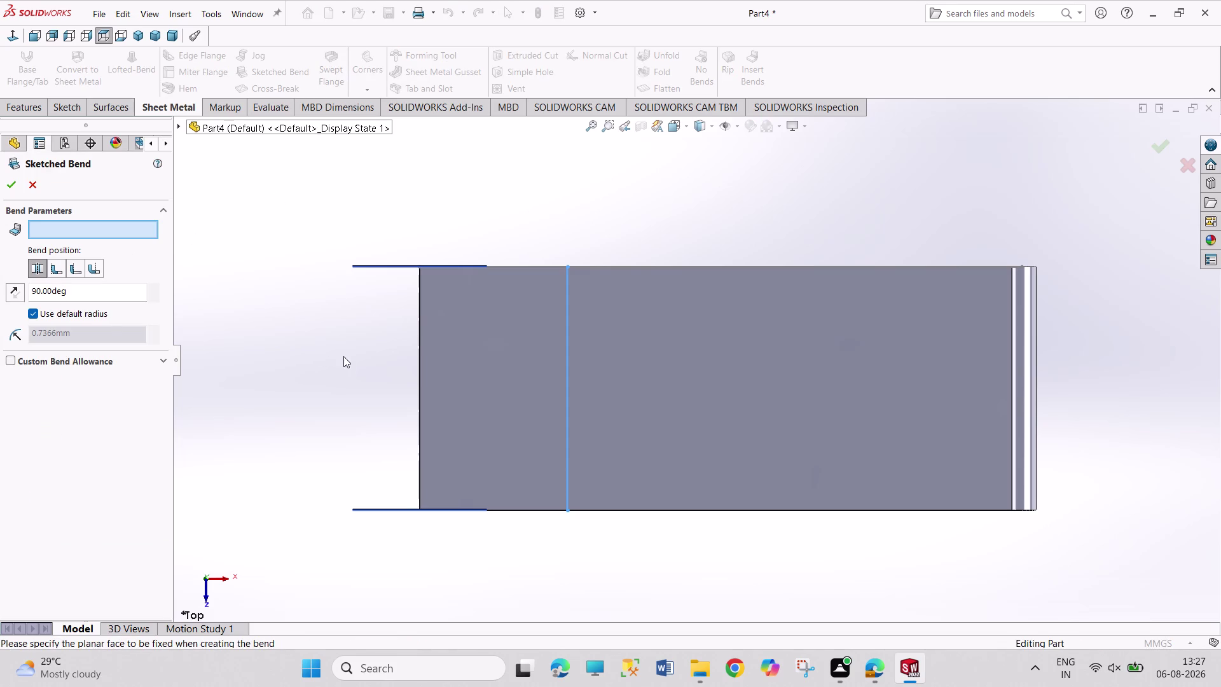
Create Sketched Bend4 with the plate's left portion as the fixed face.
click(470, 364)
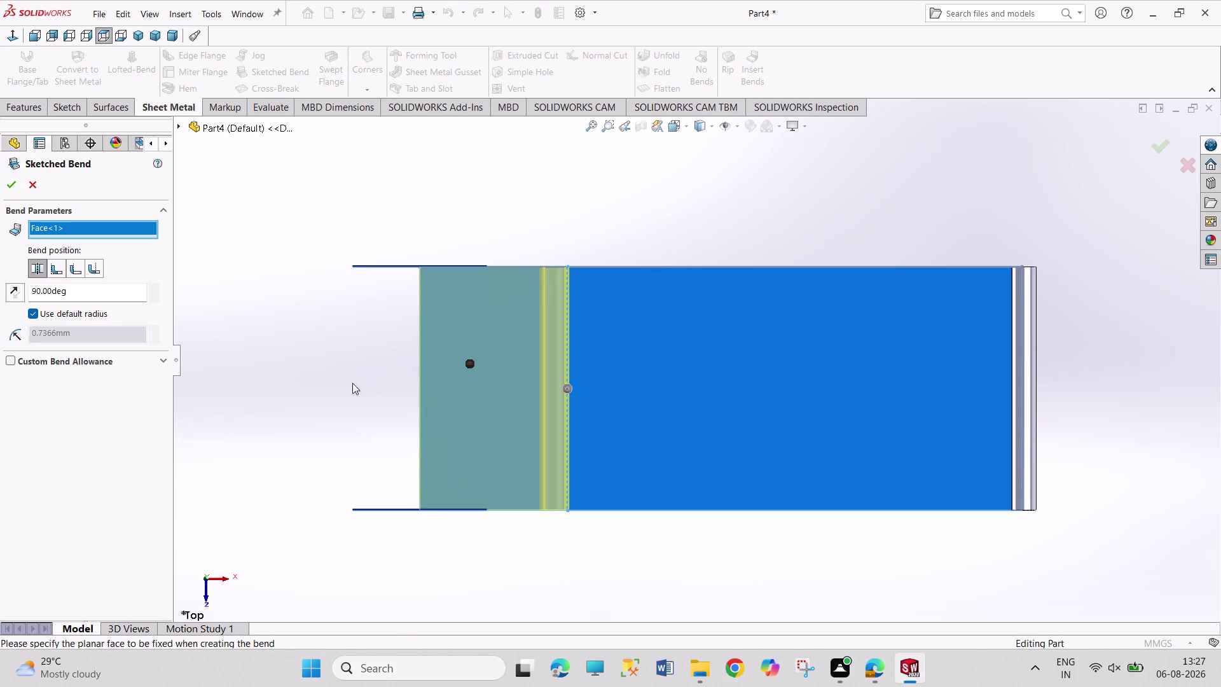
middle_drag(274, 352, 334, 297)
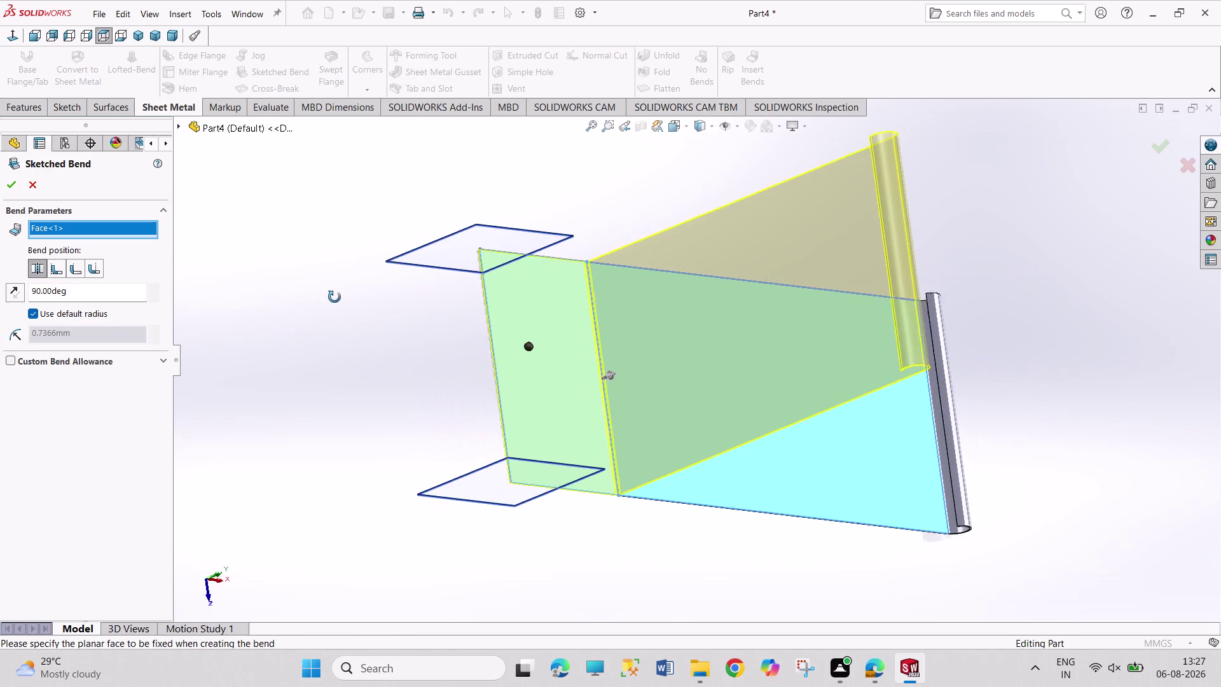
middle_drag(335, 297, 332, 292)
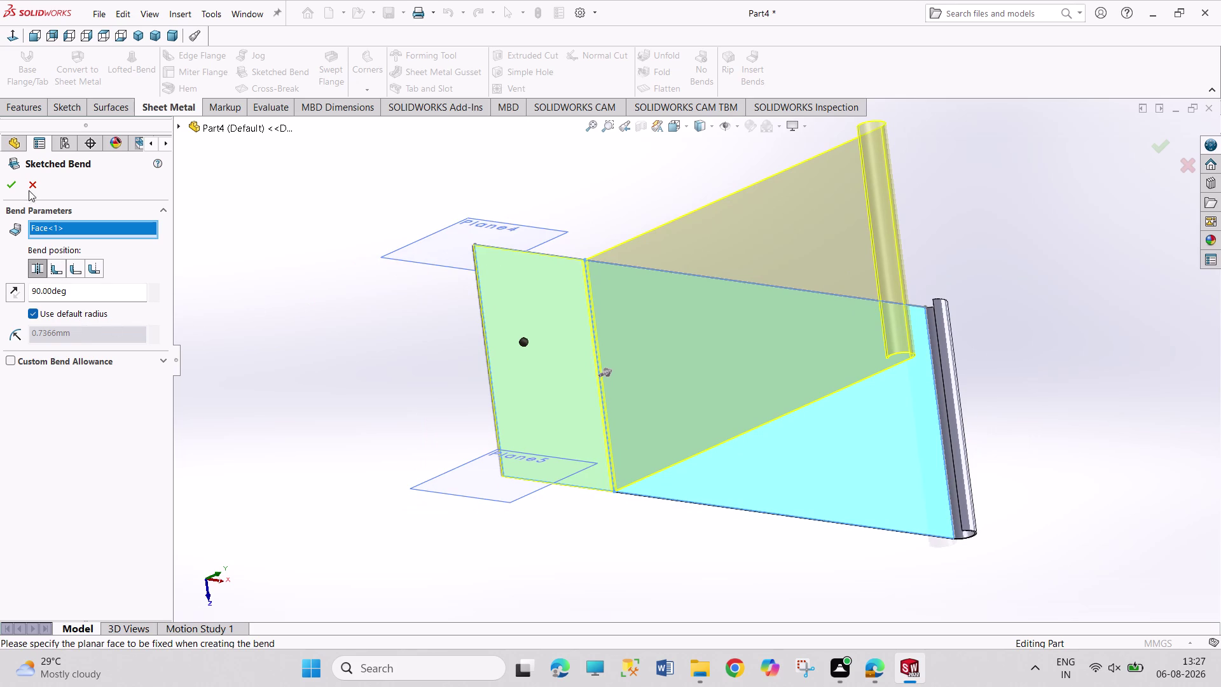
click(13, 183)
click(205, 228)
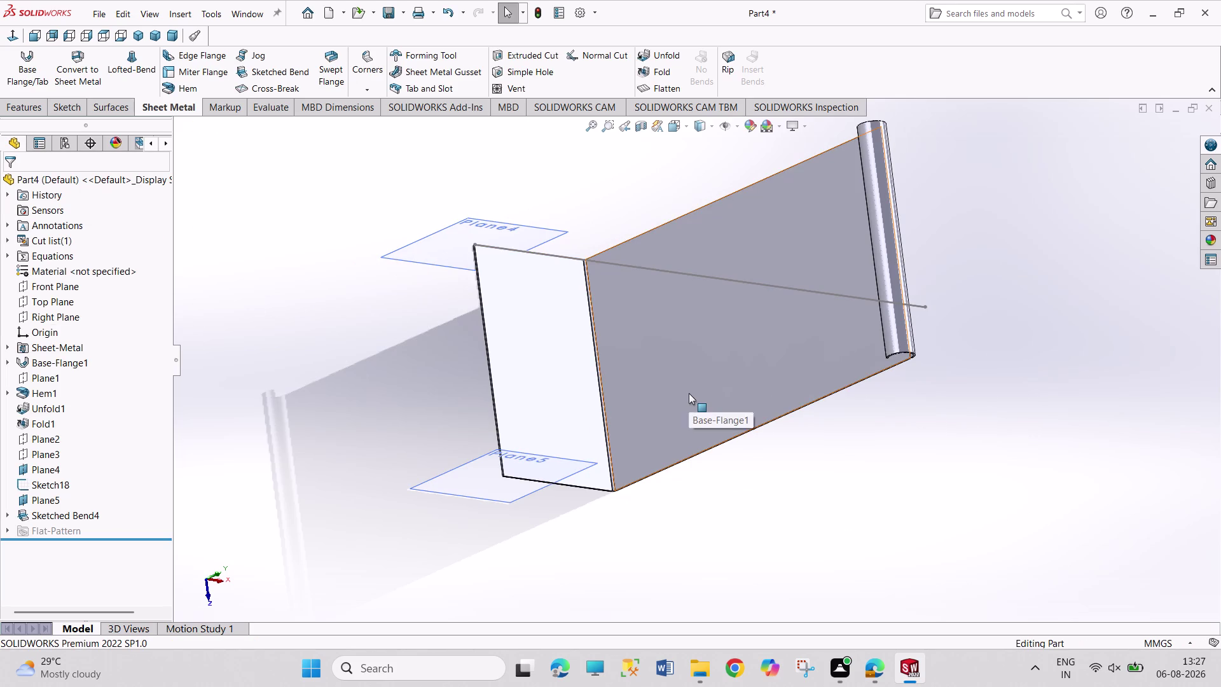
Edit Sketched Bend4 so the larger right portion is the fixed face instead.
right_click(92, 514)
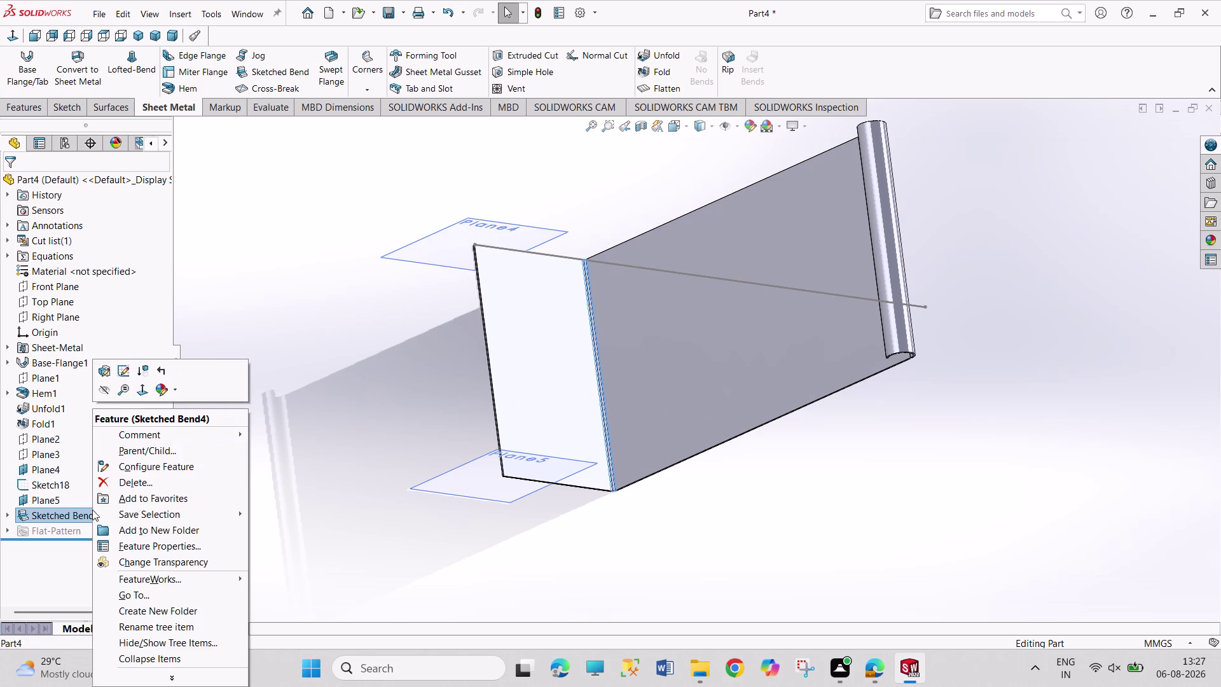
click(105, 375)
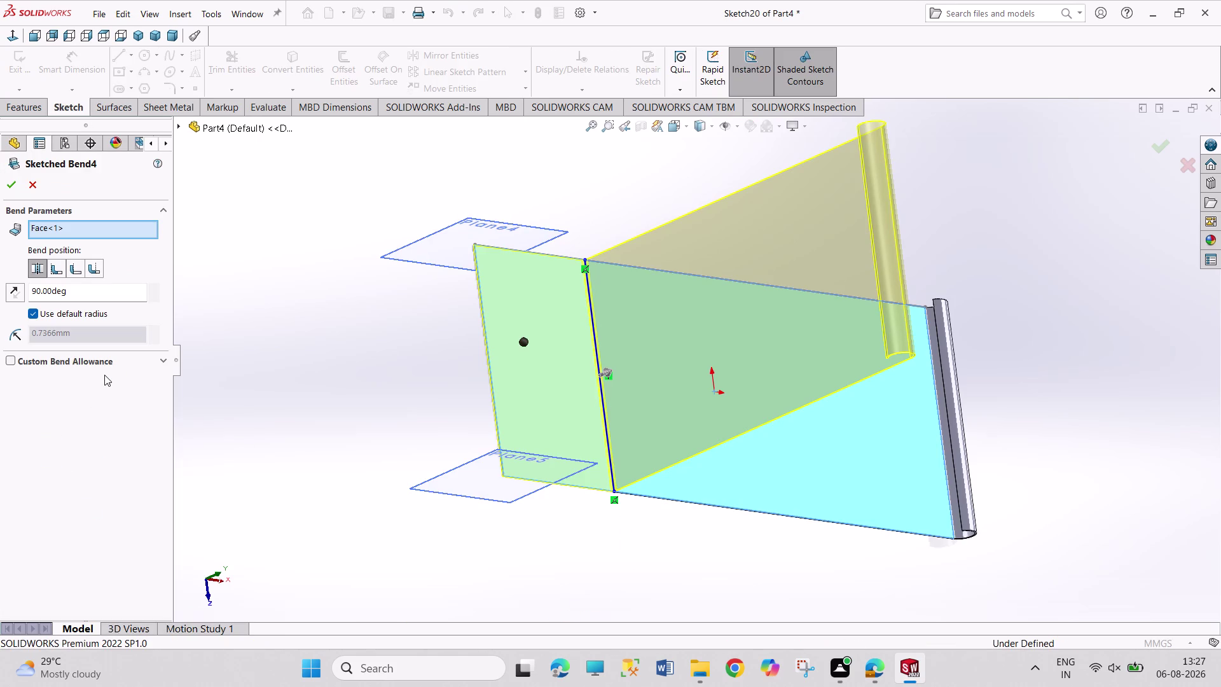
right_click(57, 232)
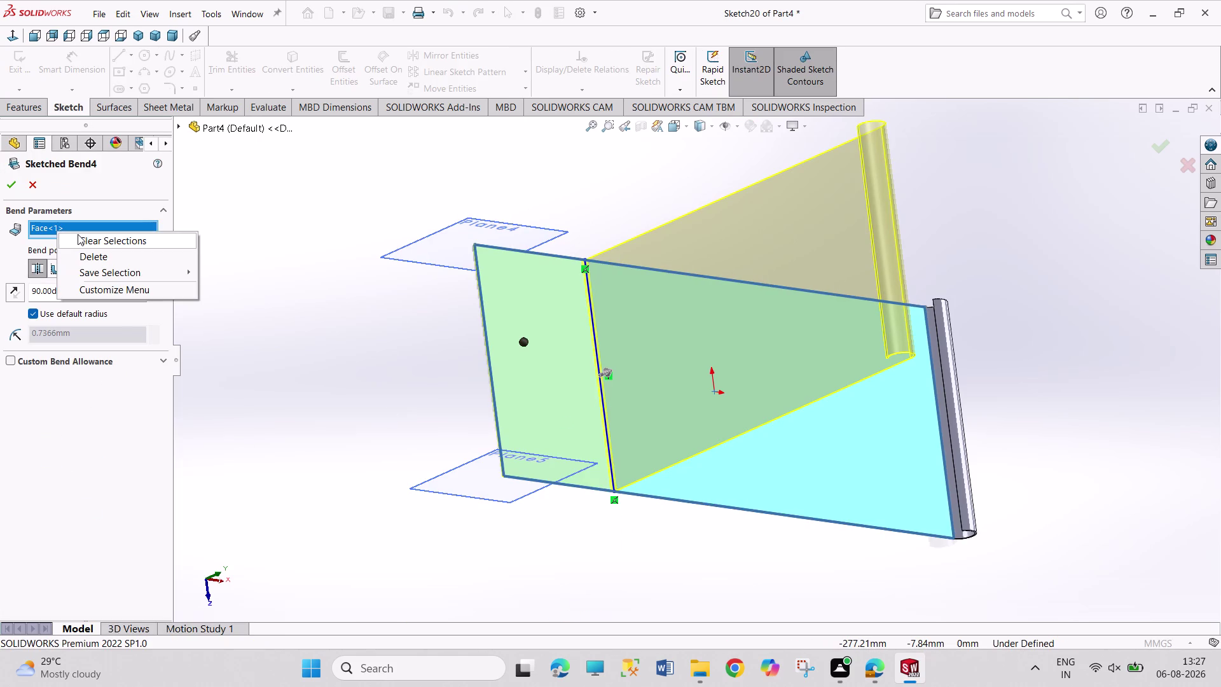
click(78, 234)
click(78, 225)
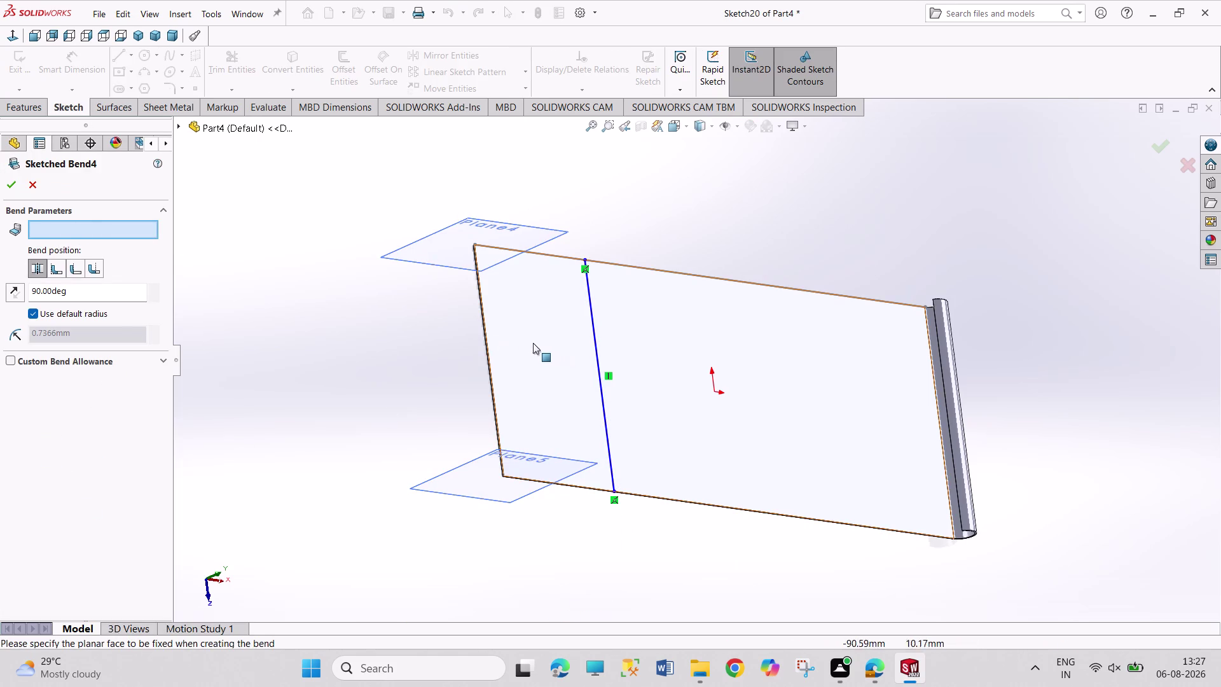
click(531, 343)
right_click(136, 236)
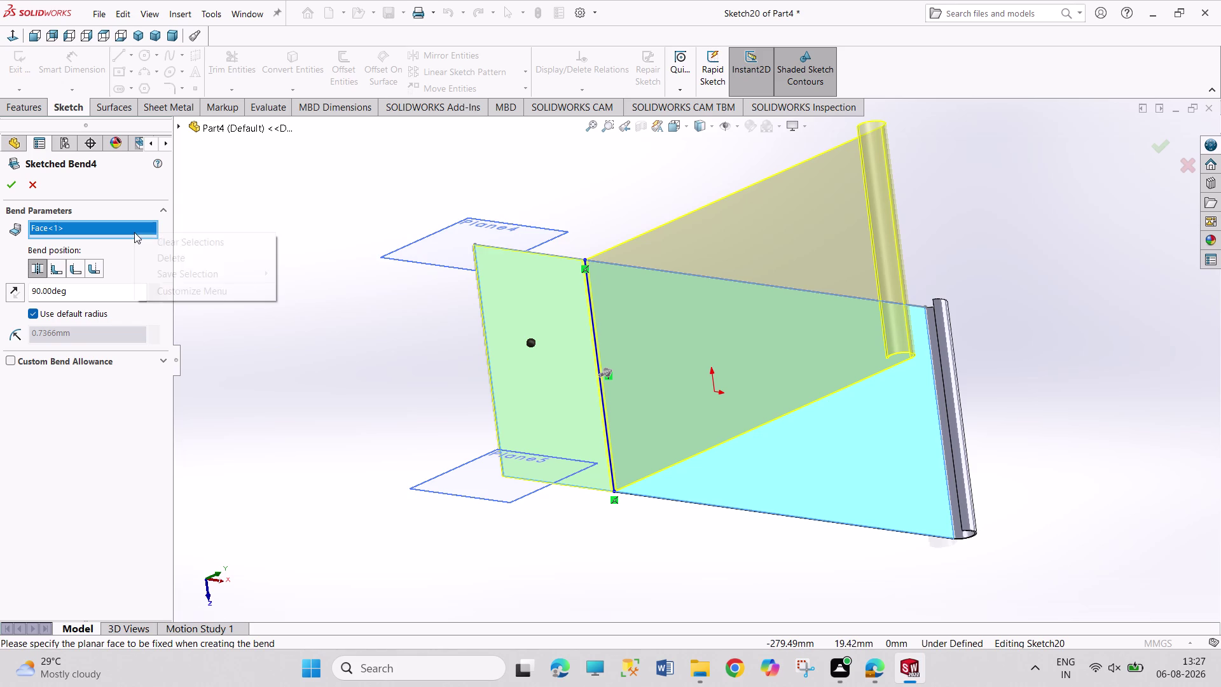
click(159, 244)
click(721, 362)
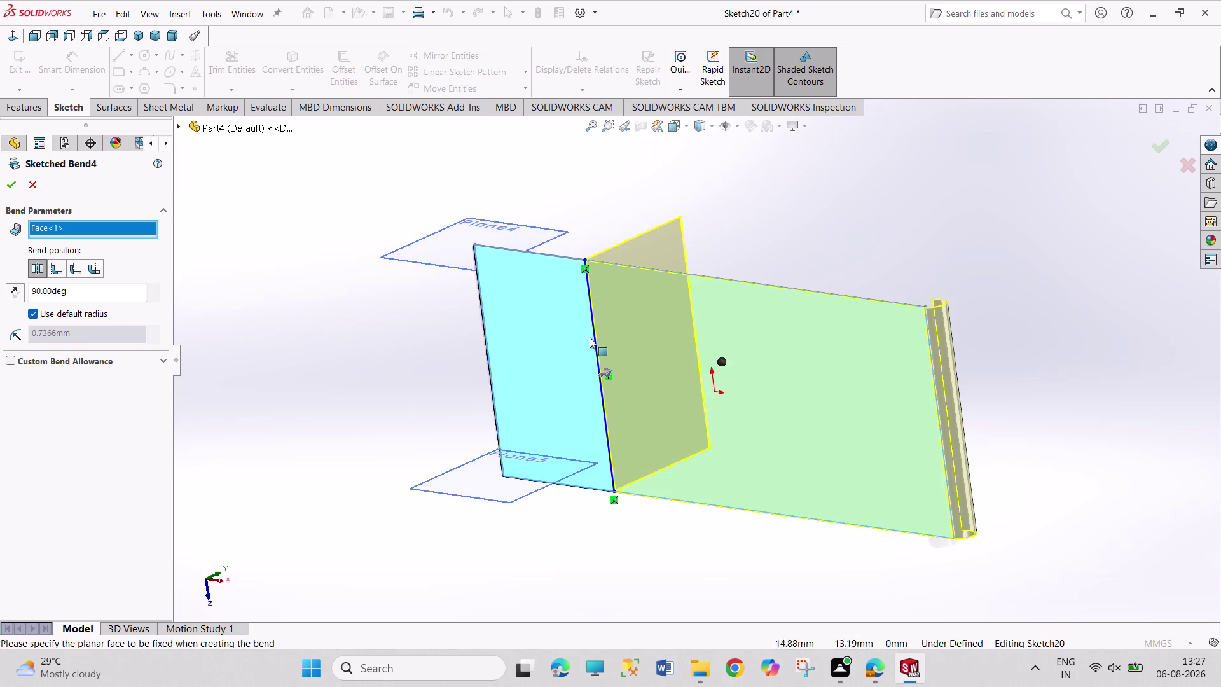
click(8, 190)
Right-click Sketched Bend4 in the feature tree and pick a menu option.
click(286, 197)
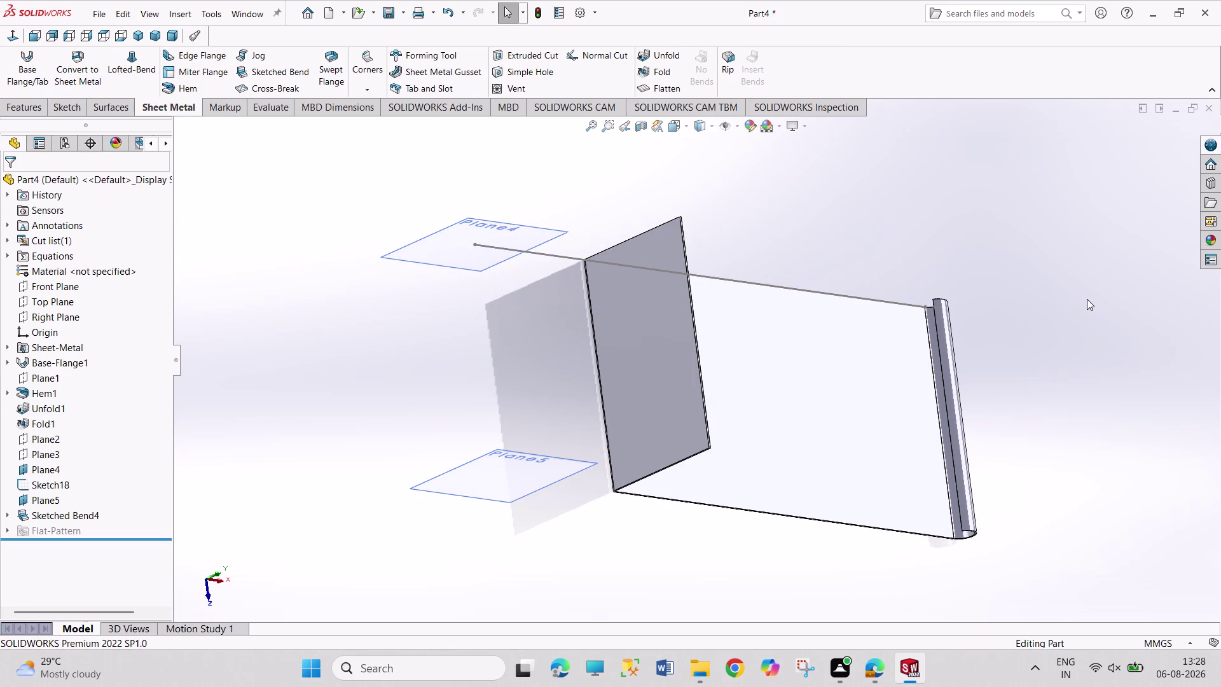
right_click(56, 506)
click(236, 511)
Undo Sketched Bend4 and its sketch so the plate is flat again.
key(ctrl+z)
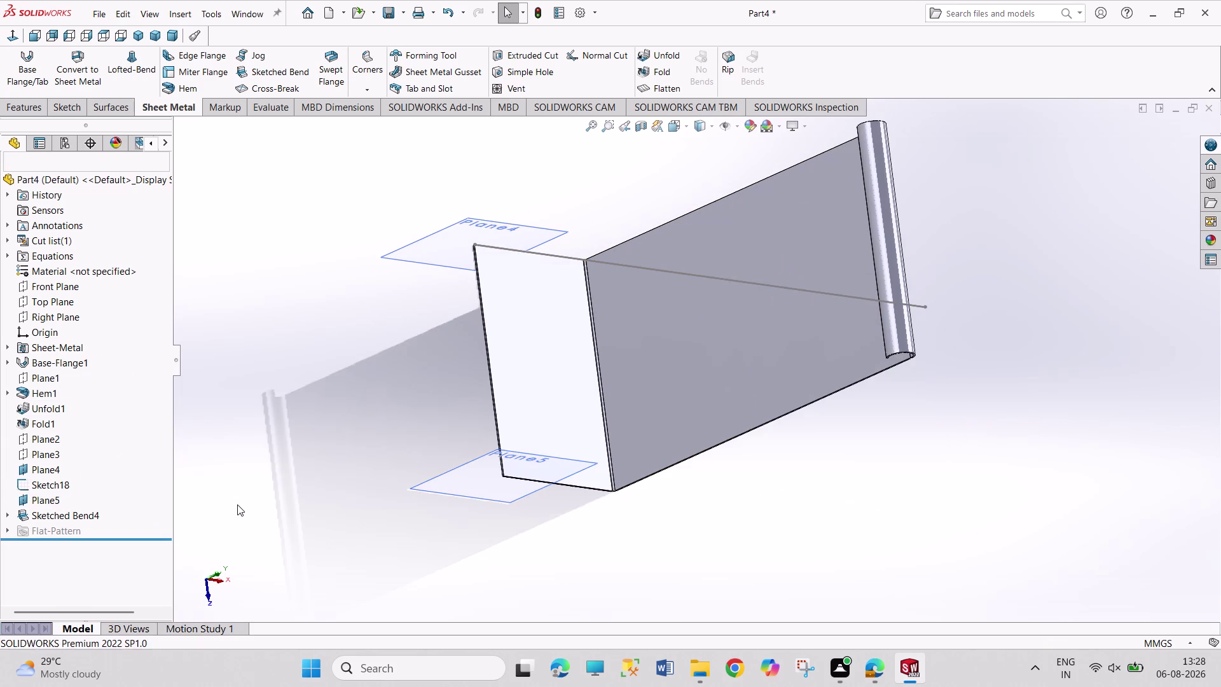
key(ctrl+z)
key(ctrl+z)
key(ctrl+z)
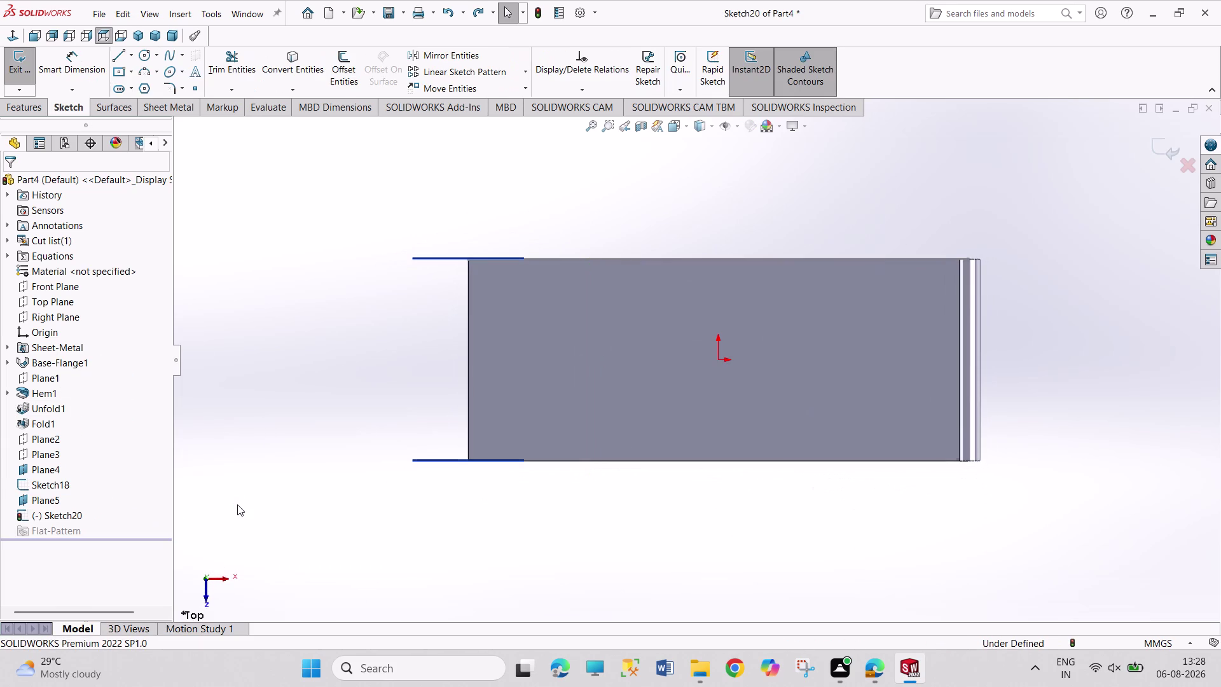
click(573, 417)
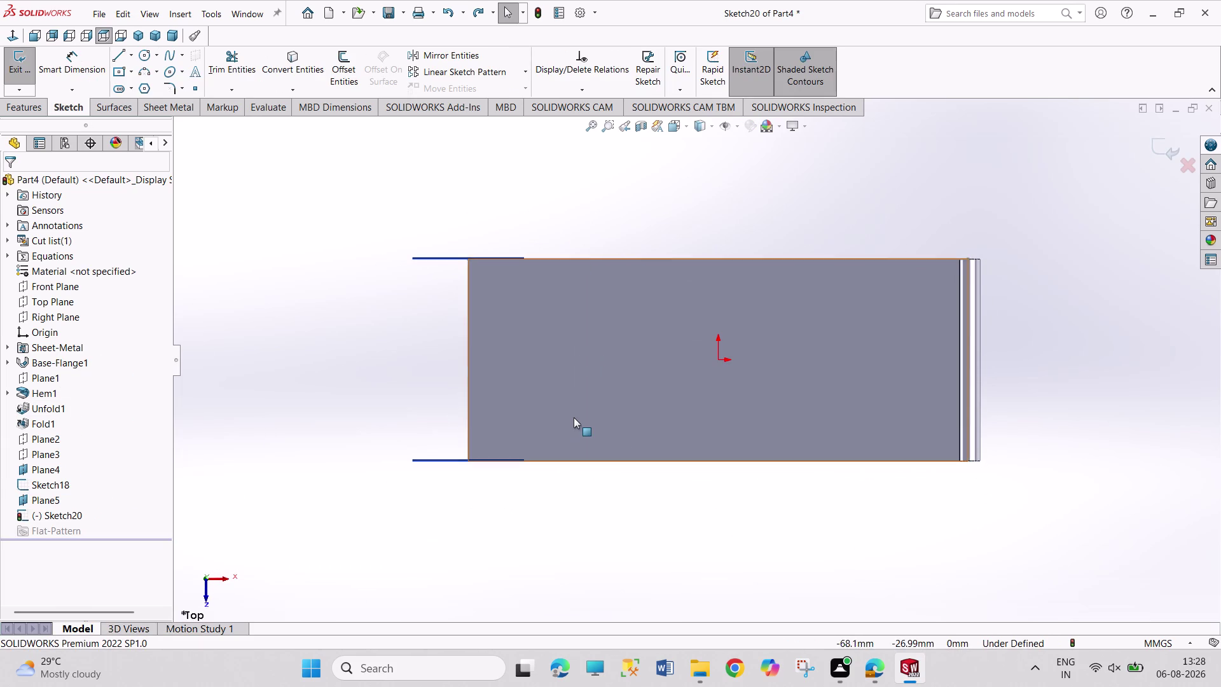
click(22, 73)
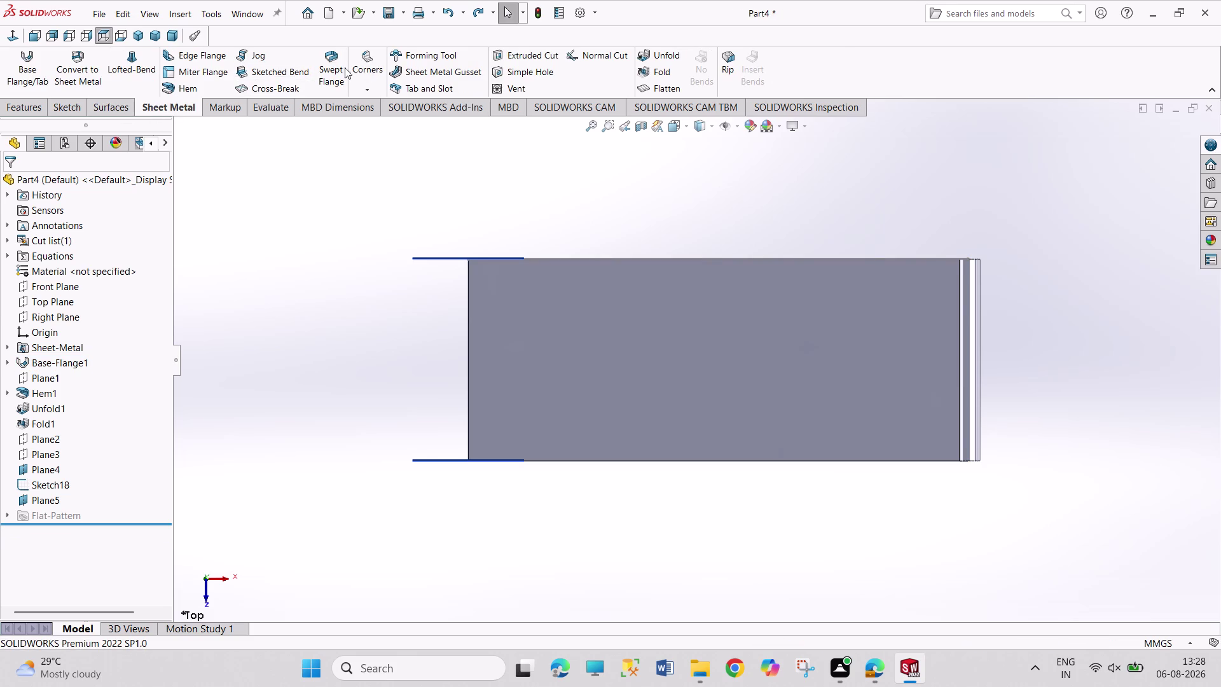
Start Sketch21 on the plate's top face and draw a vertical line across it.
click(276, 69)
click(611, 376)
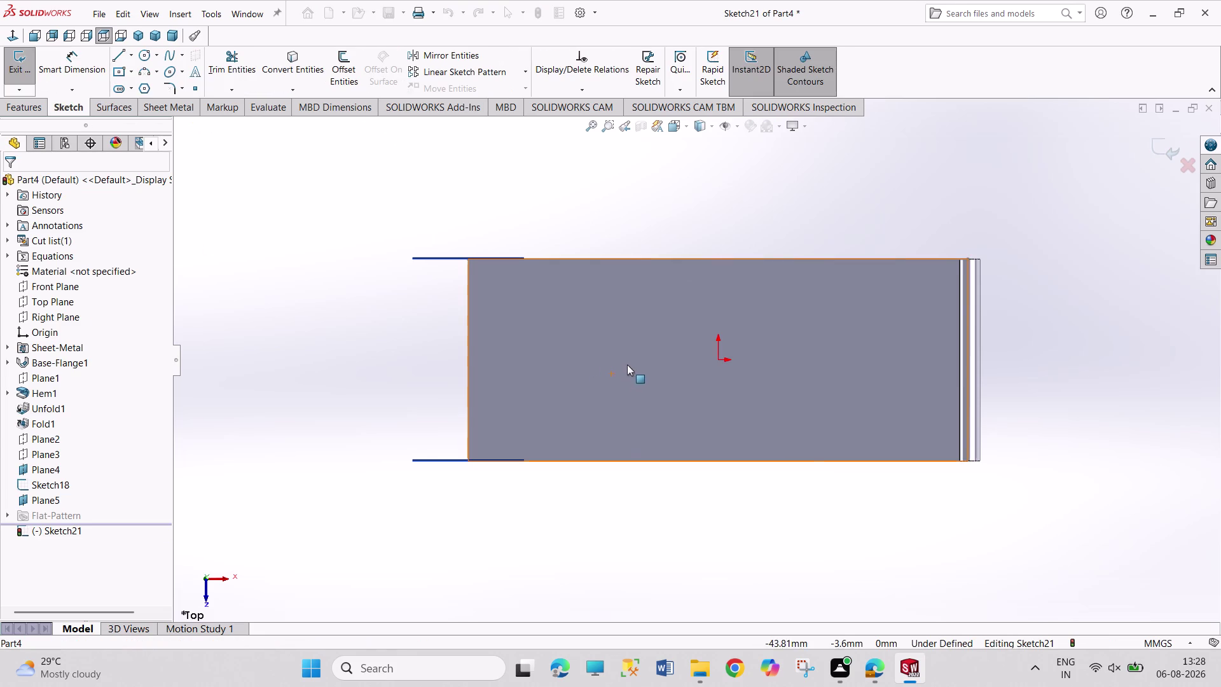
click(117, 58)
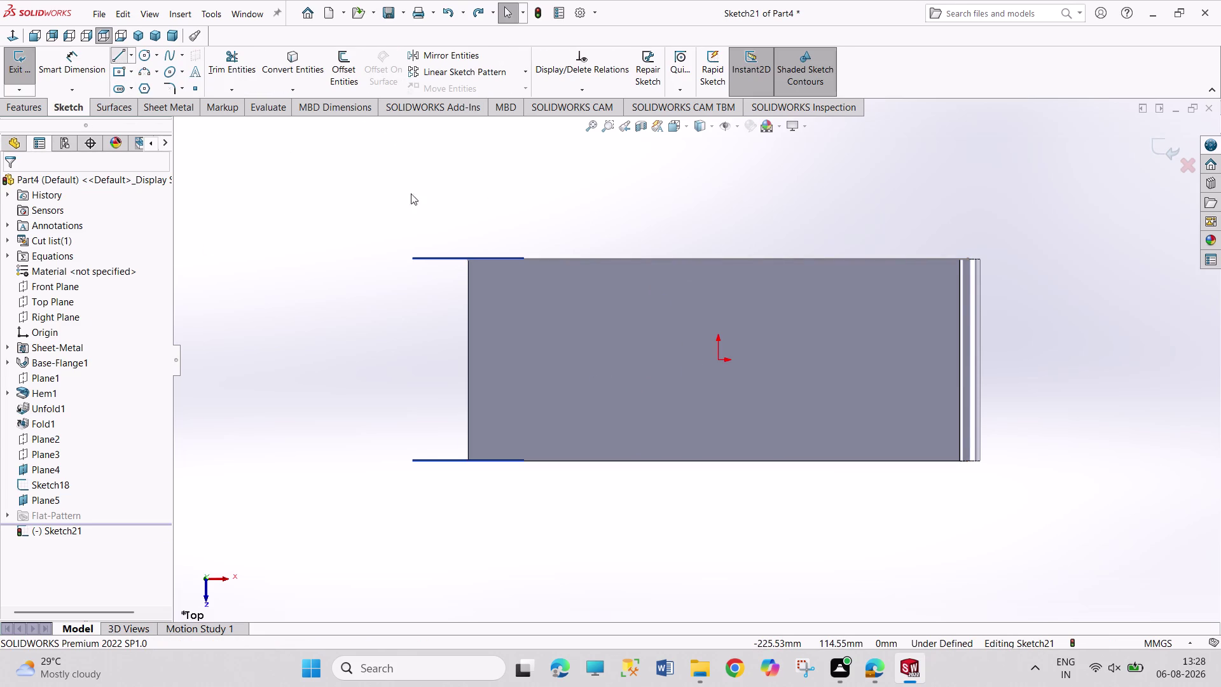
drag(636, 258, 637, 266)
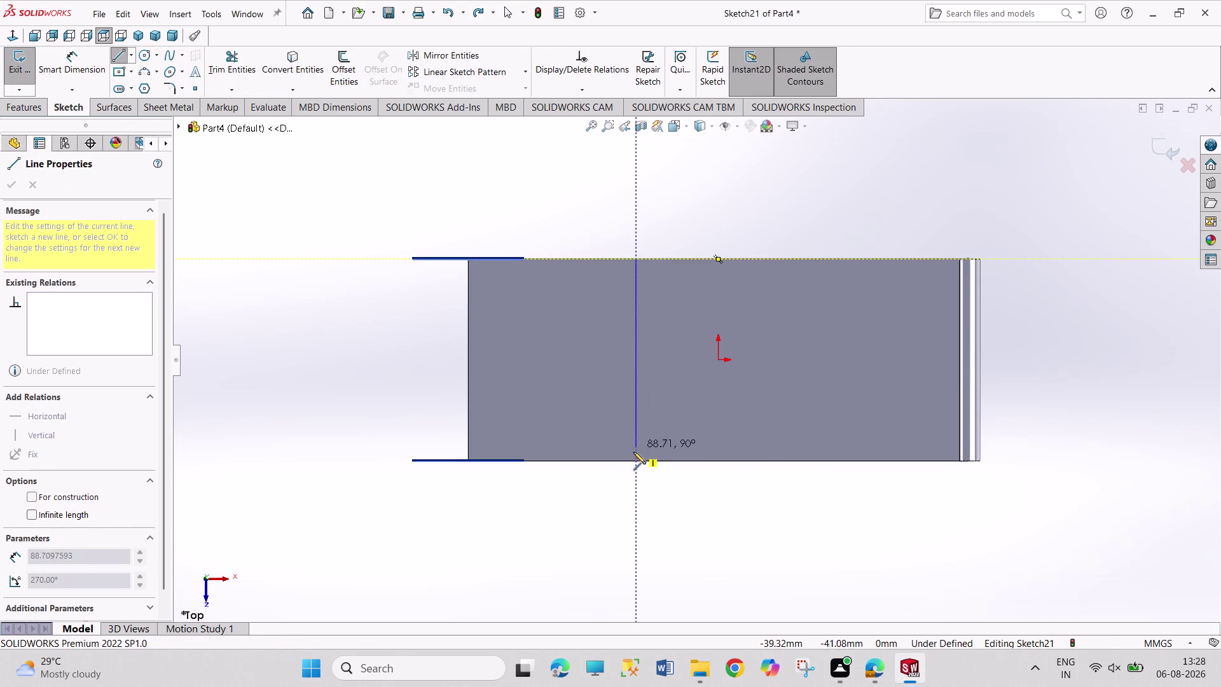
drag(635, 459, 634, 435)
right_click(657, 205)
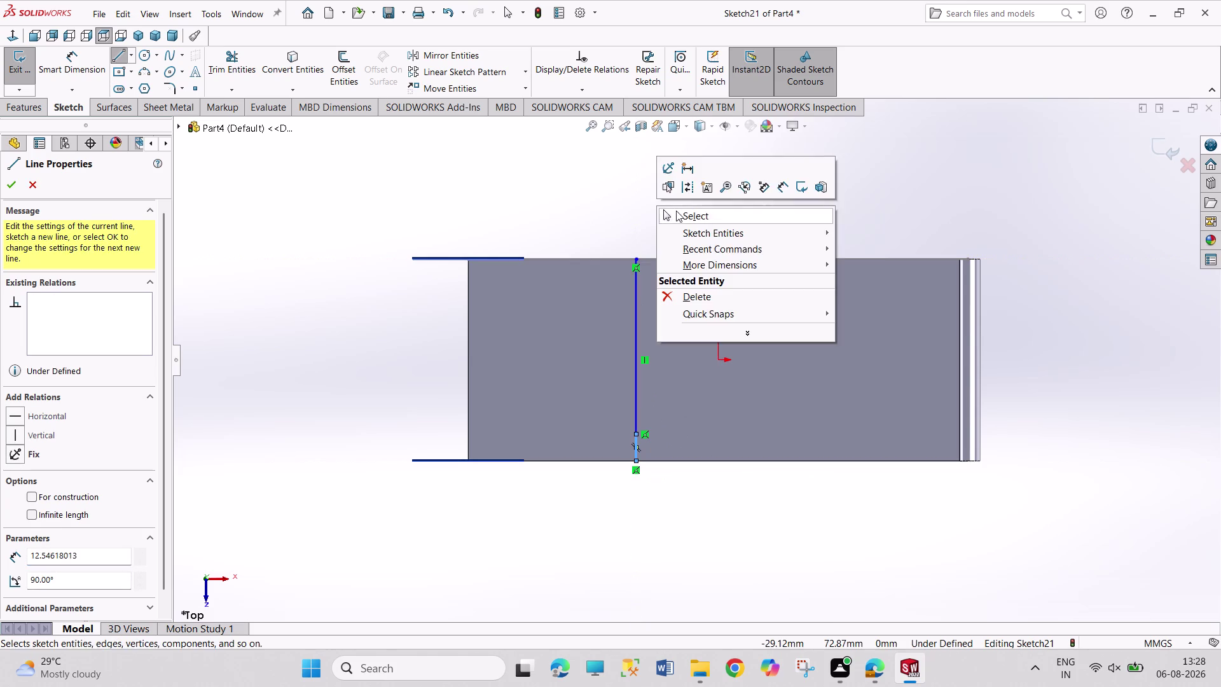
click(676, 210)
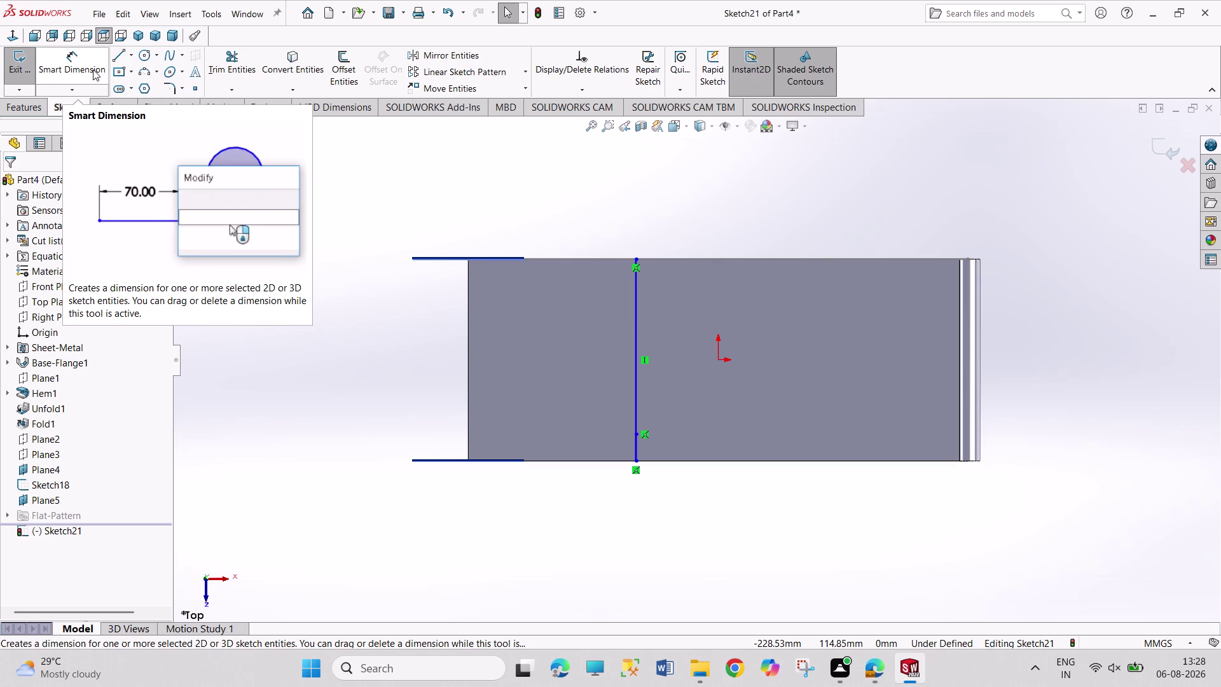
click(24, 54)
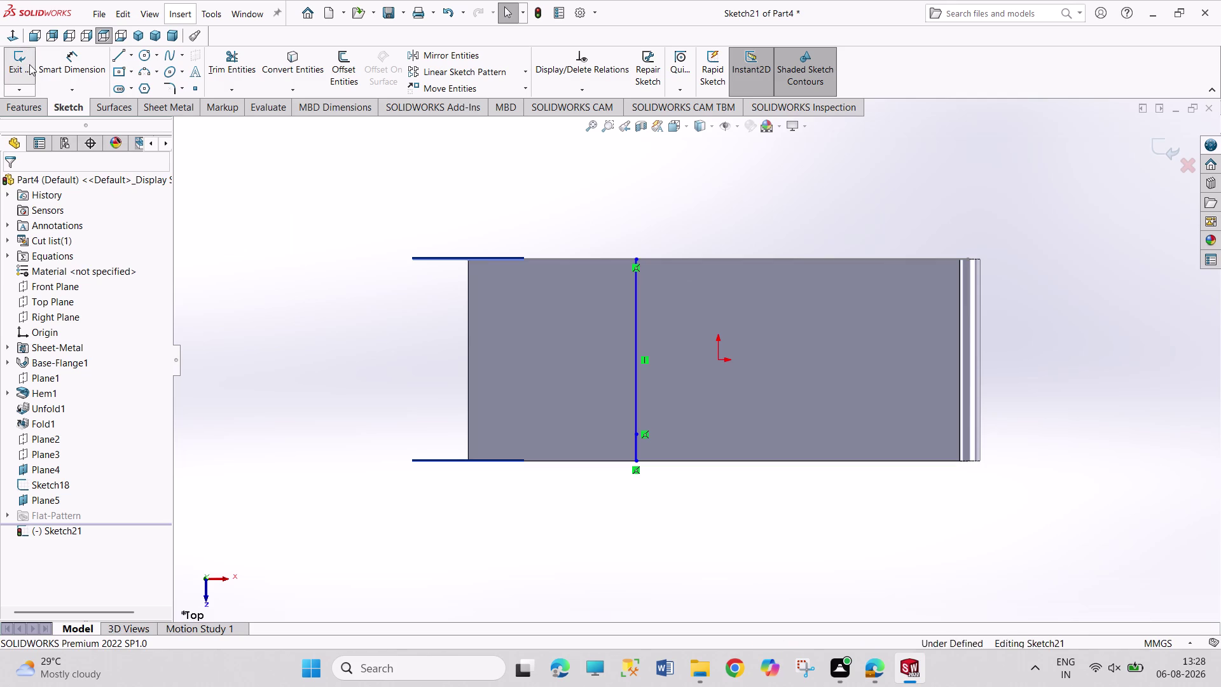
click(721, 263)
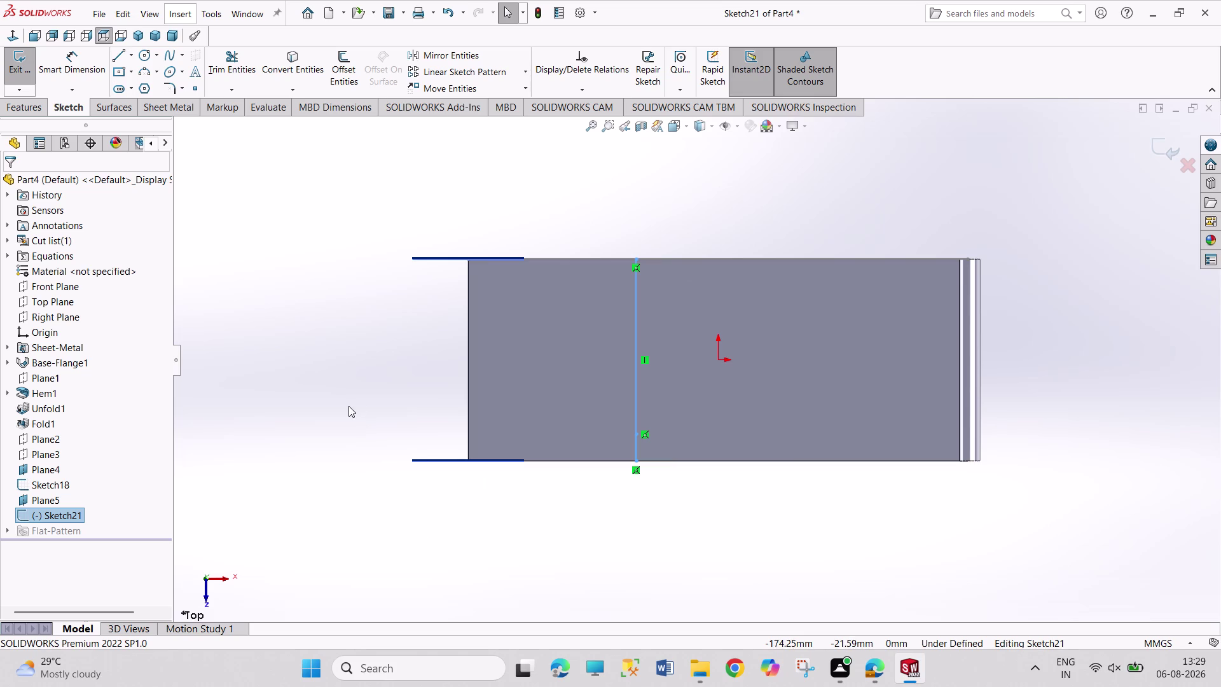
right_click(639, 321)
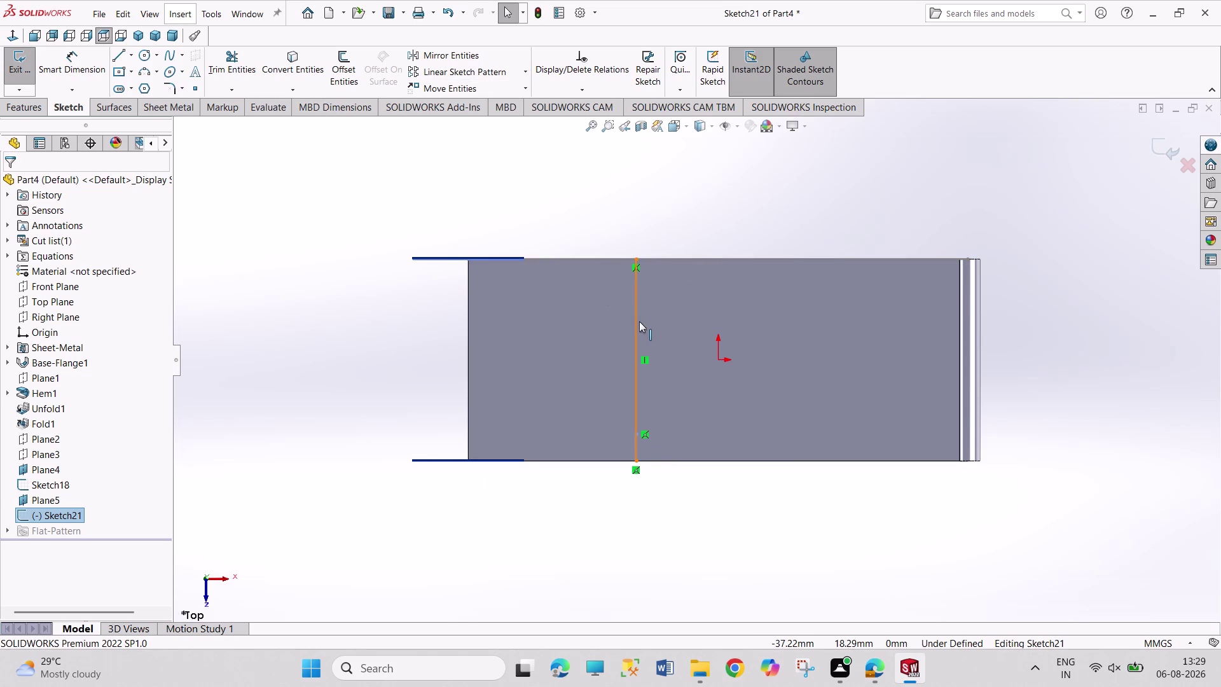
Delete the old vertical line and its leftover piece, then leave the empty sketch.
click(686, 522)
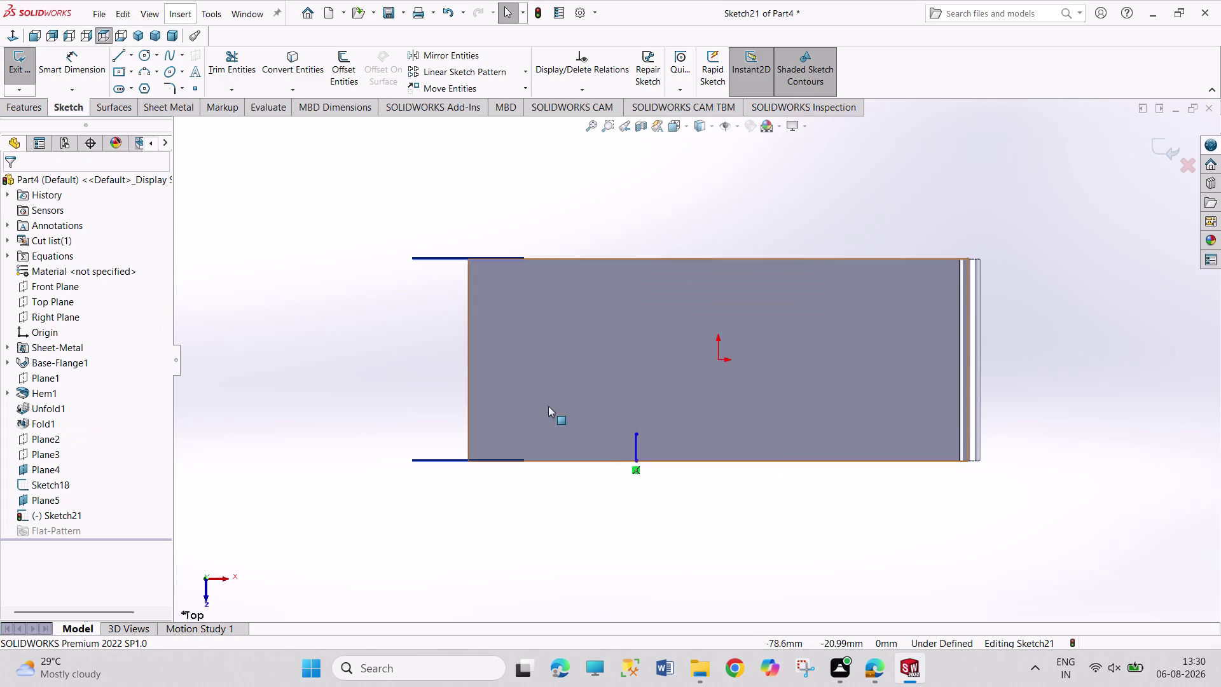
right_click(634, 454)
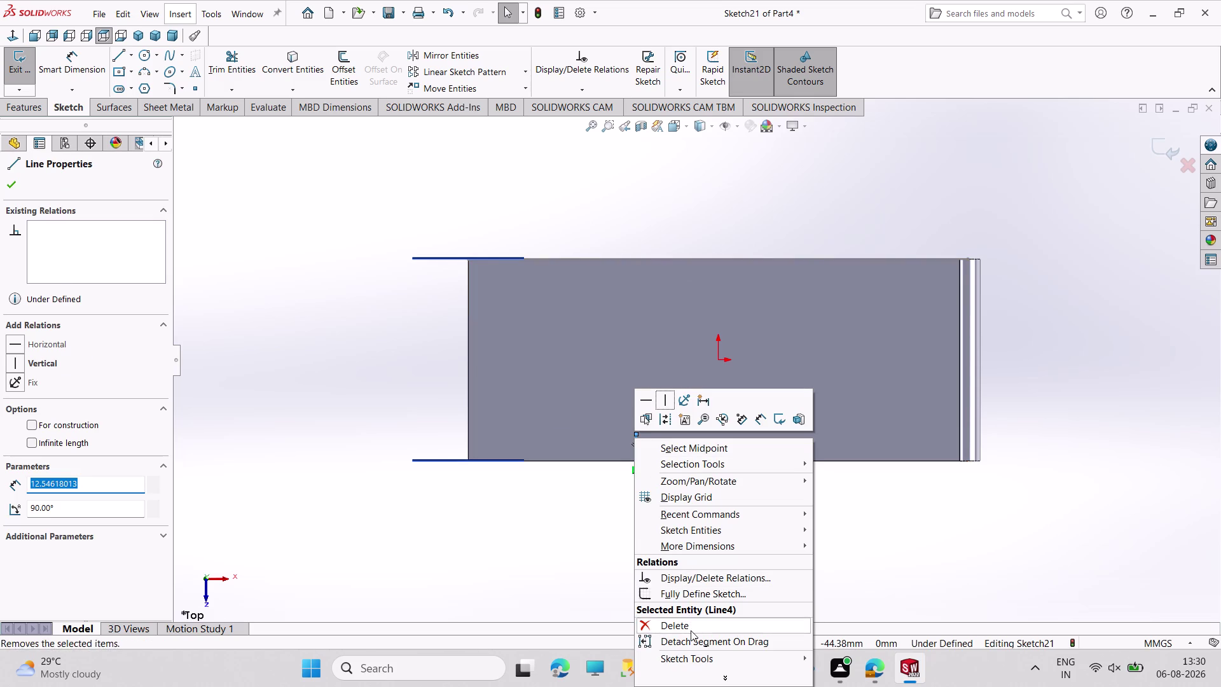
click(691, 630)
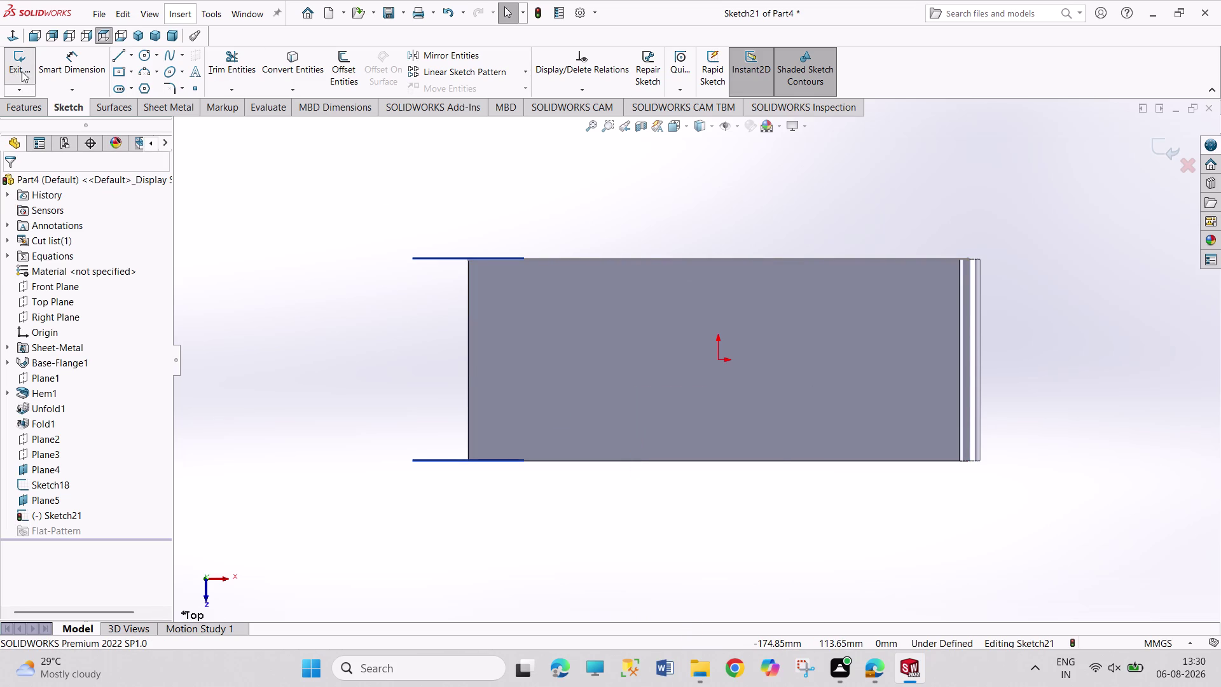
click(19, 66)
Start a Sketched Bend and sketch a new vertical line across the plate's top face.
click(159, 108)
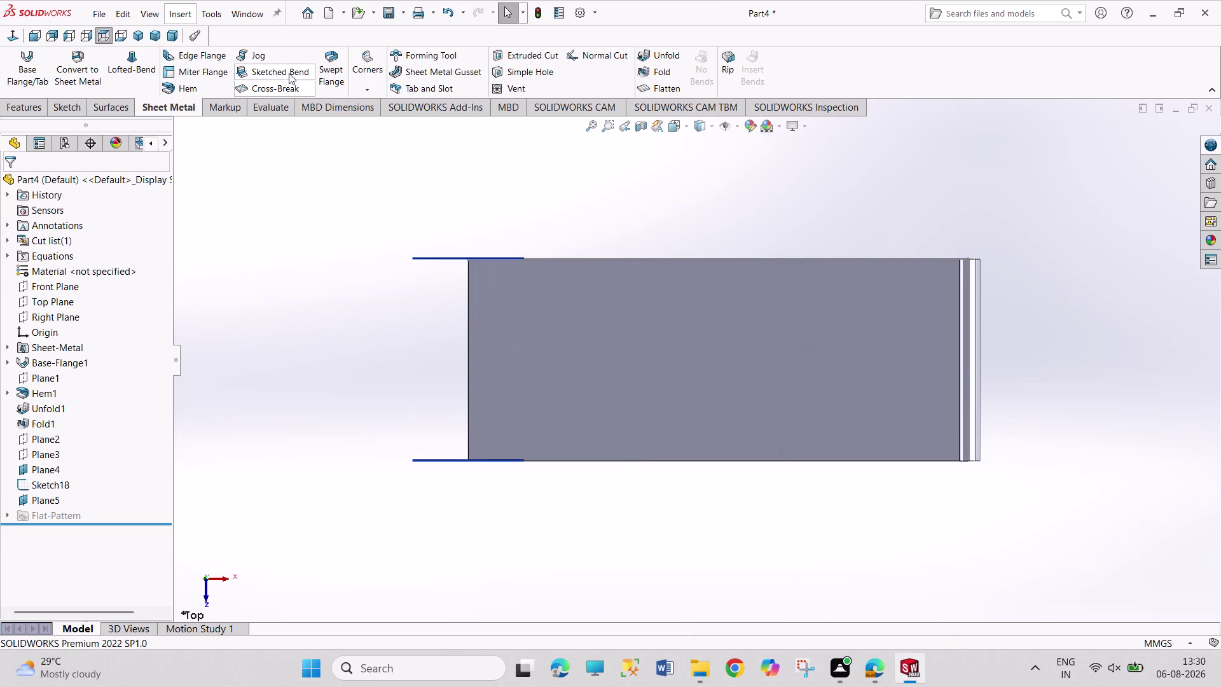
click(288, 73)
click(520, 339)
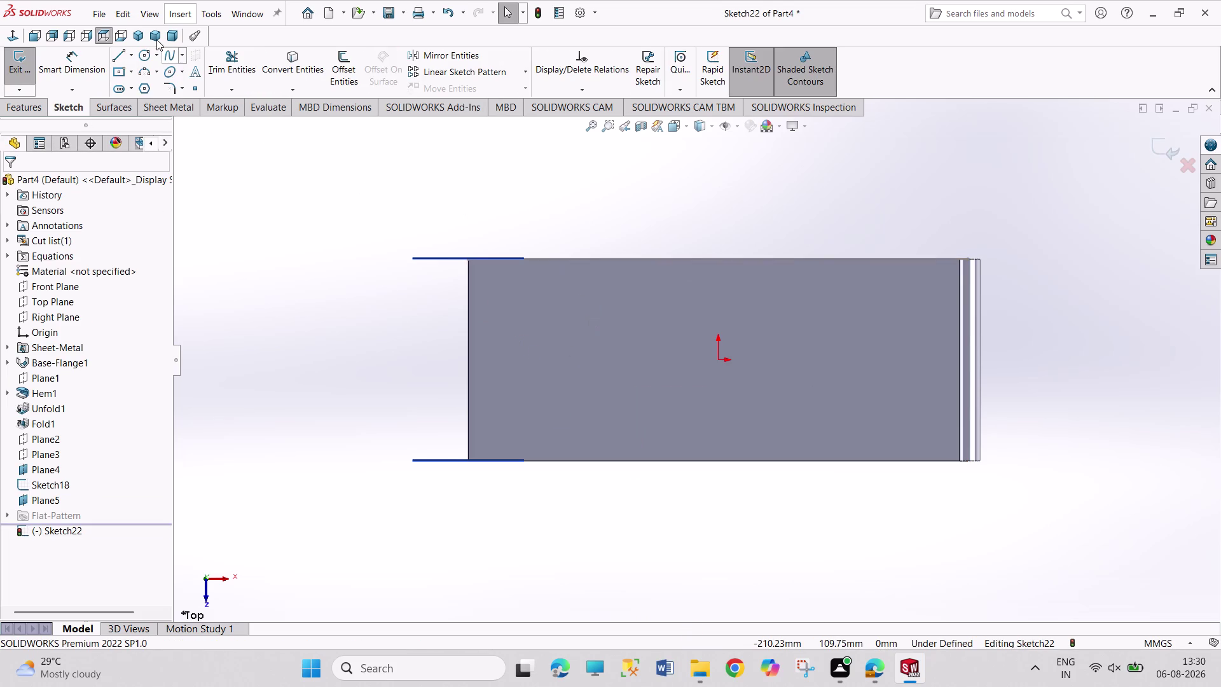
drag(116, 57, 126, 61)
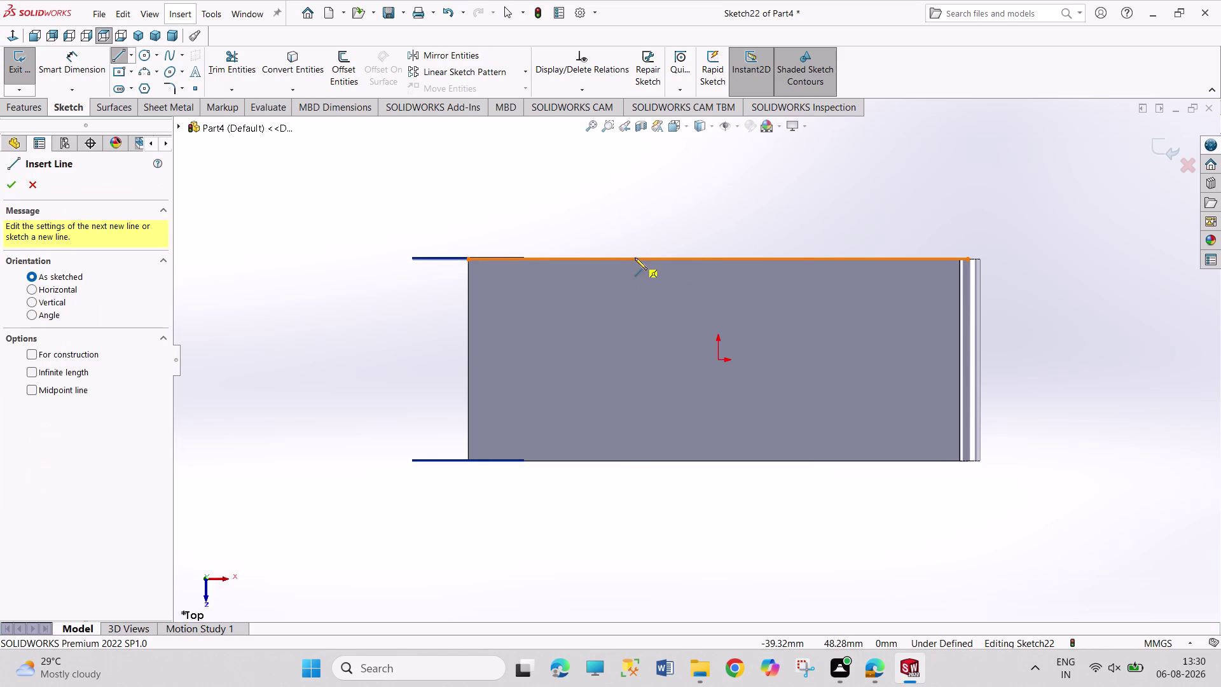
drag(635, 257, 635, 265)
click(636, 458)
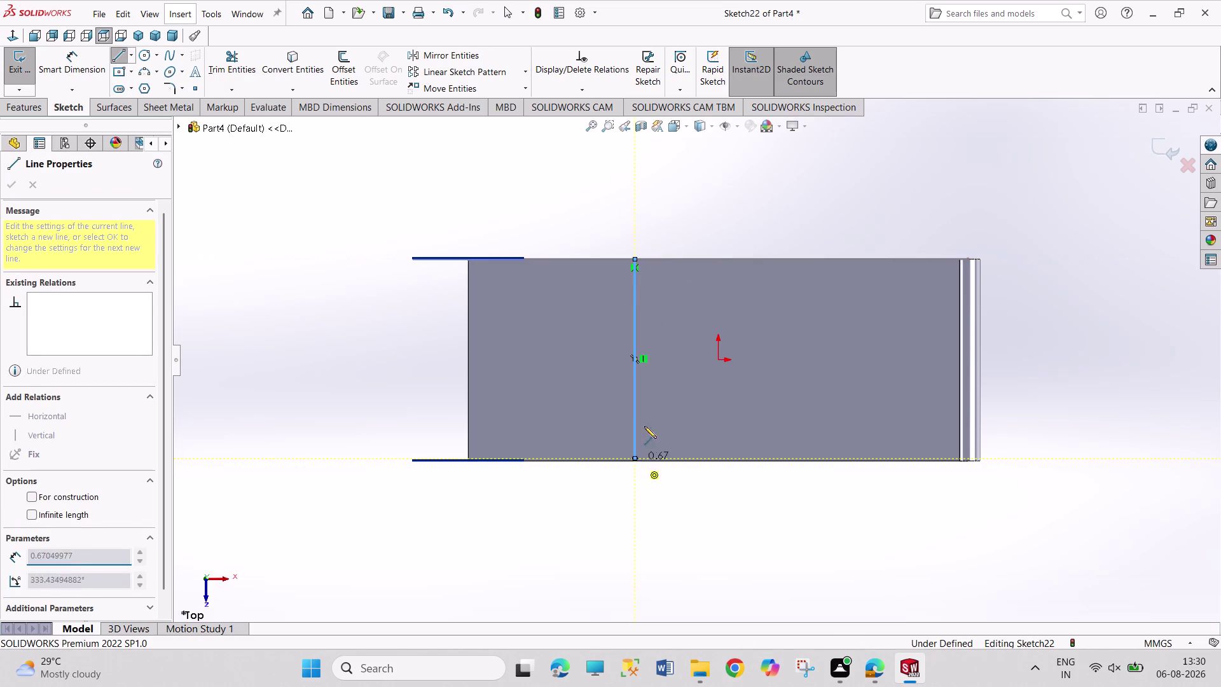
right_click(606, 166)
click(615, 178)
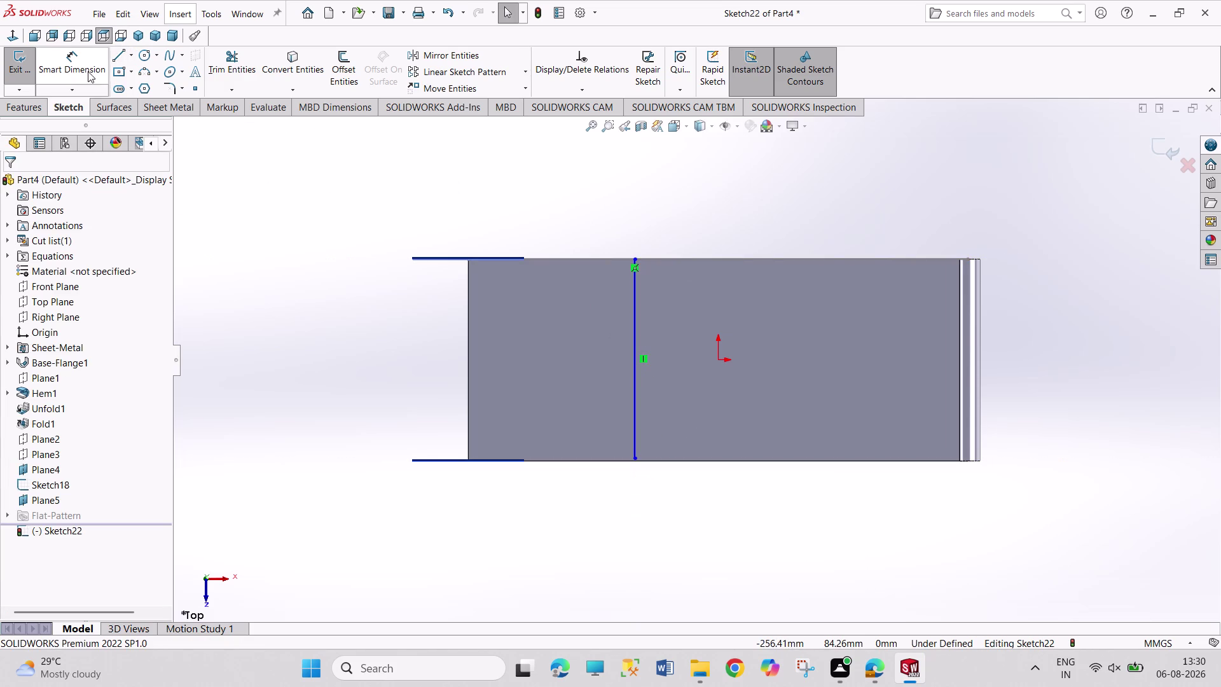
click(22, 70)
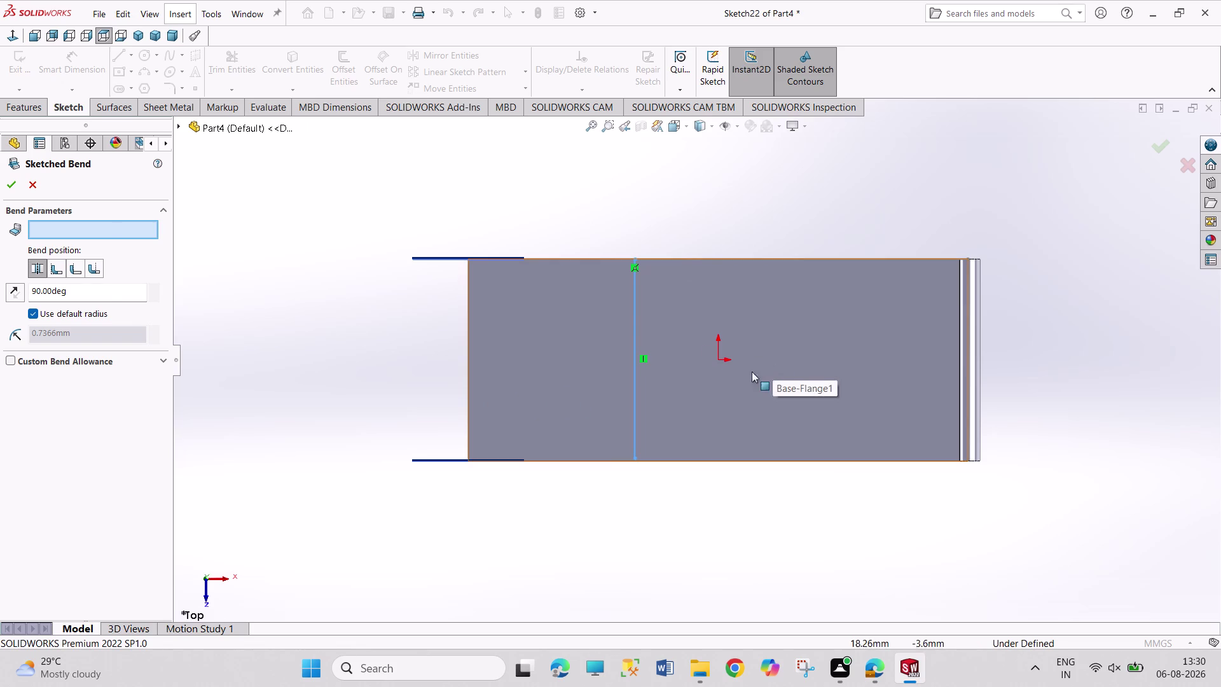
Complete Sketched Bend5 with a fixed plate face, check it in isometric, then undo it.
click(581, 375)
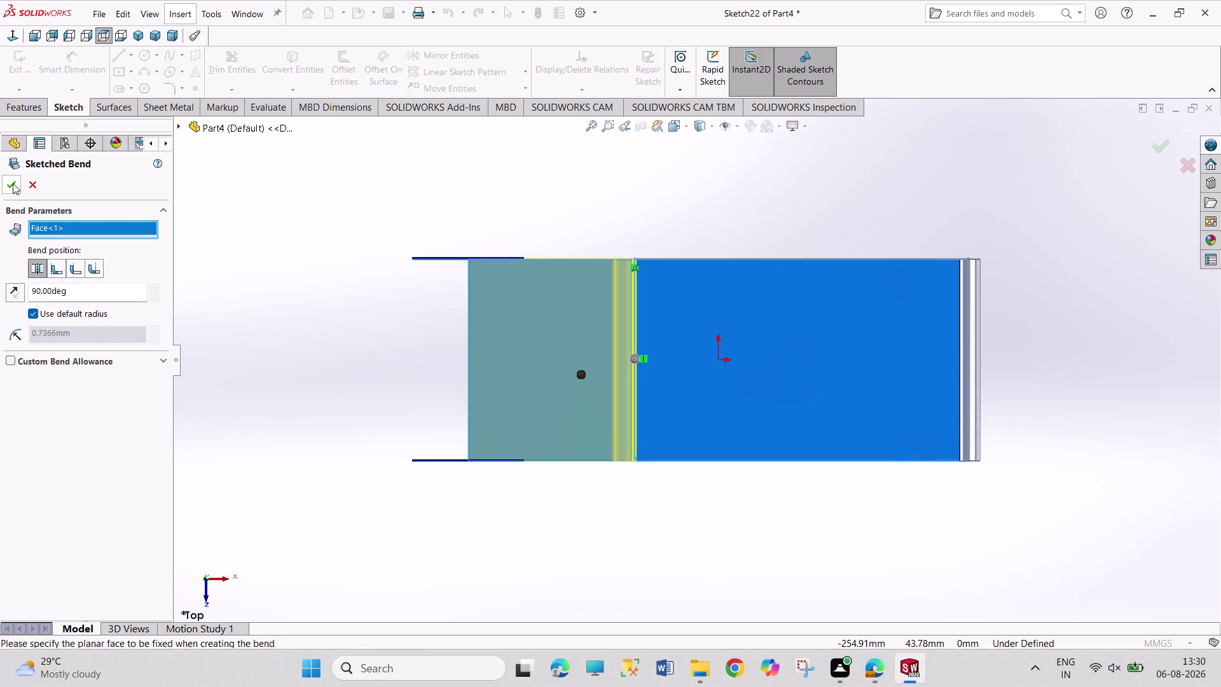
click(12, 183)
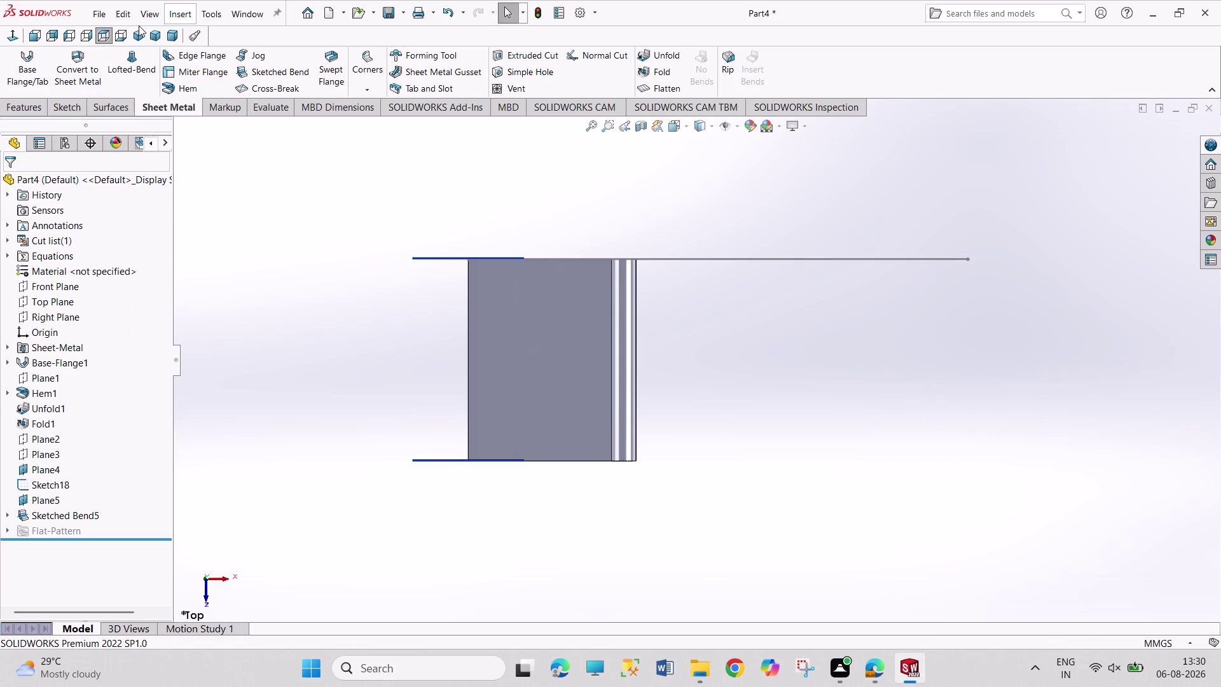
click(140, 32)
click(370, 262)
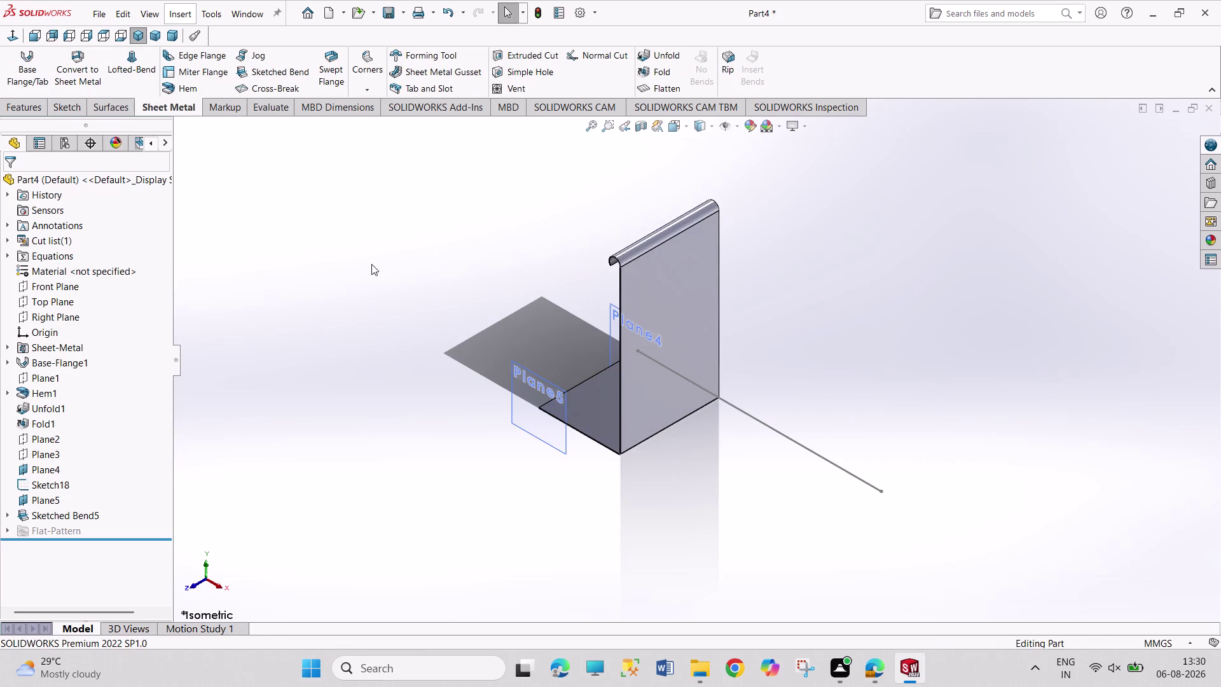
key(ctrl+z)
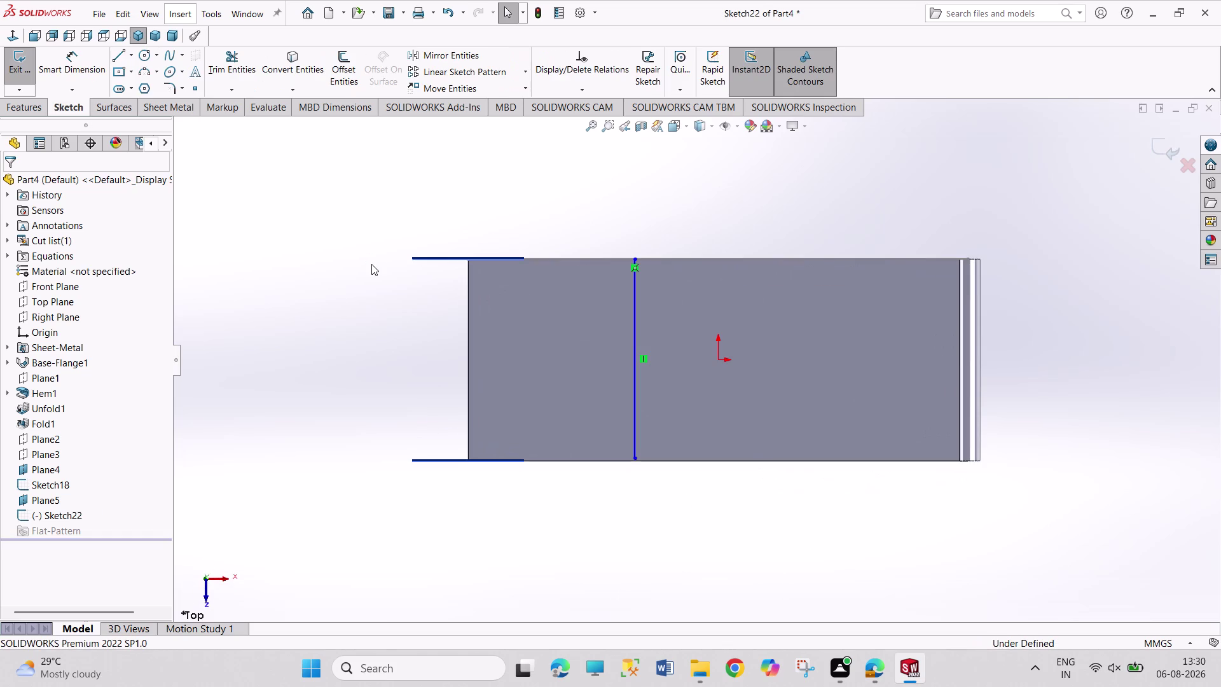
Back out of Sketched Bend5 and its line, exit the empty sketch, and start Jog.
key(Escape)
key(Escape)
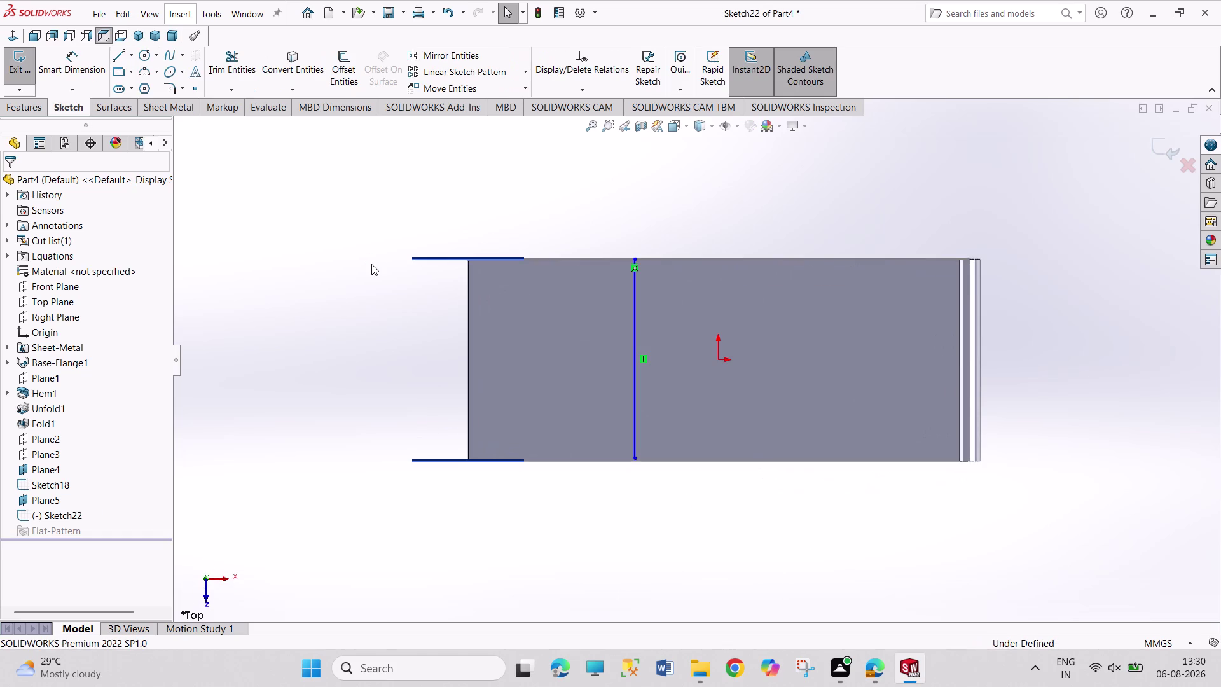
key(ctrl+z)
key(ctrl+z)
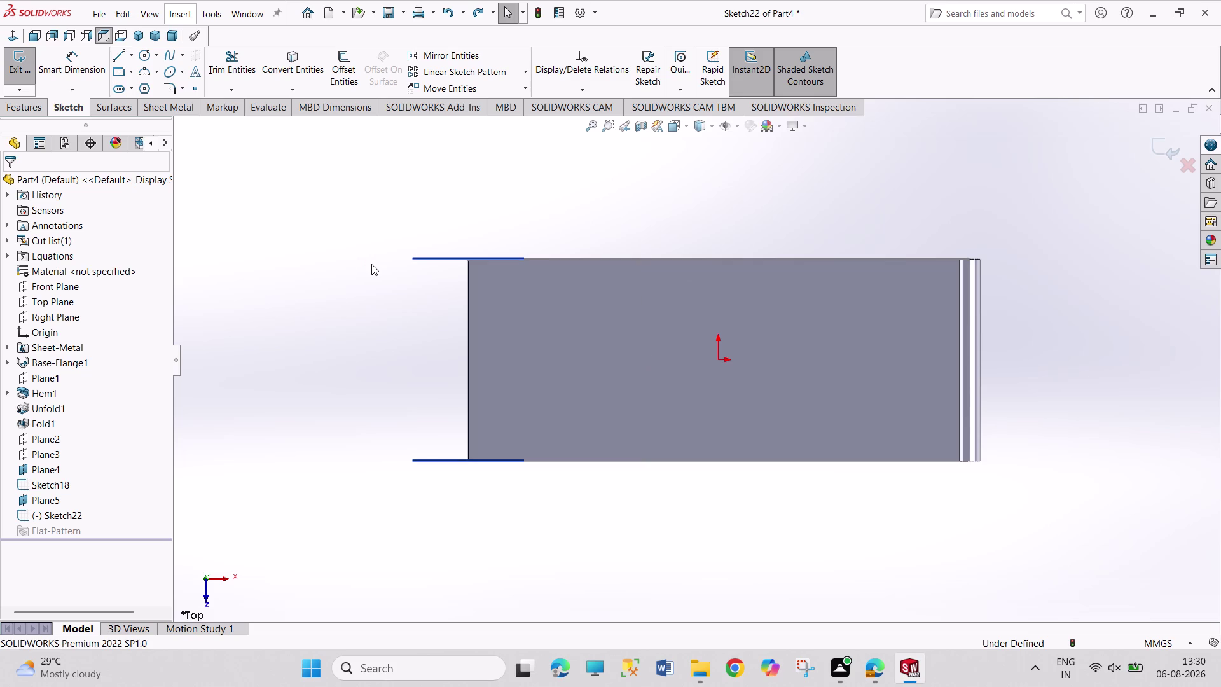
click(5, 67)
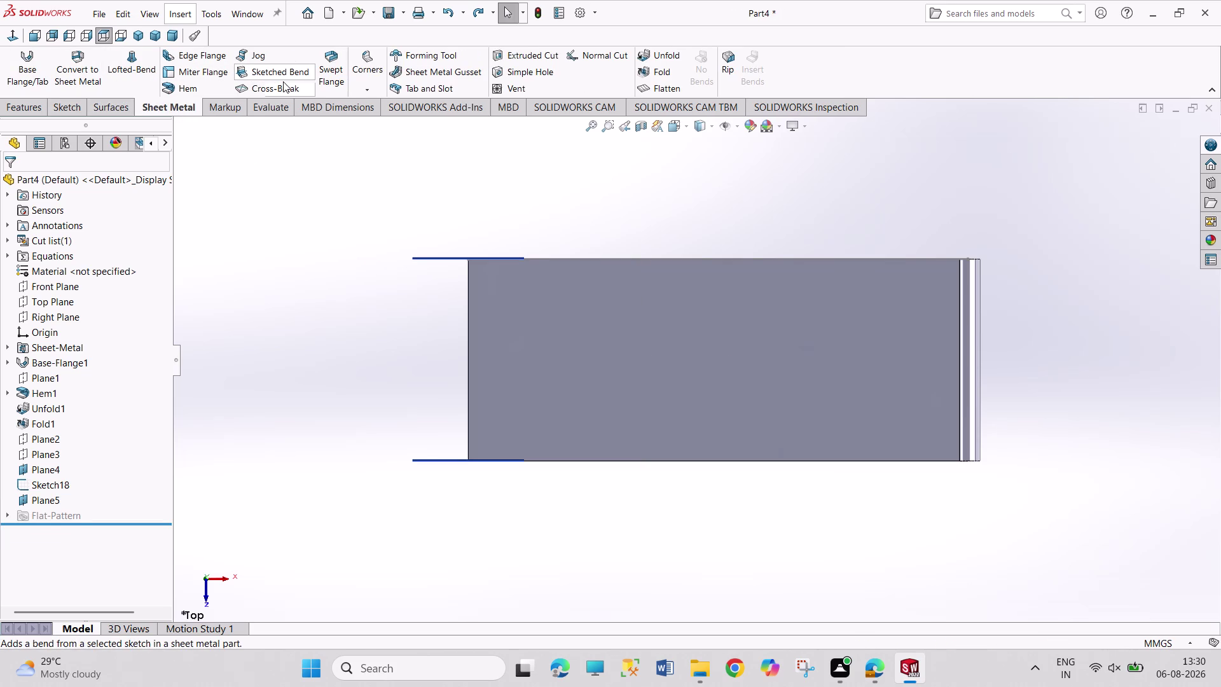
click(280, 57)
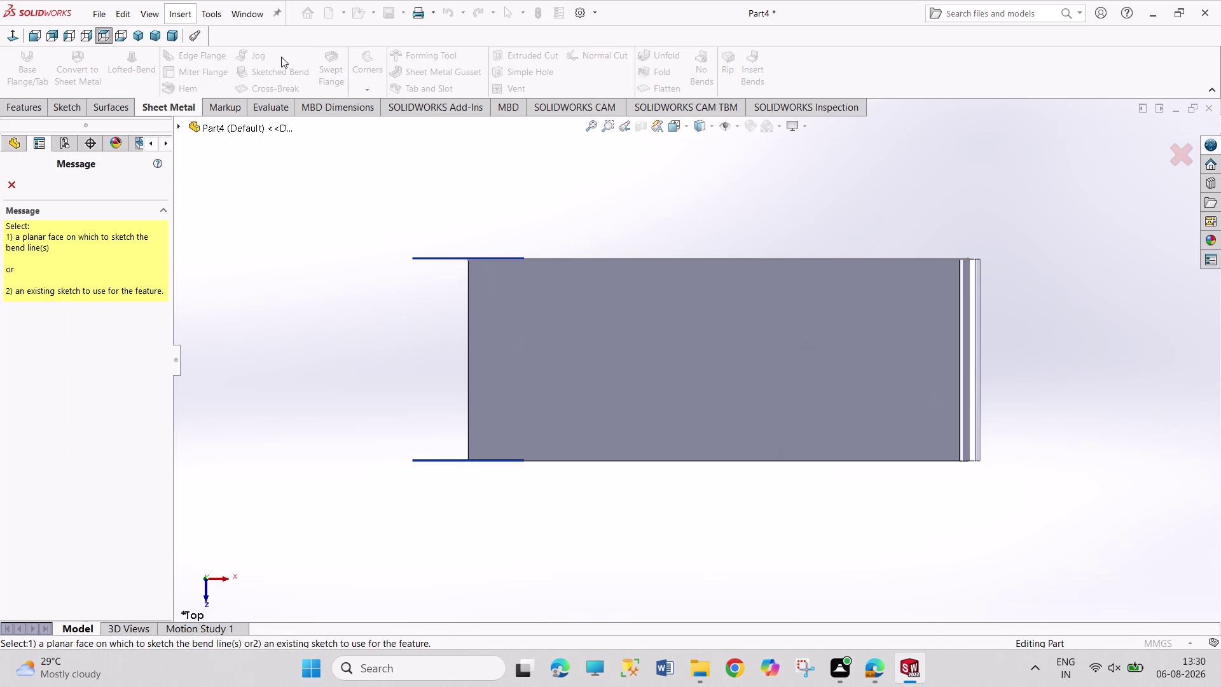
Draw a vertical line across the plate's top face from top edge to bottom edge.
click(675, 323)
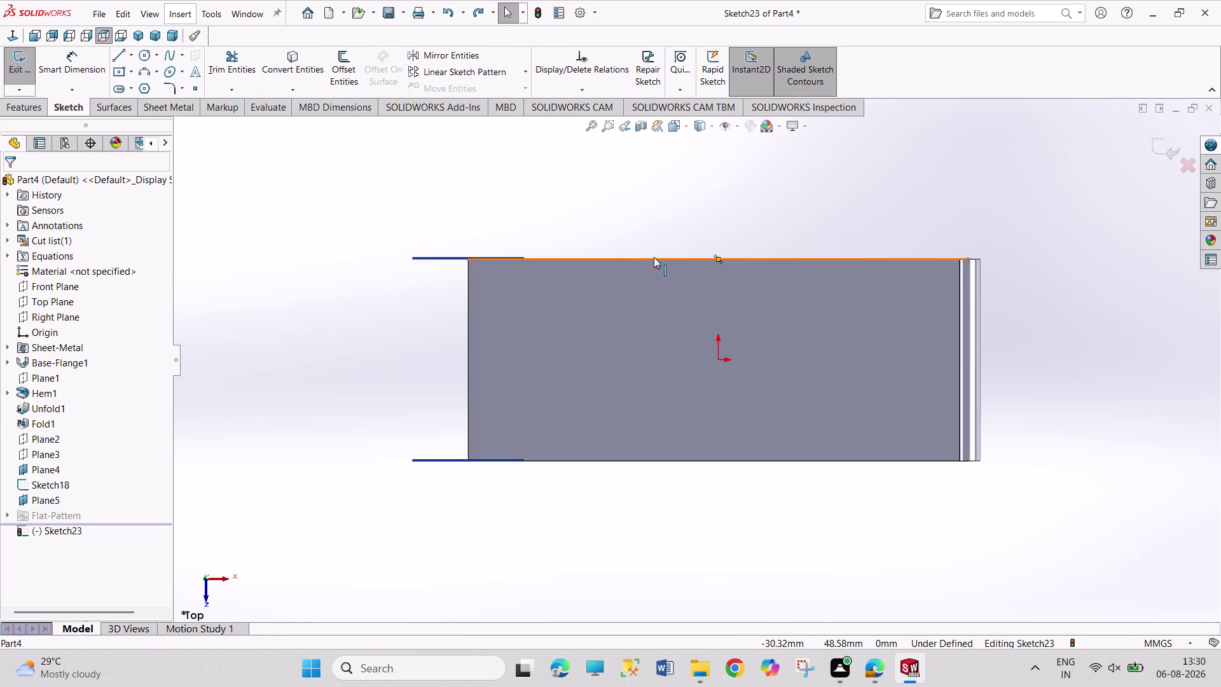
click(120, 53)
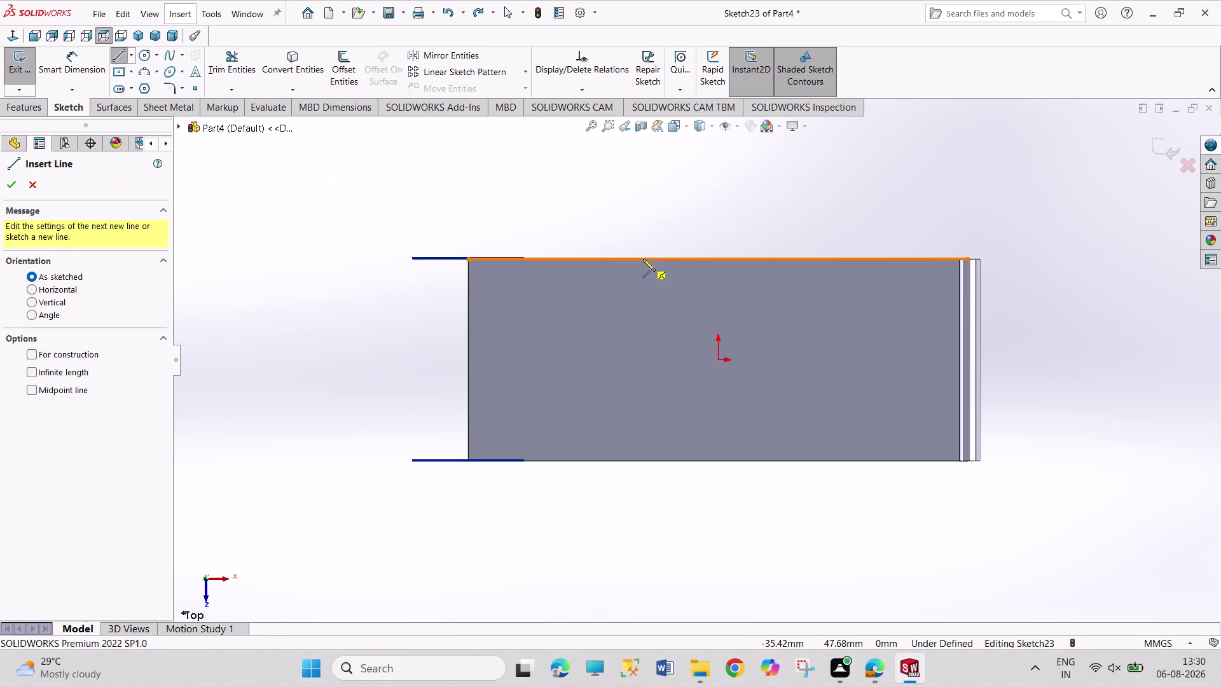
click(643, 259)
click(641, 466)
right_click(395, 429)
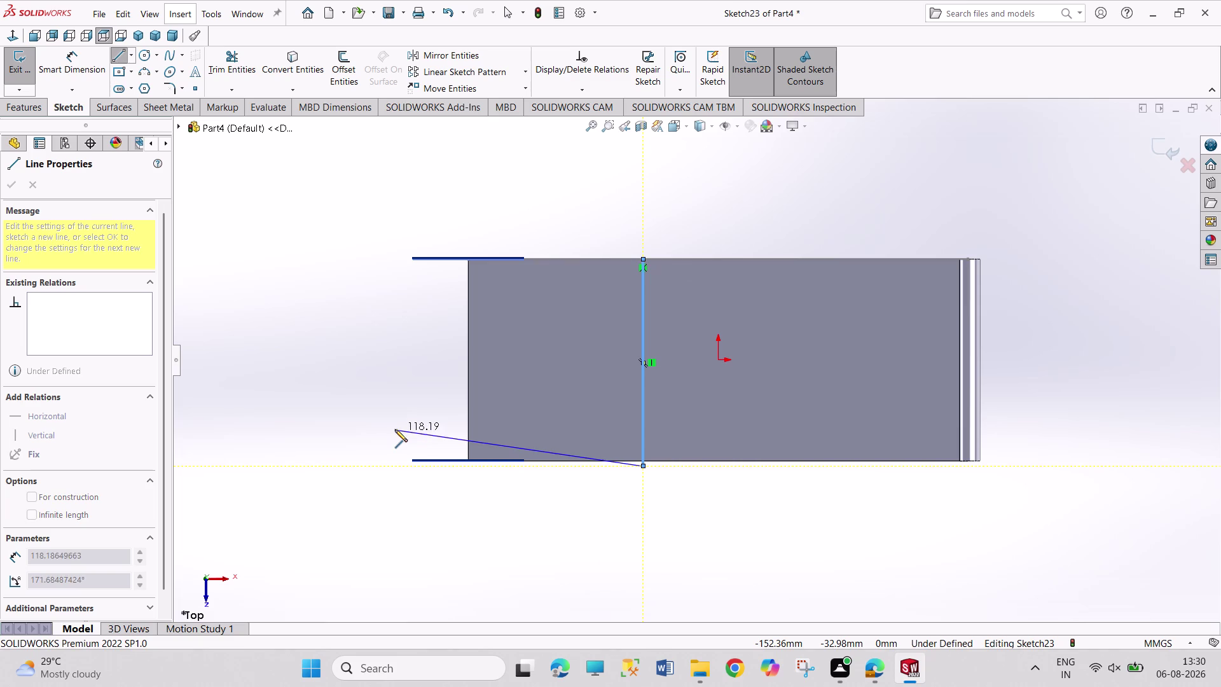
click(411, 431)
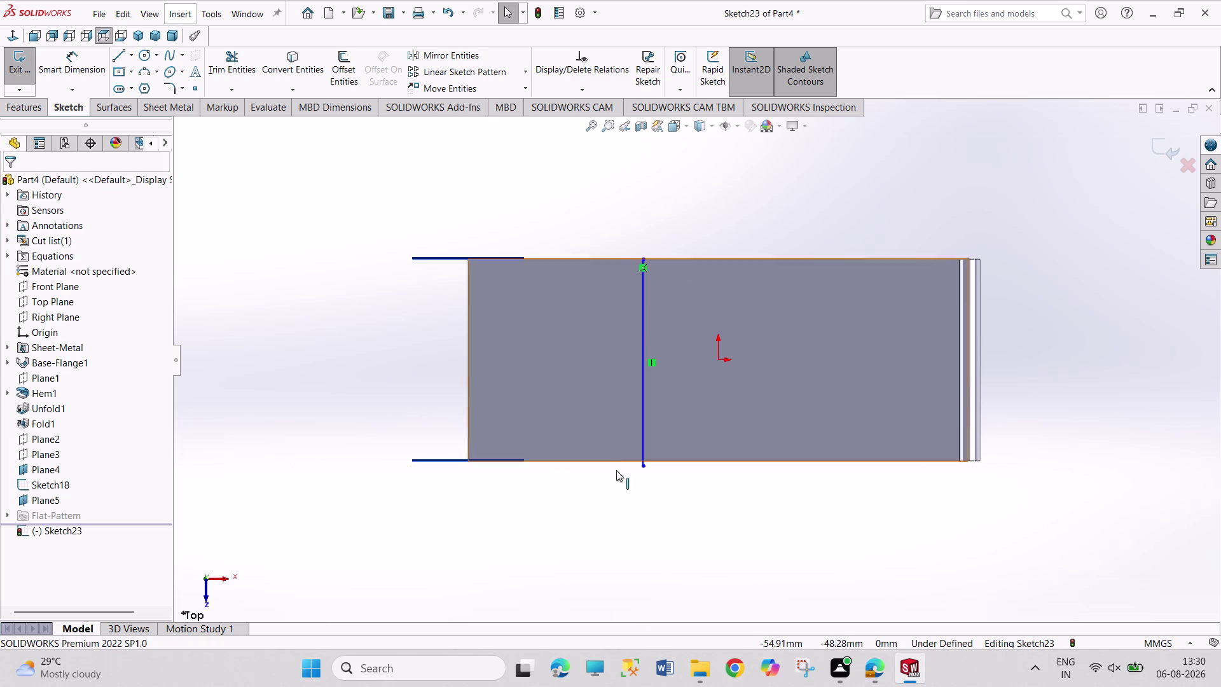
Drag the line's bottom endpoint onto the plate edge and close Sketch23.
drag(646, 465, 647, 452)
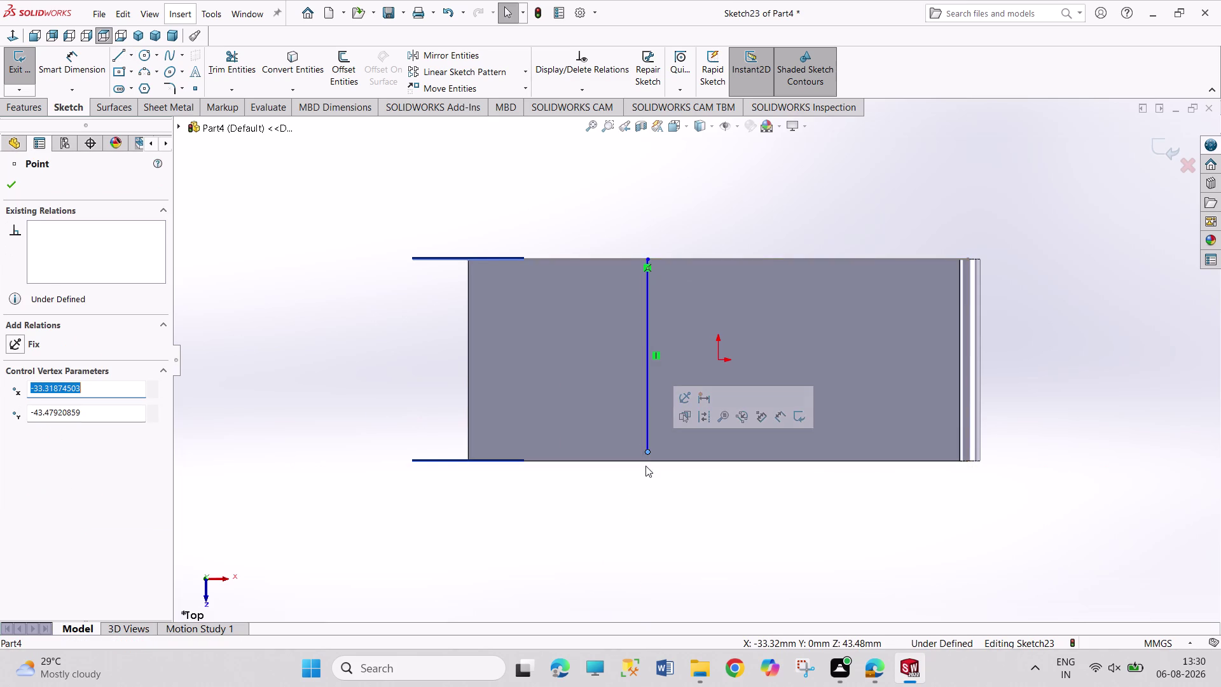
drag(645, 452, 646, 461)
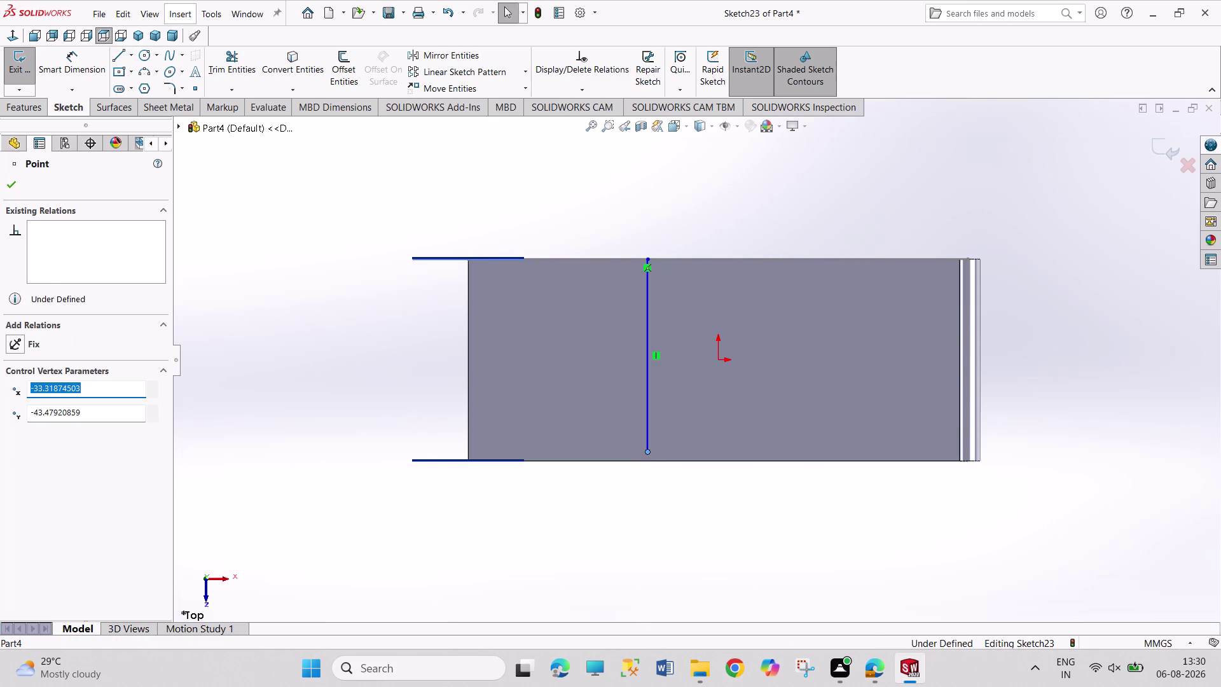
drag(646, 453, 649, 462)
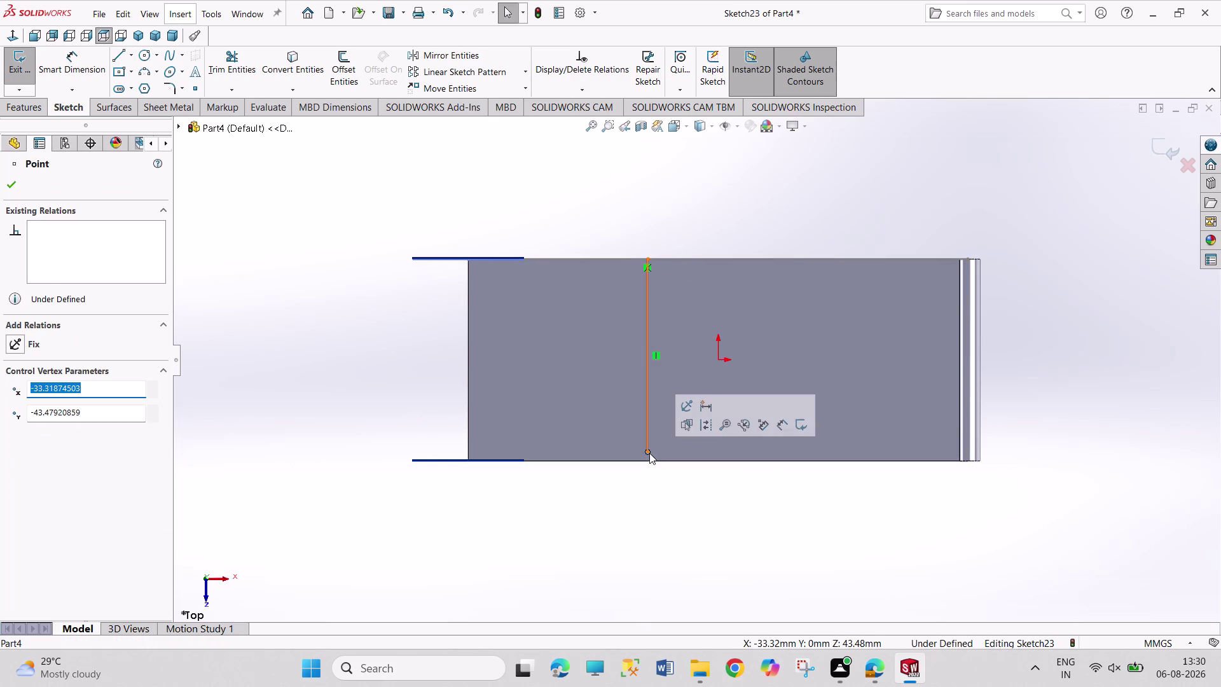
drag(649, 450, 649, 464)
click(648, 503)
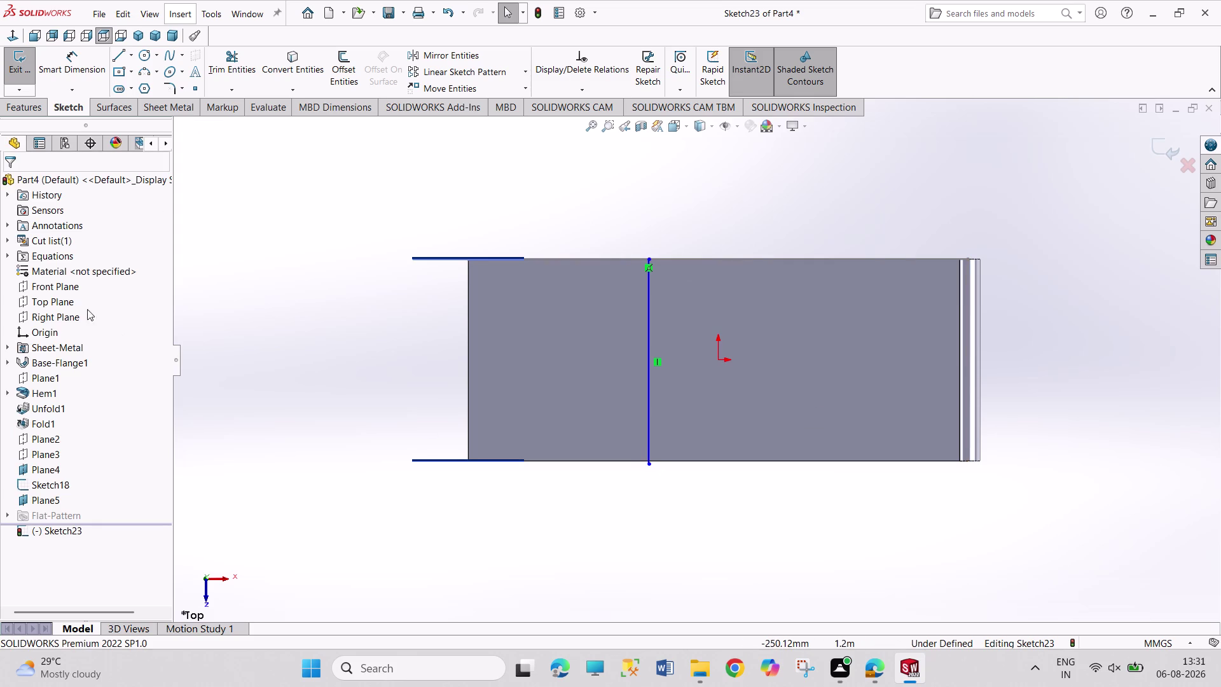
click(14, 62)
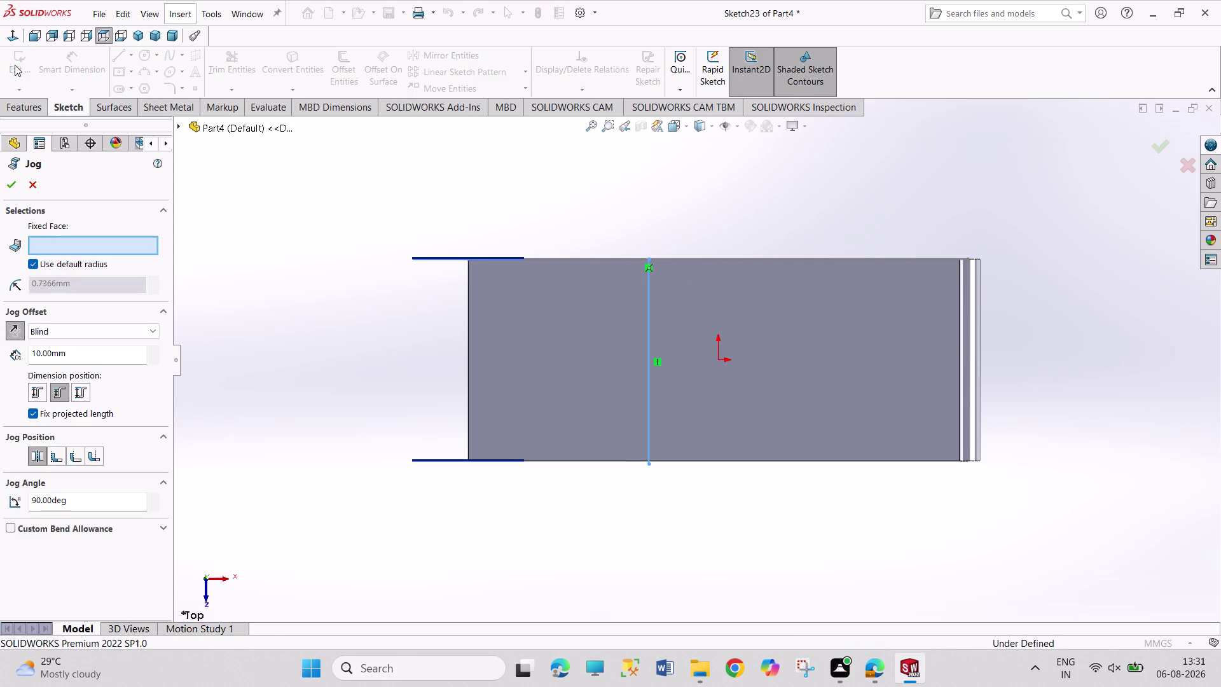
Pick the plate face to keep fixed, accept Jog3, and view the part in isometric.
click(555, 386)
click(10, 191)
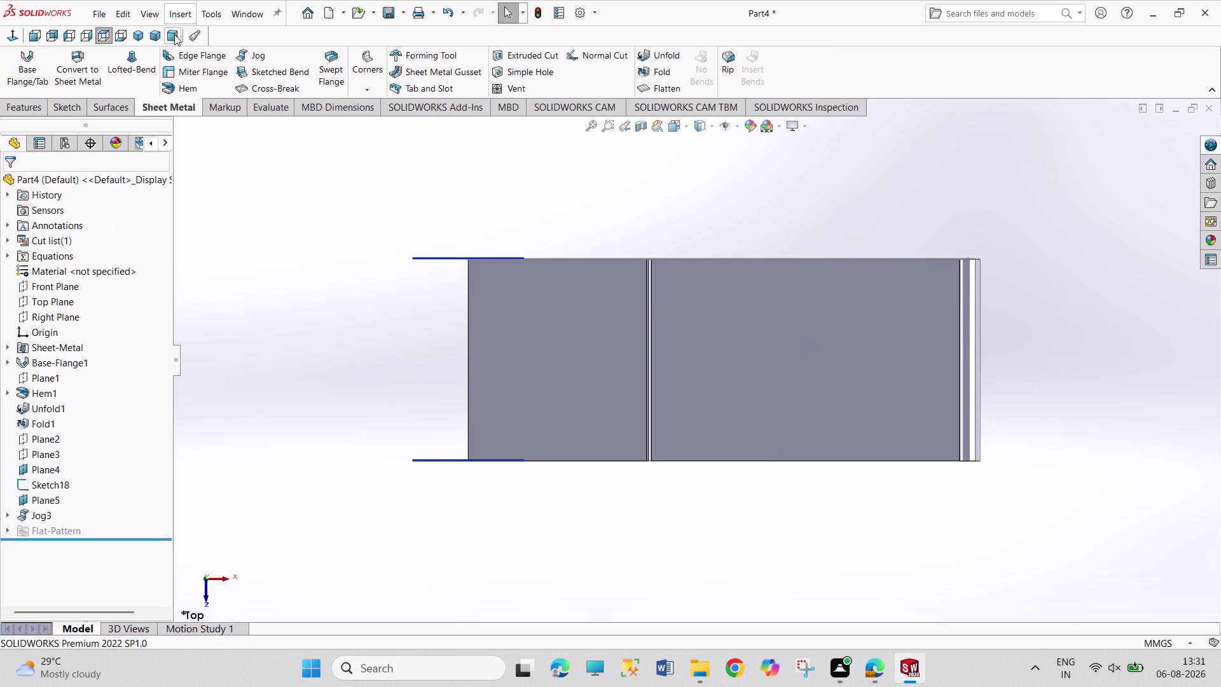
click(145, 37)
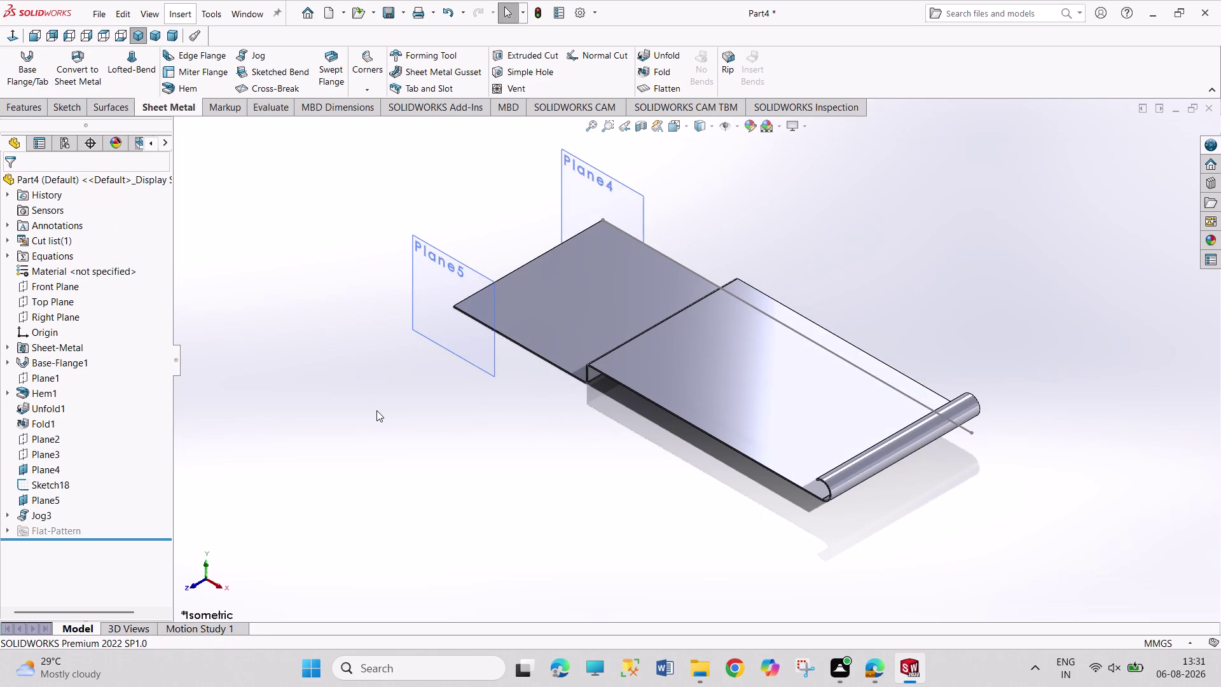